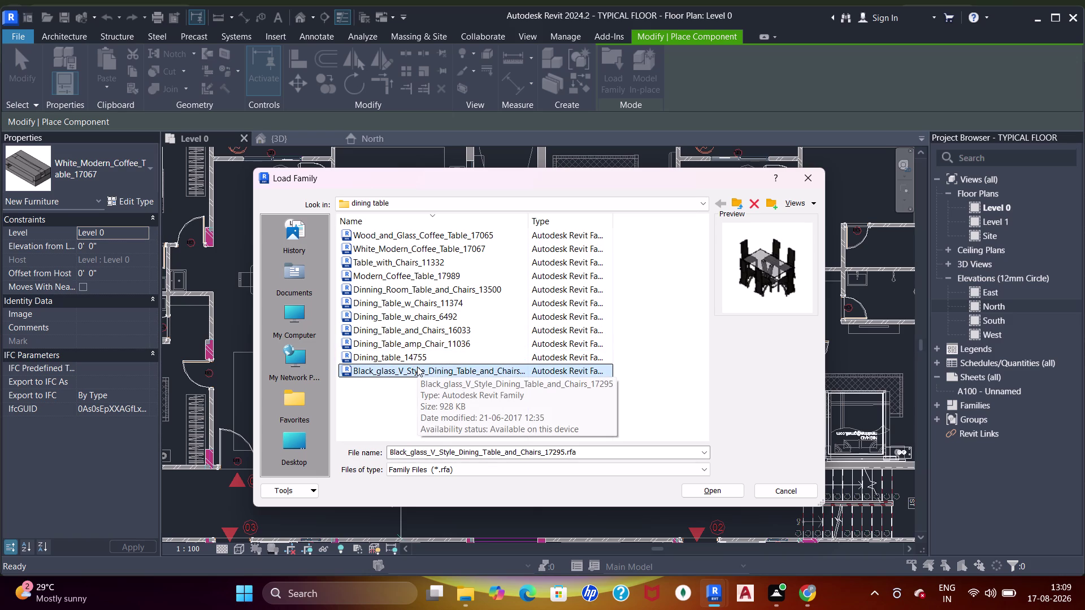
Load the Black_glass_V_Style_Dining_Table_and_Chairs_17295 family and place sets in two dining areas.
double_click(419, 371)
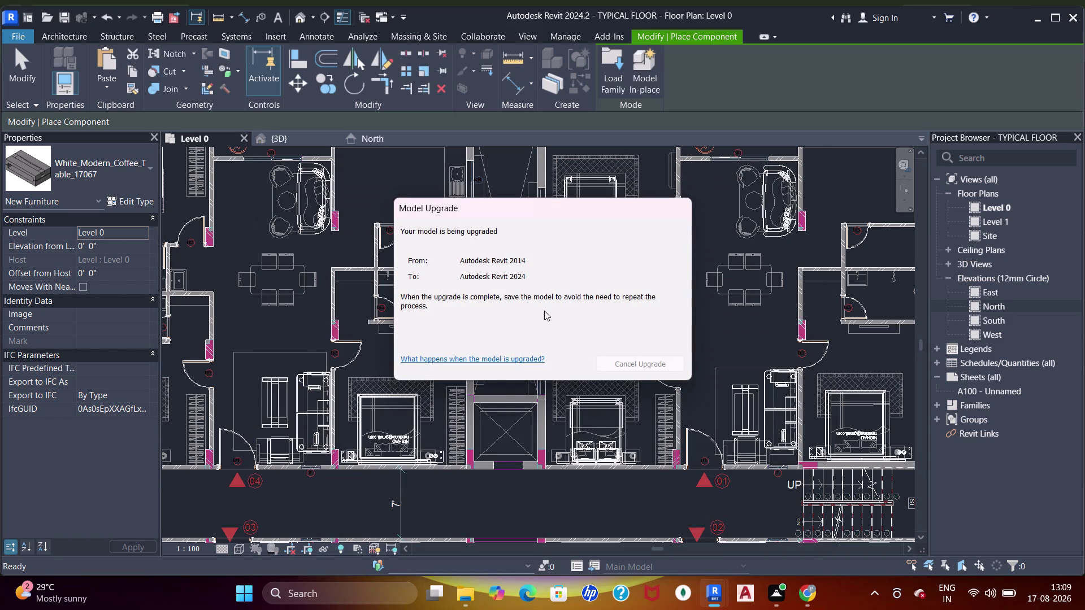
scroll(up, 3)
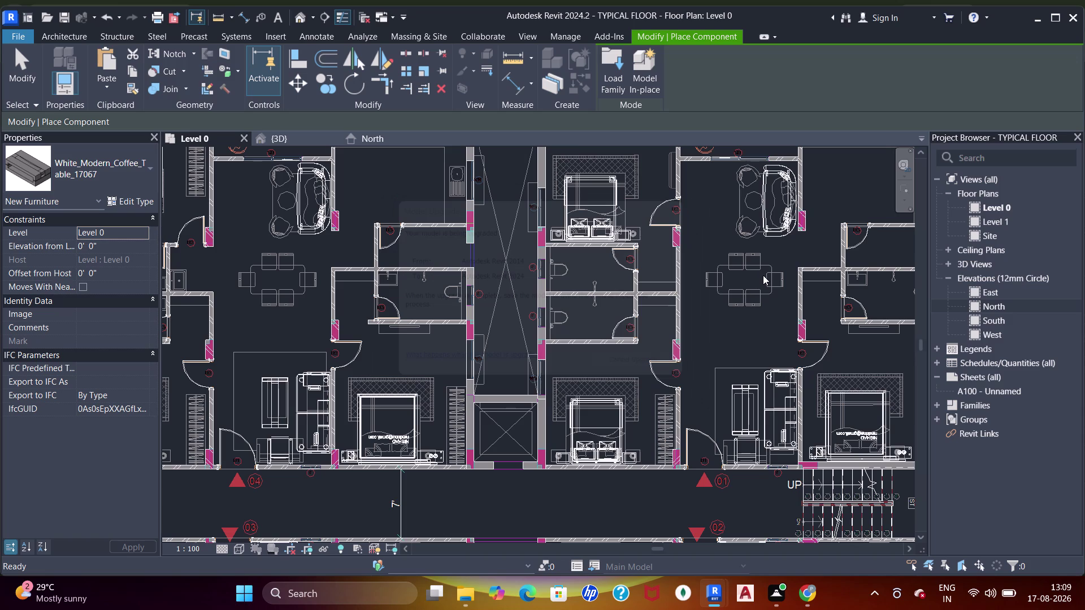
scroll(up, 3)
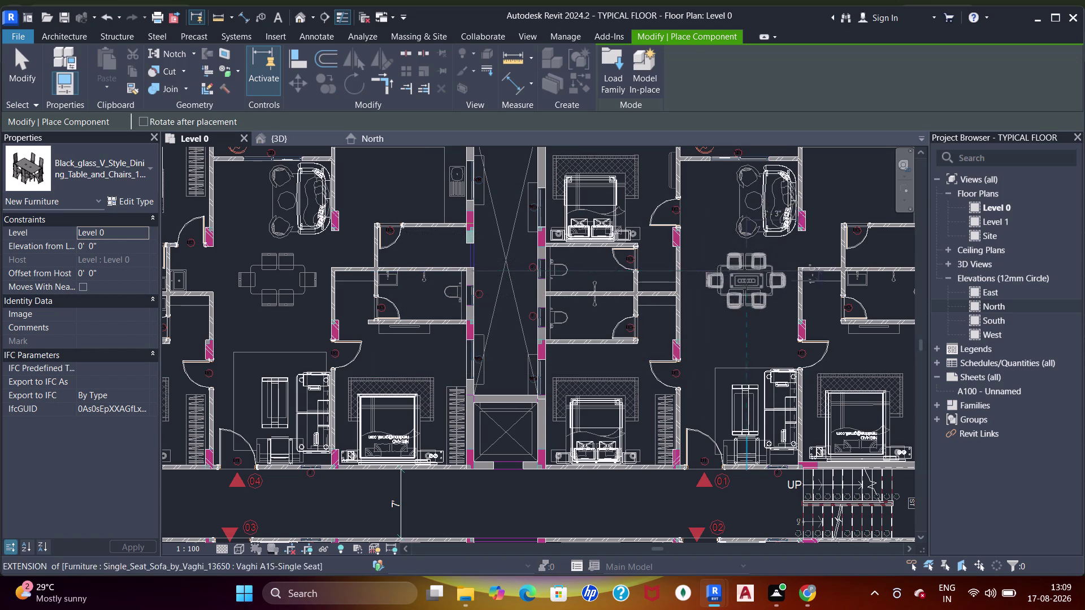
scroll(up, 3)
click(750, 277)
scroll(down, 3)
middle_drag(613, 277, 723, 277)
middle_click(537, 317)
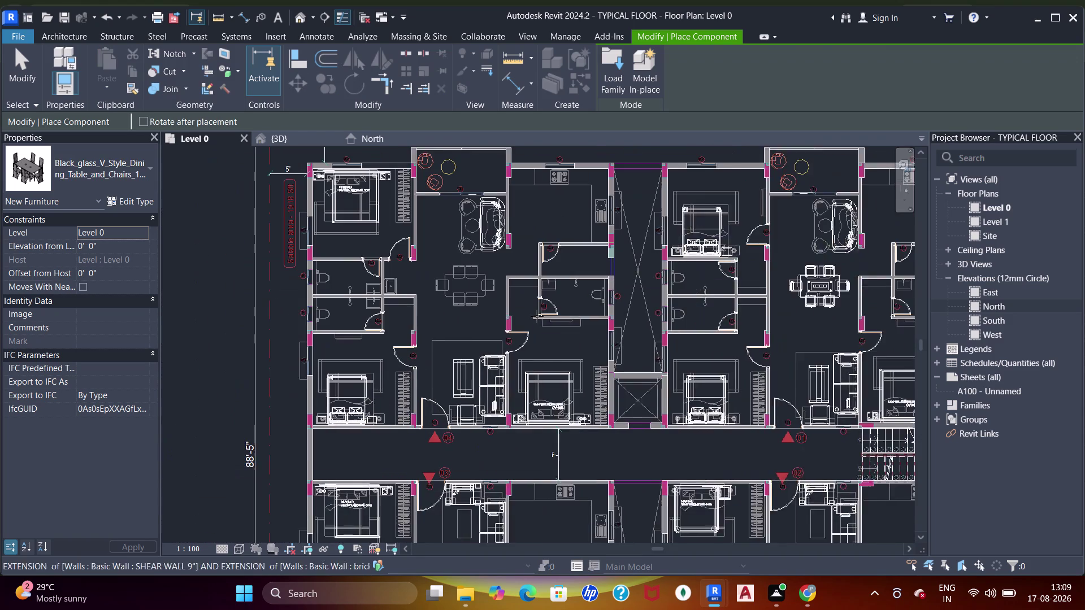
scroll(up, 3)
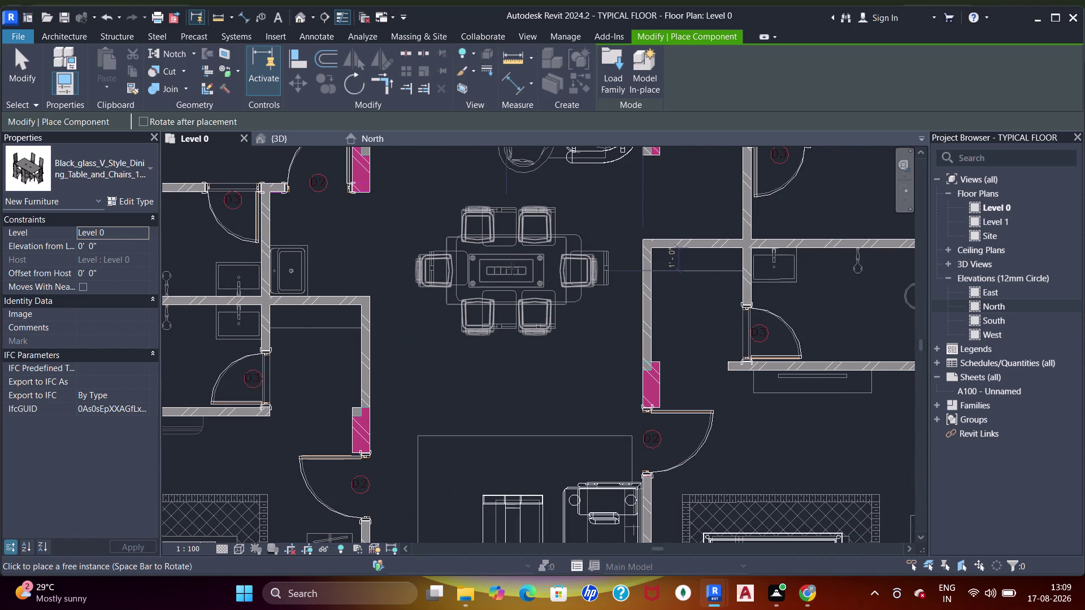
click(512, 268)
Place two more black glass dining sets in the other units' dining areas.
scroll(down, 3)
middle_drag(558, 346, 558, 279)
scroll(down, 3)
middle_drag(581, 362, 577, 263)
middle_drag(573, 363, 568, 303)
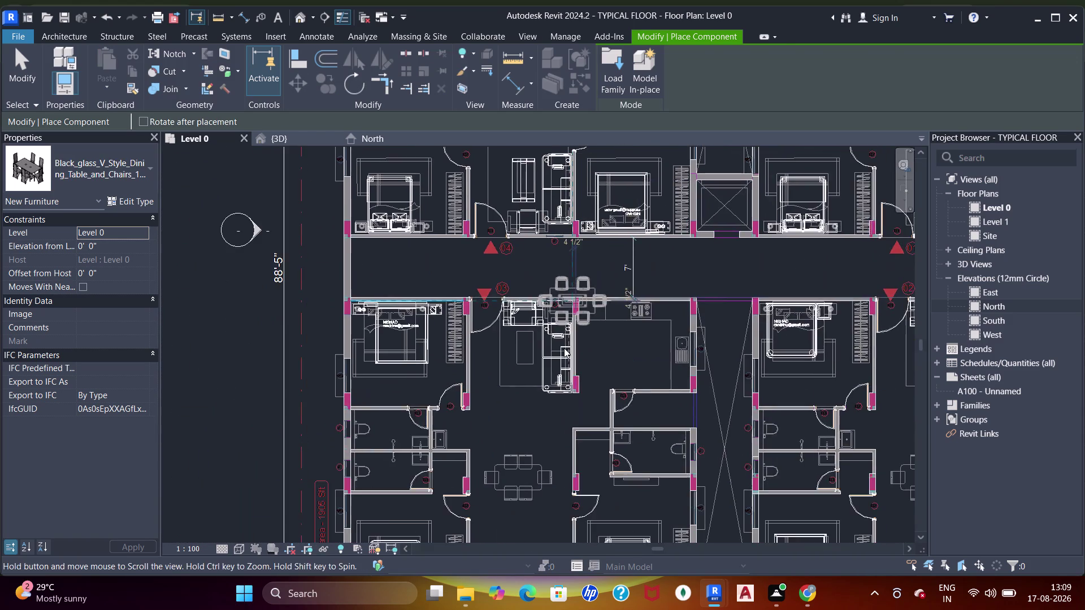
scroll(up, 3)
middle_drag(545, 428, 555, 349)
scroll(up, 3)
middle_drag(533, 420, 533, 361)
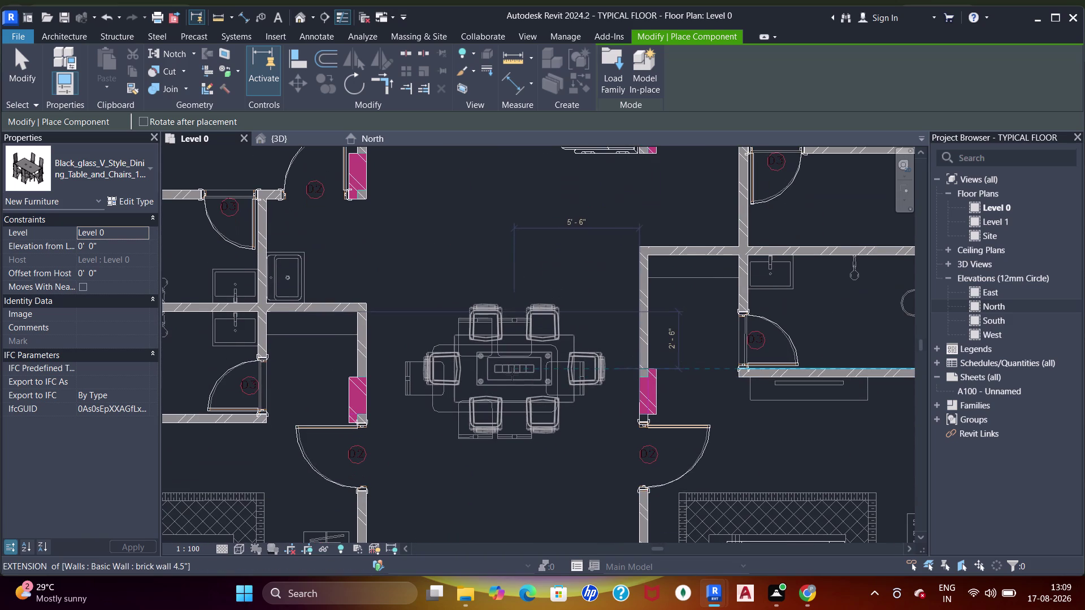
click(502, 381)
scroll(down, 3)
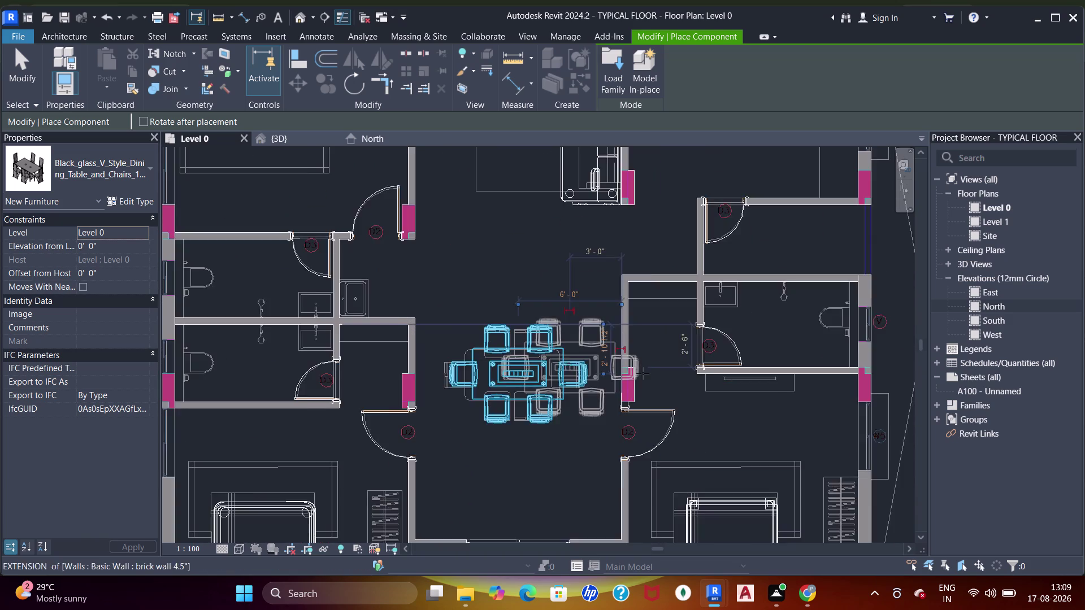
middle_drag(643, 373, 335, 378)
middle_drag(606, 385, 456, 374)
scroll(up, 3)
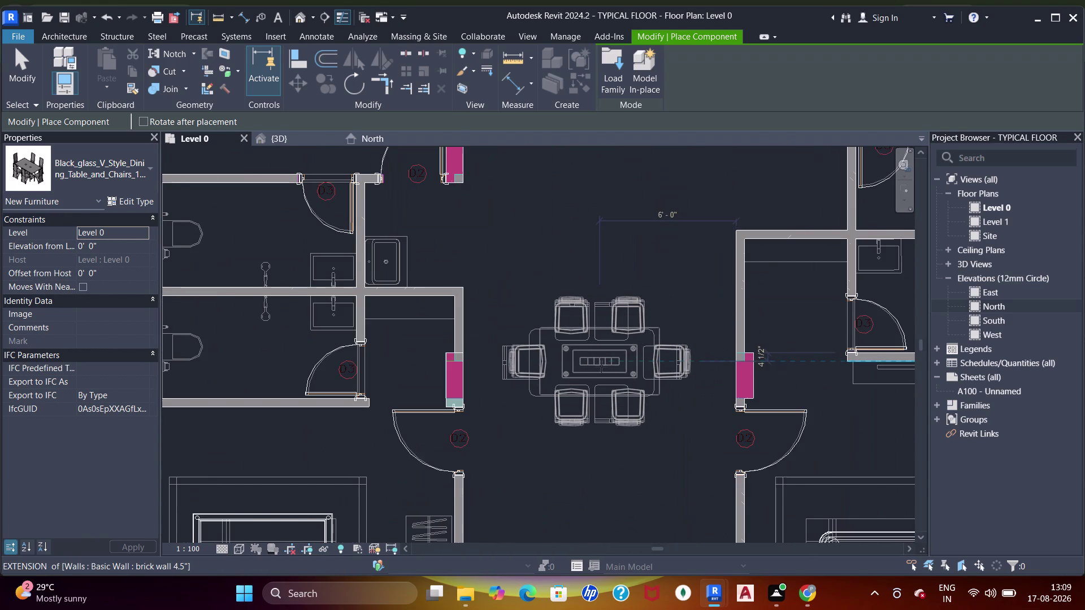
click(600, 363)
Pan out to view both units and reopen the Load Family browser.
scroll(down, 3)
middle_drag(538, 336, 584, 338)
scroll(down, 3)
middle_drag(574, 311, 604, 306)
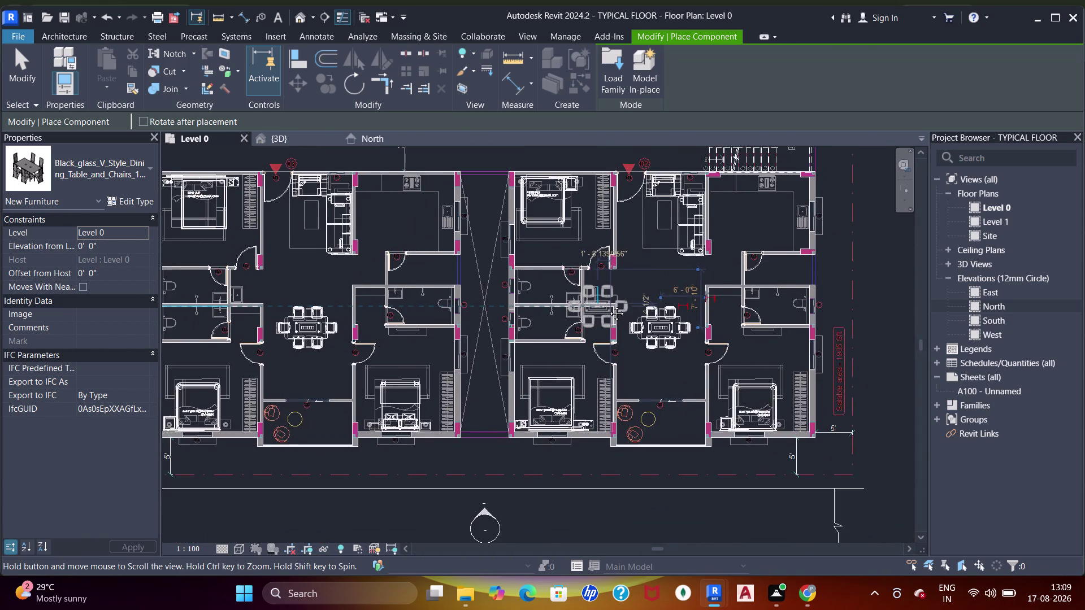
middle_drag(604, 305, 642, 356)
middle_drag(590, 329, 616, 437)
click(611, 70)
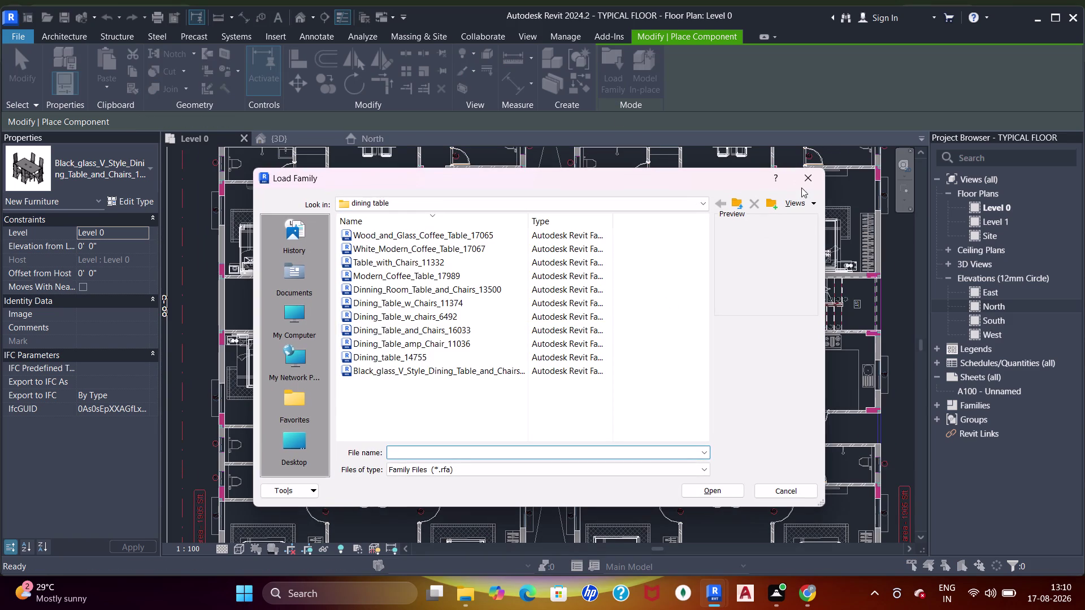
Close the family browser without loading and exit component placement.
click(802, 185)
middle_drag(459, 307, 526, 357)
key(Escape)
key(Escape)
key(Escape)
key(Escape)
scroll(up, 3)
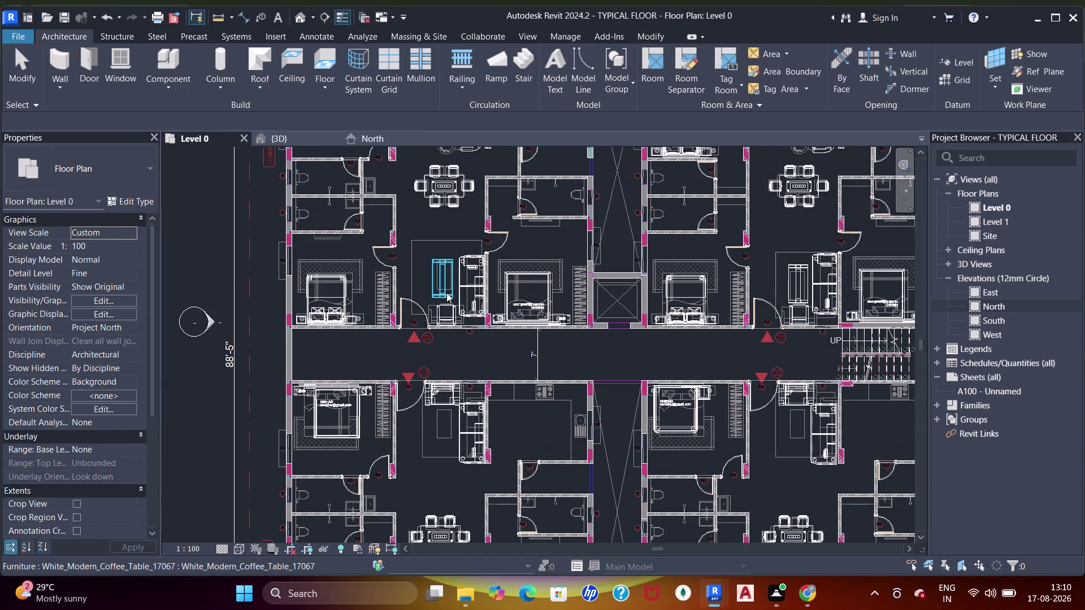
scroll(up, 3)
Select the white modern coffee table and rotate it.
click(446, 294)
click(326, 87)
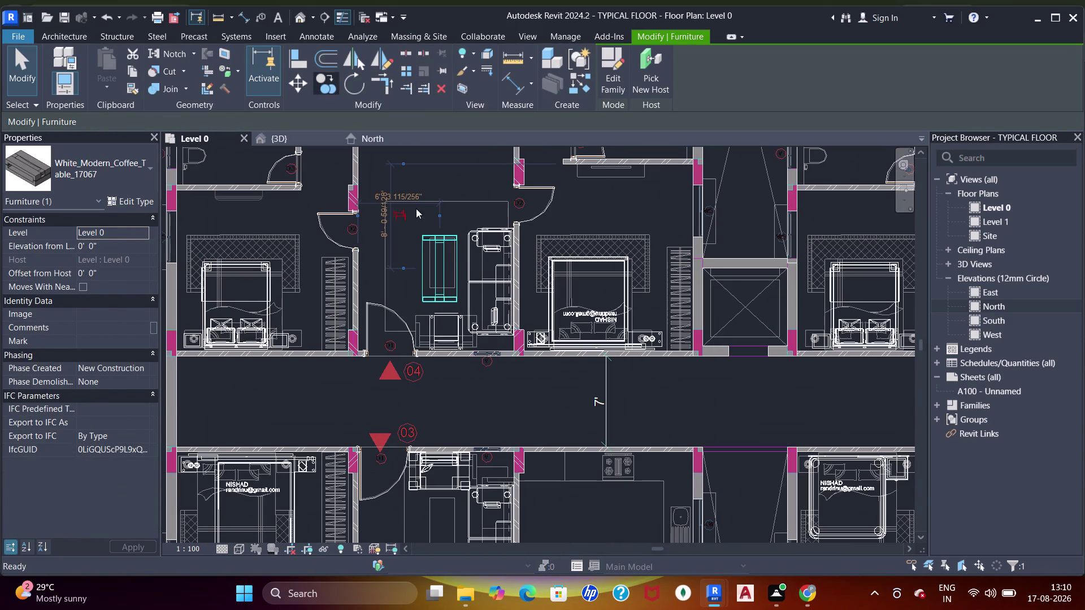
click(445, 259)
middle_drag(458, 417, 454, 230)
scroll(up, 3)
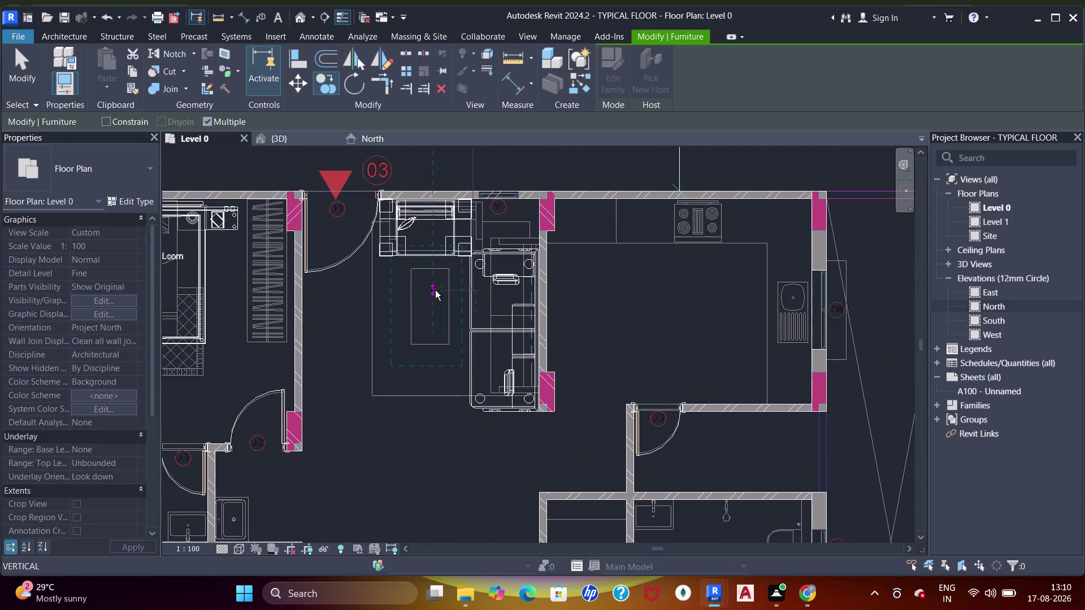
click(430, 312)
key(Escape)
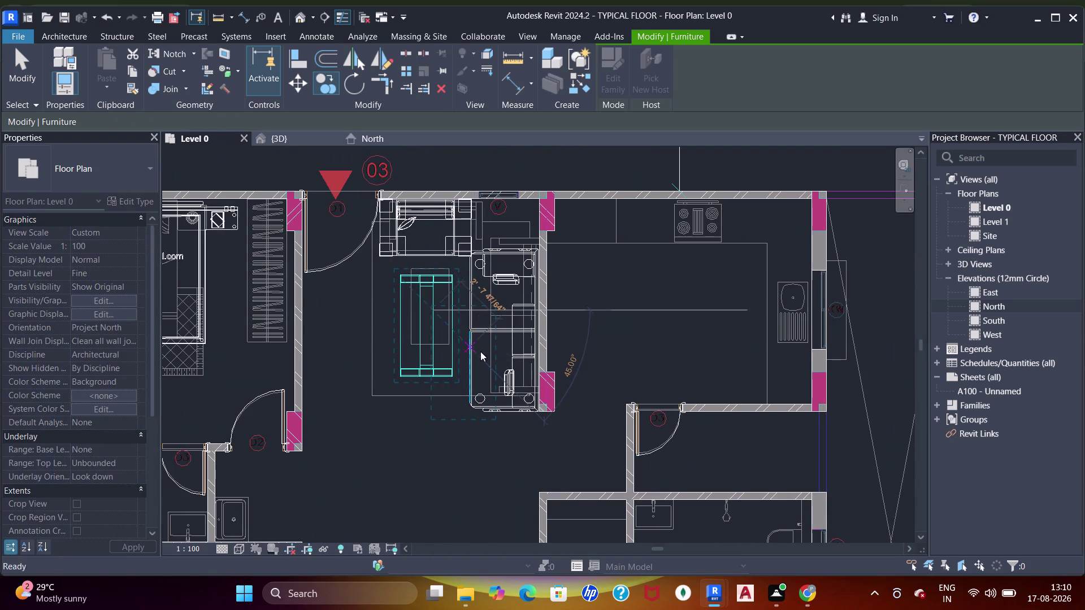
key(Escape)
key(Escape)
click(452, 352)
key(Up)
key(Up)
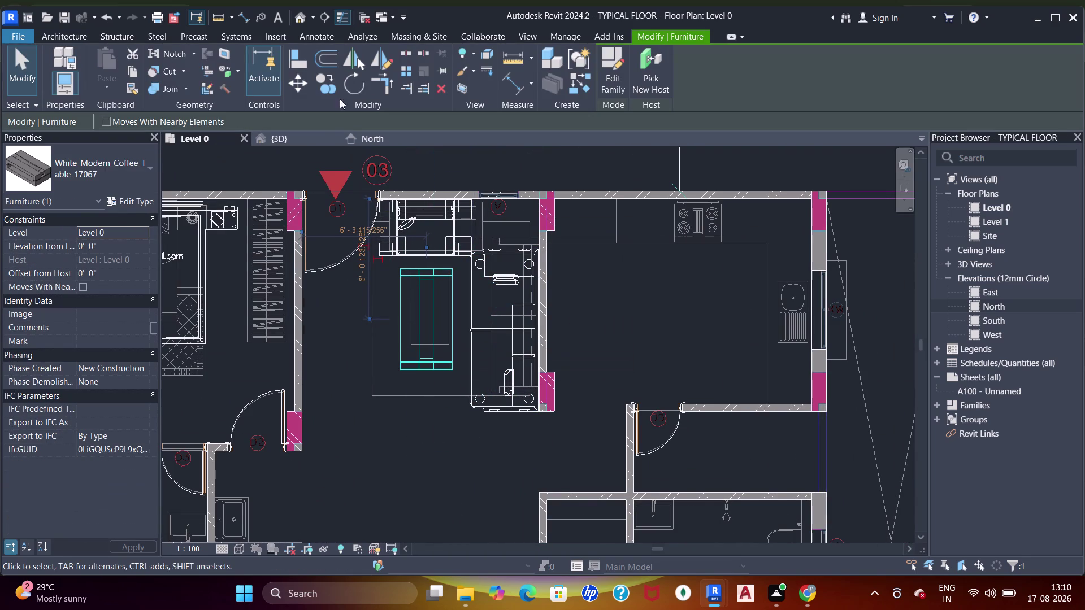
Move the coffee table next to the couch in the living area.
click(330, 84)
click(412, 283)
scroll(down, 3)
middle_drag(655, 326, 299, 281)
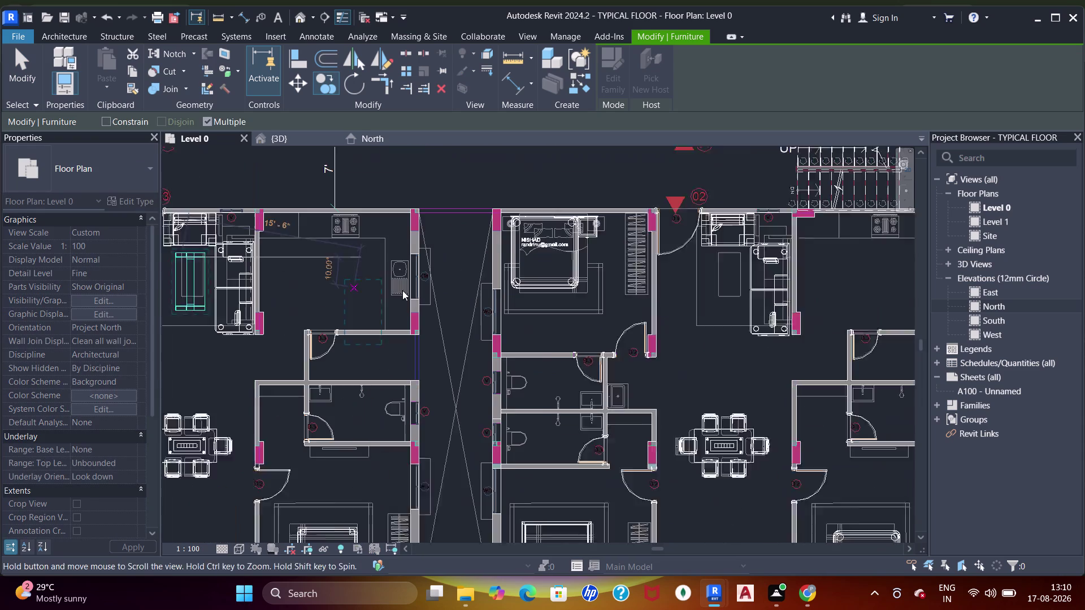
middle_drag(563, 289, 541, 292)
scroll(up, 3)
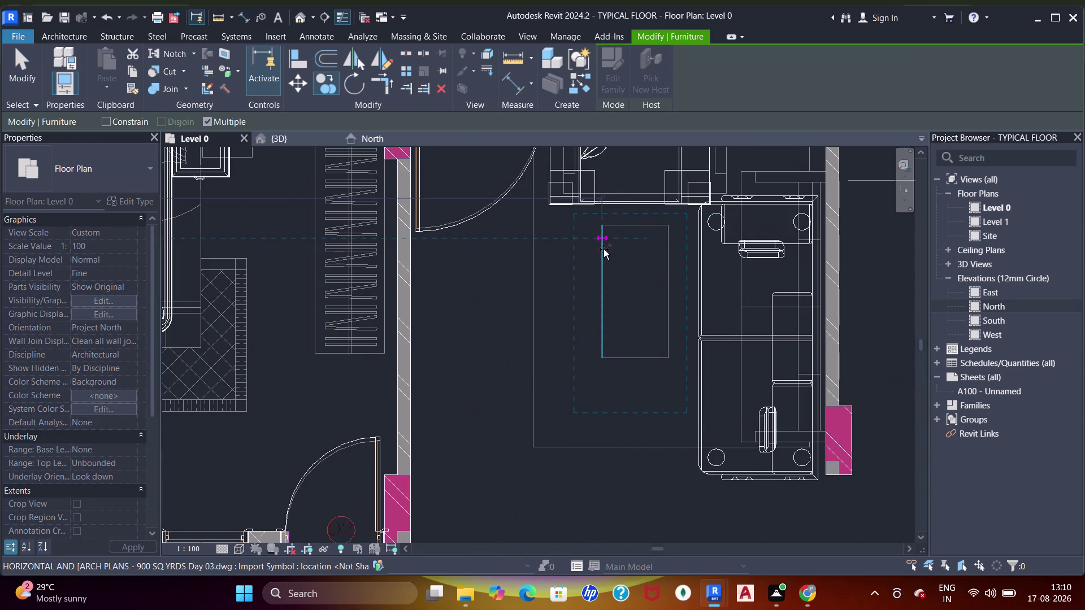
click(603, 250)
Nudge the coffee table closer to the couch with arrow keys, then clear selection.
key(Escape)
key(Escape)
key(Escape)
click(638, 244)
key(Up)
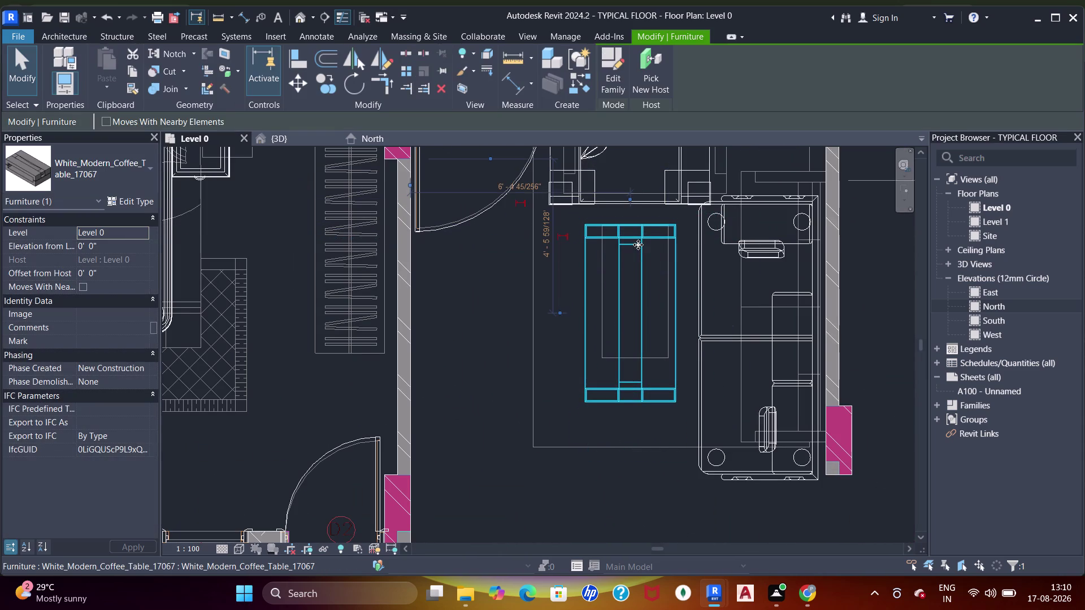
key(Up)
key(Up)
key(Up)
key(Left)
key(Down)
key(Right)
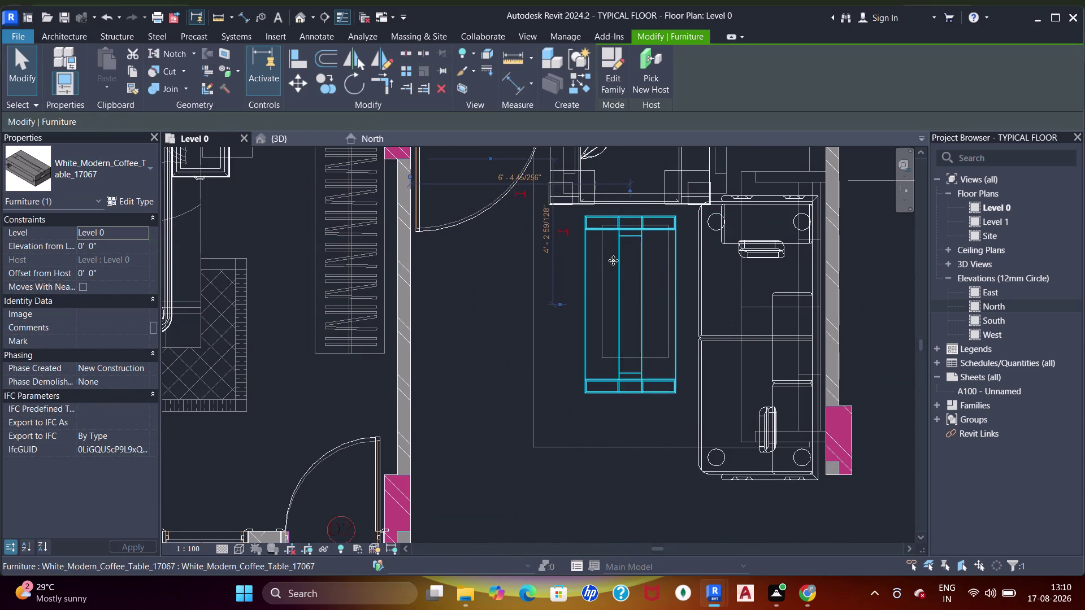
scroll(down, 3)
middle_drag(617, 295, 607, 305)
key(Escape)
Pan across the plan to review the furnished upper and lower units.
scroll(down, 3)
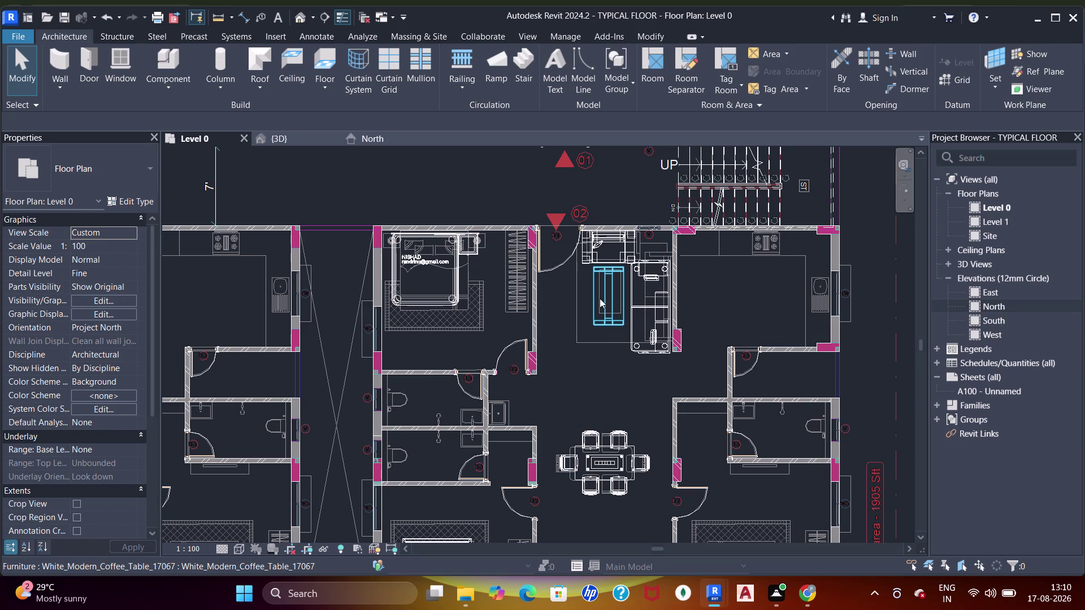
scroll(down, 3)
middle_drag(686, 341, 679, 286)
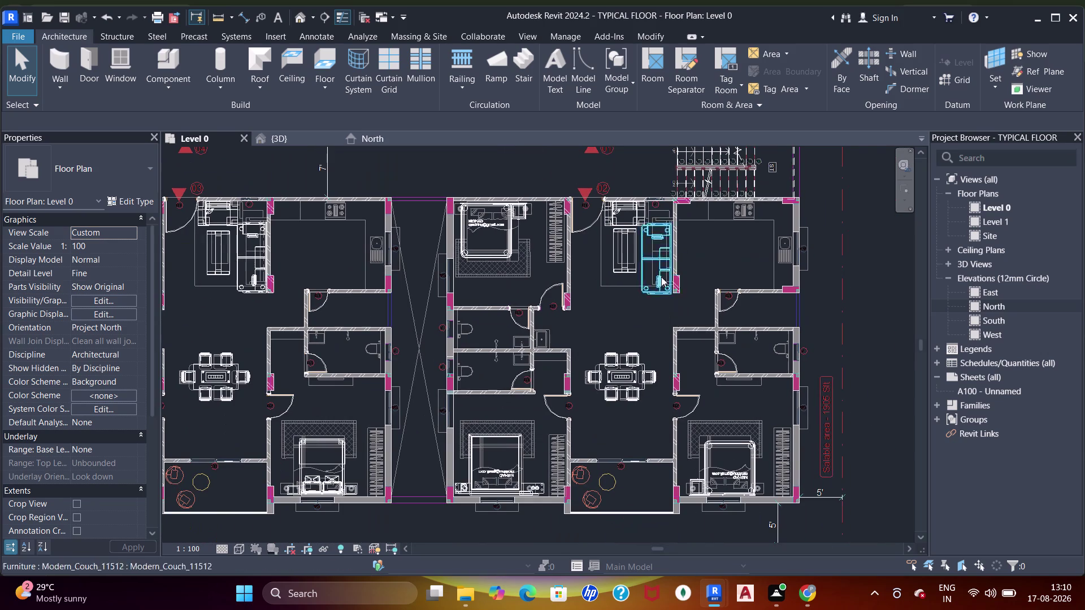
middle_drag(659, 281, 674, 293)
key(Escape)
key(Escape)
middle_drag(602, 416, 640, 416)
middle_drag(446, 389, 478, 389)
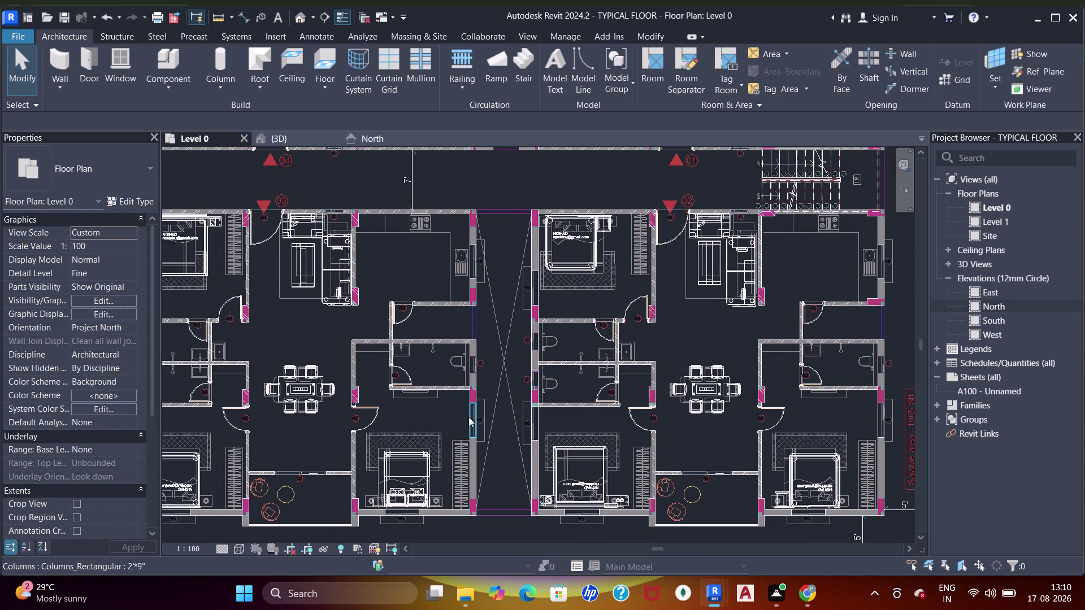
middle_drag(431, 386, 453, 394)
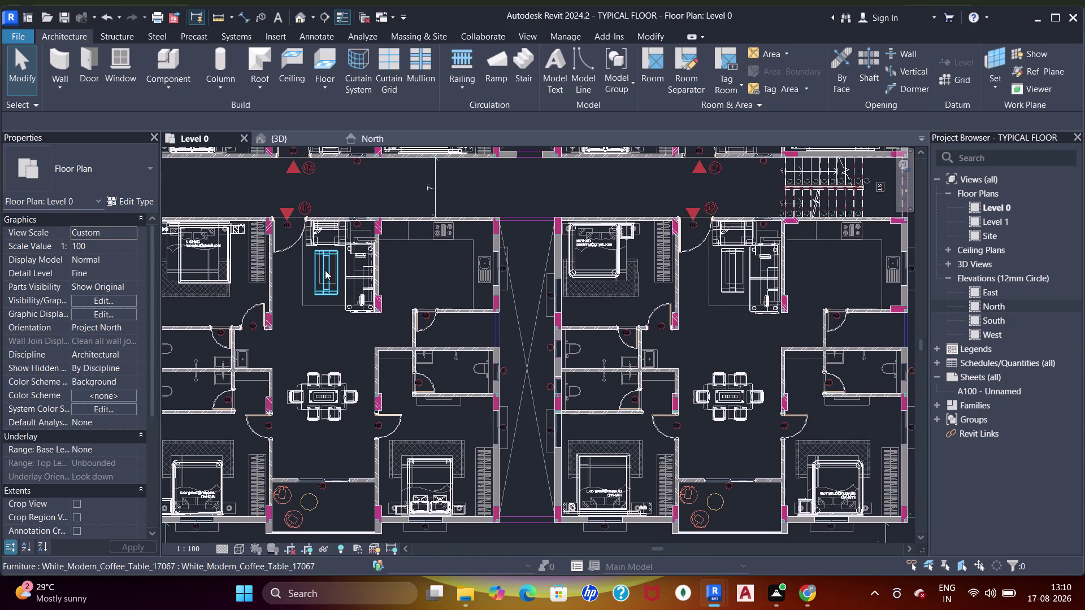
middle_drag(450, 335, 445, 429)
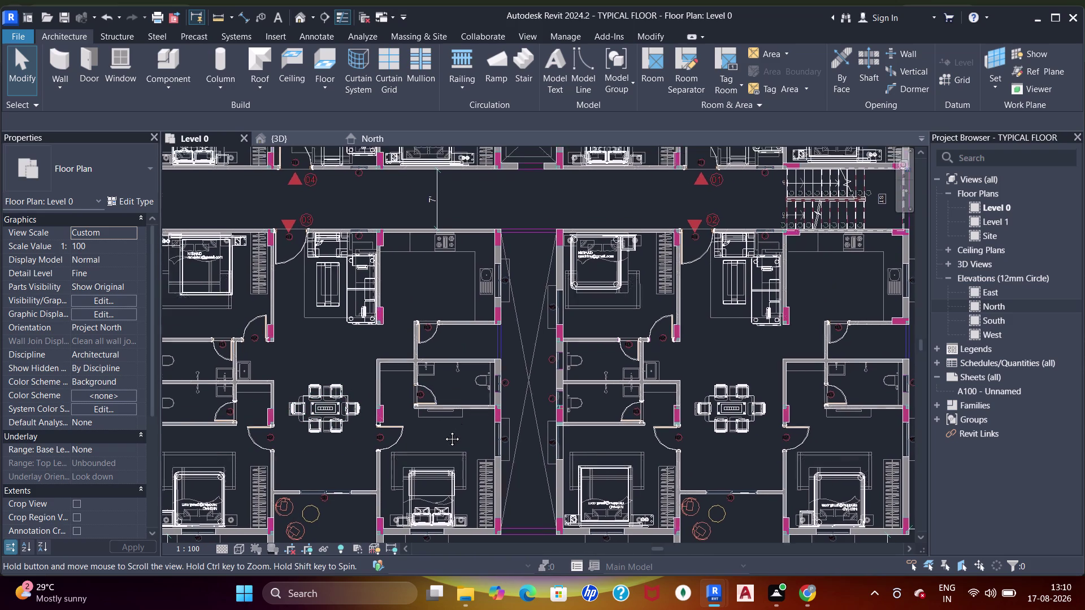
middle_drag(445, 429, 563, 513)
middle_drag(664, 336, 601, 410)
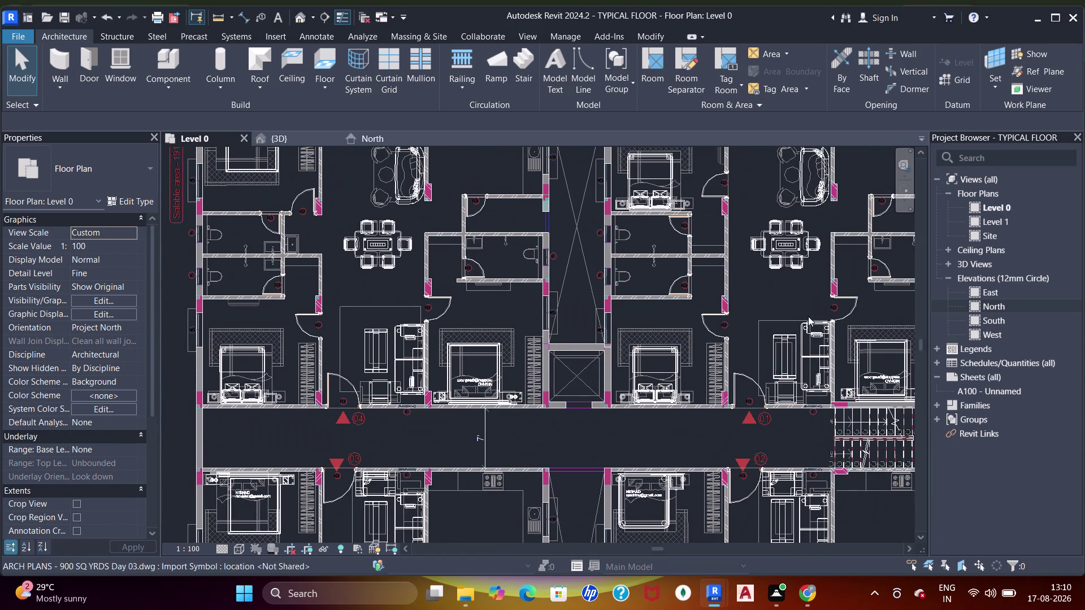
middle_click(765, 321)
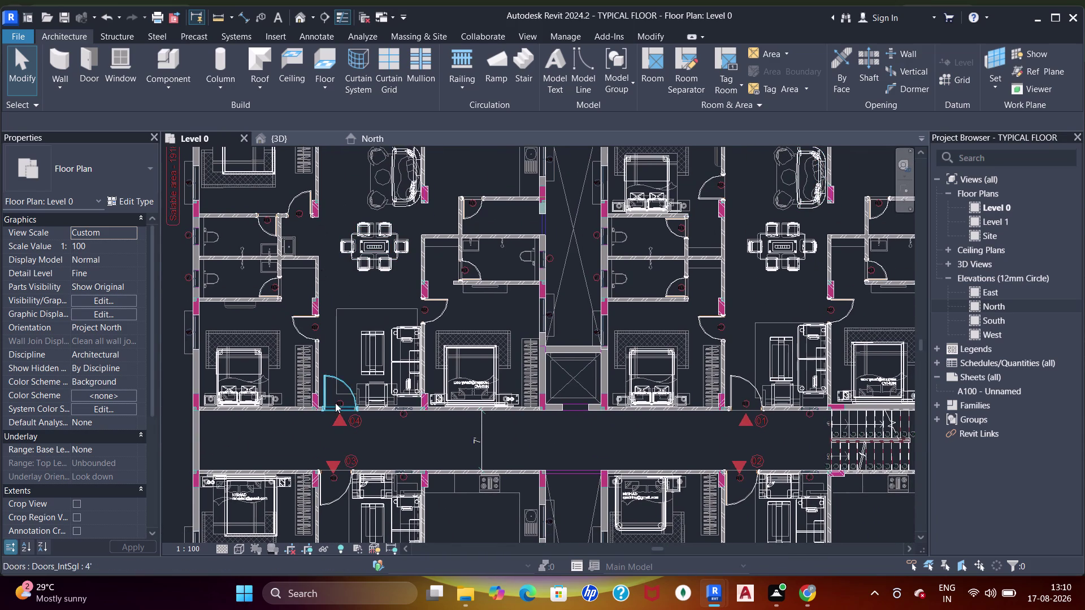
middle_drag(435, 320, 427, 396)
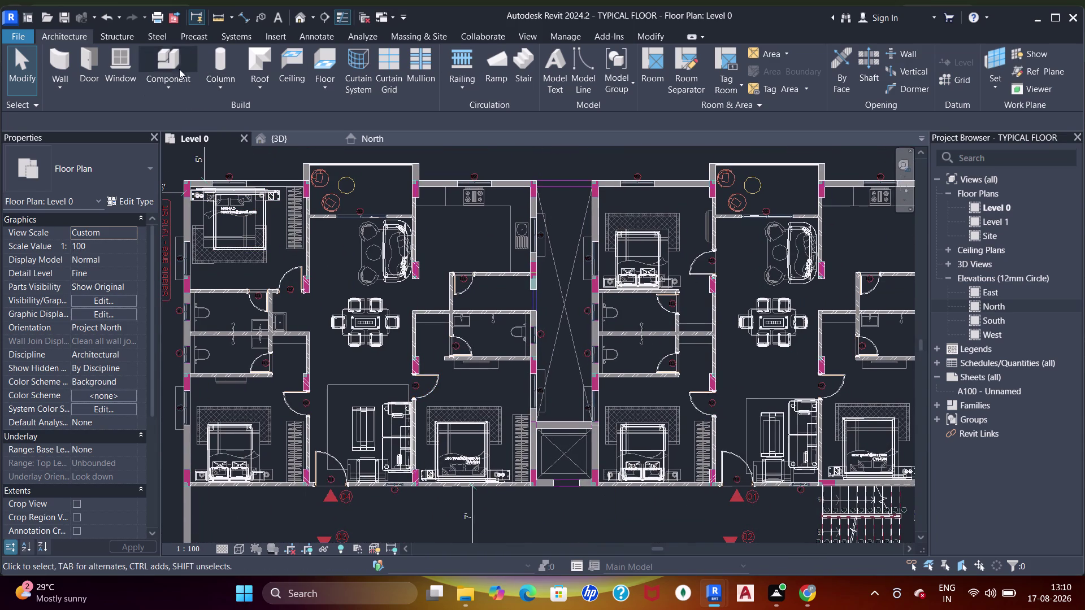
Reopen Load Family and preview dining table files like Table_with_Chairs_11332.
click(176, 64)
click(606, 77)
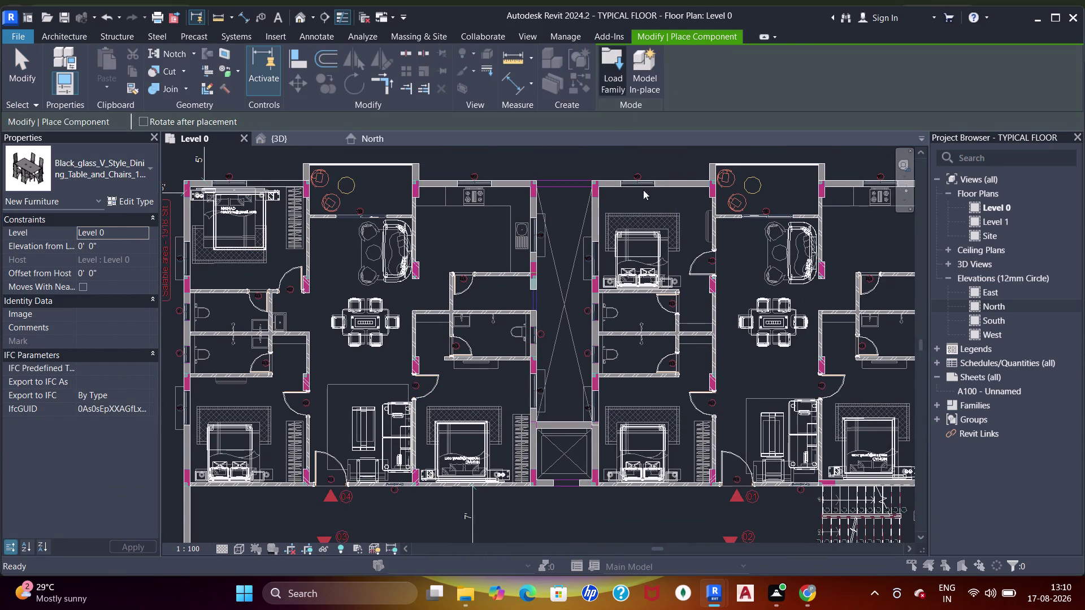
click(411, 268)
click(437, 333)
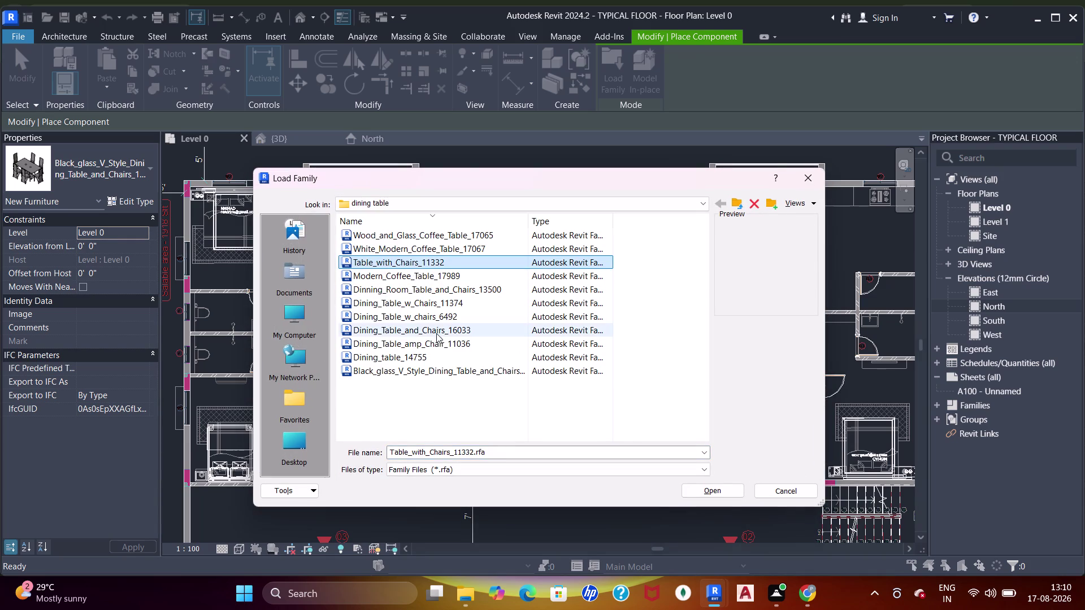
click(435, 358)
click(436, 259)
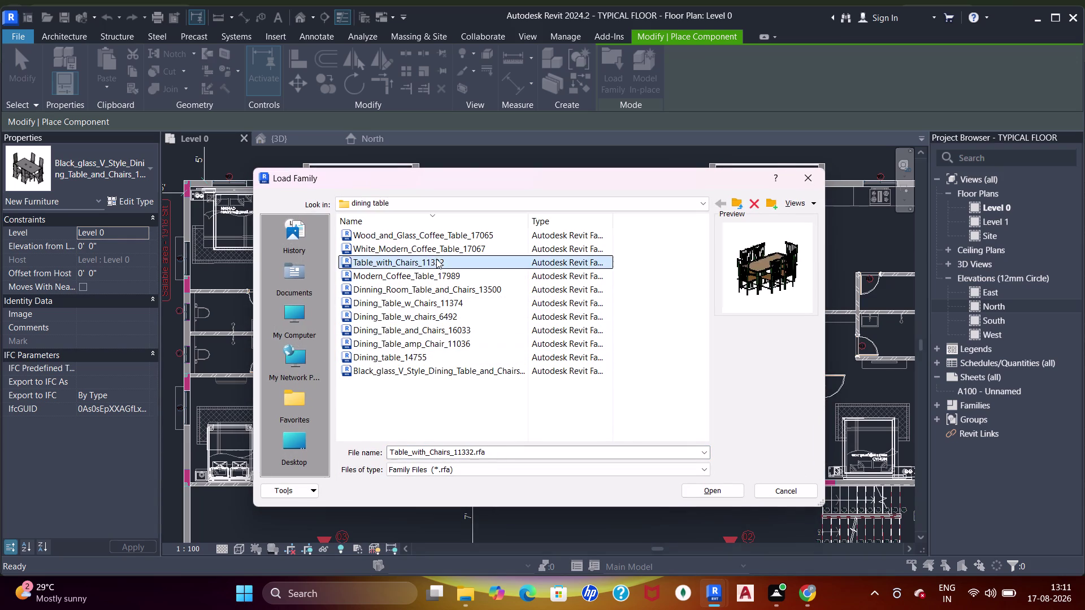
click(438, 251)
click(443, 241)
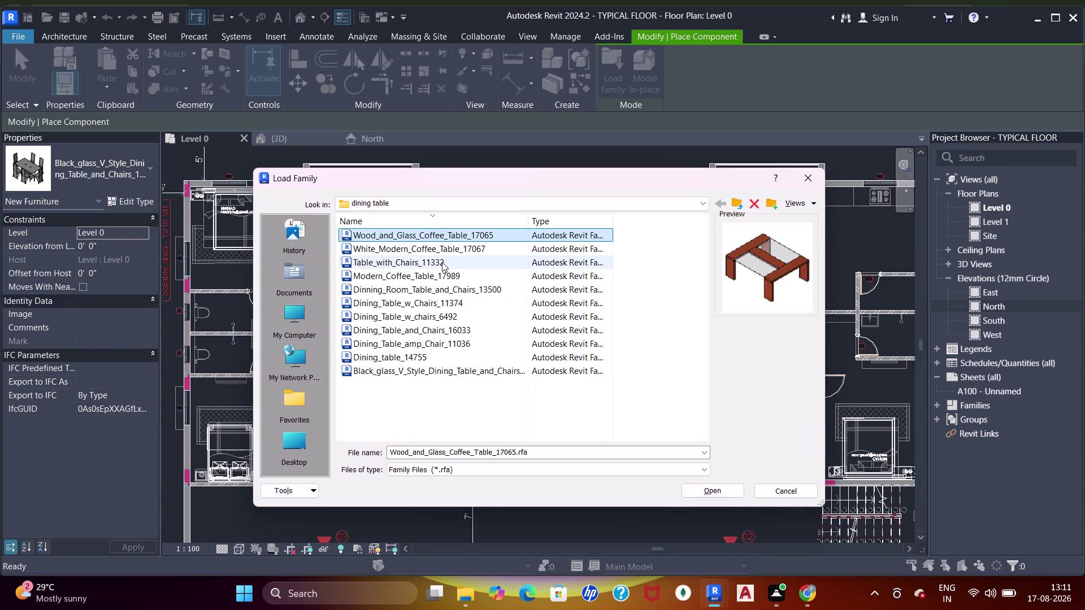
click(442, 263)
Go up to the storage folder and preview wardrobe and dresser families.
click(736, 202)
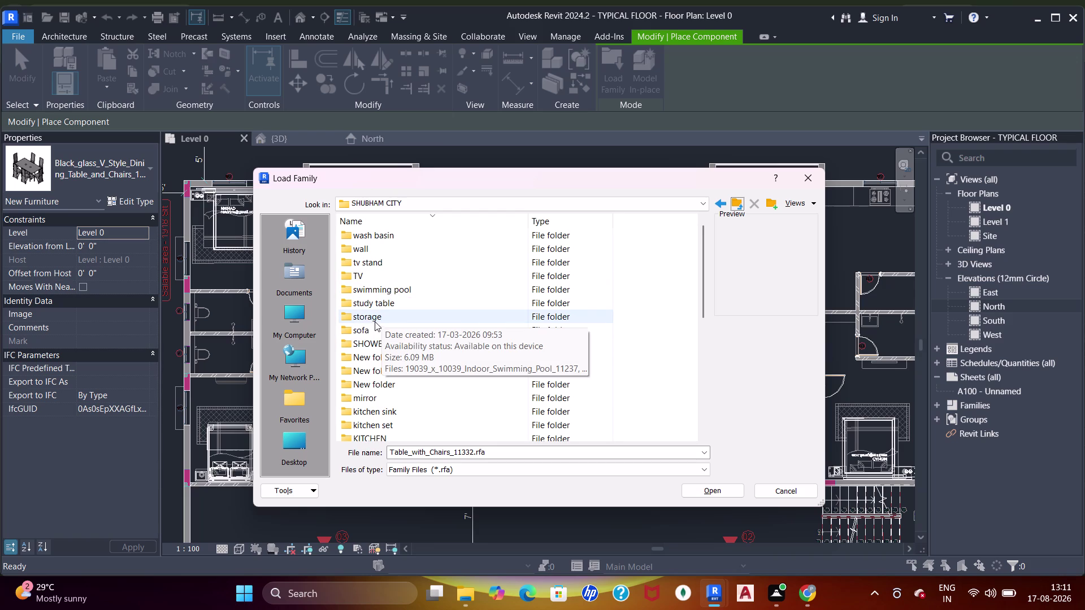
double_click(375, 320)
click(391, 241)
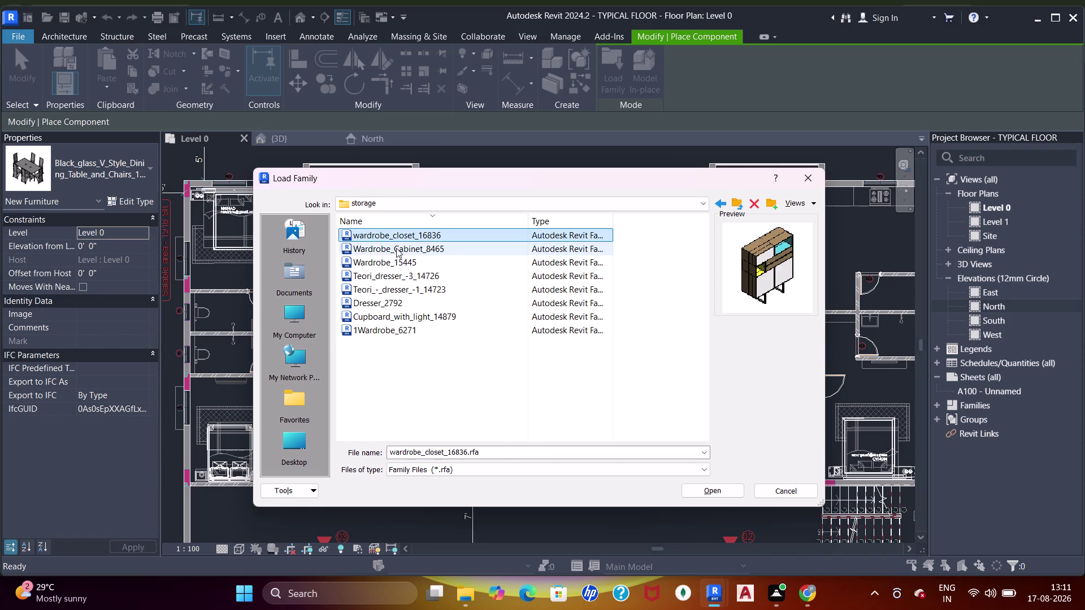
click(396, 249)
click(402, 262)
click(393, 278)
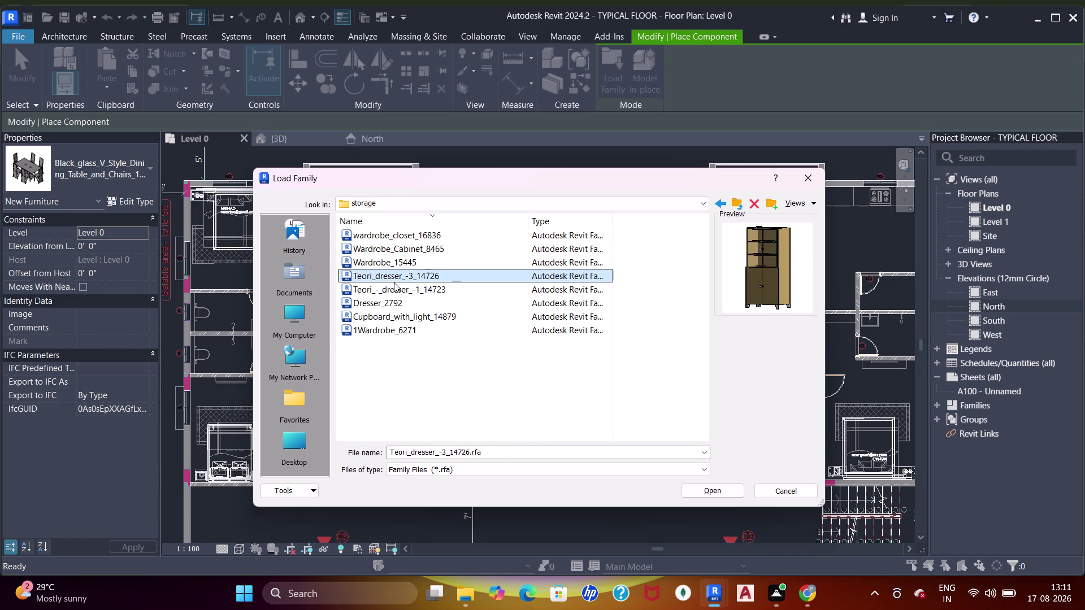
click(394, 286)
click(385, 305)
Load the 1Wardrobe_6271 family into the project.
click(389, 323)
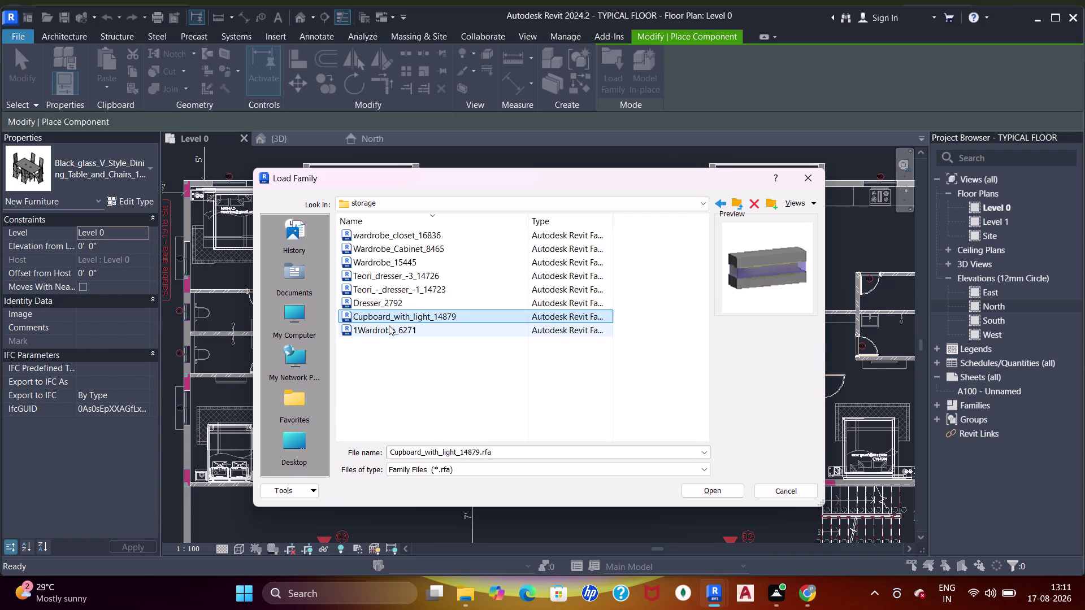
click(388, 326)
double_click(399, 330)
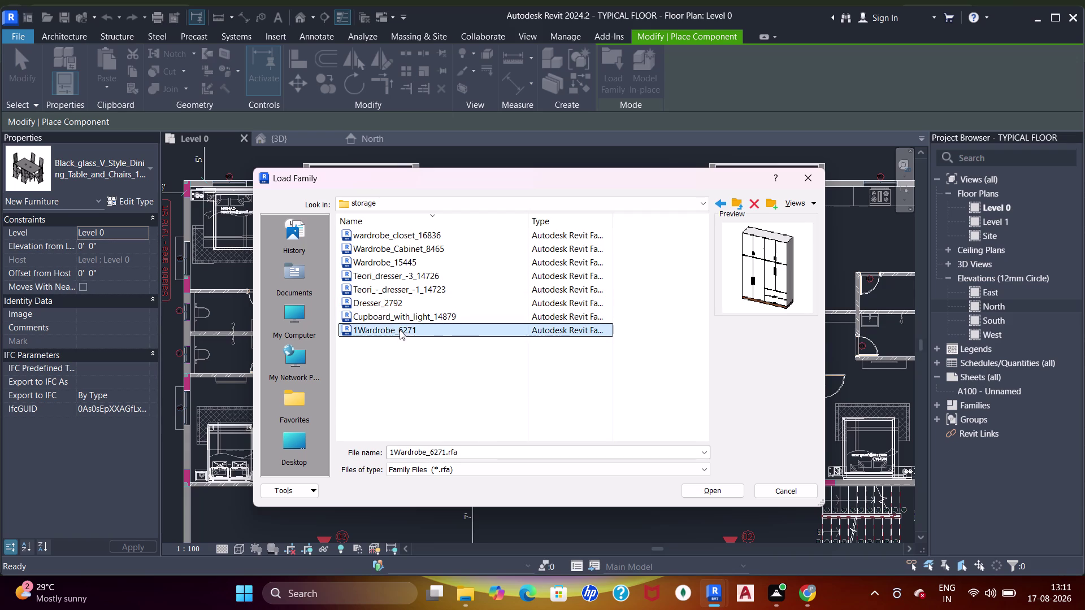
scroll(up, 3)
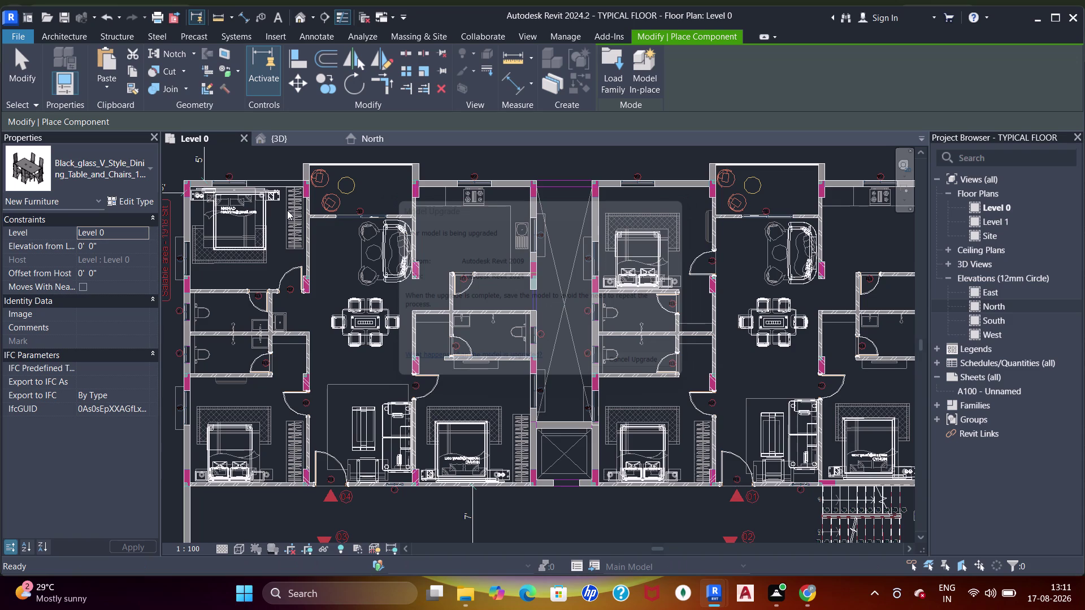
Rotate the 1Wardrobe_6271 preview and drop it in the living room.
scroll(up, 3)
scroll(up, 3)
middle_drag(304, 234, 347, 277)
key(space)
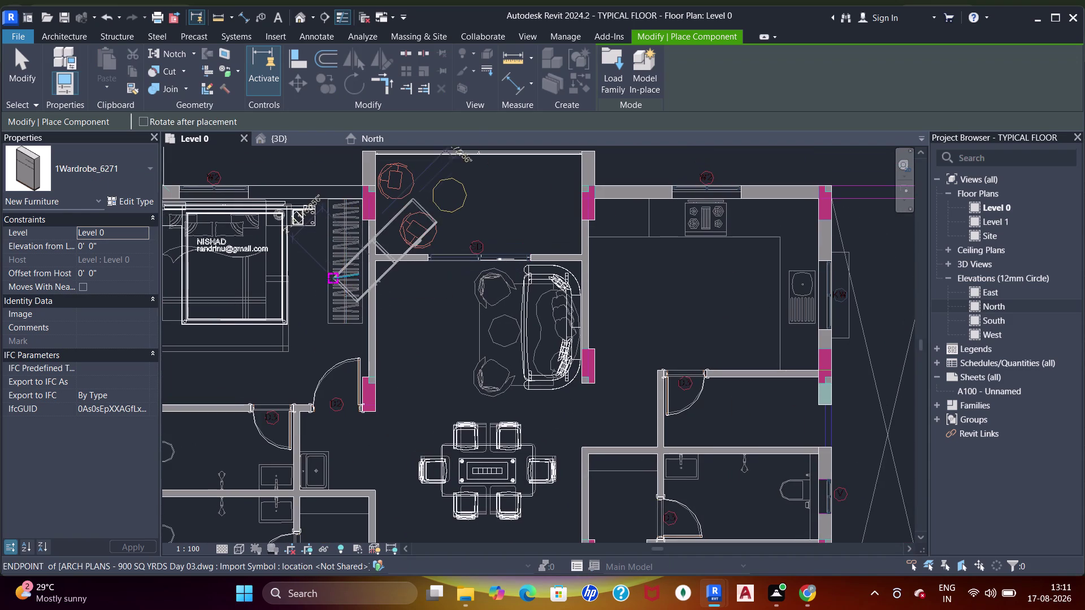
click(412, 349)
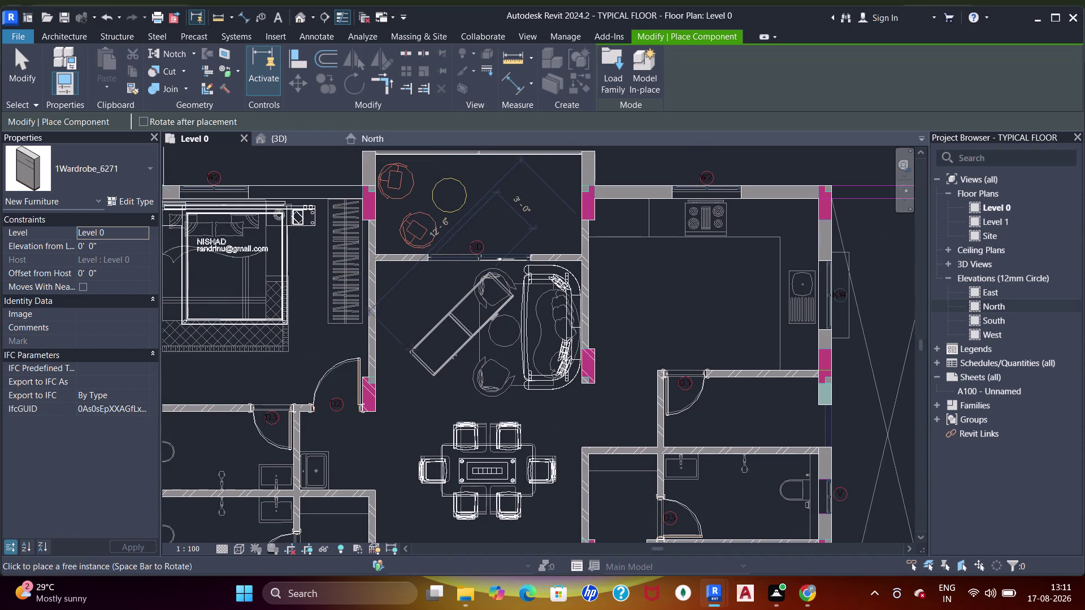
key(space)
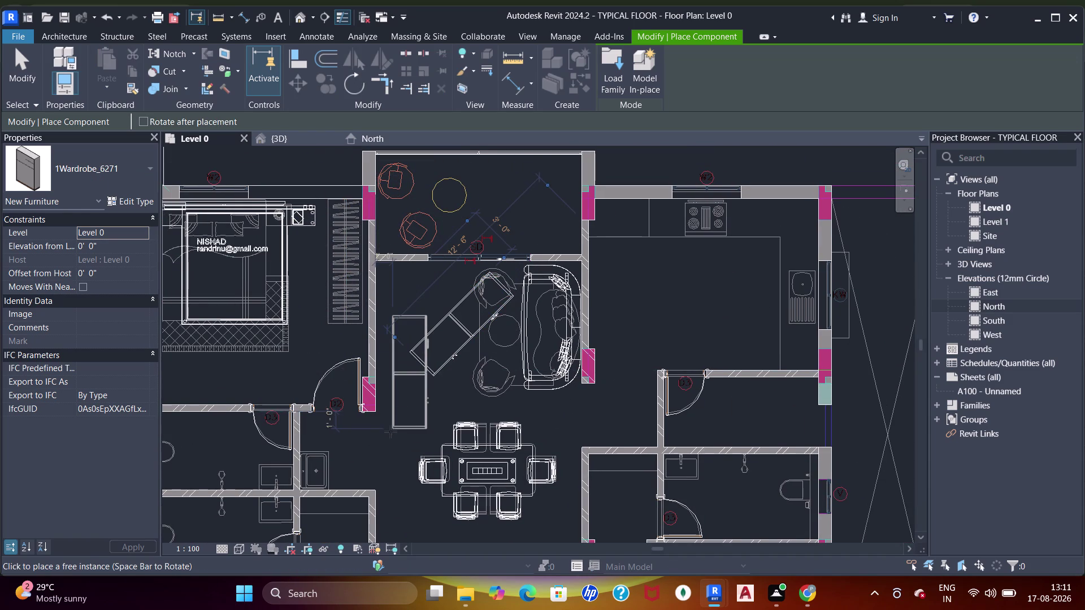
key(Escape)
key(Escape)
key(Escape)
key(Escape)
click(424, 370)
Delete the misplaced wardrobe from the living room.
key(space)
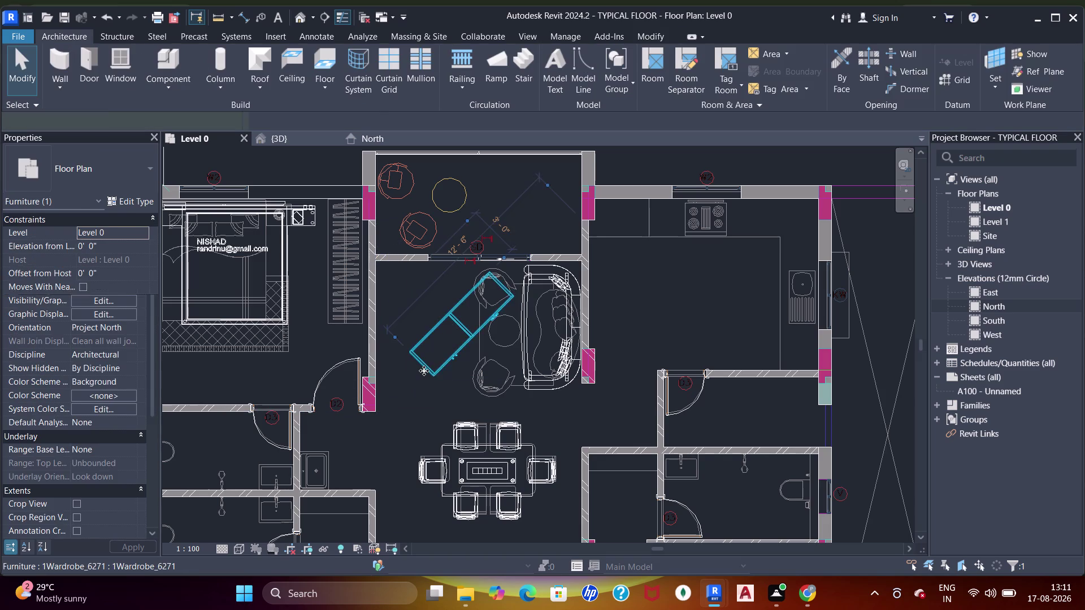
key(space)
key(BackSpace)
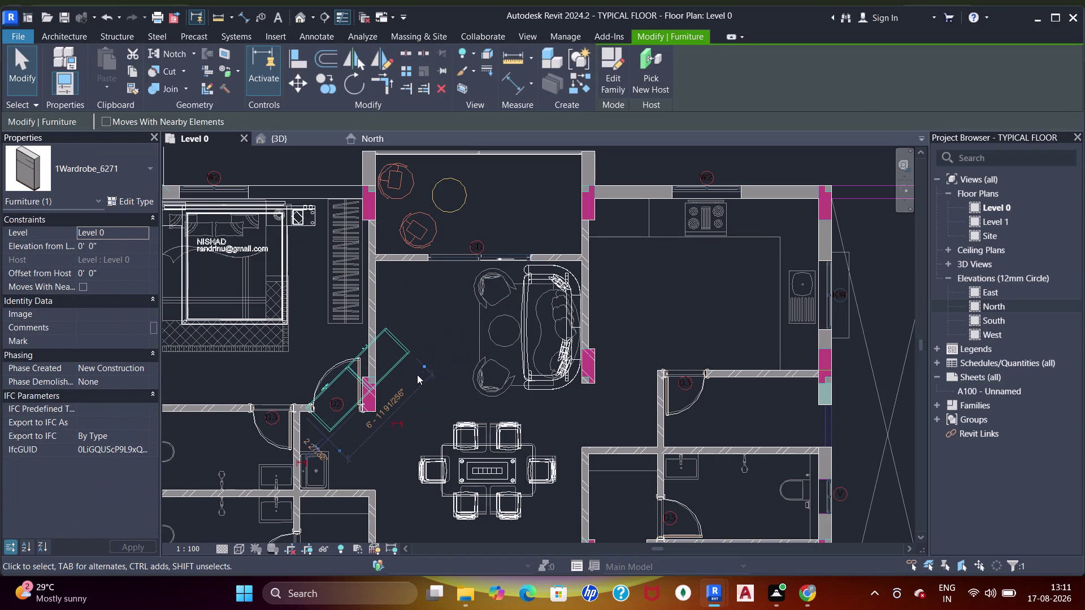
key(Delete)
click(159, 53)
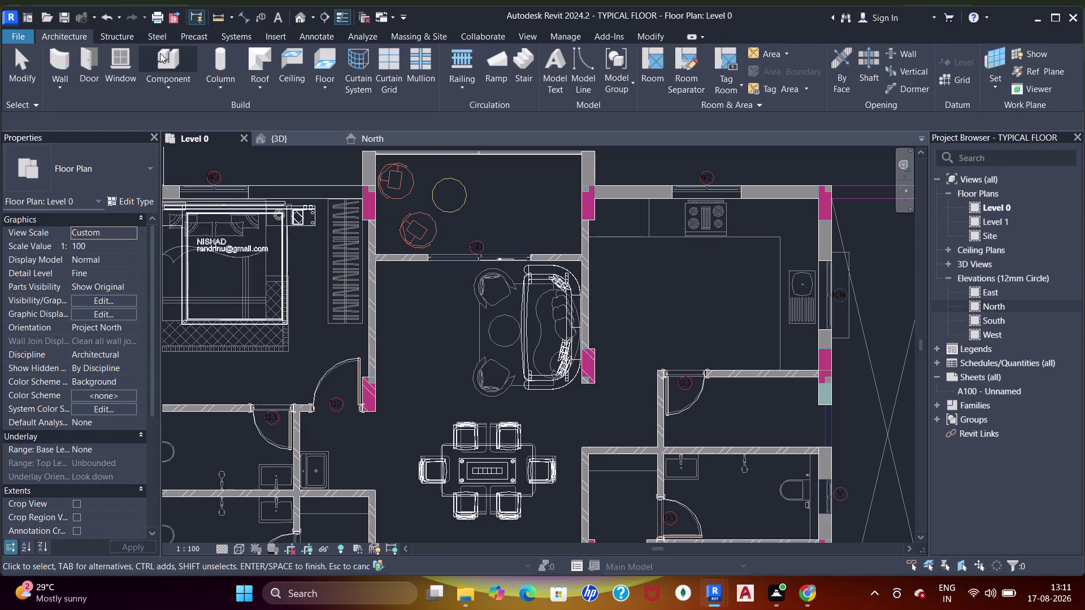
Start placing another wardrobe, rotating it to line up with the walls.
key(space)
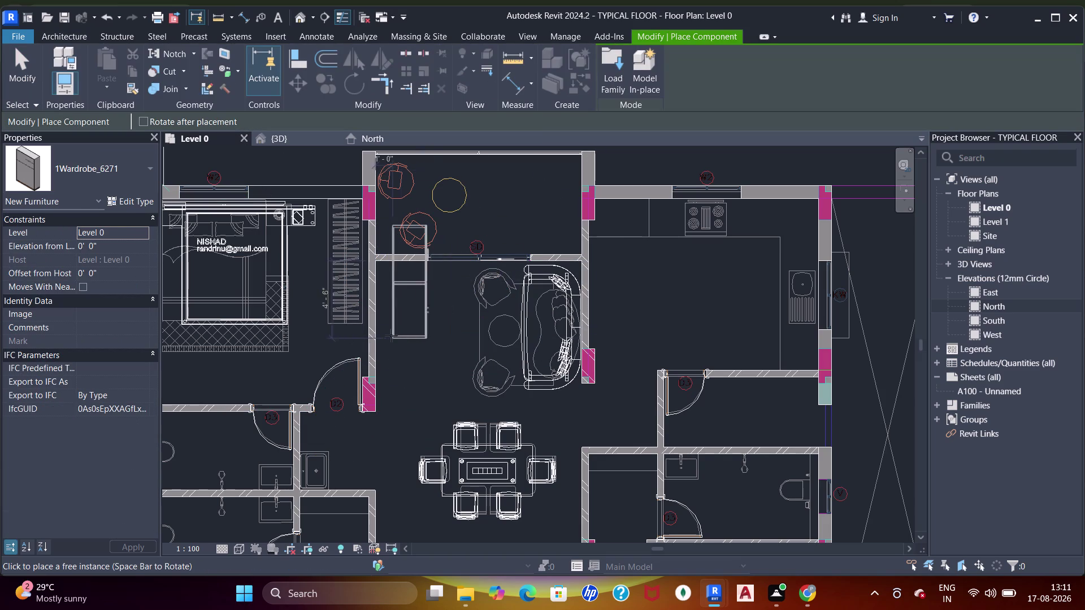
key(space)
key(space)
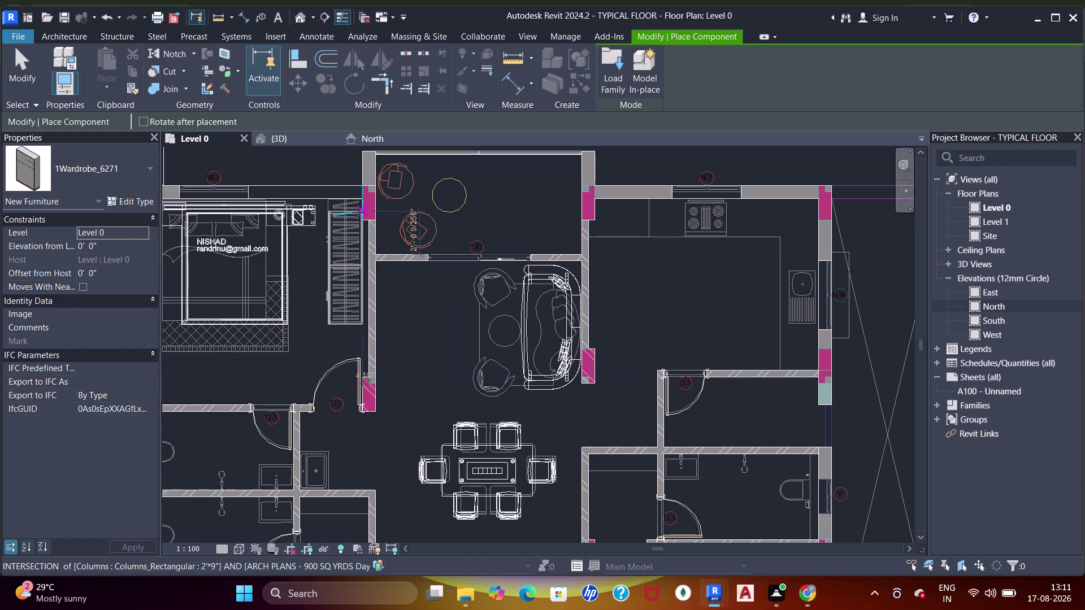
scroll(up, 3)
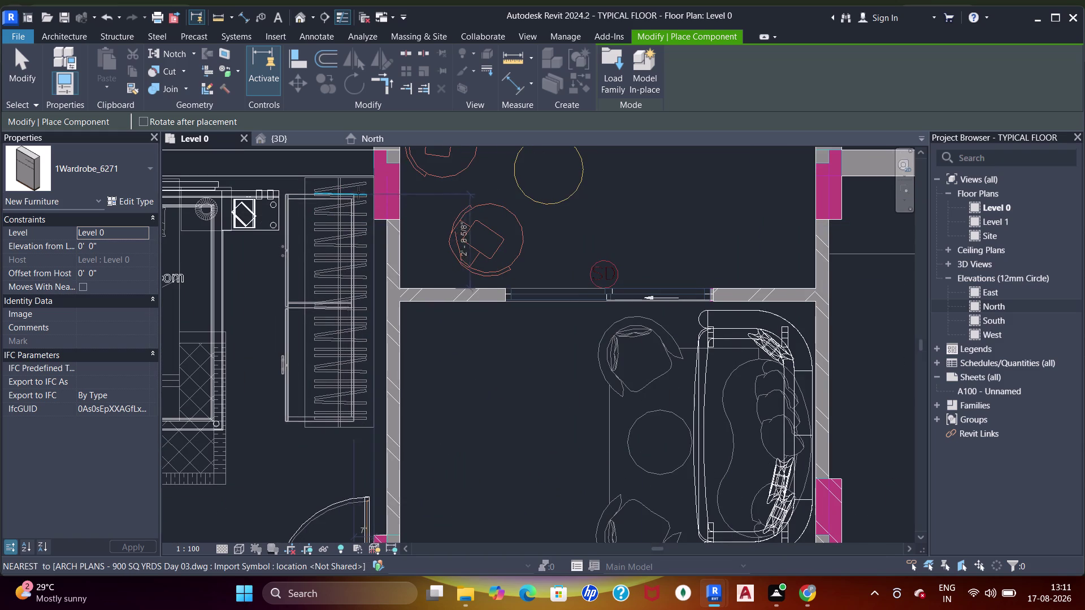
click(364, 191)
scroll(down, 3)
middle_drag(374, 269, 323, 255)
scroll(up, 3)
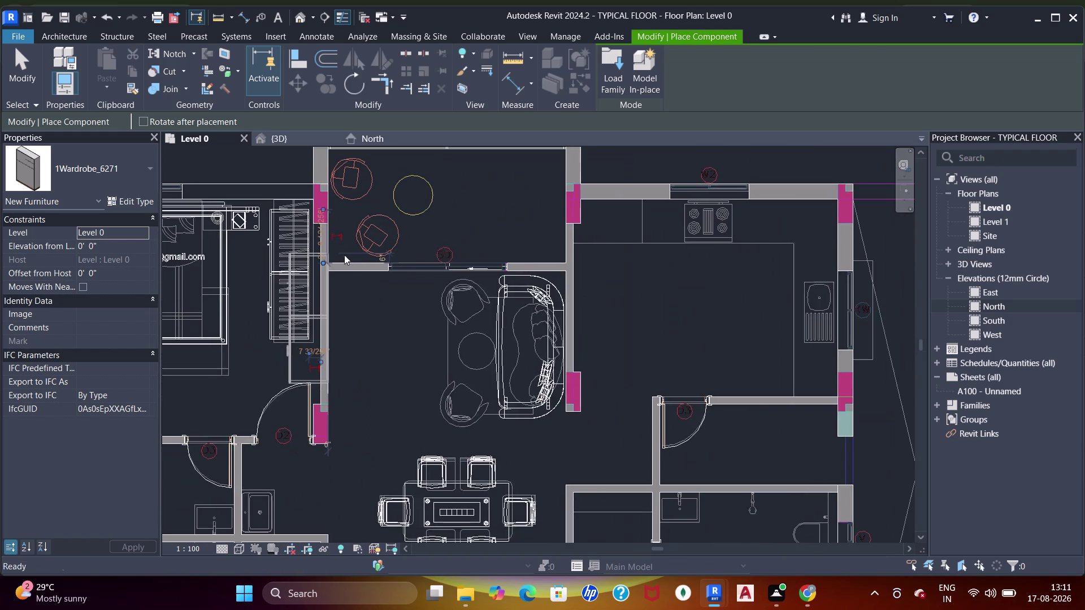
scroll(down, 3)
middle_drag(503, 283, 442, 266)
scroll(down, 3)
middle_drag(753, 255, 599, 230)
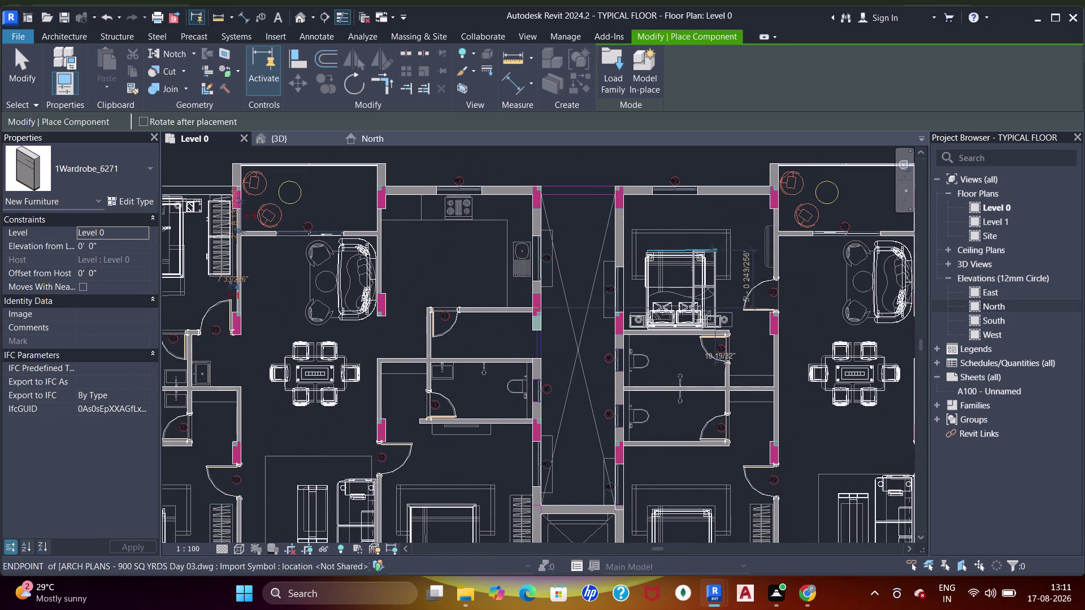
scroll(down, 3)
middle_drag(737, 238, 595, 239)
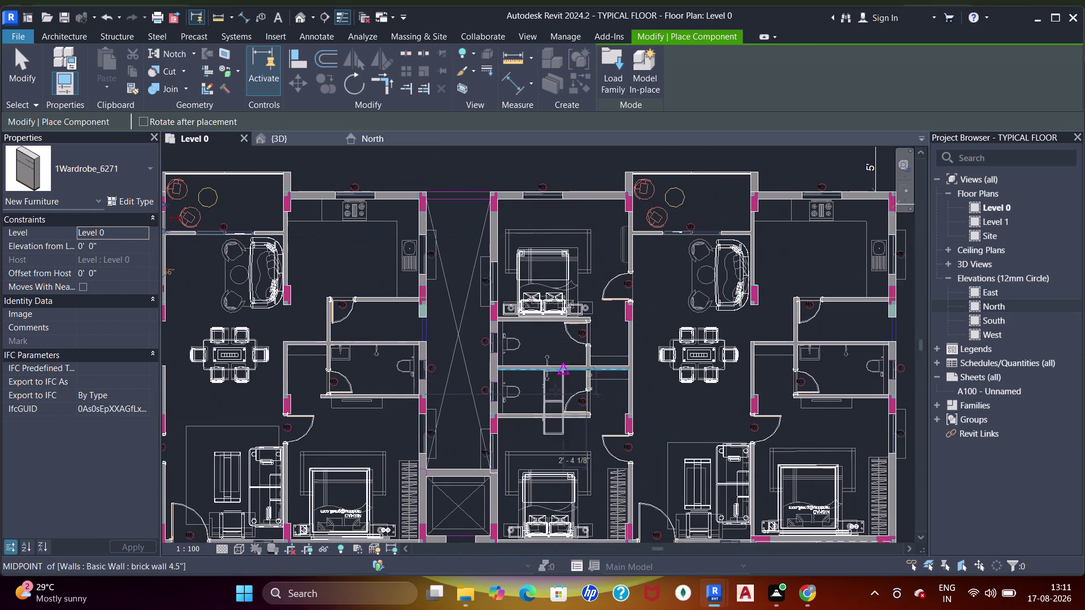
Bring the bedroom beside the lift into view and align the wardrobe with its wall.
middle_drag(556, 390, 653, 188)
middle_drag(741, 282, 577, 272)
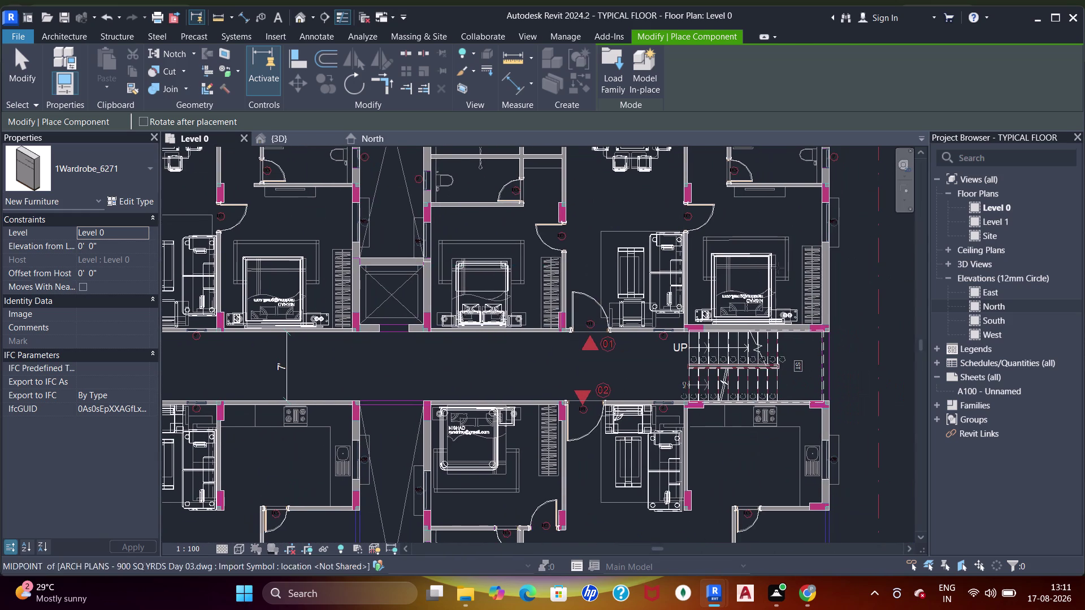
scroll(up, 3)
middle_drag(822, 264, 663, 250)
scroll(up, 3)
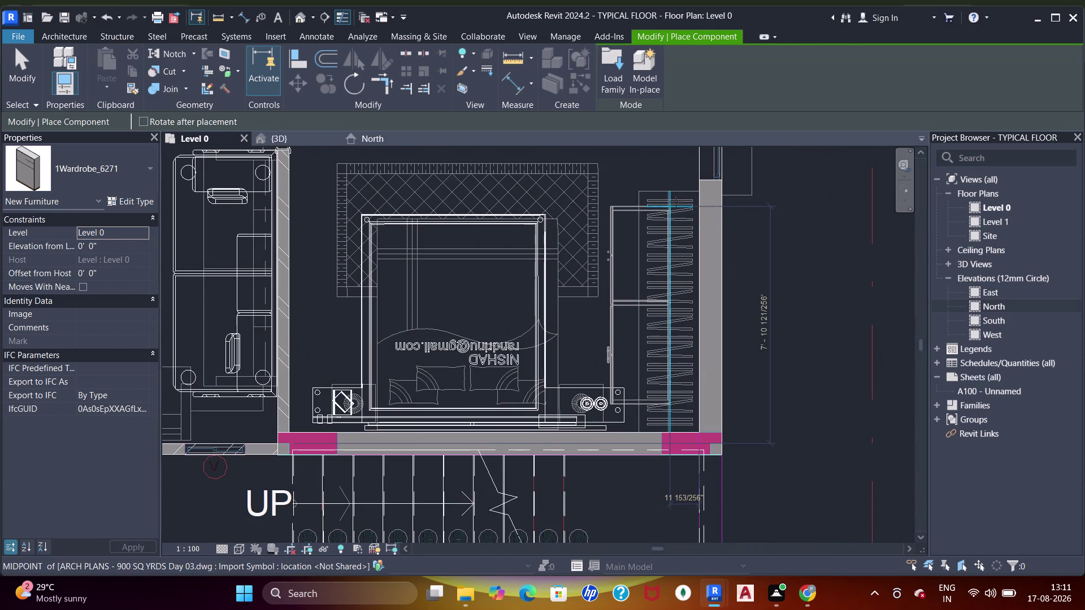
click(681, 205)
scroll(down, 3)
middle_drag(519, 219, 750, 239)
scroll(down, 3)
middle_click(466, 242)
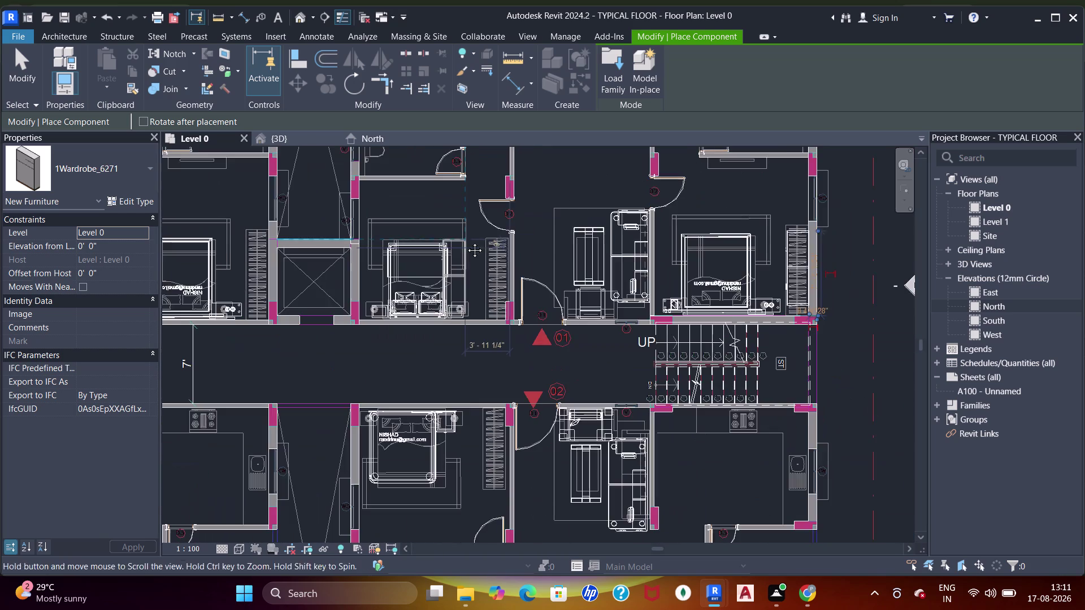
scroll(up, 3)
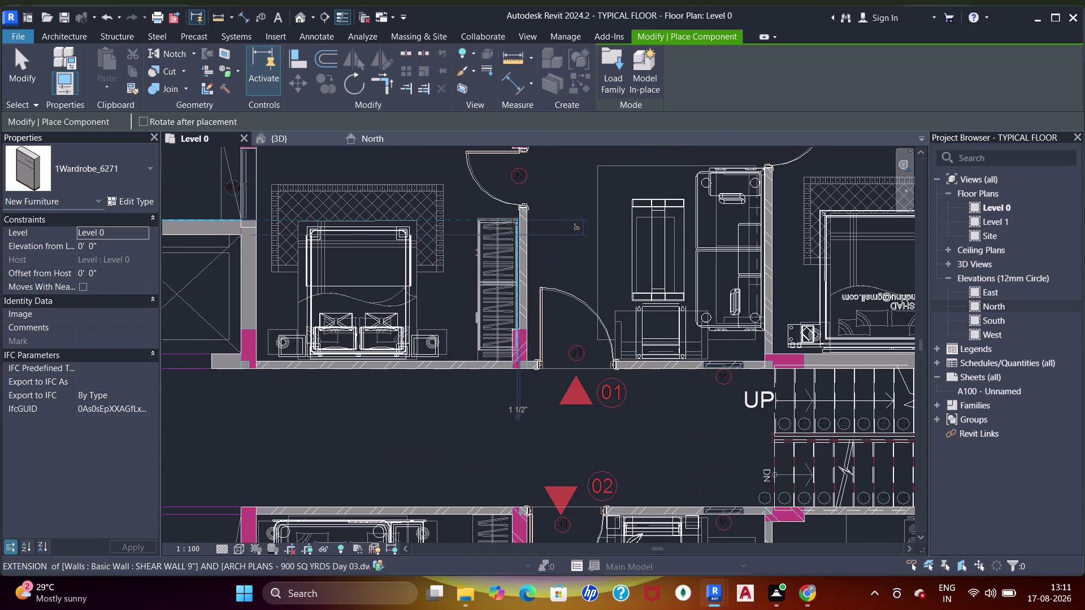
click(512, 225)
scroll(down, 3)
middle_drag(439, 269, 573, 266)
scroll(up, 3)
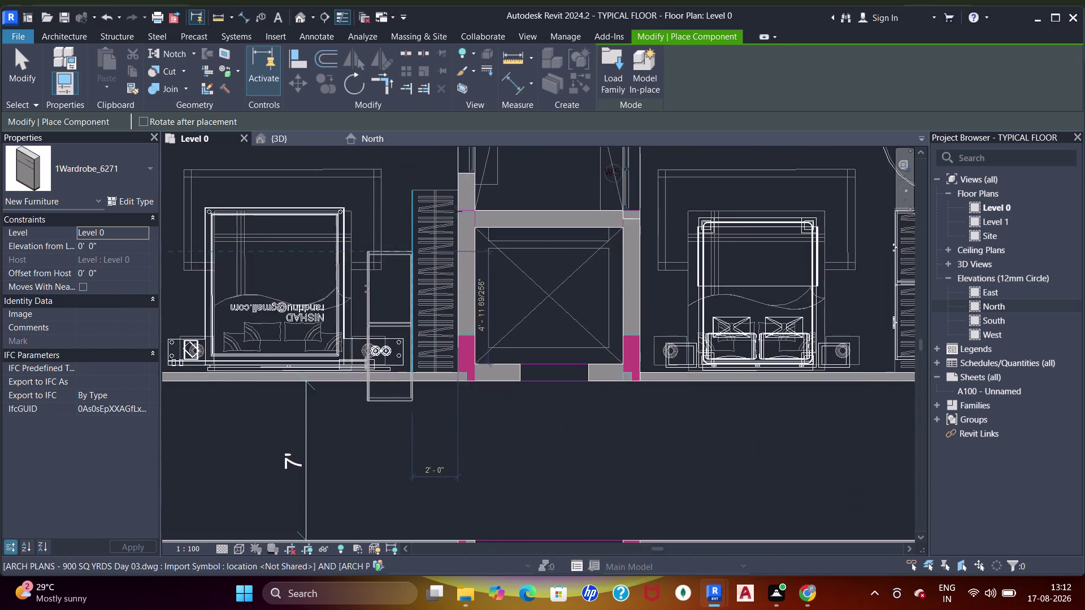
click(462, 195)
scroll(down, 3)
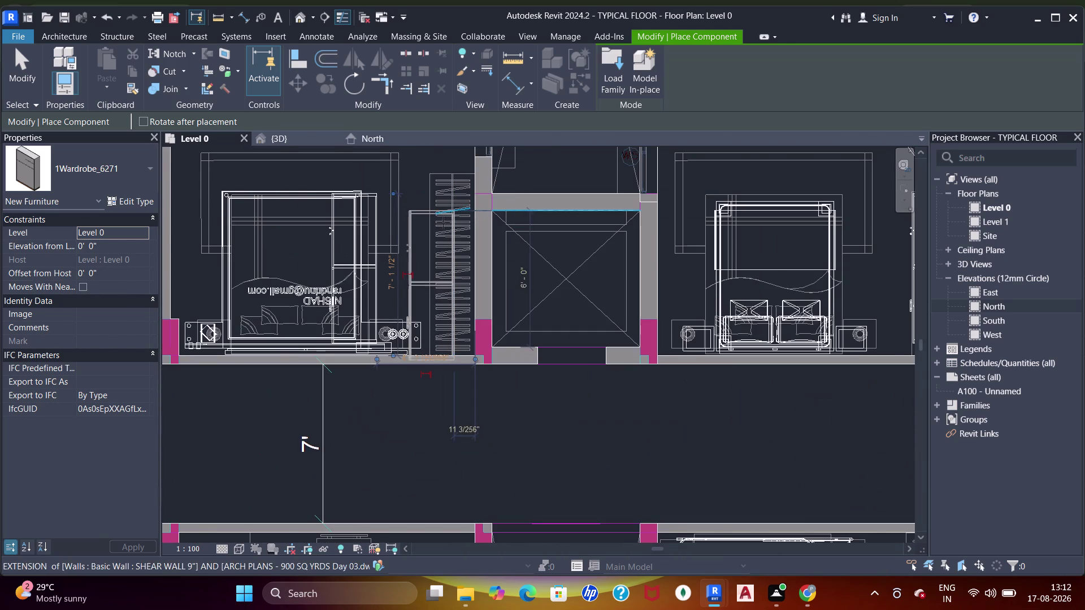
middle_drag(406, 244, 450, 285)
key(Escape)
key(Escape)
key(Escape)
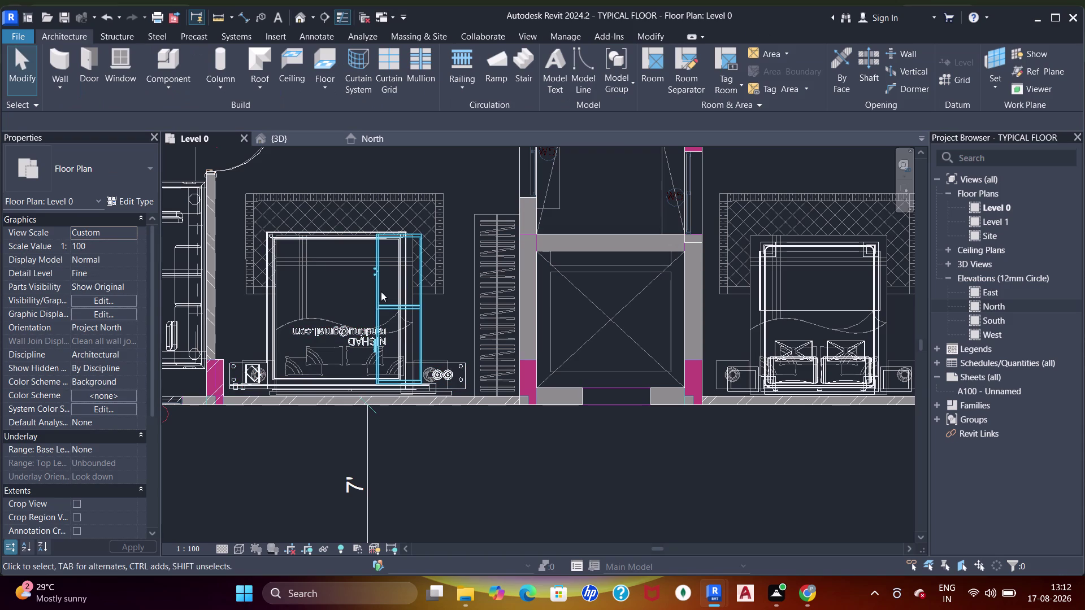
Place the wardrobe beside the bed and nudge it toward the wall.
click(378, 294)
key(Right)
key(Right)
key(Right)
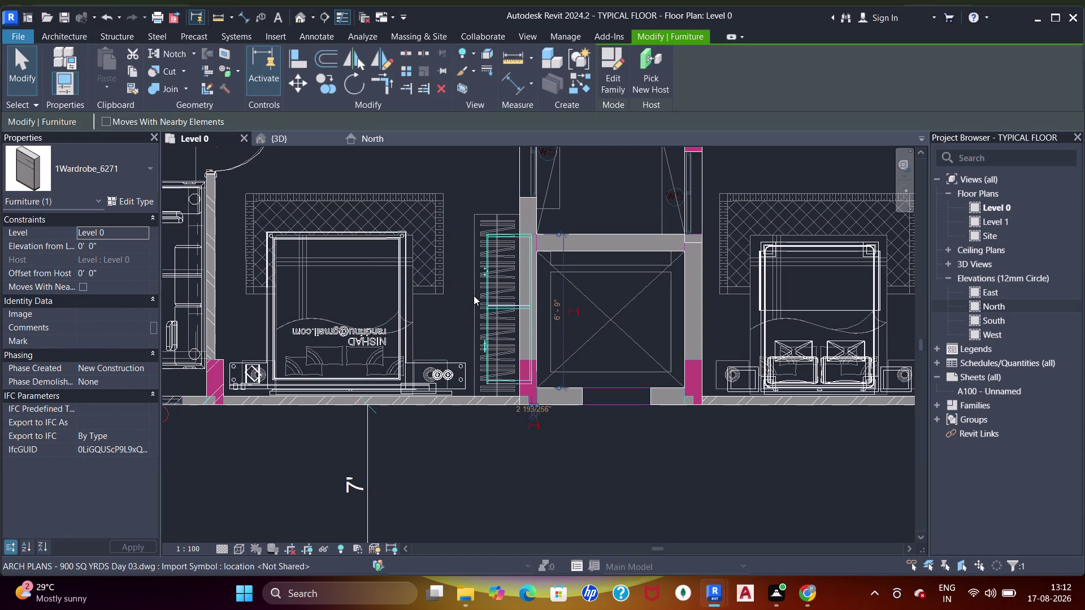
key(Left)
key(Left)
key(Left)
key(Left)
key(Left)
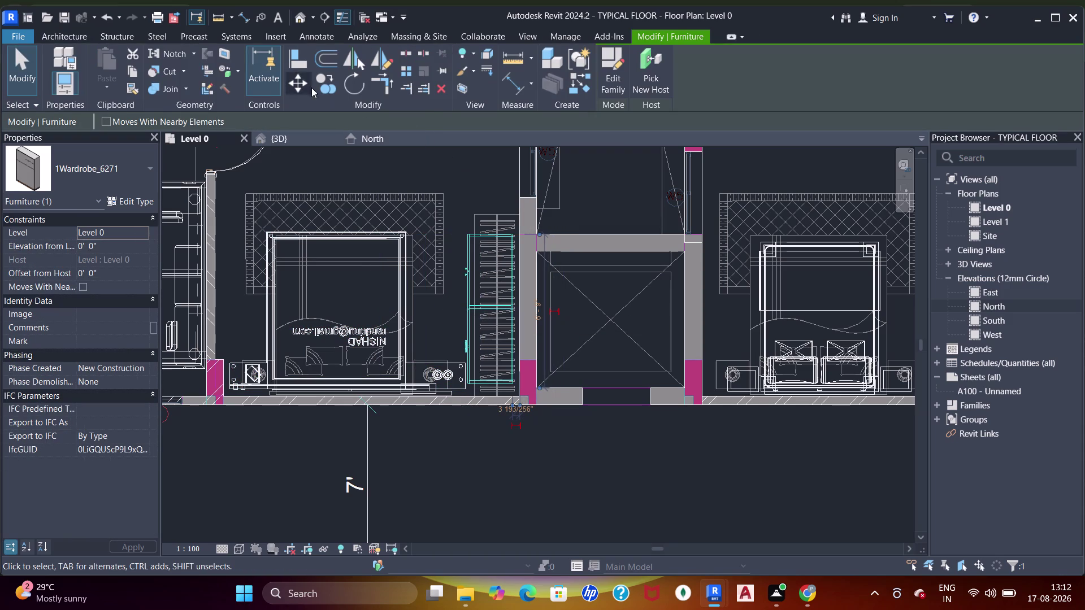
Copy the wardrobe into the bedroom of the lower apartment across the corridor.
click(335, 83)
scroll(down, 3)
middle_drag(467, 271, 488, 273)
click(492, 270)
scroll(down, 3)
middle_drag(408, 278, 493, 328)
scroll(up, 3)
click(277, 318)
scroll(down, 3)
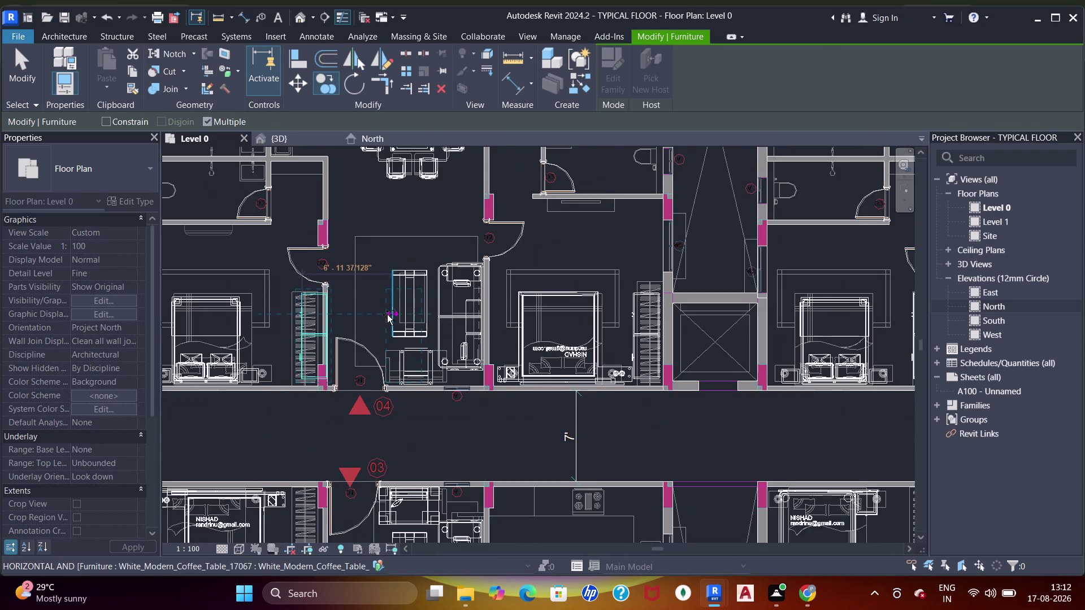
middle_drag(387, 315, 403, 294)
scroll(down, 3)
middle_drag(403, 290, 457, 264)
middle_drag(456, 243, 456, 228)
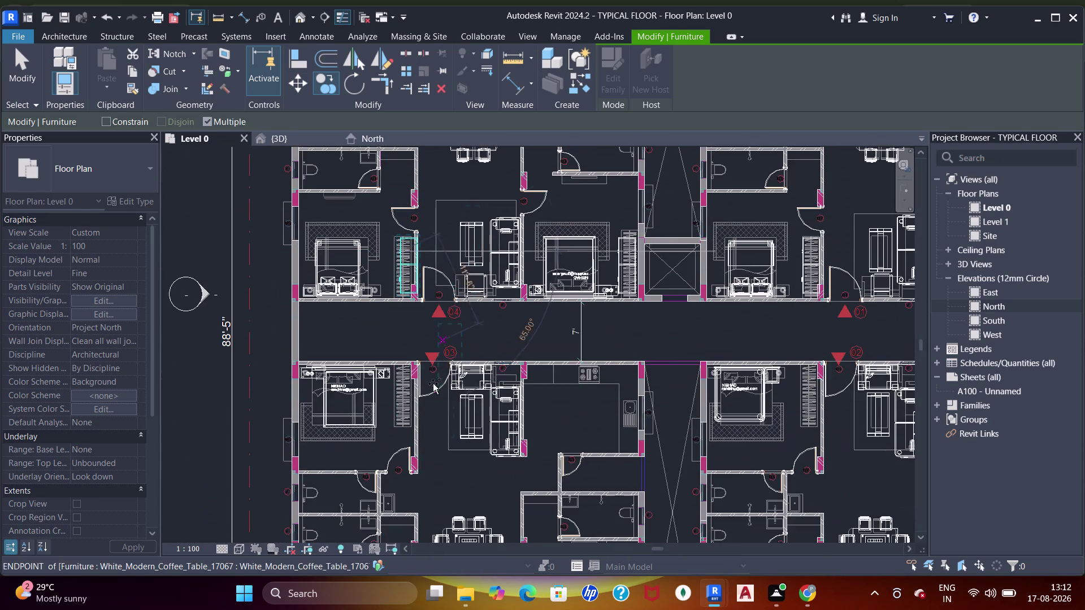
scroll(up, 3)
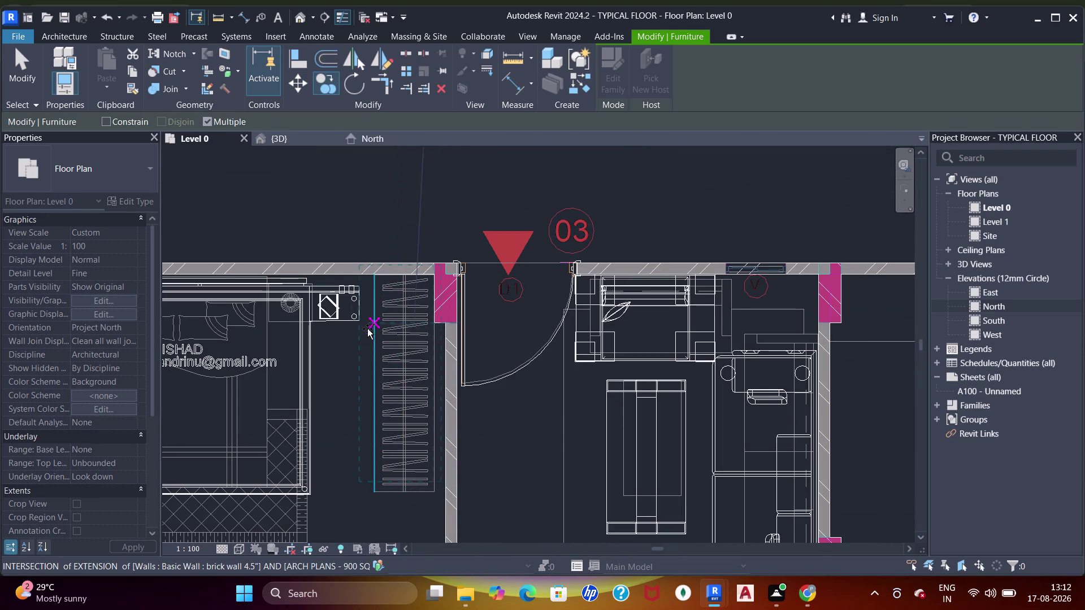
click(376, 330)
Reposition a wardrobe in another bedroom of the lower apartment.
scroll(down, 3)
middle_drag(517, 350, 376, 304)
middle_drag(545, 389, 547, 338)
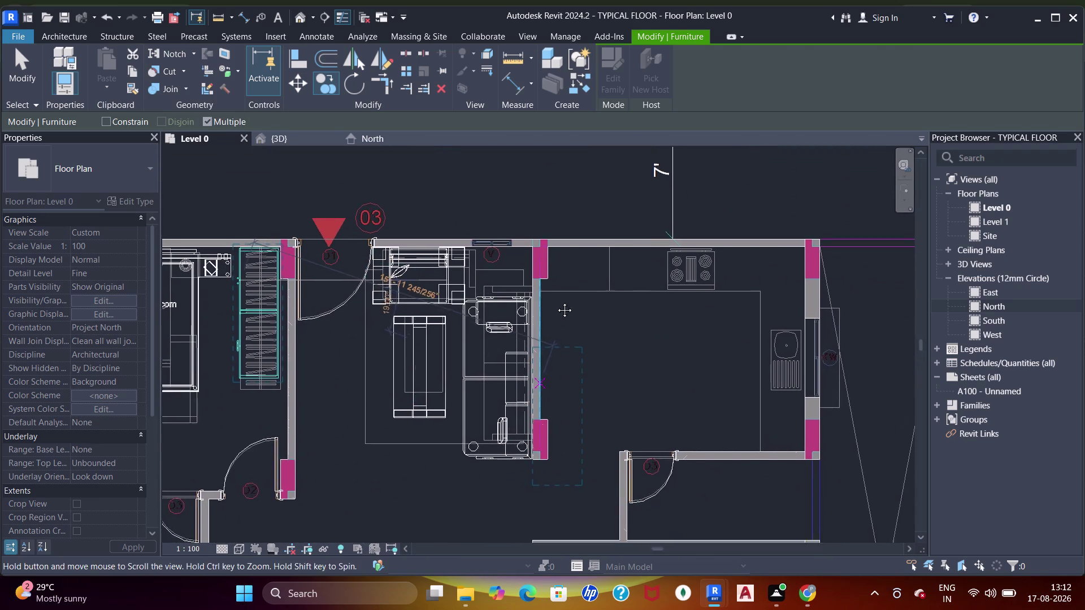
middle_drag(546, 338, 573, 250)
scroll(down, 3)
middle_drag(474, 334, 533, 236)
middle_drag(405, 404, 444, 324)
scroll(up, 3)
click(460, 328)
scroll(down, 3)
middle_drag(541, 330, 311, 345)
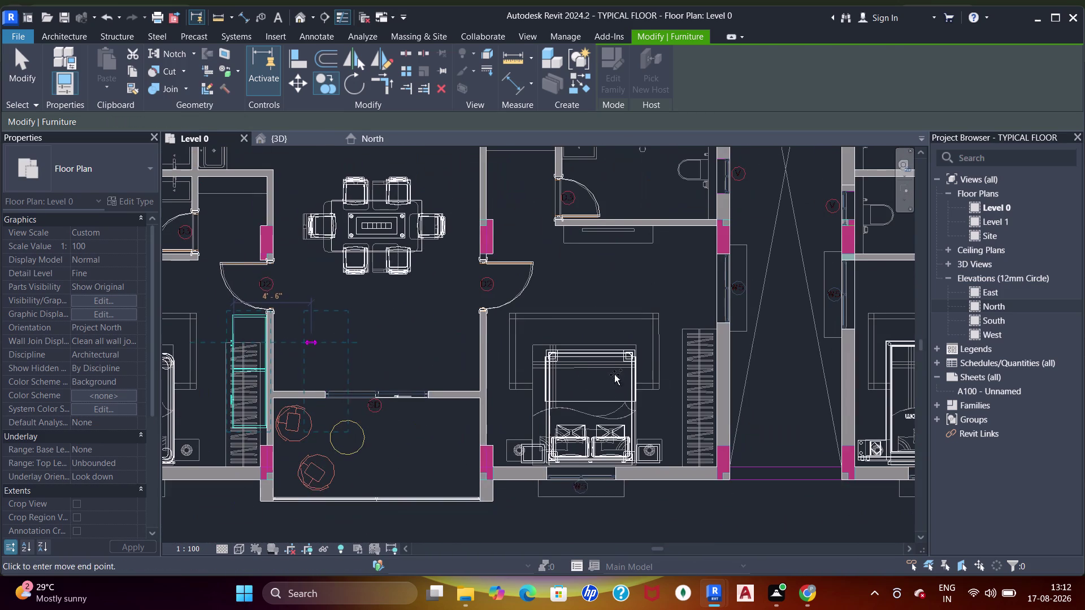
click(683, 347)
Place a wardrobe against the wall of the next bedroom.
middle_drag(669, 348, 382, 367)
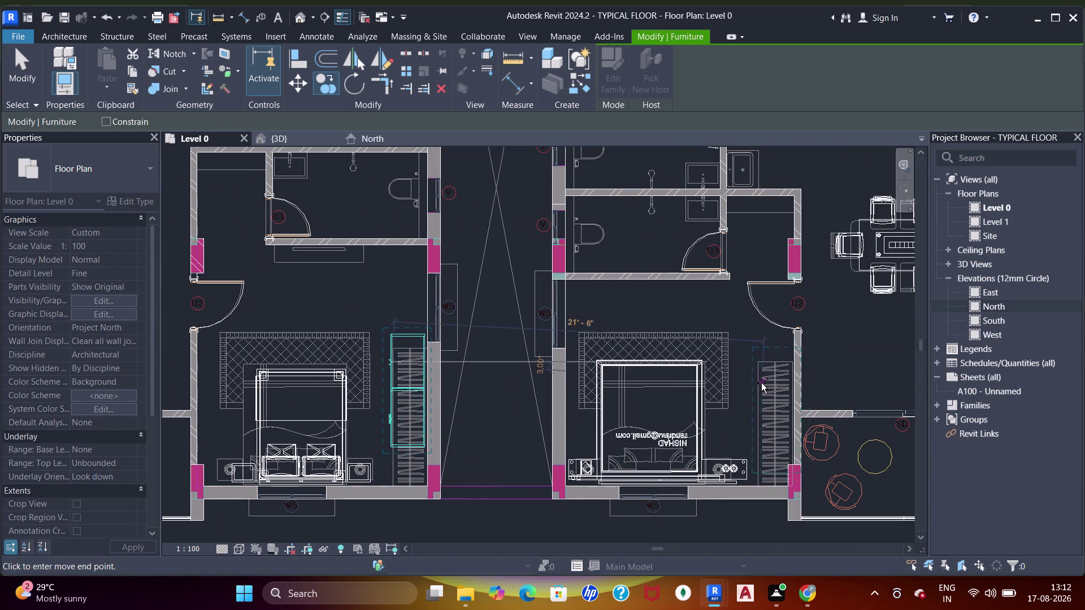
click(755, 380)
middle_drag(747, 378, 708, 534)
scroll(down, 3)
middle_drag(687, 424, 673, 439)
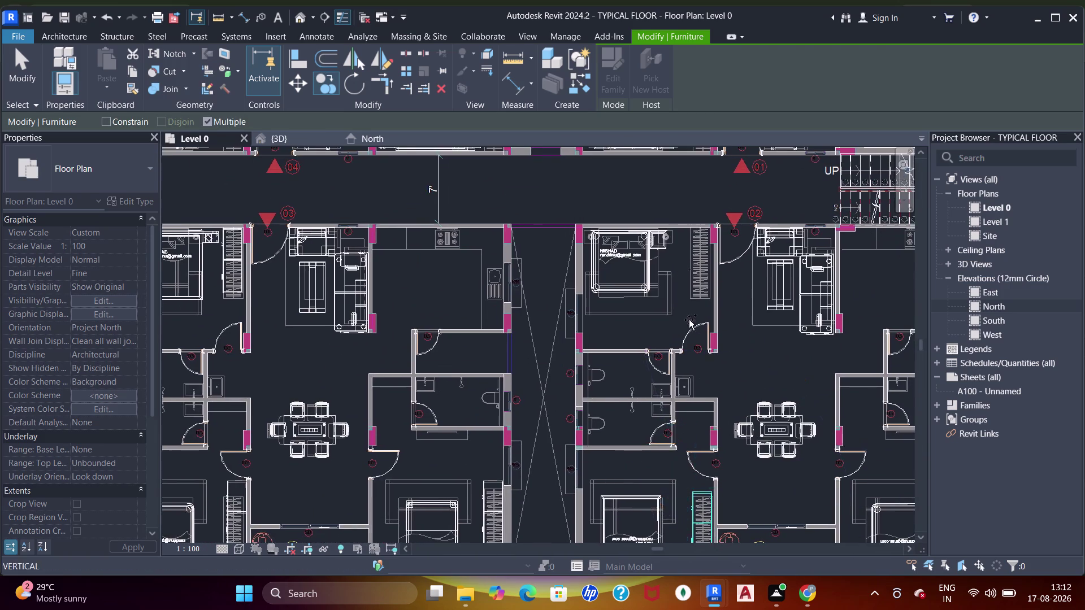
scroll(up, 3)
Move the wardrobe into the bedroom beside the bathroom.
click(696, 204)
scroll(down, 3)
middle_drag(658, 274, 473, 293)
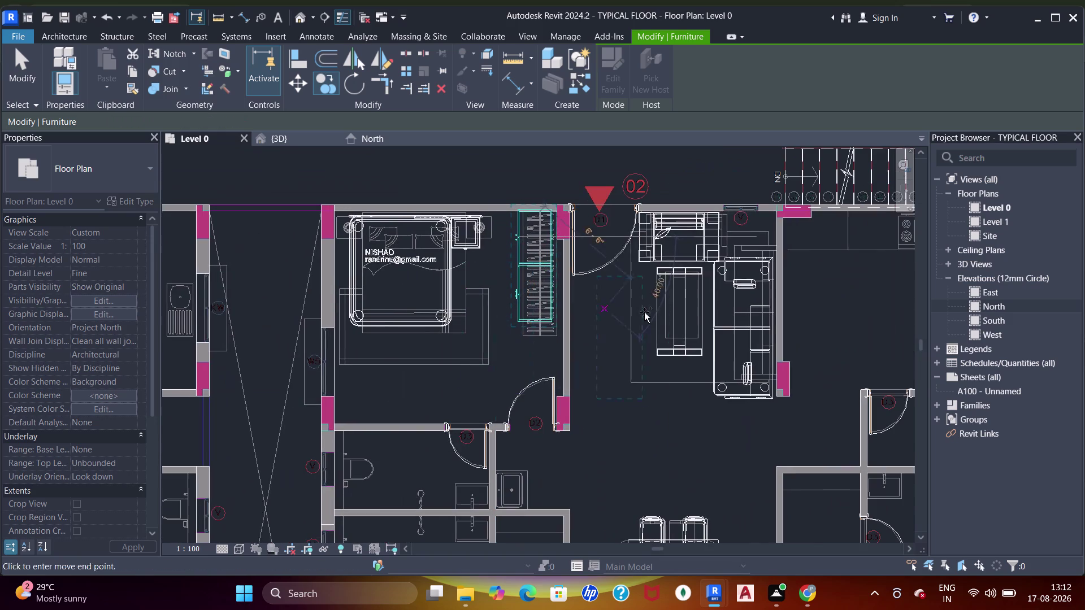
middle_drag(701, 423, 599, 279)
middle_drag(607, 342, 348, 258)
middle_drag(579, 357, 586, 226)
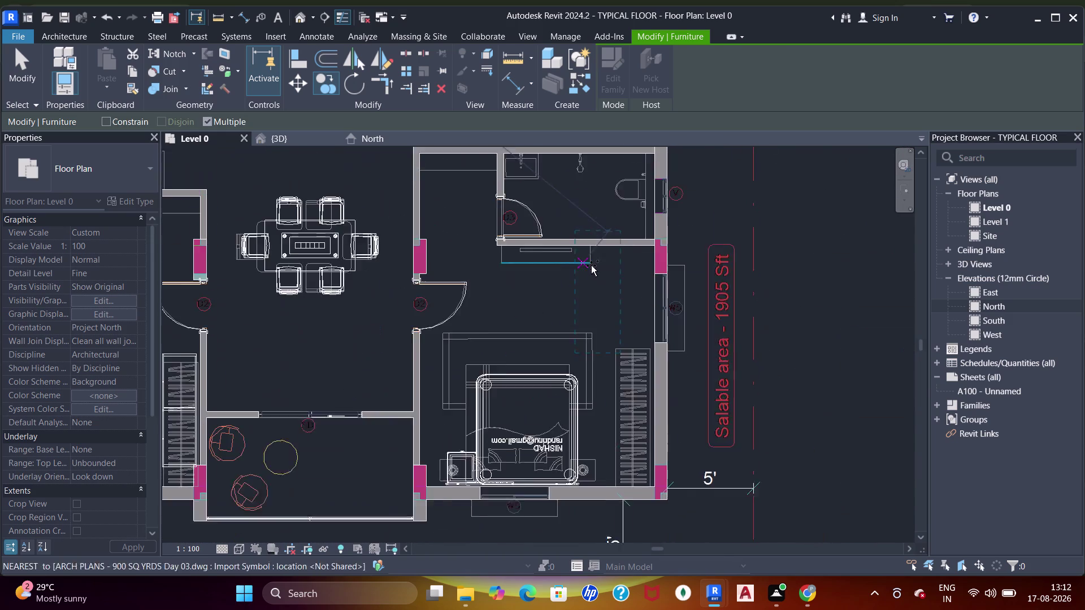
scroll(up, 3)
click(647, 363)
scroll(up, 3)
middle_drag(647, 378, 638, 303)
Nudge the wardrobe beside the bed with arrow keys until it sits against the wall.
key(Escape)
key(Escape)
key(Escape)
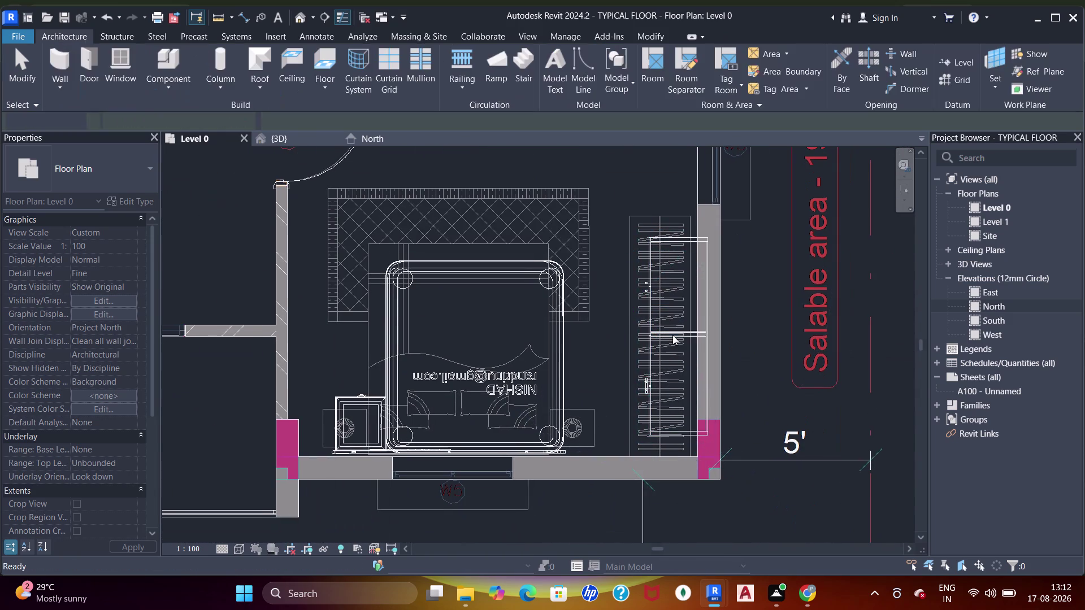
key(Escape)
click(671, 334)
key(Up)
key(Left)
key(Left)
key(Left)
key(Left)
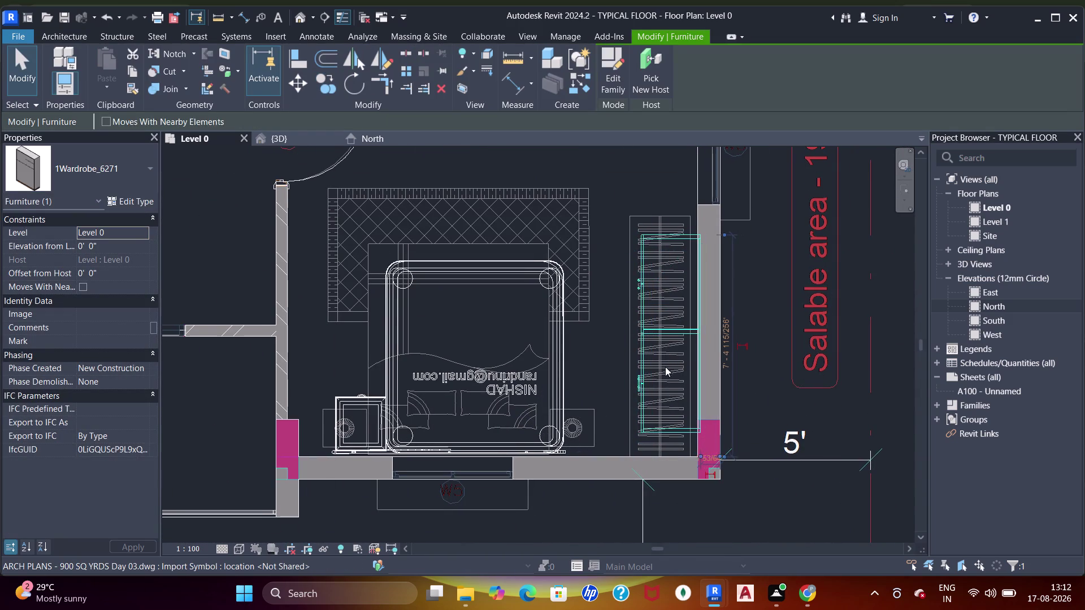
key(Left)
key(Left)
key(Down)
key(Down)
key(Left)
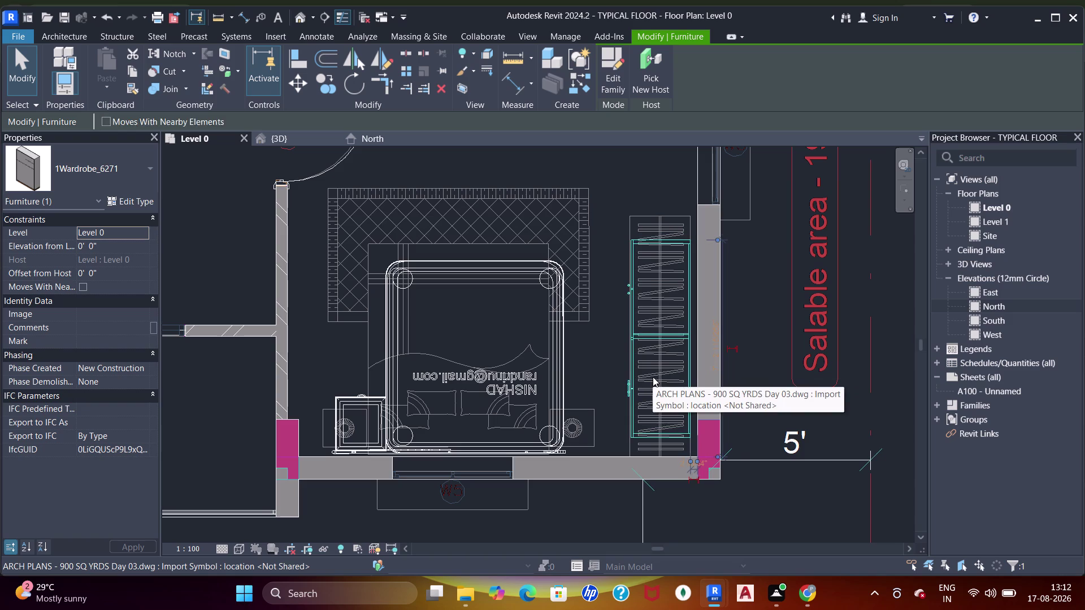
key(Right)
Pan the plan to the upper bedroom's wardrobe near the door.
scroll(down, 3)
middle_drag(654, 307, 657, 402)
scroll(up, 3)
scroll(down, 3)
middle_drag(601, 287, 686, 379)
key(Escape)
key(Escape)
middle_drag(655, 276, 656, 278)
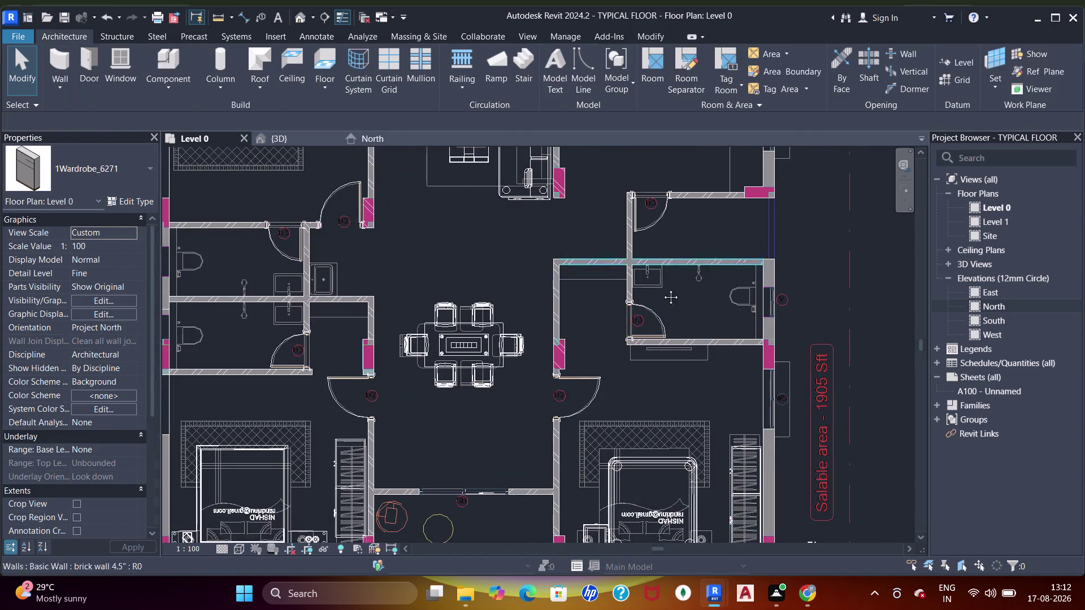
middle_drag(656, 278, 738, 402)
middle_drag(642, 245, 661, 360)
scroll(up, 3)
Nudge the wardrobe next to the door right and down into place.
click(451, 333)
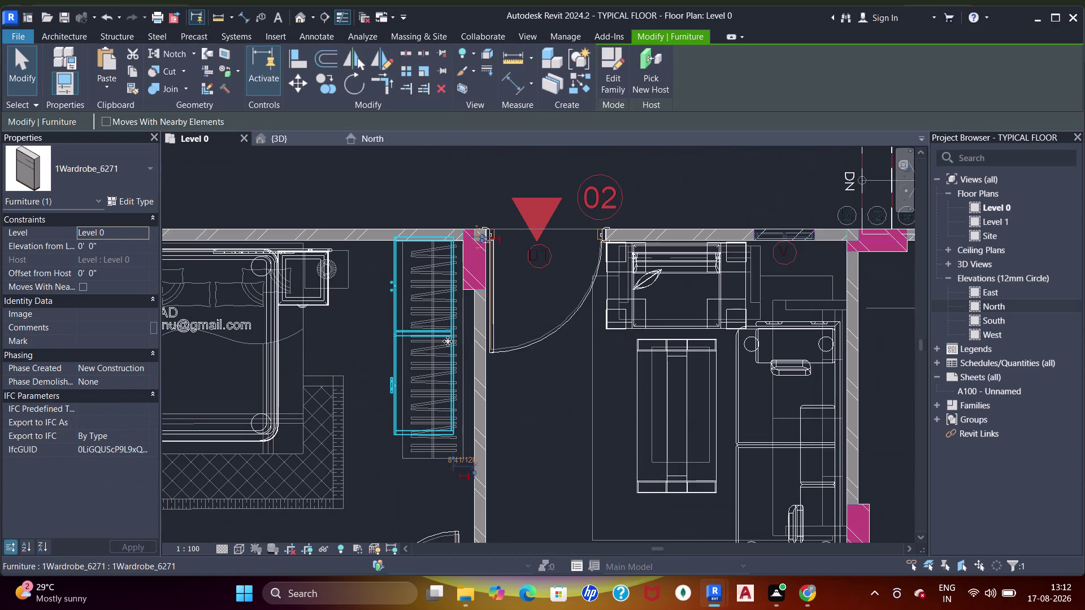
key(Right)
key(Right)
key(Down)
key(Down)
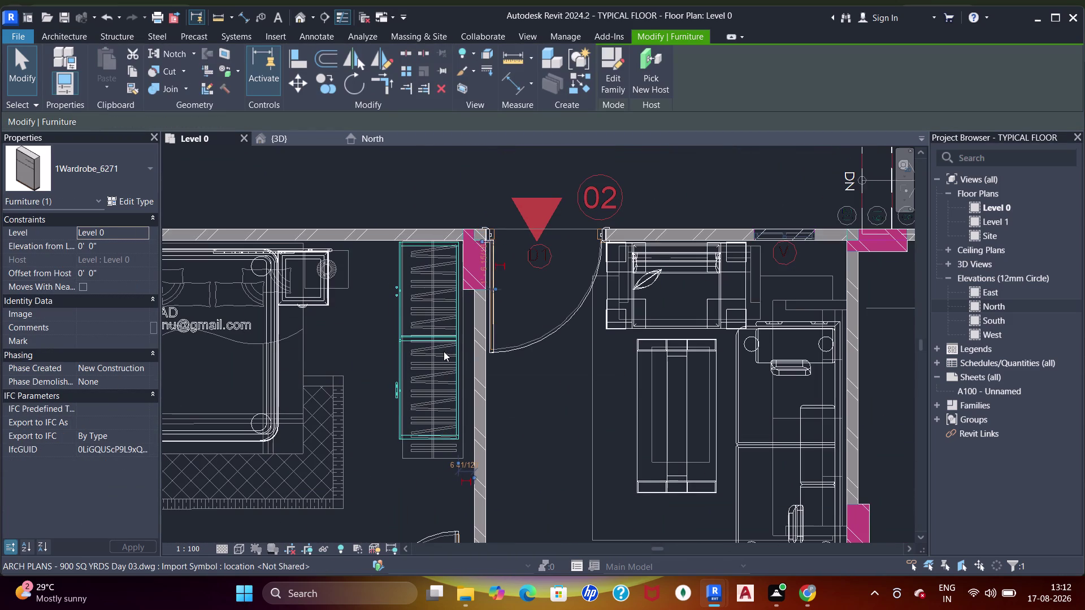
key(Down)
key(Right)
Pan across the apartments to bring the lower bedroom's wardrobe into view.
scroll(down, 3)
middle_drag(407, 384, 582, 218)
scroll(up, 3)
scroll(down, 3)
middle_drag(544, 356, 593, 199)
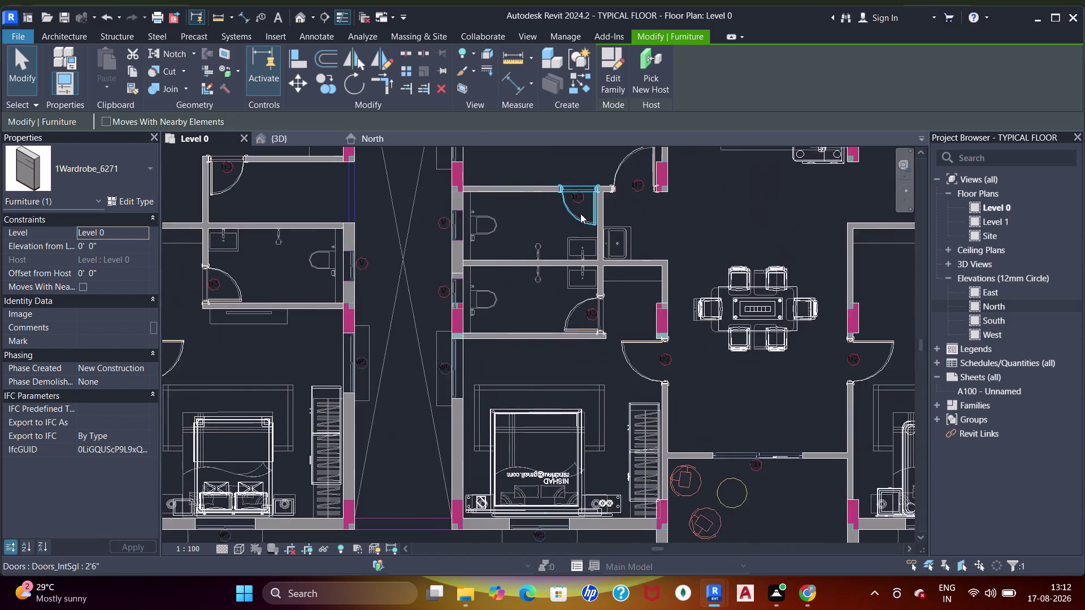
scroll(down, 3)
middle_drag(520, 317, 512, 282)
scroll(up, 3)
middle_drag(611, 339, 562, 327)
scroll(up, 3)
key(Escape)
Nudge the lower bedroom wardrobe down and left until flush with the wall.
click(577, 336)
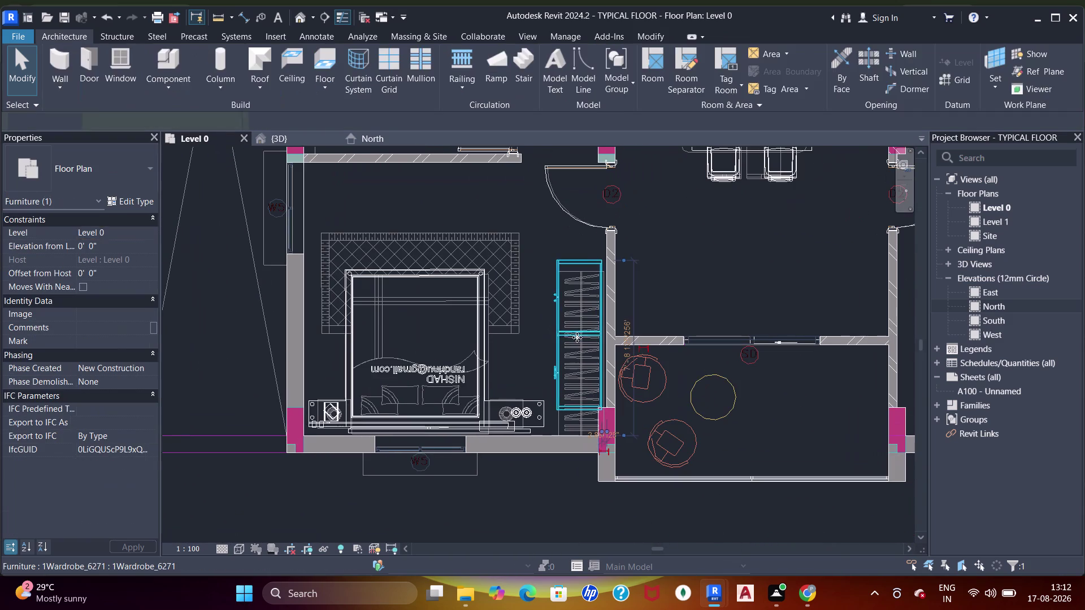
key(Down)
key(Down)
scroll(up, 3)
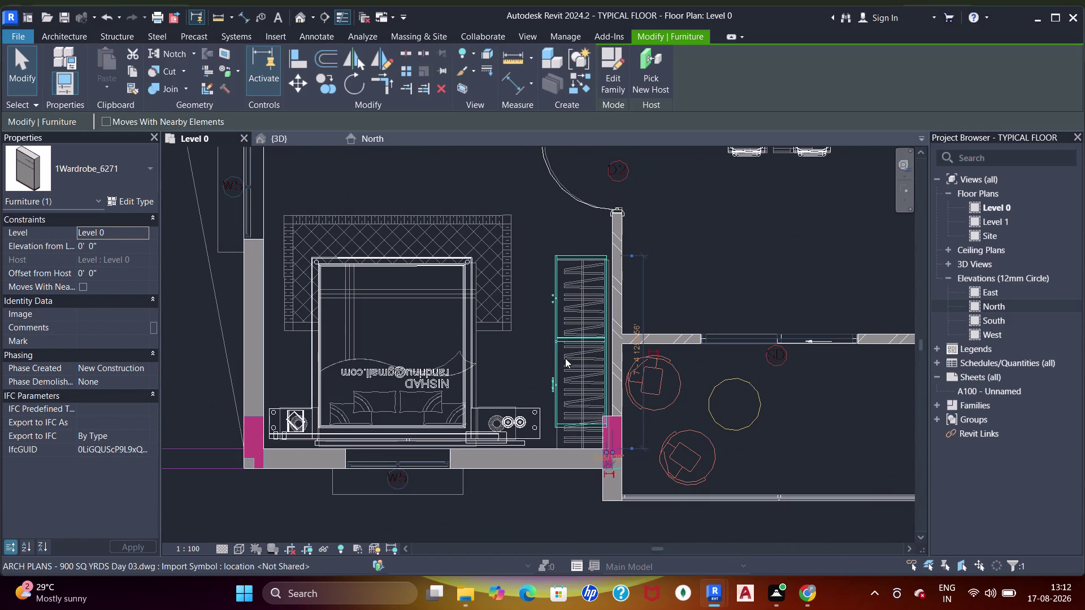
key(Left)
key(Left)
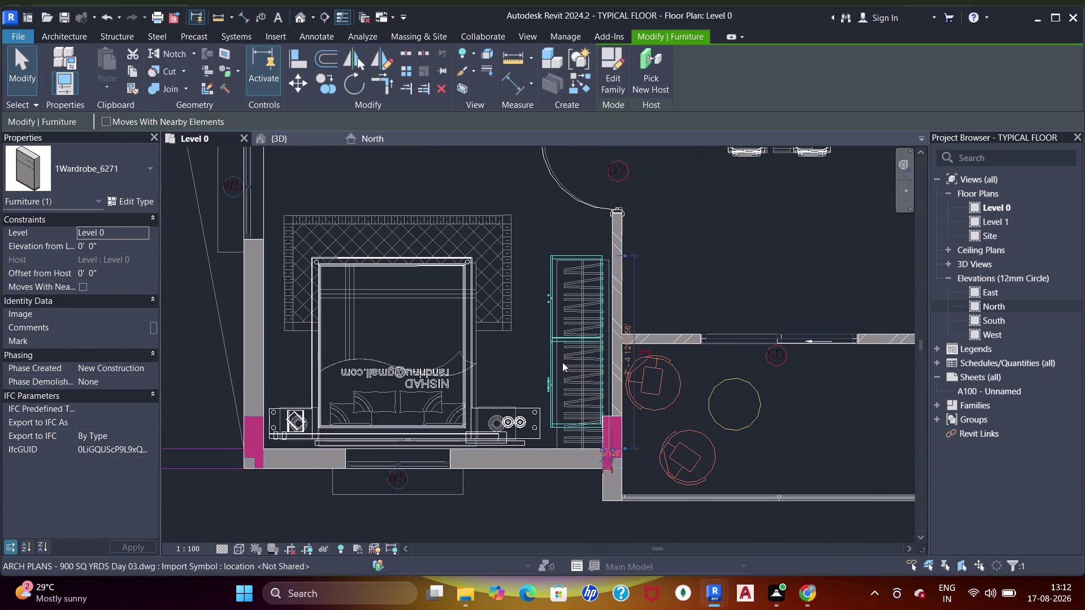
key(Down)
key(Down)
key(Down)
key(Down)
key(Left)
key(Down)
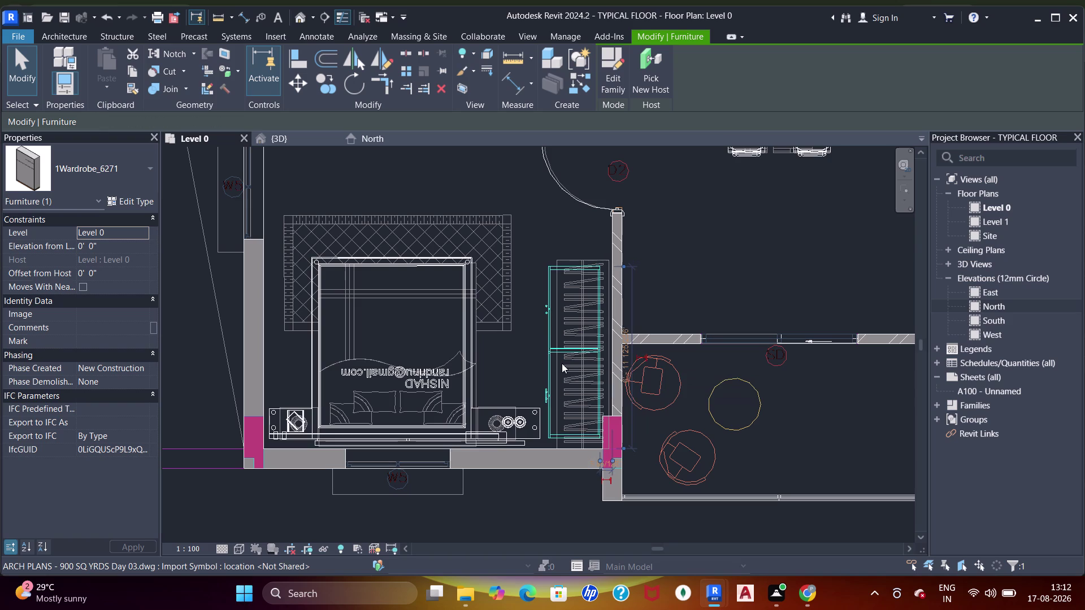
key(Right)
Pan to the next bedroom and try nudging an item down, triggering the pinned-element error.
scroll(down, 3)
middle_drag(554, 360, 589, 324)
key(Escape)
scroll(down, 3)
middle_drag(417, 338, 563, 341)
scroll(up, 3)
scroll(up, 3)
click(508, 326)
key(Down)
key(Down)
key(Down)
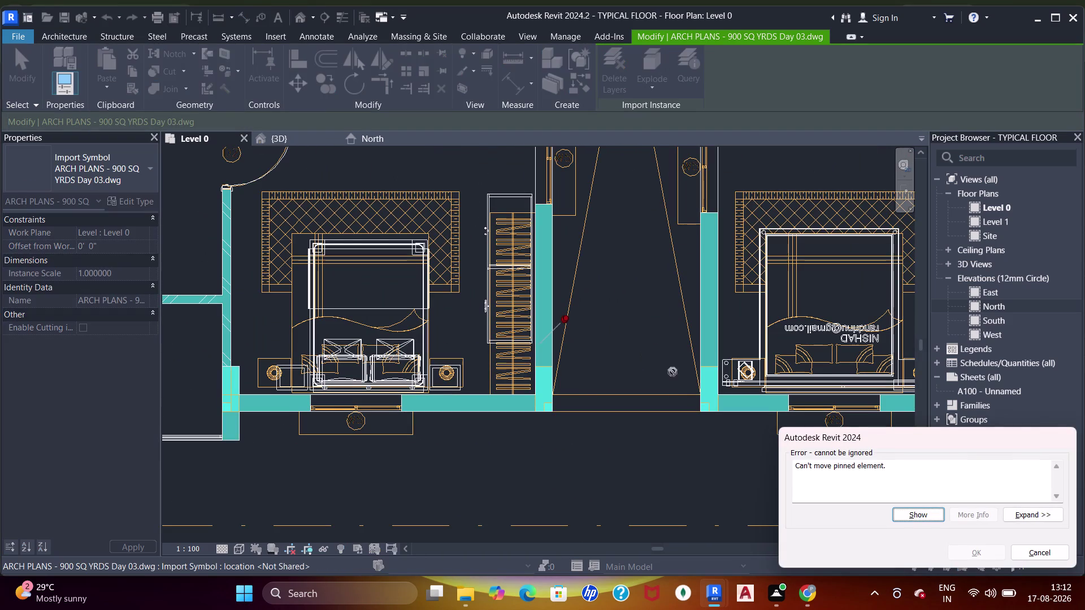
Dismiss the pinned-element error and nudge the wardrobe beside the bed down against its wall.
key(Escape)
key(Escape)
key(Escape)
click(530, 344)
key(Down)
key(Down)
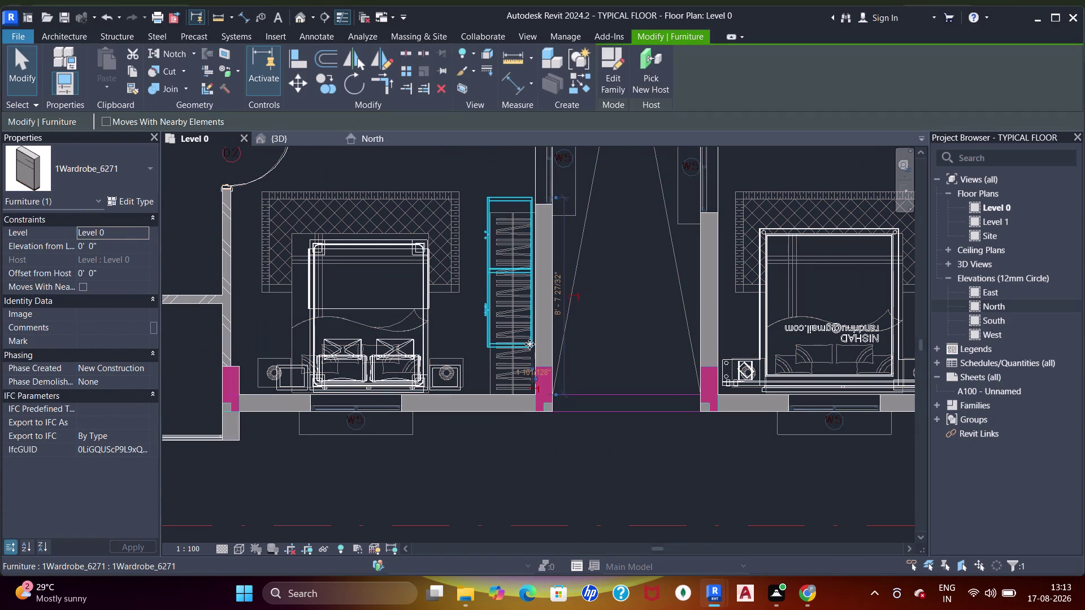
key(Down)
key(Down)
key(Down)
key(Down)
key(Down)
key(Down)
key(Down)
key(Down)
key(Down)
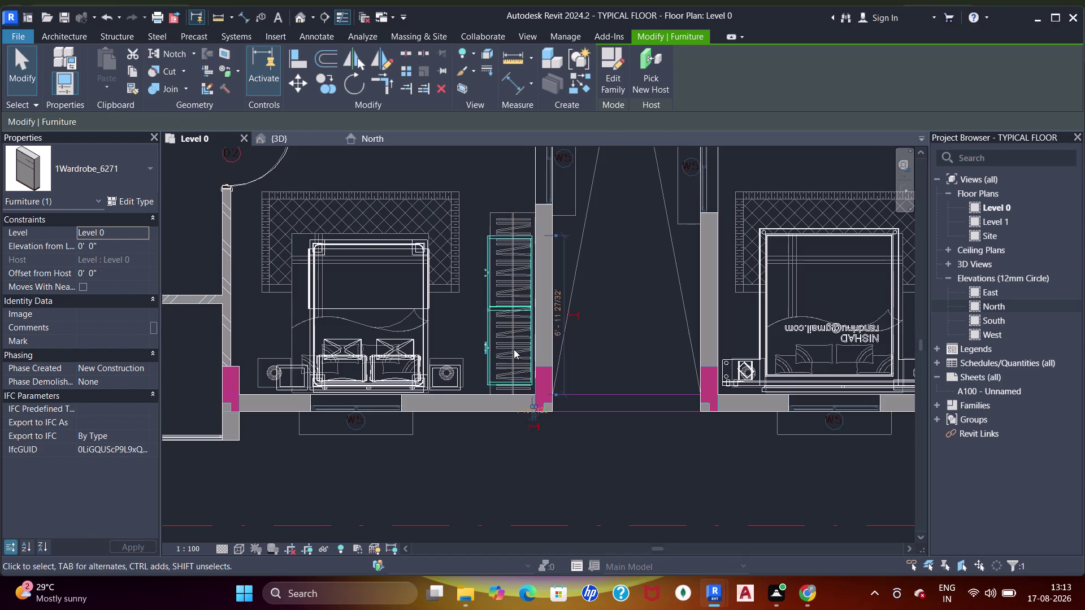
In the next bedroom, nudge the wardrobe left and down until it sits flush with the wall.
scroll(down, 3)
middle_drag(389, 335, 576, 340)
key(Escape)
middle_drag(369, 333, 528, 300)
scroll(up, 3)
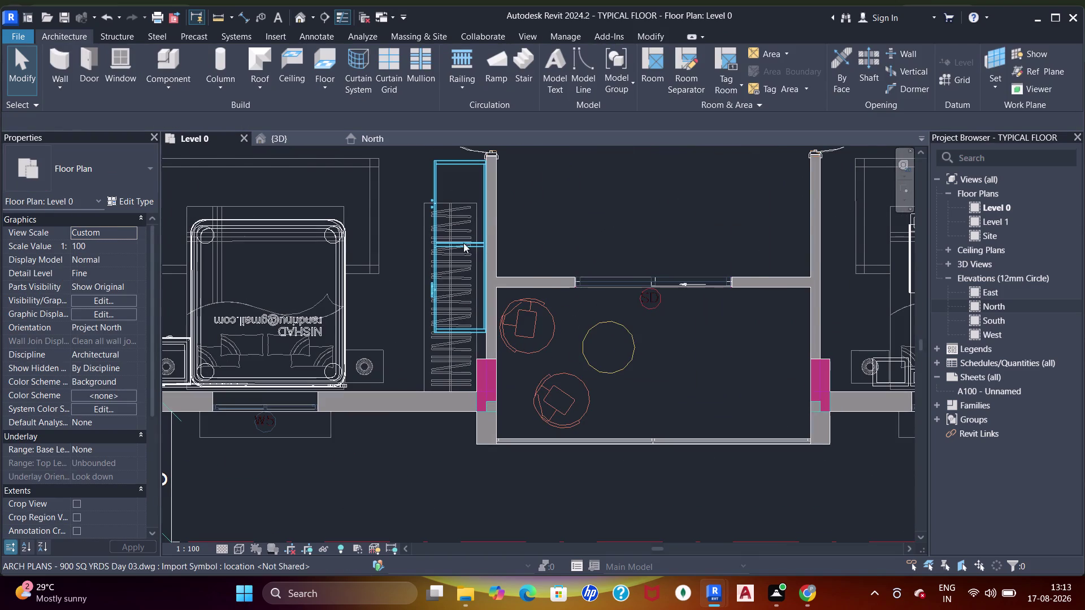
click(464, 239)
key(Left)
key(Left)
key(Down)
key(Down)
key(Down)
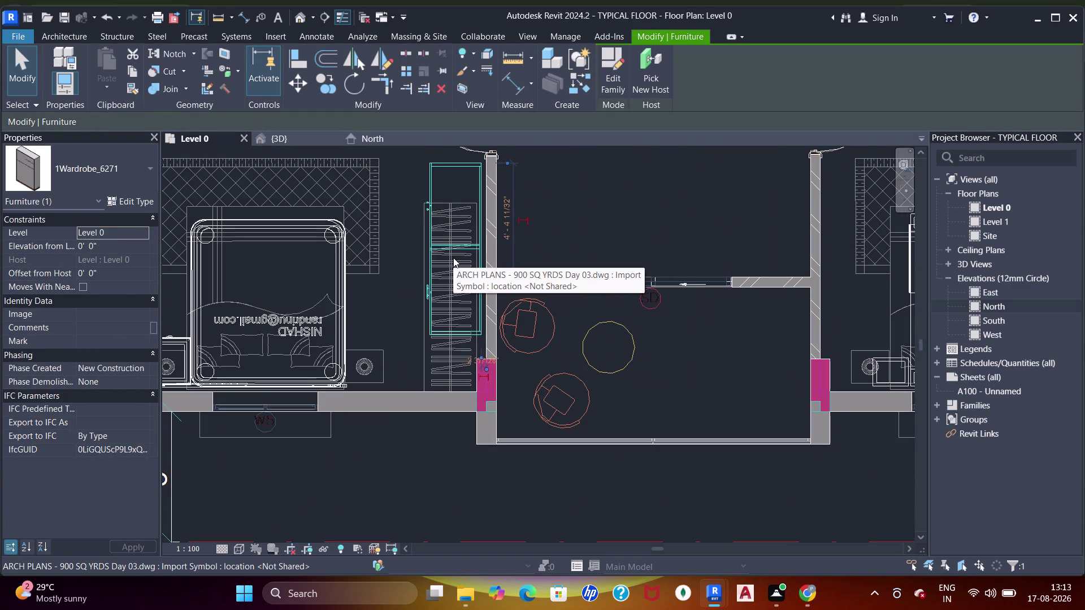
key(Left)
key(Left)
key(Left)
key(Down)
key(Down)
key(Down)
key(Down)
key(Down)
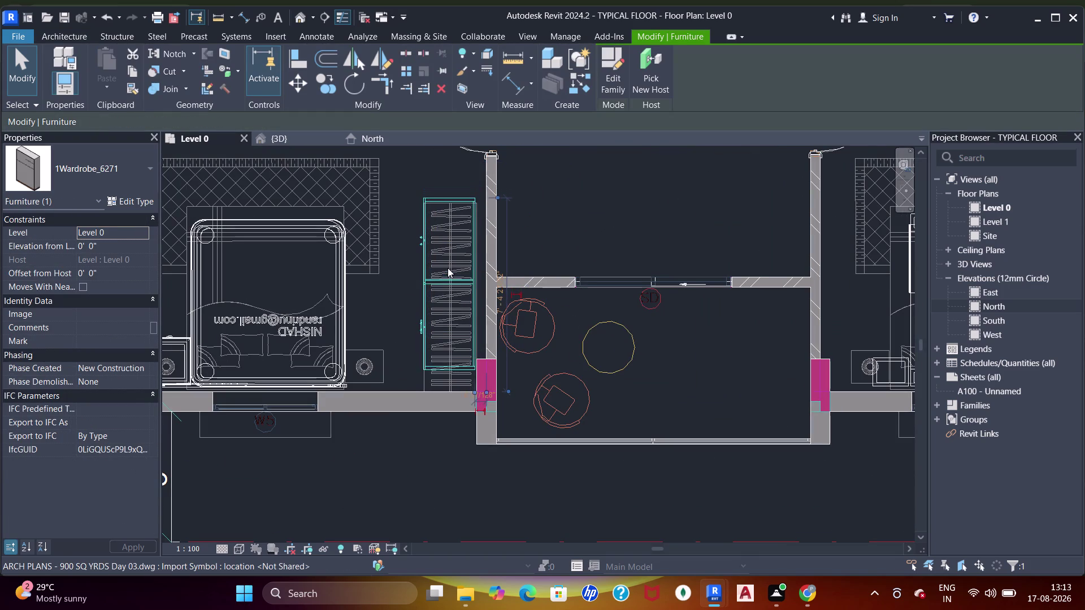
key(Down)
key(Down)
key(Down)
key(Down)
Nudge the wardrobe in the upper bedroom slightly down into place.
scroll(down, 3)
middle_drag(472, 230, 547, 235)
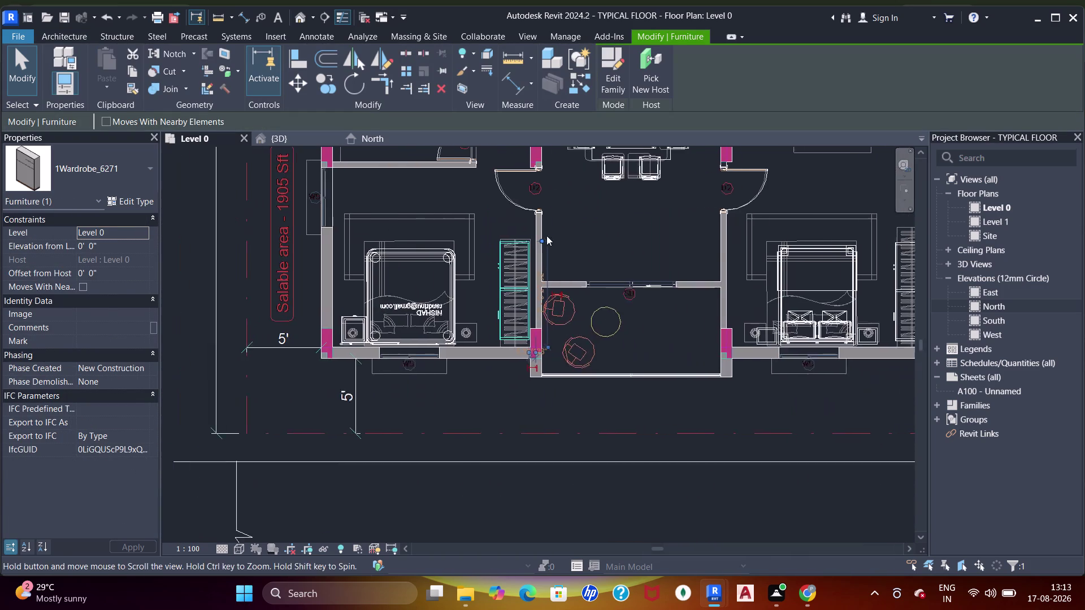
key(Escape)
scroll(down, 3)
middle_drag(522, 220, 484, 338)
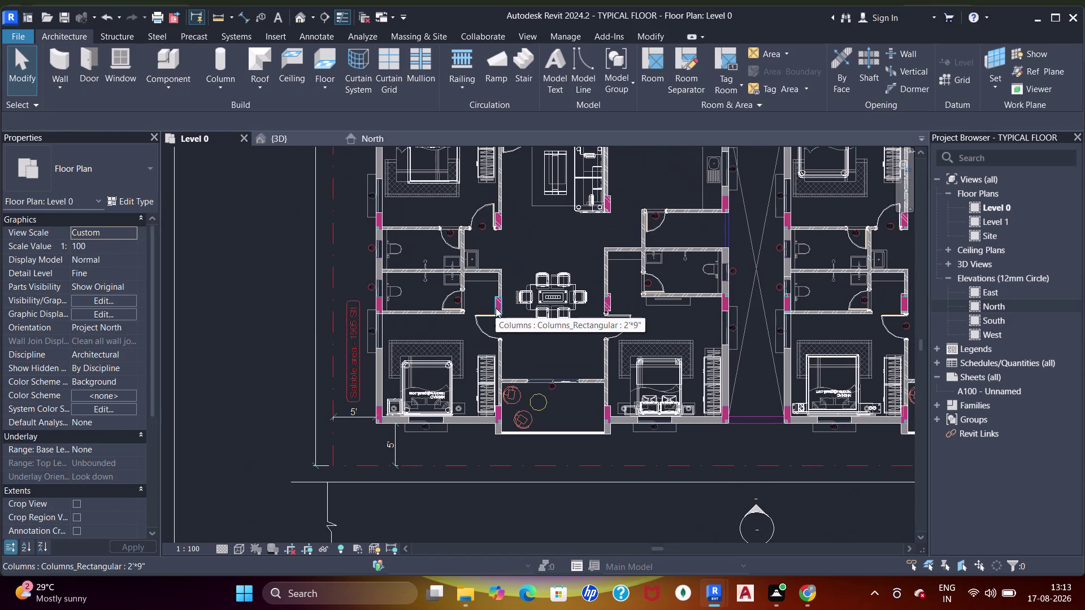
middle_drag(505, 221, 509, 373)
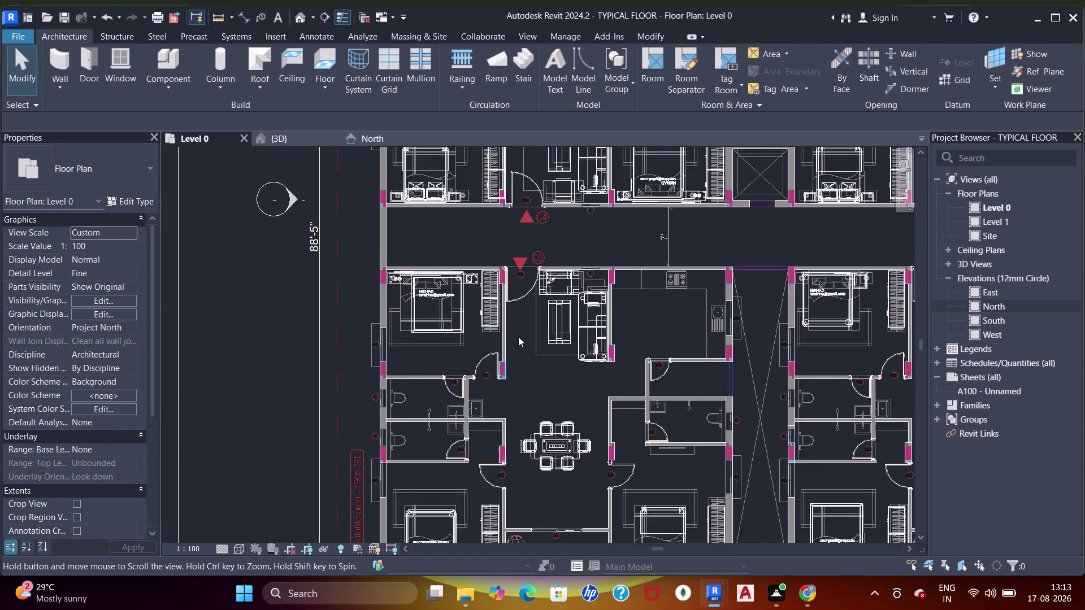
scroll(up, 3)
scroll(up, 3)
click(468, 392)
key(Down)
key(Down)
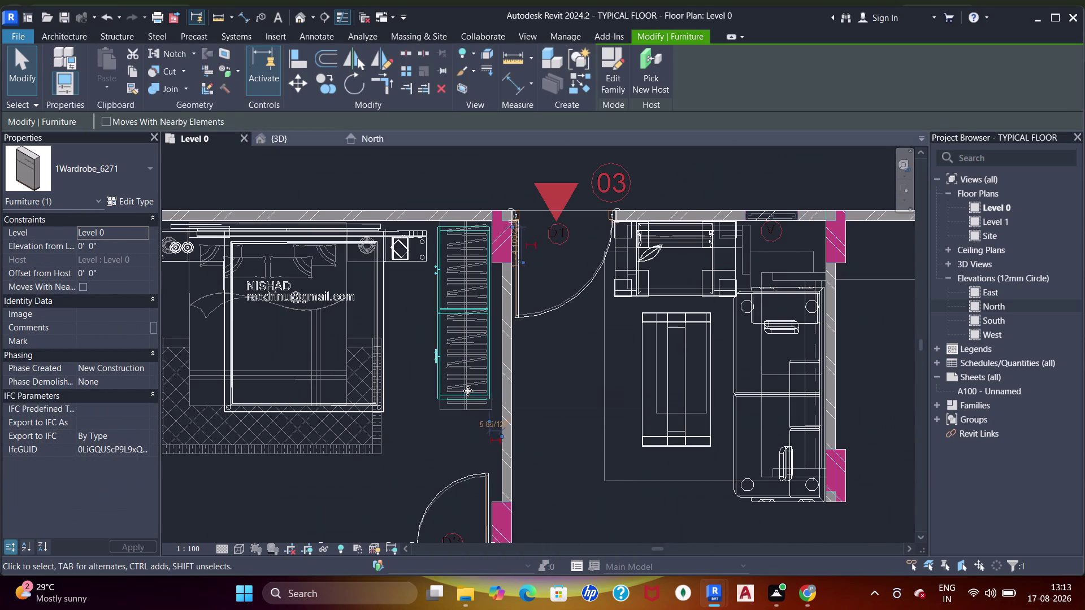
Nudge the wardrobe in the bedroom by the stairs left and down against the wall.
scroll(down, 3)
middle_drag(636, 348, 412, 292)
key(Escape)
scroll(down, 3)
middle_drag(611, 313, 530, 306)
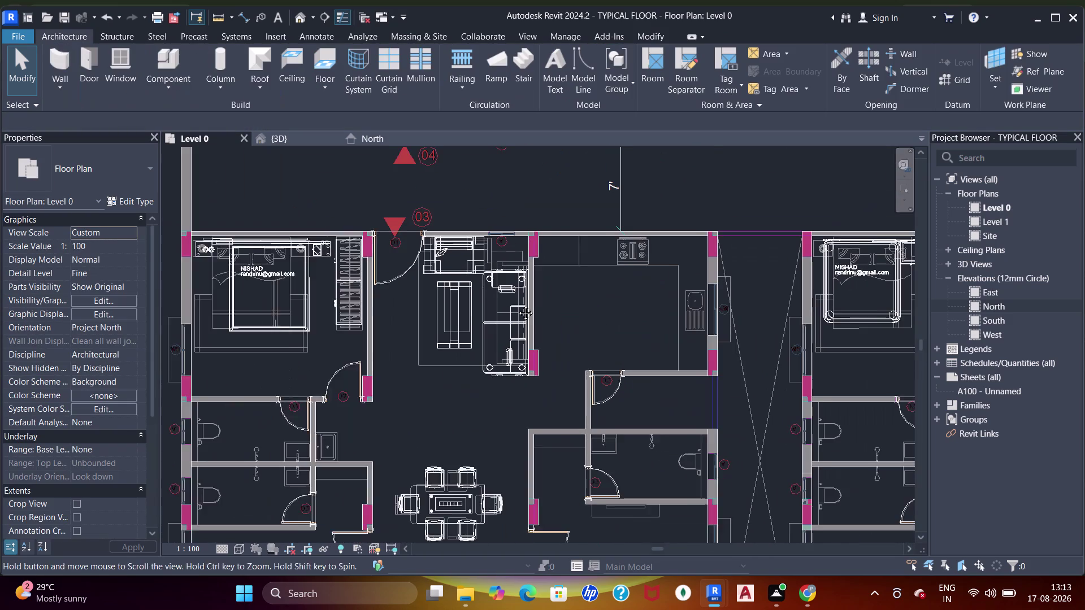
middle_drag(530, 306, 506, 303)
middle_drag(802, 322, 711, 323)
scroll(up, 3)
scroll(down, 3)
middle_drag(767, 291, 538, 289)
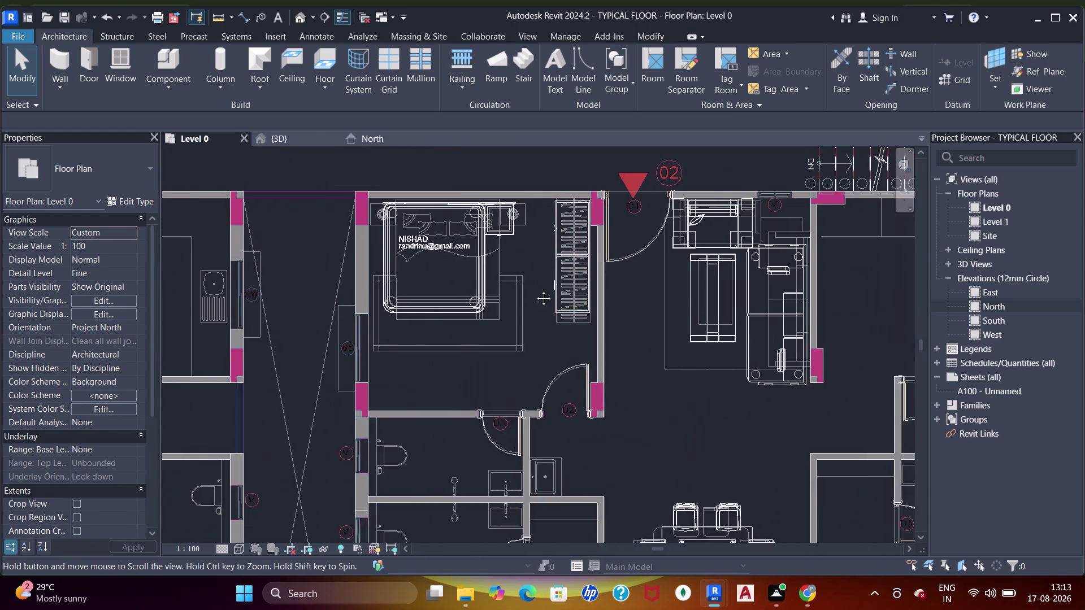
middle_drag(537, 288, 535, 290)
scroll(down, 3)
middle_drag(674, 316, 604, 267)
middle_drag(614, 306, 717, 482)
middle_drag(740, 253, 710, 319)
scroll(up, 3)
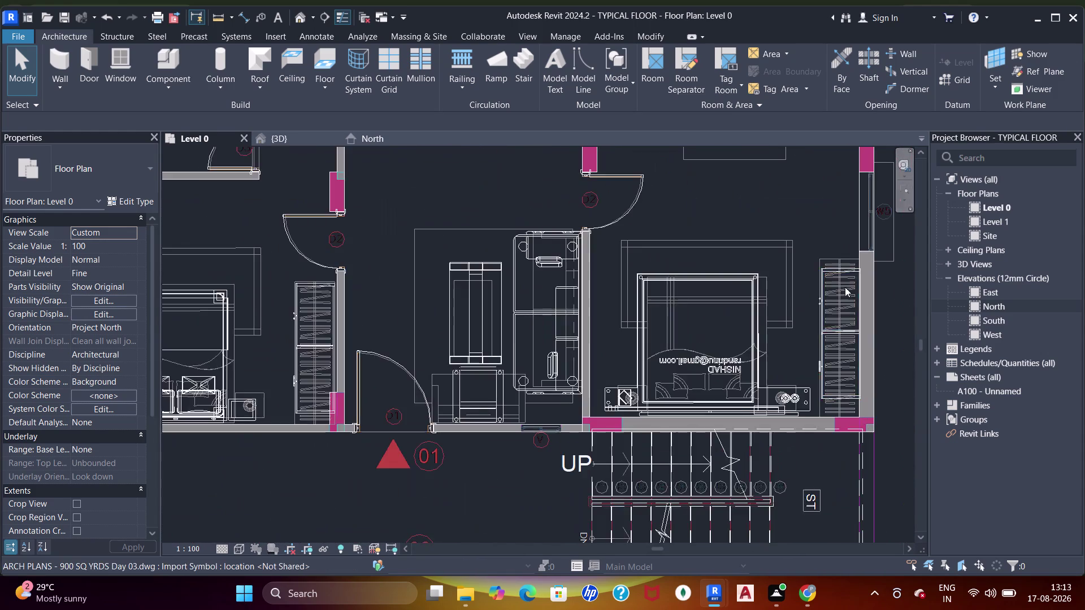
scroll(up, 3)
middle_drag(835, 293, 778, 260)
click(791, 220)
key(Left)
key(Left)
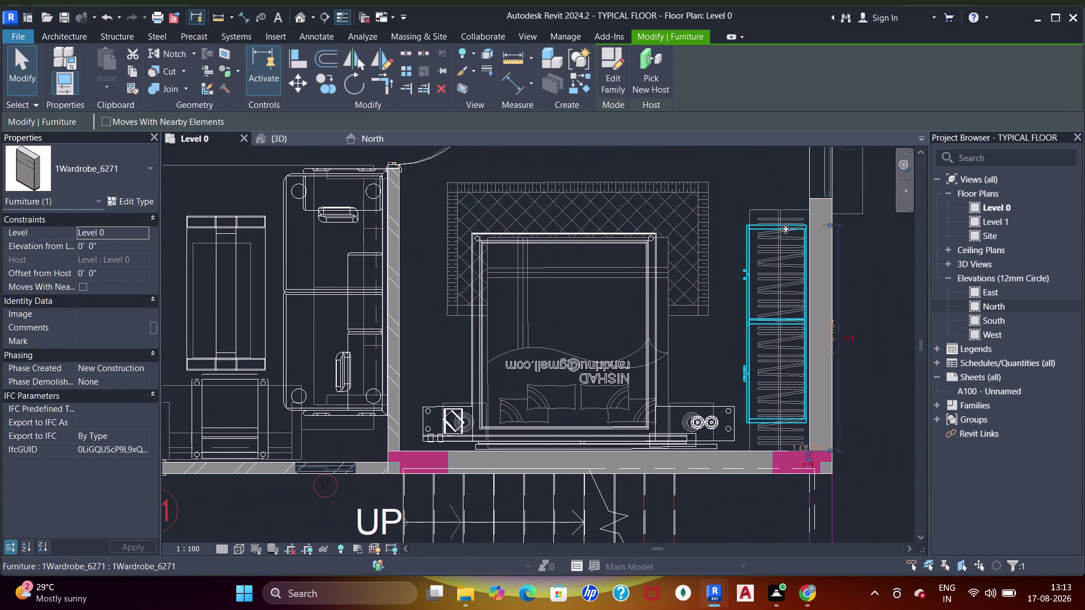
key(Down)
key(Down)
key(Down)
key(Down)
key(Down)
key(Down)
key(Down)
key(Down)
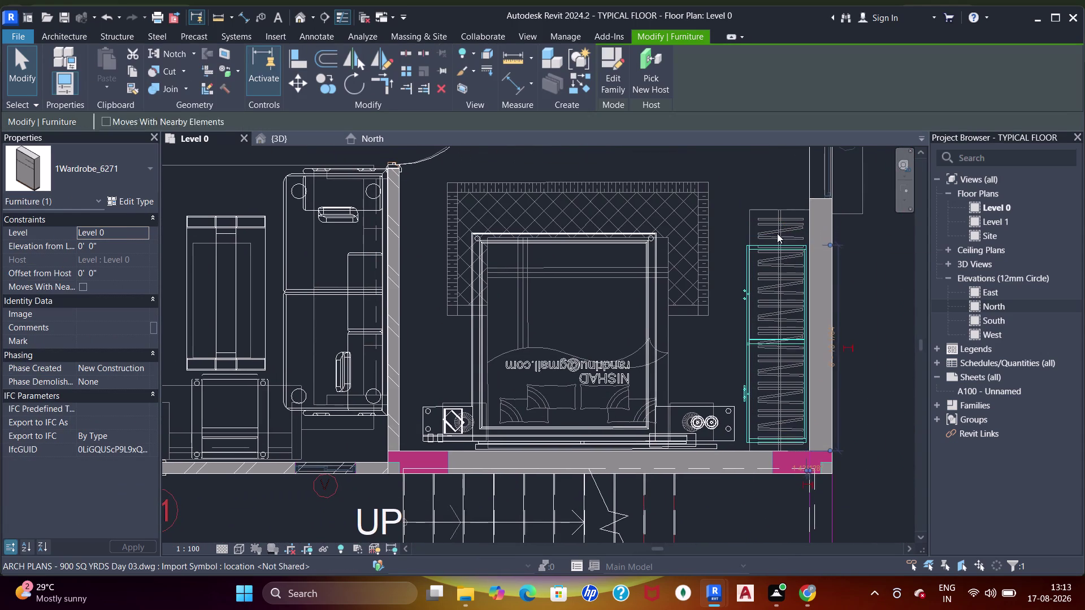
Nudge another bedroom's wardrobe left and down toward its wall.
scroll(down, 3)
middle_drag(690, 262, 773, 274)
scroll(down, 3)
middle_drag(601, 308, 668, 322)
scroll(down, 3)
middle_drag(548, 307, 550, 310)
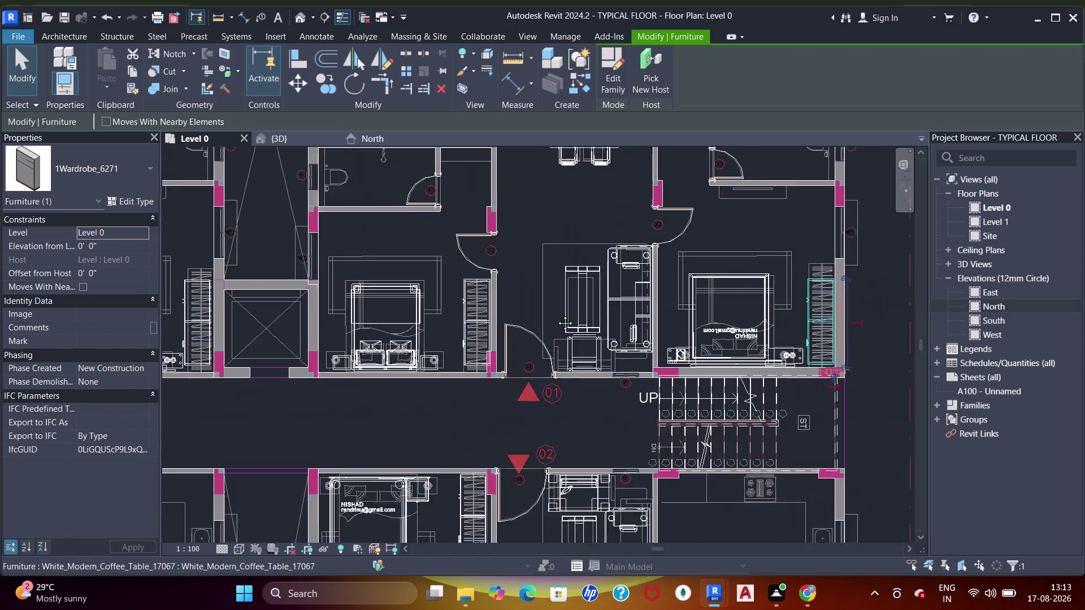
middle_drag(549, 310, 677, 271)
scroll(up, 3)
click(611, 301)
scroll(up, 3)
key(Left)
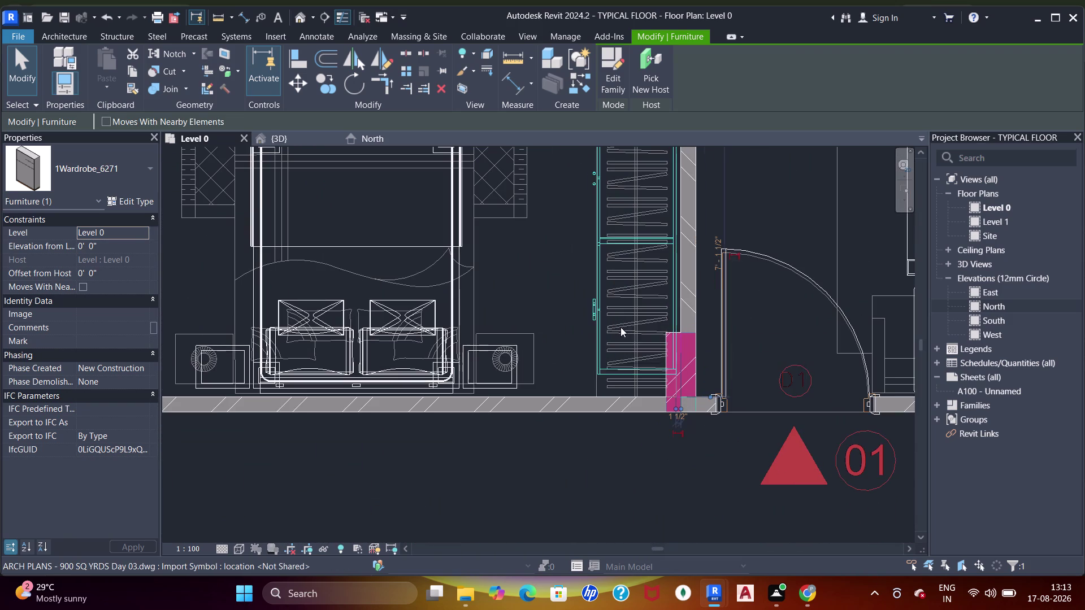
key(Left)
key(Left)
key(Down)
key(Down)
key(Down)
key(Down)
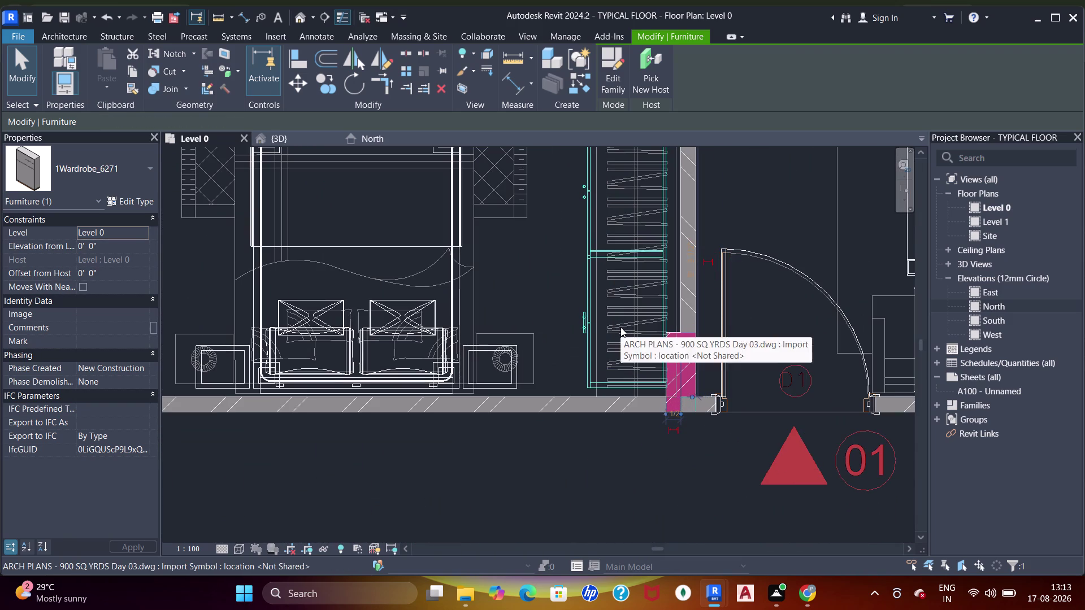
key(Down)
Nudge the wardrobe in the neighbouring bedroom right and down against the wall.
scroll(down, 3)
middle_drag(606, 327, 693, 327)
key(Escape)
middle_drag(560, 316, 703, 313)
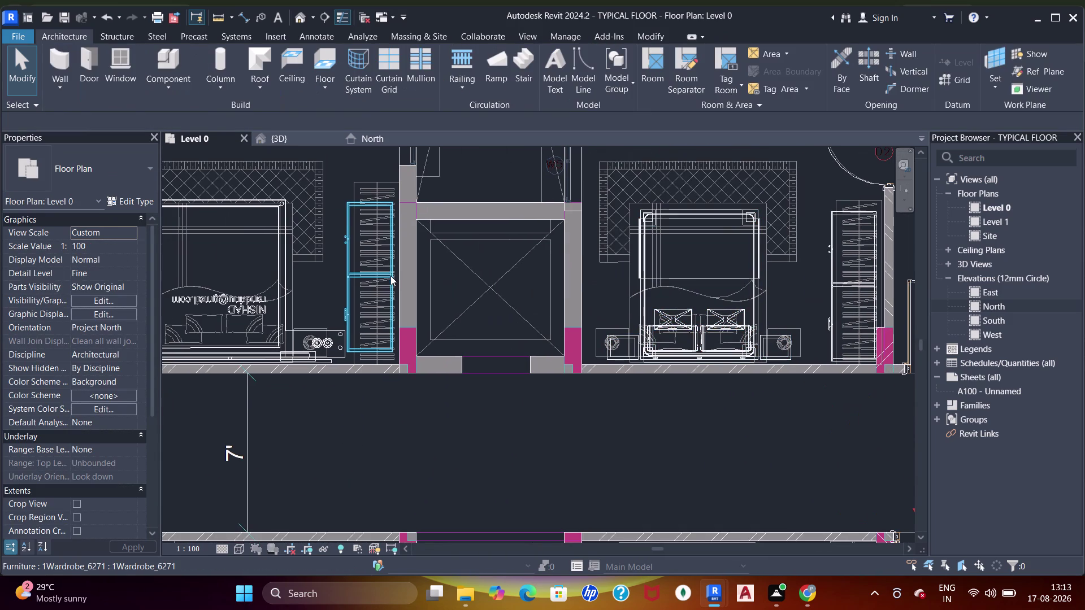
click(389, 277)
scroll(up, 3)
middle_drag(398, 303, 438, 302)
key(Right)
key(Right)
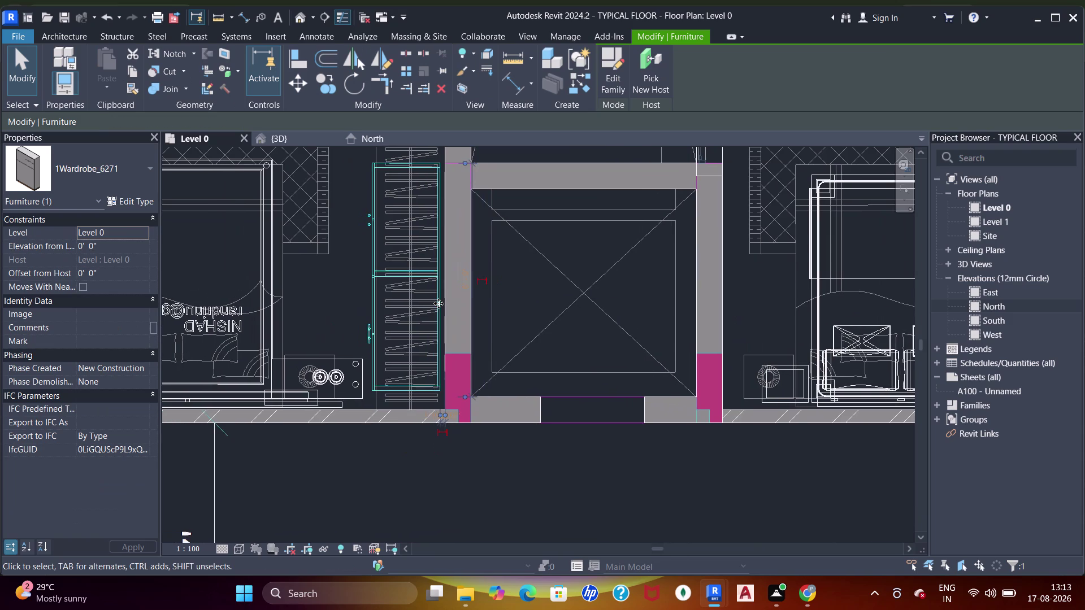
key(Down)
key(Down)
key(Down)
Nudge the wardrobe near room 04 well to the left and down against the wall.
scroll(down, 3)
scroll(up, 3)
middle_drag(450, 326, 510, 324)
key(Escape)
scroll(down, 3)
middle_drag(405, 255, 480, 318)
scroll(up, 3)
middle_drag(352, 305, 520, 203)
scroll(up, 3)
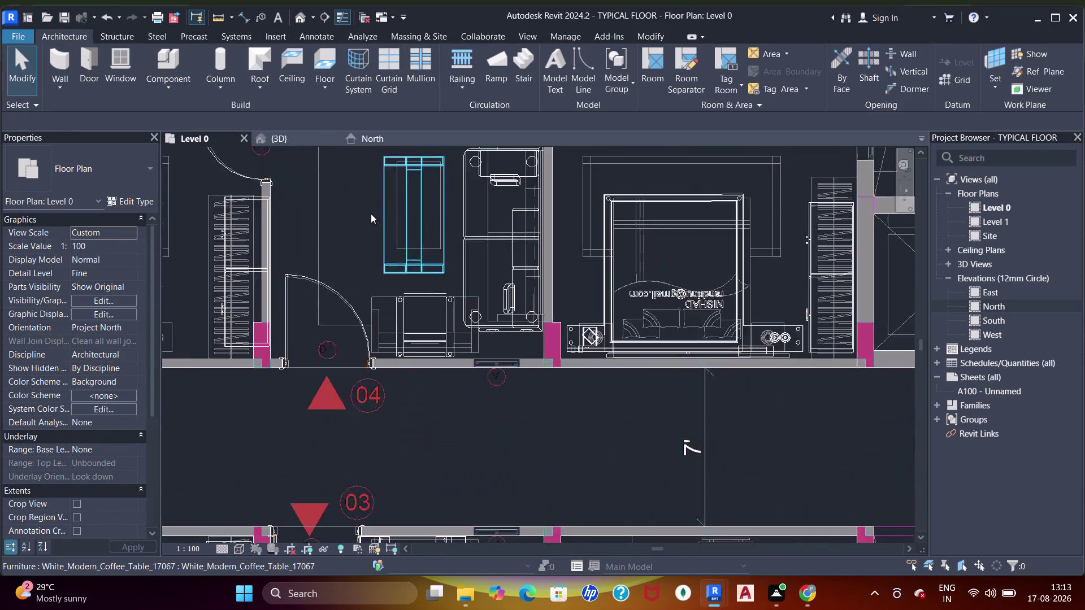
scroll(down, 3)
middle_drag(271, 297, 378, 284)
scroll(up, 3)
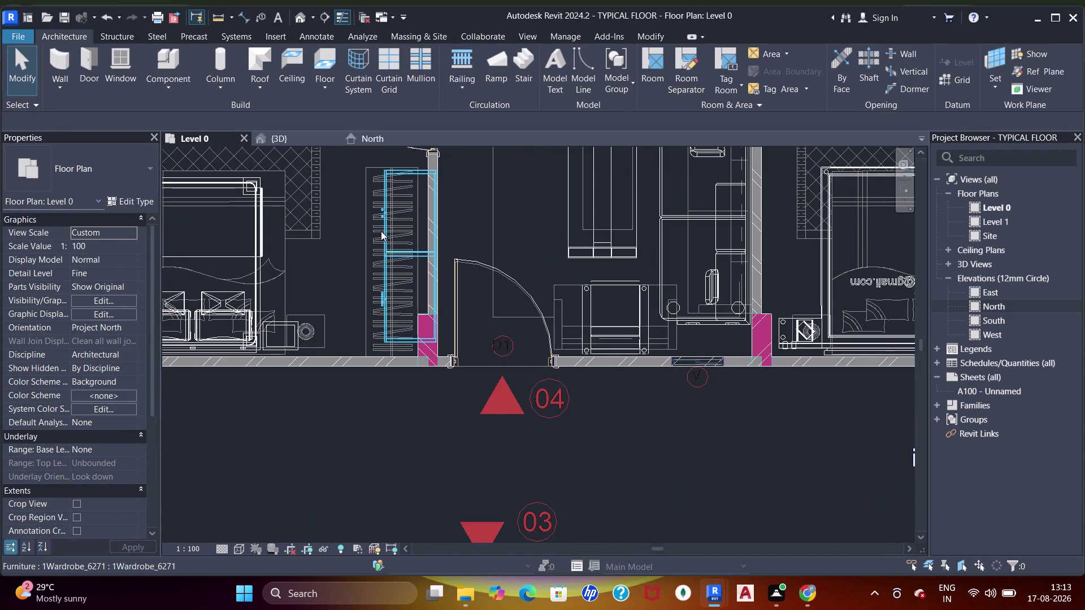
click(380, 231)
key(Left)
key(Left)
key(Left)
key(Left)
key(Left)
key(Left)
key(Left)
key(Left)
key(Left)
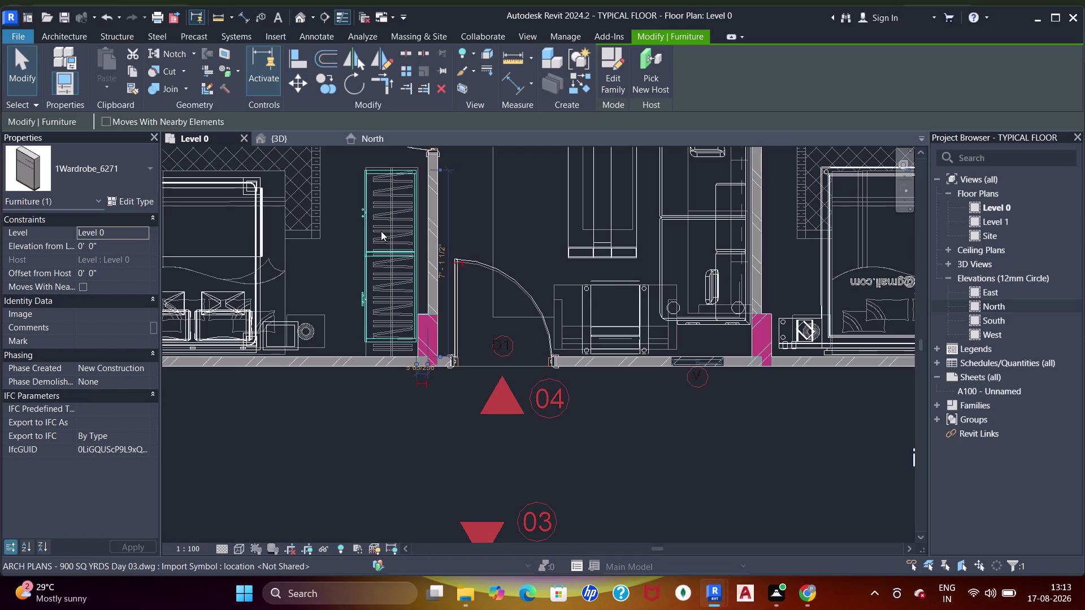
key(Down)
key(Down)
click(381, 231)
key(Down)
scroll(down, 3)
key(Escape)
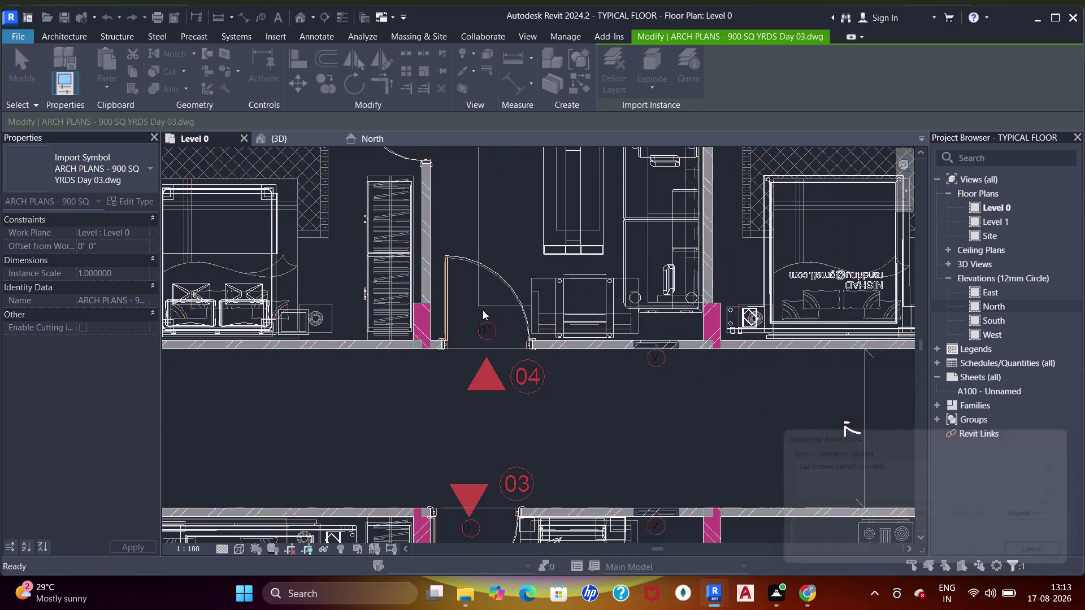
key(Escape)
Nudge the top-left bedroom wardrobe up and right against the wall, then clear the selection.
scroll(down, 3)
middle_drag(441, 259, 462, 358)
scroll(down, 3)
middle_drag(491, 227, 431, 357)
scroll(up, 3)
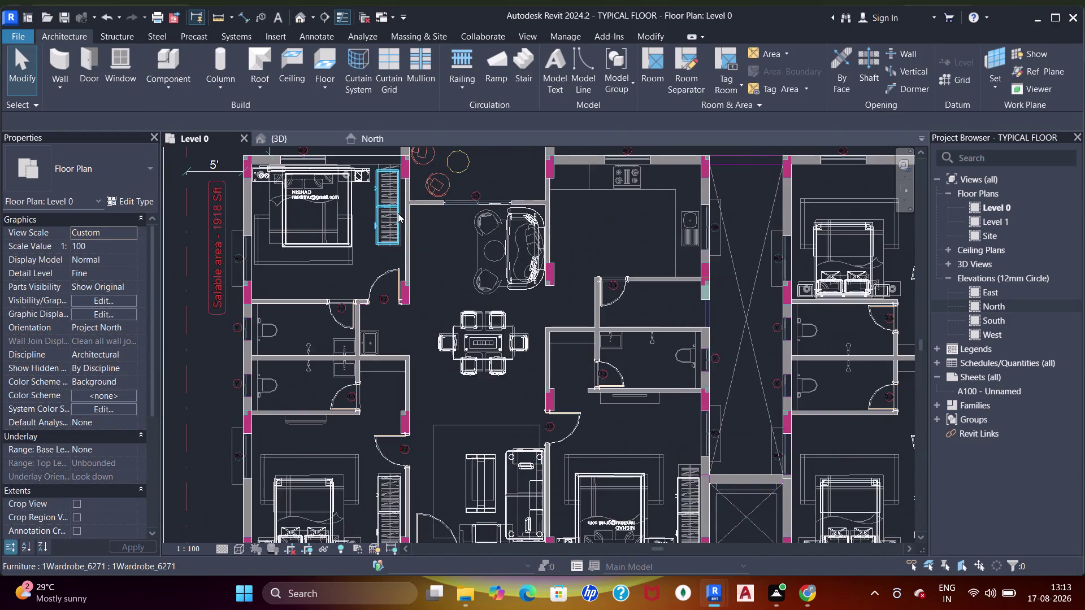
click(396, 212)
scroll(up, 3)
middle_drag(391, 250, 384, 312)
key(Up)
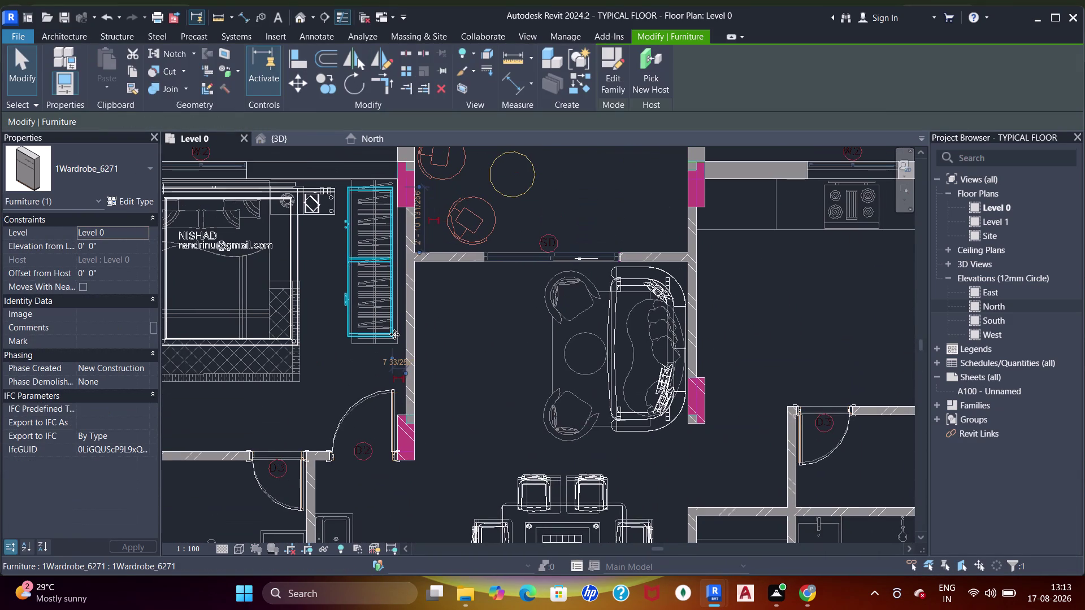
key(Right)
key(Up)
key(Up)
key(Down)
scroll(down, 3)
middle_drag(561, 309, 492, 307)
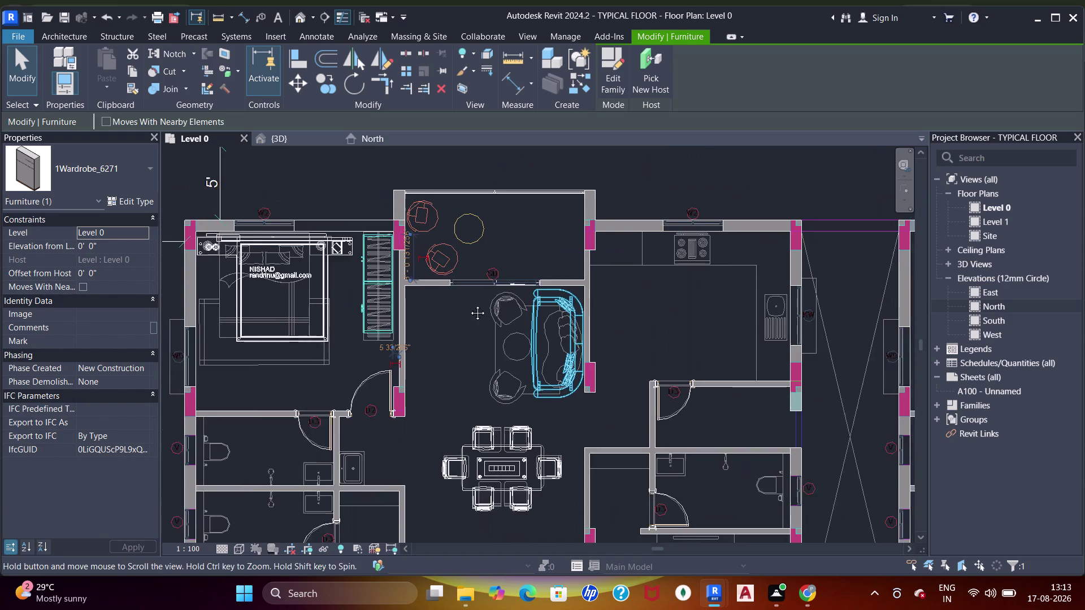
middle_drag(491, 307, 467, 304)
key(Escape)
scroll(down, 3)
middle_drag(713, 296, 456, 246)
middle_drag(553, 309, 418, 261)
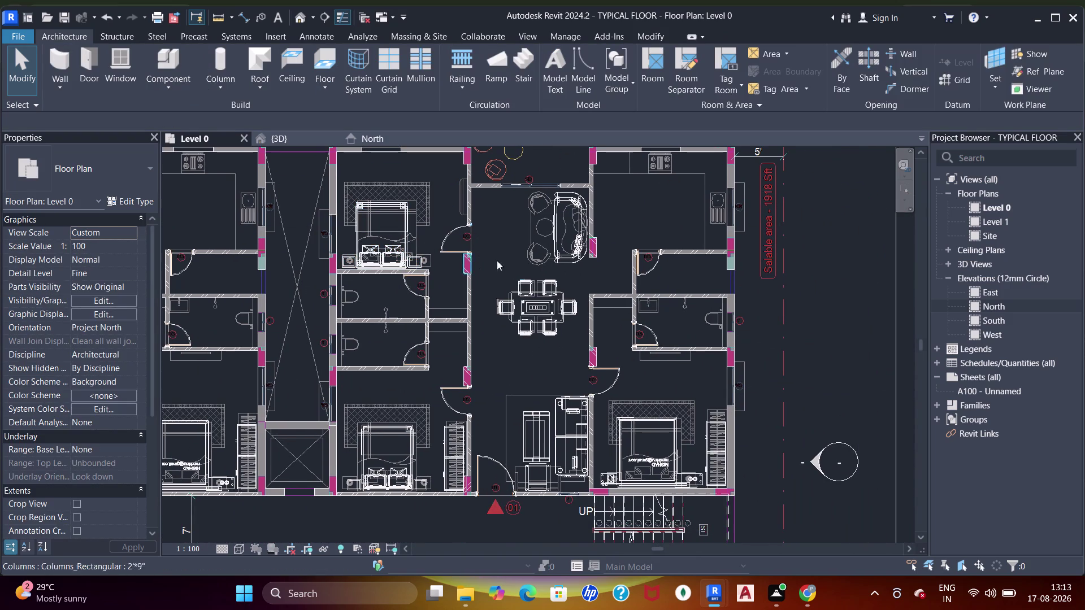
middle_drag(522, 294, 530, 222)
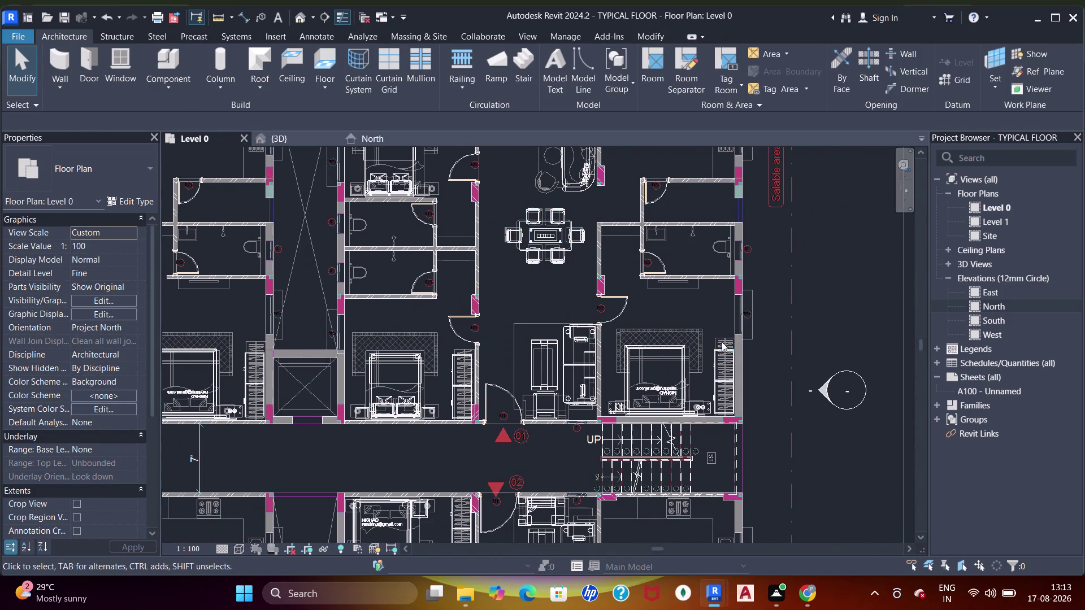
scroll(up, 3)
scroll(down, 3)
middle_drag(527, 354, 645, 321)
scroll(down, 3)
middle_drag(480, 333, 599, 287)
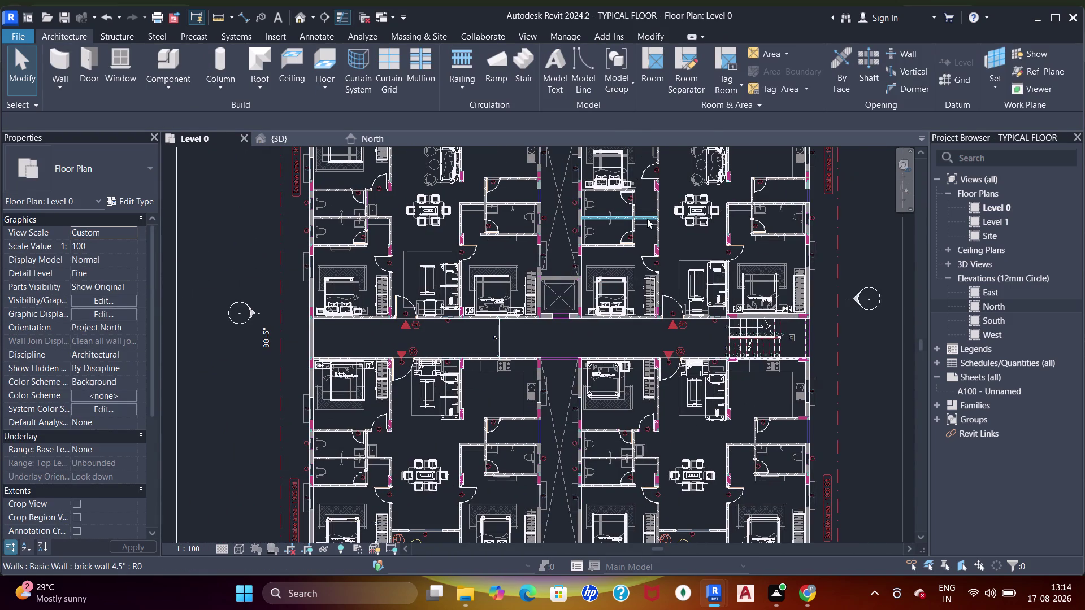
scroll(up, 3)
middle_drag(705, 320, 706, 223)
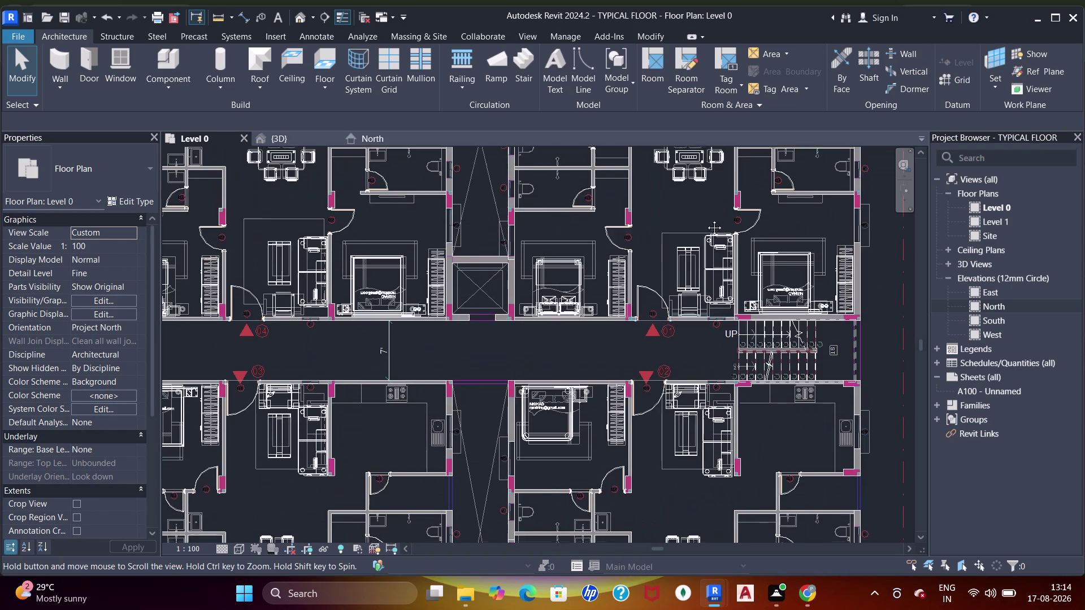
middle_drag(706, 223, 706, 206)
middle_drag(709, 339, 700, 295)
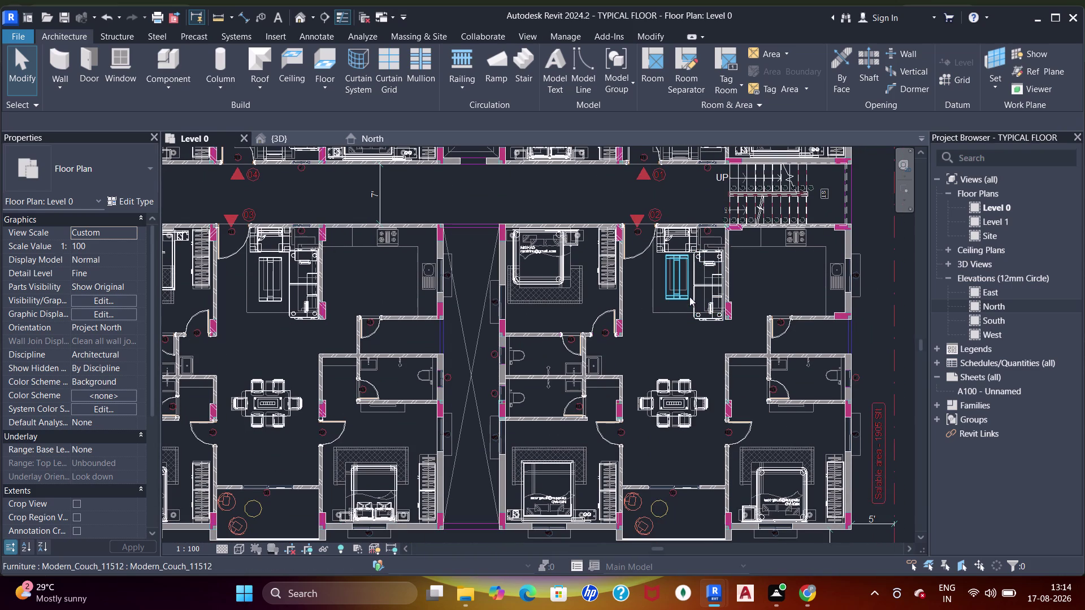
middle_drag(694, 327, 680, 300)
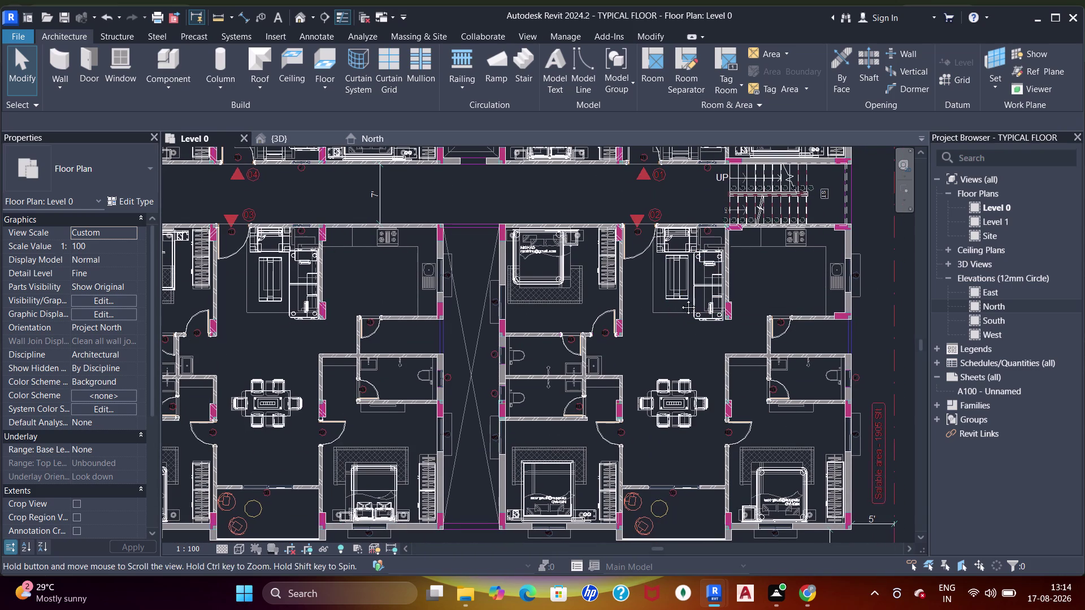
middle_drag(681, 301, 678, 285)
scroll(up, 3)
middle_drag(705, 425, 705, 353)
middle_drag(554, 408, 548, 380)
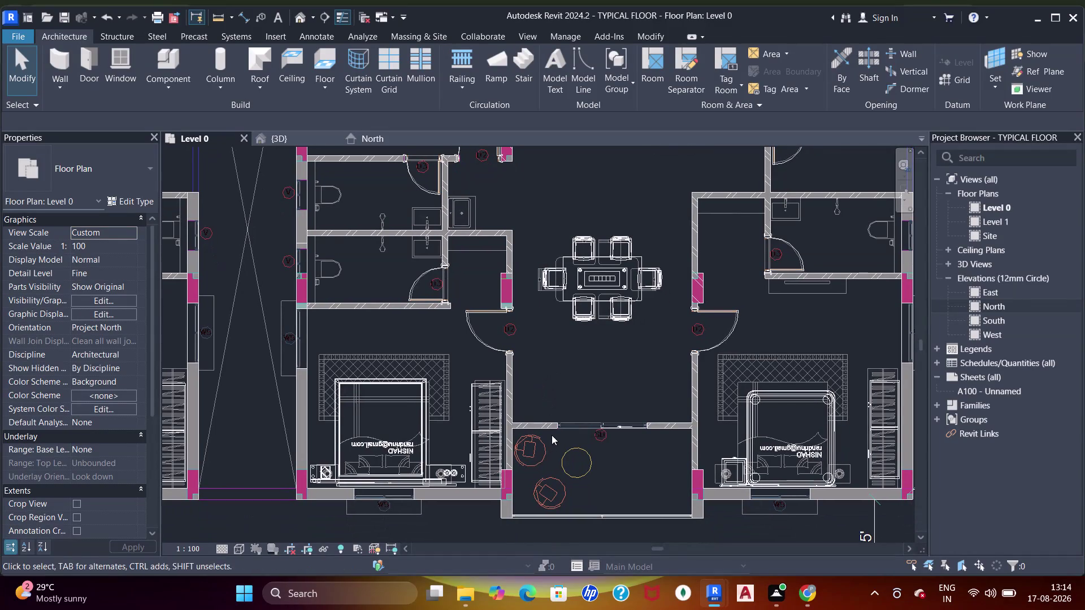
click(170, 65)
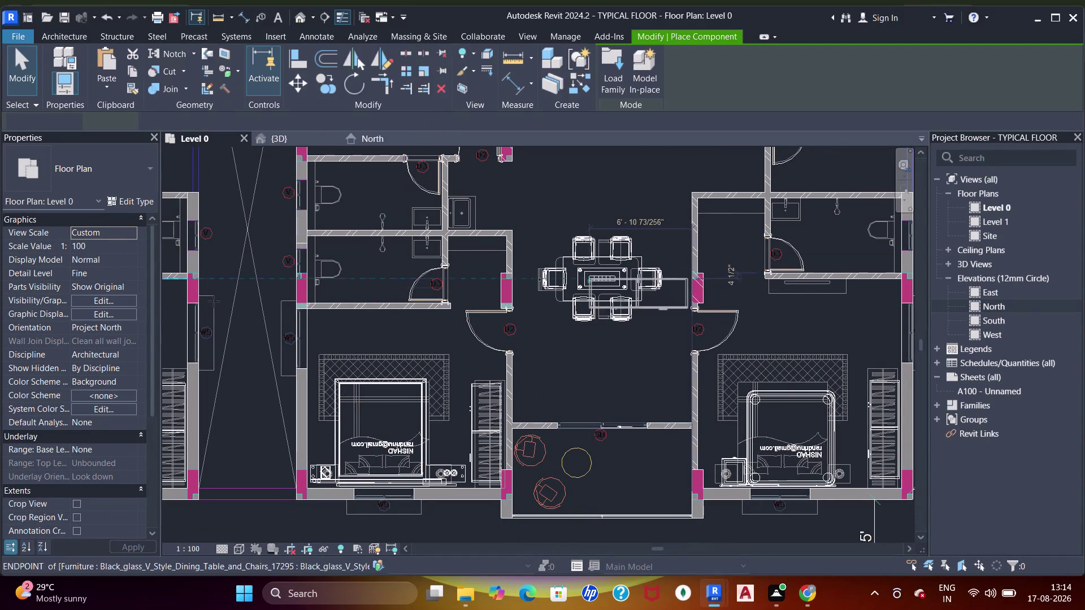
Open Load Family and preview the wall tap, toilet wash basin and modern toilet families.
click(611, 67)
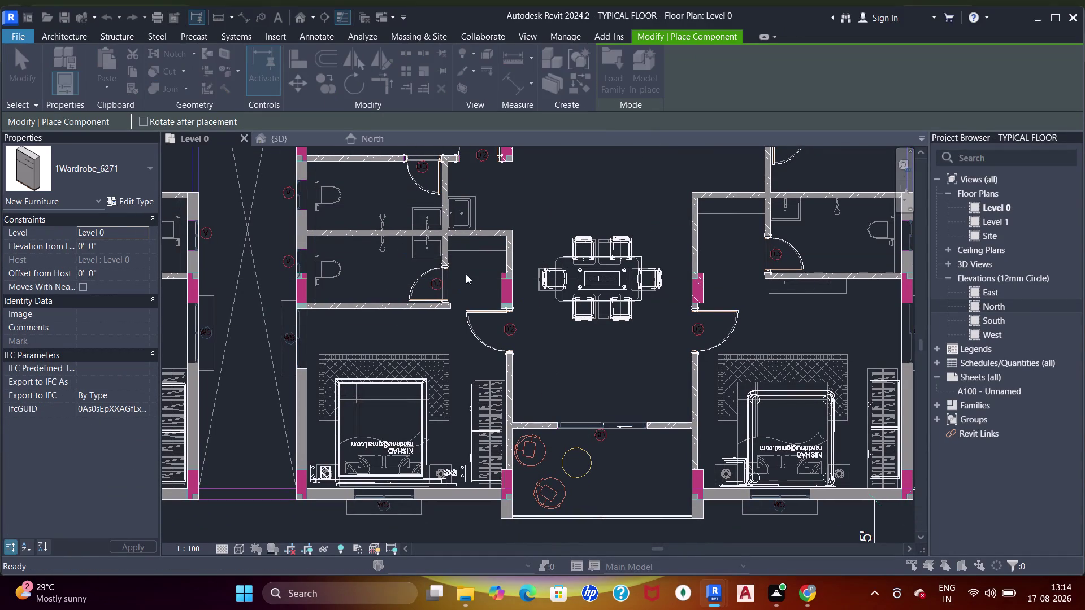
click(734, 202)
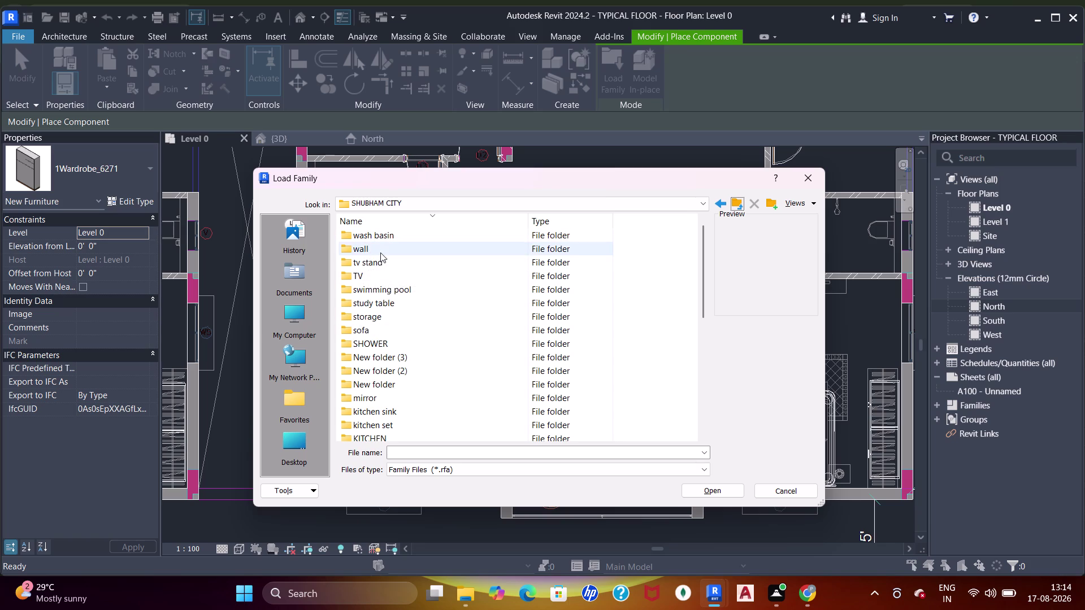
double_click(384, 239)
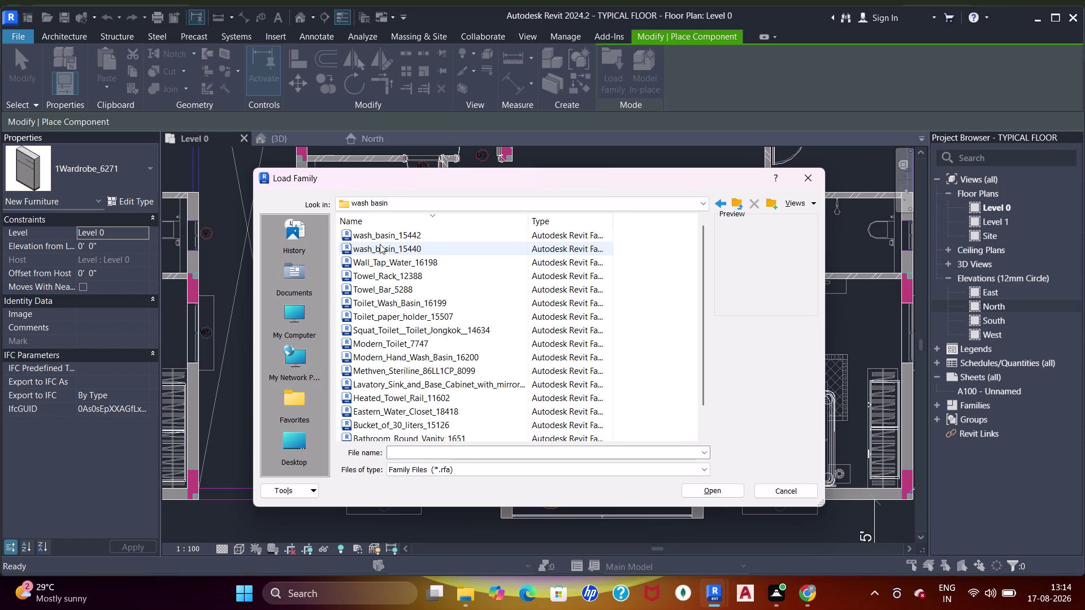
click(380, 240)
click(387, 245)
click(393, 262)
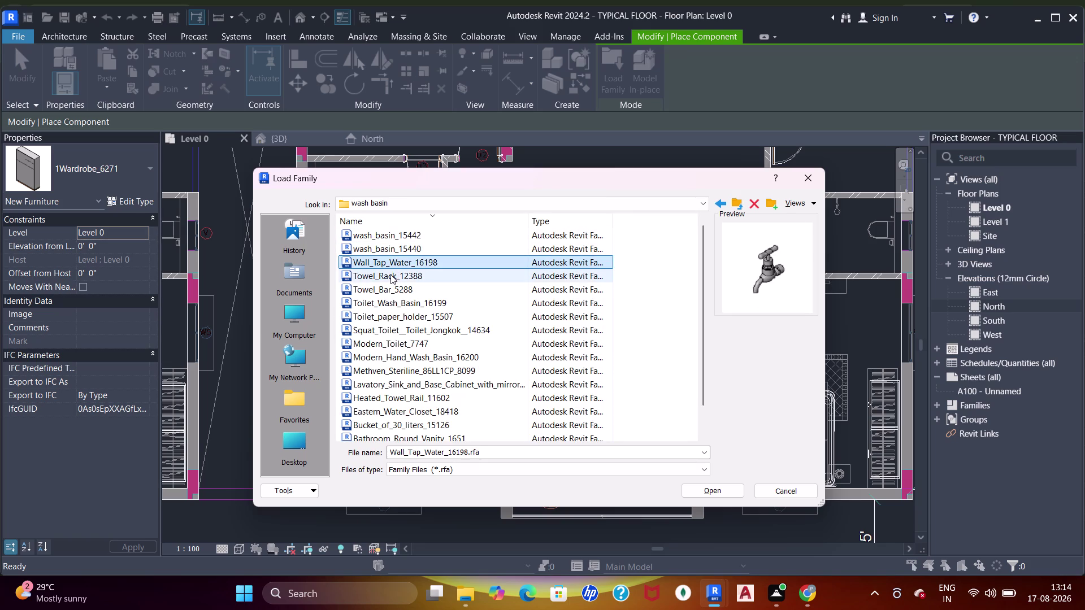
click(390, 274)
click(400, 297)
click(396, 289)
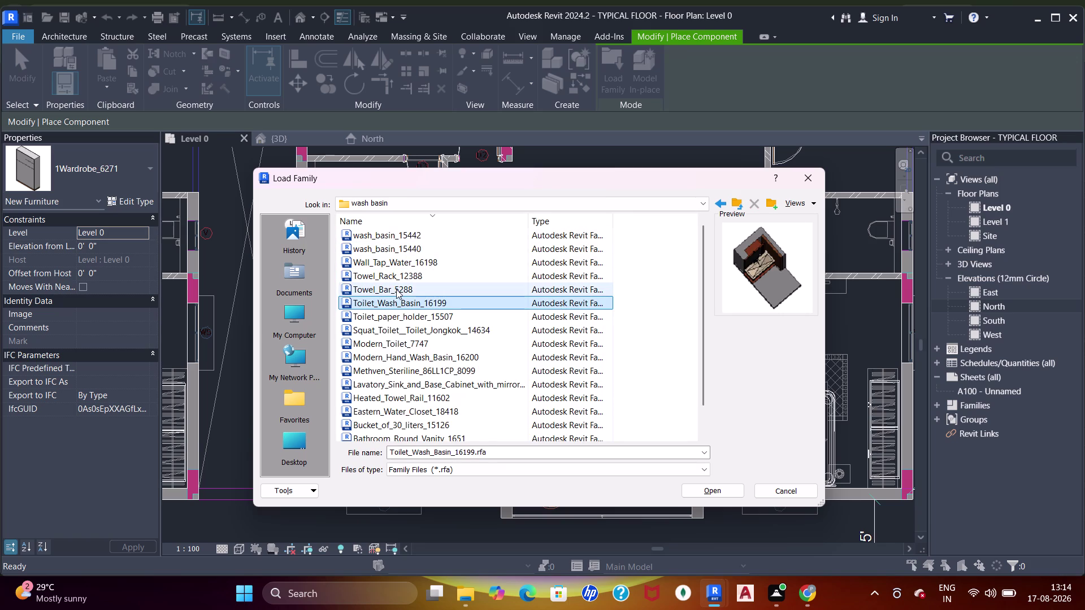
click(392, 316)
click(385, 330)
click(393, 345)
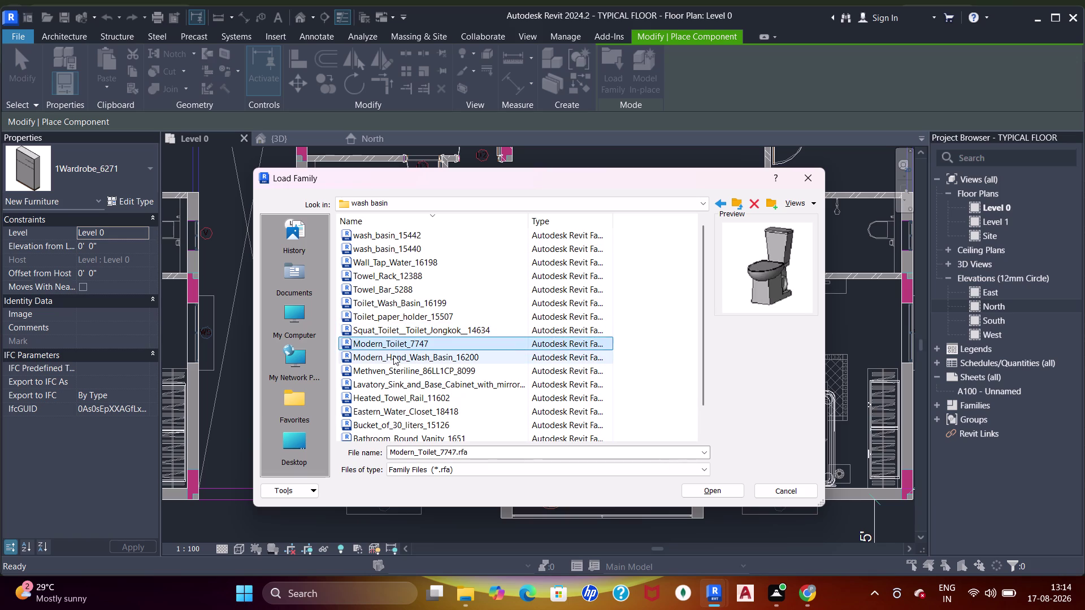
Preview the lavatory sink with mirror cabinet, round vanity and hand dryer families.
click(392, 358)
scroll(down, 3)
click(395, 351)
click(397, 344)
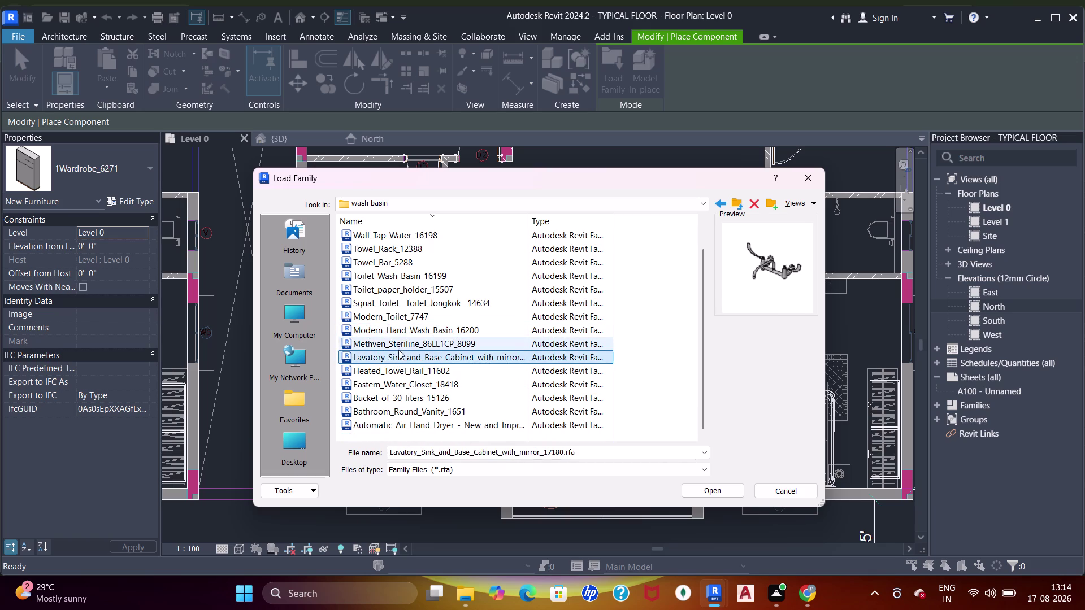
click(404, 375)
click(405, 382)
click(408, 398)
click(410, 413)
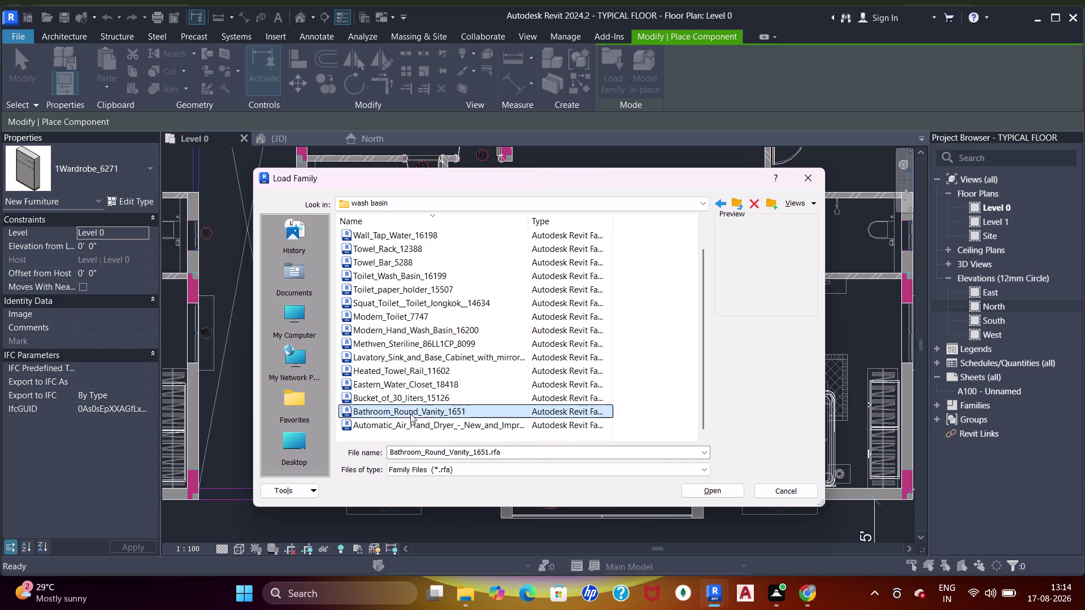
click(409, 423)
Return to SHUBHAM CITY, enter the TV folder and preview the TV stand and Samsung TV.
click(694, 206)
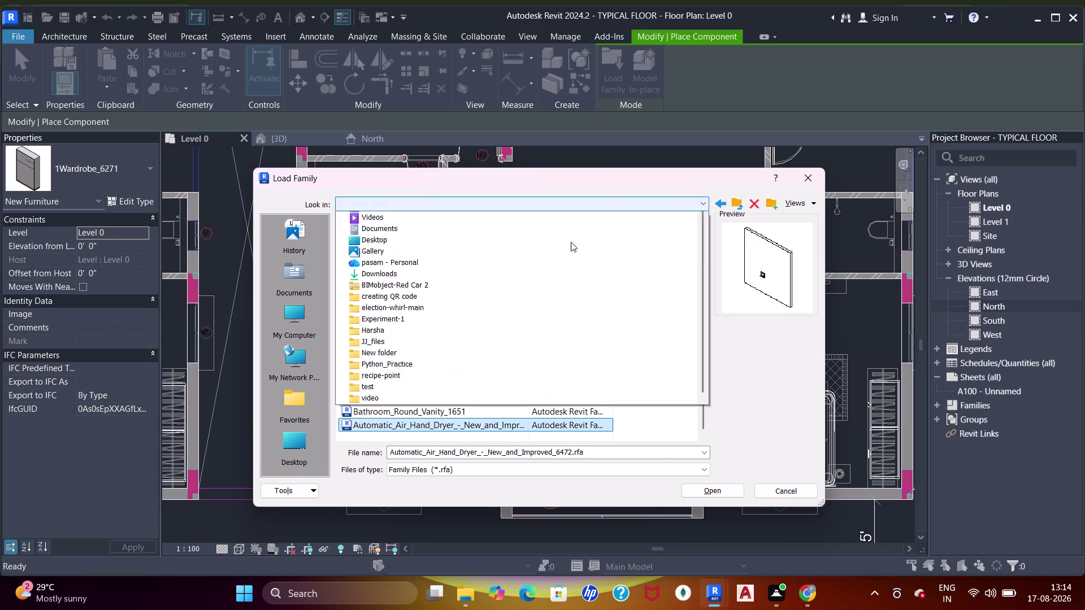
click(509, 274)
scroll(up, 3)
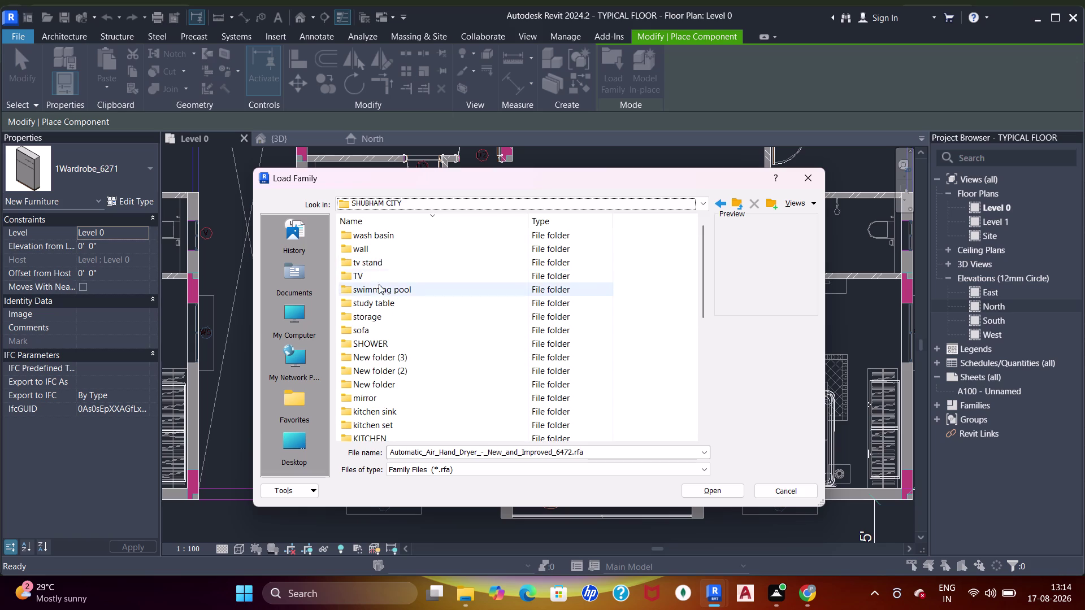
double_click(365, 278)
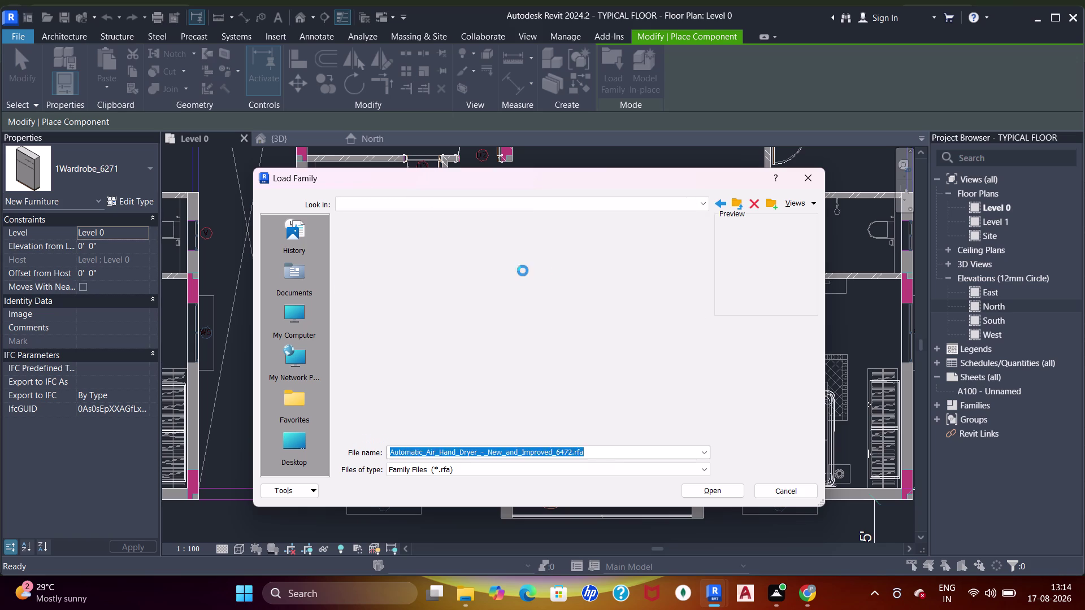
click(399, 236)
click(402, 250)
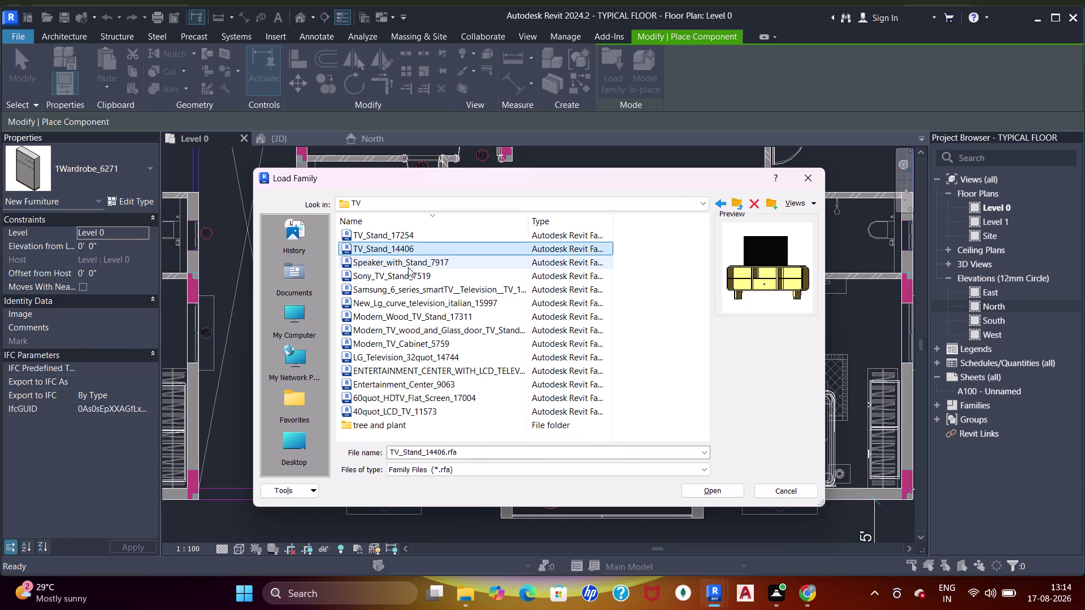
click(408, 268)
click(408, 277)
click(417, 294)
click(420, 304)
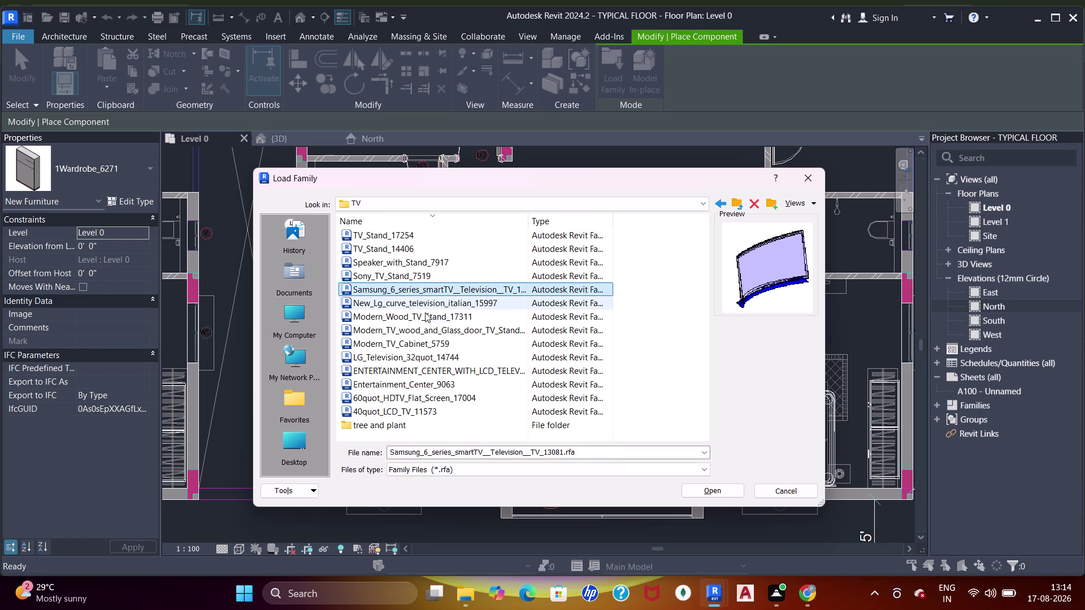
Preview the wood TV stand, TV cabinet, entertainment center and 60-inch HDTV families.
click(413, 291)
click(421, 311)
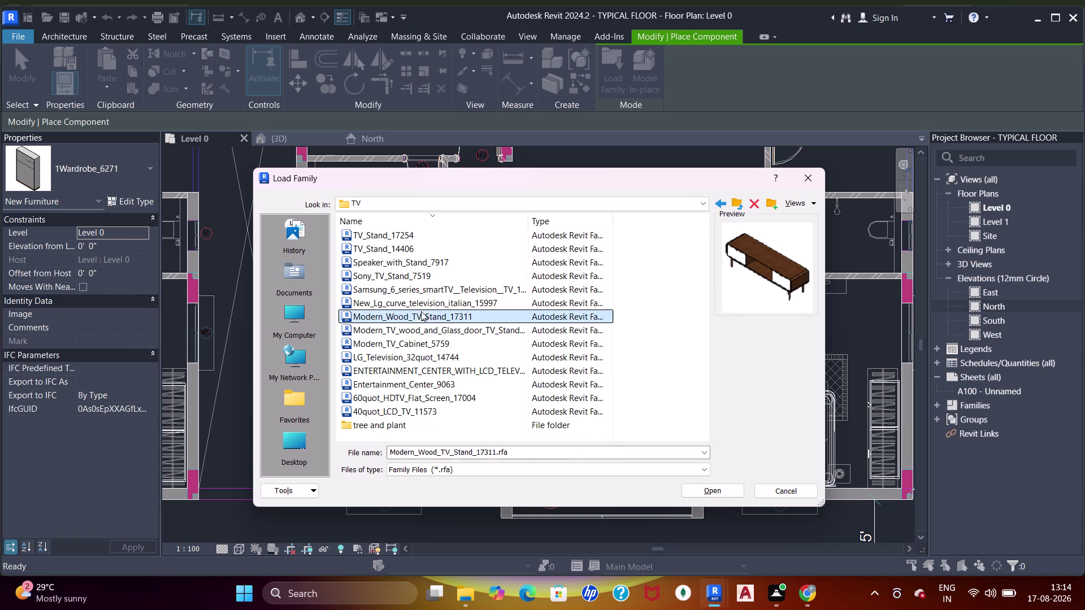
click(421, 328)
click(426, 346)
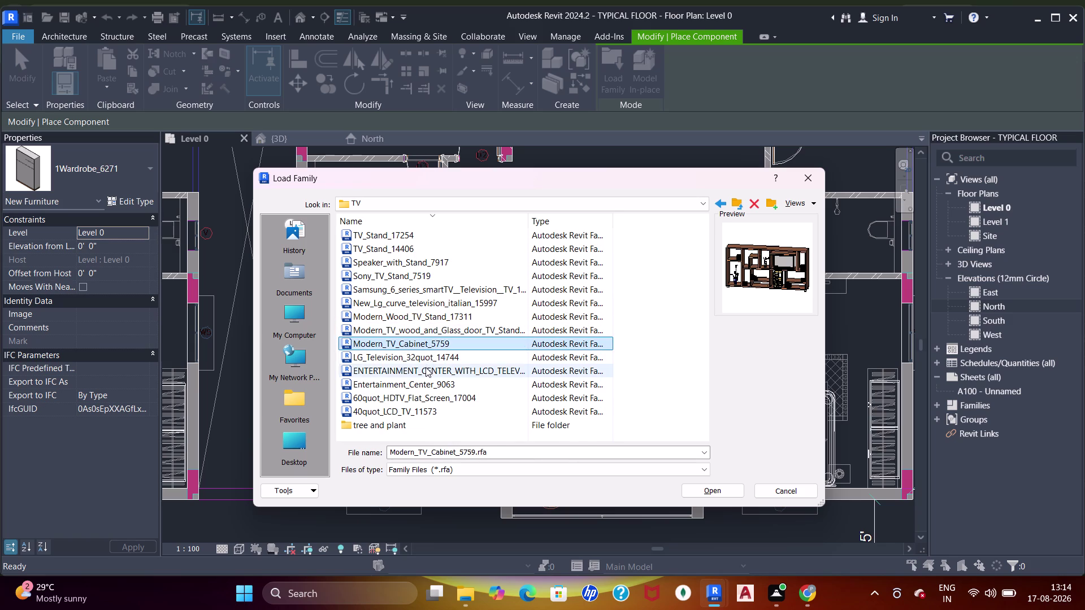
click(425, 367)
click(421, 353)
click(422, 373)
click(423, 379)
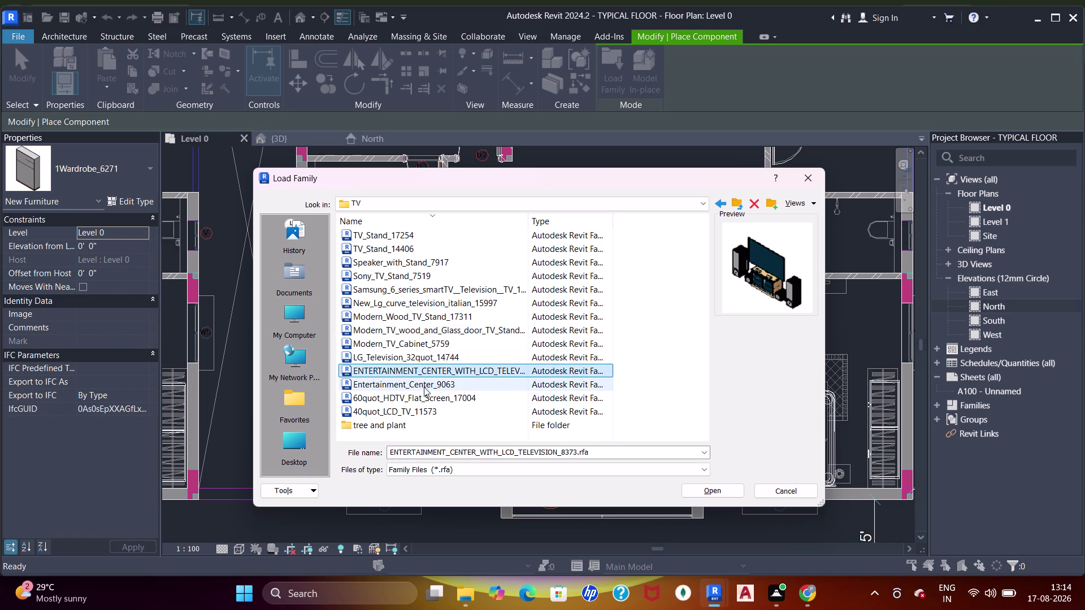
click(425, 396)
click(425, 407)
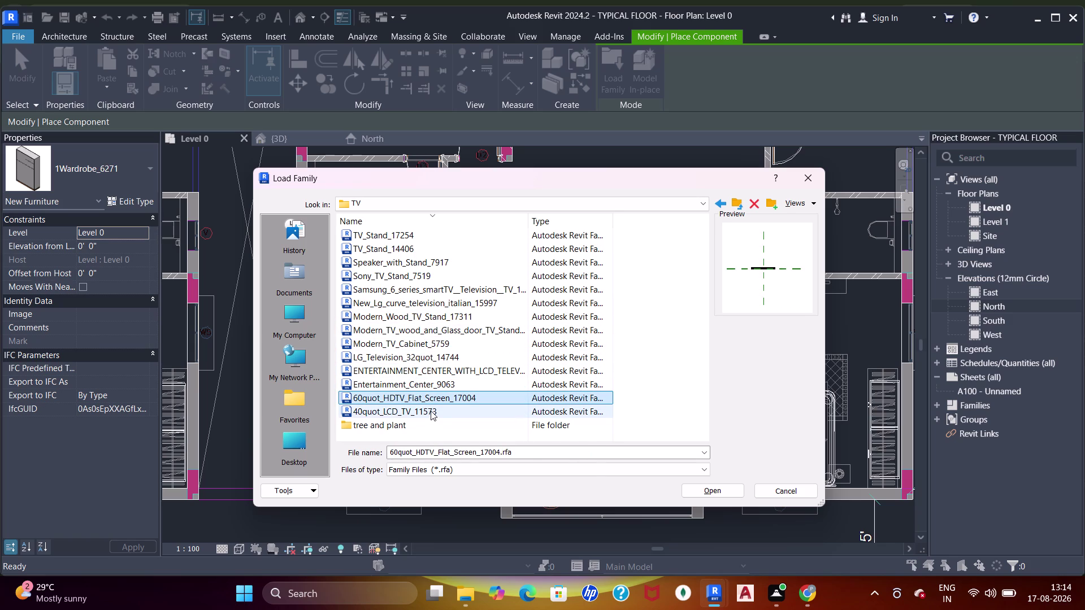
click(425, 401)
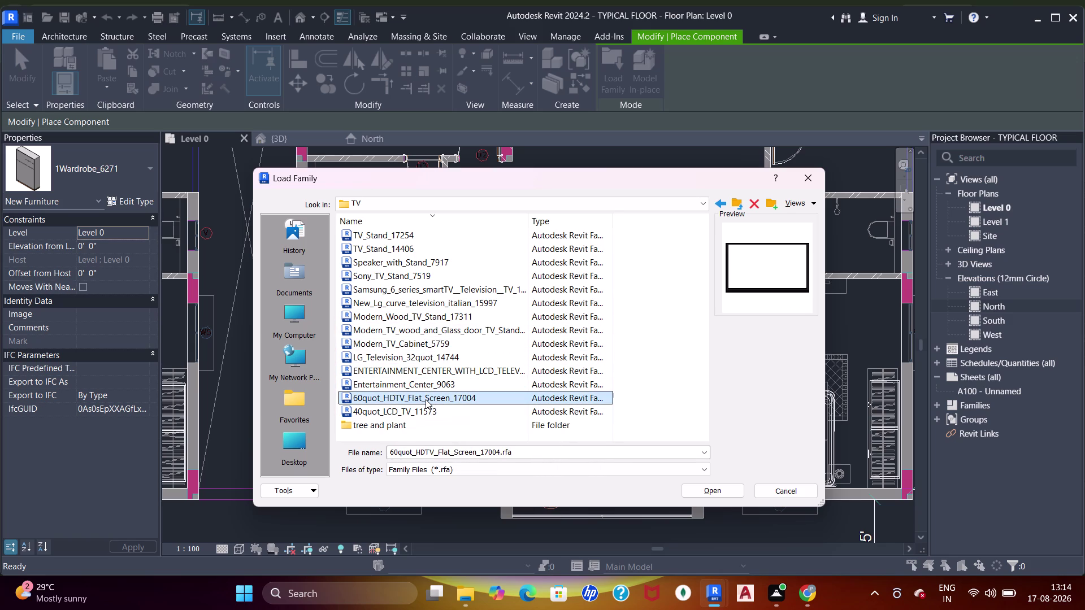
Select 40quot_LCD_TV_11573.rfa, cancel the accidental rename, and load it.
double_click(409, 411)
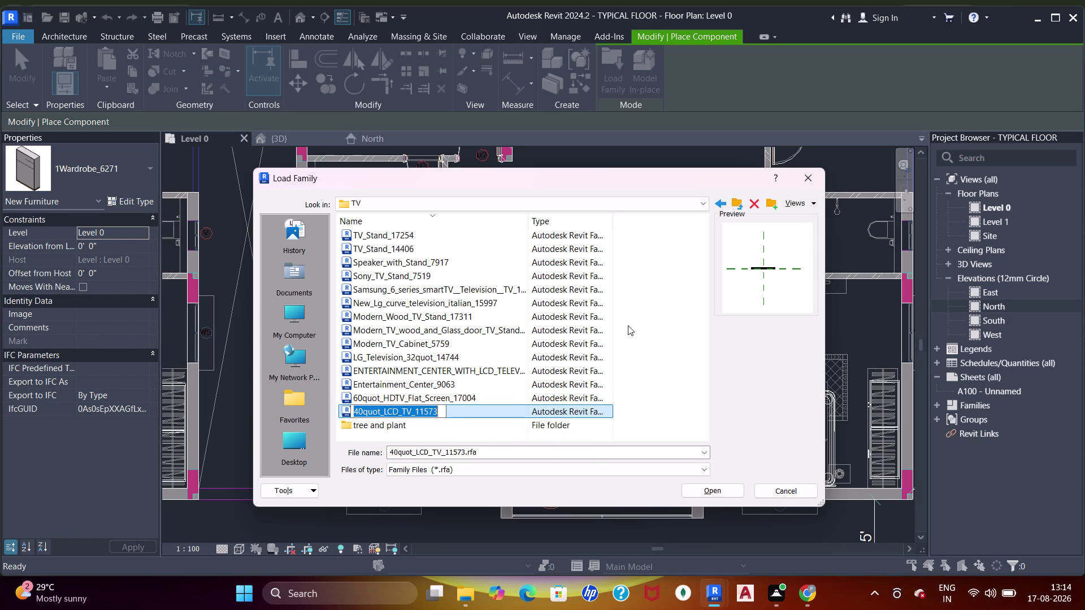
key(Escape)
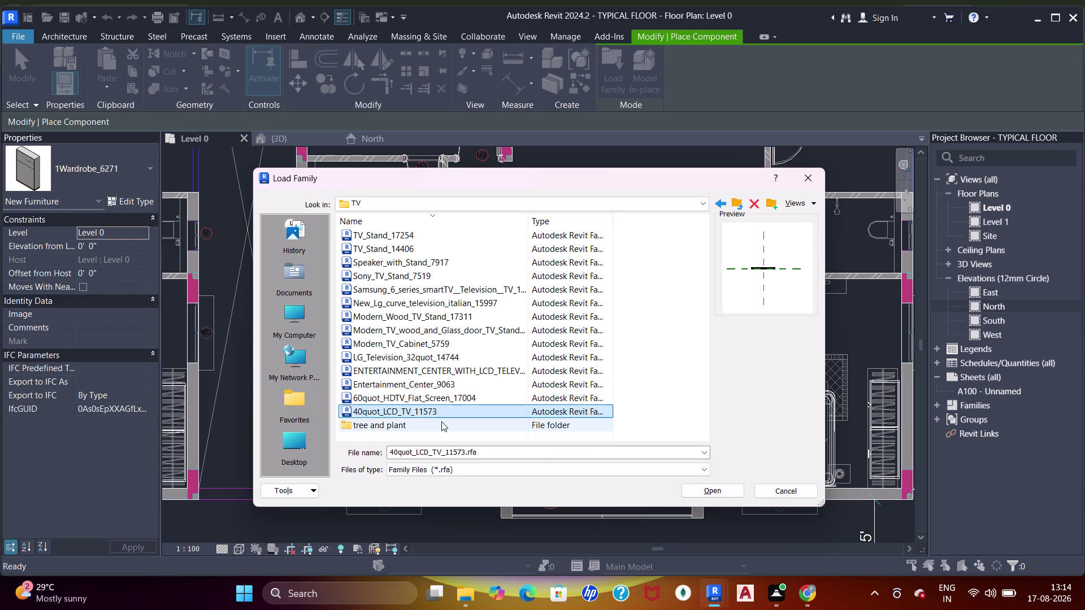
double_click(441, 412)
scroll(down, 3)
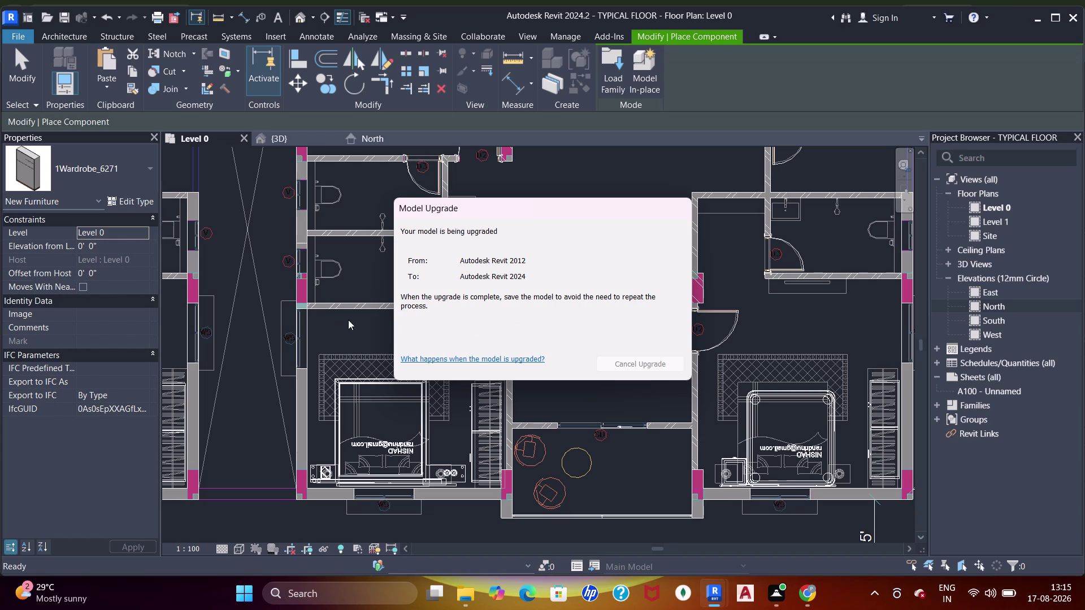
Zoom and pan the Level 0 plan while the 40-inch LCD TV family finishes upgrading.
scroll(up, 3)
scroll(up, 3)
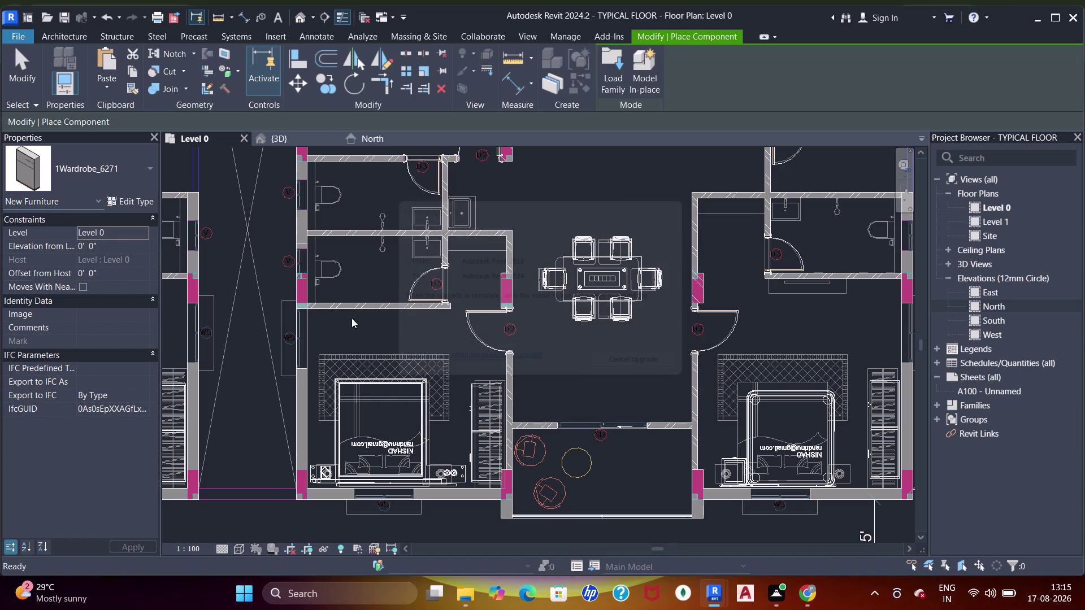
scroll(up, 3)
scroll(up, 3)
middle_drag(363, 313, 416, 306)
scroll(up, 3)
middle_drag(384, 310, 427, 309)
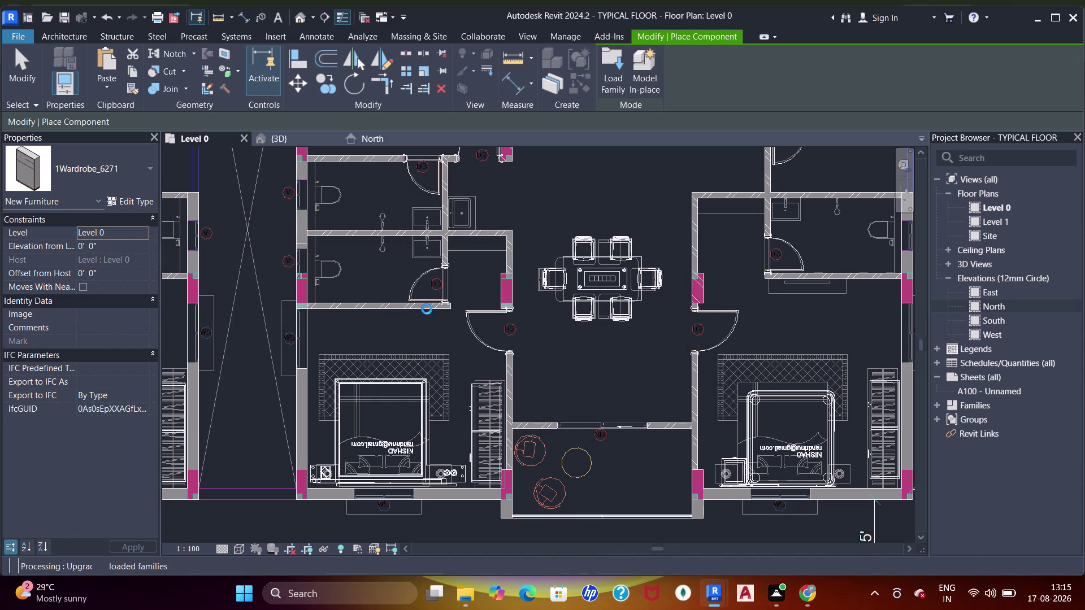
middle_drag(427, 310, 475, 299)
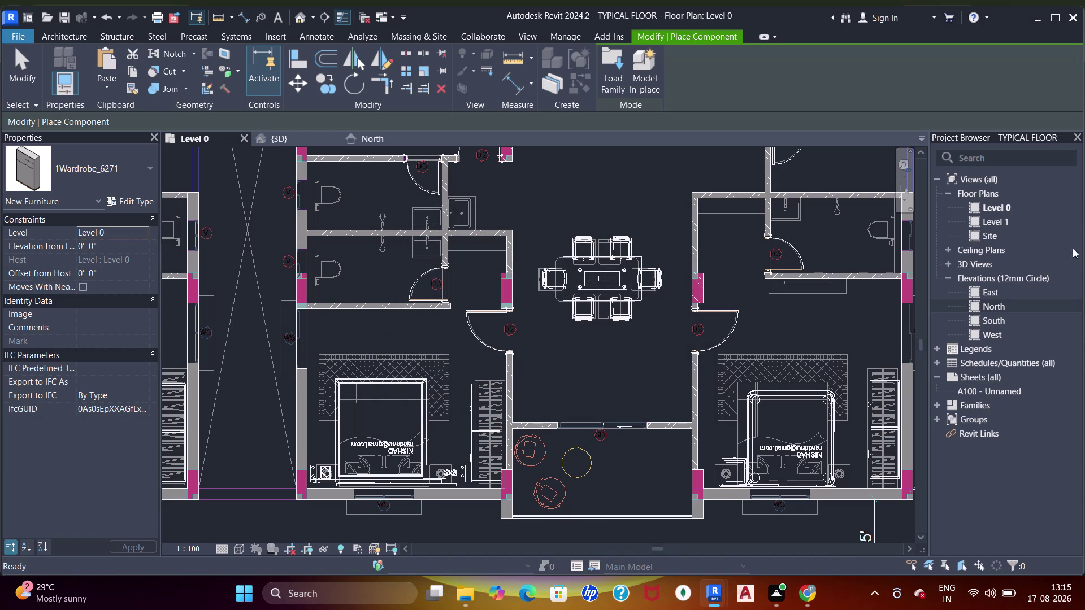
scroll(up, 3)
Rotate and place the first three 40-inch TVs: bathroom wall and two walls above beds.
middle_drag(379, 329, 481, 338)
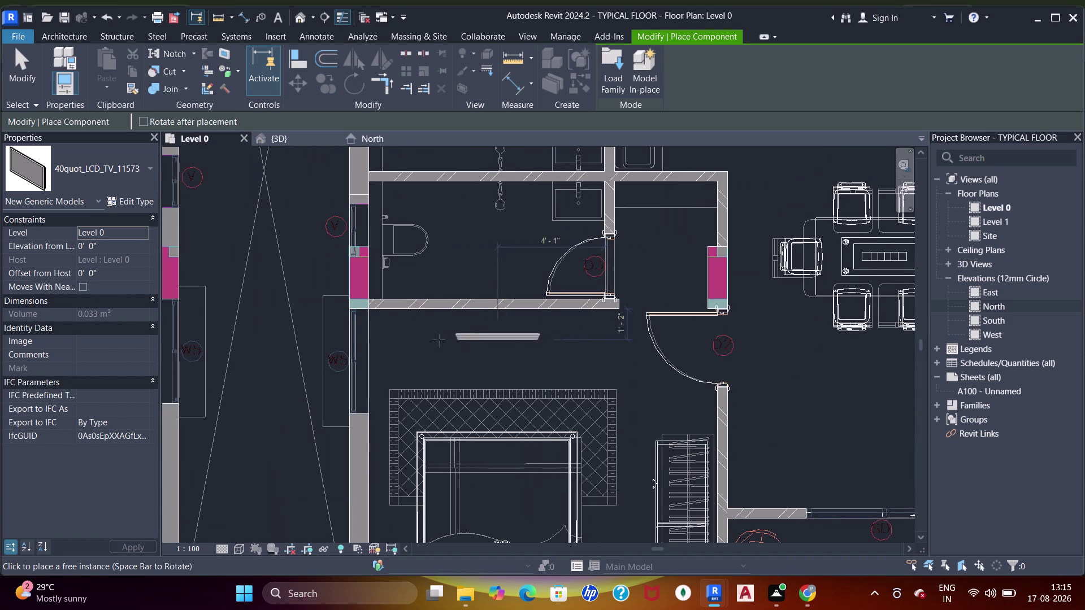
key(space)
key(space)
scroll(up, 3)
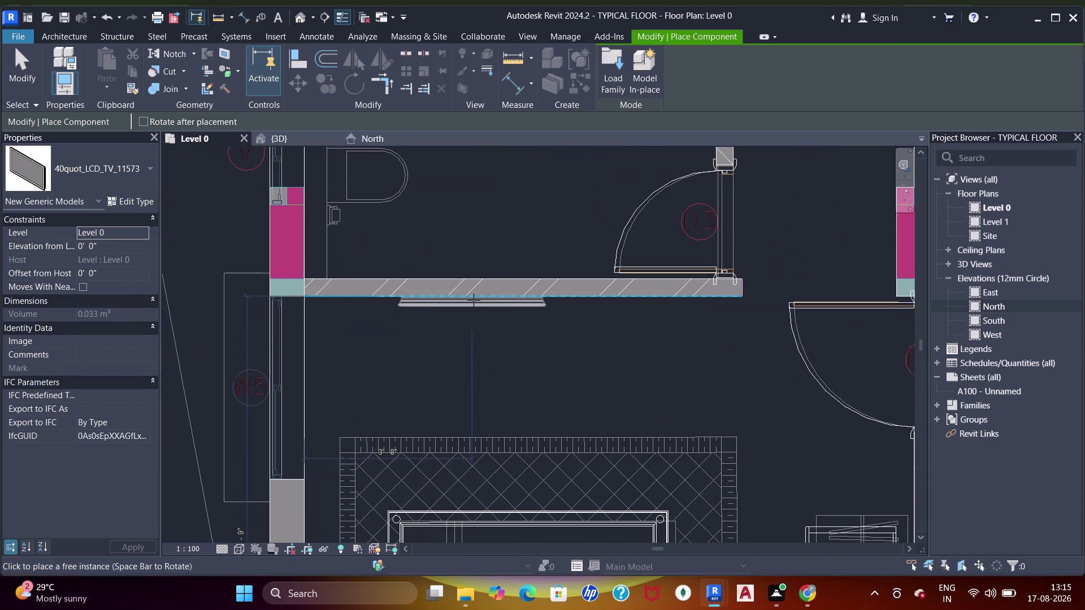
click(473, 304)
scroll(down, 3)
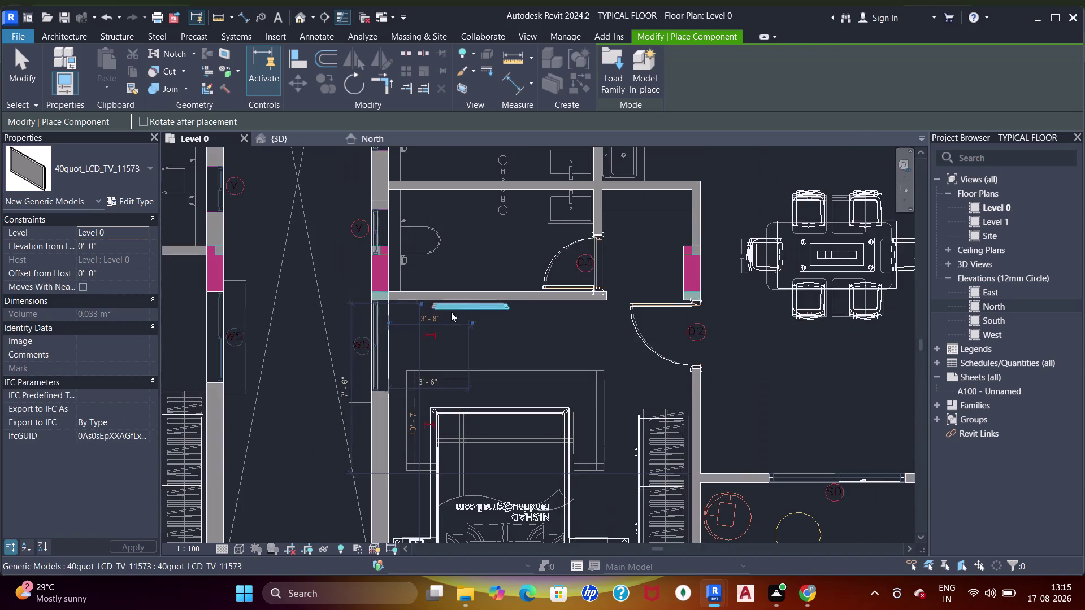
middle_drag(452, 332, 743, 341)
middle_drag(482, 347, 552, 320)
scroll(up, 3)
middle_drag(554, 292, 550, 308)
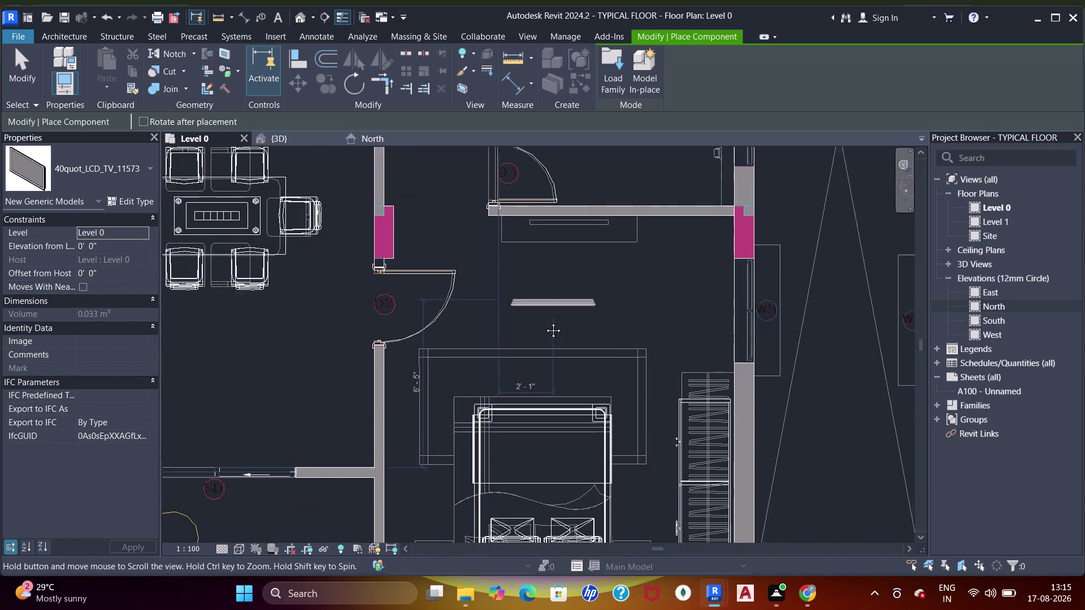
middle_drag(551, 309, 530, 352)
scroll(up, 3)
click(542, 281)
scroll(down, 3)
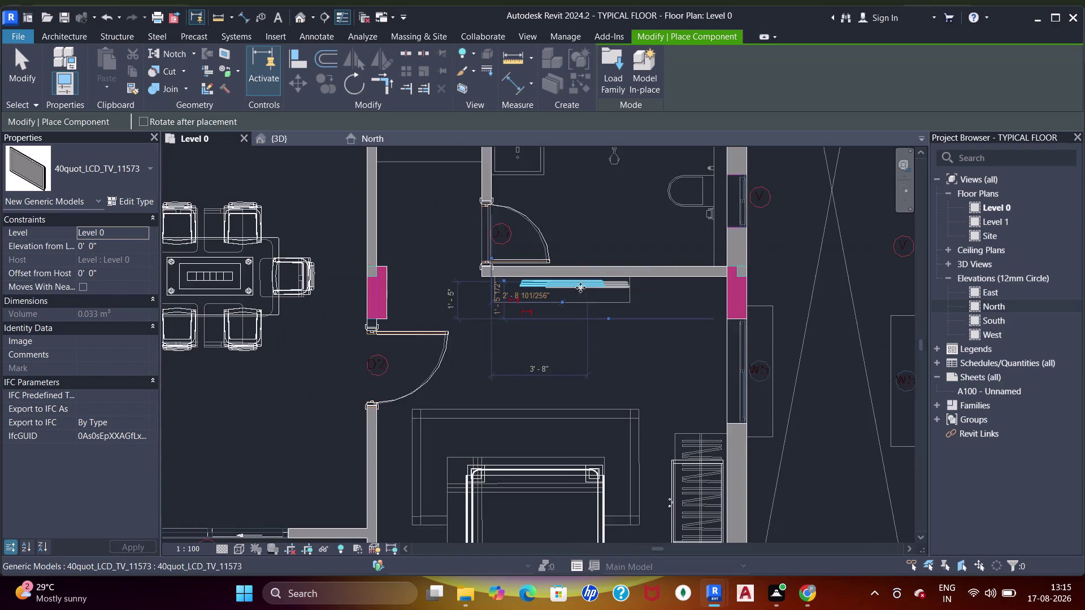
middle_drag(525, 319, 856, 314)
scroll(down, 3)
middle_drag(538, 310, 835, 262)
scroll(up, 3)
middle_drag(606, 276, 596, 321)
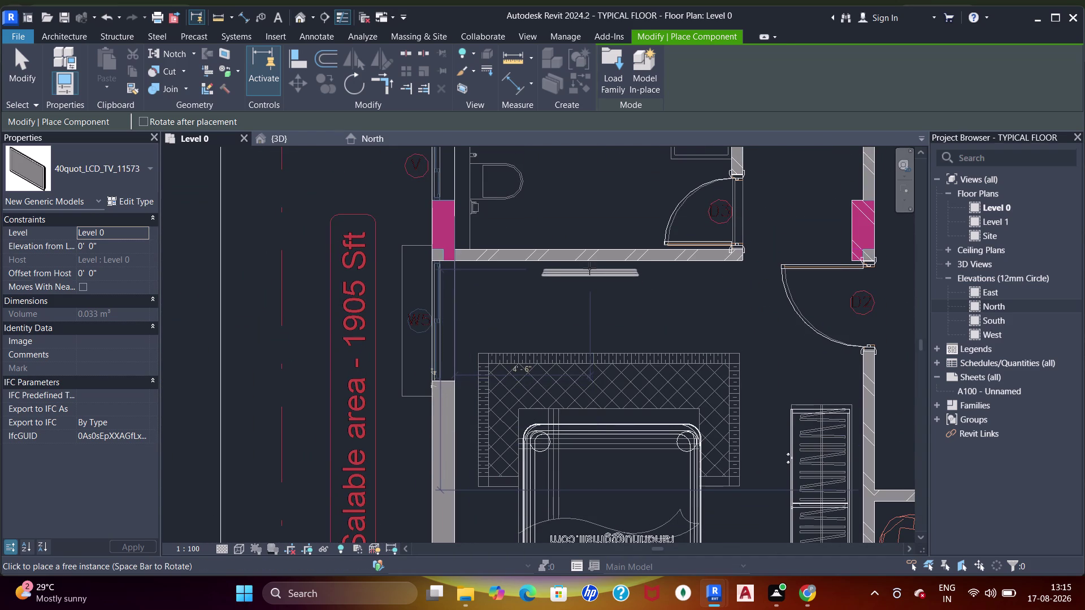
click(589, 268)
Place rotated TVs in the lower bedroom, below a bed, and by the dining-side door.
scroll(down, 3)
middle_drag(658, 249, 585, 295)
scroll(down, 3)
middle_drag(790, 229, 598, 365)
scroll(up, 3)
key(space)
key(space)
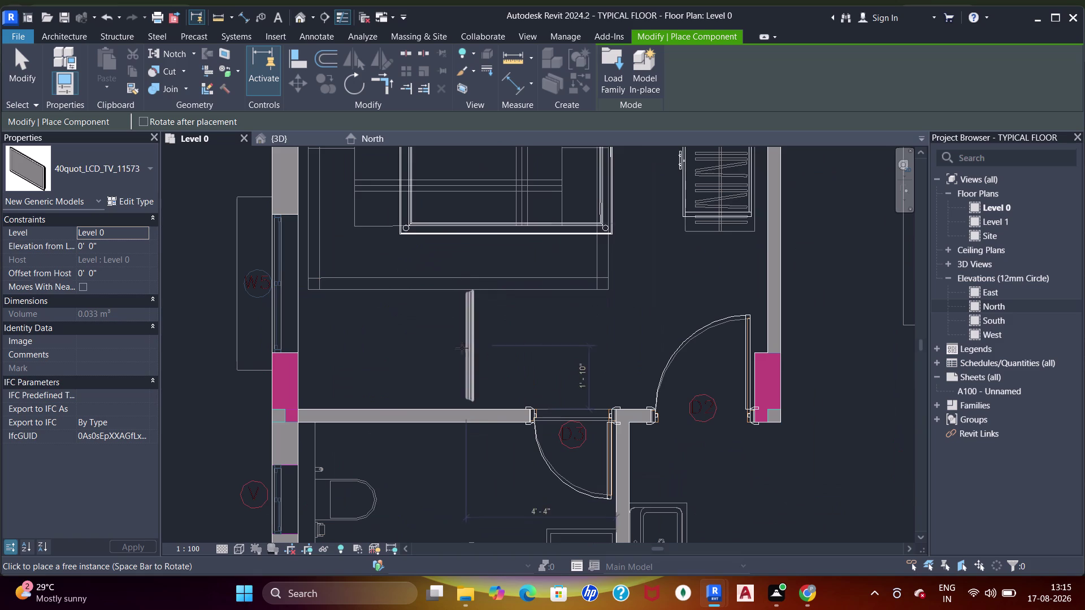
click(441, 402)
scroll(down, 3)
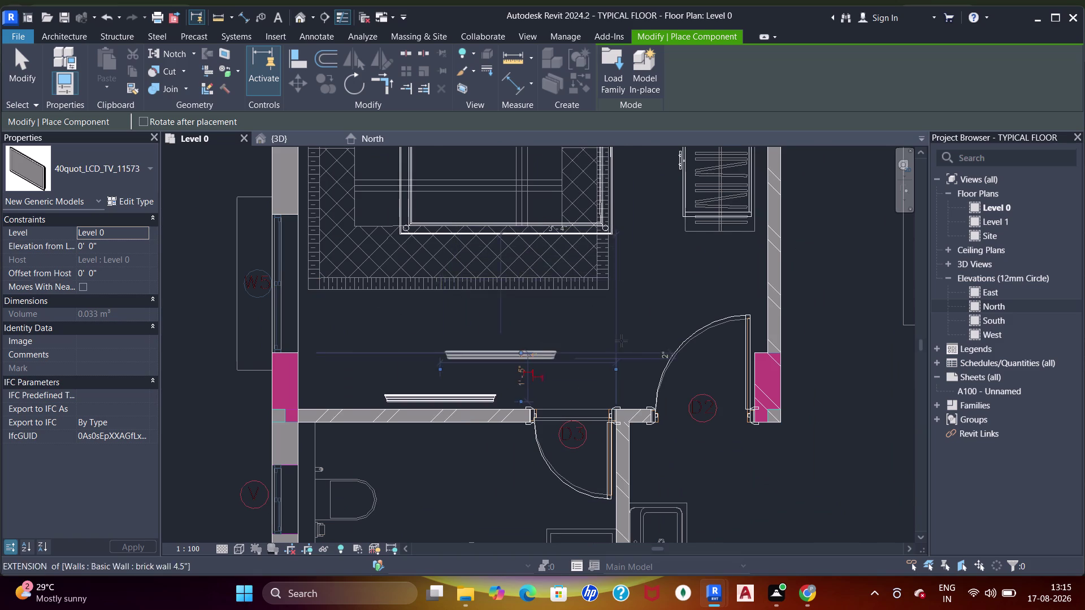
middle_drag(617, 344, 501, 388)
scroll(down, 3)
middle_drag(631, 350, 469, 333)
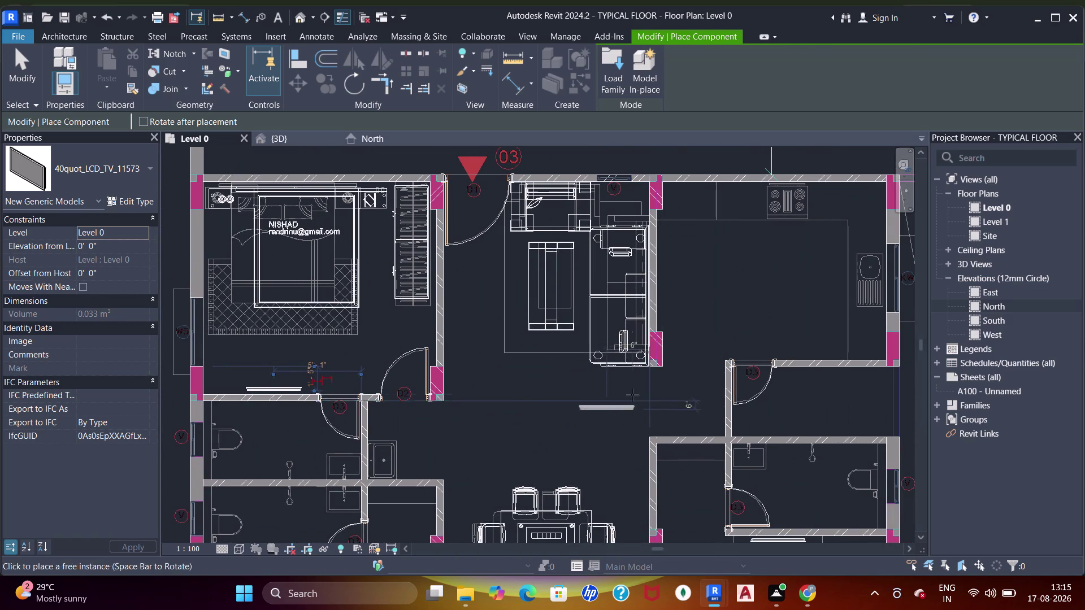
middle_drag(629, 395, 404, 345)
scroll(down, 3)
middle_drag(686, 304, 551, 322)
scroll(up, 3)
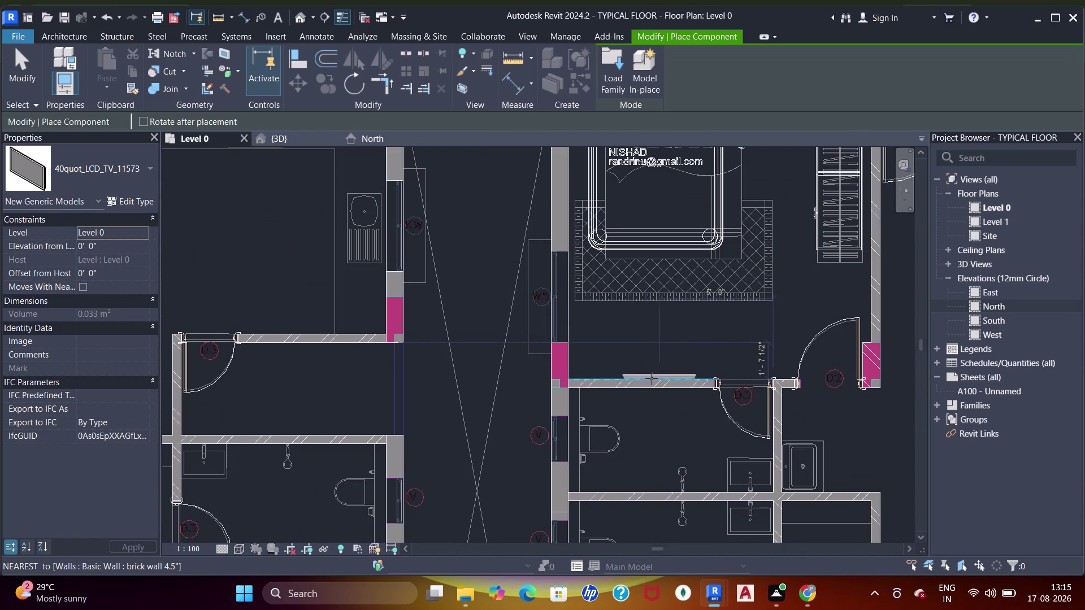
click(651, 379)
scroll(down, 3)
middle_drag(699, 370, 453, 308)
scroll(down, 3)
middle_drag(669, 343, 654, 298)
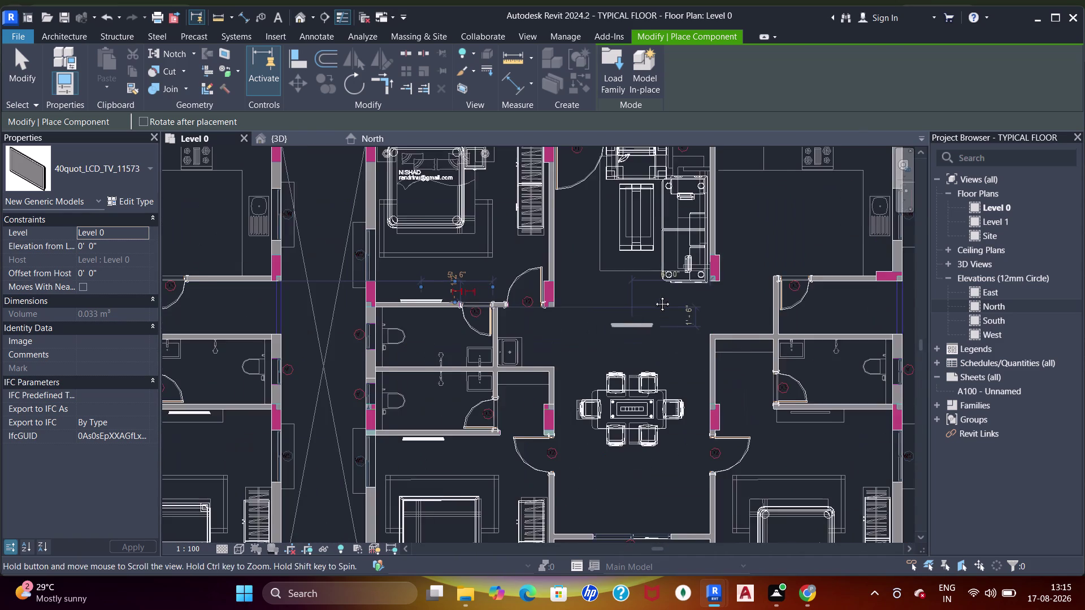
middle_drag(653, 298, 653, 296)
middle_drag(606, 268, 607, 218)
scroll(up, 3)
scroll(up, 3)
key(space)
key(space)
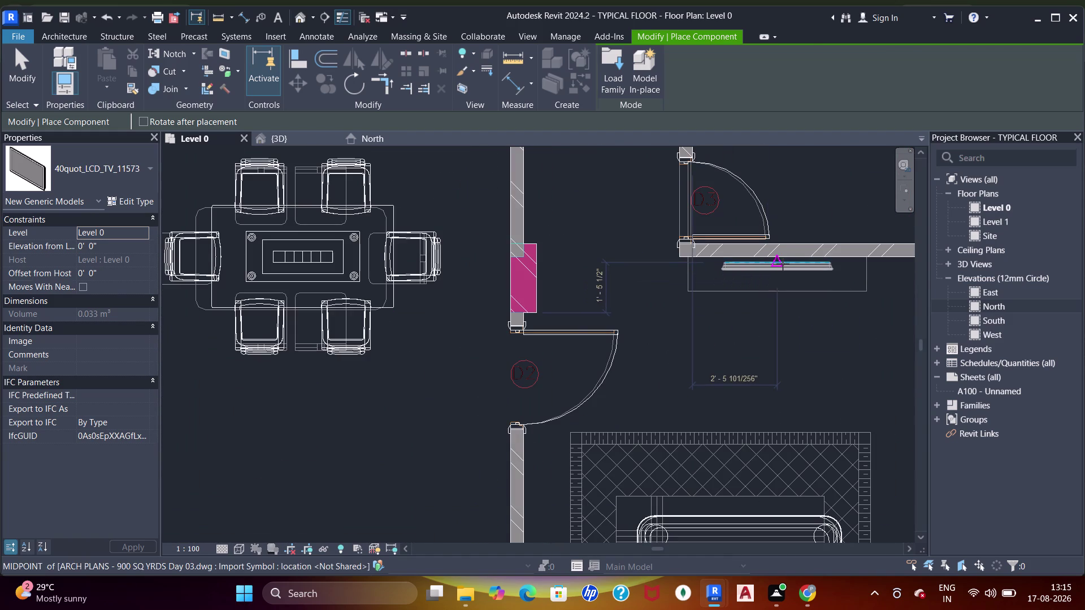
click(783, 264)
Place TVs above the upper bedroom's bed and along the central bedroom walls.
scroll(down, 3)
middle_drag(670, 234, 693, 316)
scroll(down, 3)
middle_drag(683, 253, 693, 361)
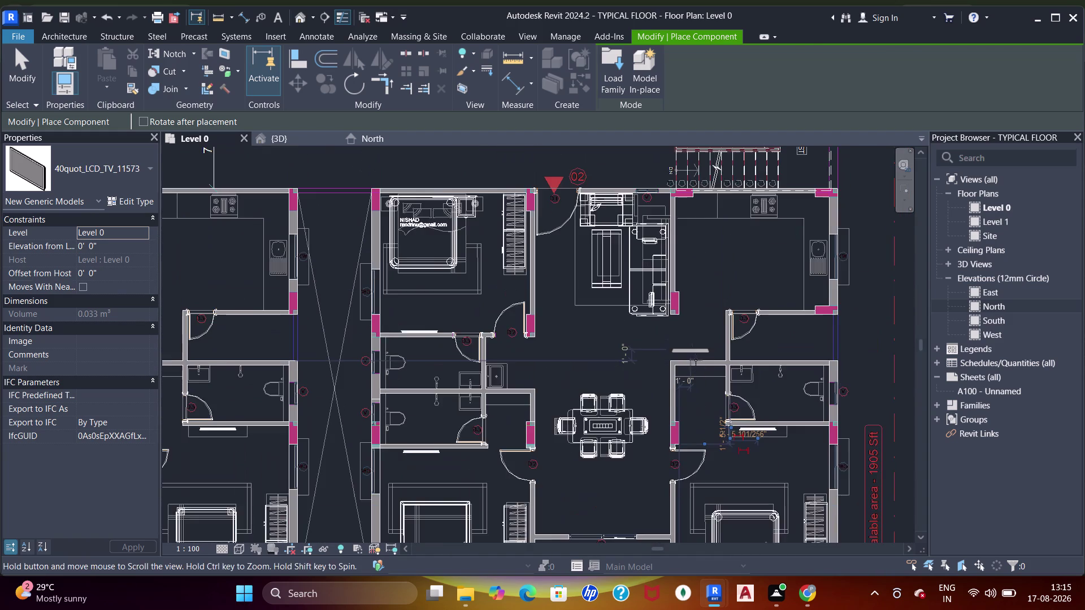
middle_drag(632, 242, 652, 386)
middle_drag(644, 238, 644, 289)
scroll(up, 3)
middle_drag(759, 210, 675, 345)
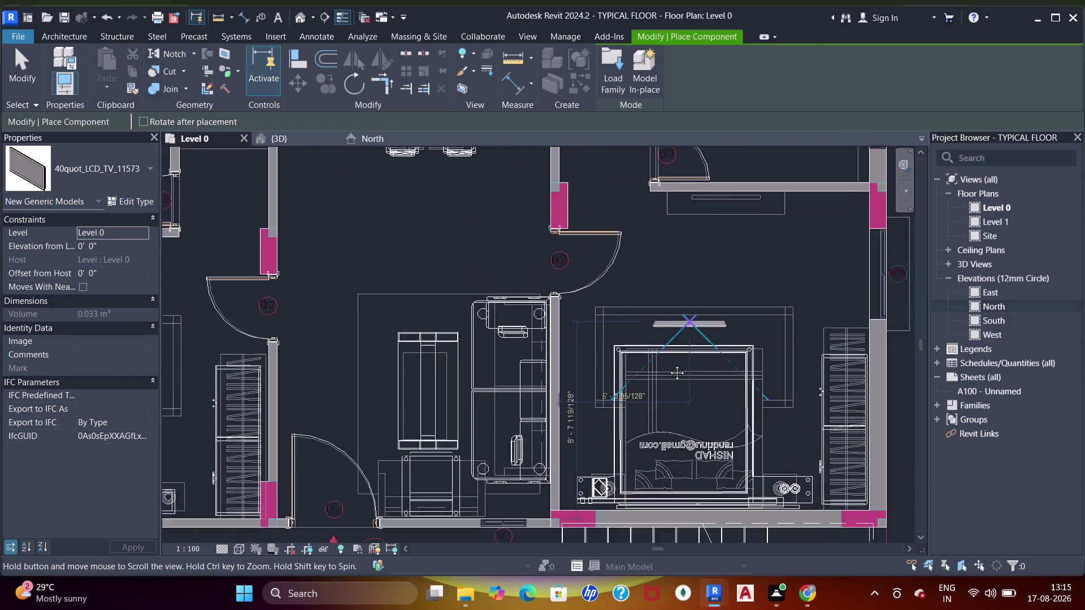
middle_drag(675, 345, 667, 367)
scroll(up, 3)
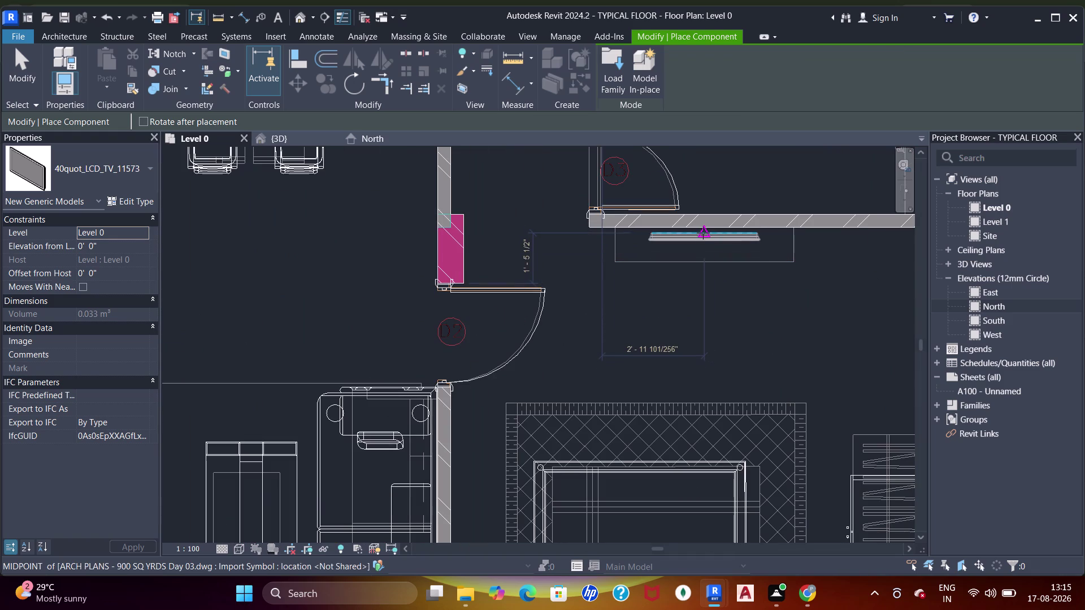
click(703, 232)
scroll(down, 3)
scroll(up, 3)
middle_drag(686, 218, 684, 345)
scroll(down, 3)
middle_drag(694, 238, 724, 358)
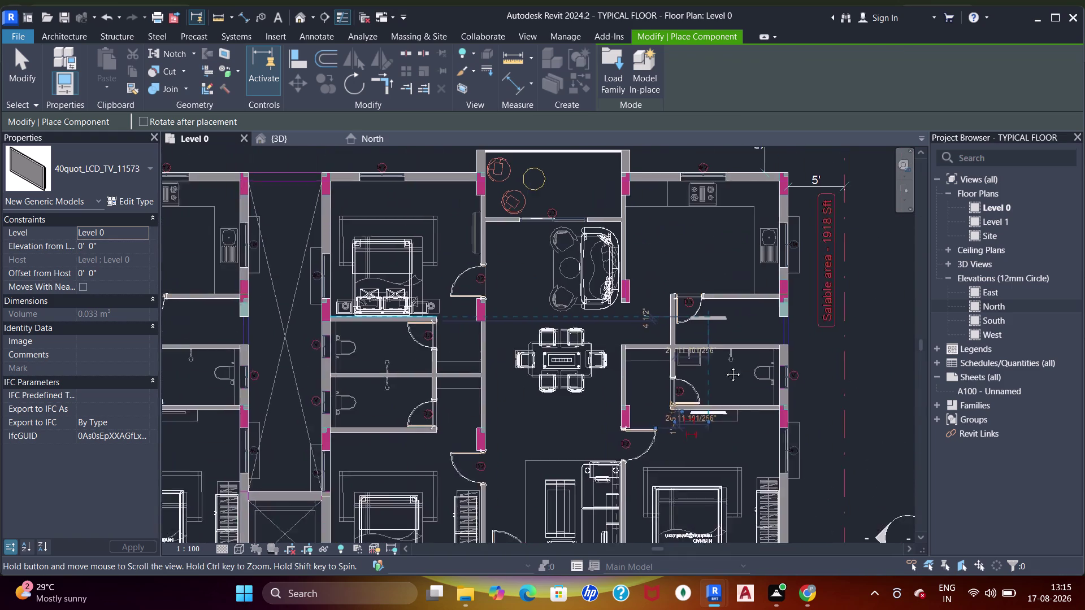
middle_drag(724, 359, 727, 396)
middle_drag(587, 402, 655, 228)
scroll(up, 3)
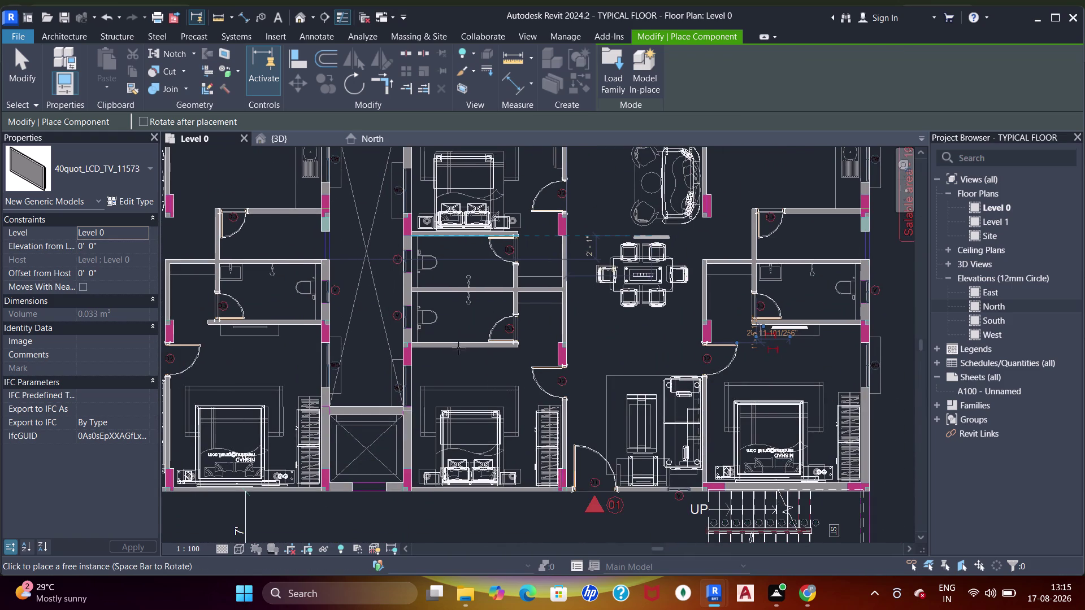
scroll(up, 3)
click(468, 332)
scroll(down, 3)
middle_drag(512, 284, 567, 385)
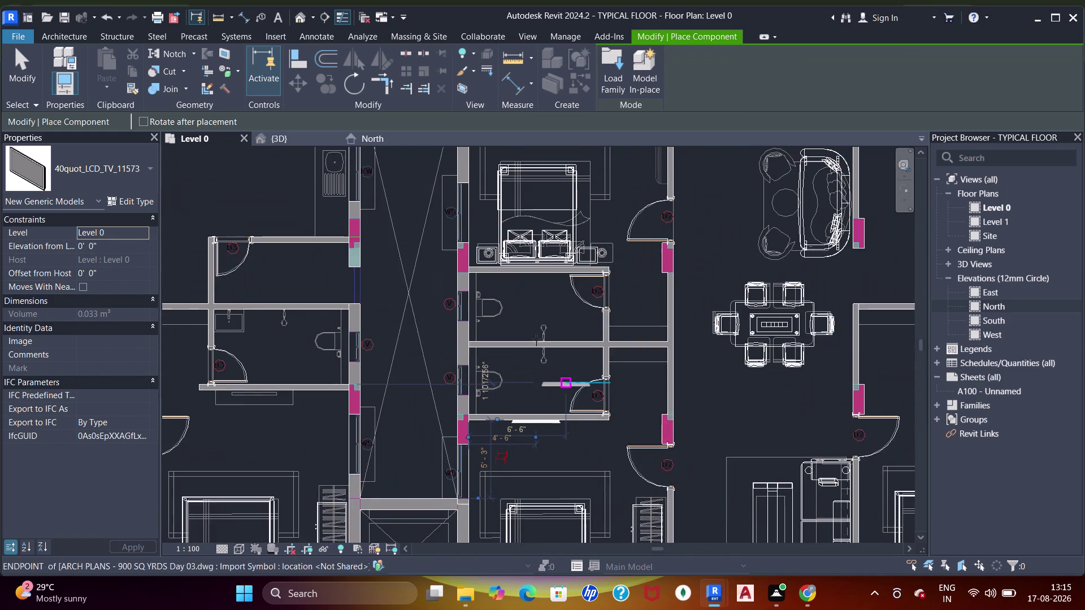
scroll(up, 3)
middle_drag(560, 244, 586, 479)
middle_drag(581, 294, 603, 425)
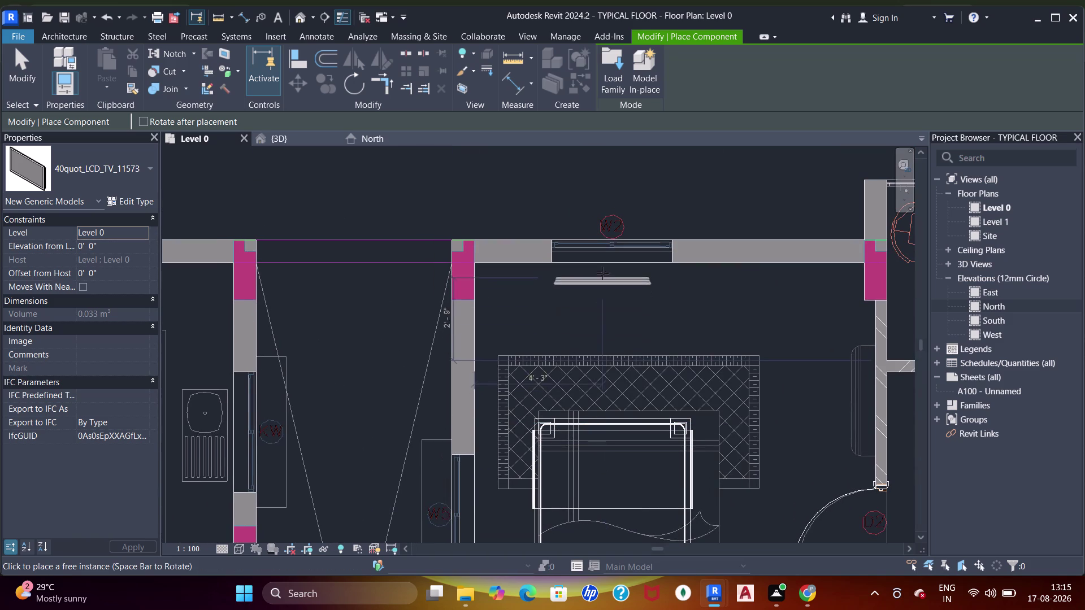
click(730, 266)
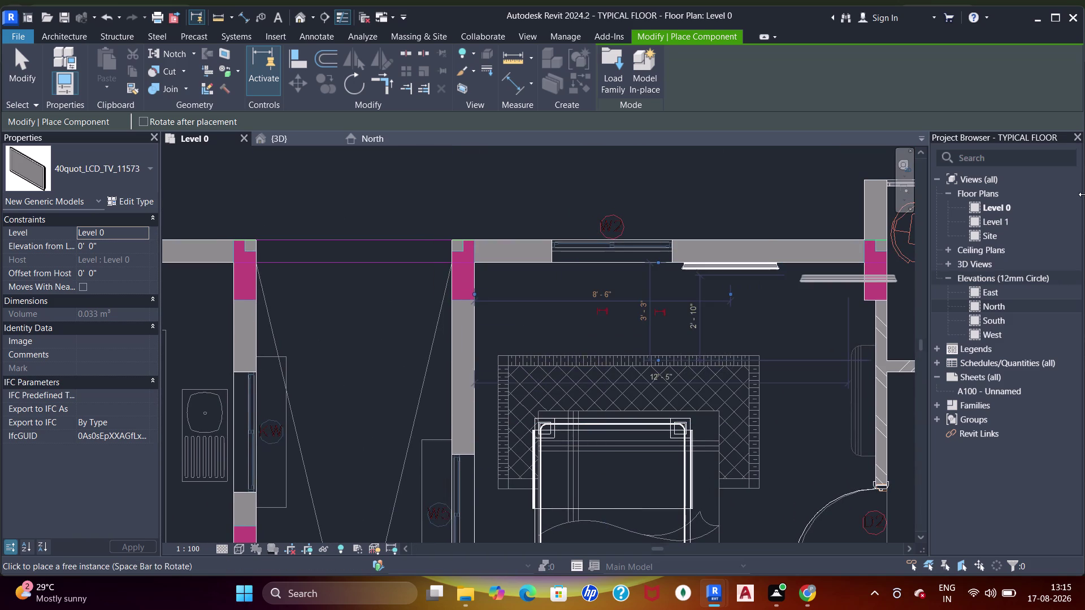
Place three more rotated TVs on remaining bedroom walls, including one centred on a wall.
scroll(down, 3)
middle_drag(449, 354, 578, 248)
middle_drag(497, 292, 548, 301)
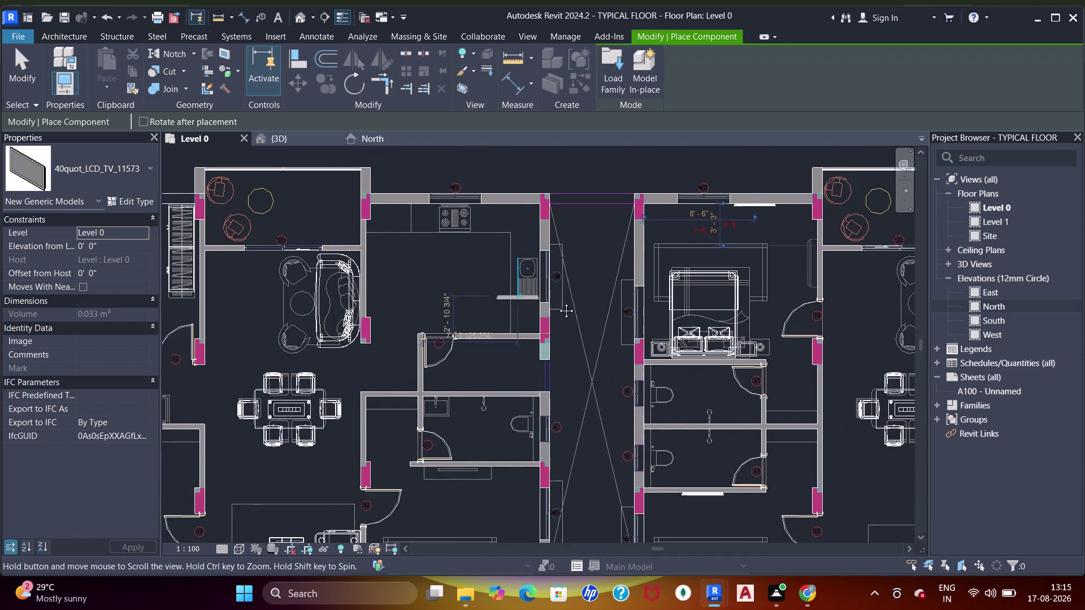
middle_drag(549, 301, 629, 318)
middle_drag(587, 404, 735, 378)
middle_drag(565, 425, 669, 435)
scroll(up, 3)
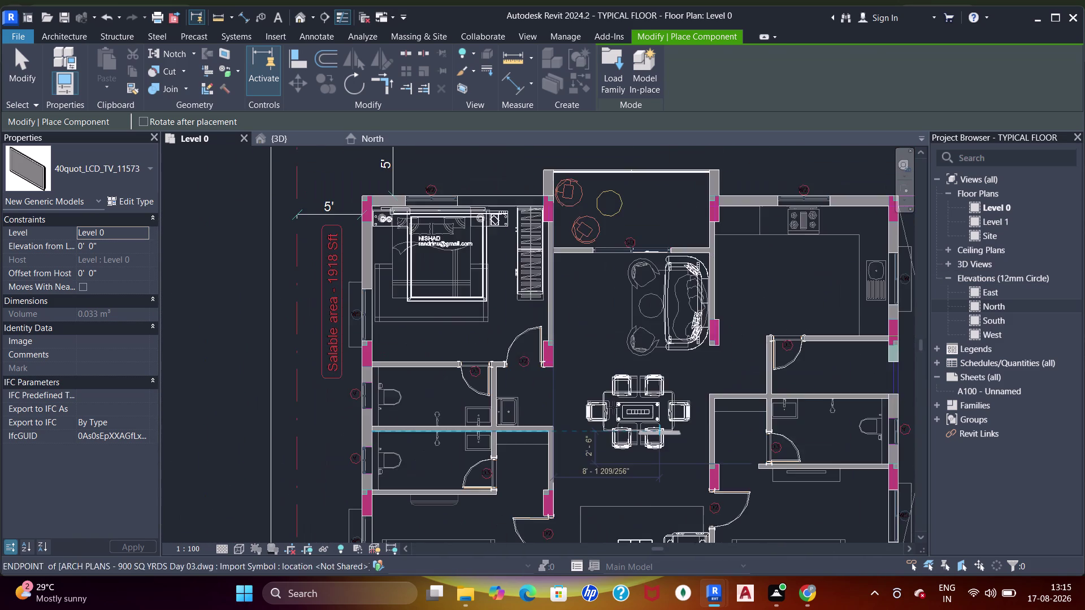
scroll(up, 3)
key(space)
key(space)
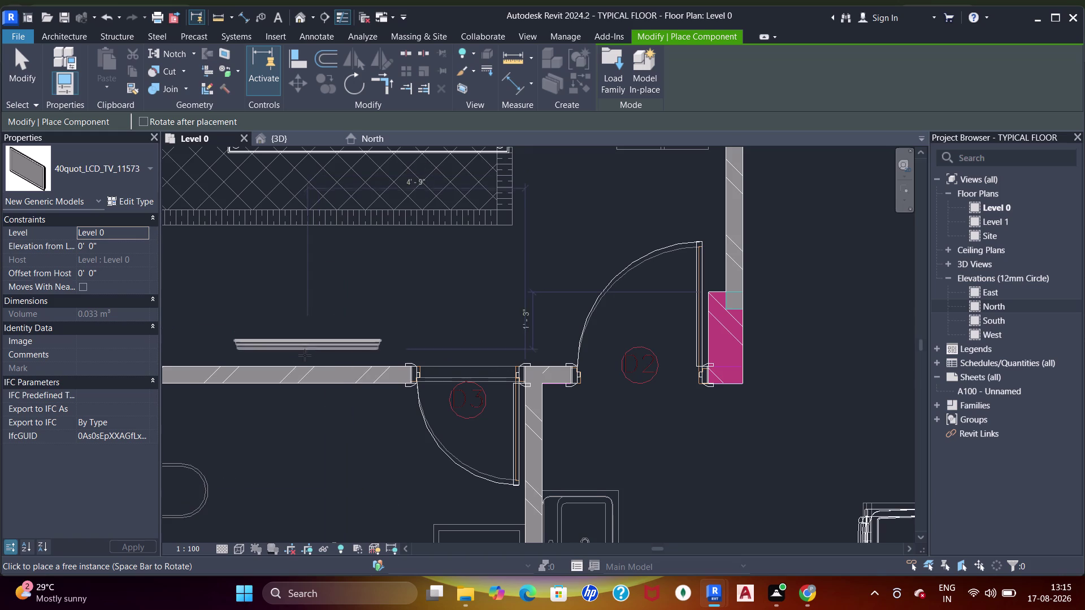
click(292, 362)
scroll(down, 3)
middle_drag(475, 381, 476, 249)
middle_drag(534, 366, 534, 250)
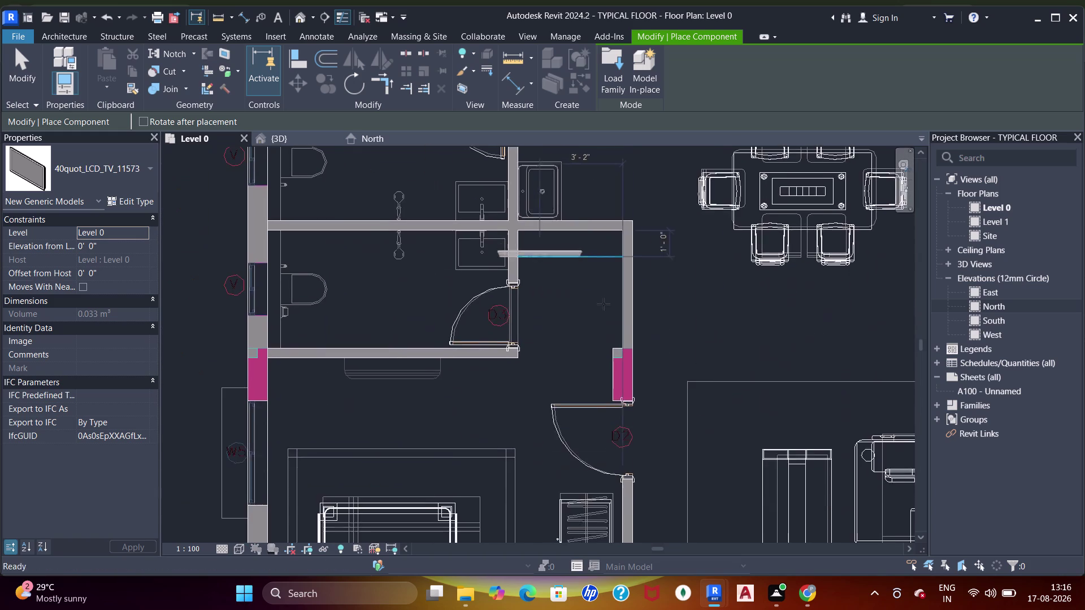
scroll(down, 3)
middle_drag(646, 319, 570, 250)
scroll(up, 3)
scroll(up, 3)
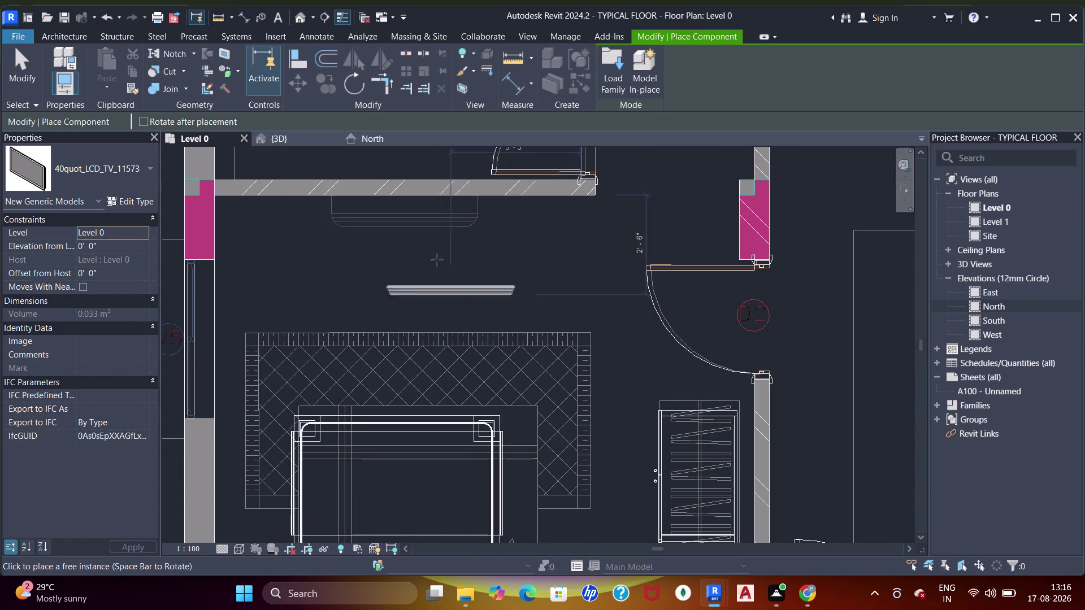
key(space)
key(space)
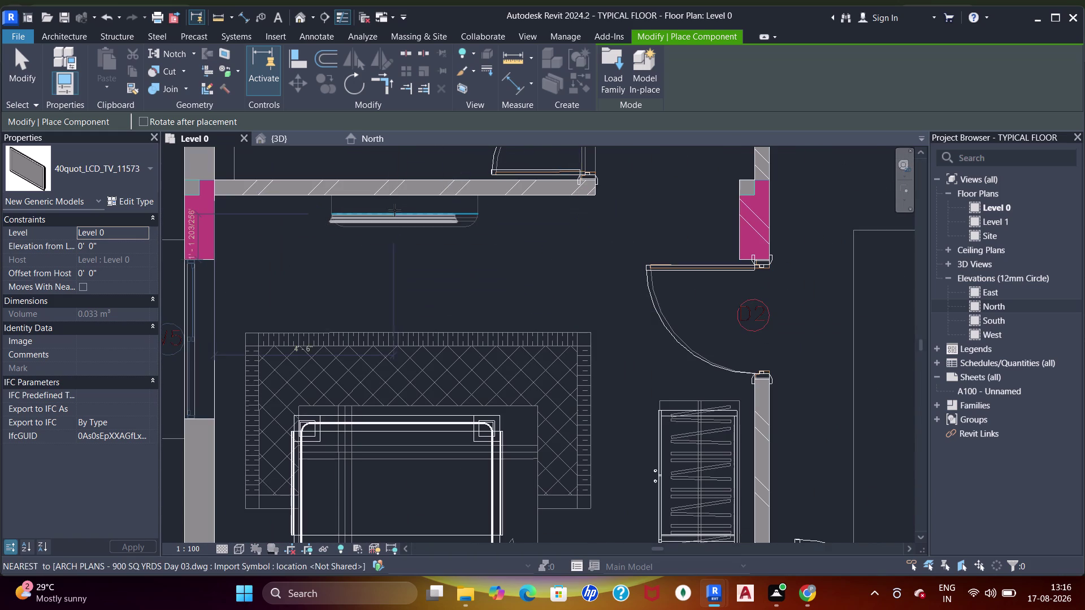
click(402, 200)
scroll(down, 3)
middle_drag(436, 267, 443, 247)
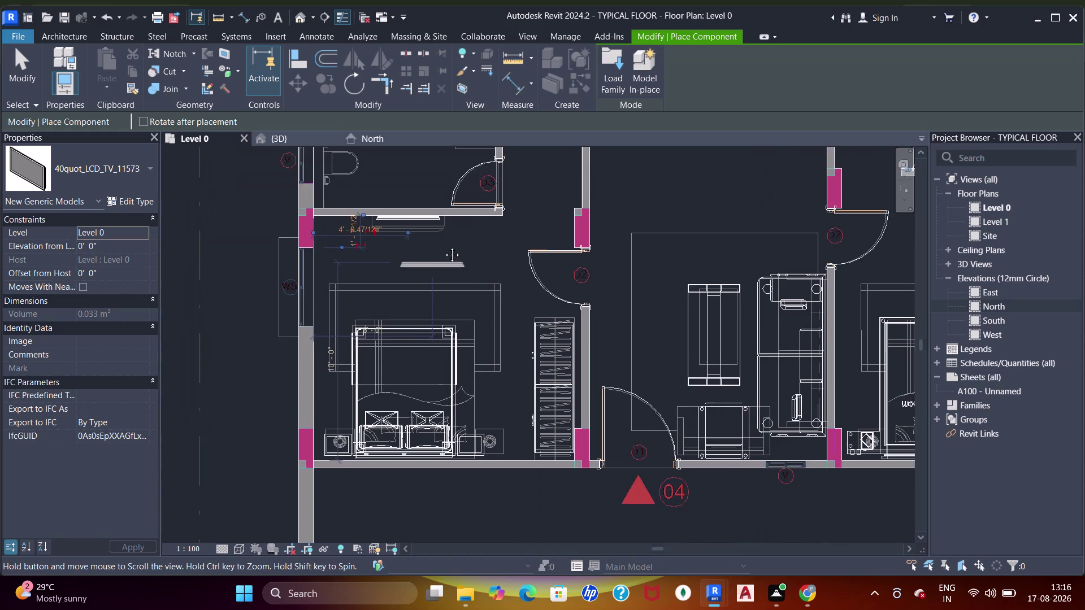
middle_drag(443, 248, 444, 245)
middle_drag(489, 250, 361, 310)
scroll(down, 3)
middle_drag(590, 299, 558, 310)
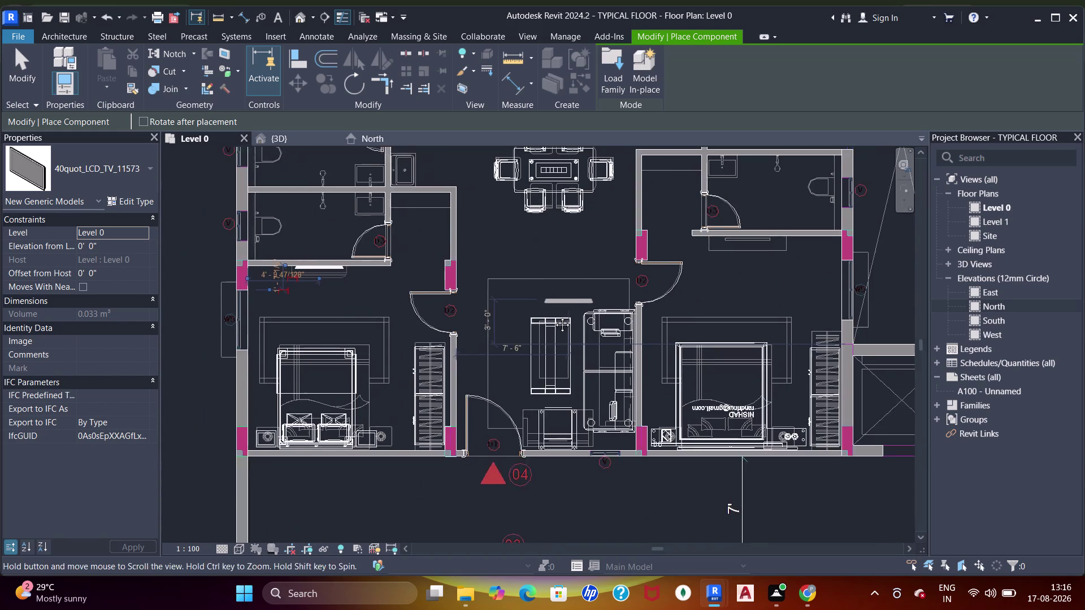
middle_drag(558, 311, 553, 317)
scroll(down, 3)
scroll(up, 3)
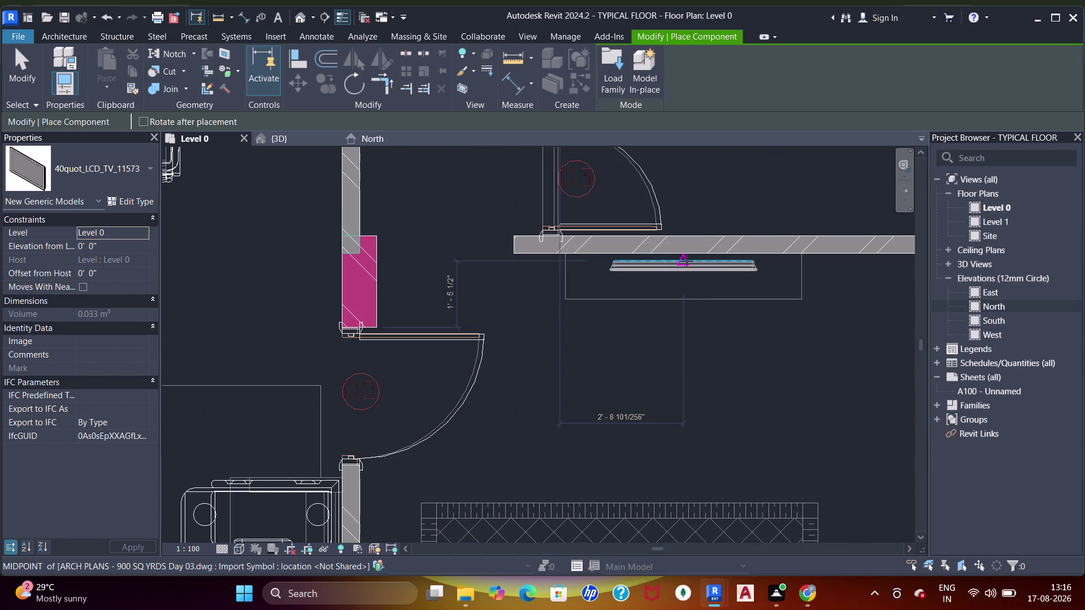
click(687, 261)
Finish TV placement and switch to the {3D} view.
scroll(down, 3)
scroll(down, 3)
middle_drag(611, 299, 556, 211)
middle_drag(678, 255, 567, 335)
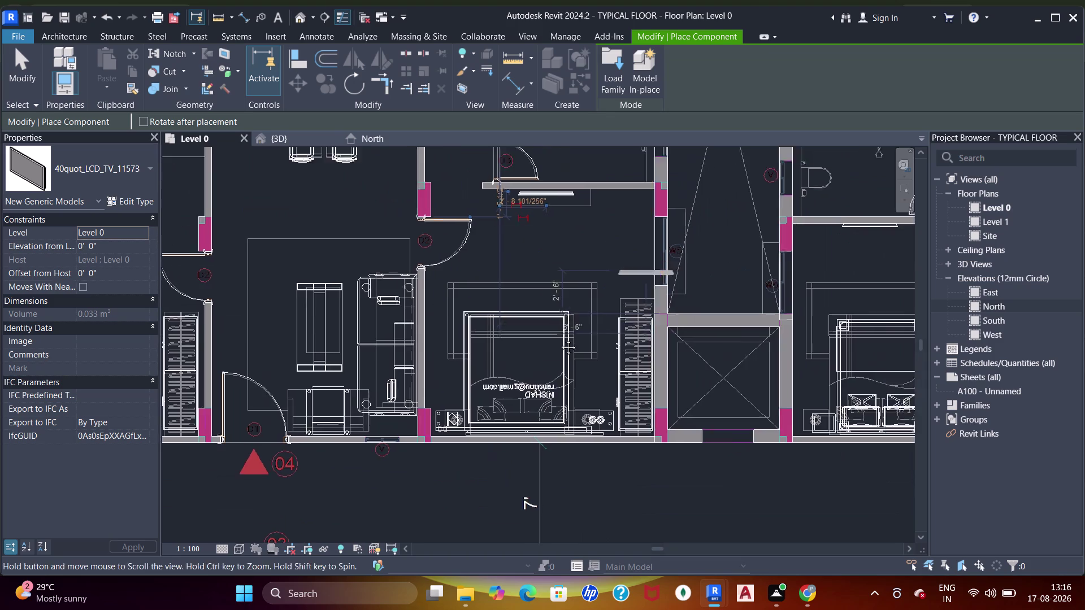
middle_drag(568, 334, 541, 347)
middle_drag(699, 292, 537, 285)
scroll(down, 3)
middle_drag(678, 263, 480, 341)
key(Escape)
key(Escape)
key(Escape)
key(Escape)
click(287, 138)
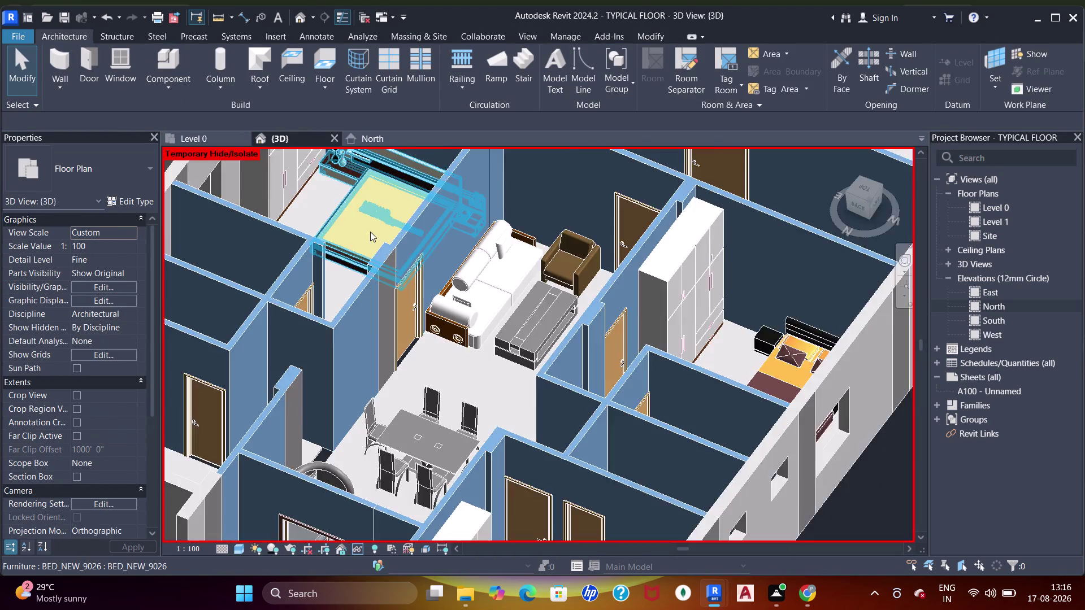
Pick an LCD TV in 3D and select all its instances in the entire project.
scroll(down, 3)
middle_drag(467, 310, 658, 318)
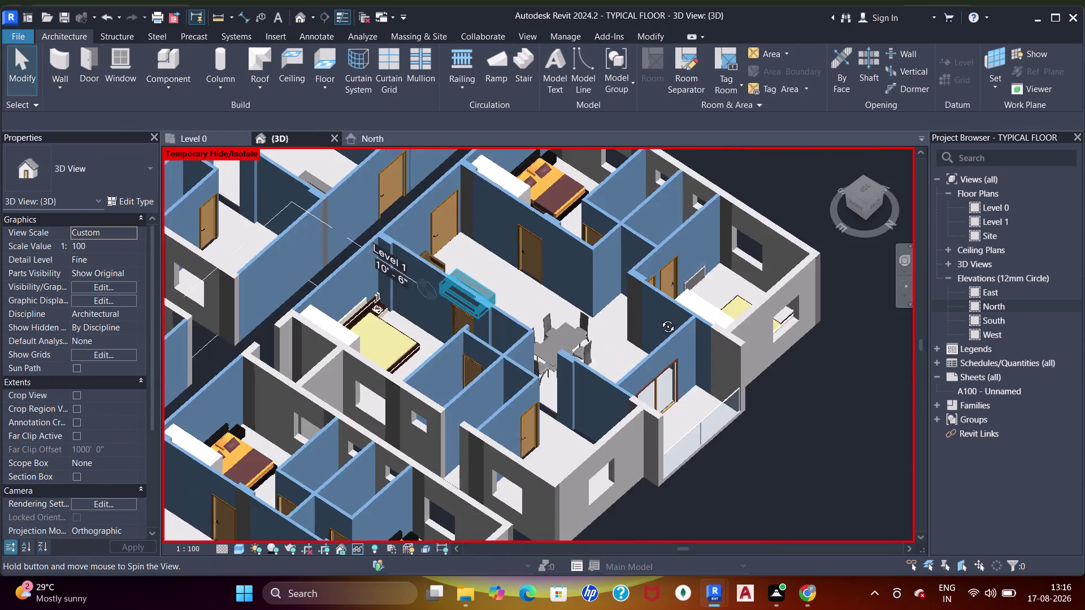
middle_drag(658, 318, 738, 310)
middle_drag(595, 252, 712, 241)
middle_drag(511, 231, 690, 312)
scroll(up, 3)
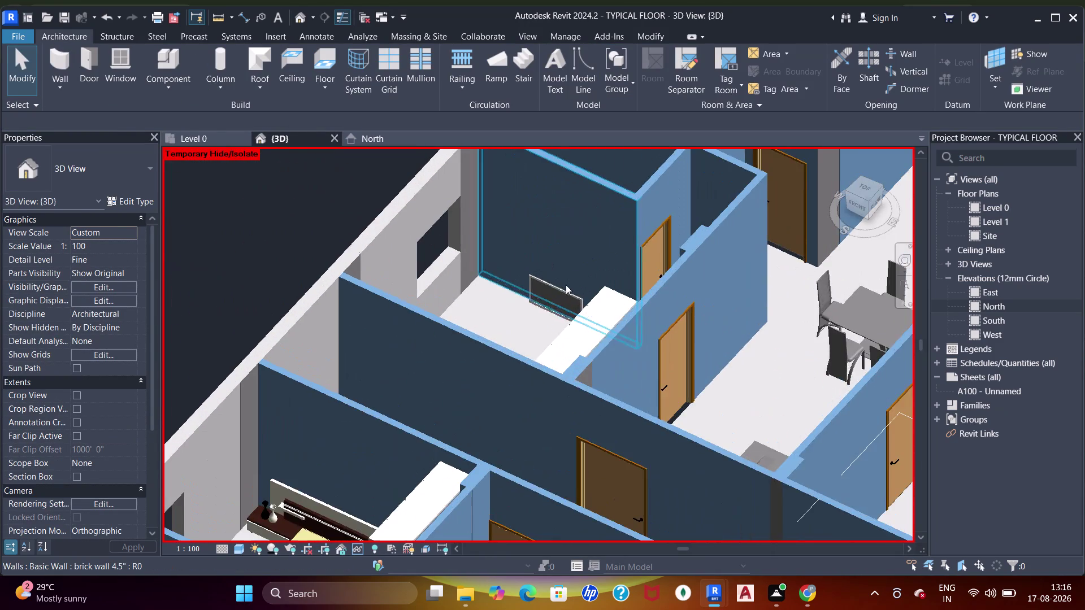
click(555, 297)
middle_drag(476, 281, 562, 330)
right_click(318, 219)
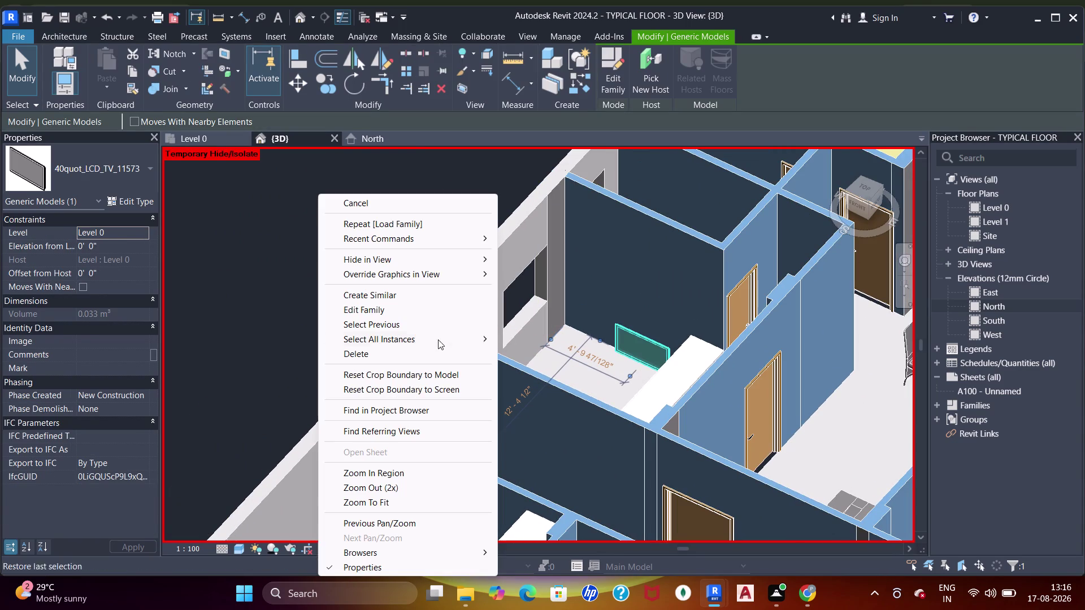
click(418, 344)
click(535, 340)
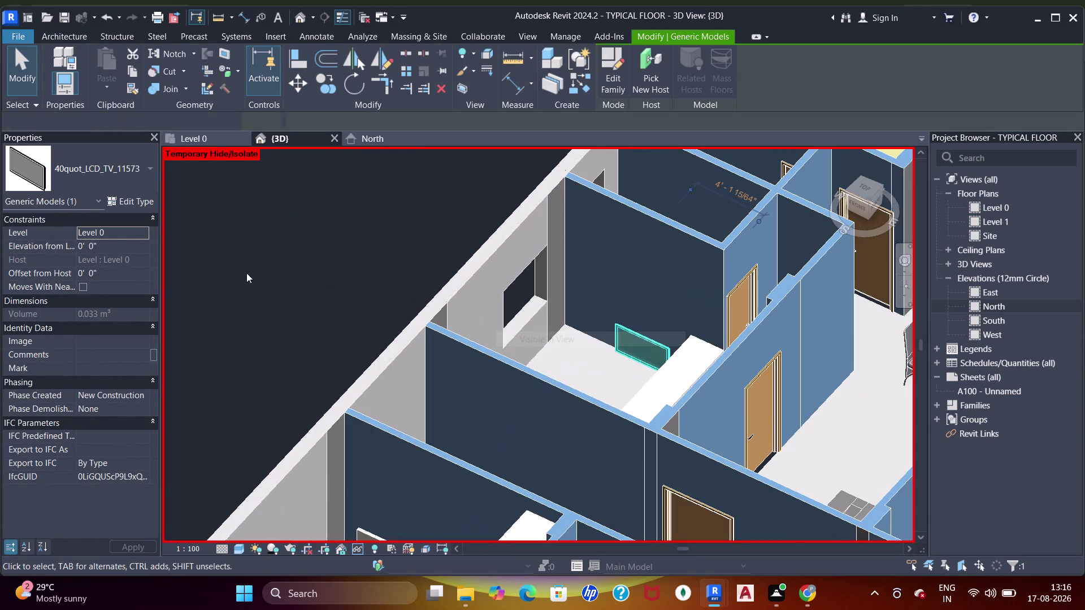
Set the TVs' Elevation from Level to 6' and orbit to check them.
click(116, 251)
text(6)
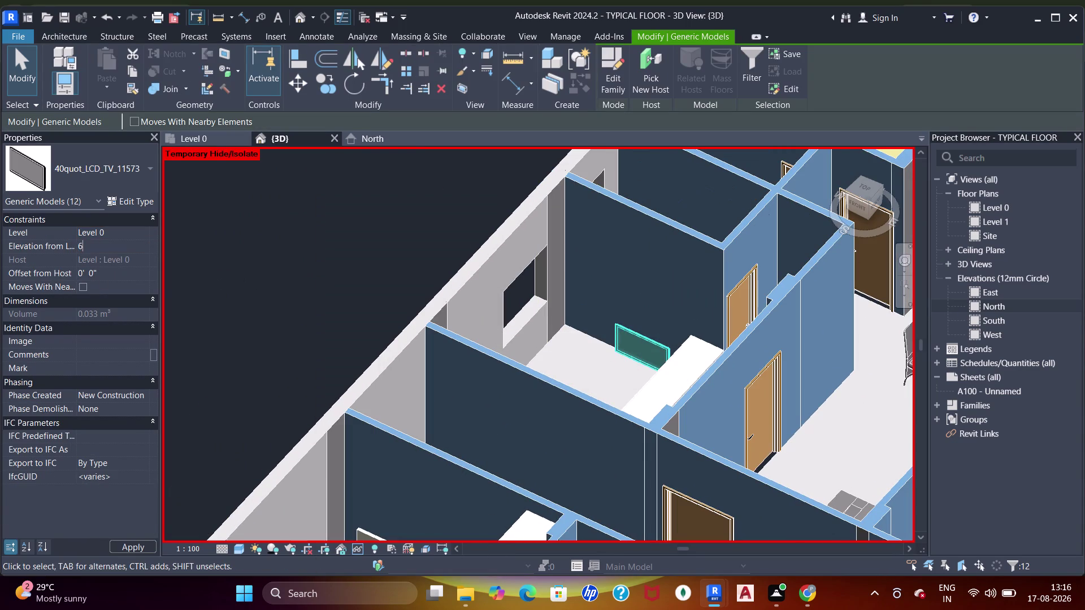
text(')
key(Return)
scroll(down, 3)
key(Escape)
middle_drag(690, 335, 483, 372)
middle_drag(692, 370, 429, 346)
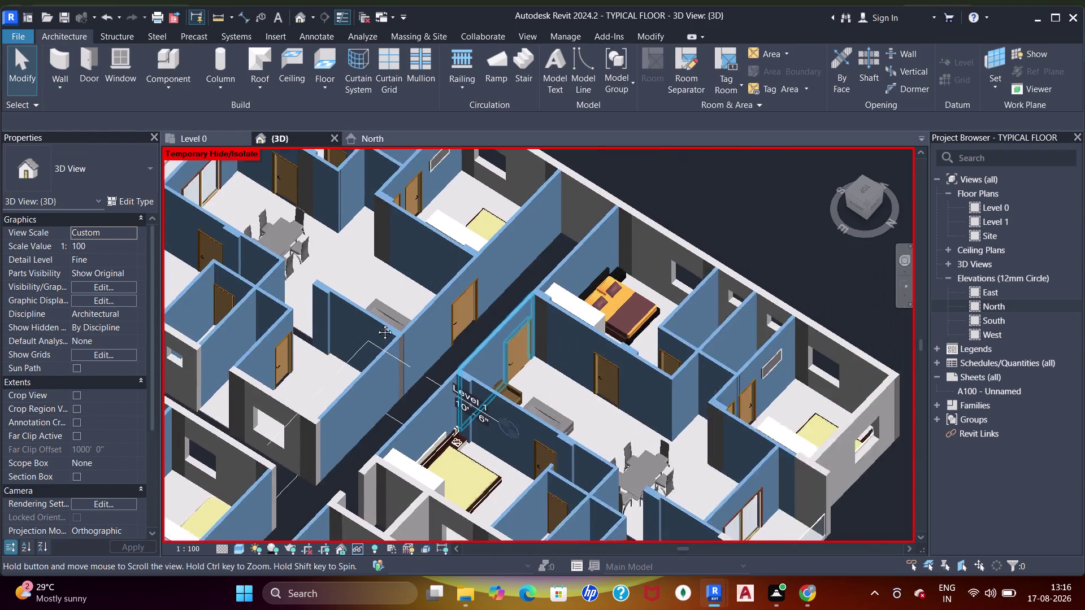
Orbit and zoom the 3D model across the bedrooms to check the raised TV heights.
middle_drag(429, 346, 364, 319)
middle_drag(664, 349, 606, 337)
middle_drag(538, 390, 682, 325)
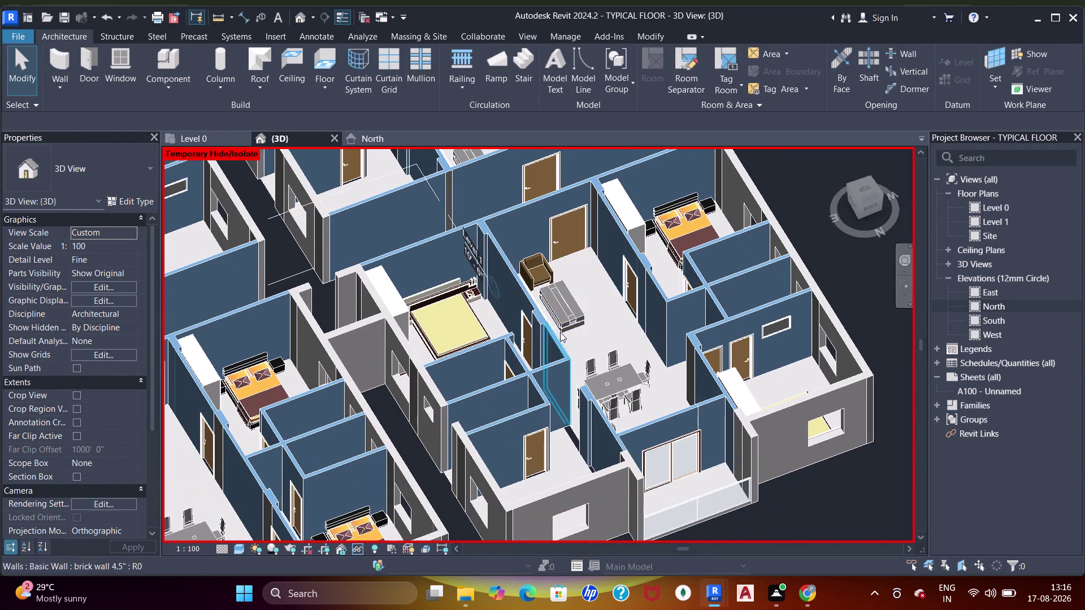
middle_drag(602, 342, 699, 452)
middle_drag(626, 275, 679, 433)
middle_drag(599, 270, 608, 277)
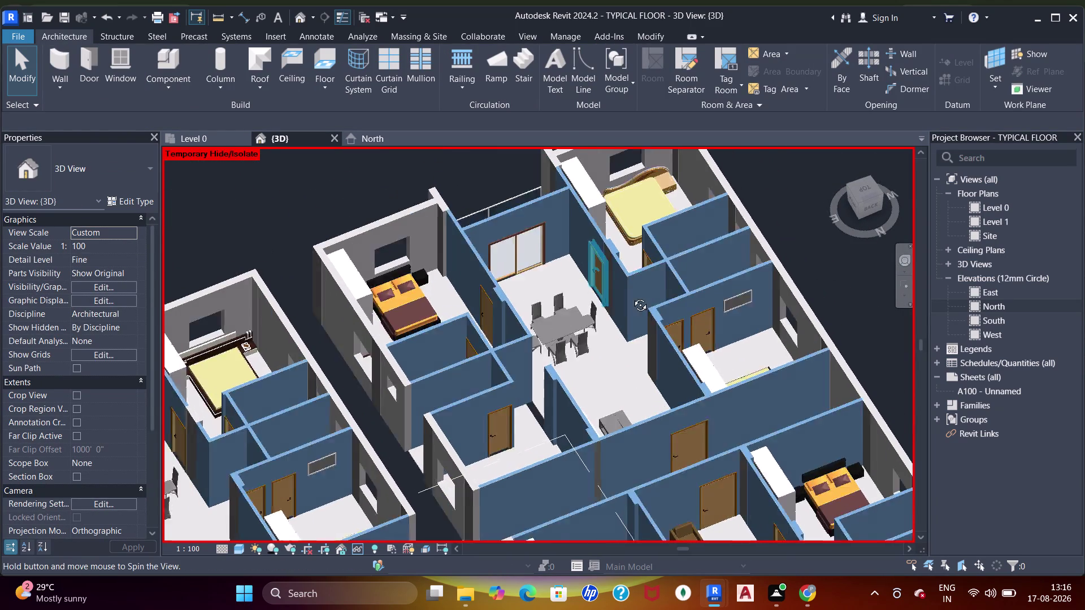
middle_drag(609, 277, 739, 298)
middle_drag(344, 467, 488, 373)
middle_drag(688, 398, 558, 331)
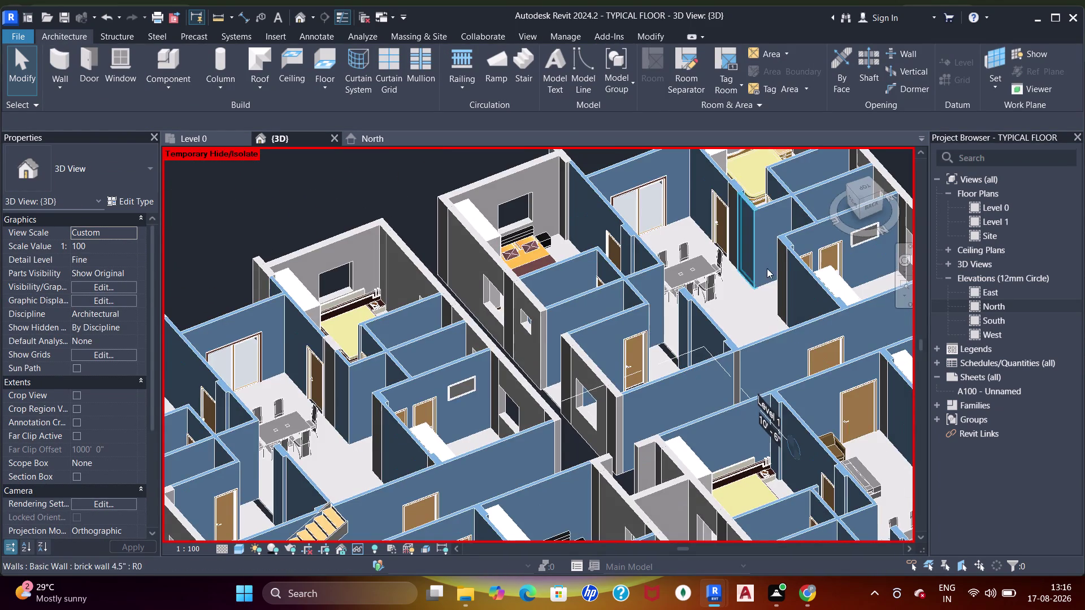
scroll(up, 3)
middle_drag(593, 314, 770, 364)
middle_drag(530, 459, 338, 261)
scroll(down, 3)
middle_drag(651, 301, 465, 326)
middle_drag(516, 226, 557, 418)
scroll(up, 3)
scroll(down, 3)
middle_drag(454, 322, 613, 355)
middle_drag(602, 394, 470, 177)
middle_drag(418, 356, 463, 350)
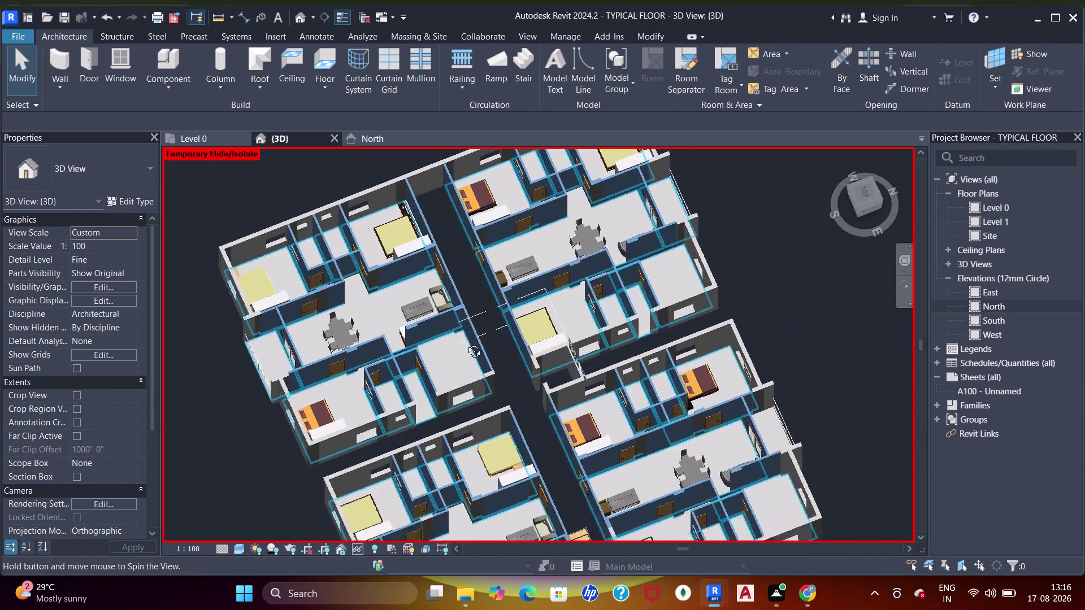
Inspect the wall TVs in the remaining apartments, then return to the Level 0 floor plan.
middle_drag(462, 349, 467, 339)
scroll(up, 3)
scroll(down, 3)
middle_drag(436, 394, 544, 415)
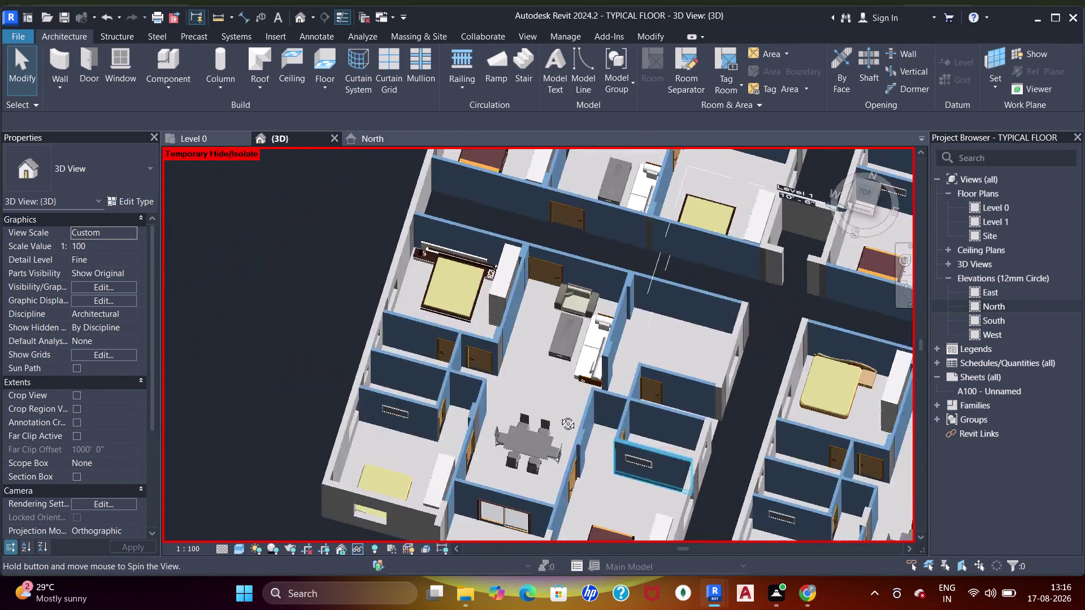
middle_drag(545, 415, 635, 389)
middle_drag(756, 312, 445, 392)
middle_drag(643, 350, 528, 391)
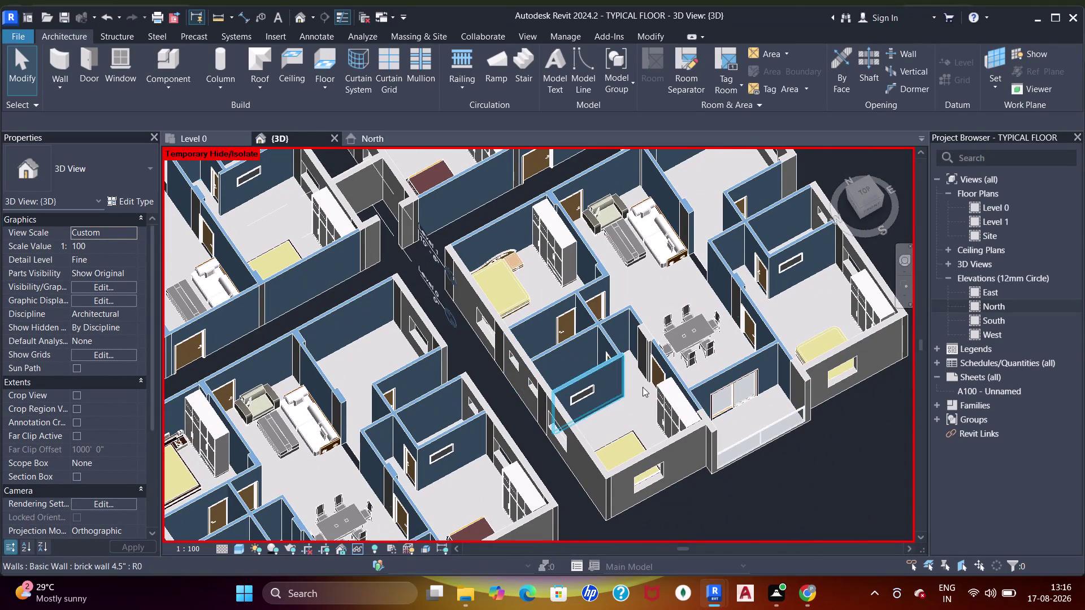
middle_drag(698, 345, 627, 392)
scroll(down, 3)
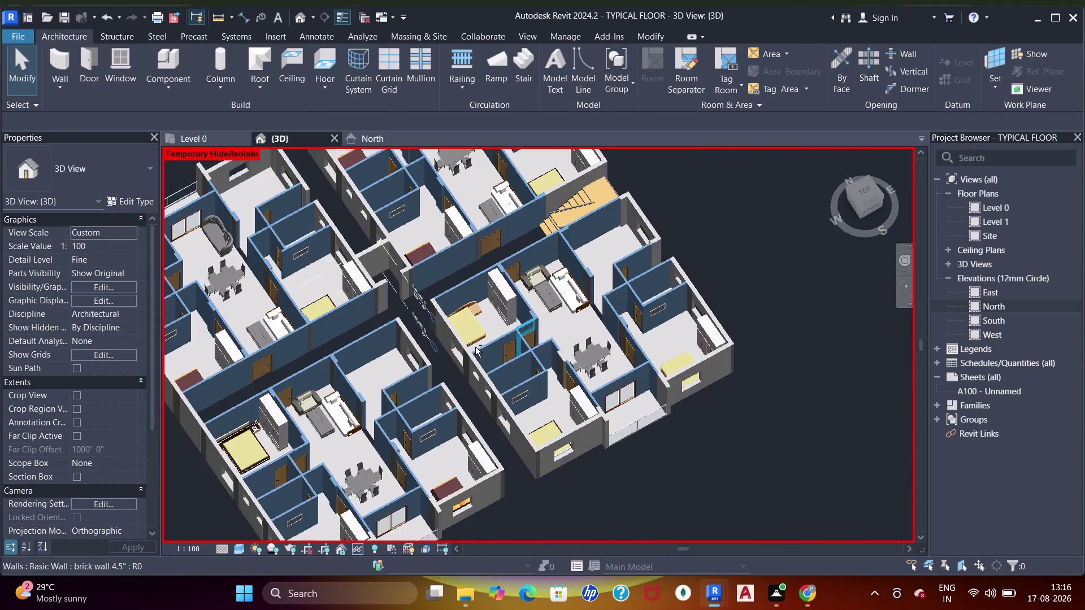
middle_drag(466, 355, 637, 348)
middle_drag(385, 307, 611, 420)
middle_drag(442, 338, 469, 335)
middle_drag(349, 276, 394, 313)
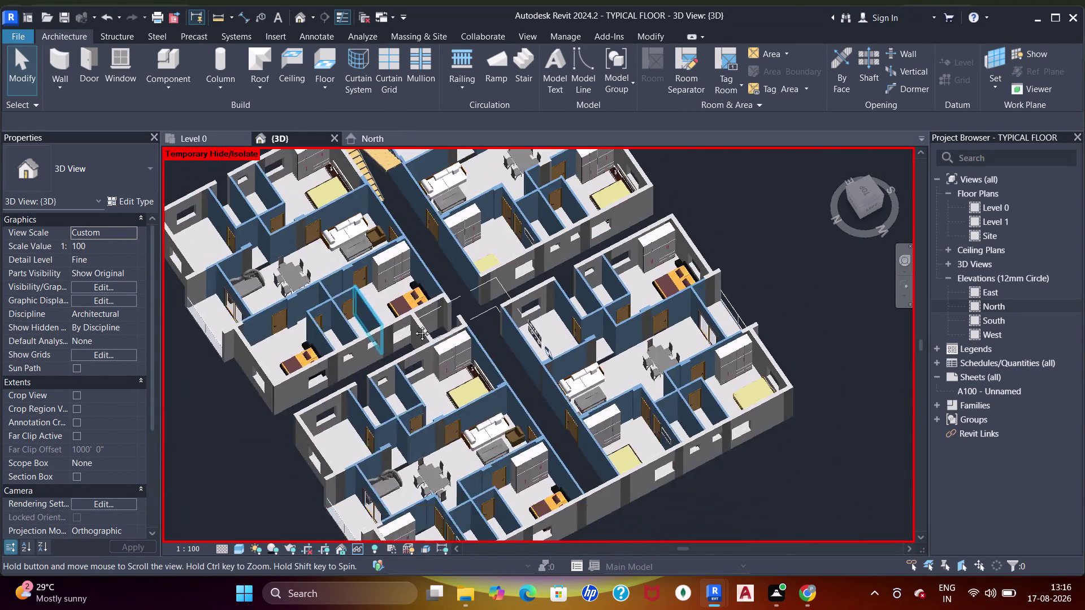
middle_drag(394, 313, 443, 341)
middle_drag(441, 332, 524, 316)
middle_drag(532, 315, 541, 313)
scroll(up, 3)
middle_drag(369, 343, 556, 376)
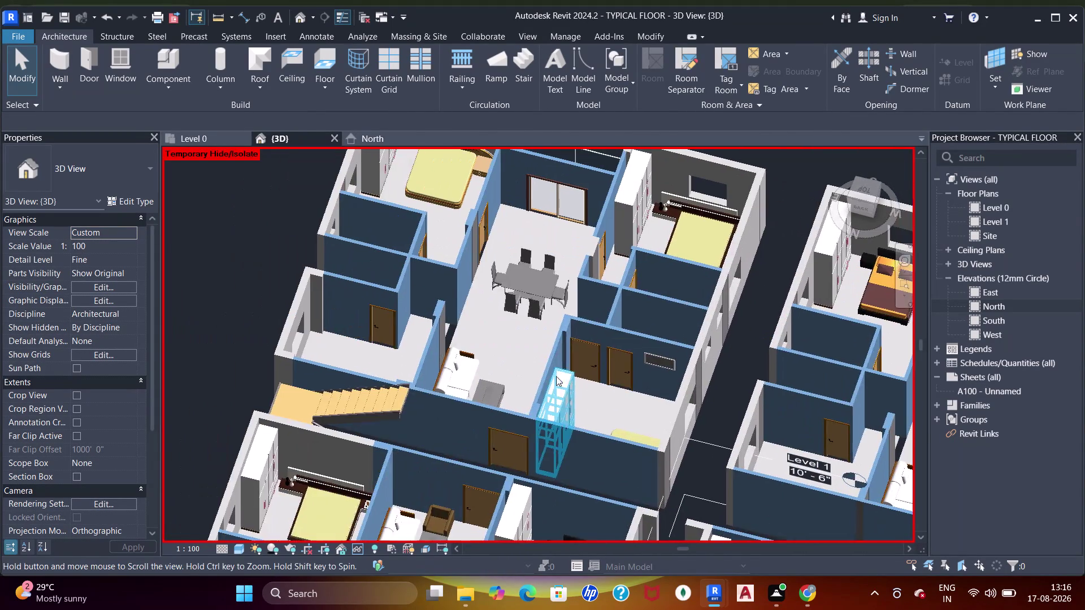
scroll(down, 3)
middle_drag(455, 282, 449, 290)
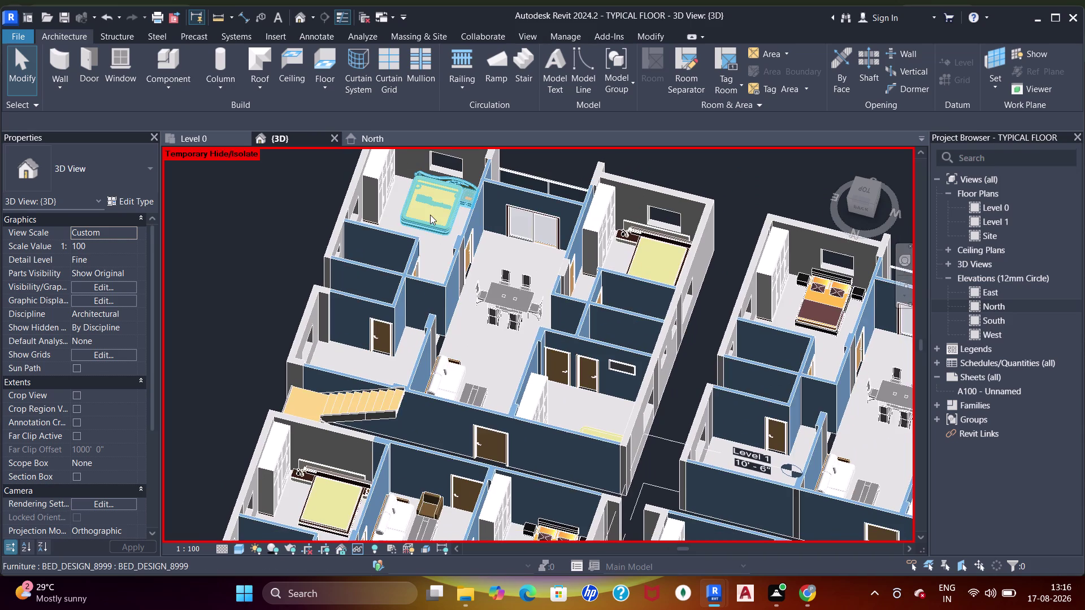
scroll(down, 3)
middle_drag(526, 237, 522, 173)
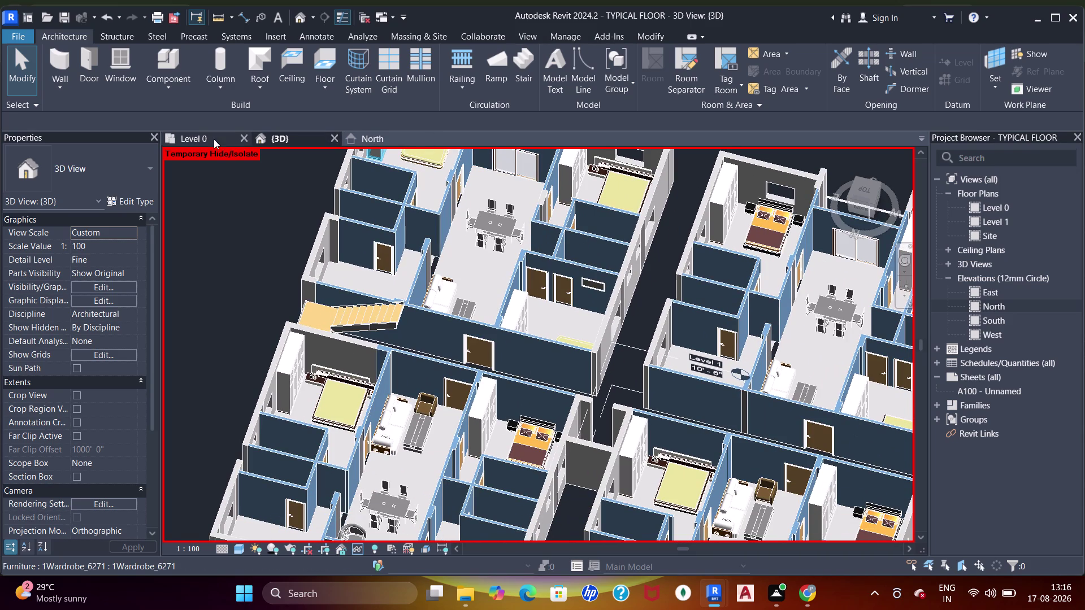
click(205, 139)
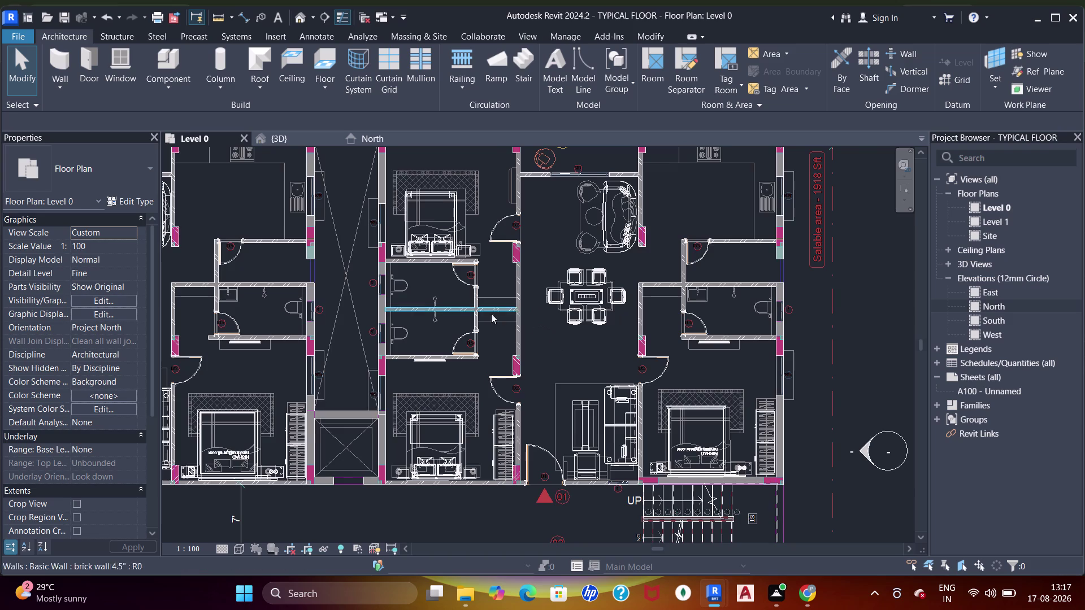
Start placing a component and open Load Family in the parent SHUBHAM CITY library folder.
middle_drag(491, 318, 587, 356)
click(167, 65)
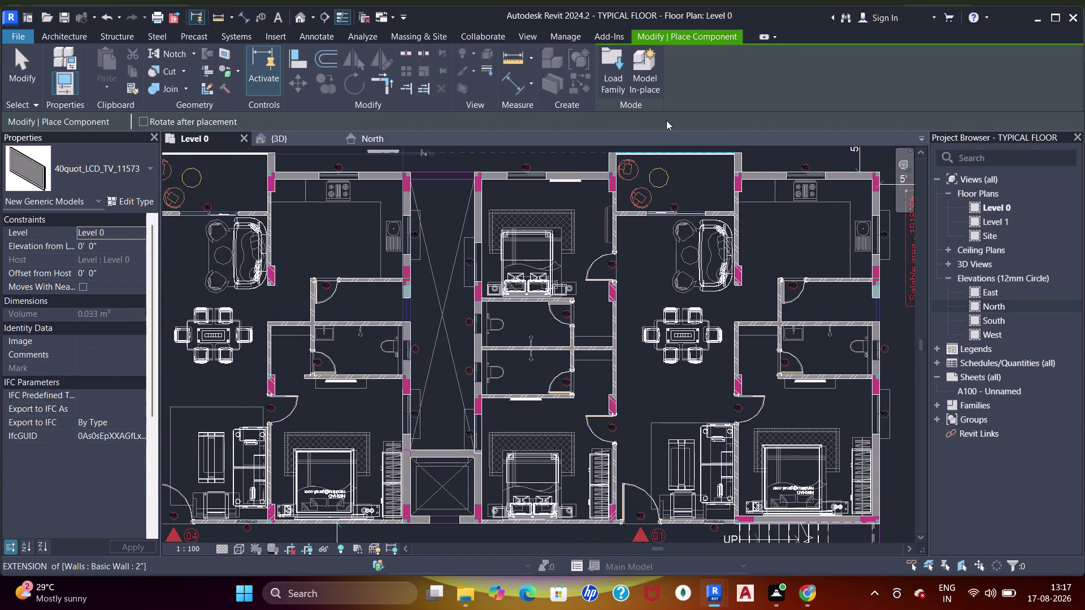
click(610, 63)
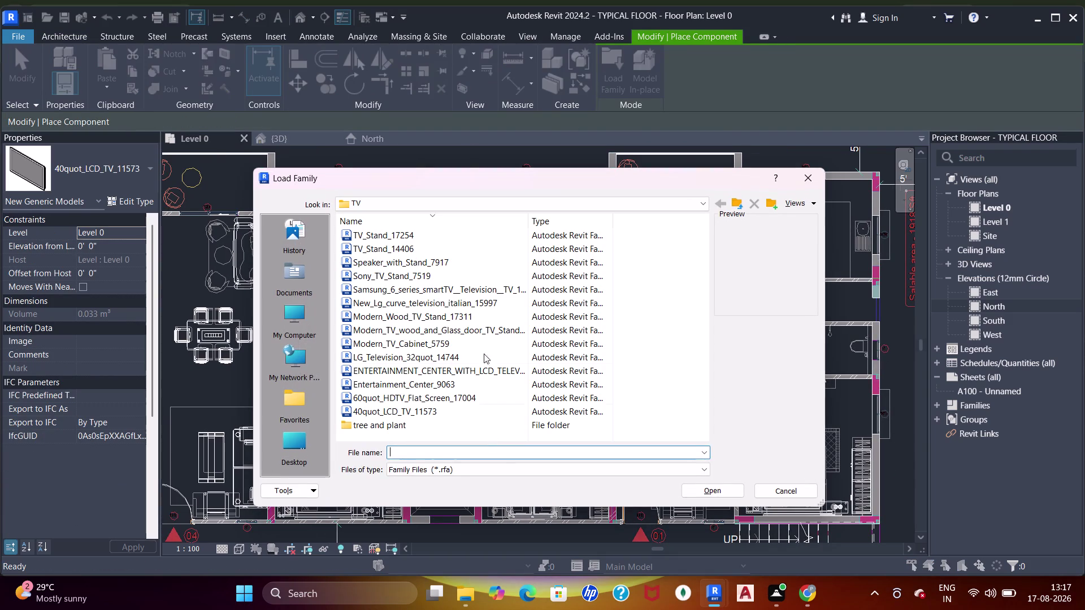
click(739, 203)
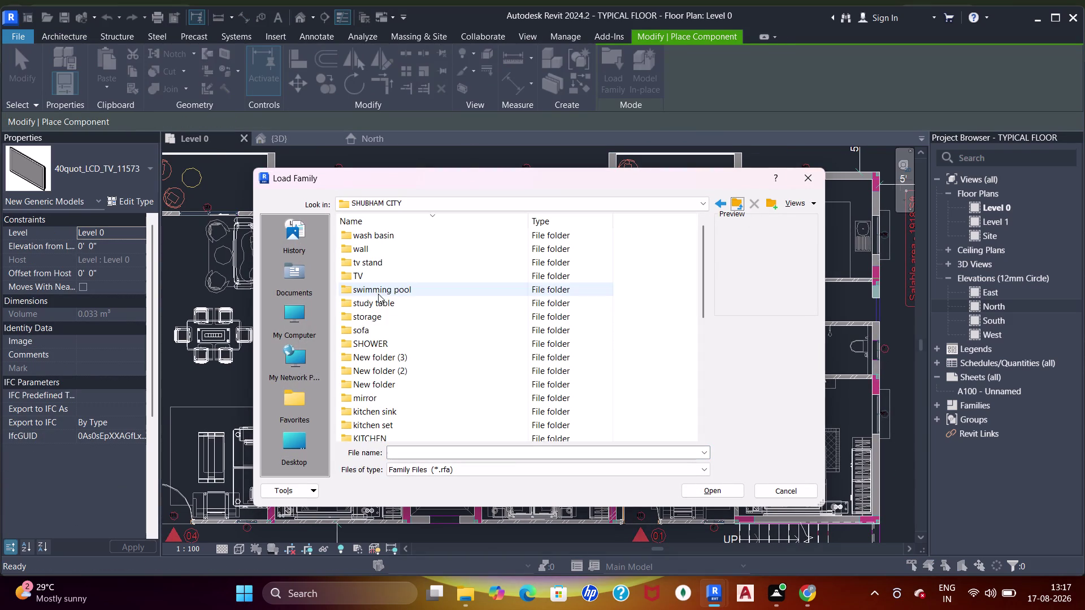
scroll(down, 3)
scroll(down, 3)
scroll(down, 3)
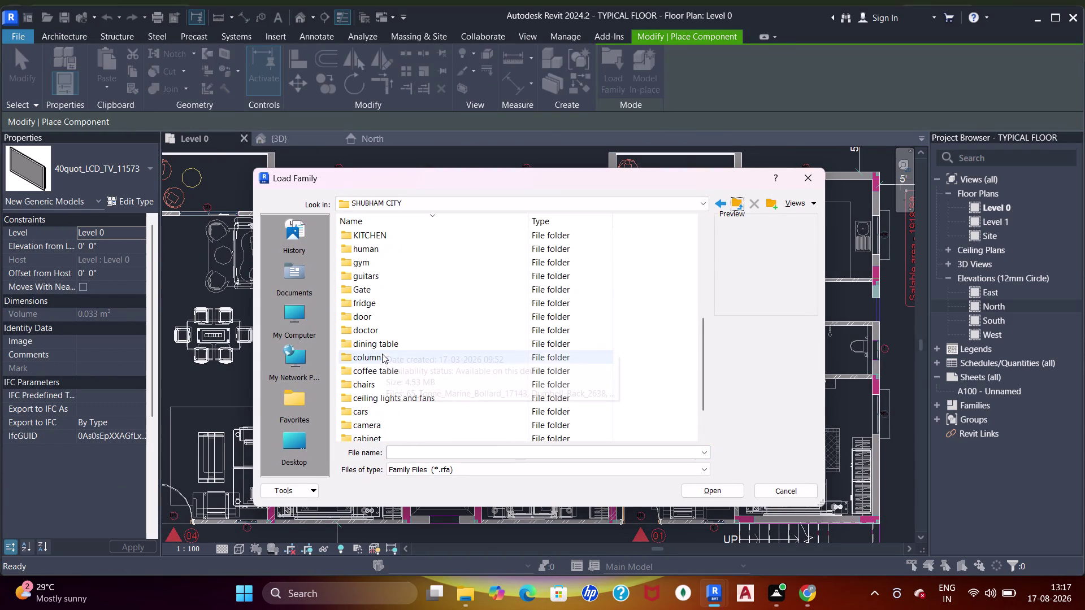
scroll(down, 3)
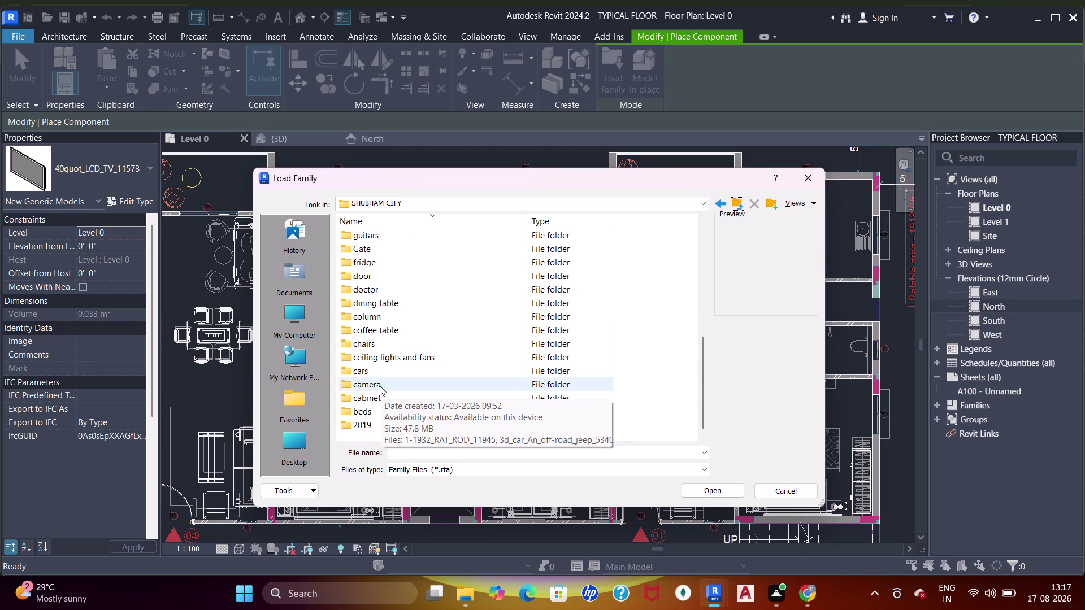
Preview the families in the 2019 folder, from track lights to the 3-seater sofa.
double_click(368, 428)
click(385, 235)
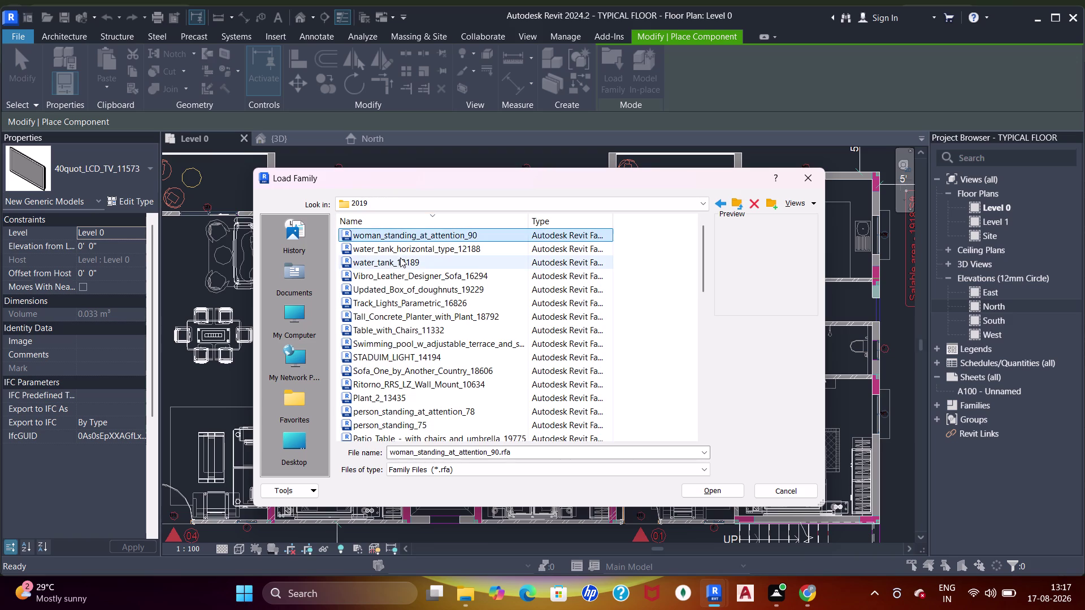
click(400, 257)
click(398, 252)
click(403, 284)
click(403, 301)
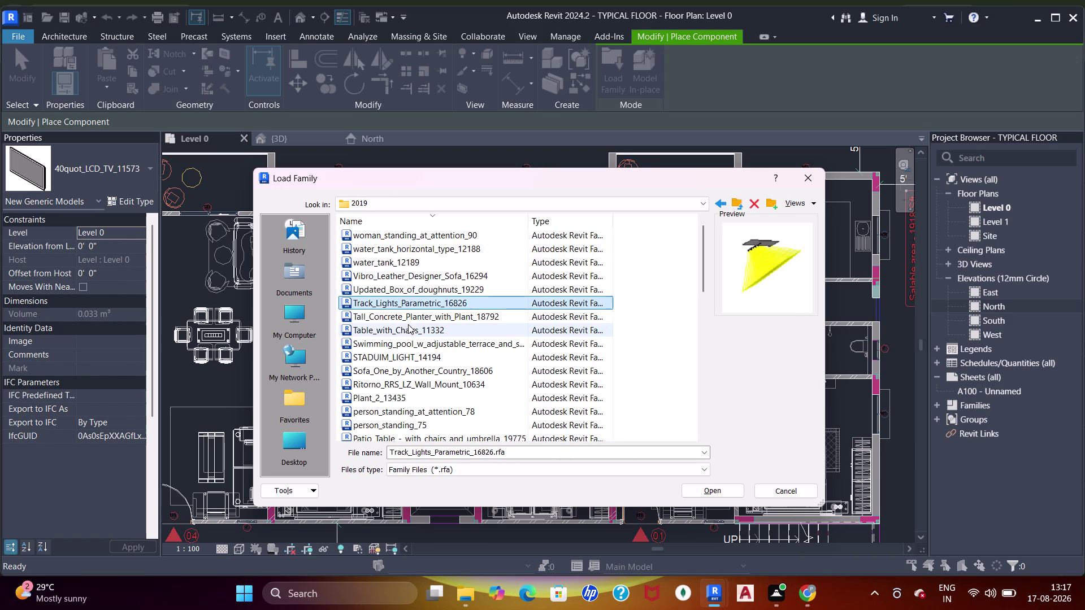
click(408, 324)
click(407, 340)
click(399, 331)
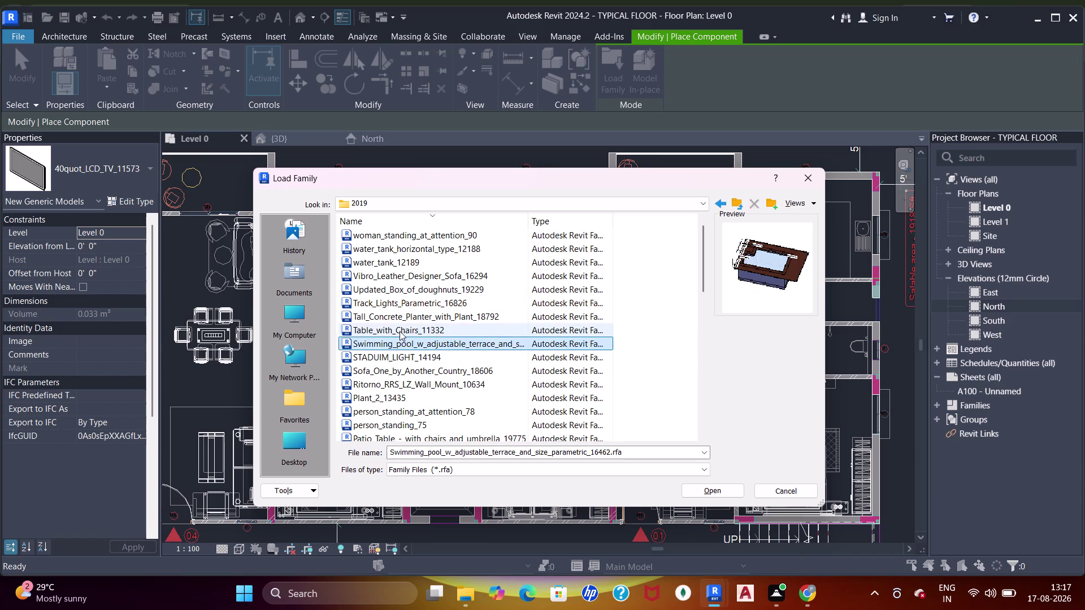
click(412, 350)
click(401, 343)
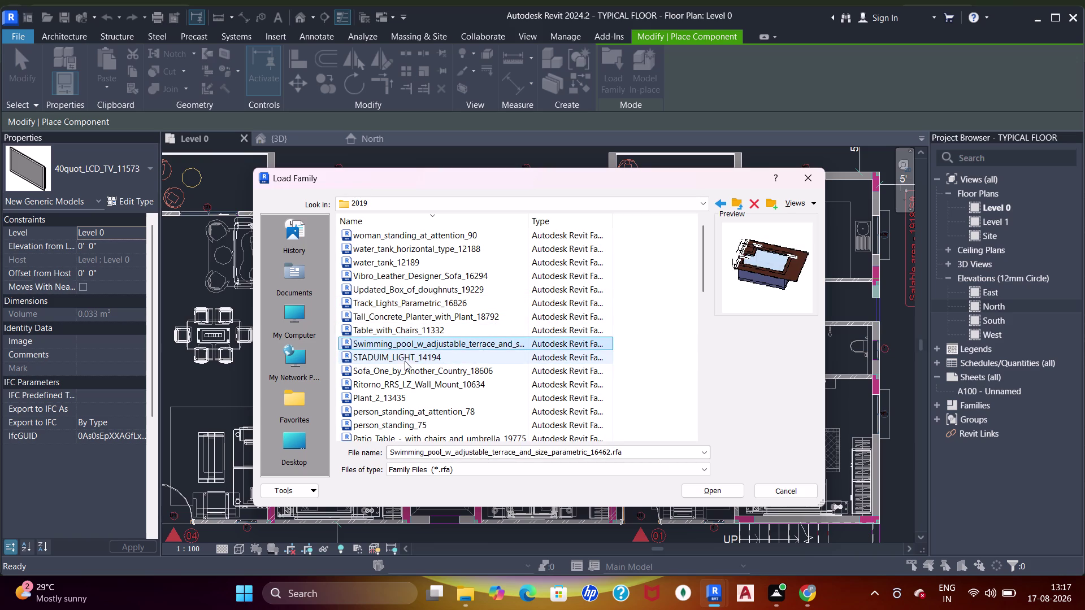
click(405, 361)
click(411, 374)
scroll(down, 3)
click(416, 302)
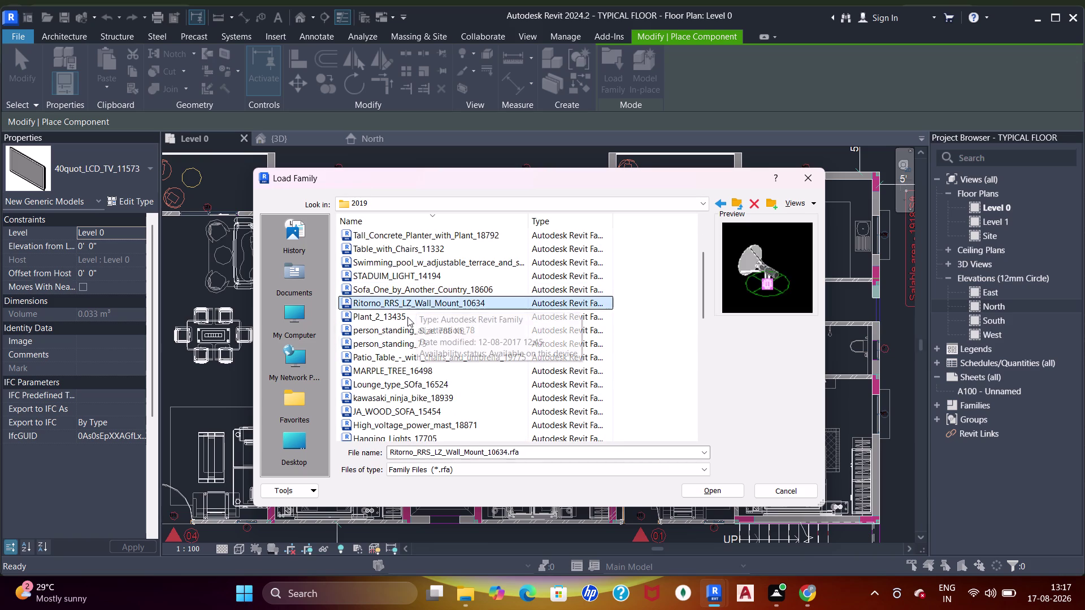
click(407, 318)
click(402, 329)
click(400, 344)
click(400, 358)
click(395, 373)
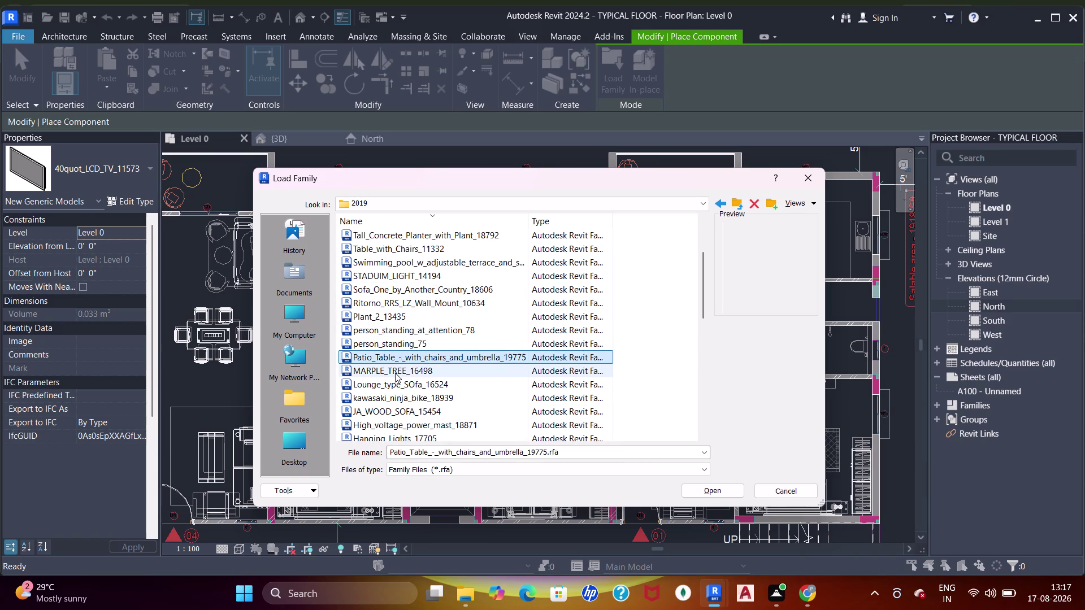
scroll(down, 3)
click(408, 344)
click(412, 331)
click(415, 314)
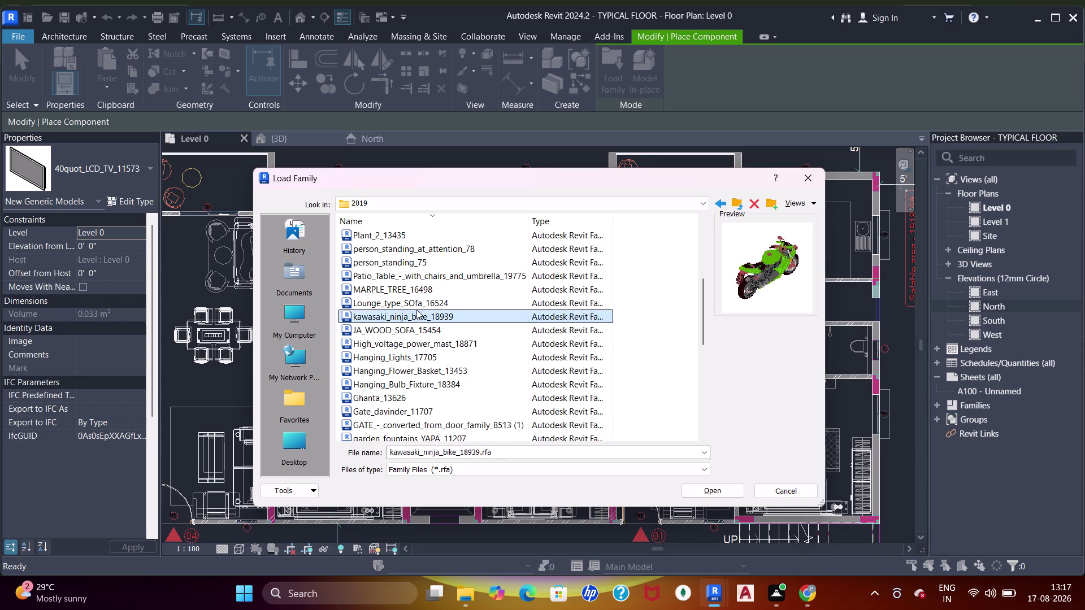
click(416, 350)
click(414, 374)
click(411, 391)
click(399, 414)
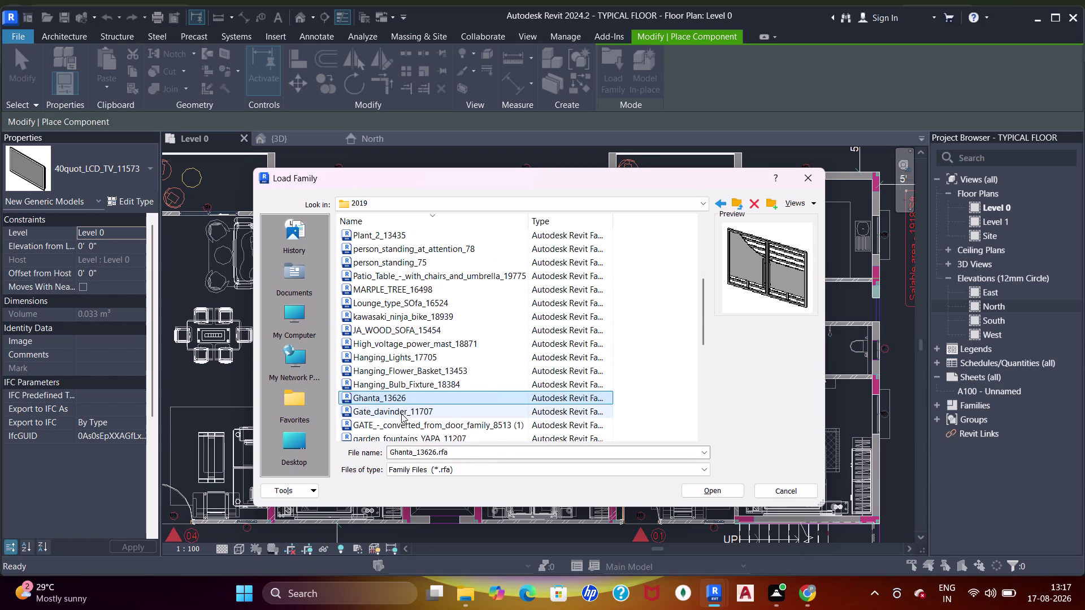
scroll(down, 3)
click(416, 348)
click(417, 330)
click(420, 302)
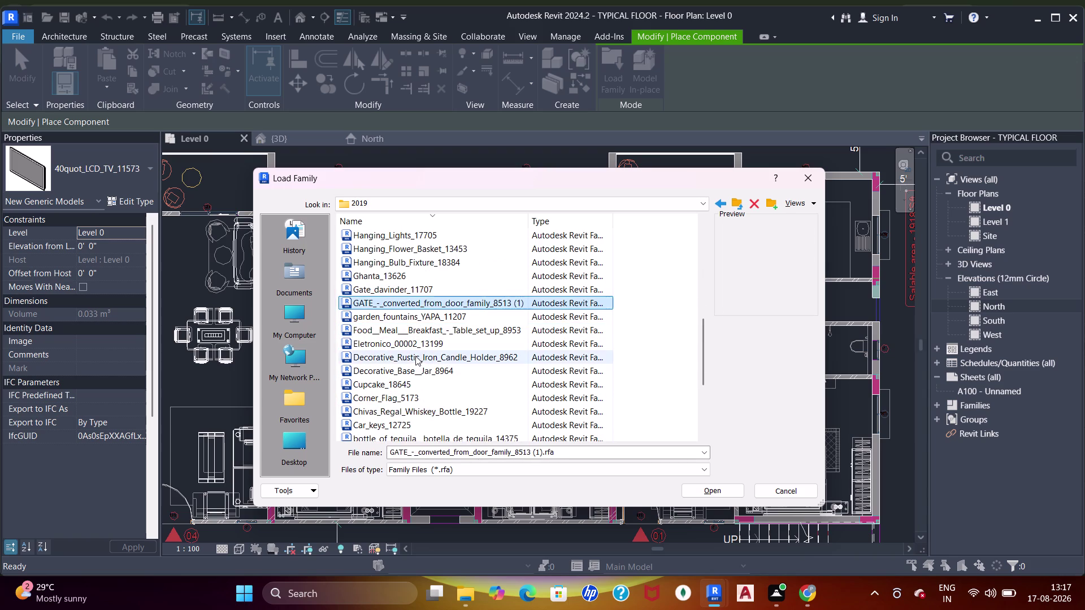
click(415, 356)
click(415, 383)
click(415, 408)
scroll(down, 3)
click(417, 384)
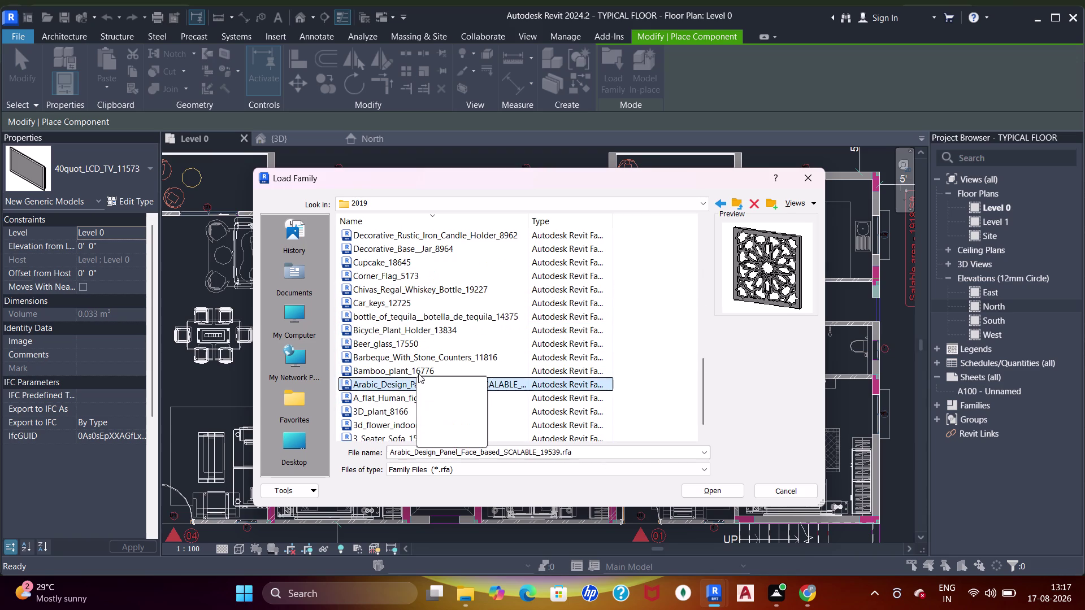
drag(416, 367, 417, 362)
click(418, 341)
click(418, 330)
click(423, 300)
scroll(down, 3)
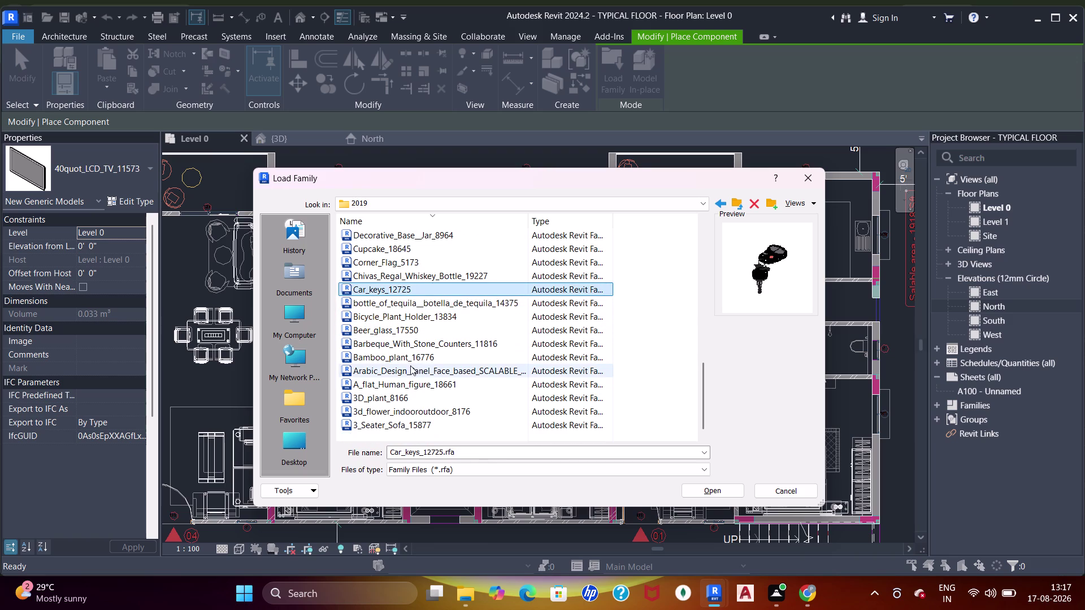
click(409, 364)
click(413, 351)
click(415, 336)
click(418, 317)
click(406, 412)
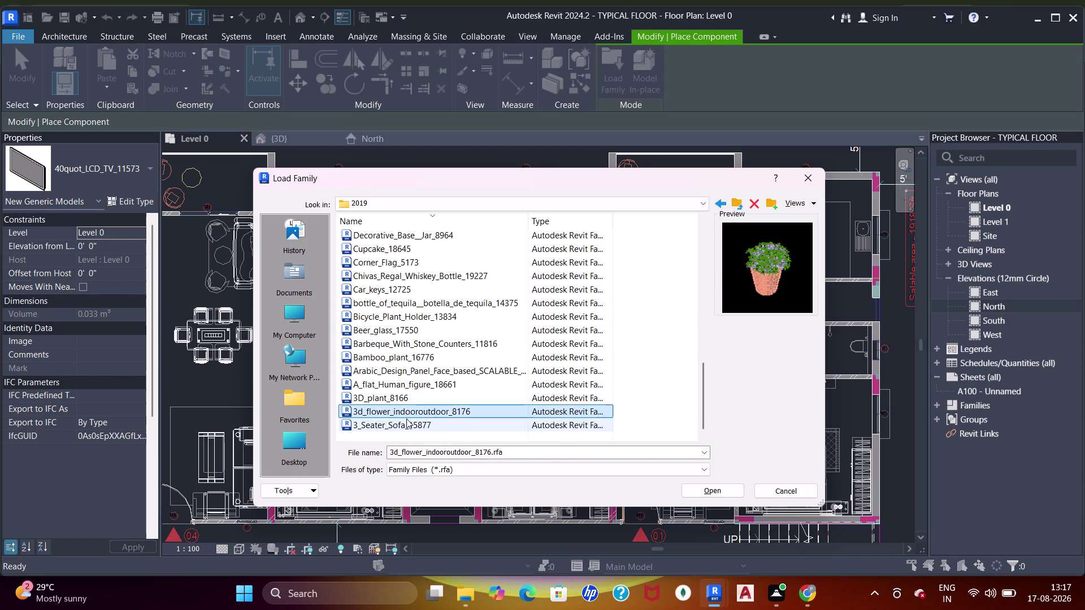
click(403, 421)
Preview the families in New folder, such as the statue, fish tank and chandelier.
click(739, 207)
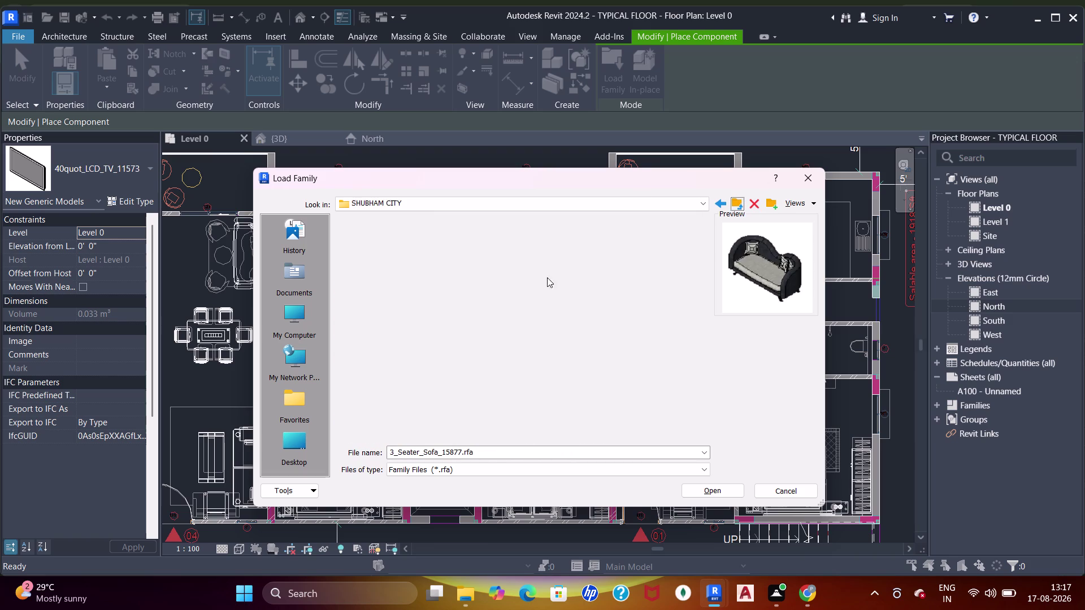
scroll(up, 3)
scroll(down, 3)
click(388, 342)
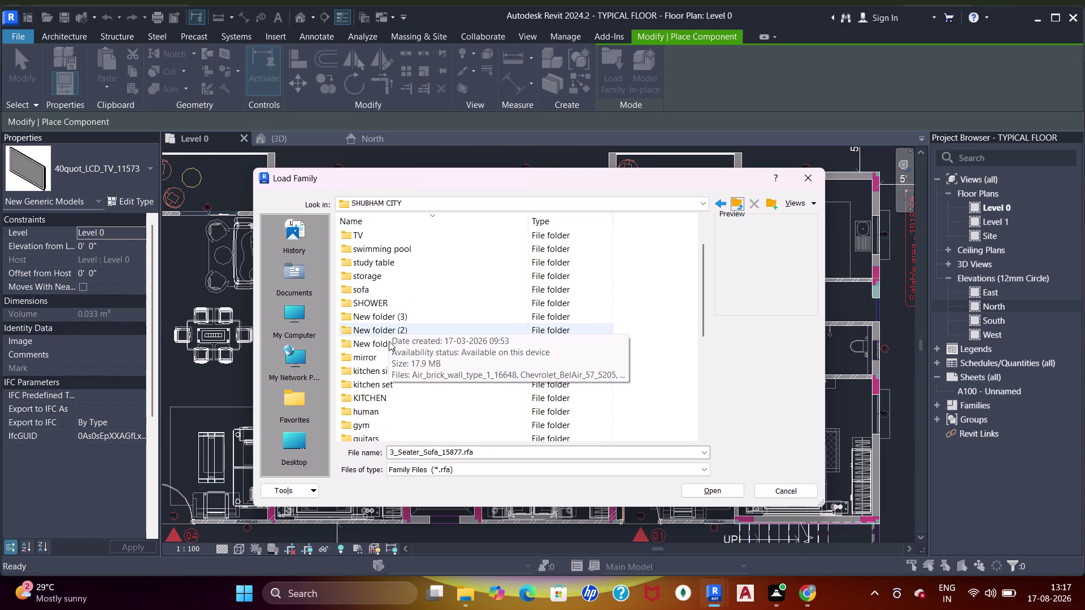
double_click(384, 343)
click(406, 244)
click(410, 238)
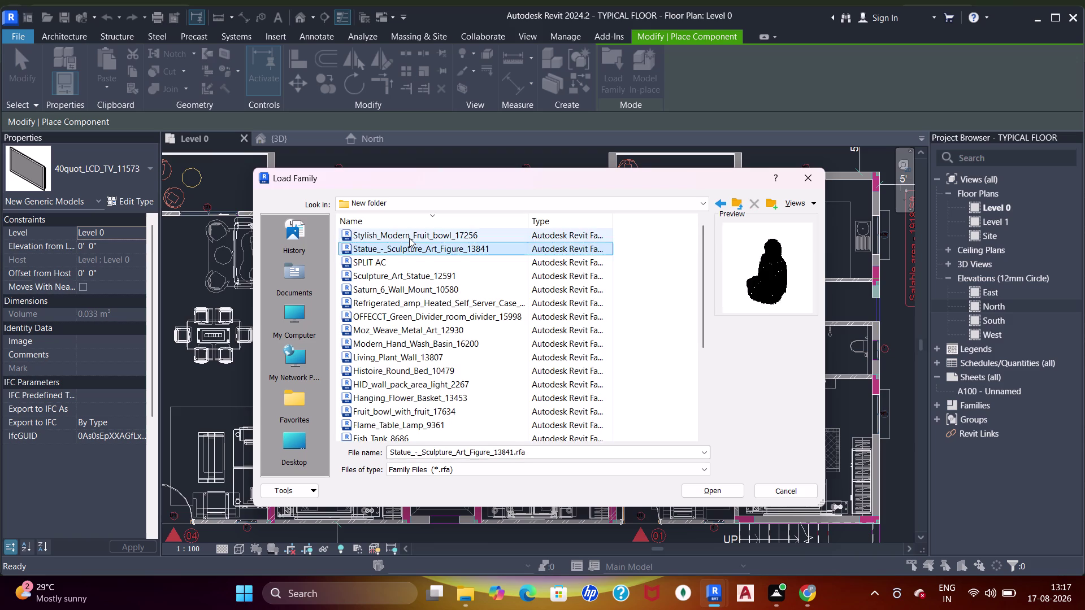
click(413, 270)
click(410, 289)
click(413, 308)
click(413, 322)
click(414, 331)
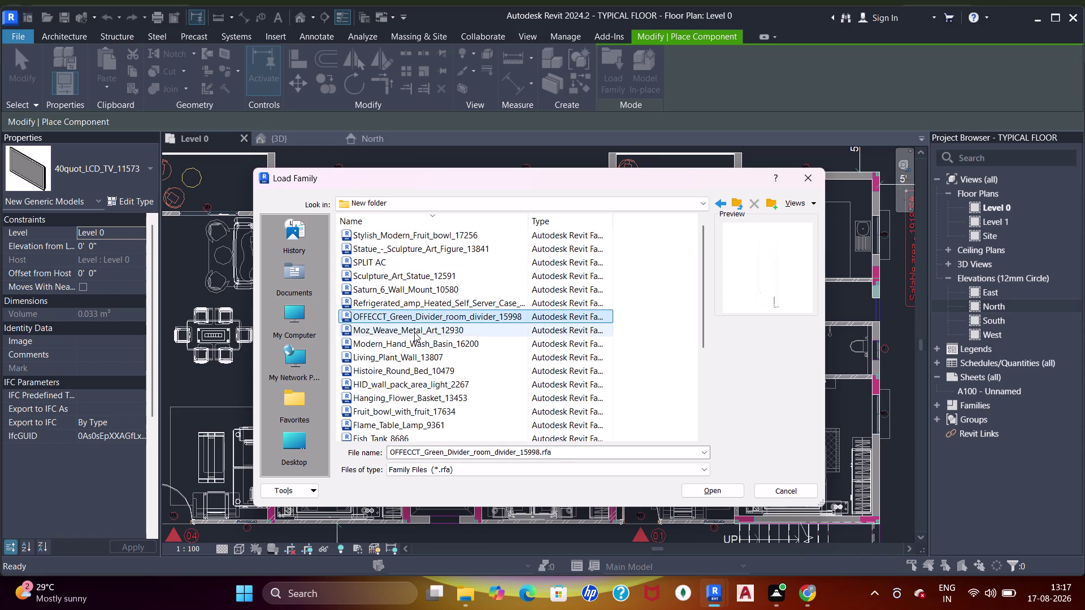
click(410, 358)
click(407, 391)
click(403, 412)
scroll(down, 3)
click(412, 399)
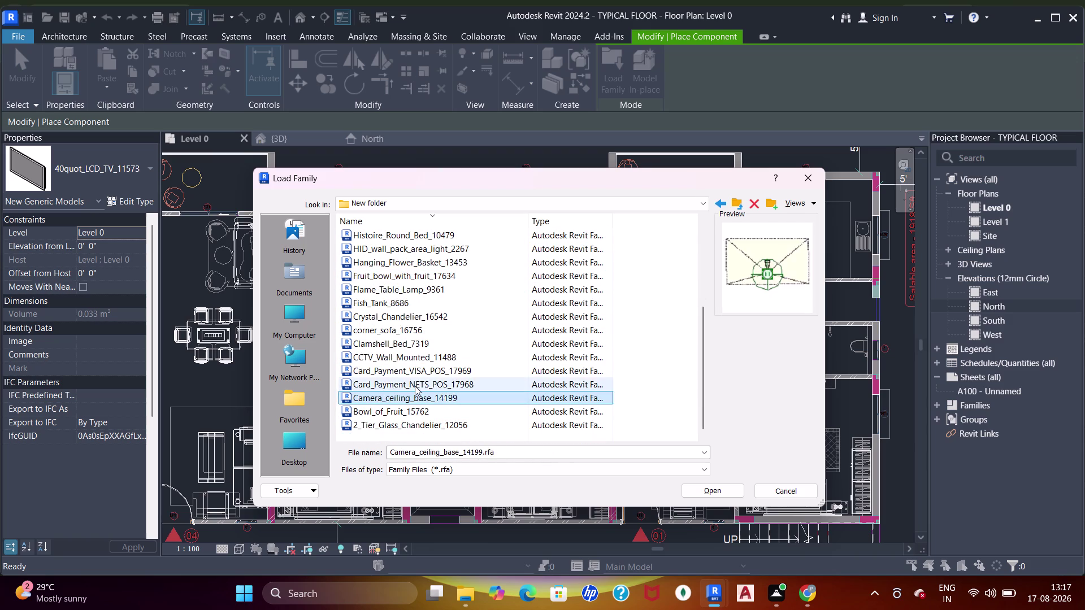
click(415, 385)
click(415, 363)
click(413, 350)
click(411, 324)
click(414, 306)
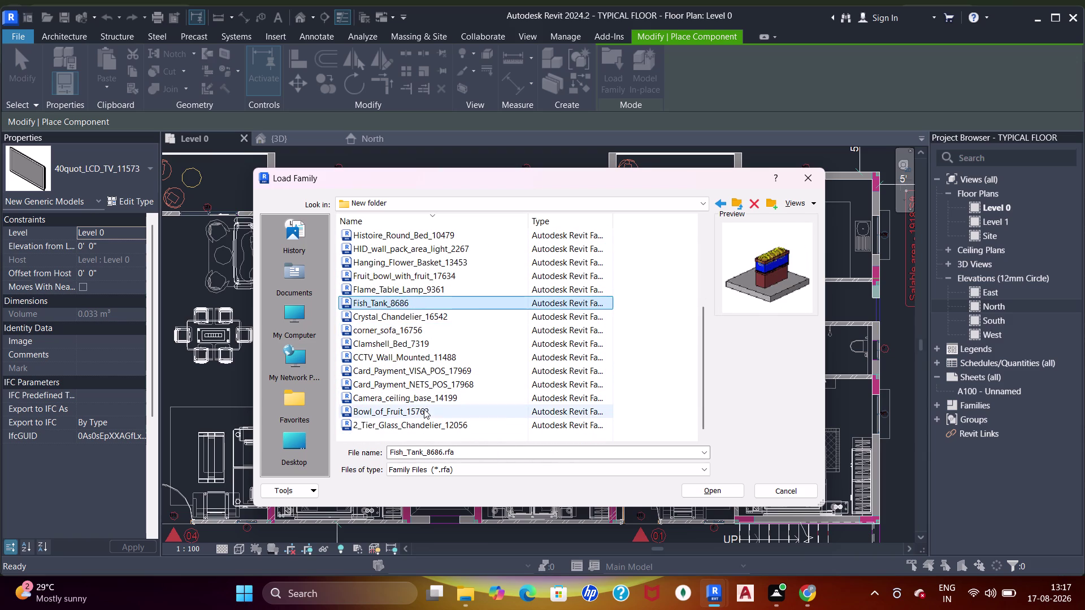
click(423, 423)
Preview the families in New folder (2), including wall lights and the Chevrolet BelAir.
click(738, 208)
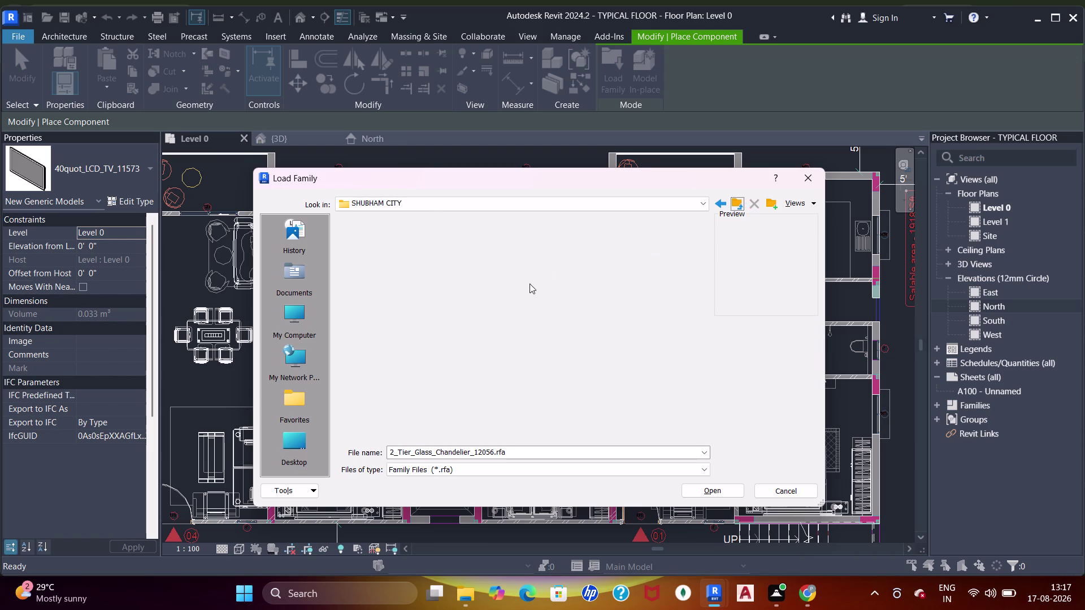
scroll(down, 3)
double_click(421, 290)
click(418, 248)
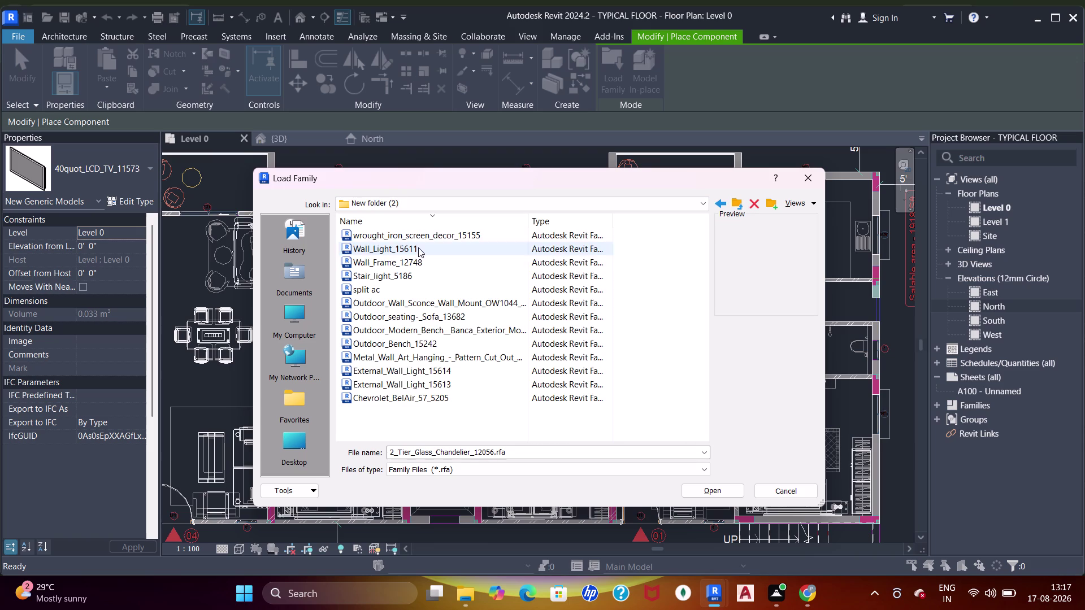
click(435, 233)
click(425, 263)
click(422, 279)
click(420, 302)
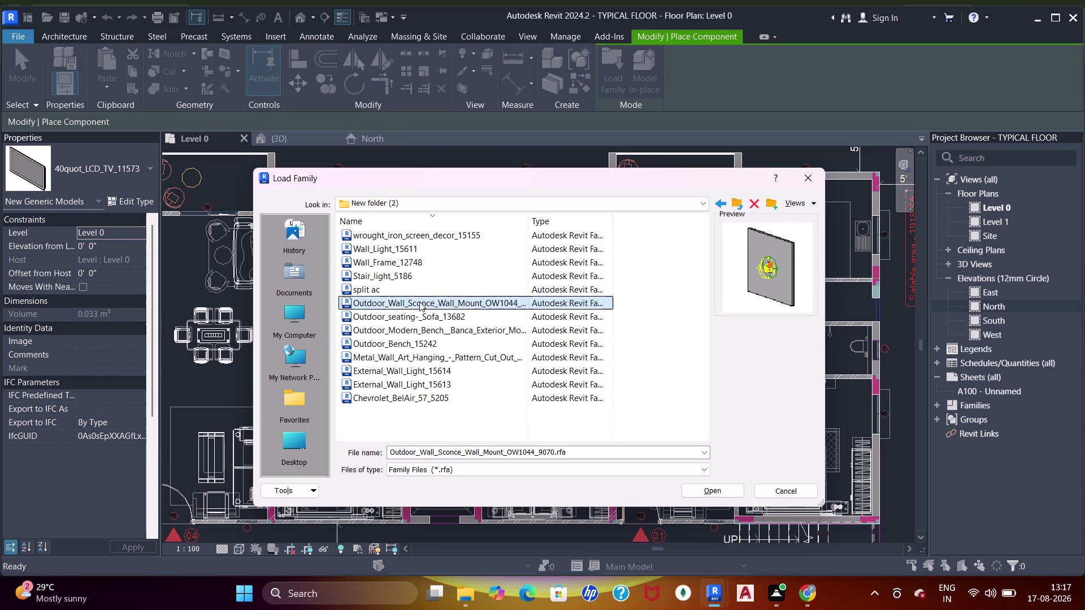
click(420, 315)
click(423, 329)
click(424, 338)
click(423, 350)
click(422, 365)
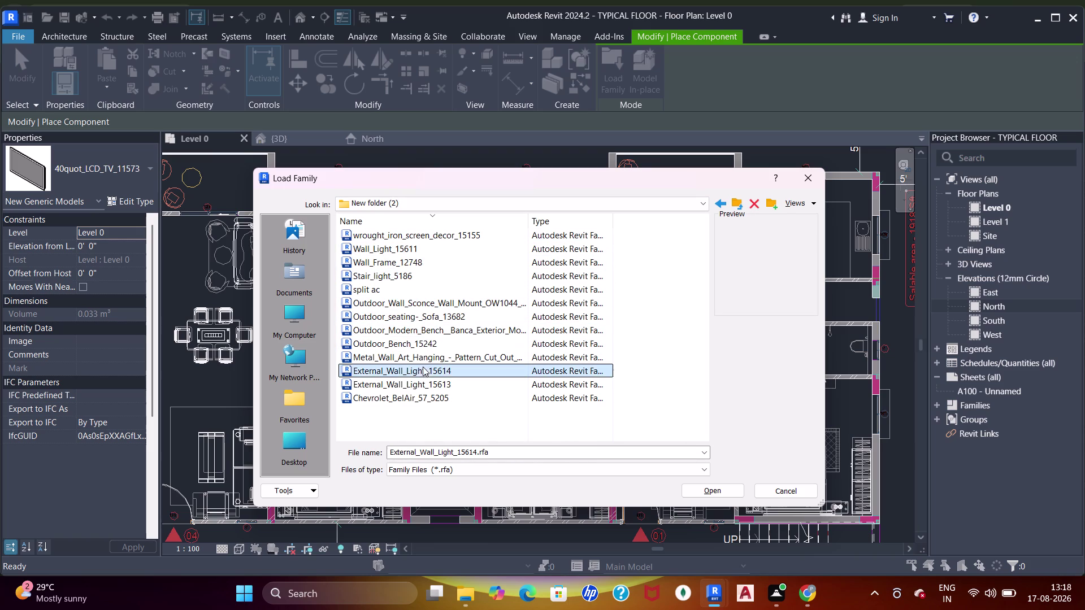
click(421, 371)
click(421, 381)
drag(418, 395, 426, 394)
Preview the shower families in the SHOWER folder and load the chosen one.
click(739, 202)
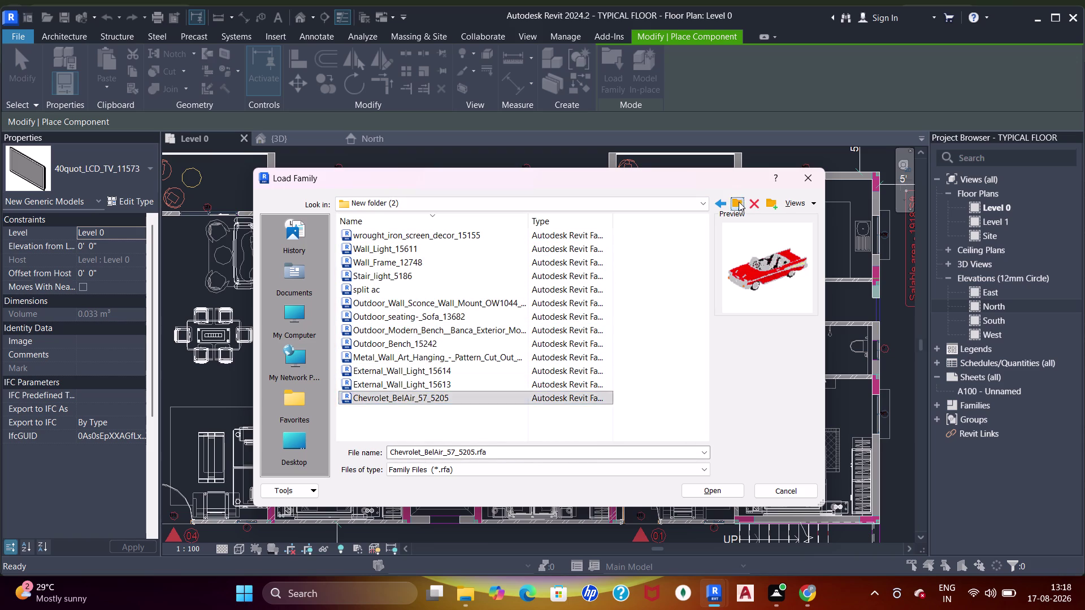
scroll(up, 3)
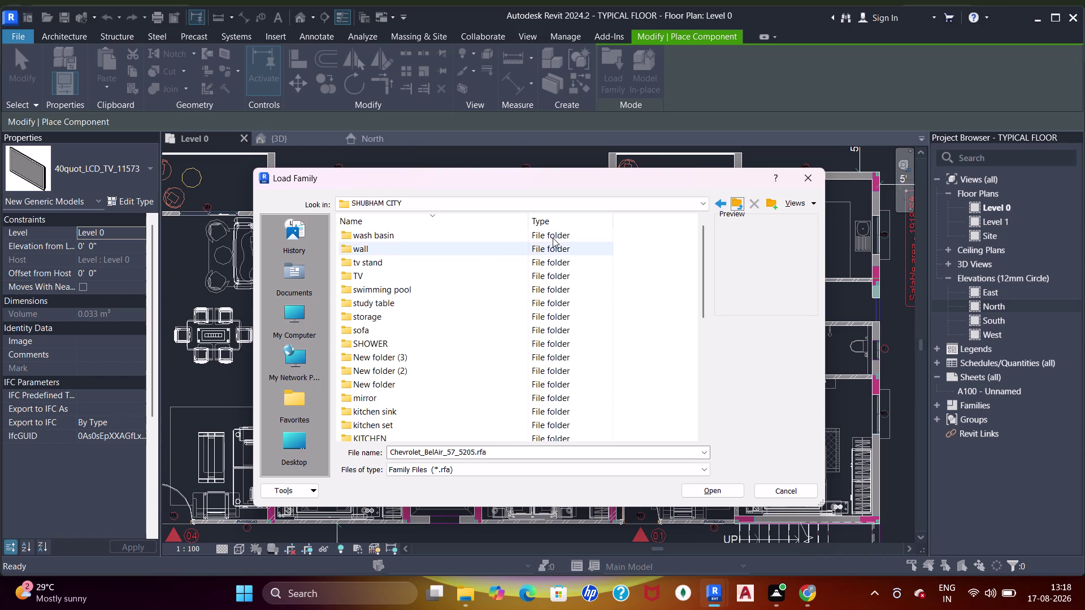
scroll(down, 3)
double_click(398, 301)
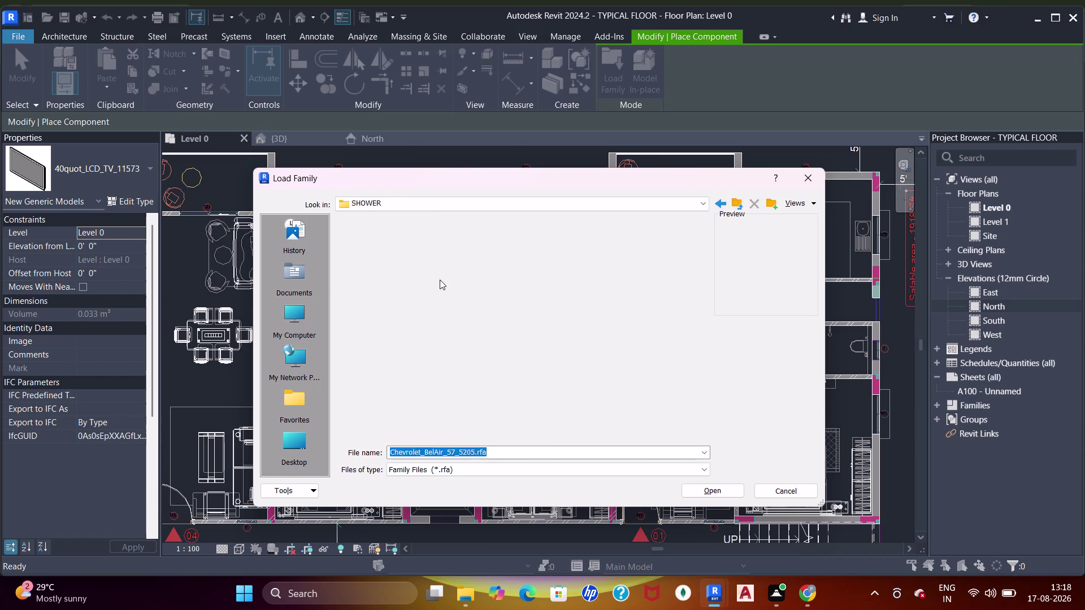
click(385, 236)
click(393, 251)
click(397, 271)
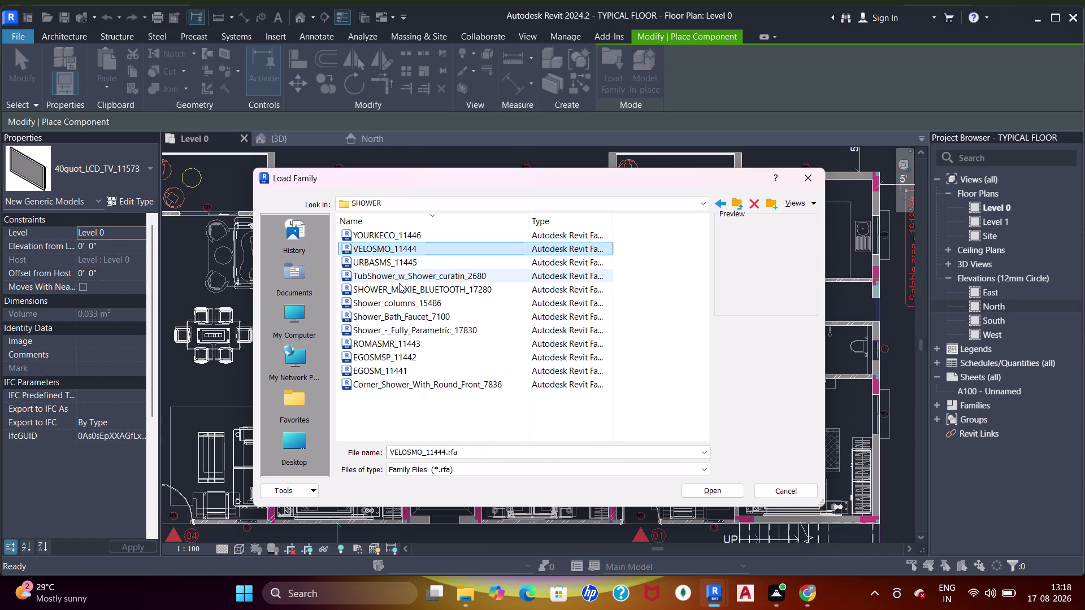
click(399, 286)
click(412, 309)
double_click(402, 303)
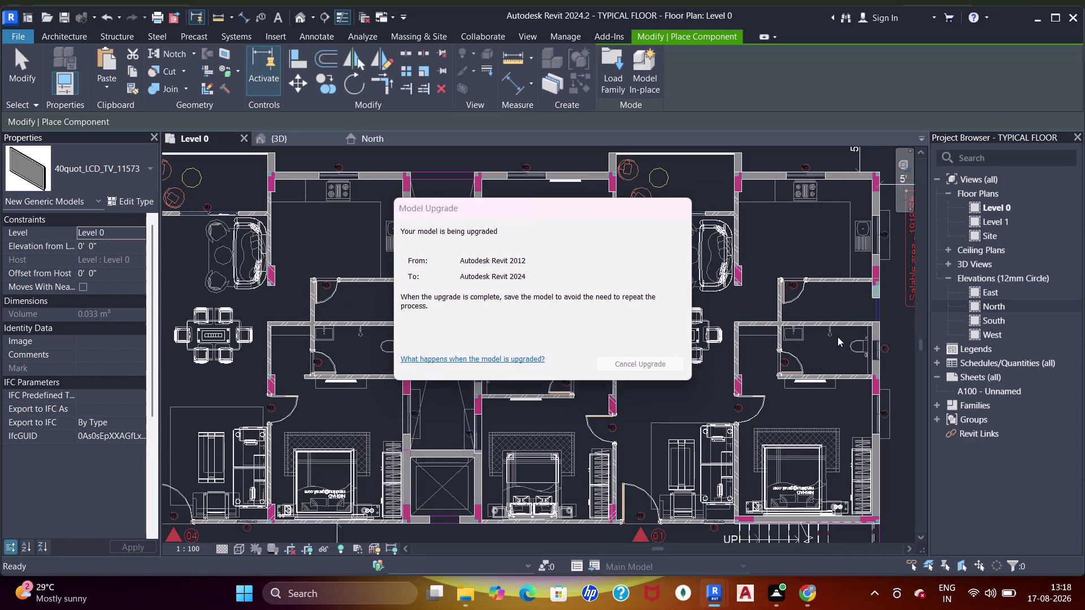
Dismiss the unsaved-project reminder and place a shower column in the right-hand bathroom.
scroll(up, 3)
middle_drag(823, 341, 761, 362)
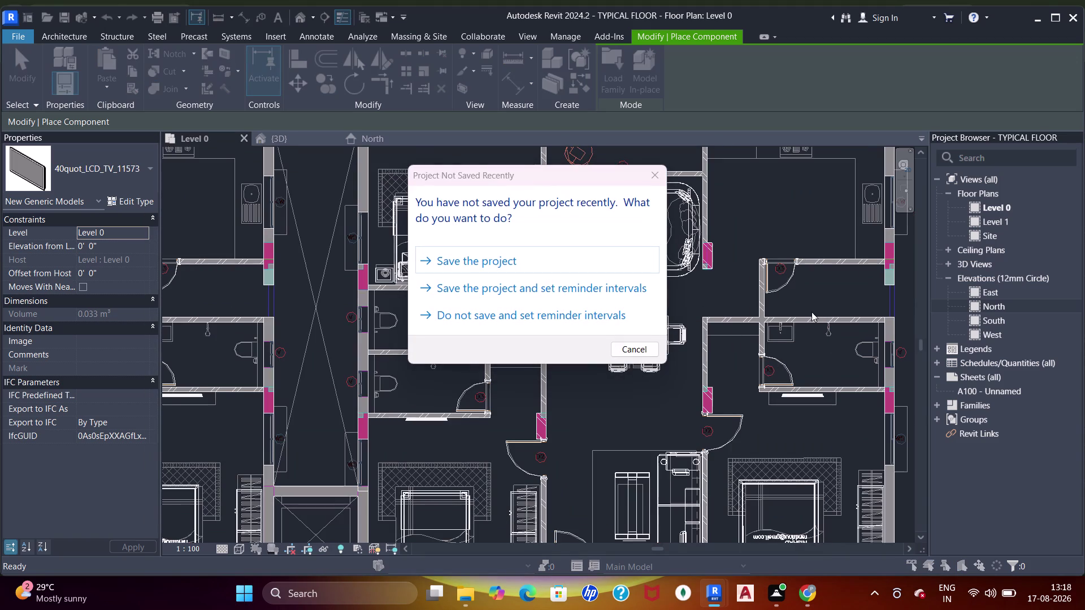
click(530, 259)
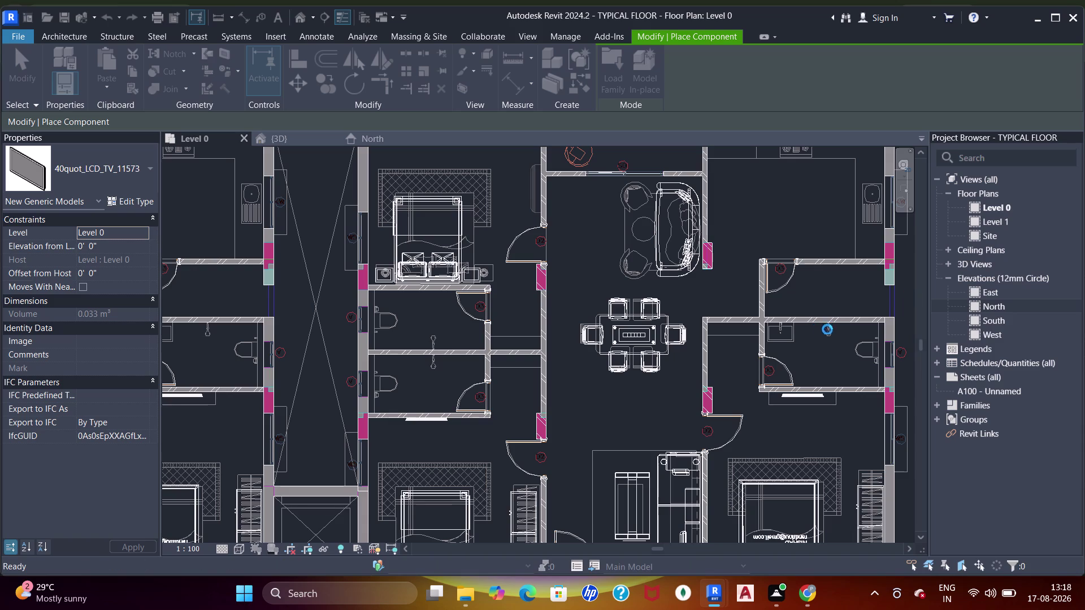
scroll(up, 3)
middle_drag(820, 343, 760, 352)
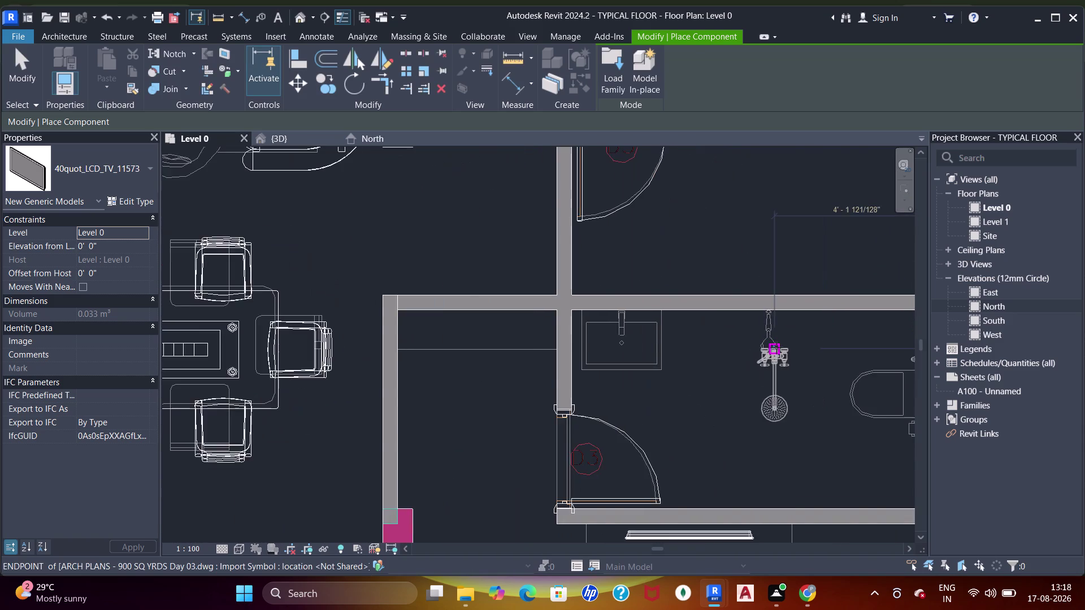
scroll(up, 3)
scroll(up, 3)
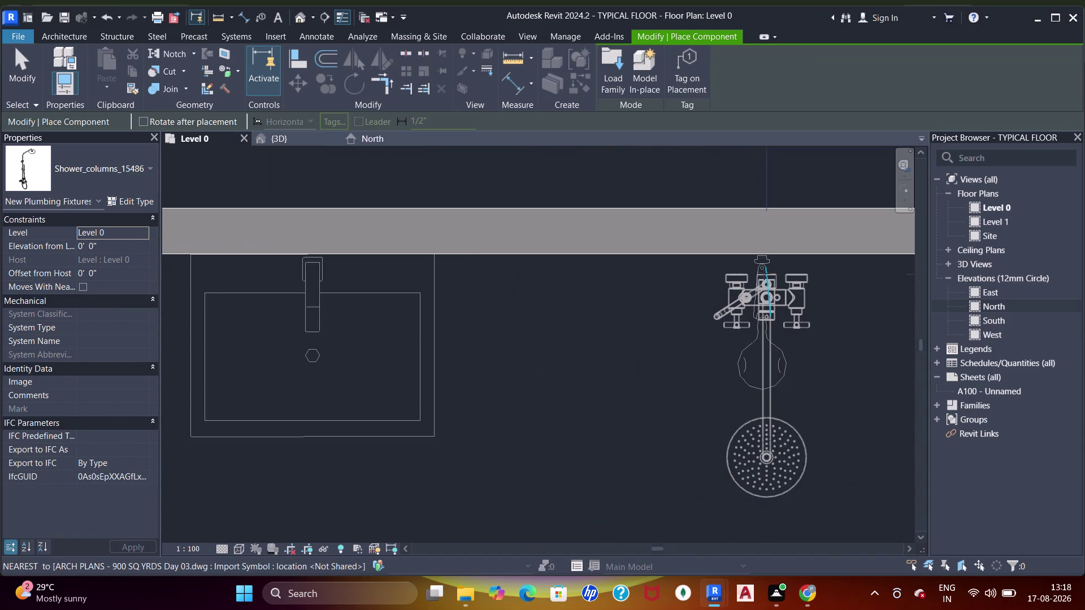
click(761, 259)
Finish shower column placement and select the TV panel below the bathroom.
scroll(down, 3)
scroll(down, 3)
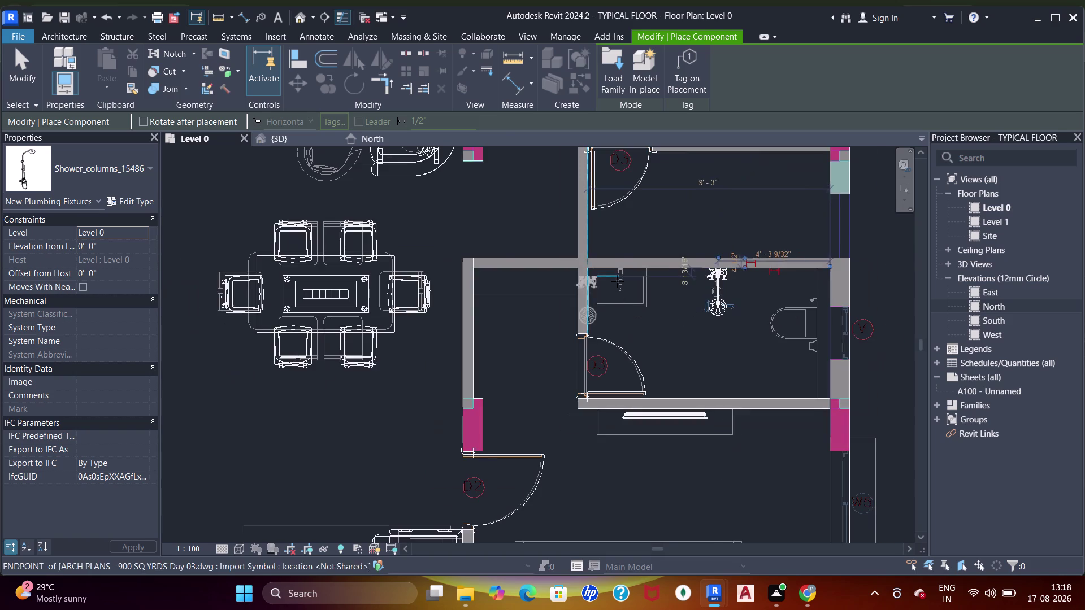
middle_drag(617, 281, 584, 345)
middle_click(621, 269)
middle_drag(608, 382, 618, 298)
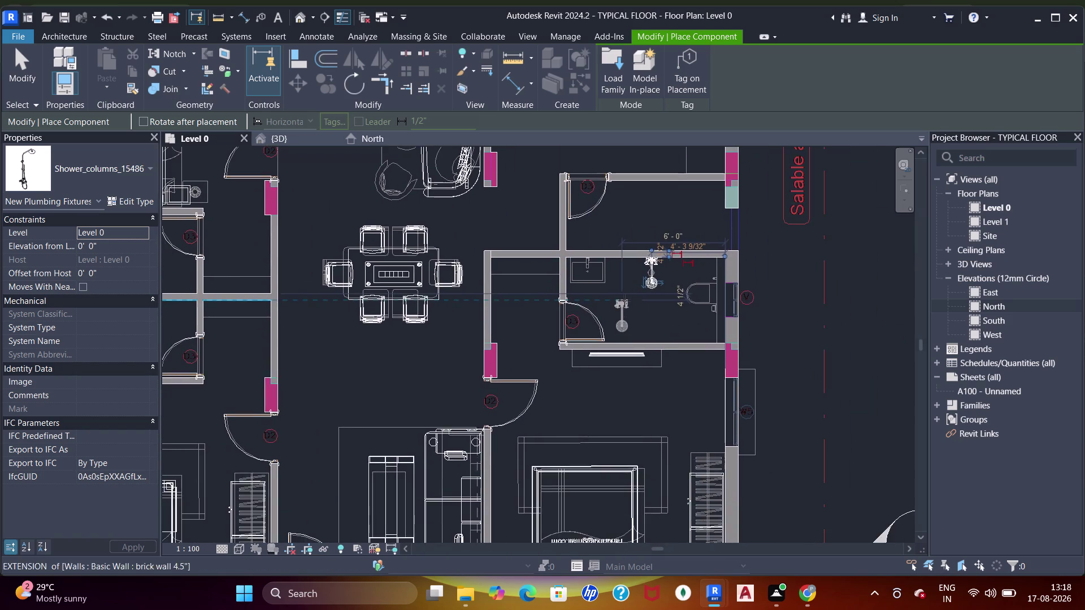
scroll(up, 3)
key(Escape)
key(Escape)
key(Escape)
key(Escape)
click(633, 393)
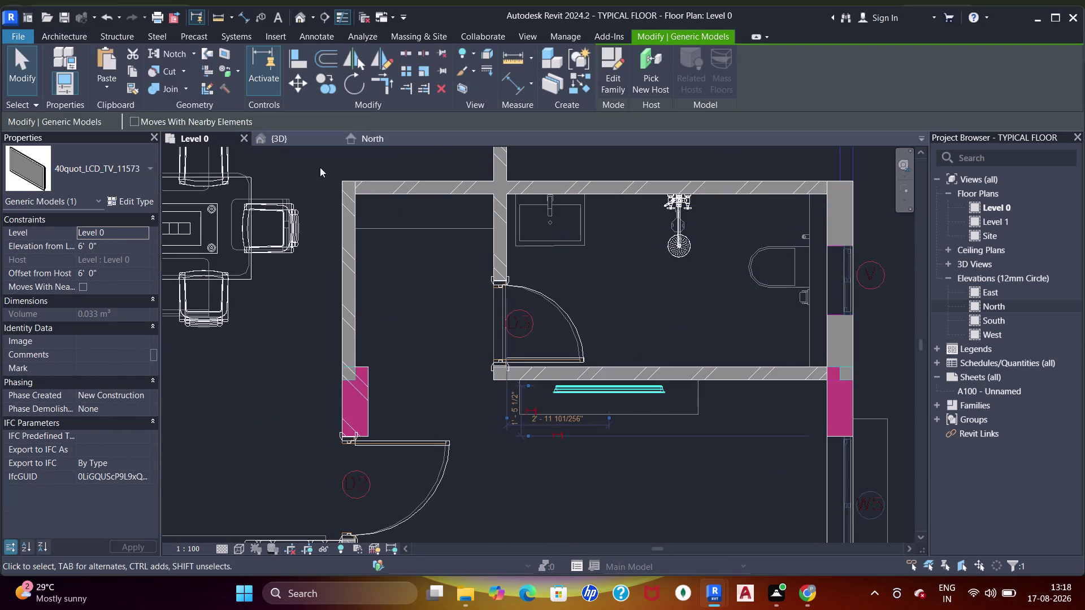
click(290, 138)
scroll(down, 3)
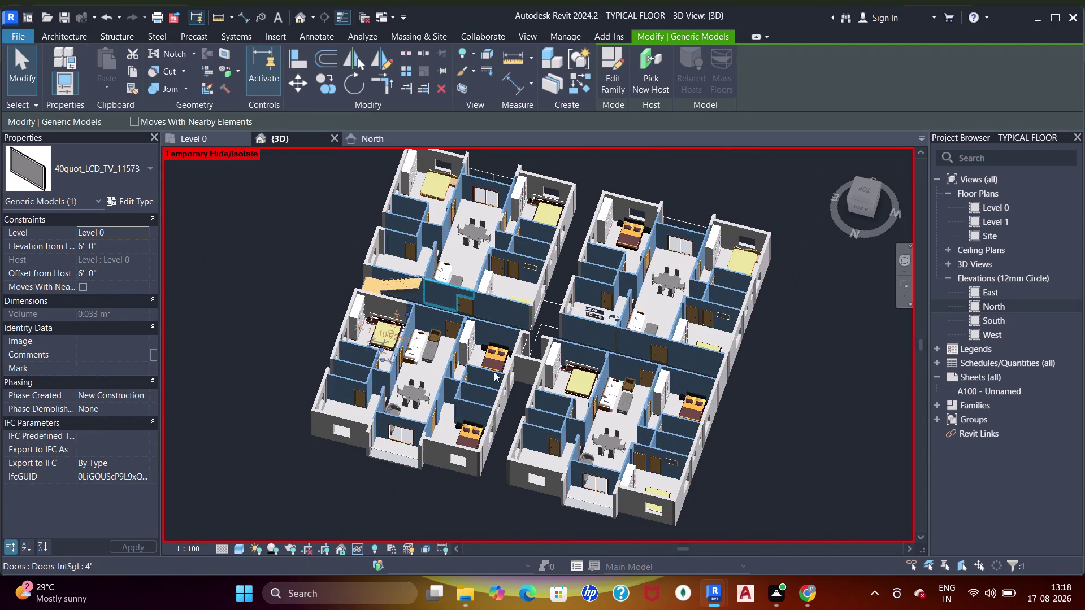
middle_drag(356, 376, 611, 340)
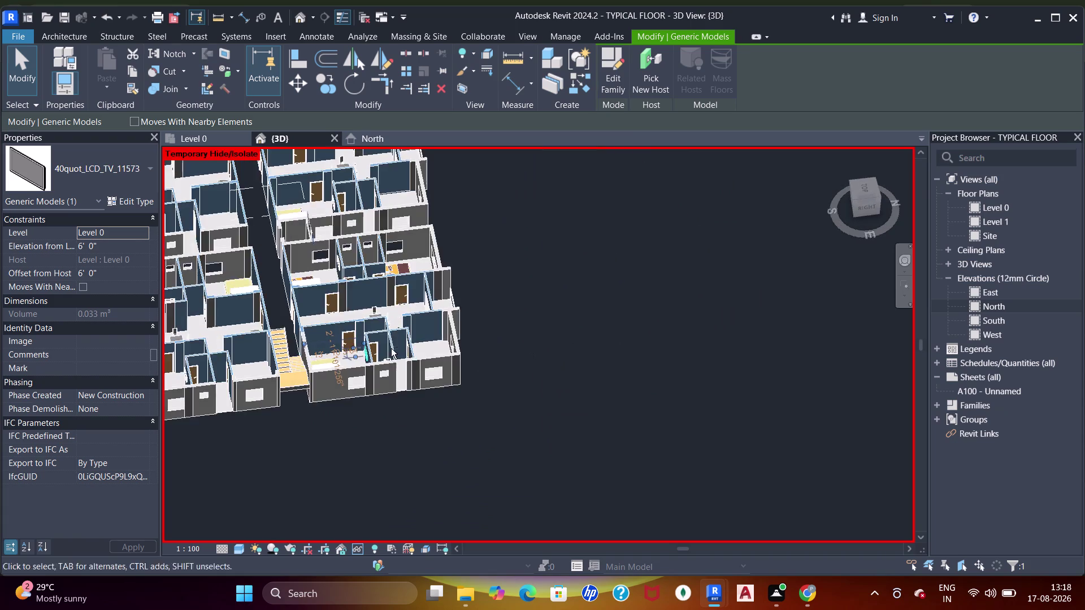
middle_drag(398, 355, 504, 348)
scroll(up, 3)
middle_drag(436, 346, 328, 466)
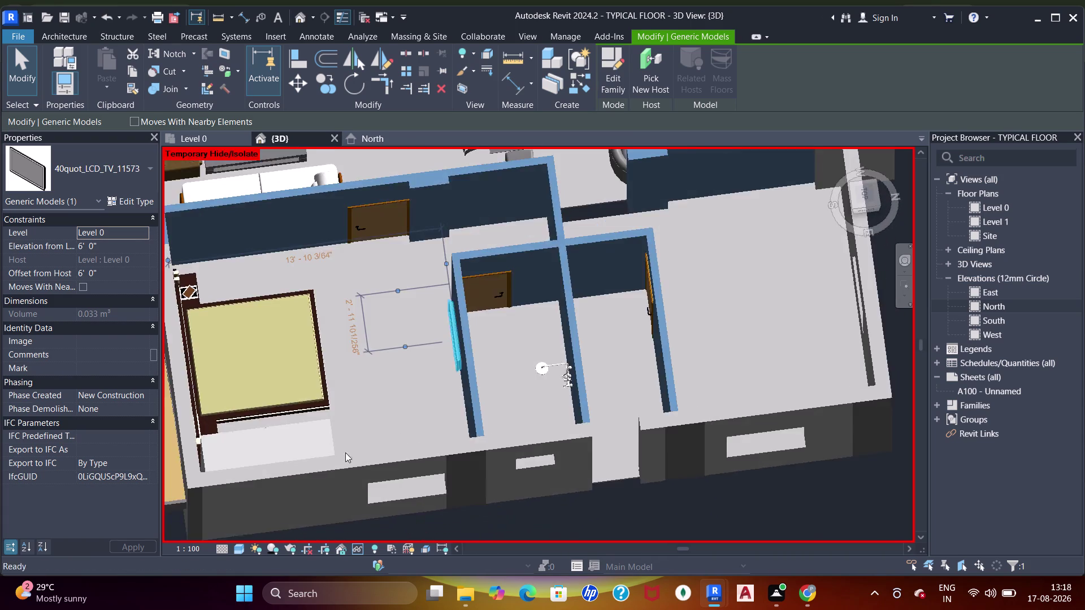
scroll(up, 3)
middle_drag(461, 334, 560, 239)
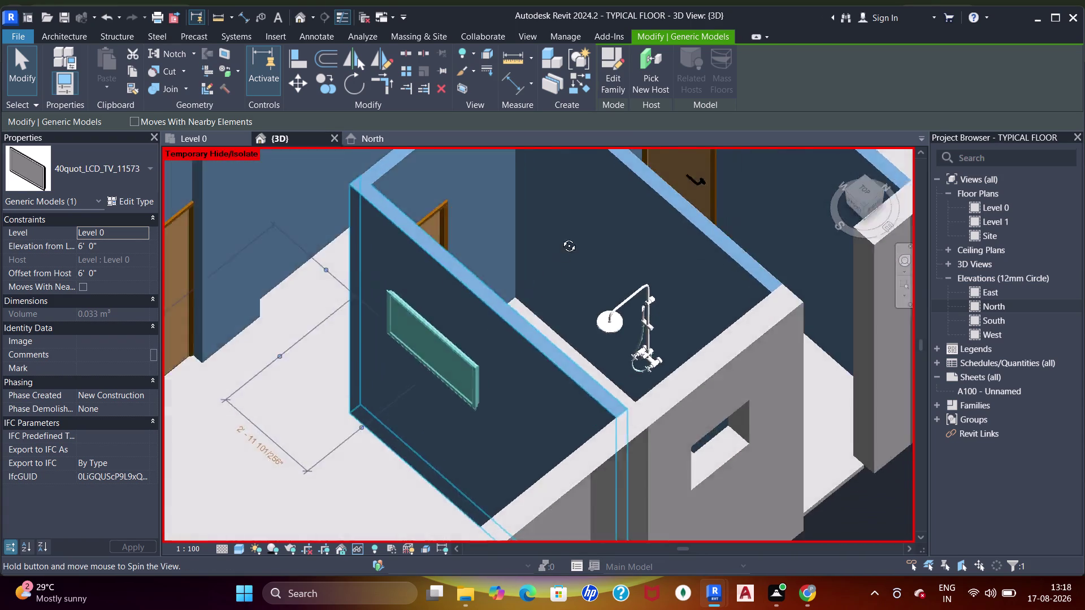
middle_drag(504, 308, 479, 351)
click(205, 141)
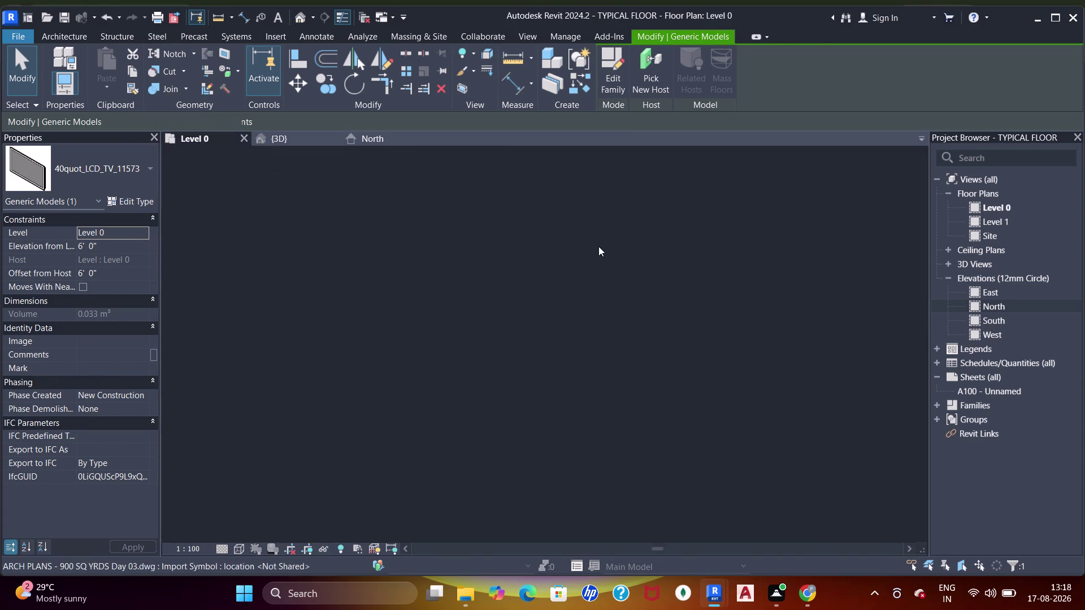
Align the first TV panel flush against its bathroom wall face with AL.
scroll(up, 3)
key(a)
key(a)
key(a)
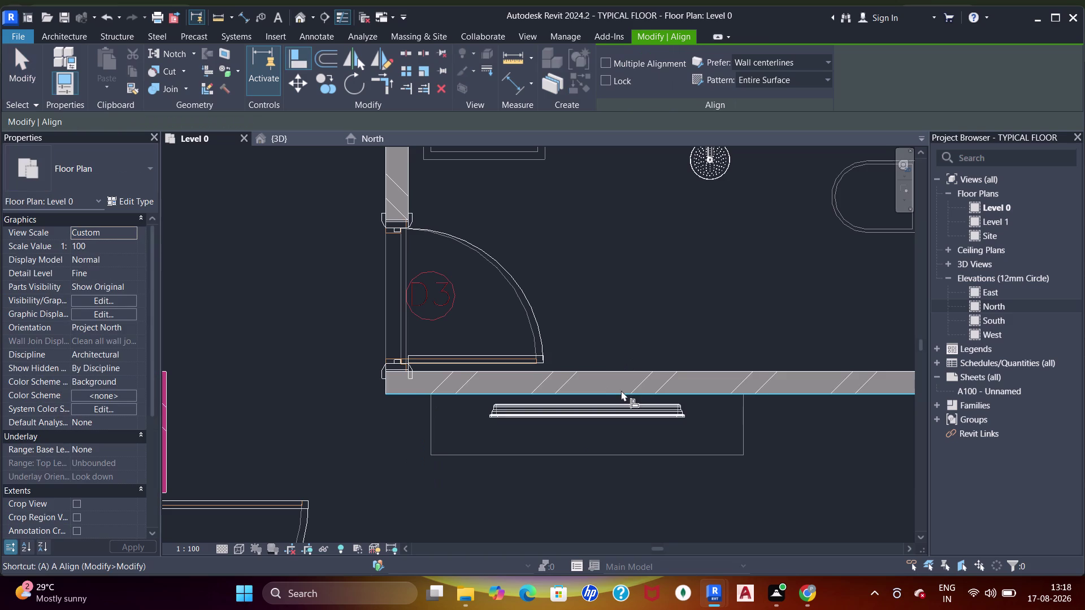
click(621, 393)
click(619, 400)
scroll(down, 3)
middle_drag(623, 318, 676, 261)
key(Escape)
key(Escape)
key(Escape)
middle_drag(323, 370, 480, 360)
scroll(up, 3)
scroll(down, 3)
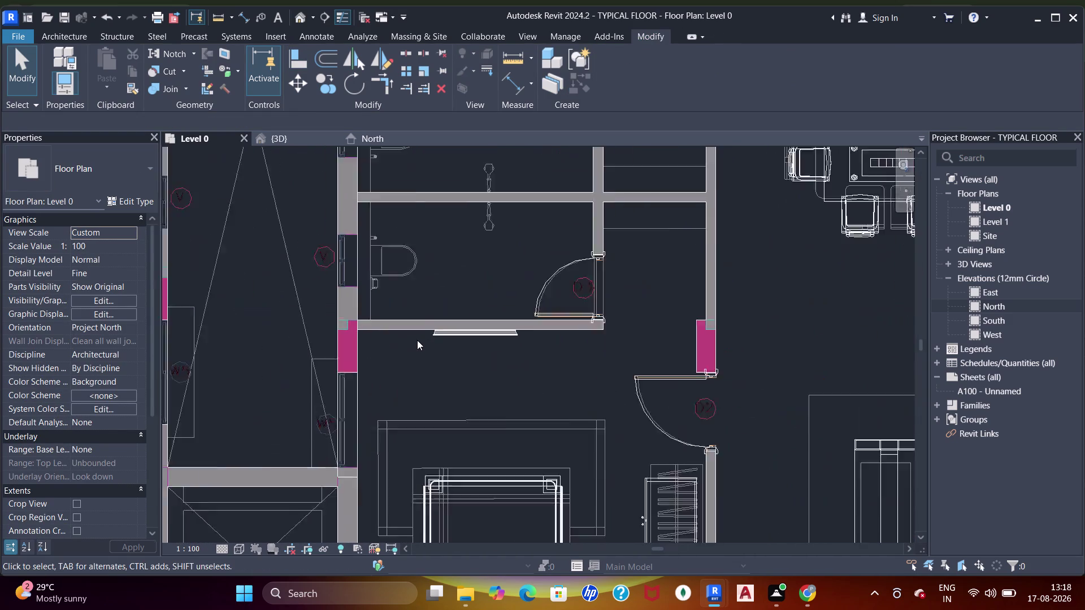
Align the TV outside the next bathroom against its wall.
middle_drag(395, 354, 725, 372)
scroll(up, 3)
scroll(up, 3)
key(a)
key(a)
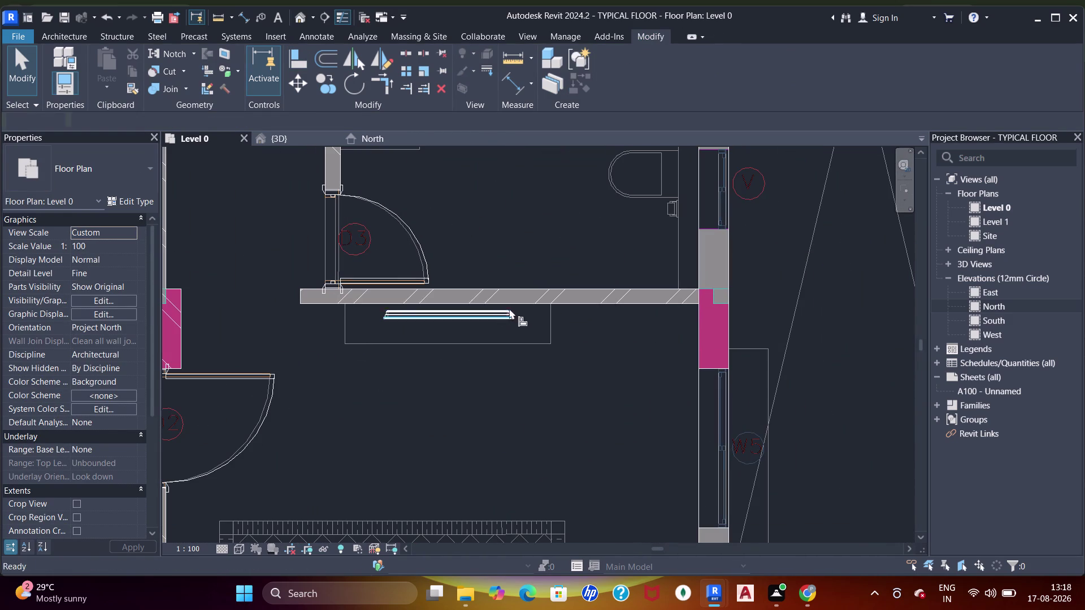
key(a)
click(520, 305)
click(500, 307)
scroll(down, 3)
middle_drag(473, 334, 708, 348)
key(Escape)
key(Escape)
scroll(down, 3)
middle_drag(467, 369, 684, 373)
scroll(down, 3)
scroll(down, 3)
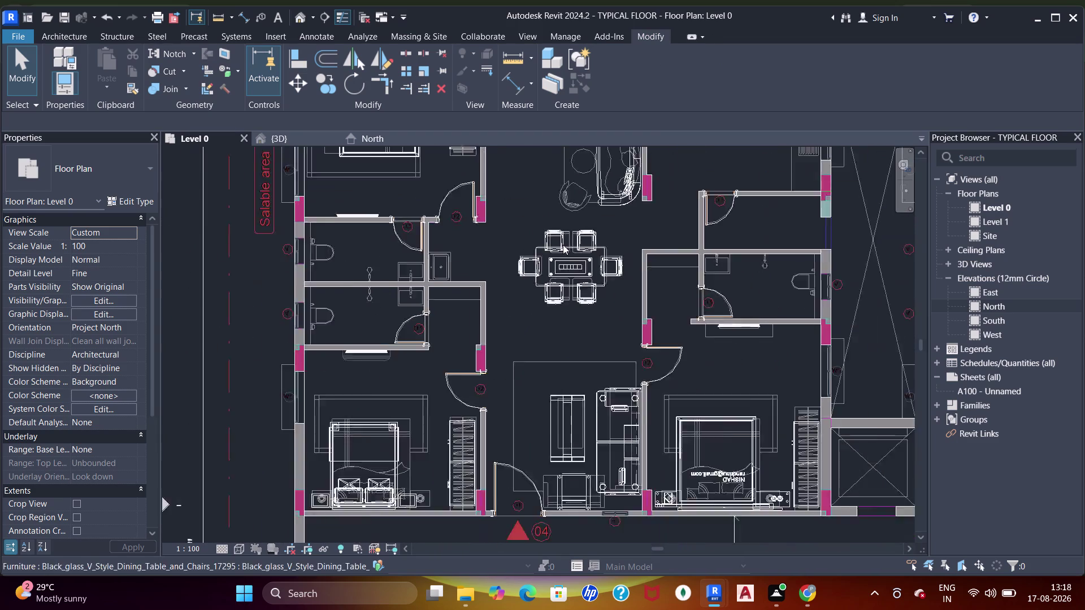
Locate the TV below another bathroom and align it to the wall.
middle_drag(563, 245, 557, 430)
scroll(up, 3)
middle_drag(474, 447, 368, 281)
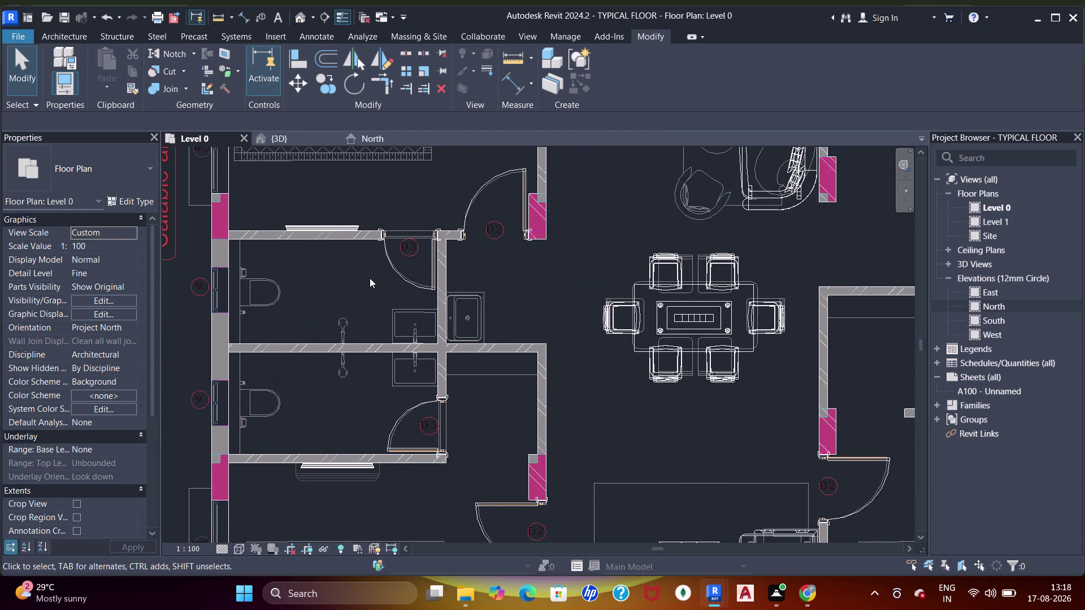
scroll(down, 3)
middle_drag(665, 326, 417, 382)
middle_drag(608, 357, 486, 367)
middle_drag(669, 380, 475, 405)
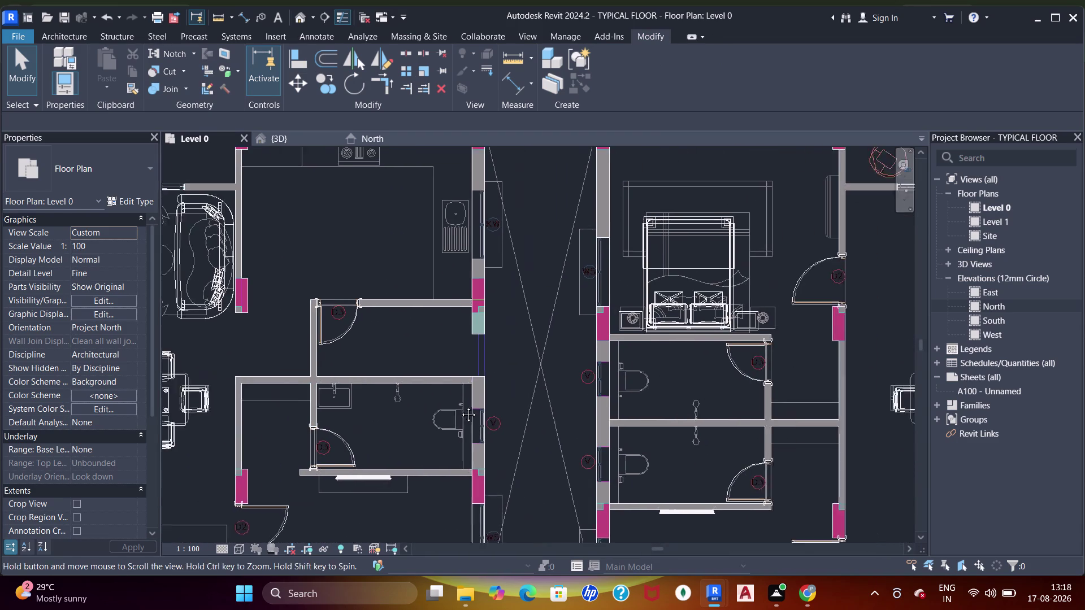
middle_drag(475, 404, 459, 407)
middle_drag(750, 381, 632, 460)
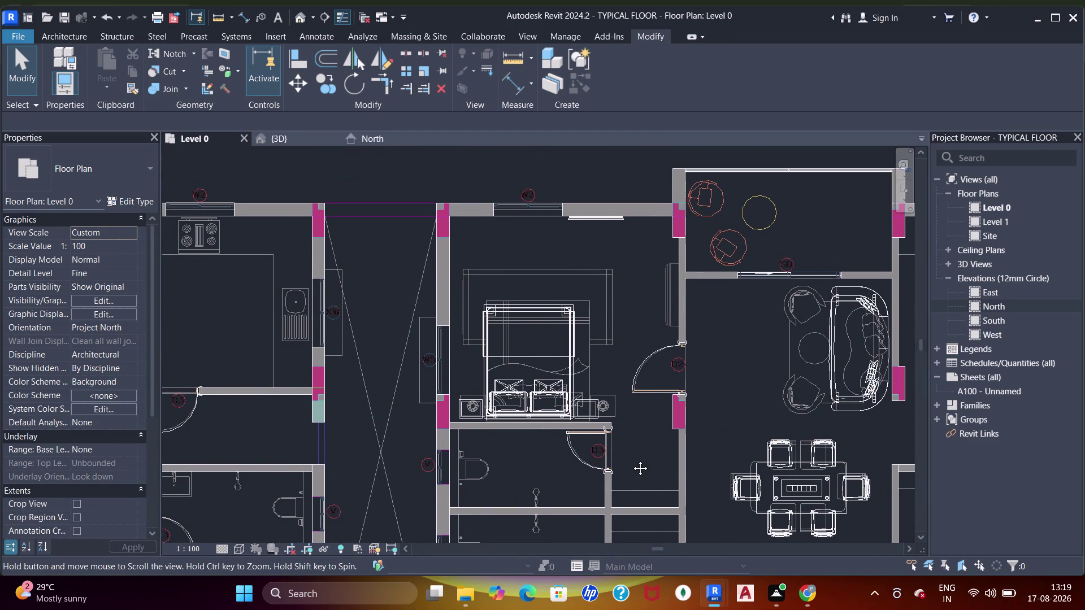
middle_drag(631, 460, 495, 351)
scroll(down, 3)
middle_drag(735, 288, 679, 422)
middle_drag(673, 243, 693, 198)
middle_drag(714, 370, 769, 444)
scroll(down, 3)
middle_drag(729, 338, 692, 209)
middle_drag(783, 421, 765, 244)
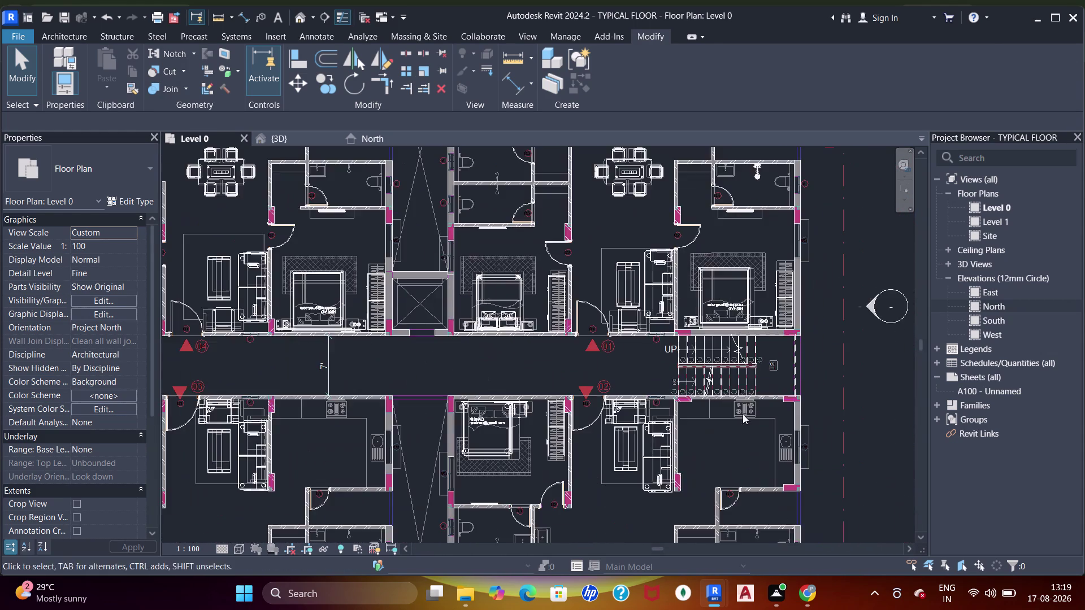
middle_drag(737, 442, 744, 305)
middle_drag(738, 428, 746, 353)
scroll(up, 3)
middle_drag(737, 310, 752, 324)
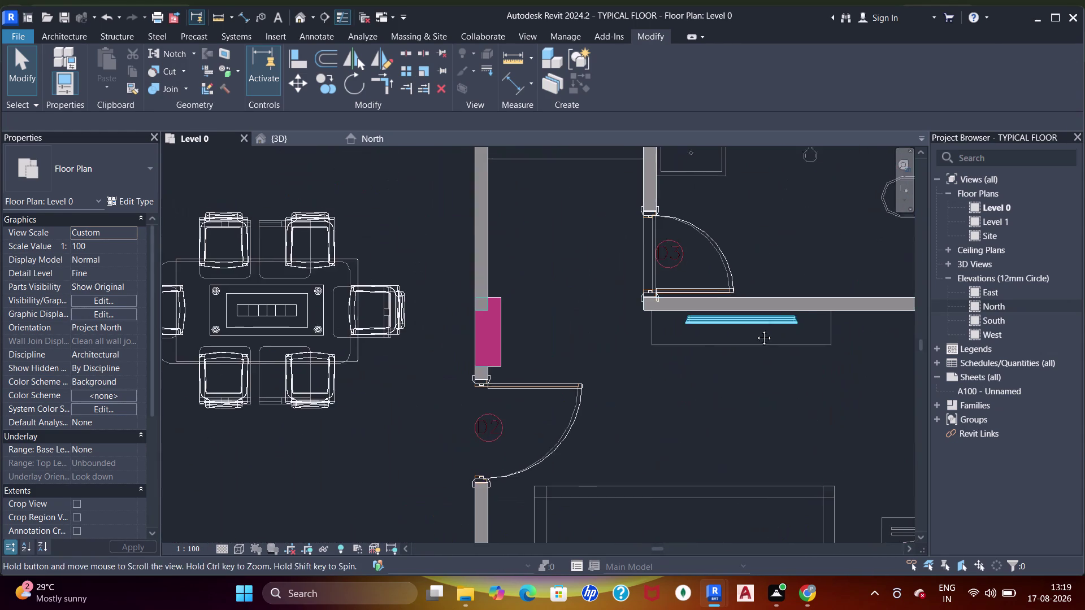
middle_drag(752, 324, 764, 346)
key(a)
key(a)
key(a)
drag(832, 343, 824, 345)
click(802, 351)
scroll(down, 3)
middle_drag(619, 353, 743, 348)
scroll(up, 3)
key(Escape)
Snap the next unit's TV flush against its bathroom wall face.
scroll(down, 3)
middle_drag(569, 356, 586, 296)
scroll(up, 3)
scroll(down, 3)
middle_drag(586, 290, 712, 424)
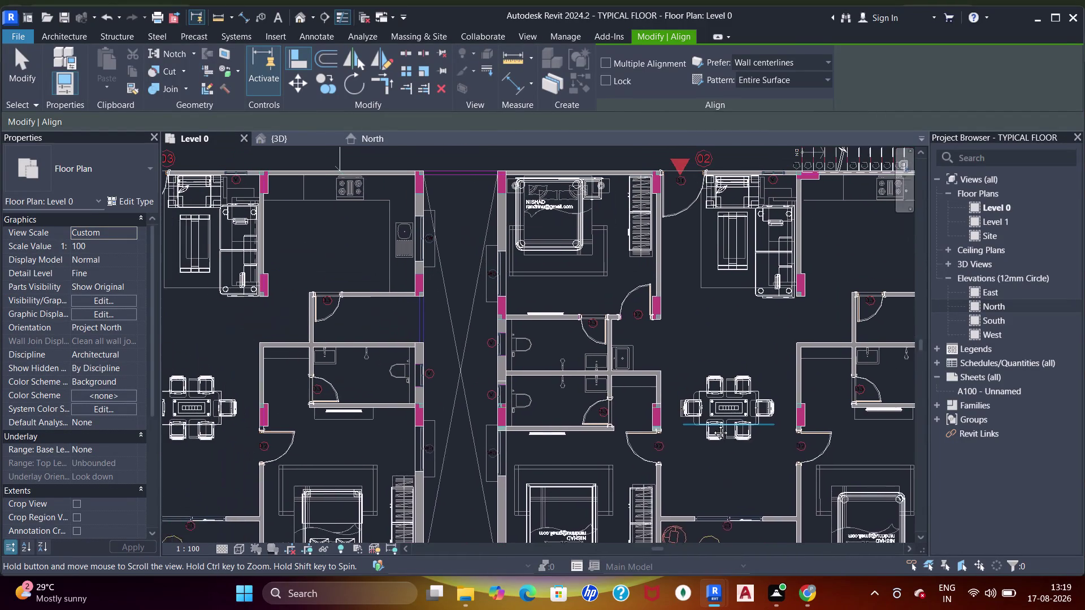
middle_drag(712, 424, 720, 443)
middle_drag(719, 444, 785, 302)
middle_drag(466, 312, 488, 332)
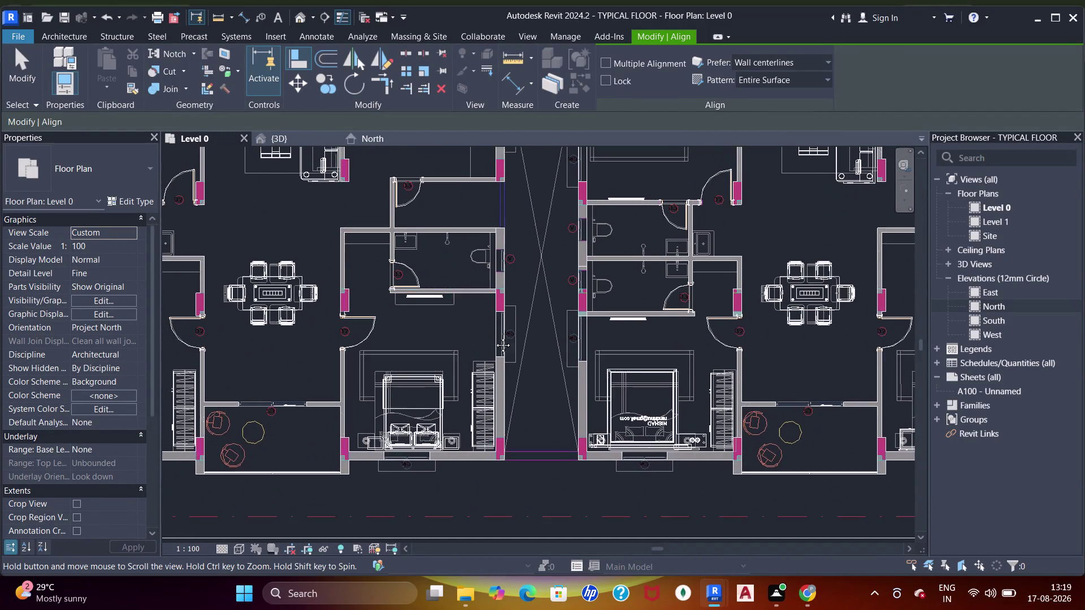
middle_drag(488, 332, 531, 350)
scroll(up, 3)
drag(539, 312, 531, 313)
click(487, 315)
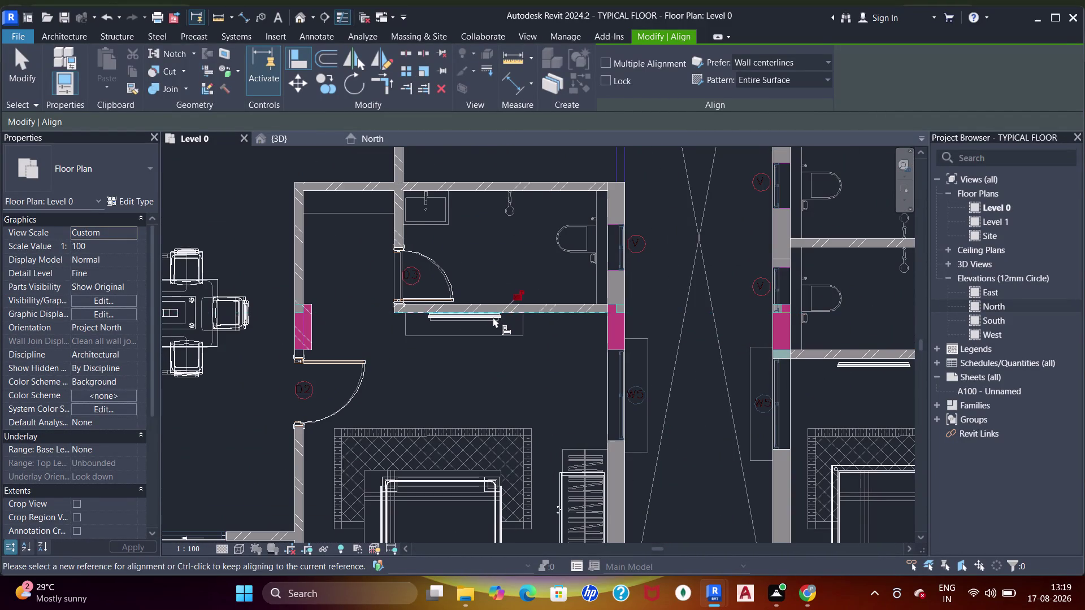
scroll(down, 3)
middle_drag(438, 342, 568, 387)
scroll(down, 3)
middle_drag(486, 331, 573, 338)
scroll(up, 3)
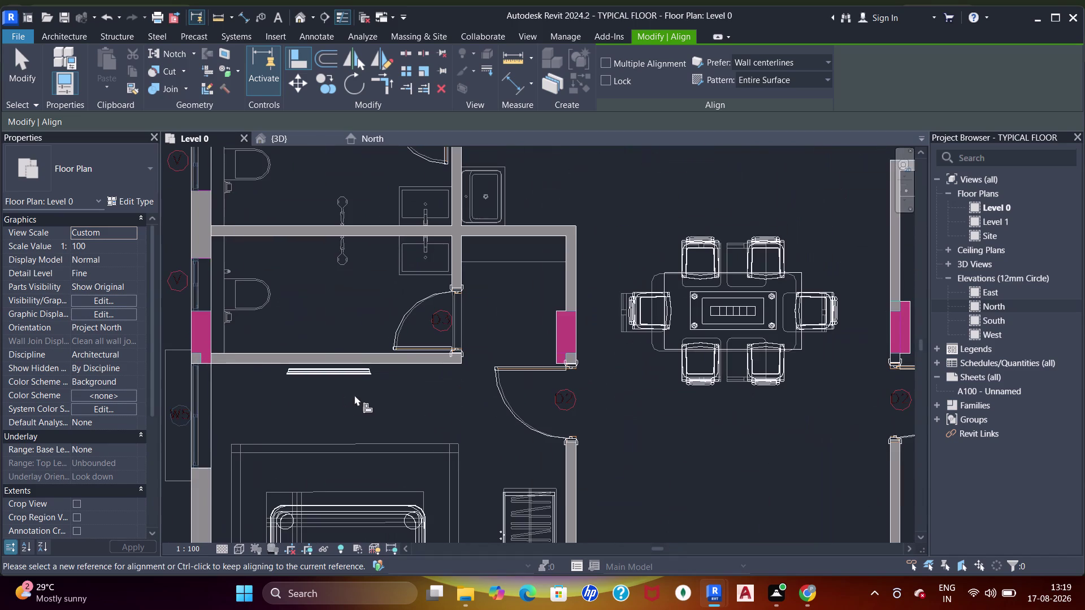
click(379, 367)
click(364, 368)
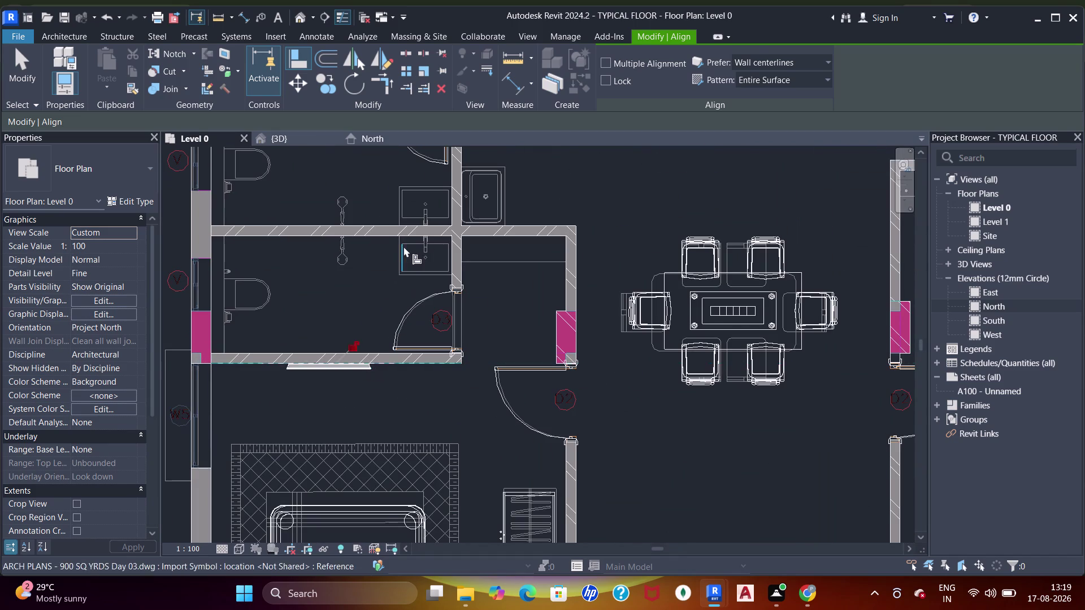
Align the TV in the neighbouring unit flush against its wall.
middle_drag(405, 252, 513, 433)
click(445, 278)
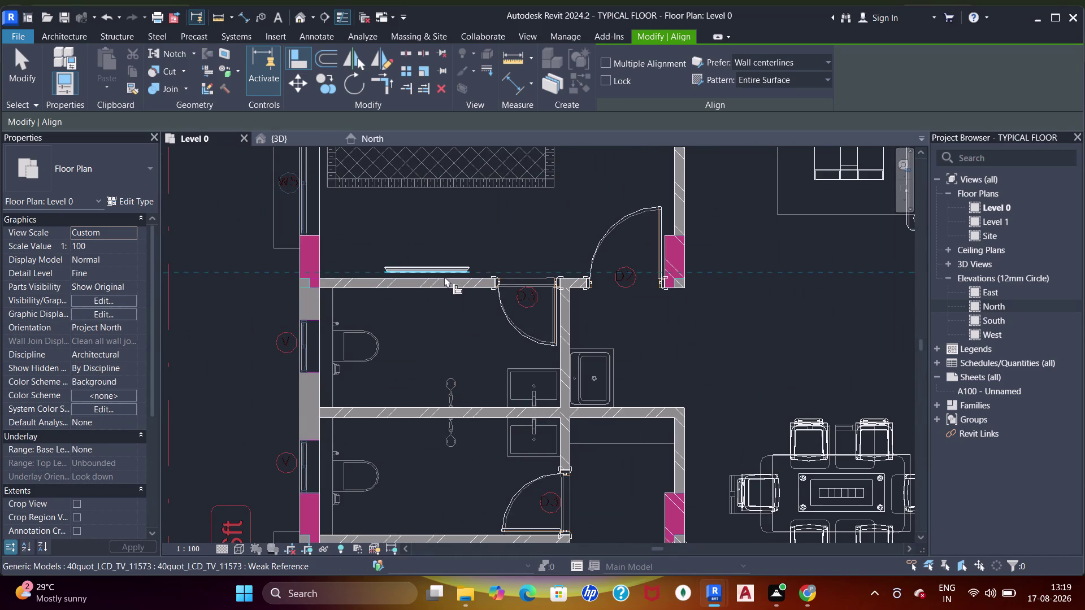
click(443, 276)
scroll(up, 3)
click(457, 322)
click(457, 274)
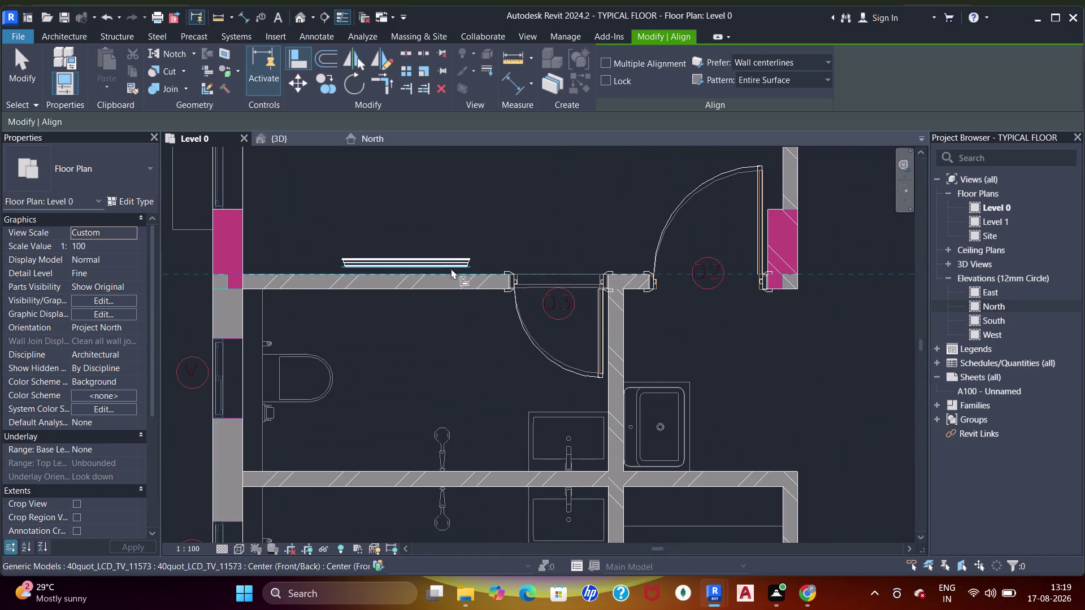
click(450, 266)
scroll(down, 3)
middle_drag(540, 279, 525, 382)
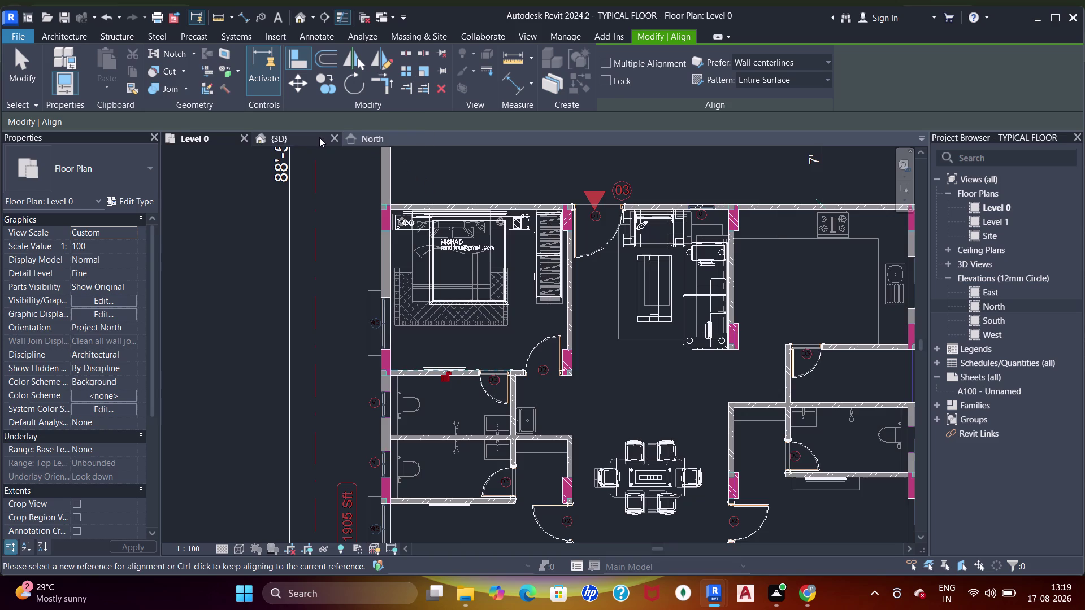
Check the aligned TVs in the {3D} view, then return to the Level 0 plan.
click(311, 137)
key(Escape)
key(Escape)
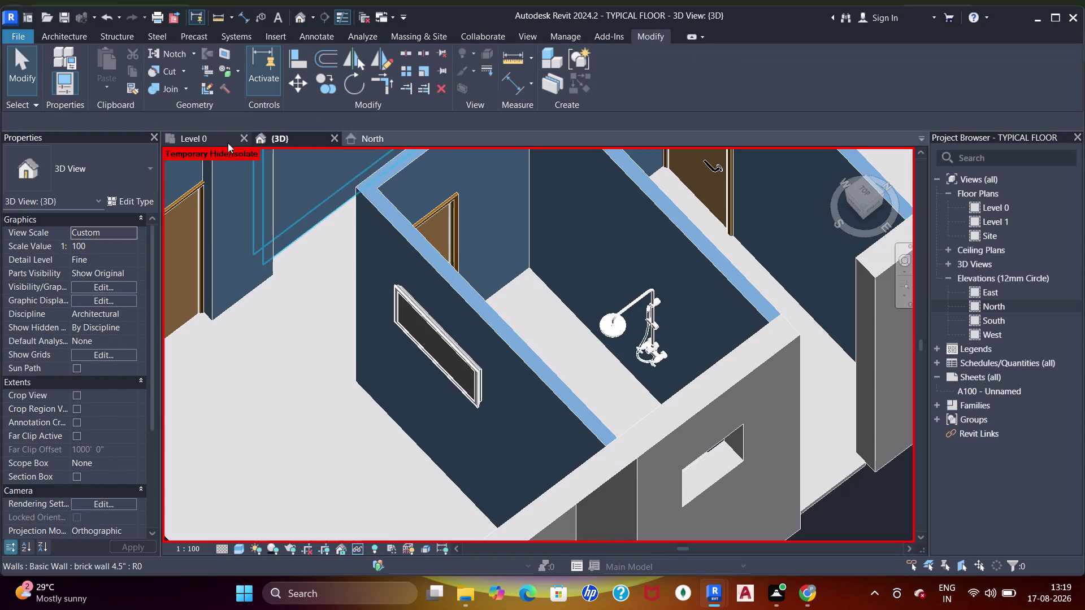
click(202, 138)
scroll(down, 3)
middle_drag(729, 398, 281, 313)
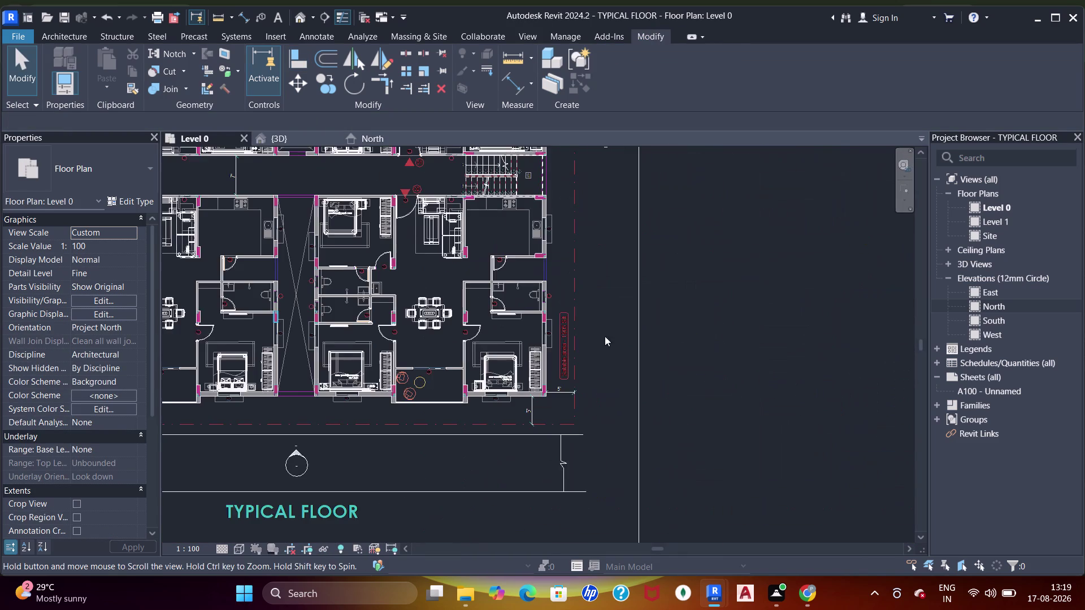
middle_drag(621, 327, 583, 369)
scroll(up, 3)
key(Escape)
key(Escape)
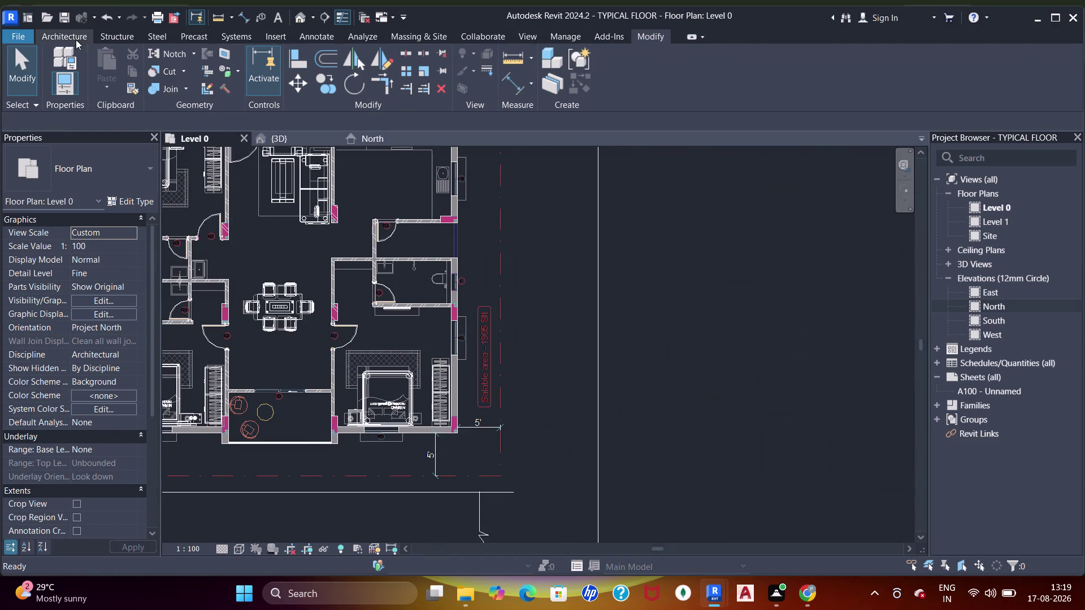
Restart placing Shower_columns_15486 and navigate to the right-hand unit's bathroom.
click(75, 40)
click(164, 63)
scroll(up, 3)
scroll(up, 3)
middle_drag(426, 376, 485, 274)
scroll(down, 3)
scroll(down, 3)
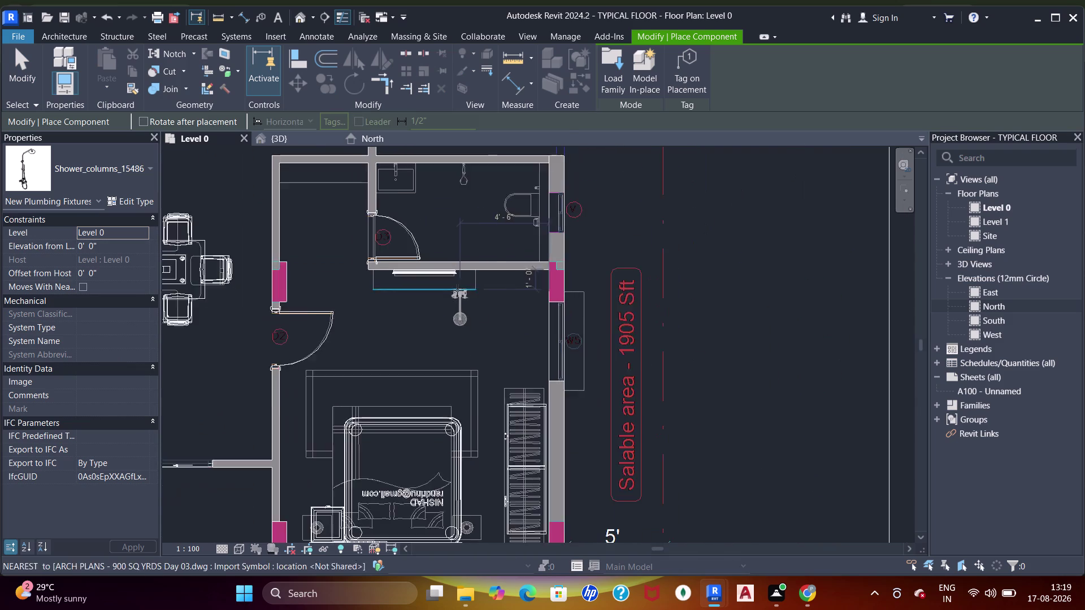
middle_drag(476, 275, 496, 342)
scroll(up, 3)
scroll(up, 3)
middle_drag(479, 252, 508, 295)
scroll(up, 3)
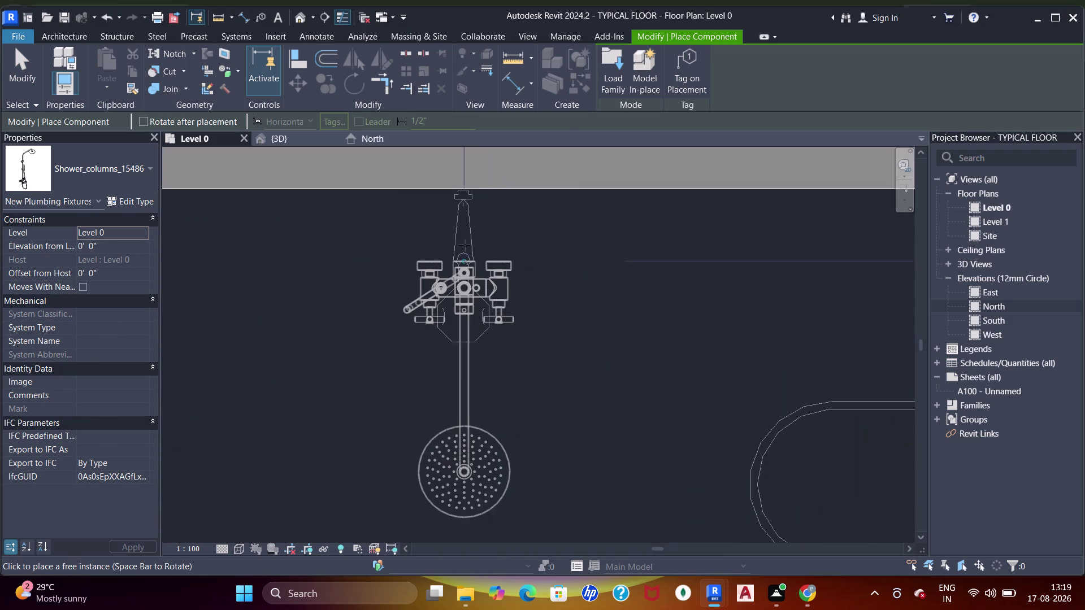
Inspect the existing shower column, then pan across the plan to the next shared bathroom wall.
click(463, 192)
scroll(down, 3)
middle_drag(397, 385, 517, 309)
scroll(up, 3)
scroll(down, 3)
middle_drag(530, 345, 550, 267)
scroll(down, 3)
middle_drag(507, 285, 541, 245)
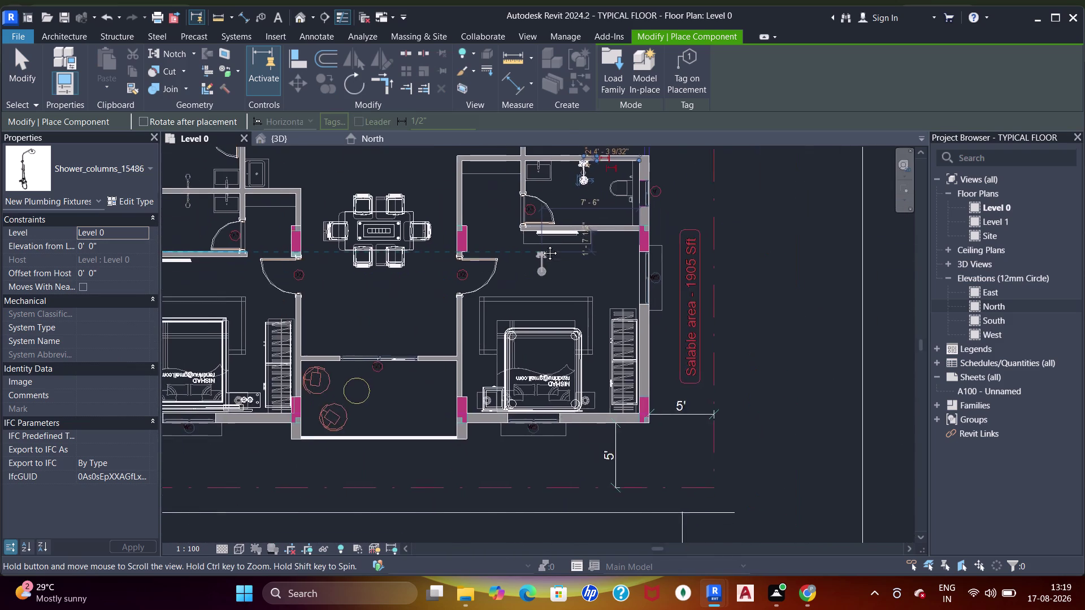
middle_drag(542, 245, 610, 438)
middle_drag(613, 301, 601, 369)
middle_click(601, 369)
middle_drag(636, 243, 661, 187)
middle_drag(634, 350, 669, 200)
middle_click(669, 200)
middle_drag(498, 337, 506, 342)
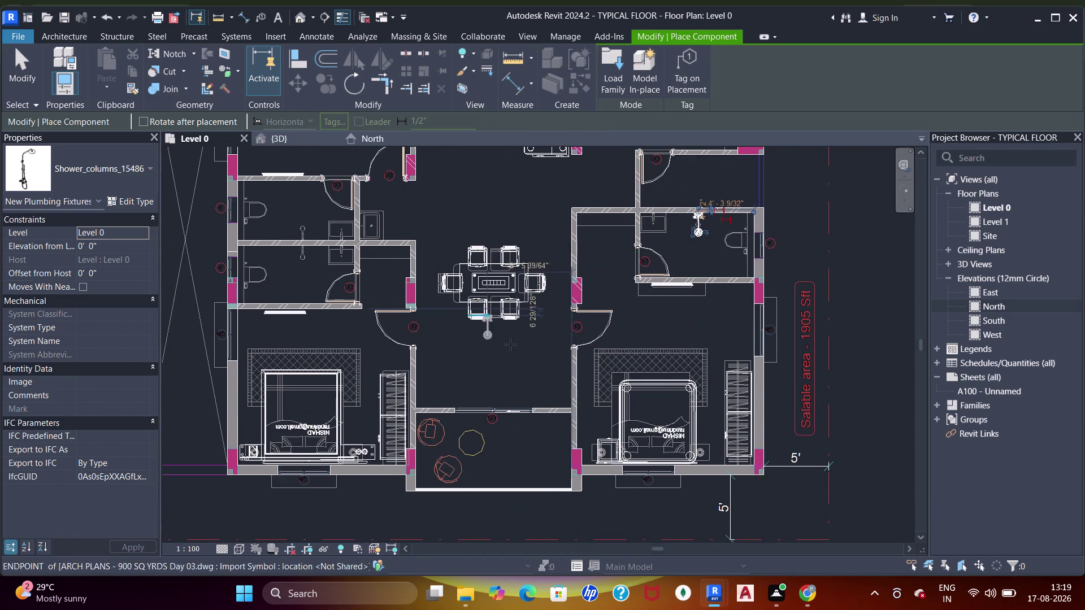
middle_drag(506, 342, 640, 397)
scroll(up, 3)
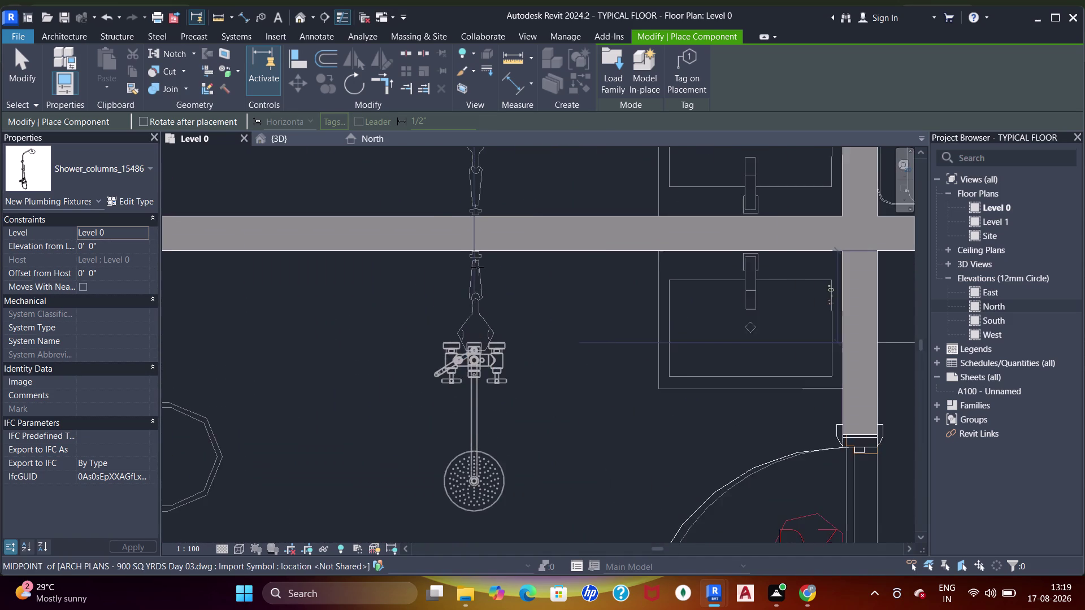
Place shower columns back-to-back on both sides of the shared bathroom wall, rotating with Space.
click(471, 242)
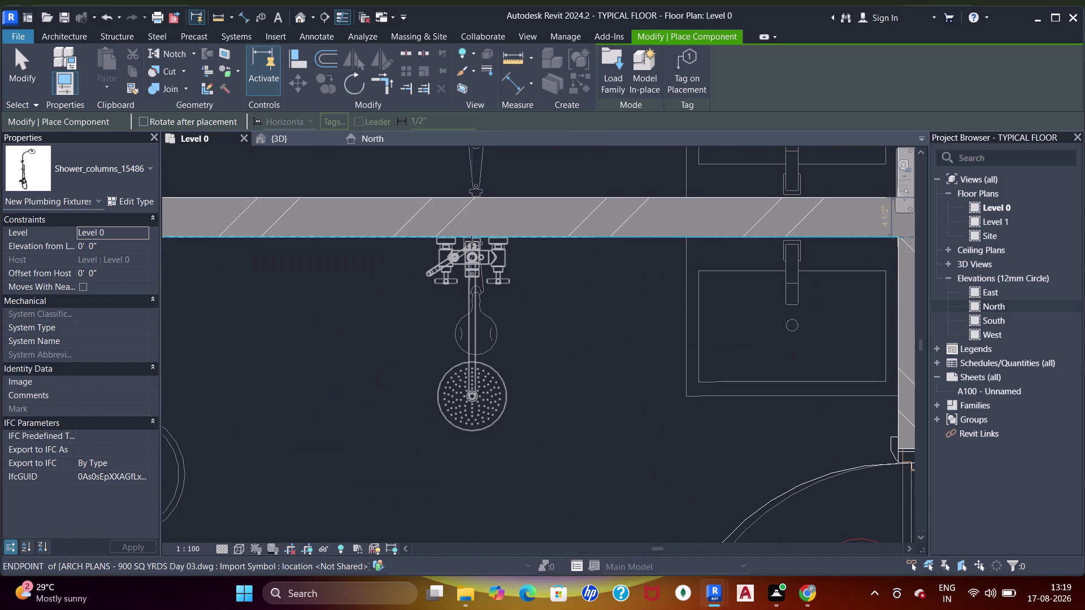
middle_drag(484, 248, 499, 406)
key(space)
key(space)
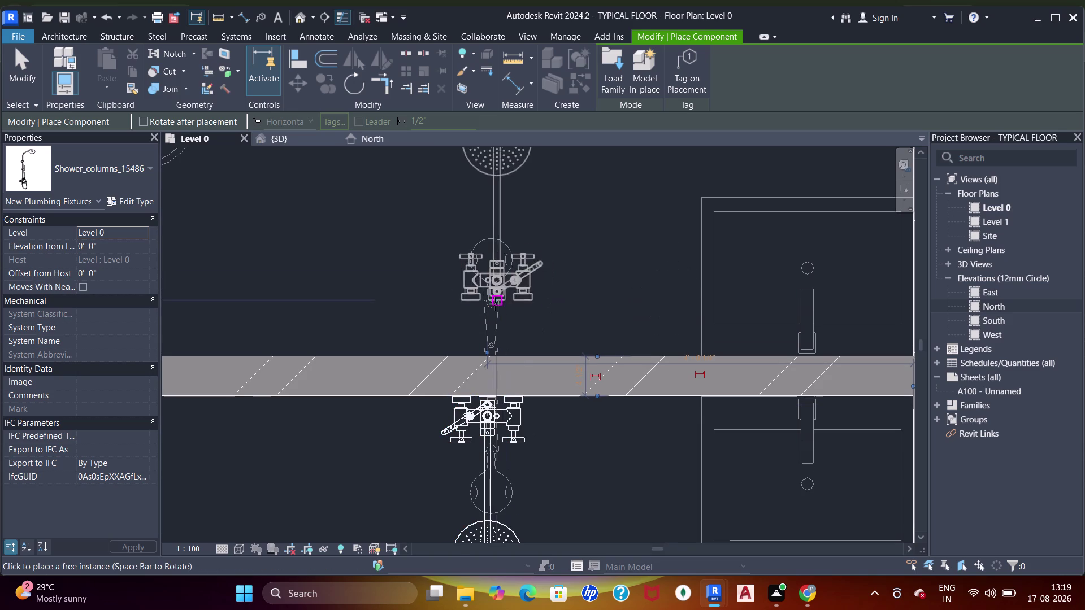
click(493, 353)
scroll(down, 3)
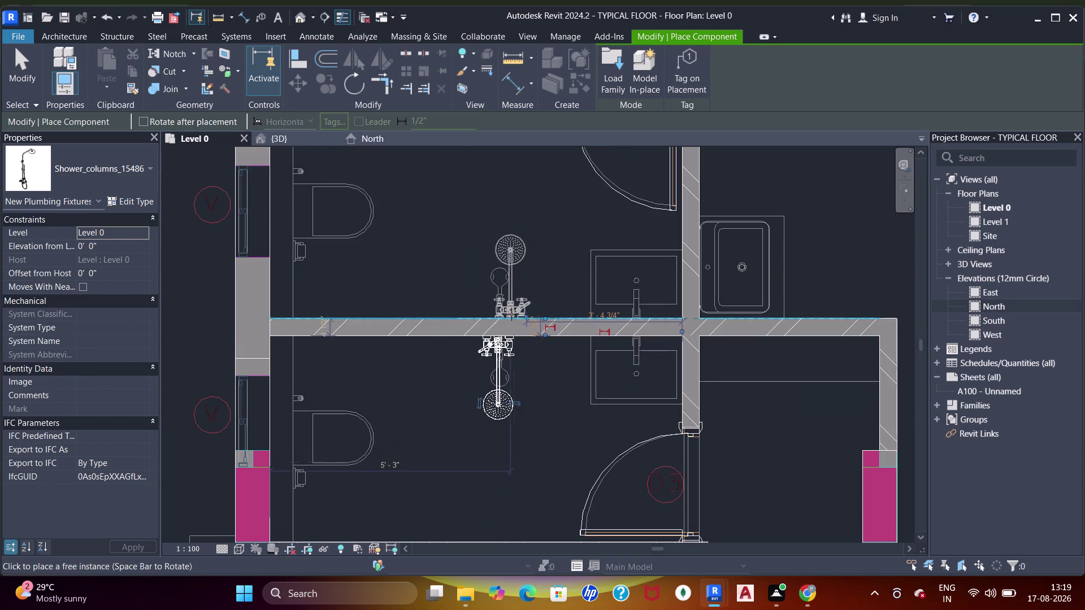
scroll(up, 3)
click(448, 329)
Move to the next apartment's bathrooms and place a rotated shower column there.
scroll(down, 3)
middle_drag(504, 308, 556, 296)
scroll(down, 3)
middle_drag(463, 306, 488, 337)
scroll(down, 3)
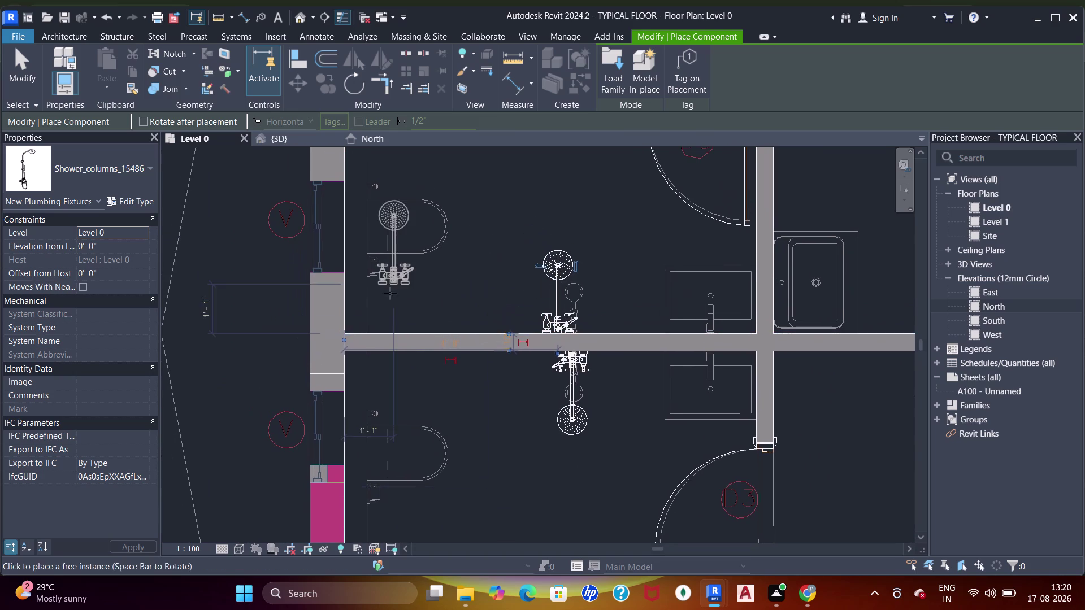
middle_drag(372, 308, 481, 309)
scroll(down, 3)
middle_drag(482, 302, 462, 419)
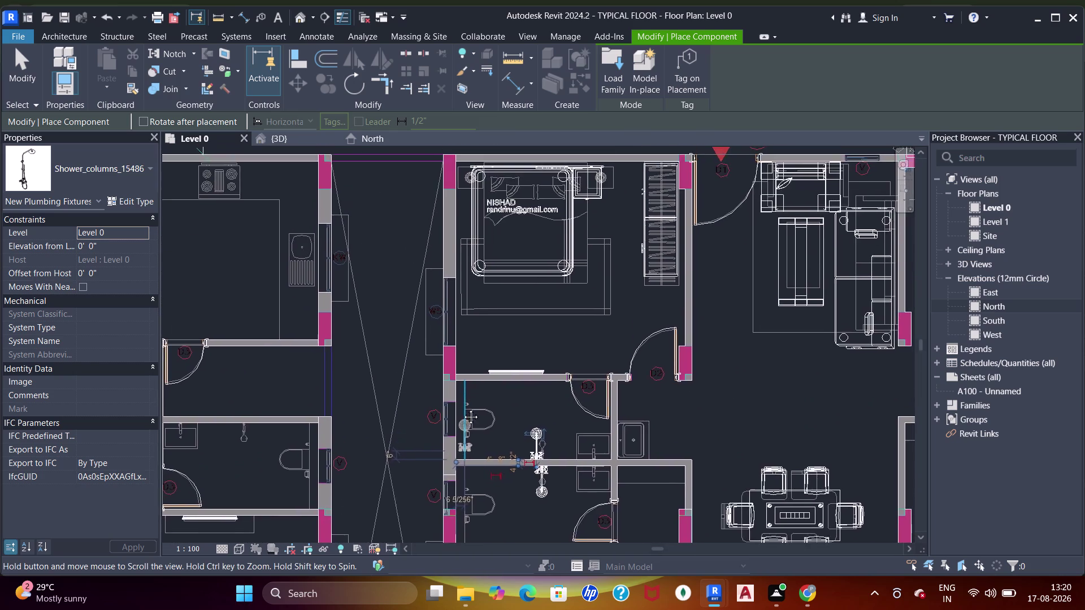
middle_drag(462, 418, 480, 294)
scroll(down, 3)
middle_drag(493, 295, 542, 297)
middle_drag(457, 314, 464, 319)
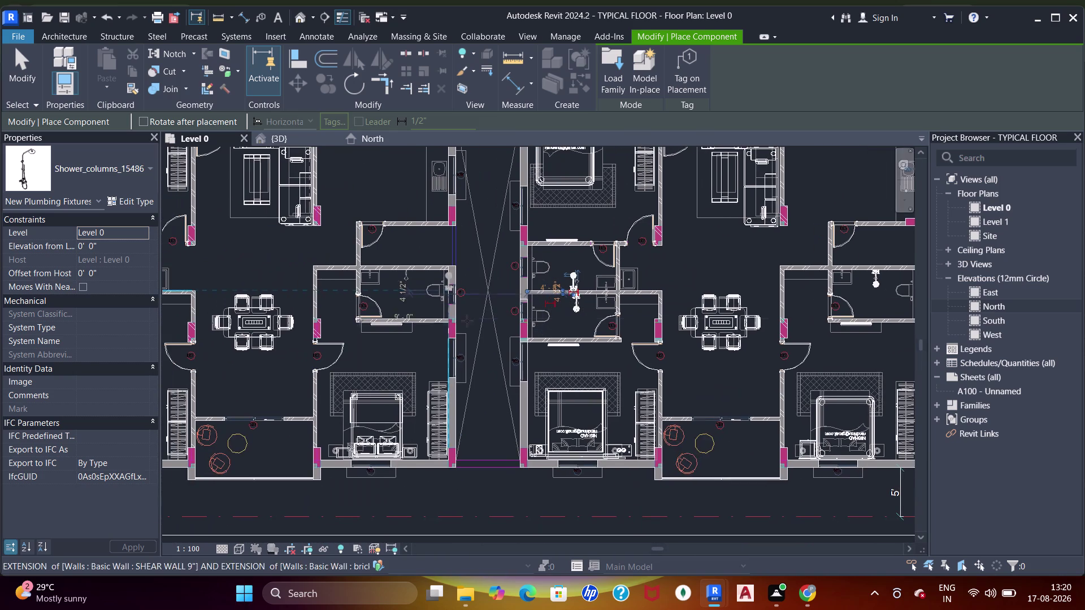
middle_drag(464, 319, 467, 321)
scroll(up, 3)
key(space)
key(space)
scroll(up, 3)
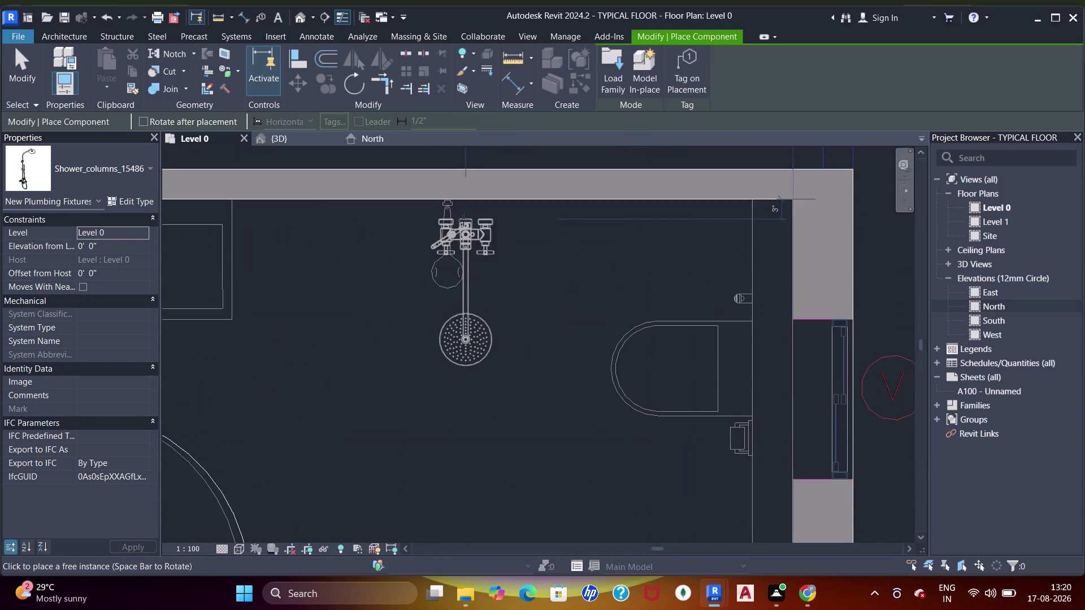
scroll(up, 3)
click(433, 182)
Place a shower column below the next bathroom pair's shared wall and exit placement.
scroll(down, 3)
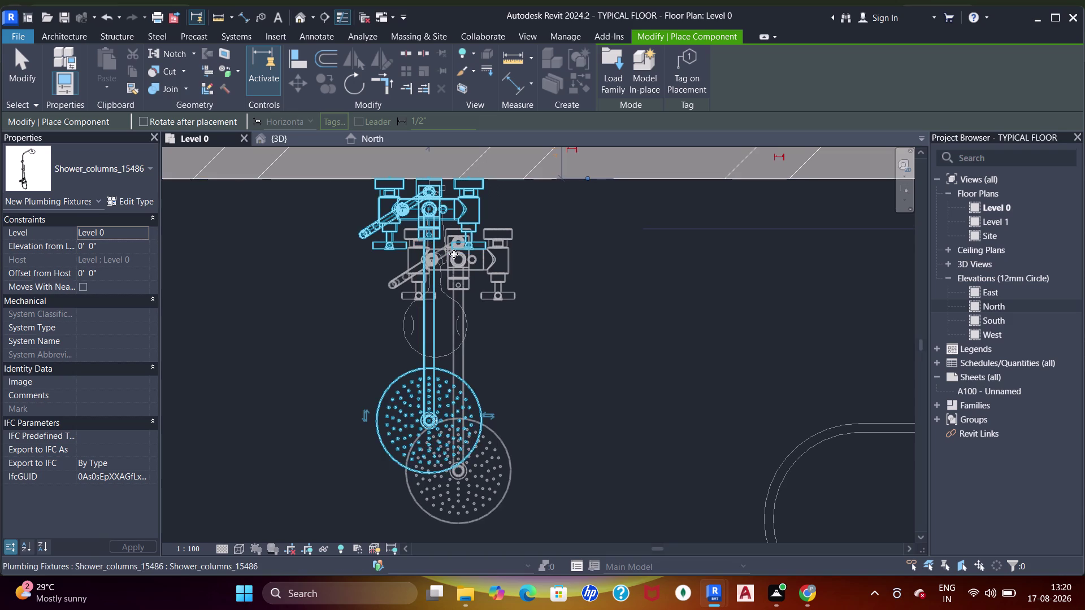
scroll(down, 3)
middle_drag(379, 280, 548, 290)
scroll(down, 3)
middle_drag(491, 291, 525, 371)
scroll(down, 3)
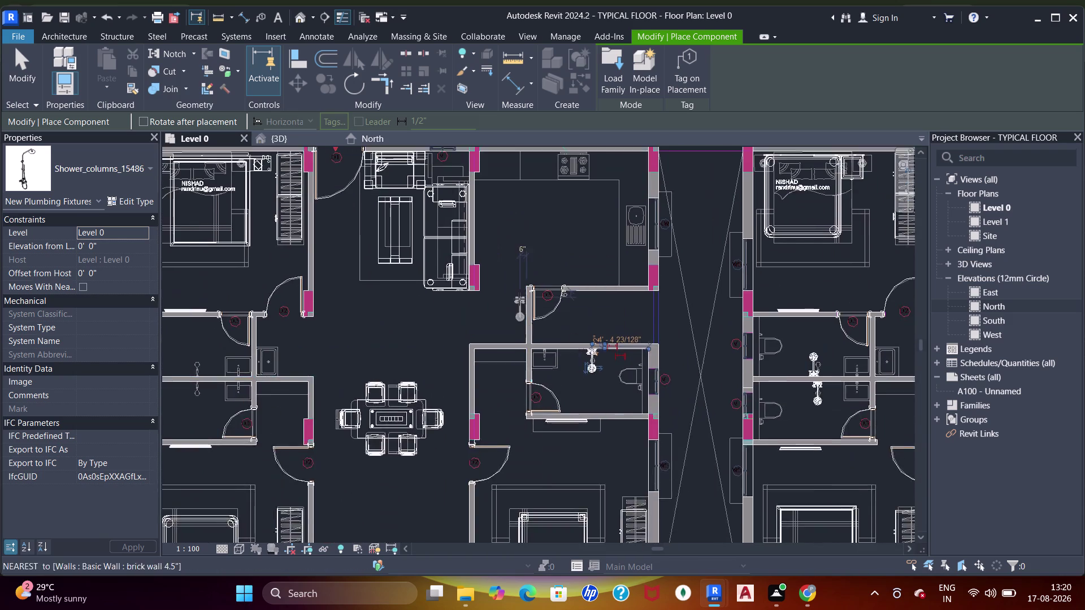
scroll(down, 3)
middle_drag(503, 320, 543, 245)
scroll(up, 3)
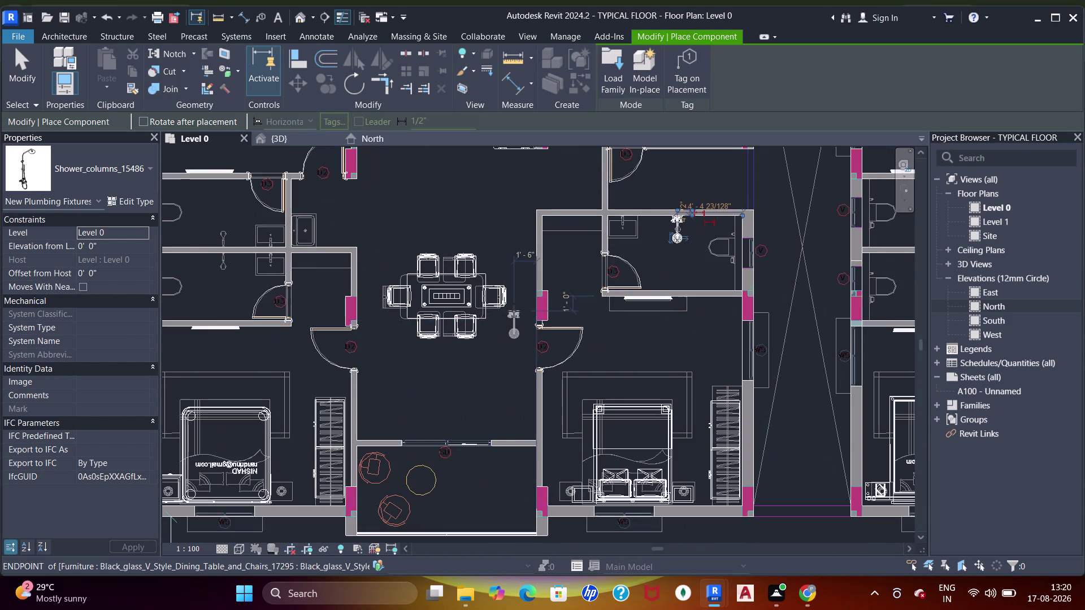
middle_drag(411, 378, 542, 448)
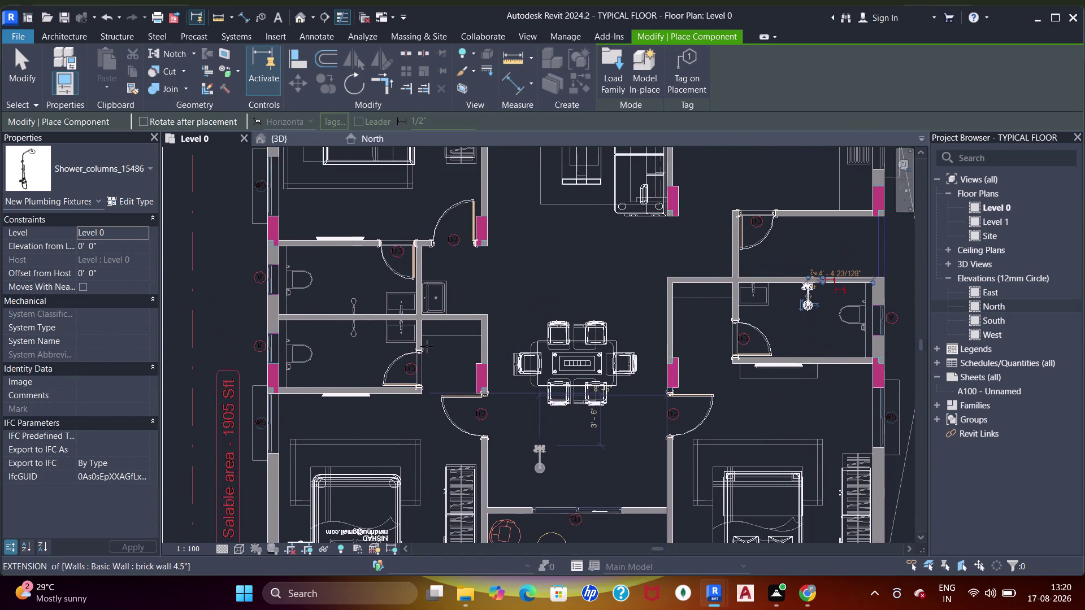
scroll(up, 3)
scroll(up, 3)
middle_drag(304, 342, 394, 340)
scroll(up, 3)
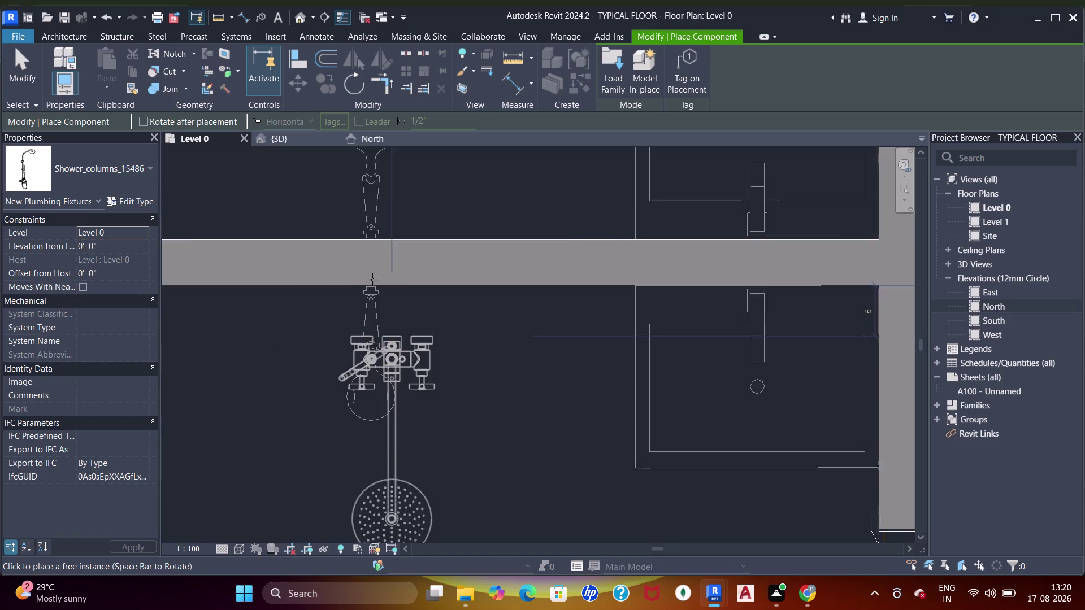
click(357, 244)
scroll(down, 3)
middle_drag(375, 265, 446, 395)
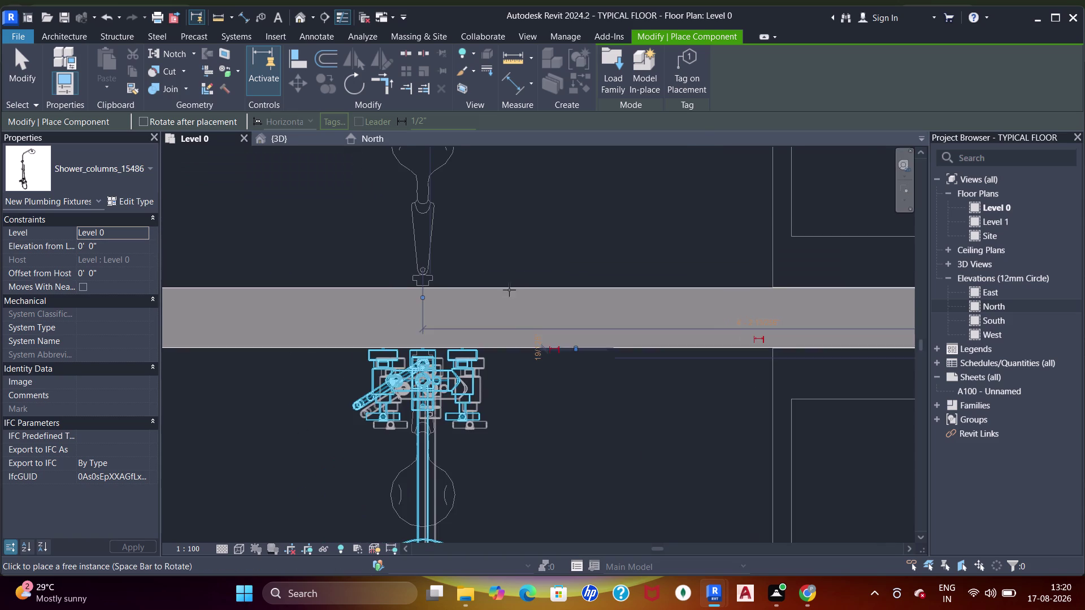
key(Escape)
key(Escape)
key(Escape)
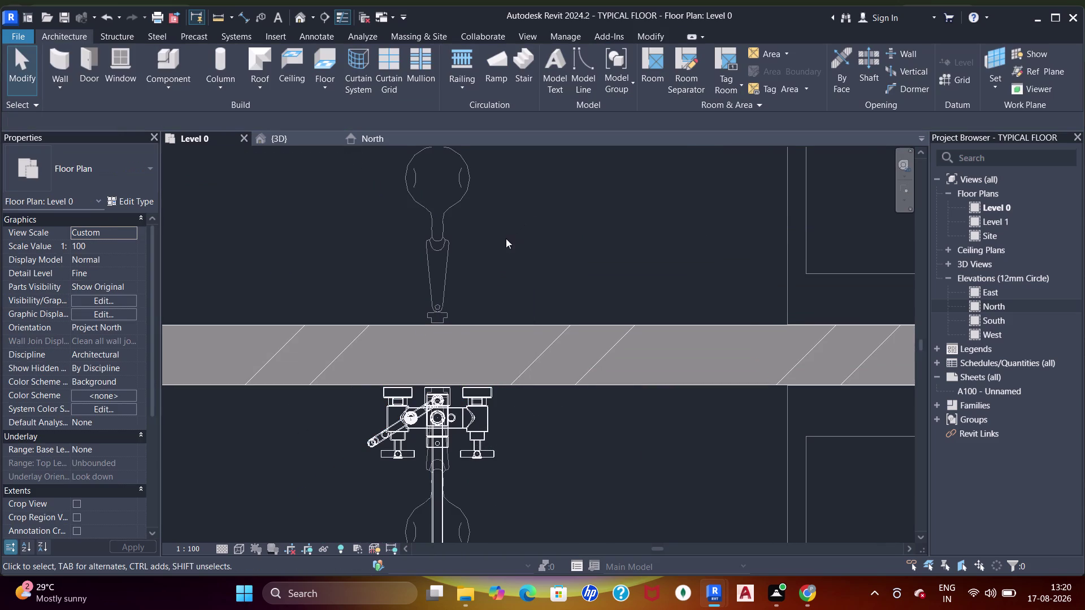
Align the lower shower column flush to the shared bathroom wall face.
key(Escape)
click(436, 414)
scroll(up, 3)
key(a)
key(a)
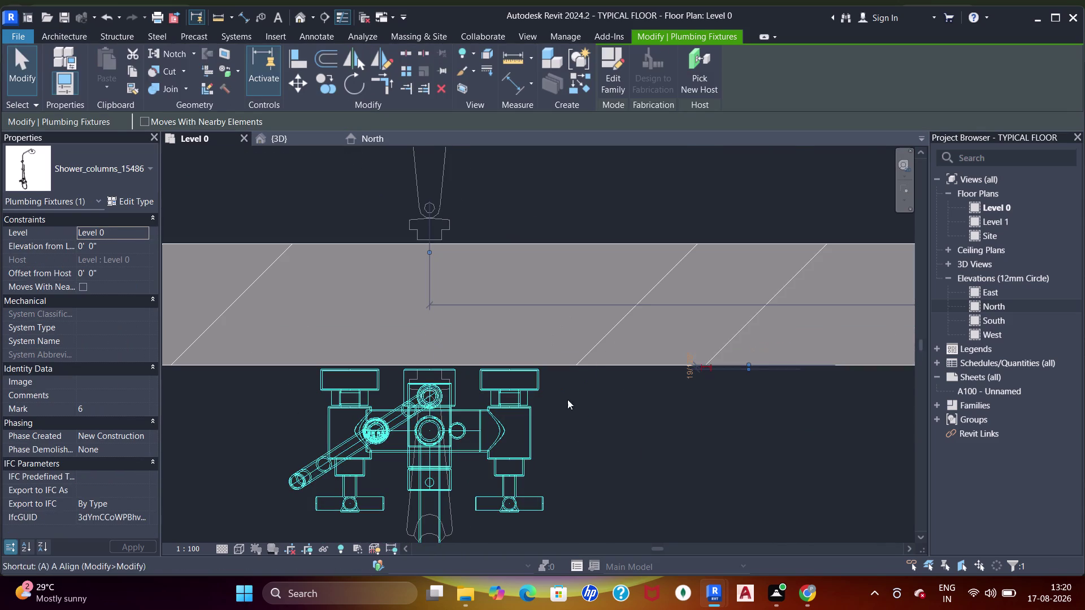
key(a)
click(613, 361)
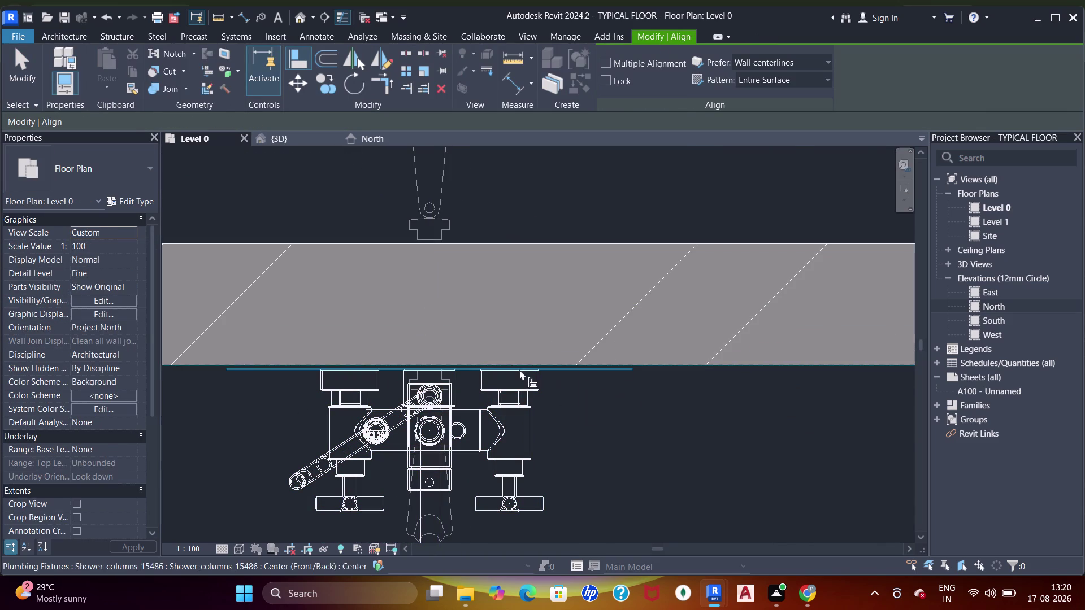
click(433, 366)
scroll(down, 3)
middle_drag(485, 378, 508, 423)
key(Escape)
key(Escape)
key(Escape)
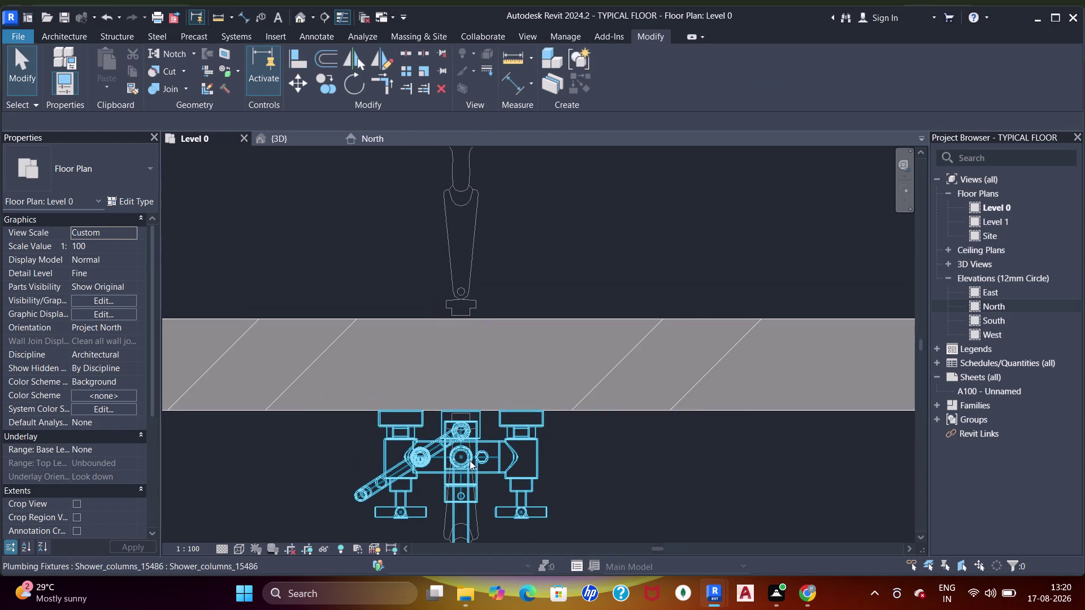
Move to the upper bathroom and select its shower column.
drag(469, 466, 478, 452)
click(334, 86)
drag(484, 459, 484, 448)
scroll(down, 3)
middle_drag(530, 311, 526, 441)
click(517, 280)
key(Escape)
key(Escape)
key(Escape)
click(505, 306)
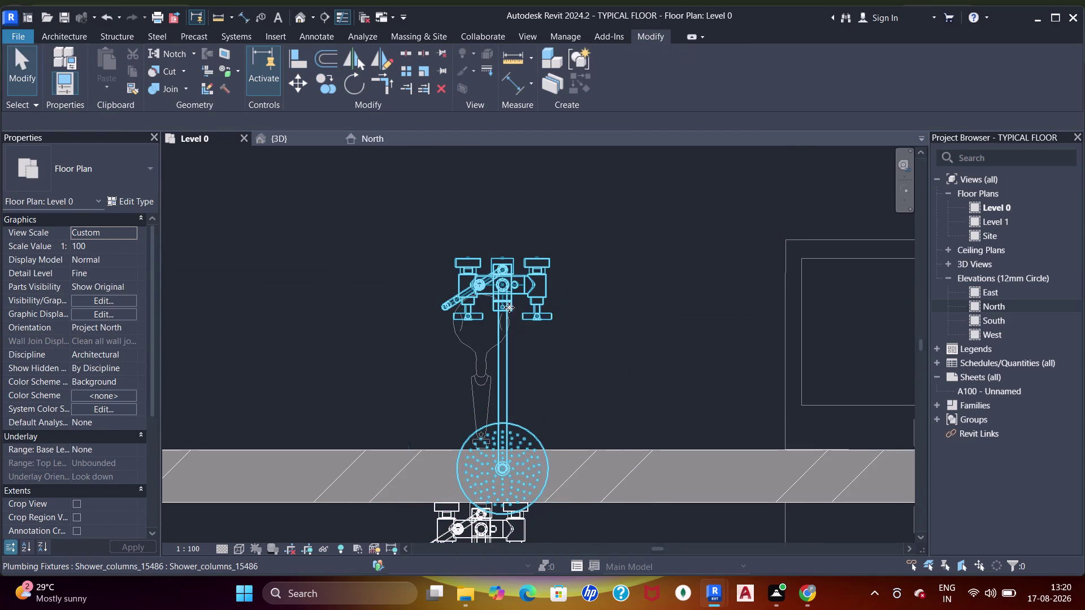
key(space)
key(space)
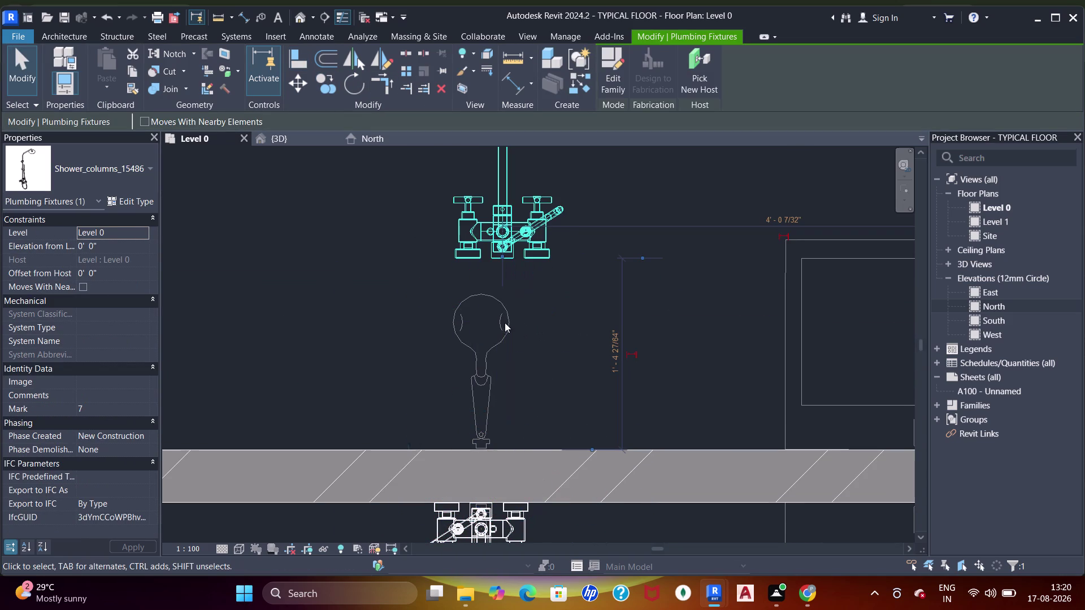
Align the upper shower column against the wall's upper face.
key(a)
key(a)
key(a)
drag(552, 447, 552, 430)
click(487, 256)
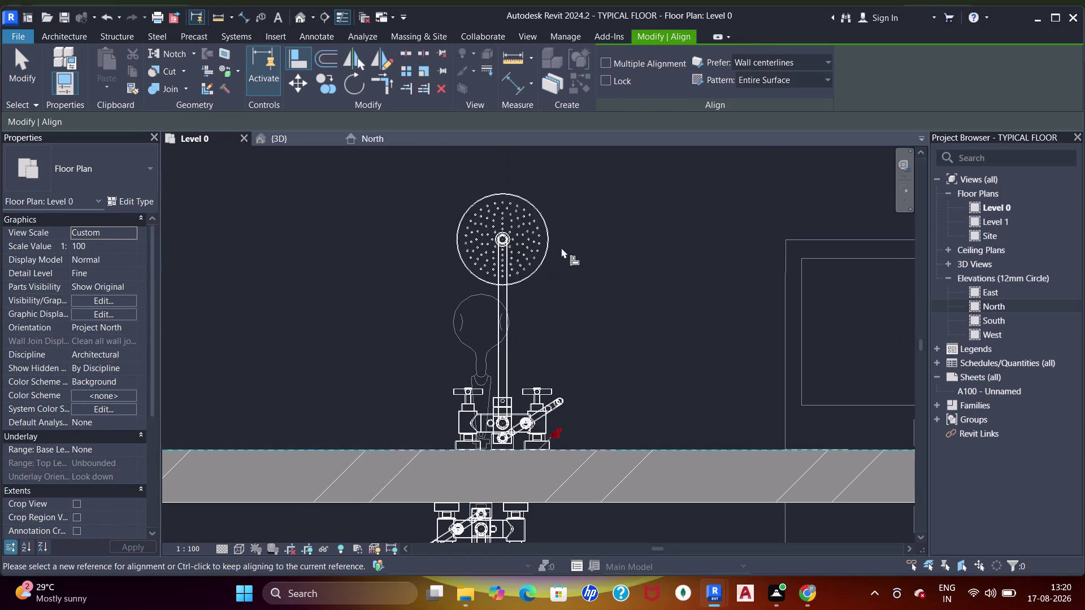
scroll(down, 3)
scroll(up, 3)
key(Escape)
key(Escape)
key(Escape)
click(552, 344)
key(Left)
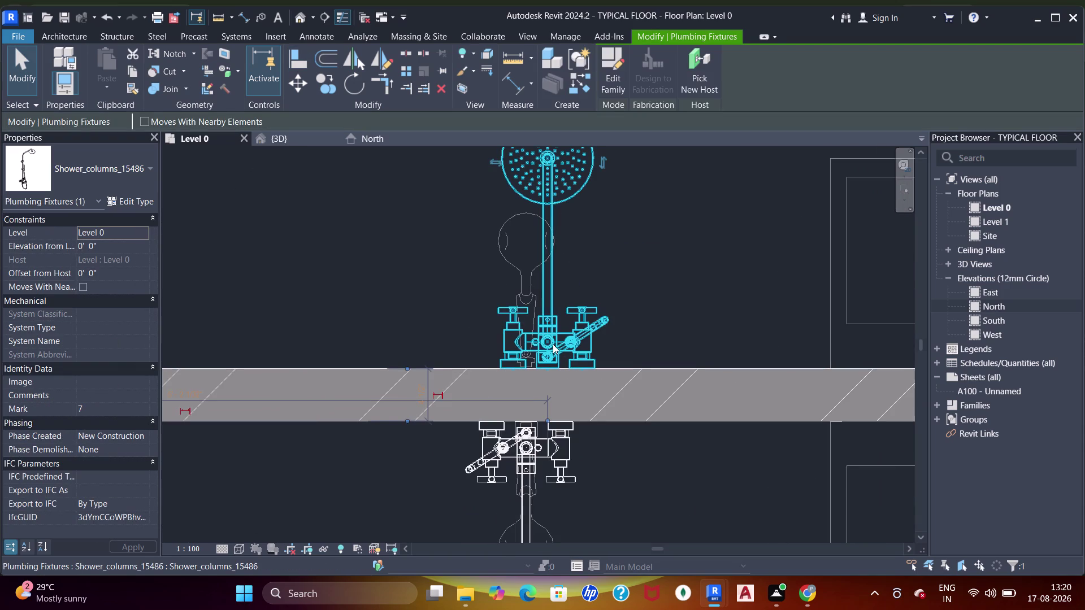
key(Left)
key(Left)
key(Left)
key(Left)
key(Left)
key(Left)
Pan to the neighbouring apartment and select a shower column in another bathroom.
scroll(down, 3)
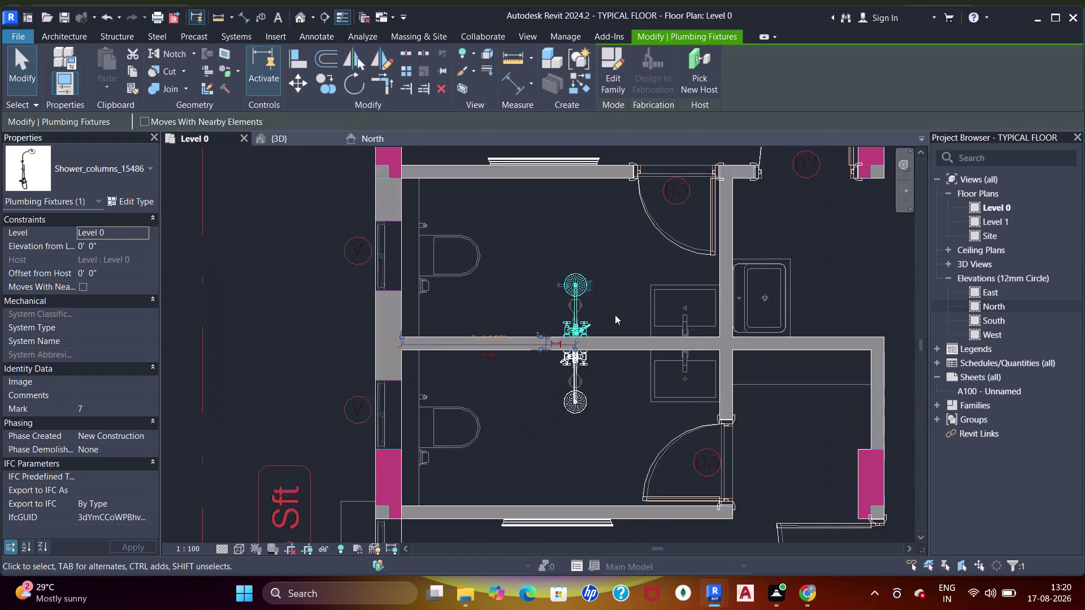
middle_drag(616, 314, 513, 265)
scroll(down, 3)
middle_drag(560, 301, 493, 280)
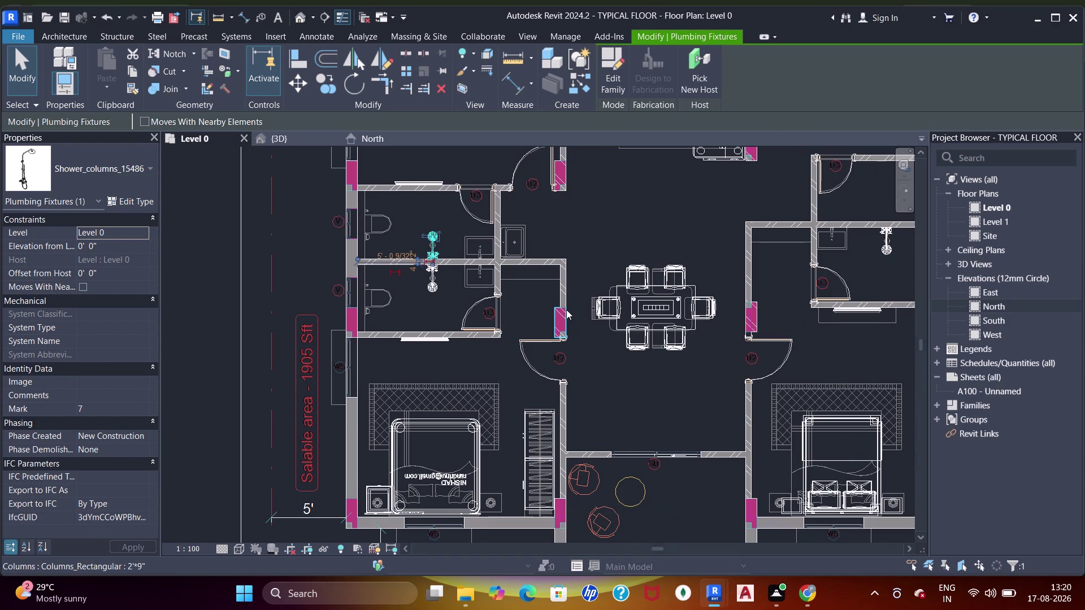
scroll(up, 3)
scroll(down, 3)
middle_drag(575, 333, 494, 262)
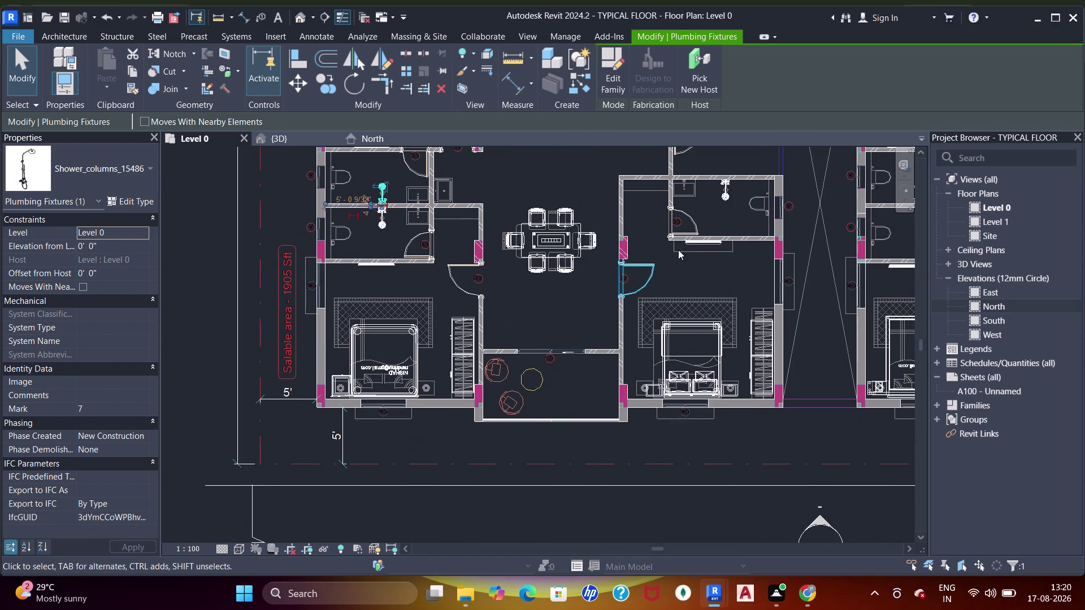
middle_drag(676, 251, 557, 341)
middle_drag(686, 296, 500, 334)
scroll(up, 3)
scroll(up, 3)
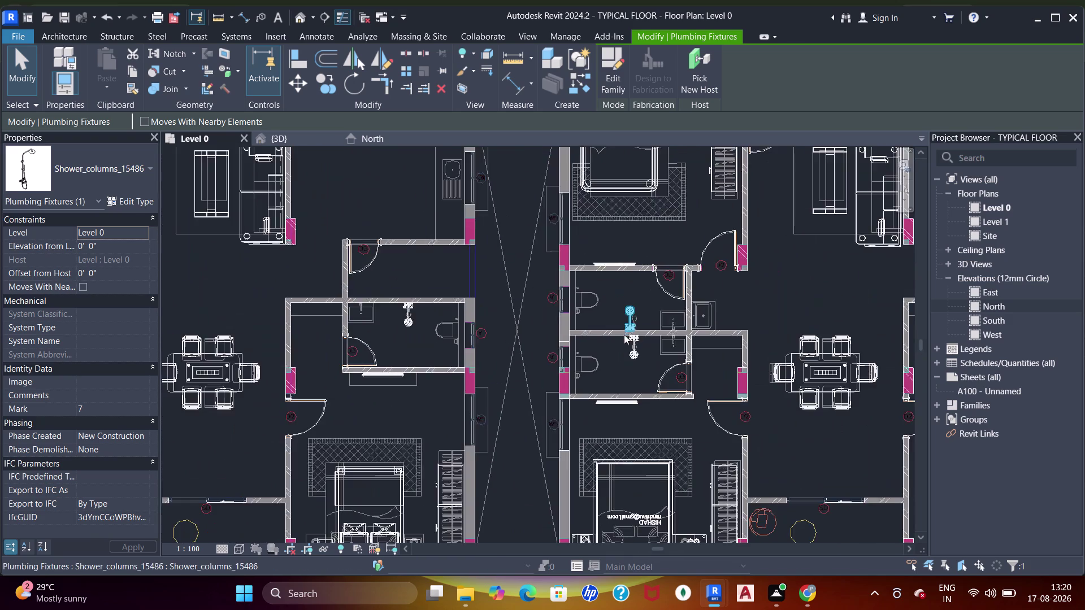
scroll(up, 3)
click(638, 302)
key(Right)
key(Right)
key(Right)
key(Right)
key(Right)
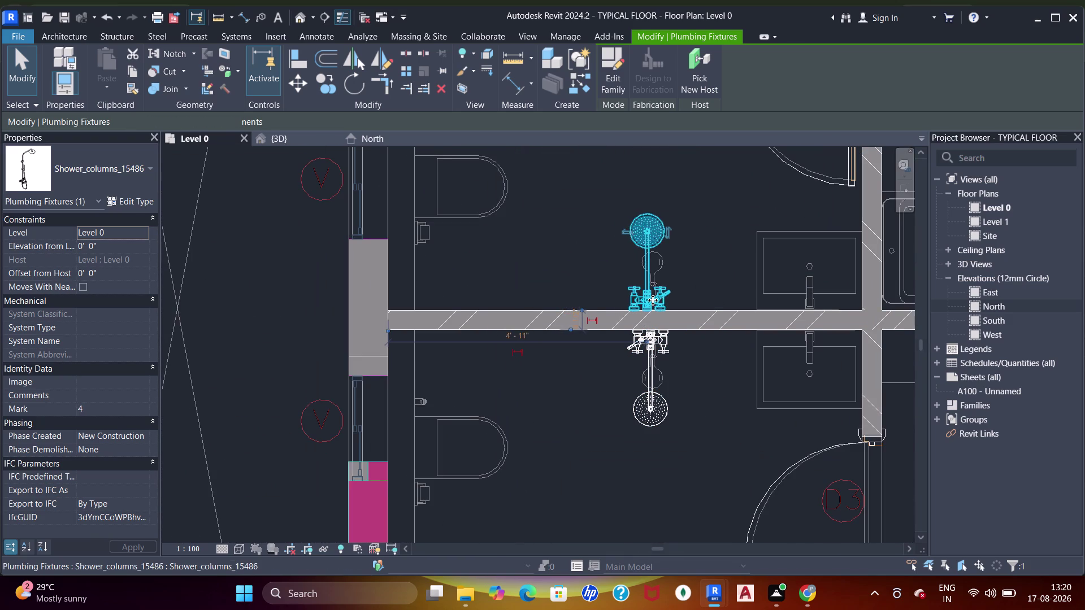
scroll(down, 3)
middle_drag(686, 316, 564, 343)
Clear the selection and pan across the plan to the upper apartments.
key(Escape)
scroll(down, 3)
middle_drag(655, 317, 558, 270)
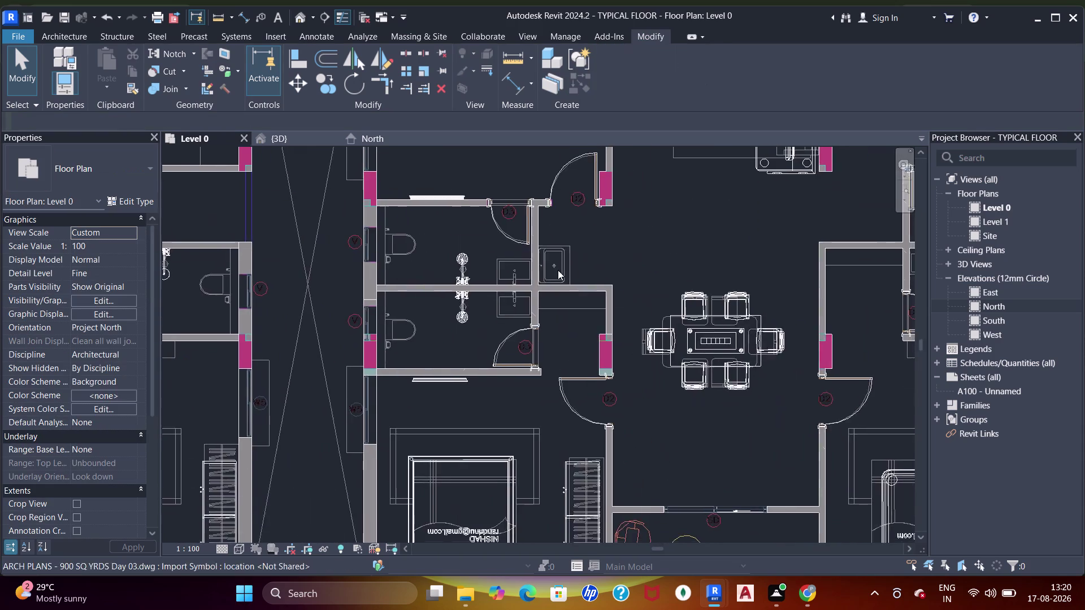
scroll(down, 3)
middle_drag(653, 296, 689, 300)
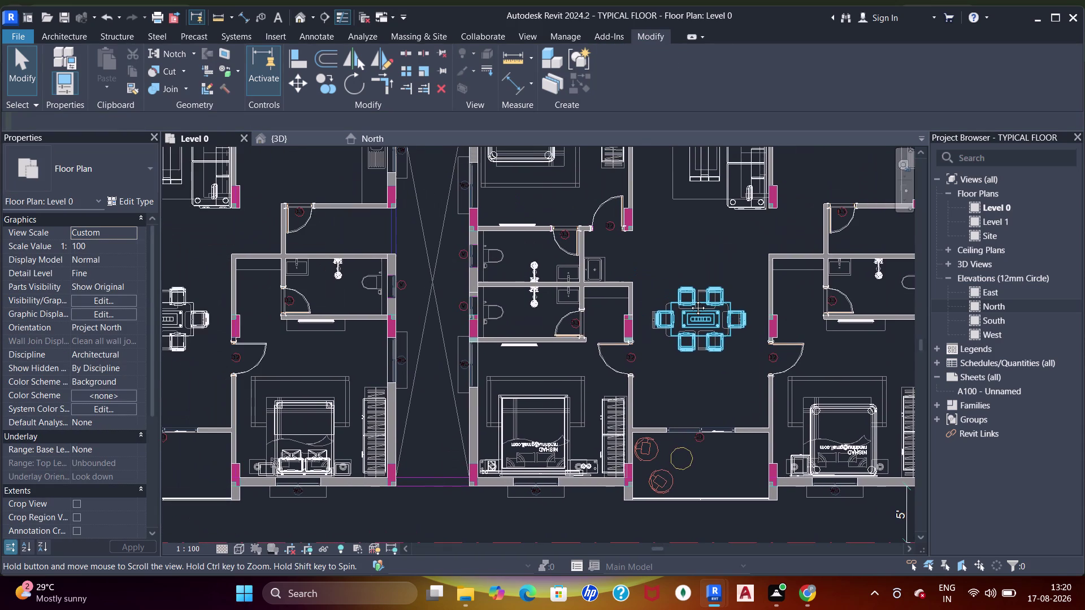
middle_drag(690, 300, 622, 414)
middle_drag(412, 370, 550, 389)
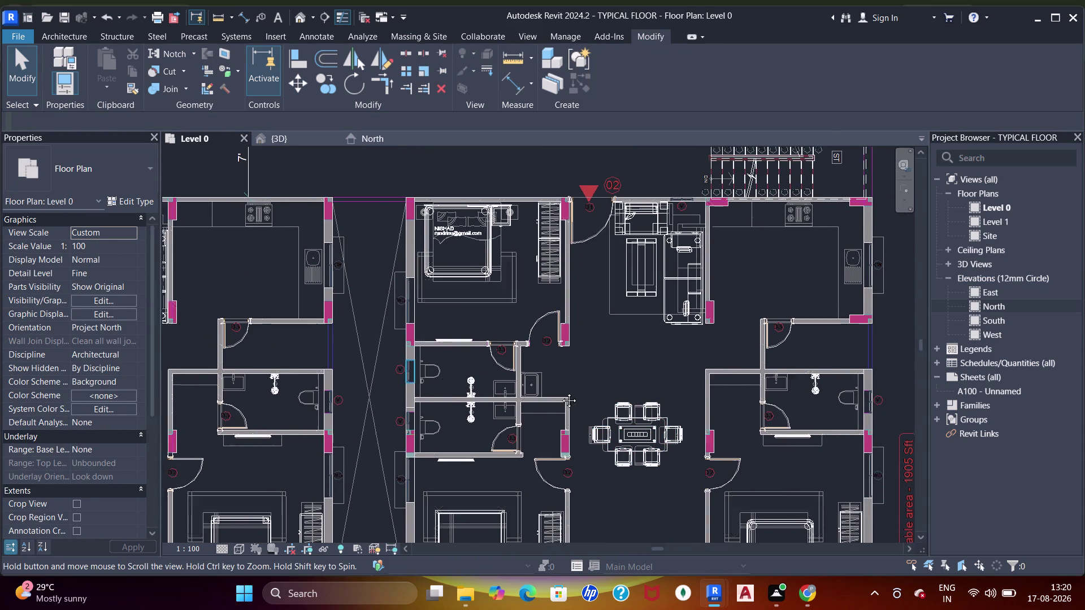
middle_drag(549, 390, 652, 392)
middle_drag(367, 355, 626, 339)
middle_drag(553, 256, 349, 370)
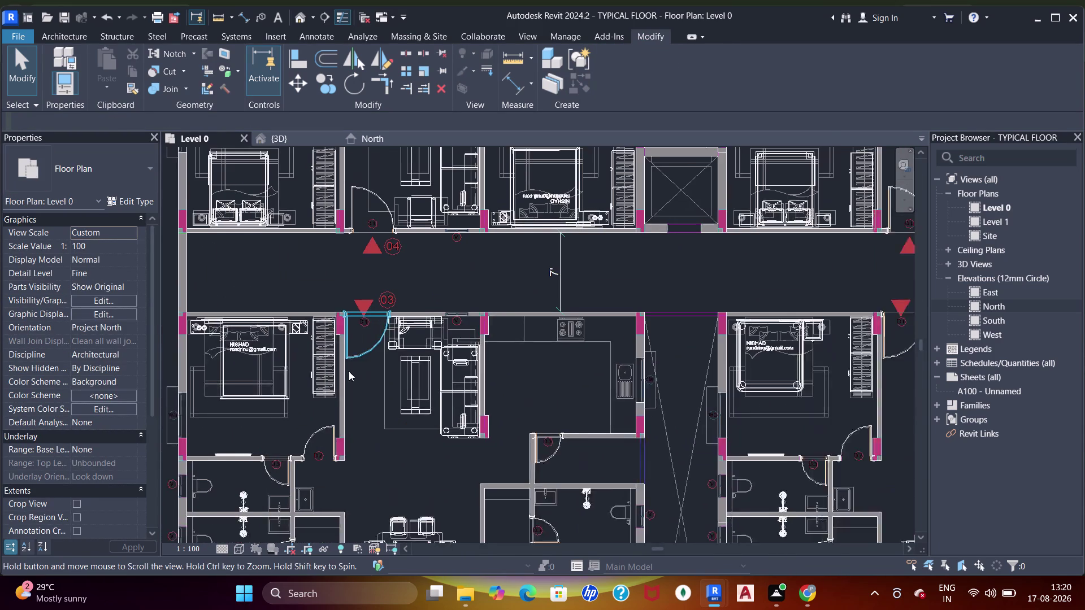
middle_drag(359, 356, 340, 415)
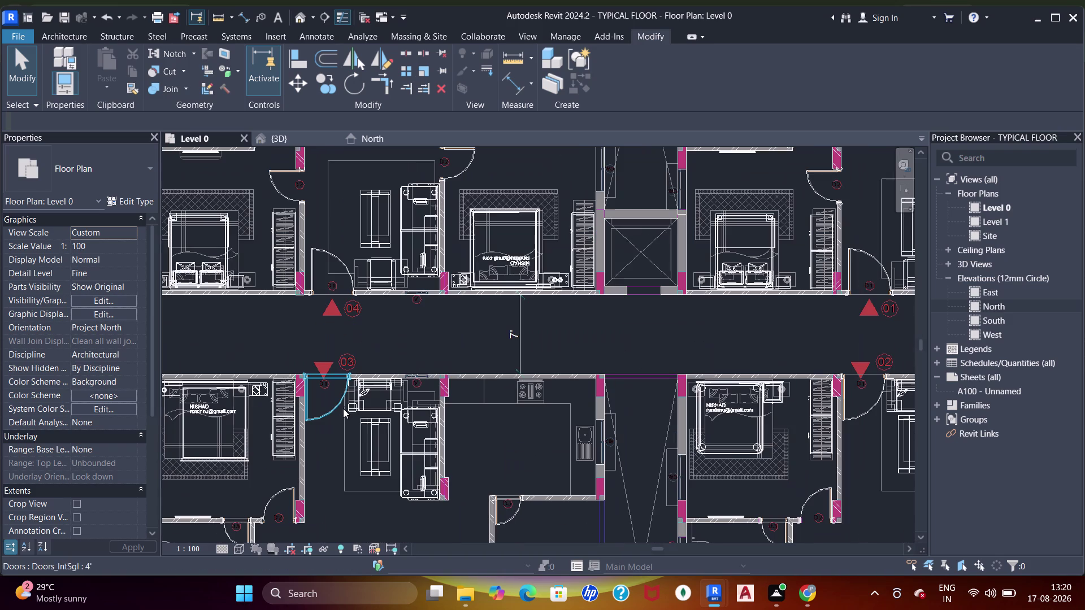
middle_drag(482, 391, 420, 398)
middle_drag(662, 294, 458, 406)
middle_drag(660, 259, 568, 321)
middle_drag(633, 265, 713, 357)
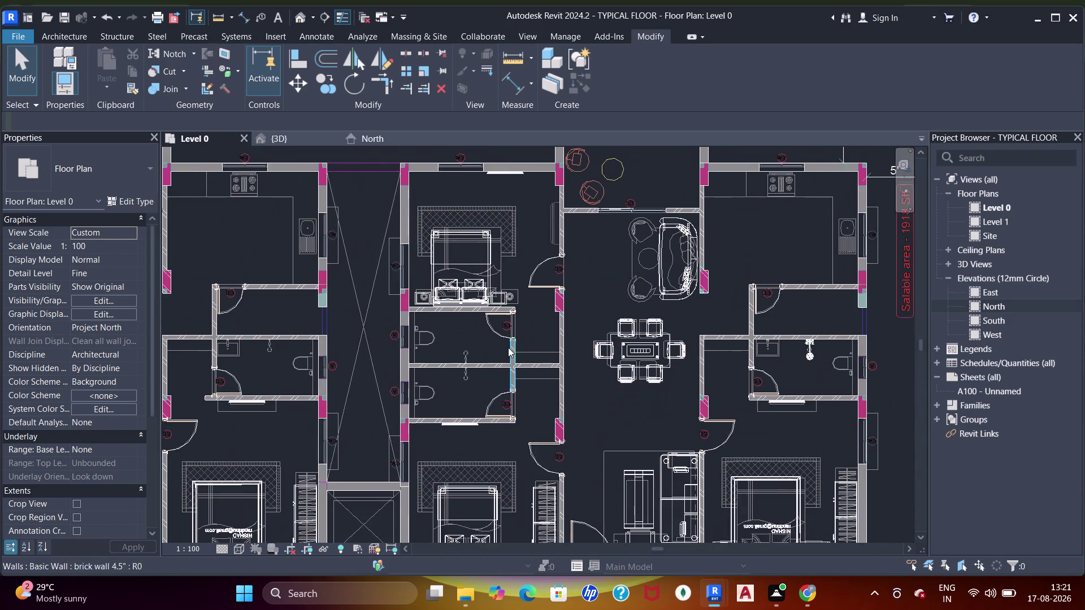
Place back-to-back Shower_columns_15486 components on both sides of a bathroom wall.
scroll(up, 3)
click(66, 36)
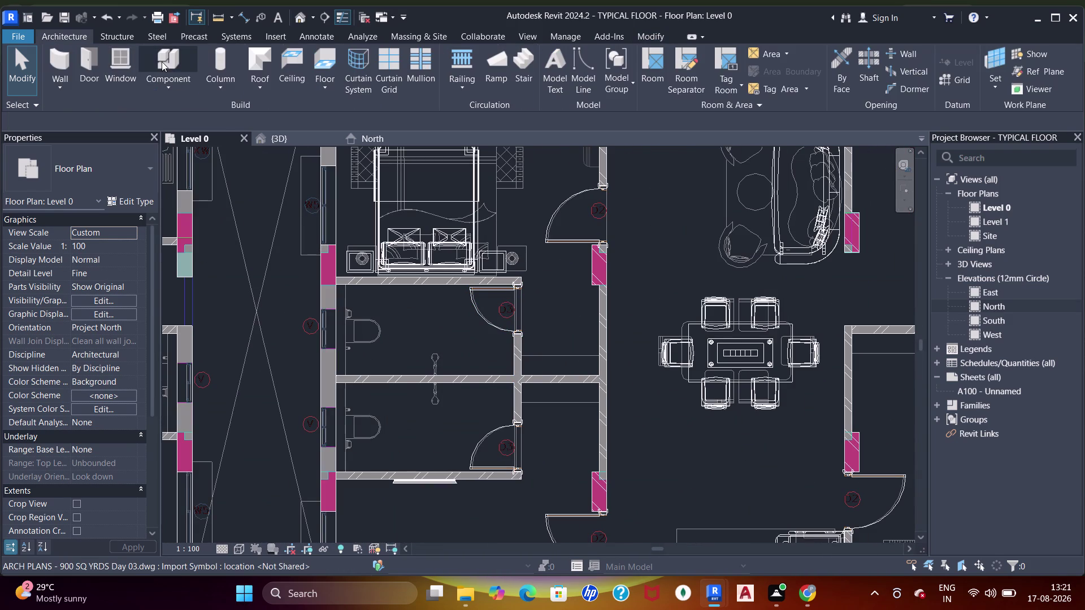
click(162, 61)
scroll(up, 3)
middle_drag(454, 404, 531, 214)
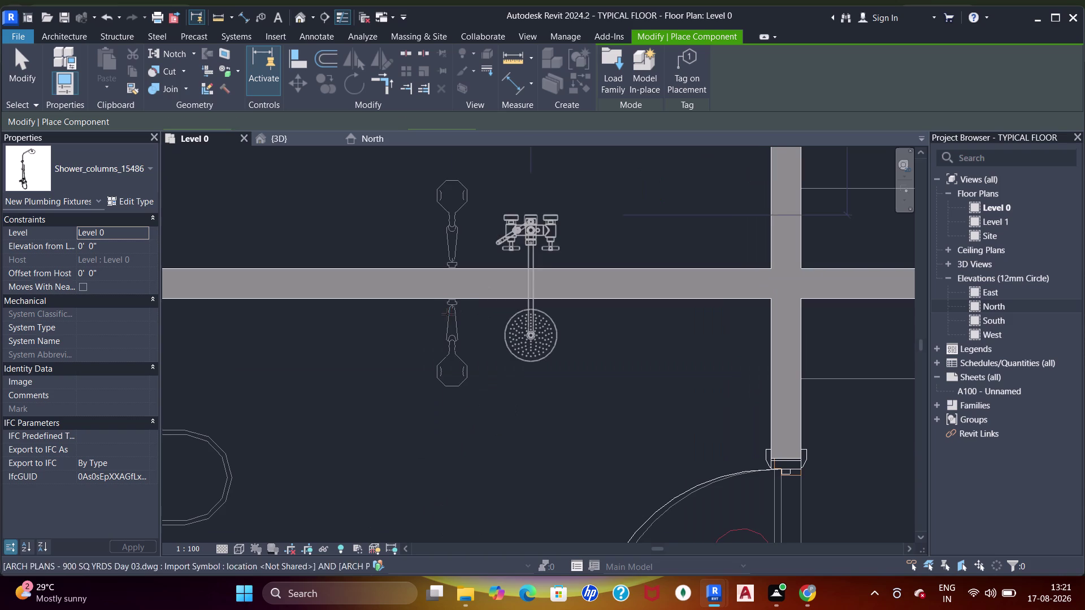
click(452, 298)
middle_drag(459, 227, 455, 314)
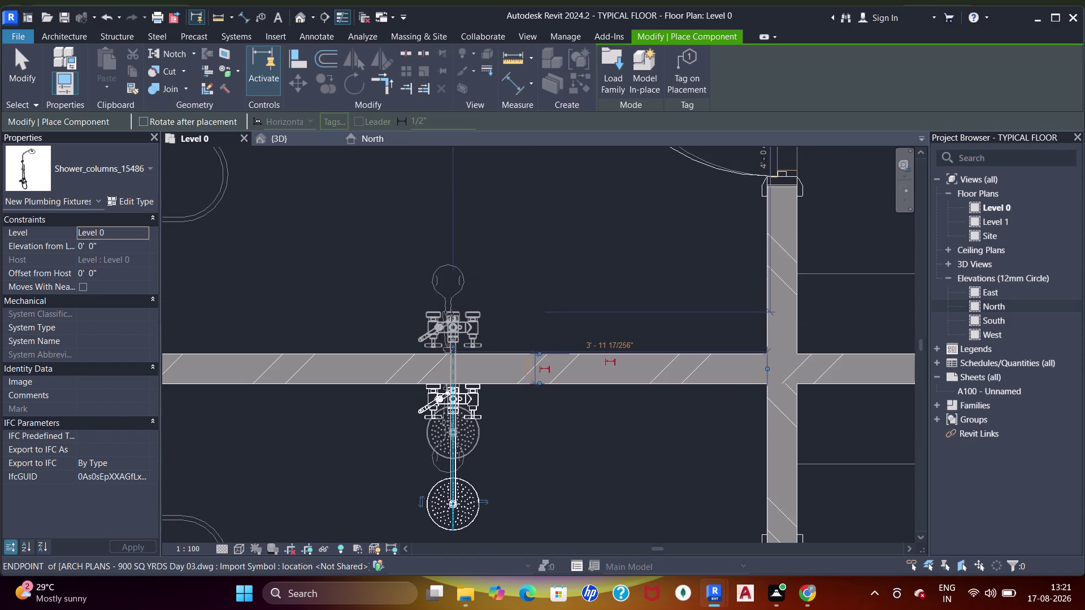
key(space)
key(space)
scroll(up, 3)
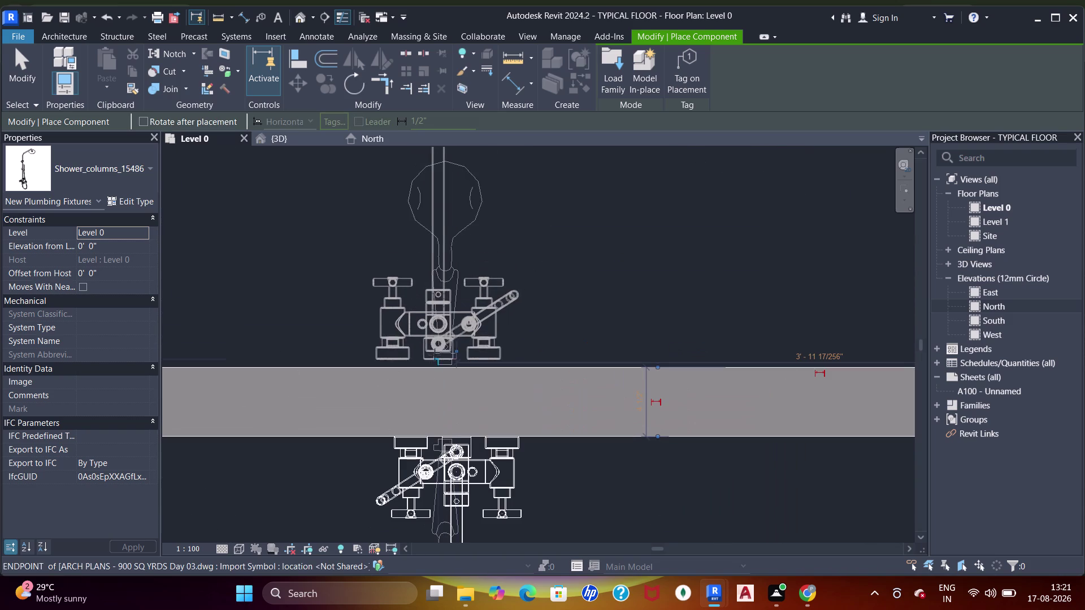
click(432, 364)
Rotate the shower preview and place a column on the next bathroom's top wall.
scroll(down, 3)
middle_drag(597, 305, 422, 330)
scroll(down, 3)
middle_drag(515, 322, 562, 349)
middle_drag(579, 296, 402, 377)
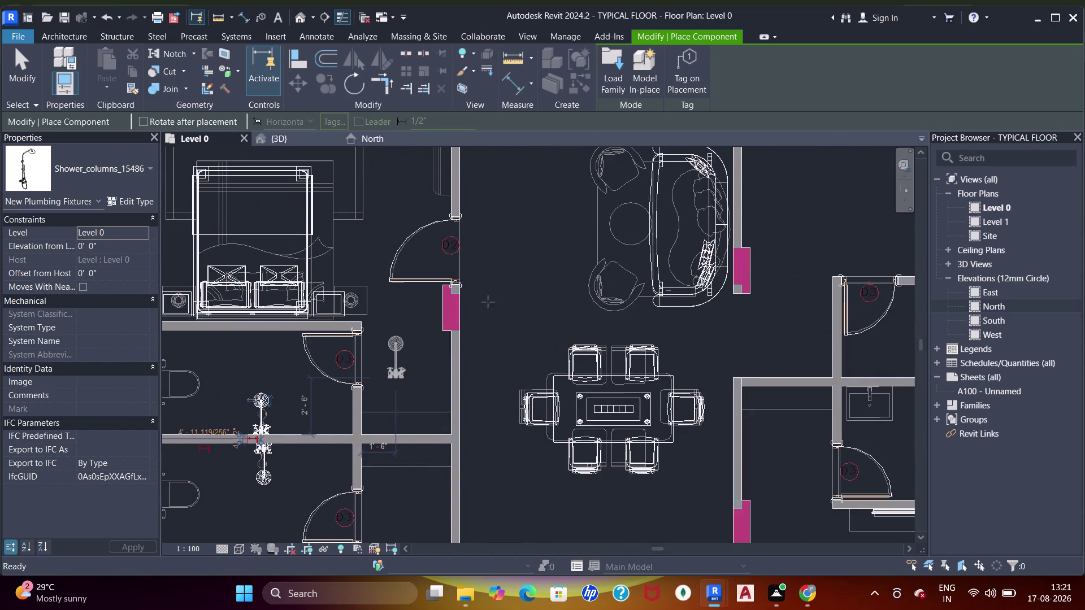
scroll(down, 3)
middle_drag(535, 295, 605, 323)
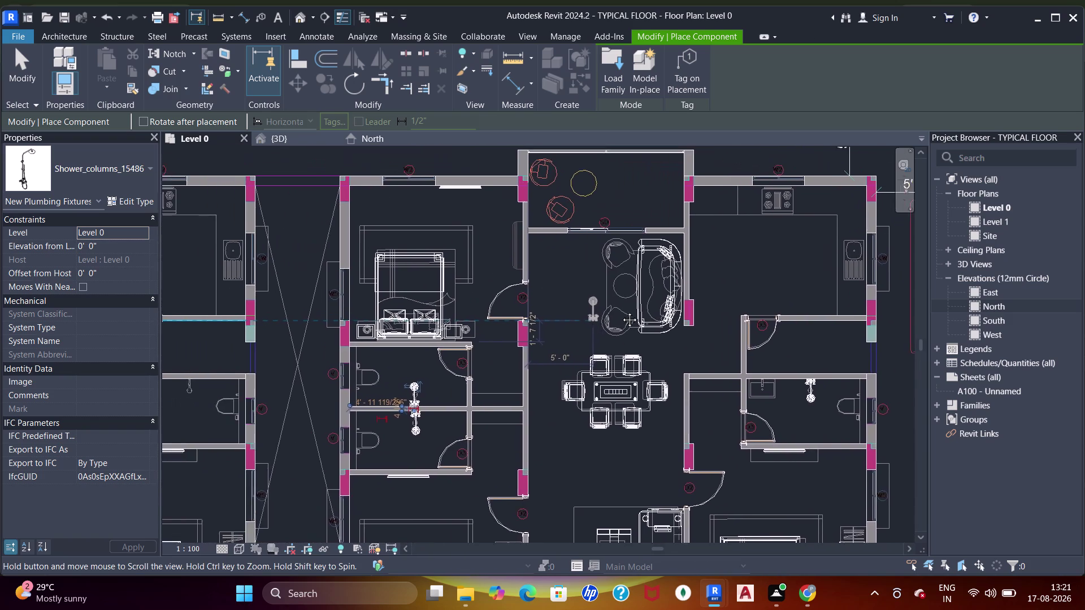
middle_drag(604, 323, 678, 212)
middle_drag(507, 356, 677, 346)
middle_drag(426, 324, 506, 350)
scroll(up, 3)
key(space)
key(space)
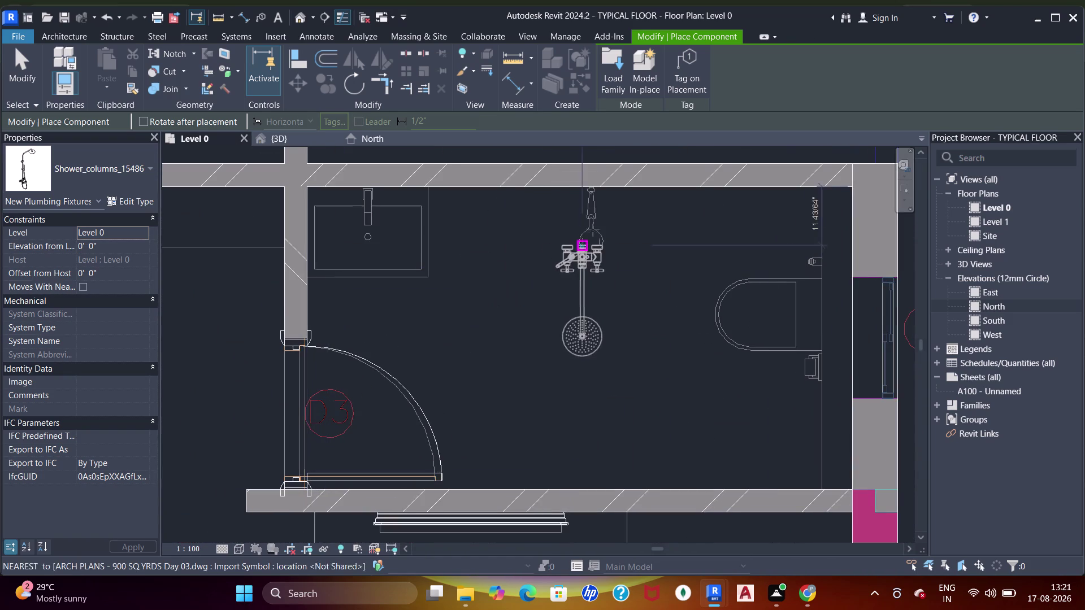
scroll(up, 3)
middle_drag(572, 192, 576, 270)
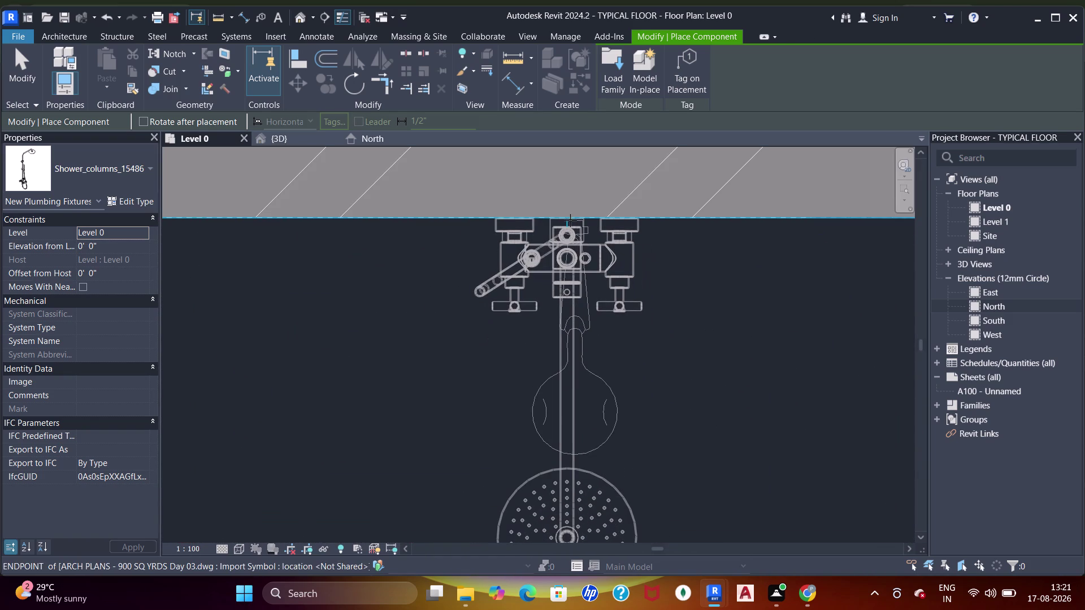
click(570, 220)
Place two shower columns on either side of another shared bathroom wall.
scroll(down, 3)
middle_drag(409, 282, 615, 288)
scroll(down, 3)
middle_drag(467, 304, 557, 279)
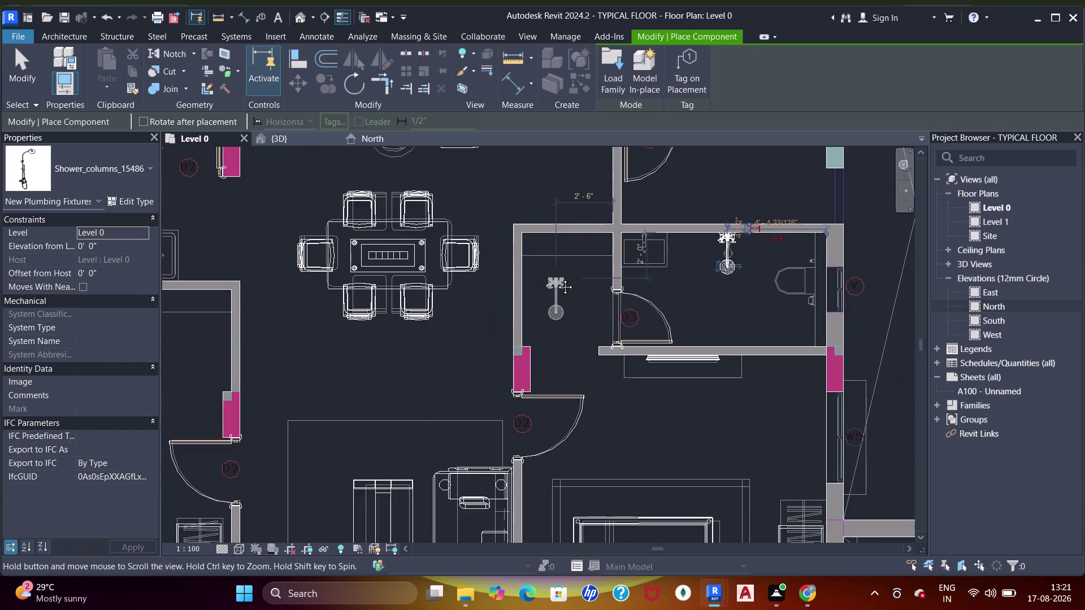
middle_drag(557, 278, 542, 287)
scroll(down, 3)
middle_drag(448, 298, 558, 230)
middle_drag(435, 304, 580, 313)
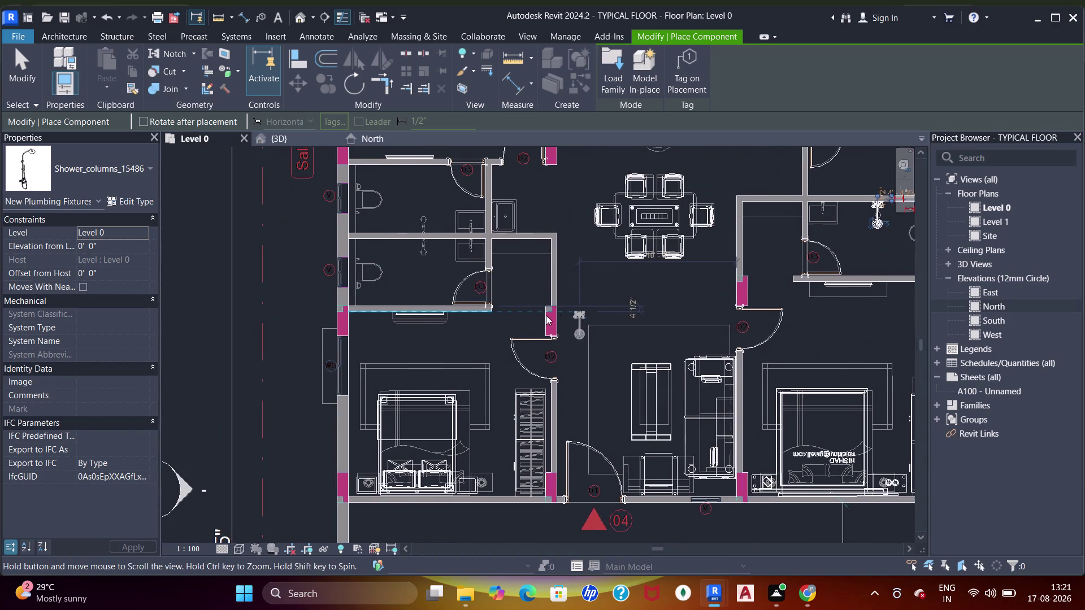
scroll(up, 3)
middle_drag(532, 264, 536, 375)
scroll(up, 3)
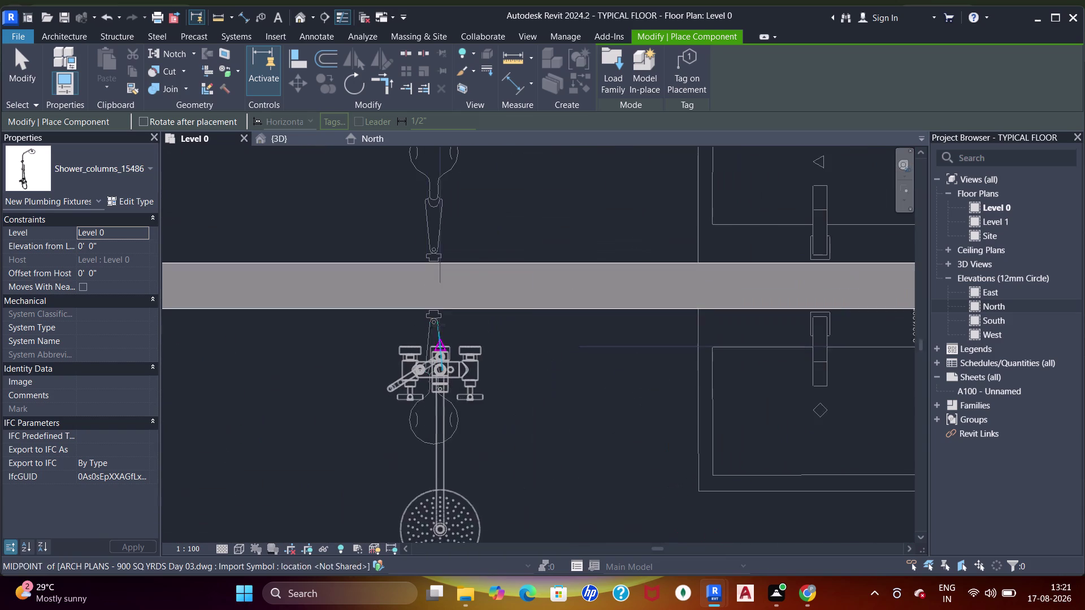
click(436, 312)
scroll(down, 3)
middle_drag(449, 285, 464, 407)
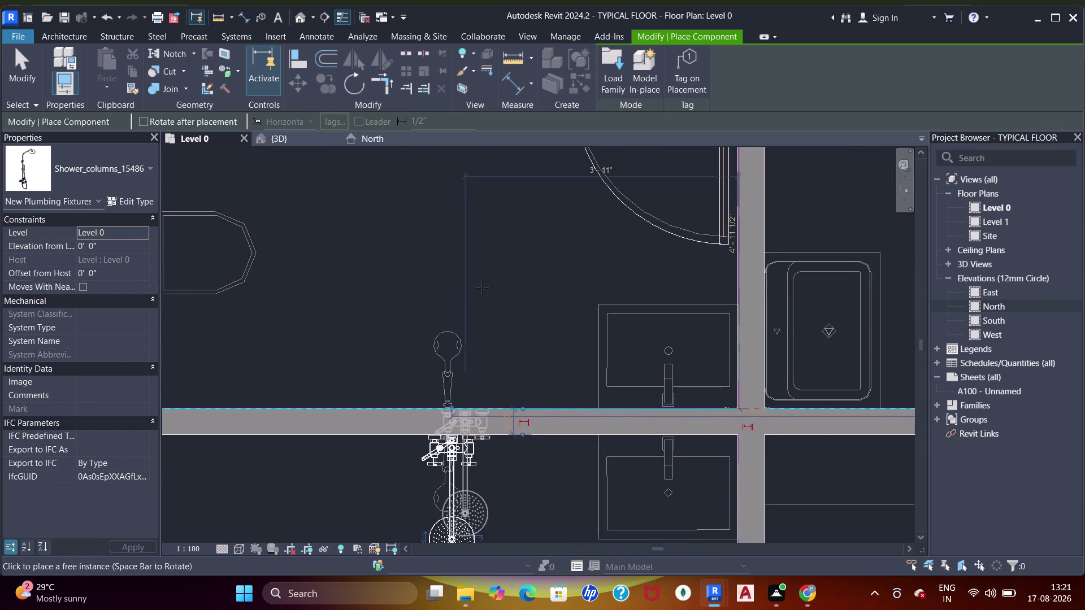
key(space)
key(space)
scroll(up, 3)
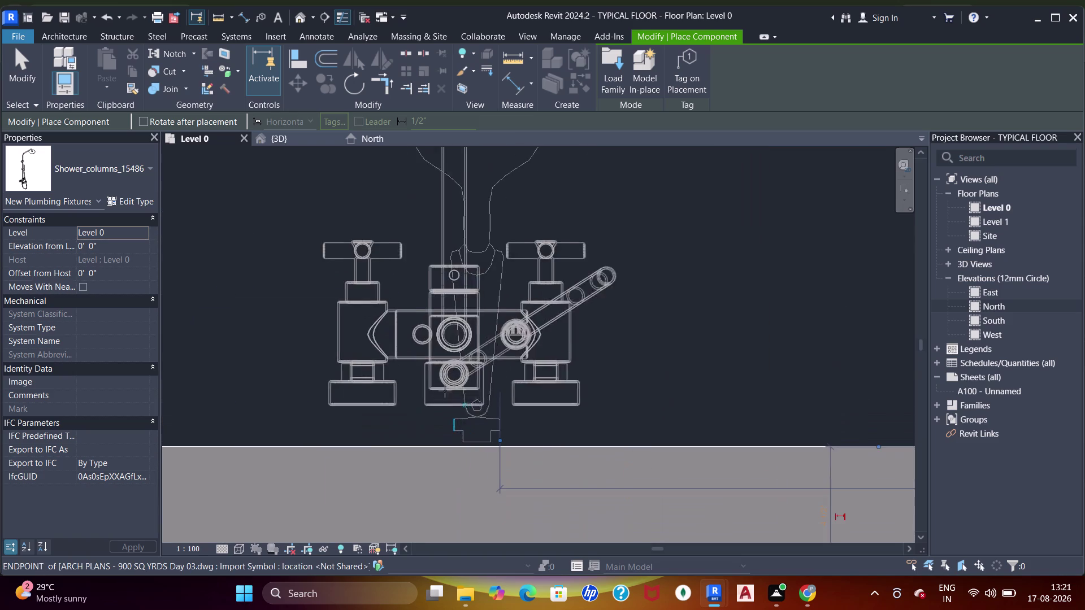
click(471, 442)
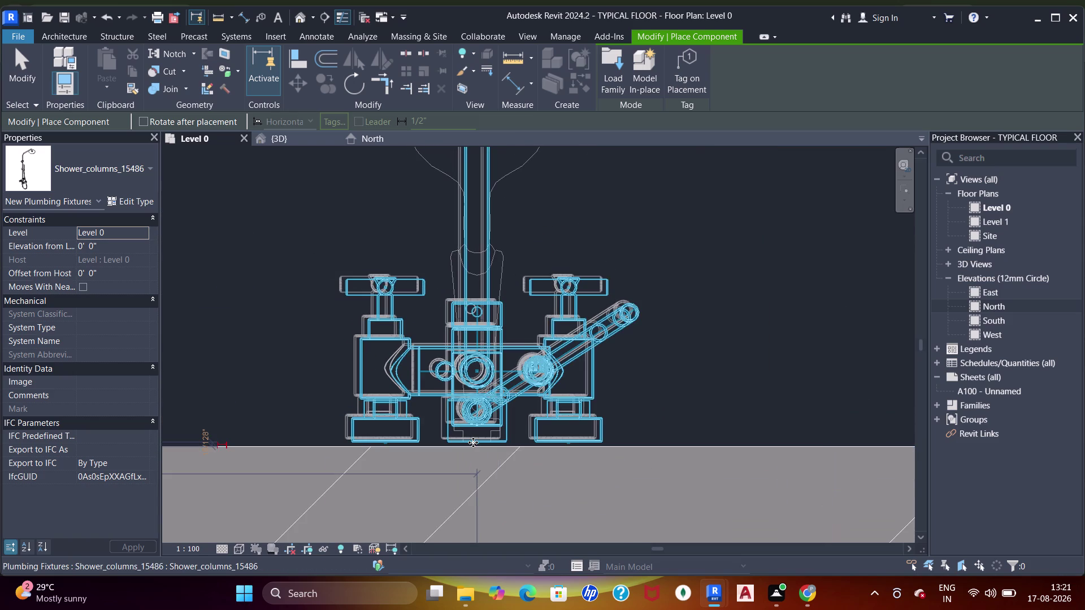
Align the last shower column's back edge flush to the wall face.
scroll(up, 3)
key(Escape)
key(Escape)
key(Escape)
key(a)
key(a)
key(a)
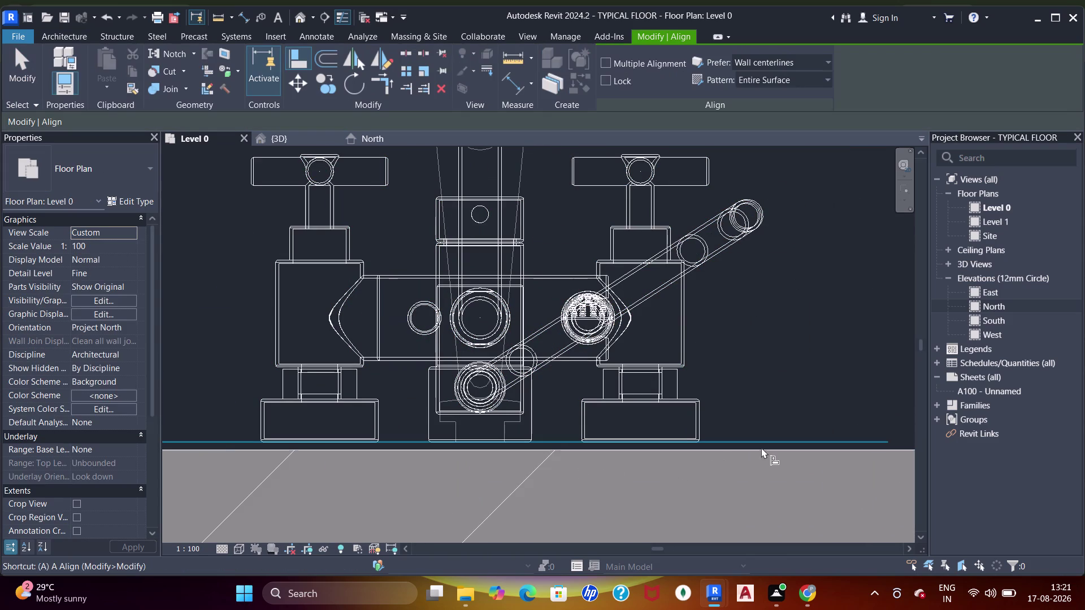
drag(774, 451, 756, 453)
drag(513, 445, 524, 446)
scroll(down, 3)
middle_drag(685, 299, 560, 318)
key(Escape)
scroll(down, 3)
key(Escape)
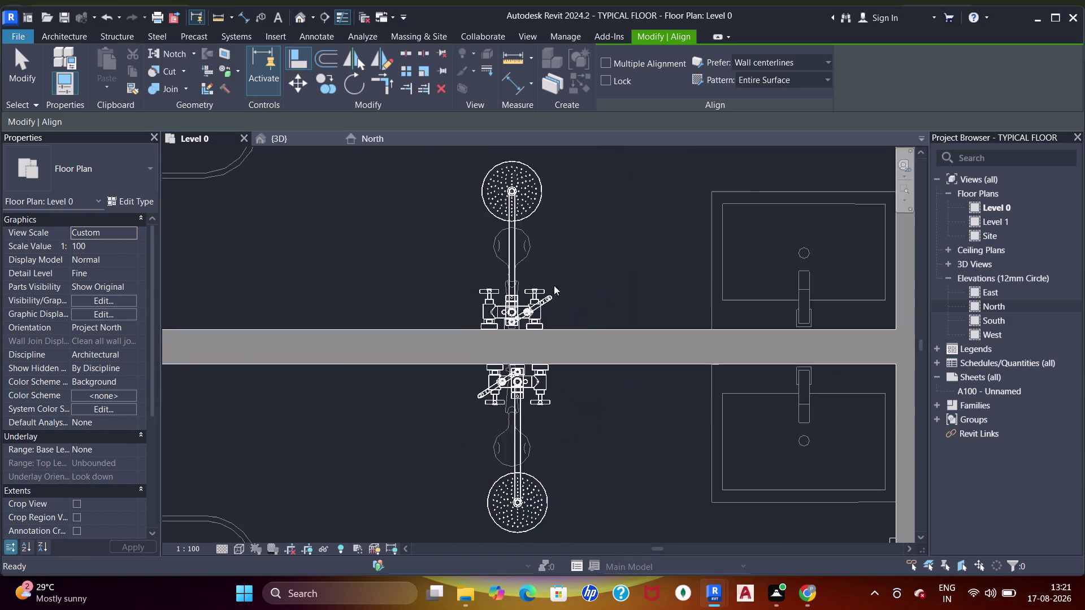
Switch to the {3D} view of the model.
scroll(down, 3)
key(Escape)
click(282, 145)
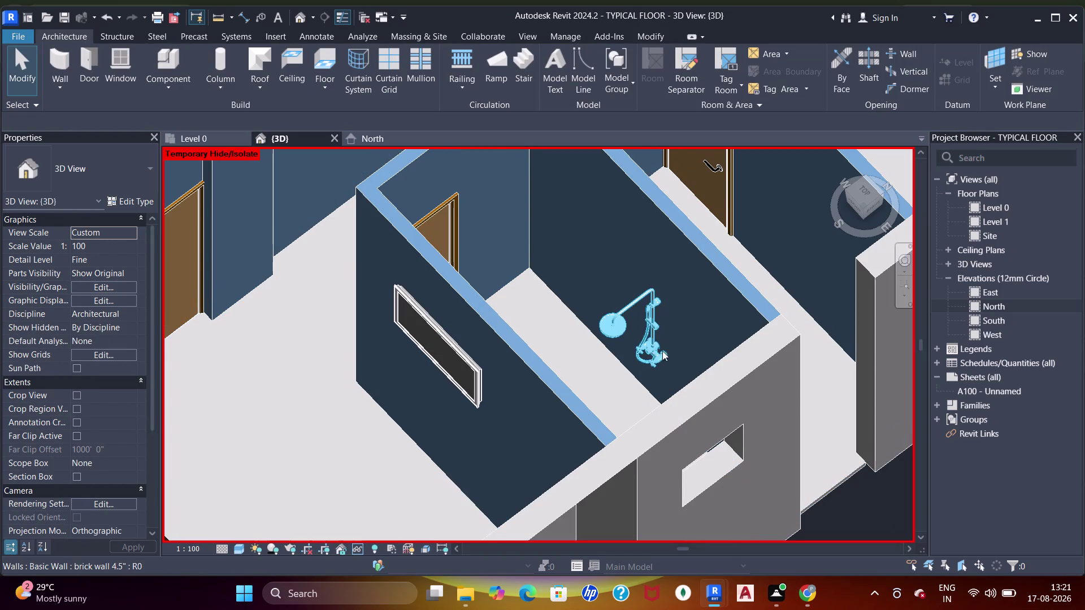
Select all twelve shower column instances from the 3D view.
click(660, 356)
scroll(down, 3)
middle_drag(601, 330, 545, 295)
right_click(690, 385)
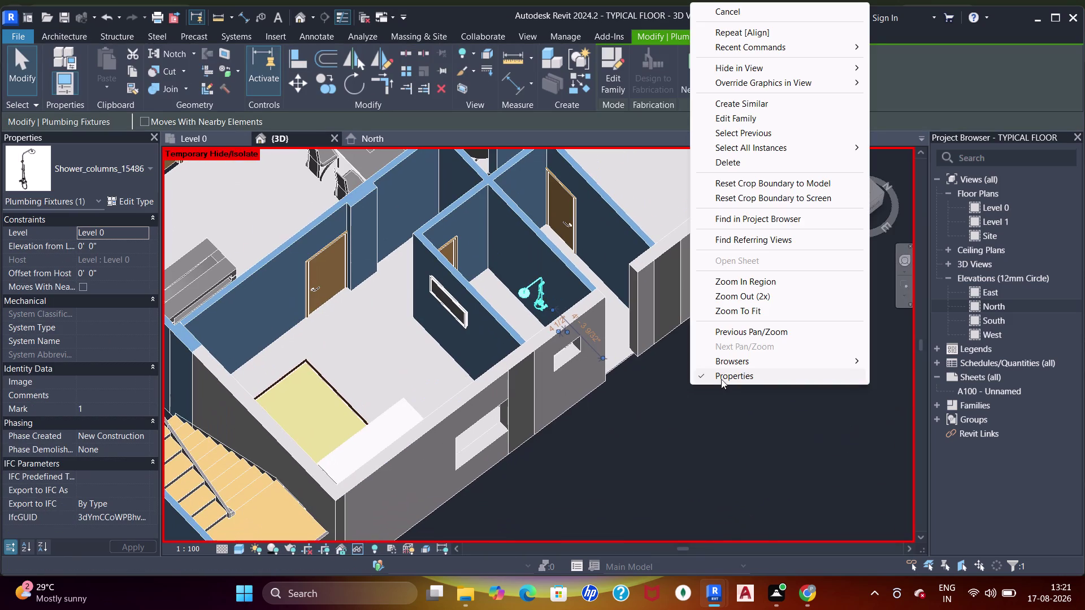
click(780, 150)
click(909, 146)
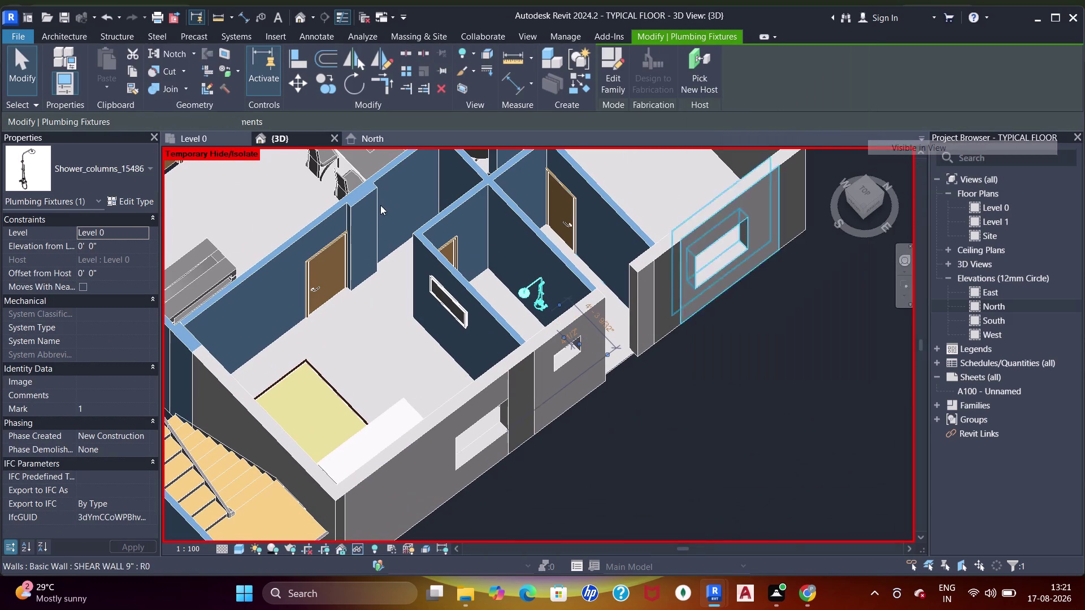
Set the showers' elevation from level to 5', then correct it to 3' 0".
click(112, 249)
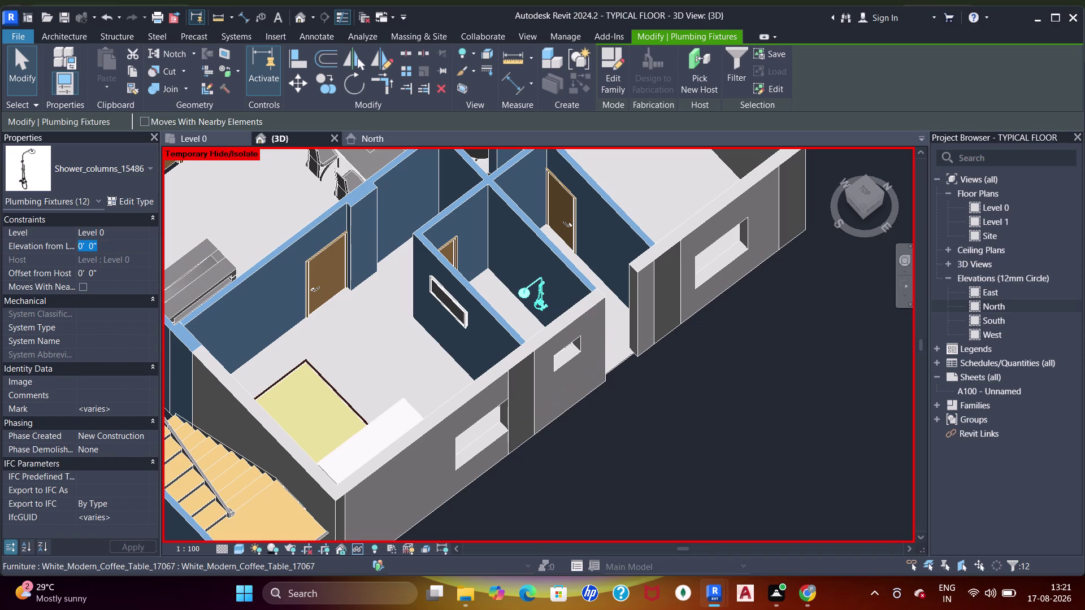
text(5')
key(Return)
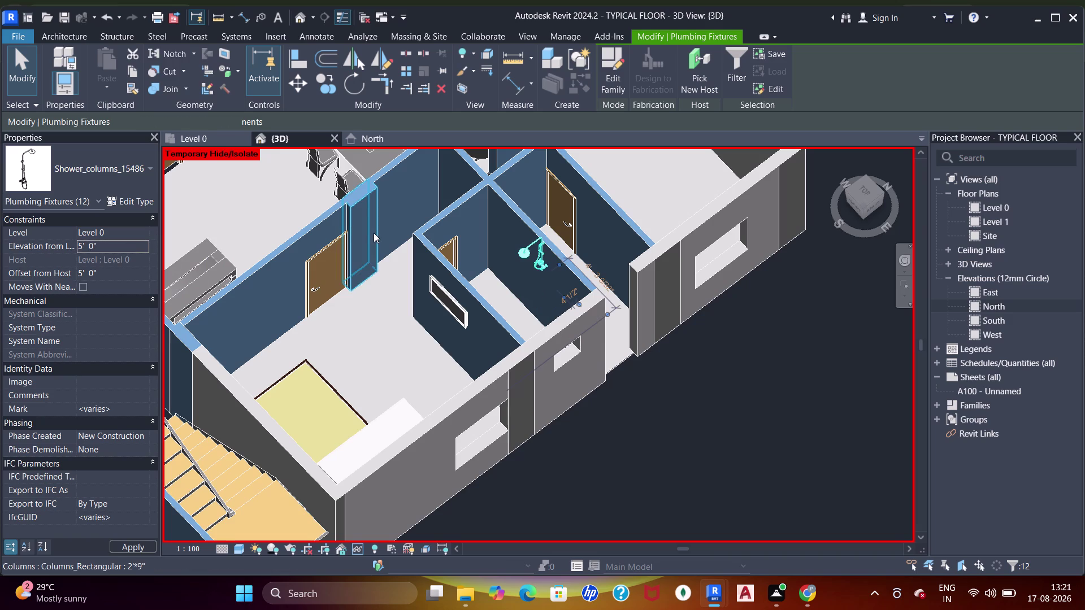
middle_drag(461, 321, 473, 260)
scroll(down, 3)
middle_drag(470, 287, 464, 318)
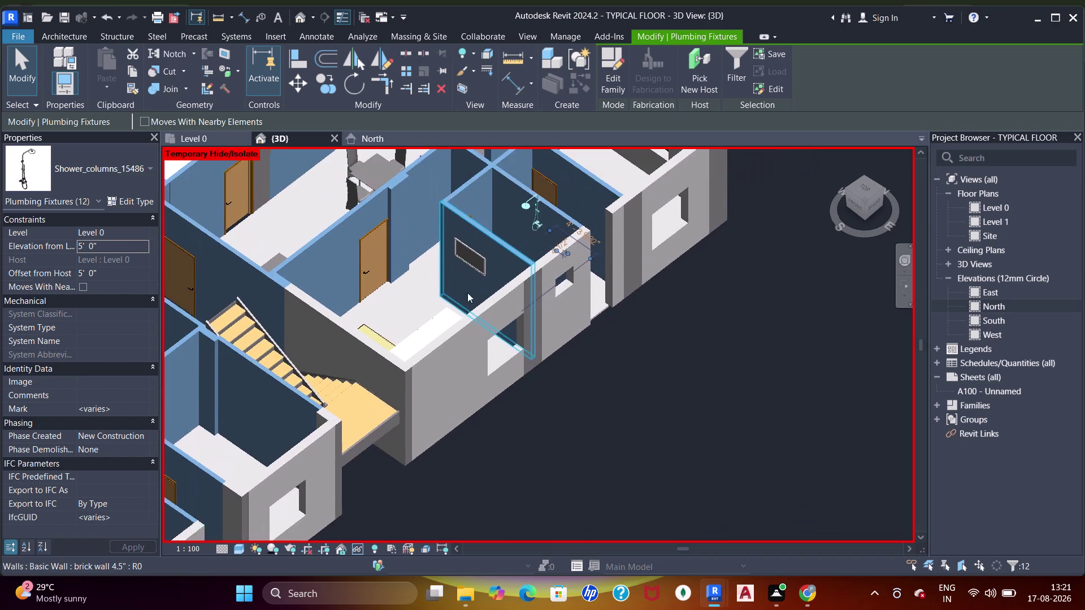
scroll(up, 3)
click(126, 249)
text(3)
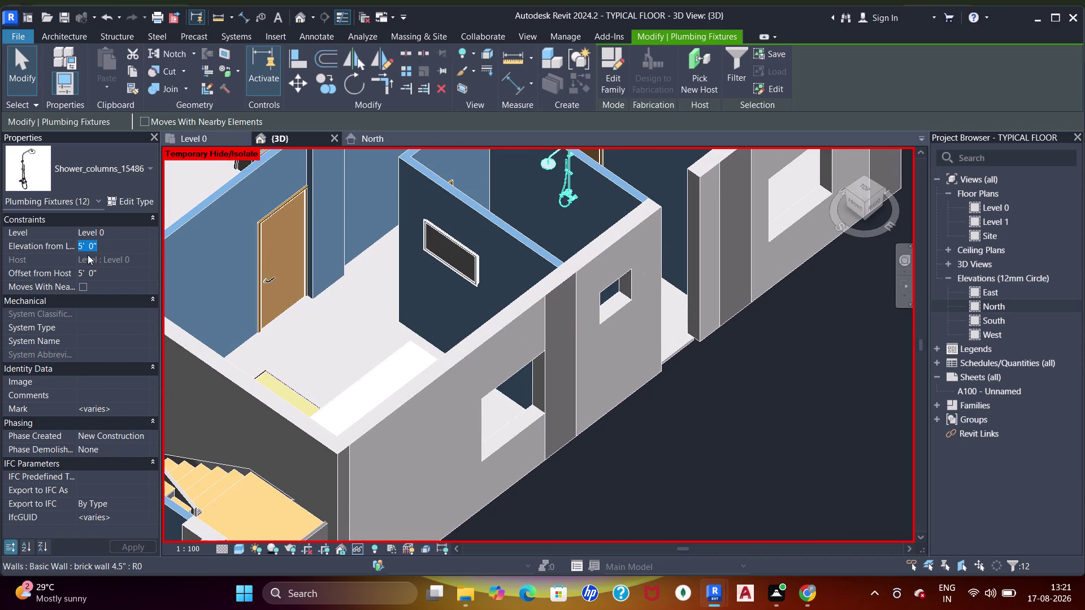
text(')
key(Return)
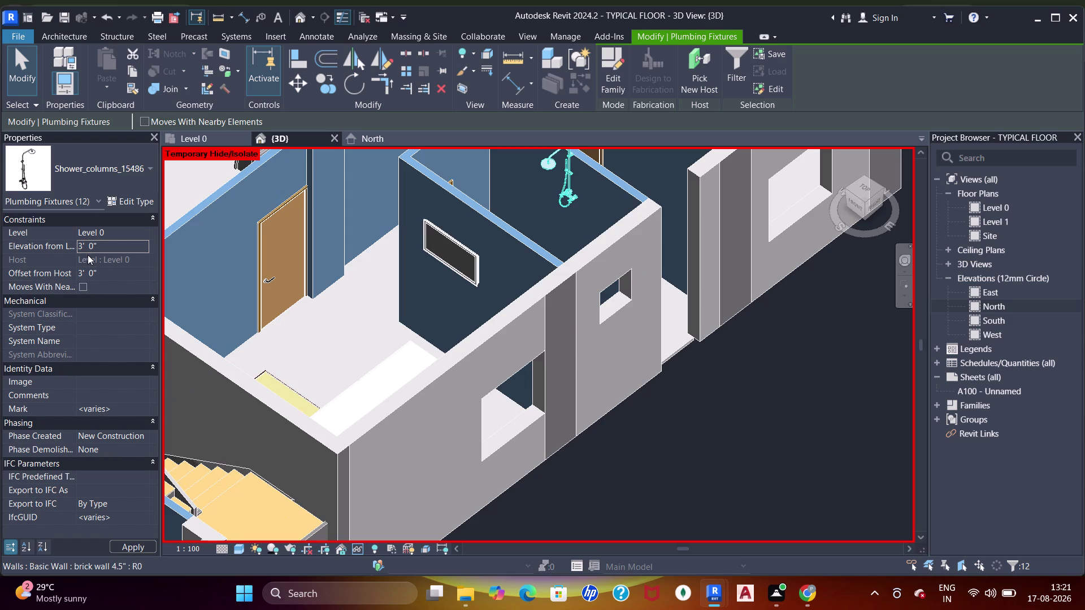
middle_drag(559, 295, 565, 340)
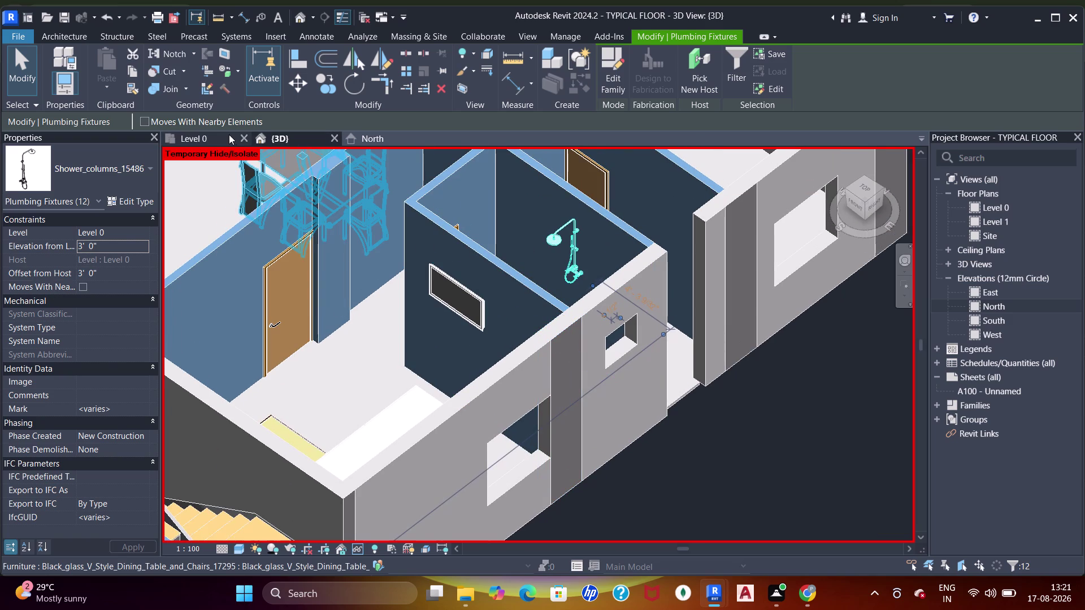
Return to the Level 0 plan, clear the selection, and start Component > Load Family.
click(215, 136)
scroll(down, 3)
middle_drag(490, 302, 480, 312)
key(Escape)
key(Escape)
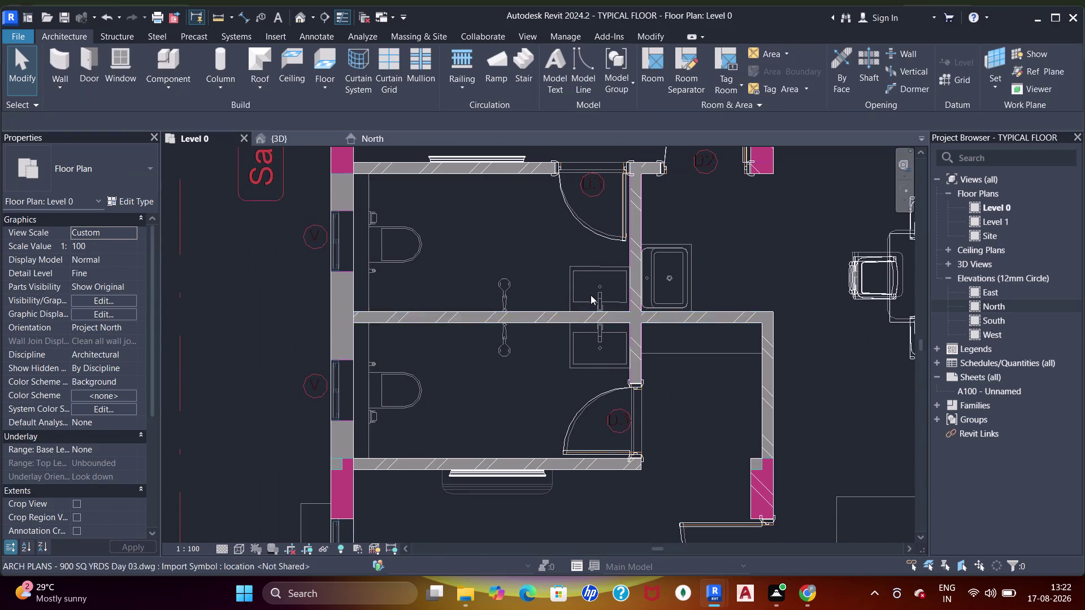
scroll(down, 3)
middle_drag(589, 301, 512, 331)
scroll(up, 3)
scroll(down, 3)
middle_drag(536, 335, 514, 279)
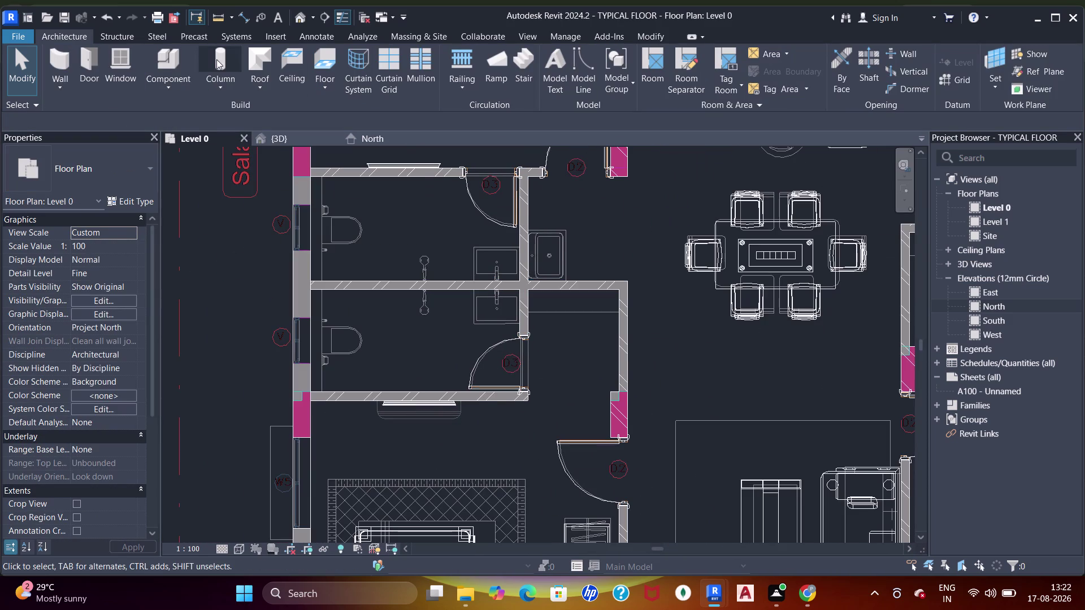
click(177, 60)
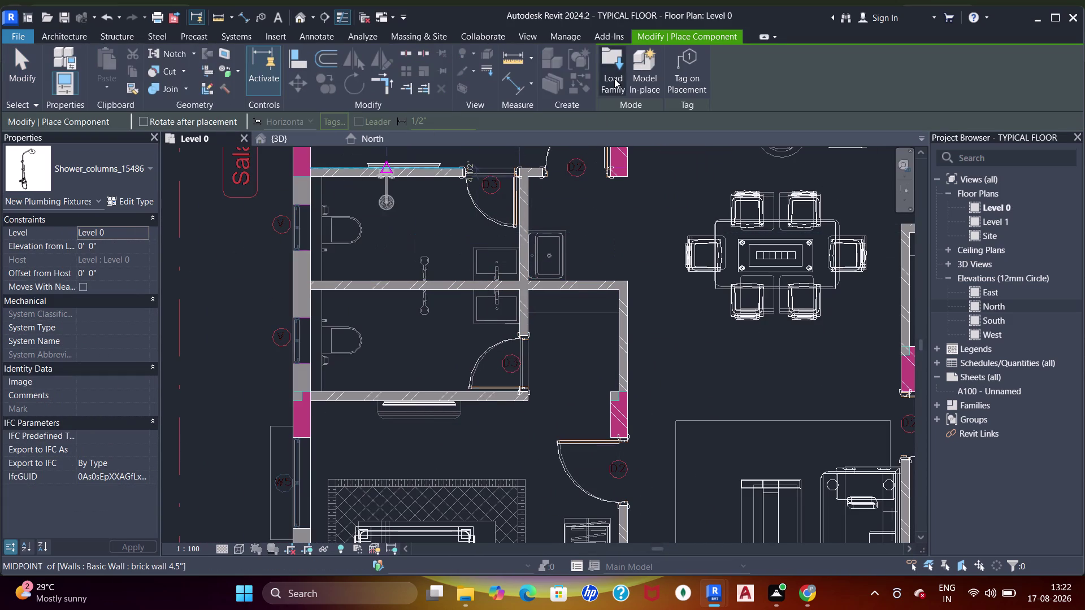
click(616, 63)
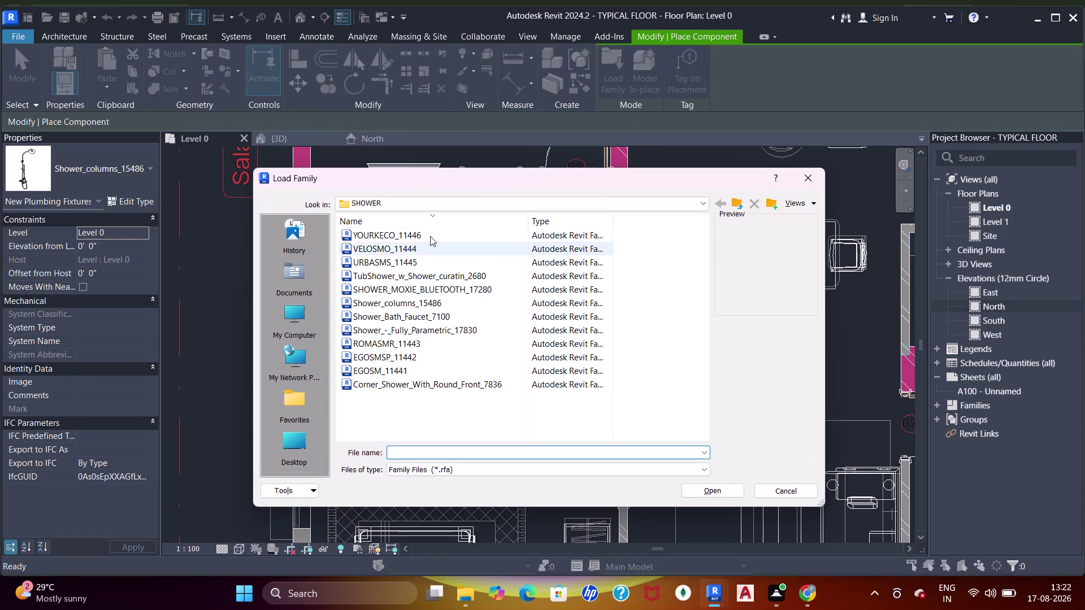
Preview SHOWER_MOXIE_BLUETOOTH_17280, then go up to the parent families folder.
click(449, 282)
click(435, 290)
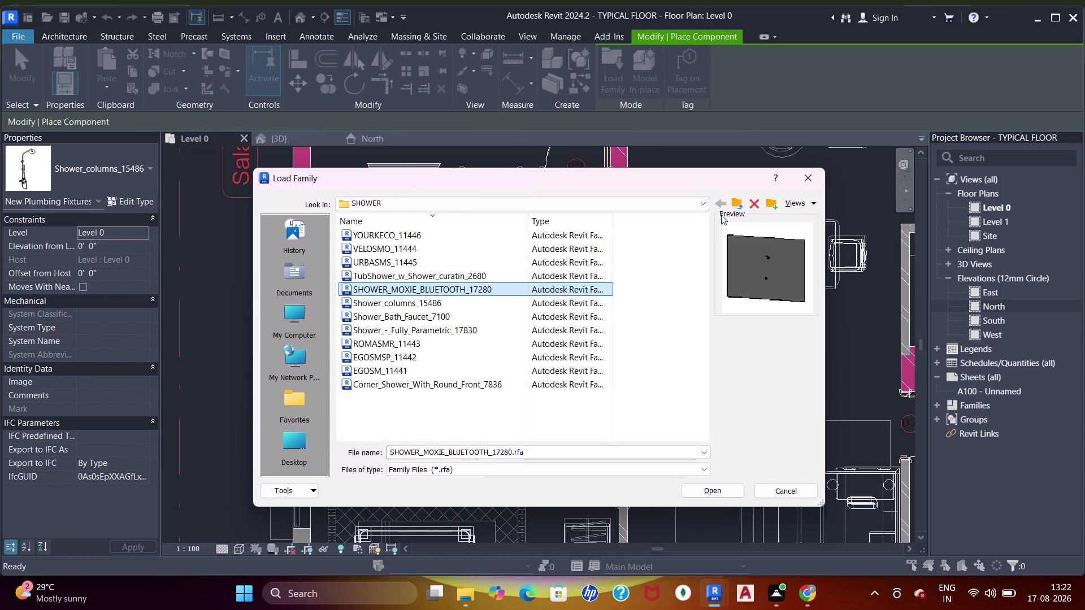
click(733, 201)
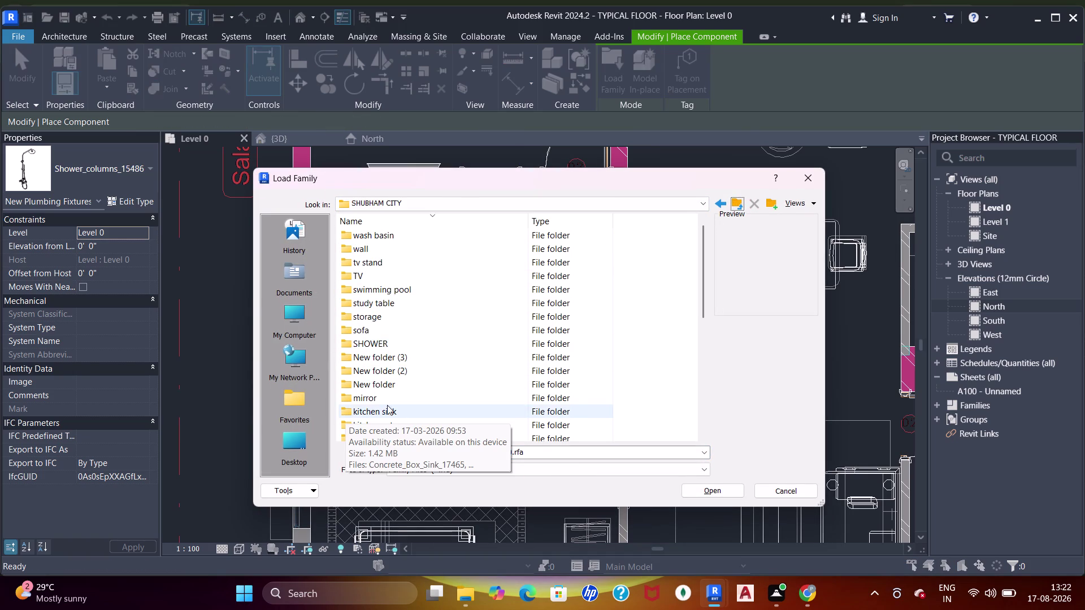
scroll(up, 3)
scroll(down, 3)
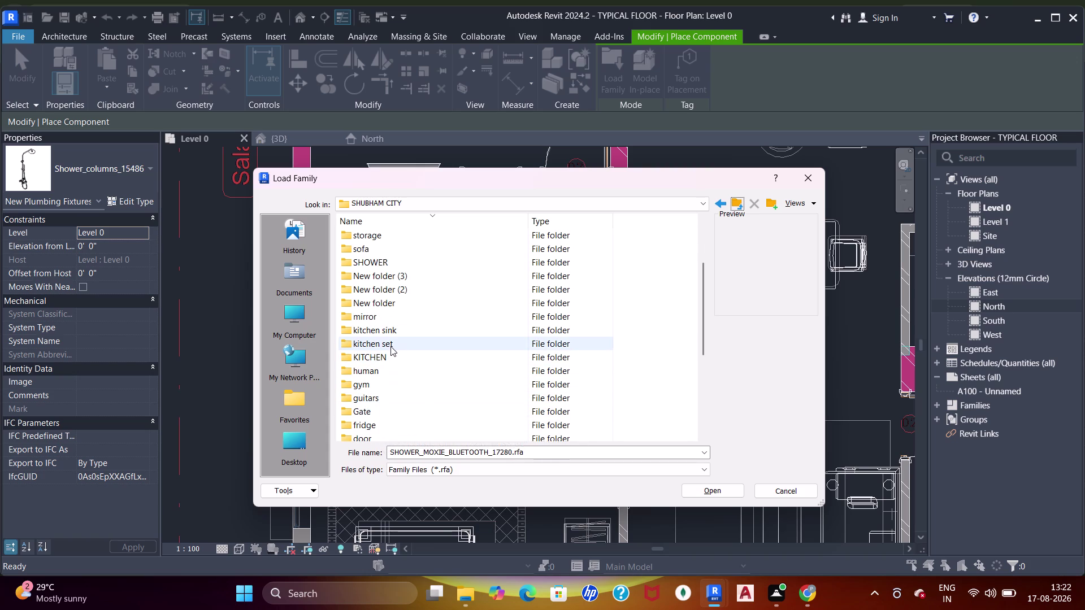
scroll(down, 3)
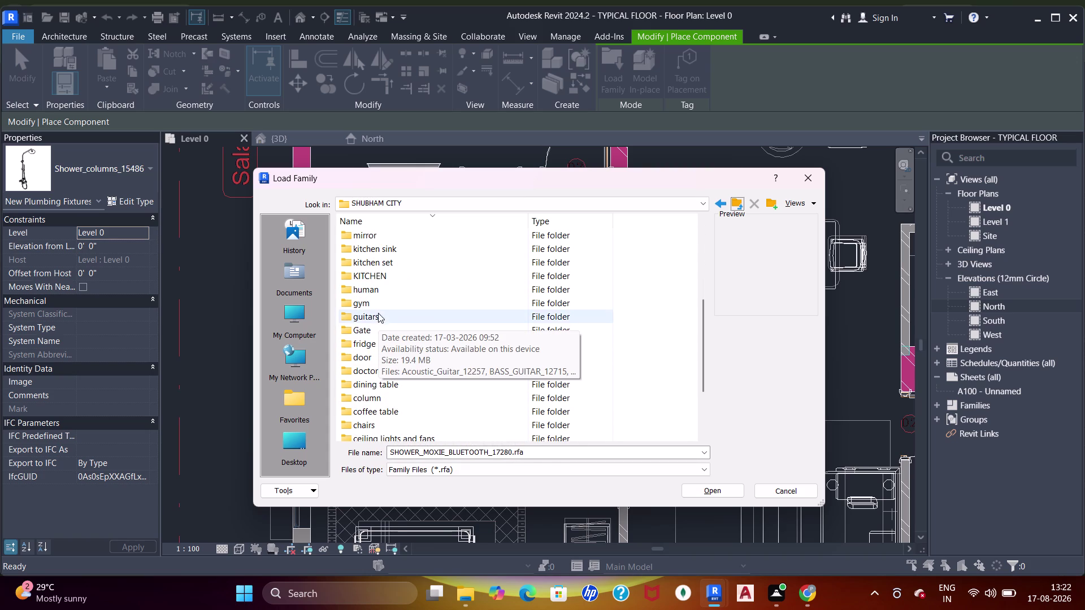
scroll(down, 3)
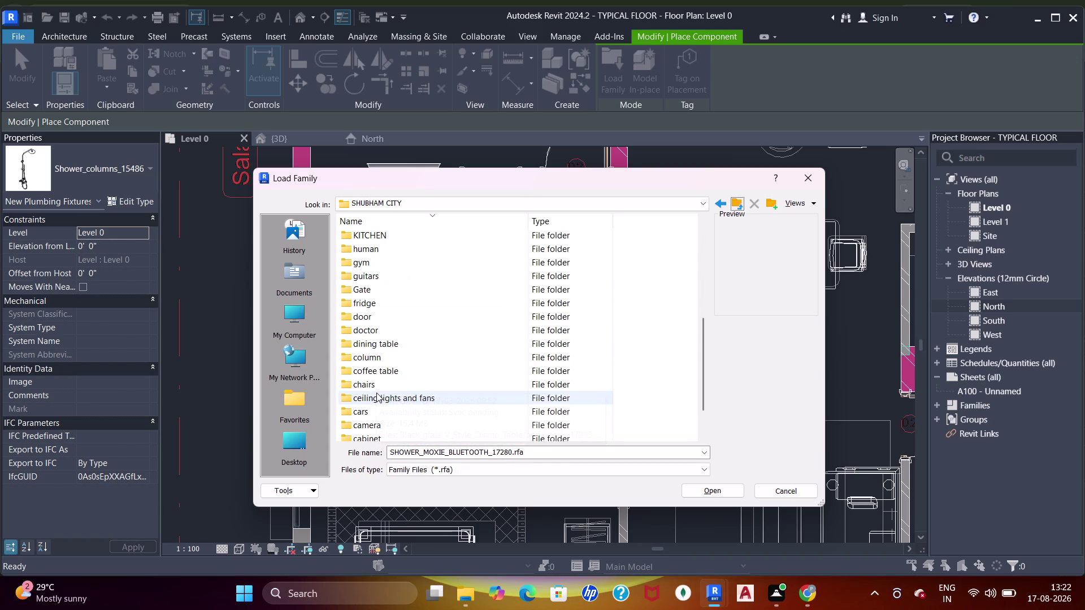
scroll(down, 3)
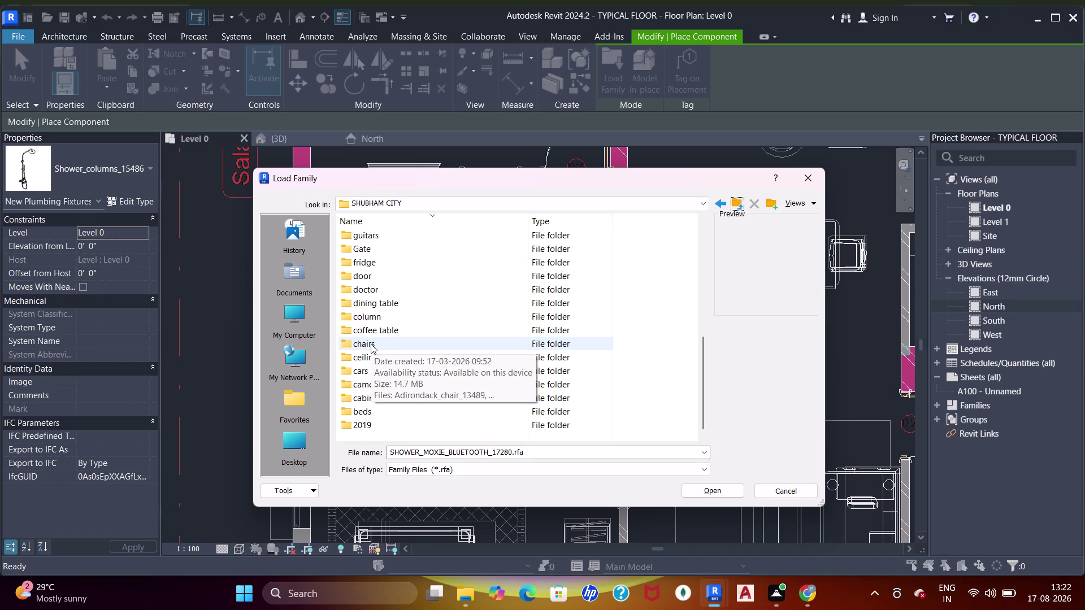
Open the chairs folder and load SWINGING_PATIO_CHAIR_16558.
double_click(370, 344)
click(387, 234)
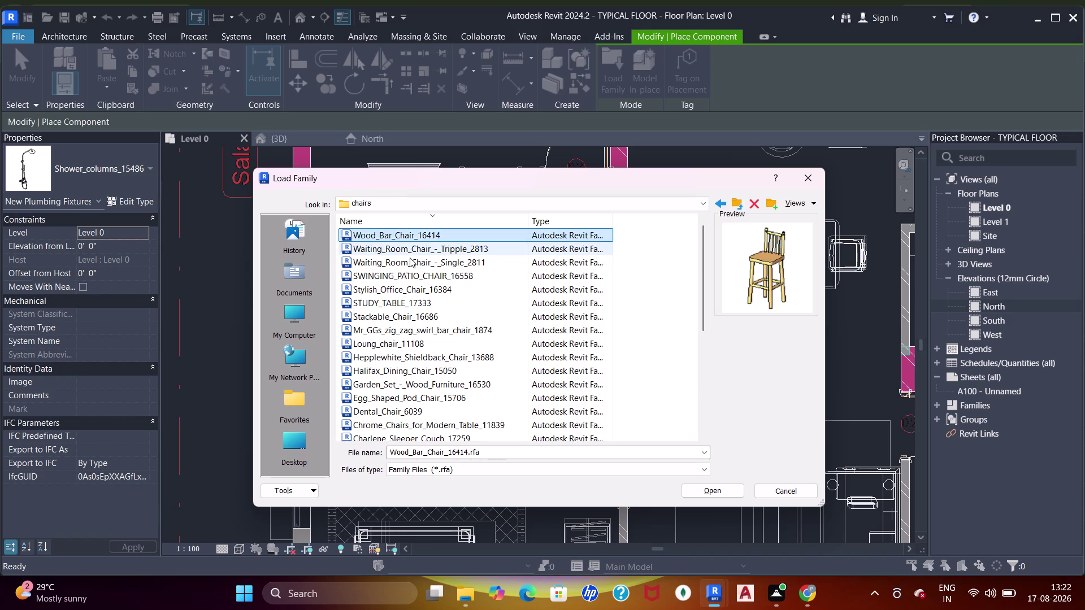
click(407, 255)
click(408, 250)
click(422, 276)
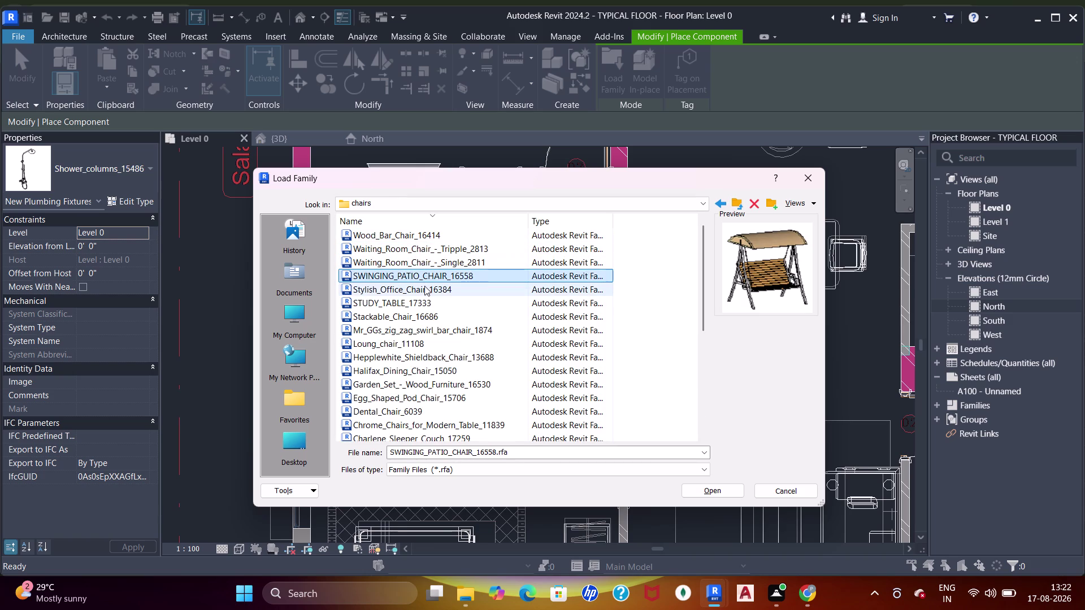
click(425, 286)
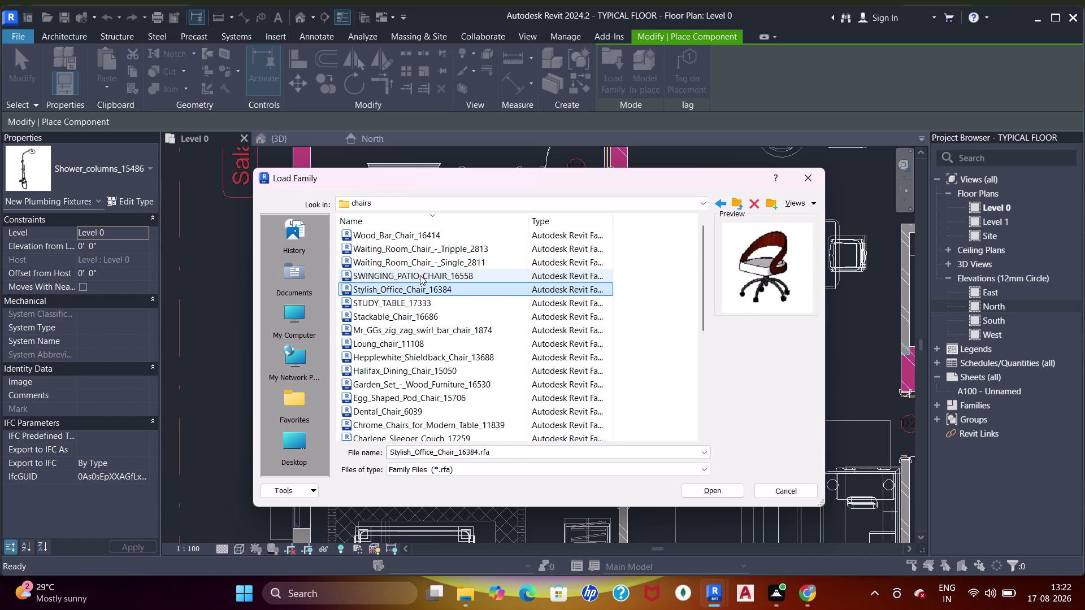
double_click(420, 276)
scroll(down, 3)
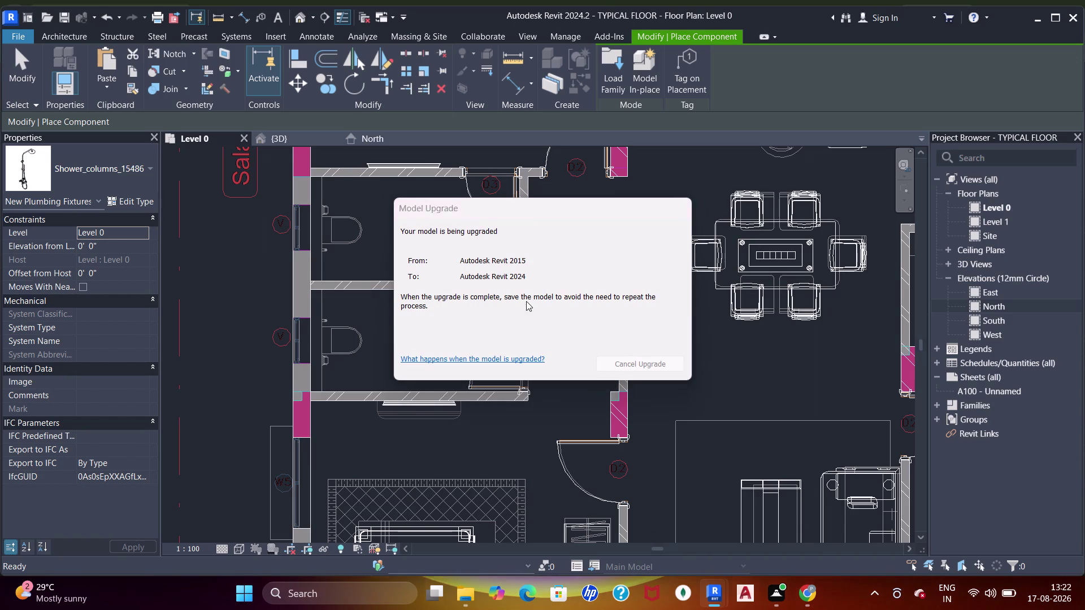
Rotate the swinging patio chair and place it in the first balcony.
scroll(down, 3)
middle_drag(633, 226, 562, 341)
scroll(down, 3)
middle_drag(574, 280, 515, 357)
scroll(down, 3)
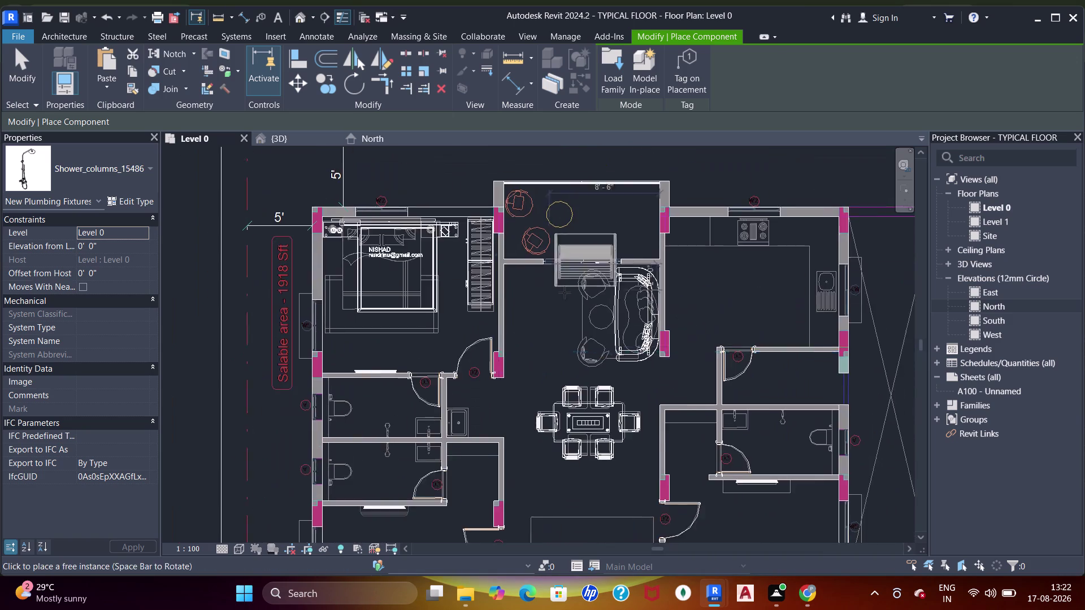
scroll(down, 3)
middle_click(564, 273)
scroll(up, 3)
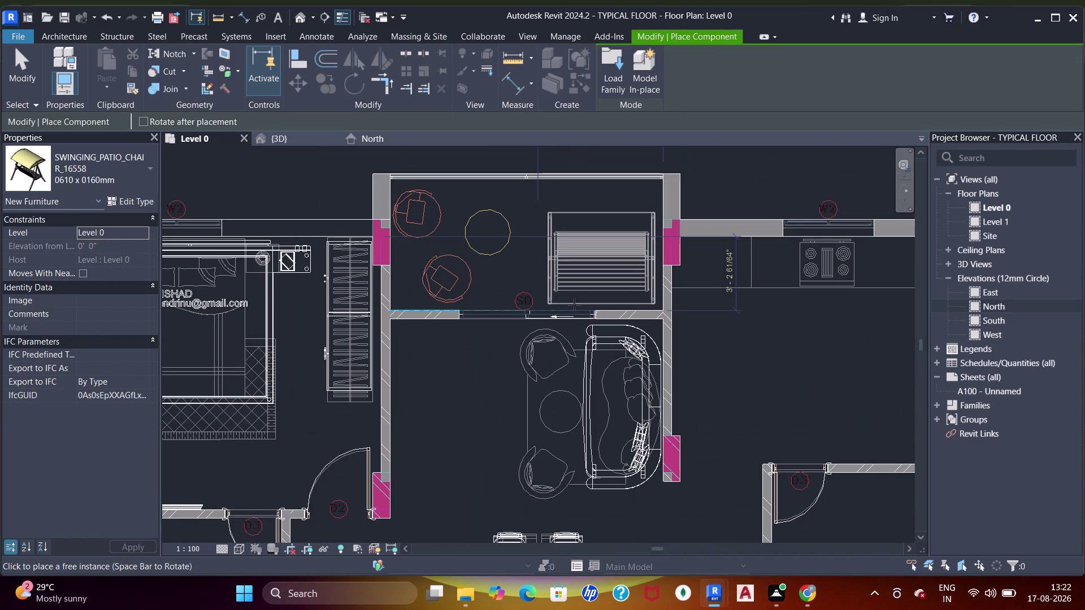
key(space)
key(space)
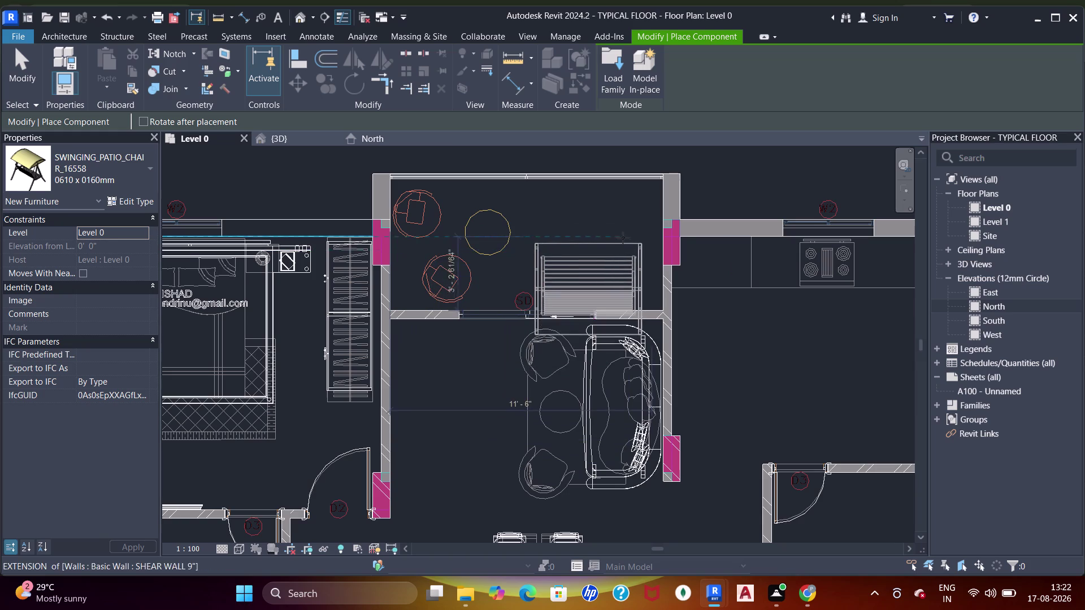
click(632, 211)
Place a second swing chair against another balcony wall.
scroll(down, 3)
middle_drag(603, 261, 468, 281)
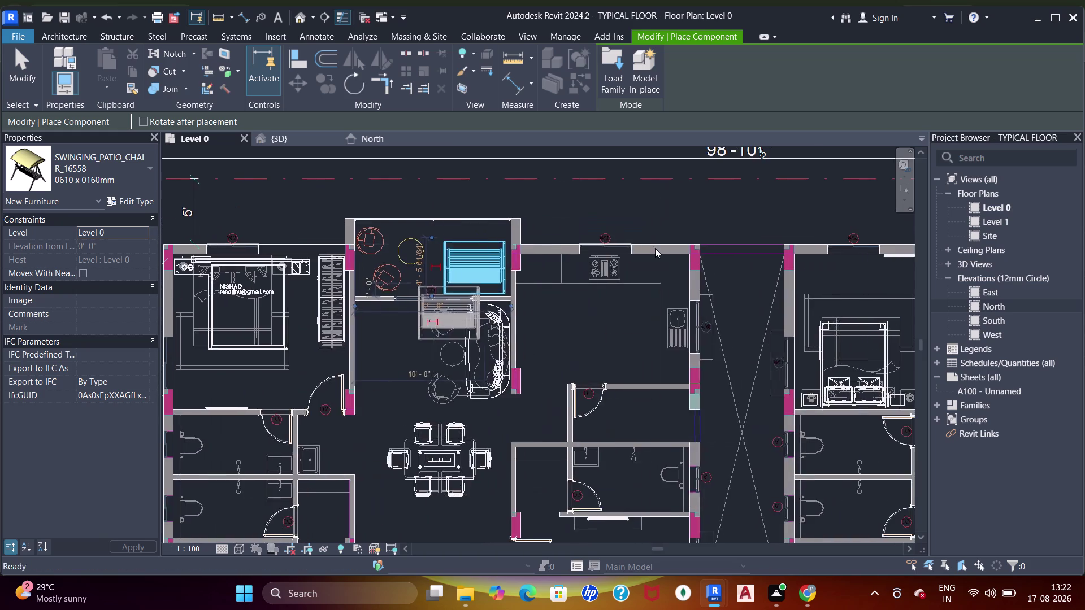
scroll(down, 3)
middle_drag(736, 257, 506, 245)
middle_drag(717, 246, 636, 253)
scroll(up, 3)
scroll(up, 3)
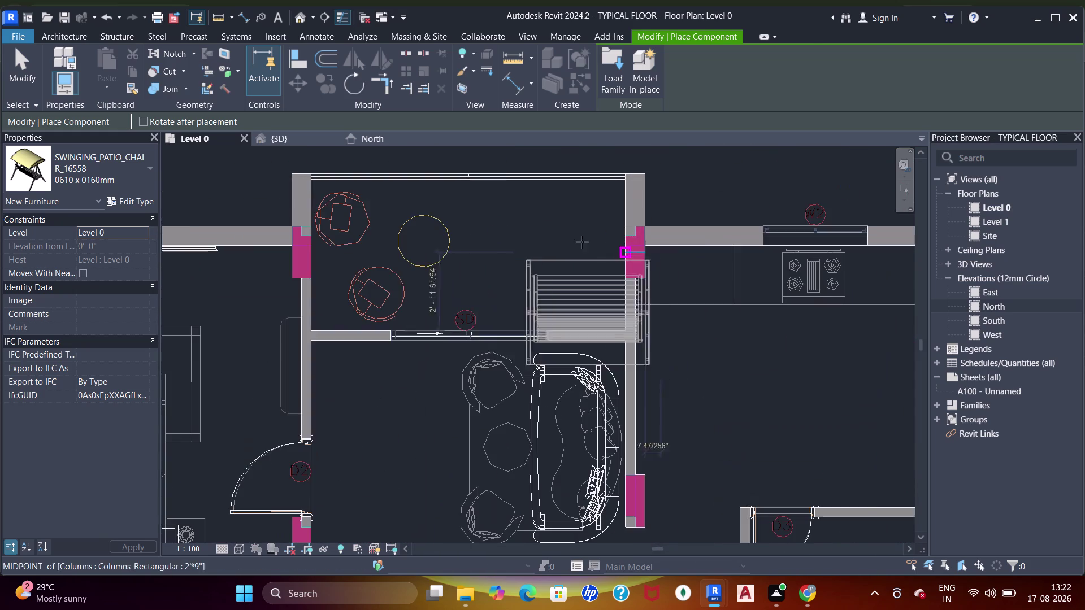
scroll(up, 3)
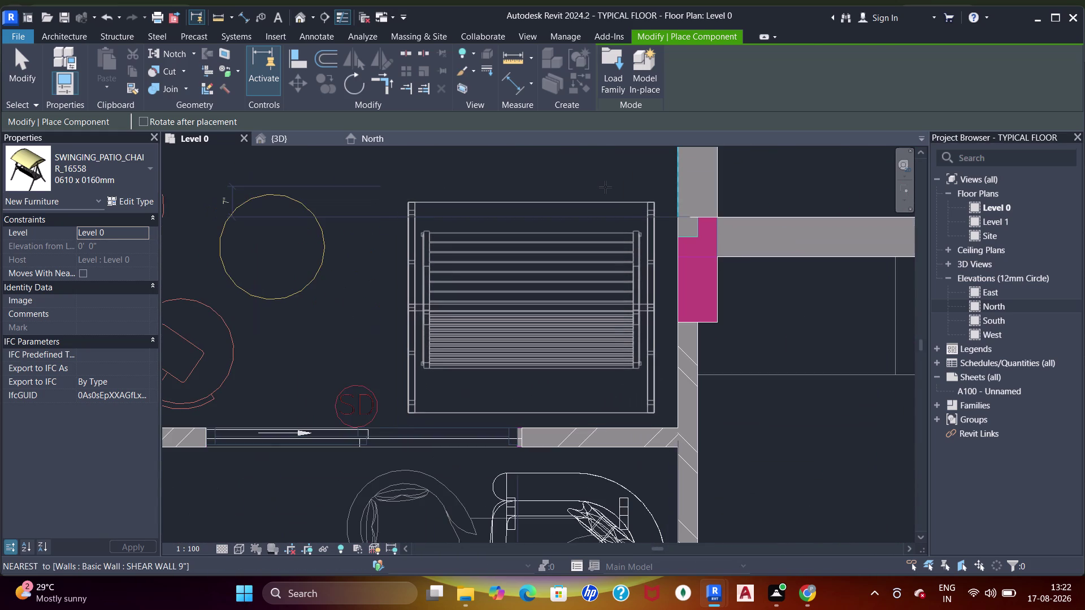
scroll(down, 3)
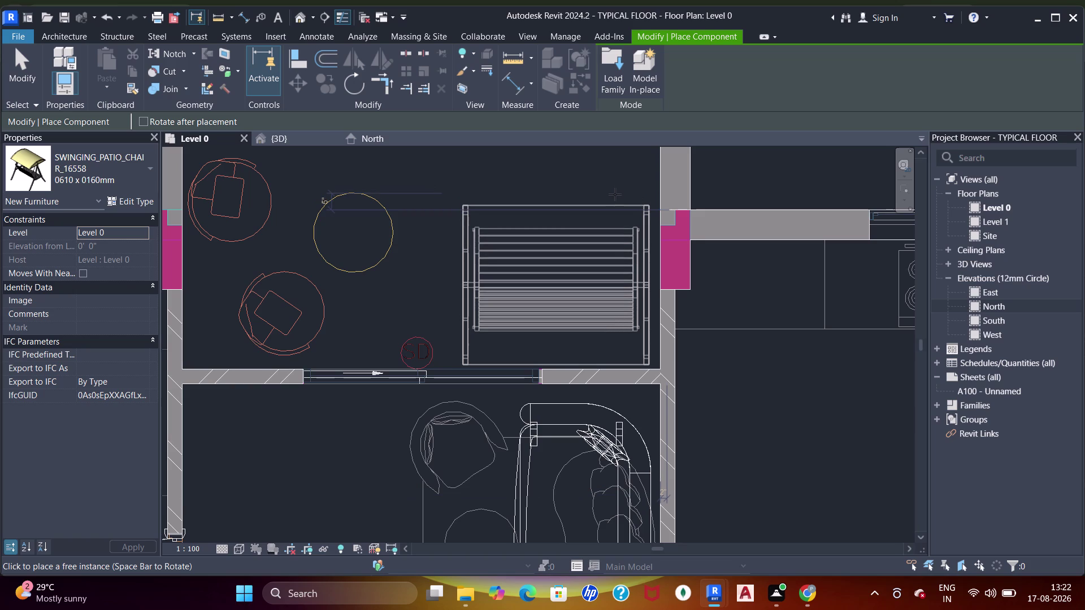
click(615, 195)
Rotate the swing chair and place a third one in the next balcony.
scroll(down, 3)
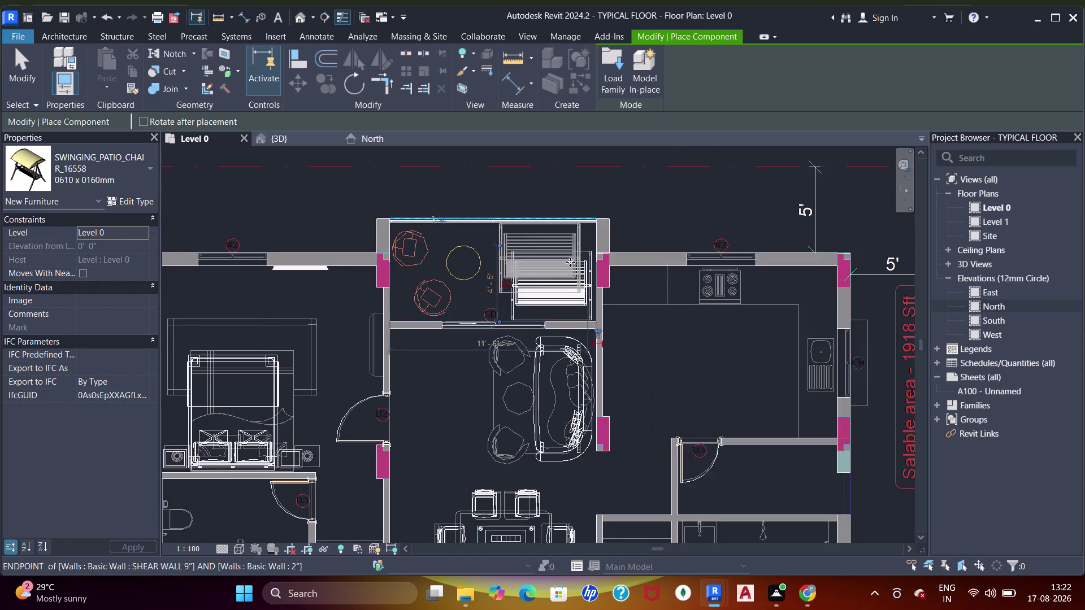
scroll(down, 3)
middle_drag(555, 280, 560, 169)
middle_drag(561, 328, 569, 215)
scroll(up, 3)
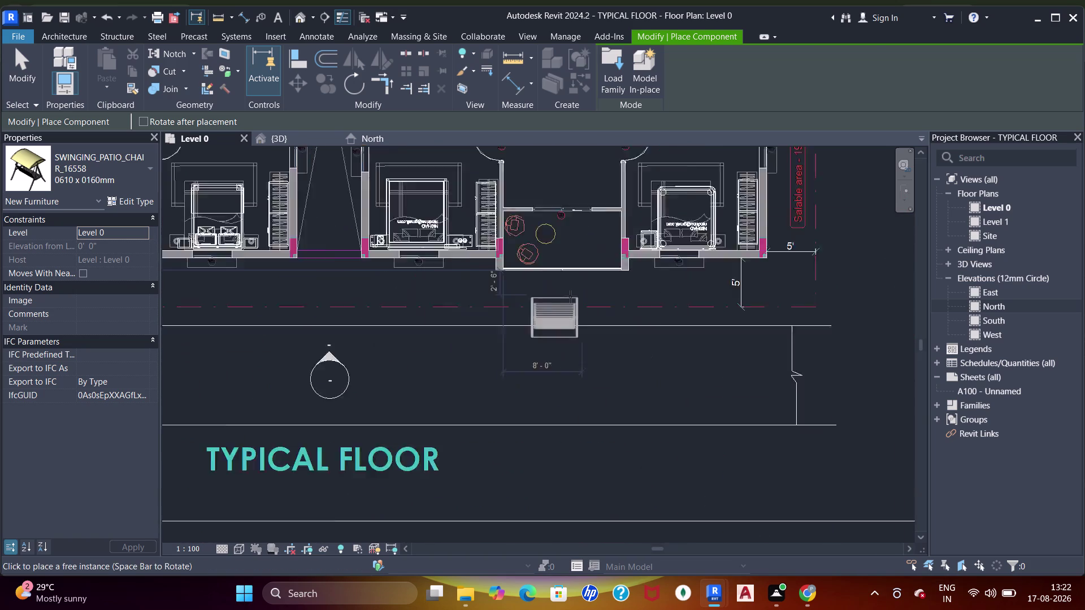
scroll(up, 3)
middle_drag(598, 249, 554, 388)
scroll(up, 3)
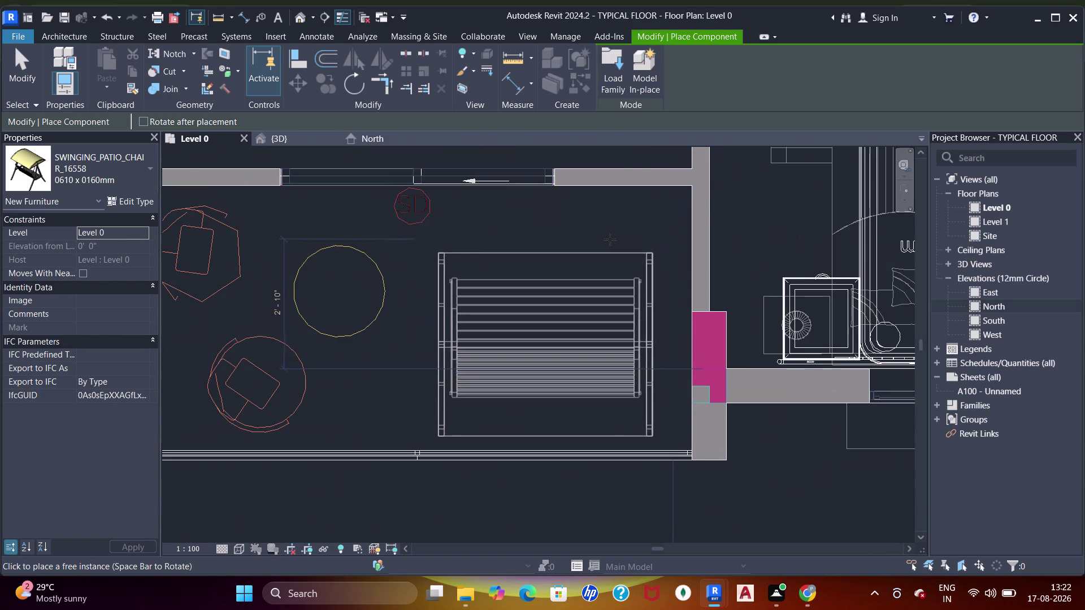
key(space)
key(space)
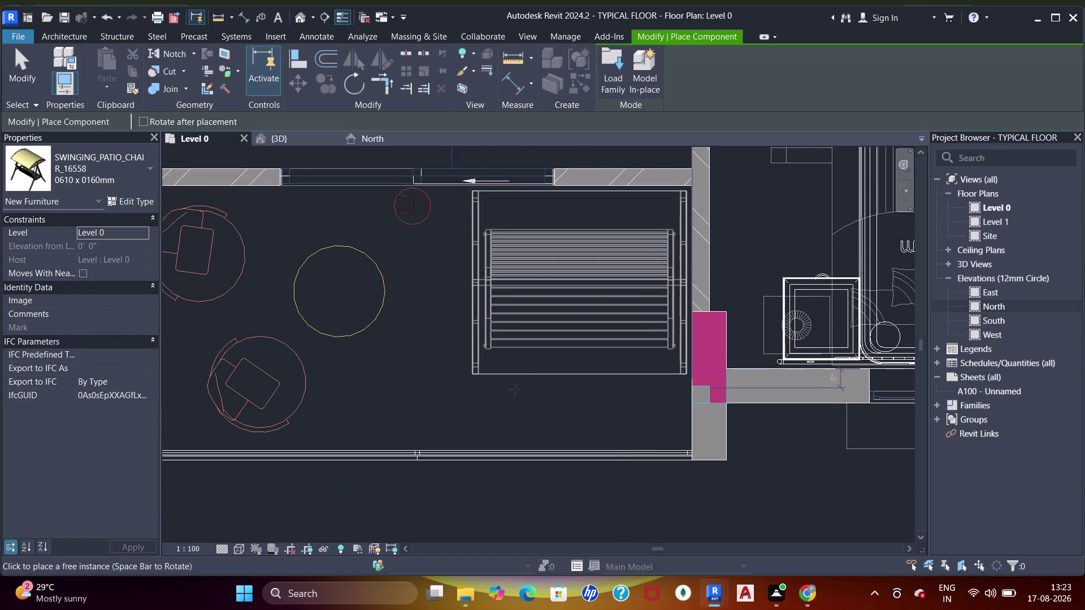
click(515, 389)
Place a fourth swing chair in another balcony and reopen Load Family.
scroll(down, 3)
middle_drag(339, 365, 612, 338)
middle_drag(417, 361, 569, 358)
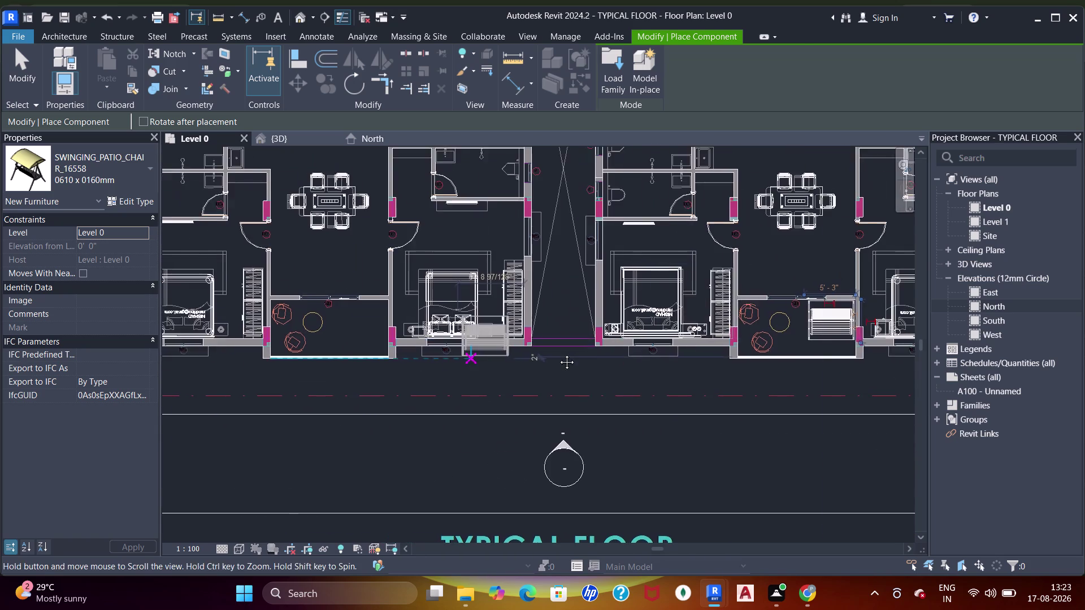
scroll(up, 3)
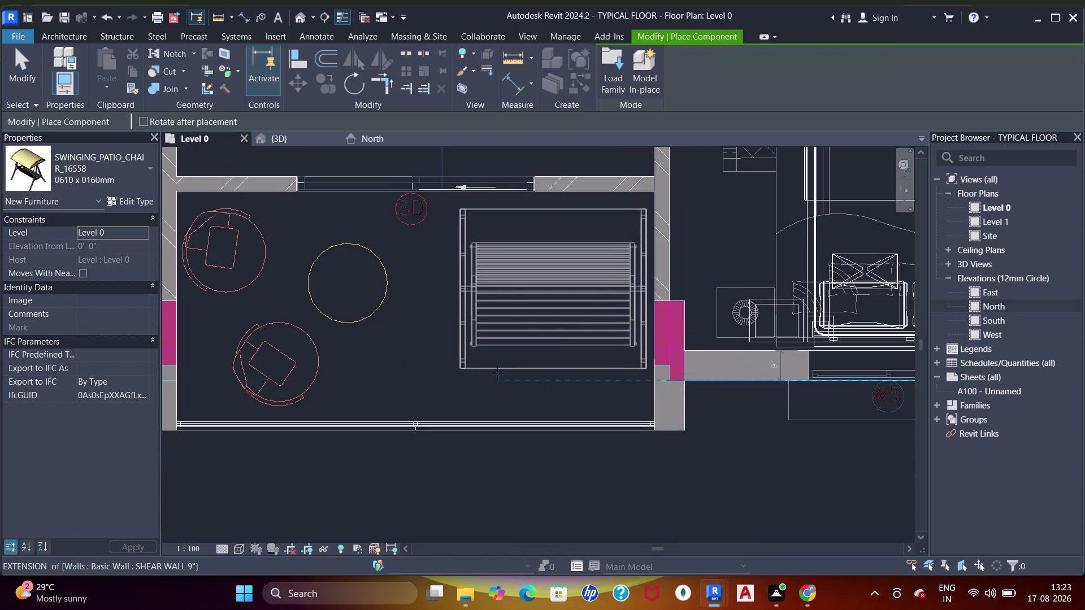
click(499, 370)
scroll(down, 3)
middle_drag(496, 370, 500, 401)
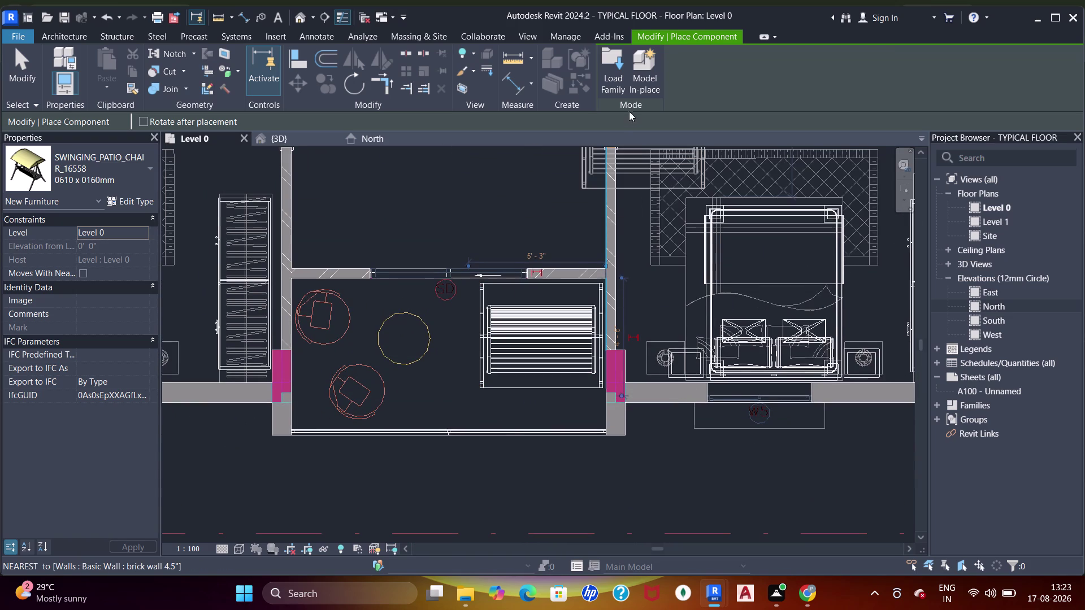
click(622, 65)
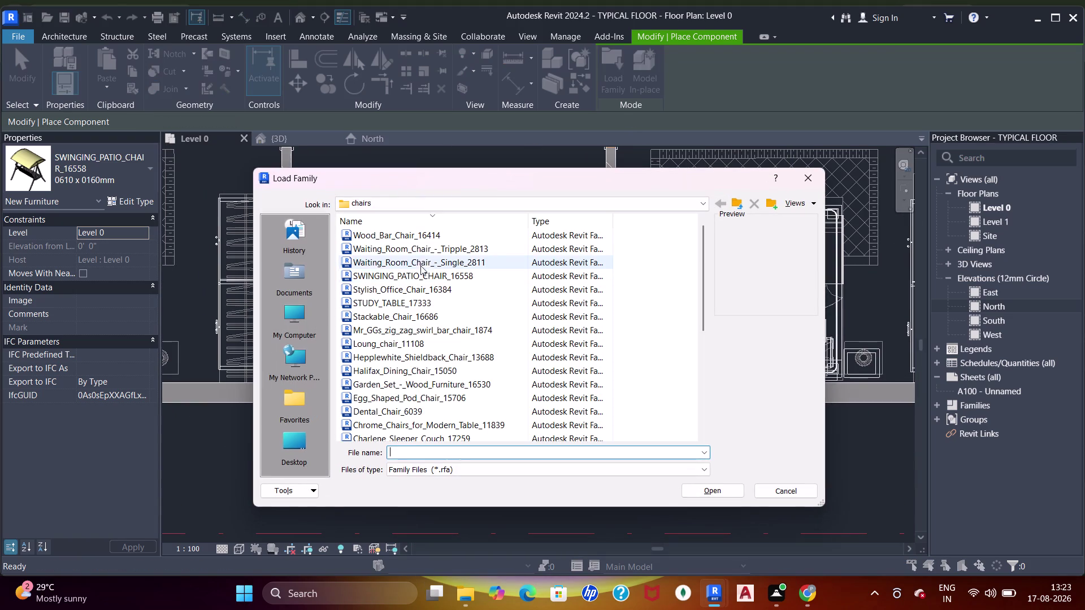
Preview the patio chair, study table, stackable, Hepplewhite, garden set and chrome chair families.
click(418, 257)
click(423, 251)
click(445, 278)
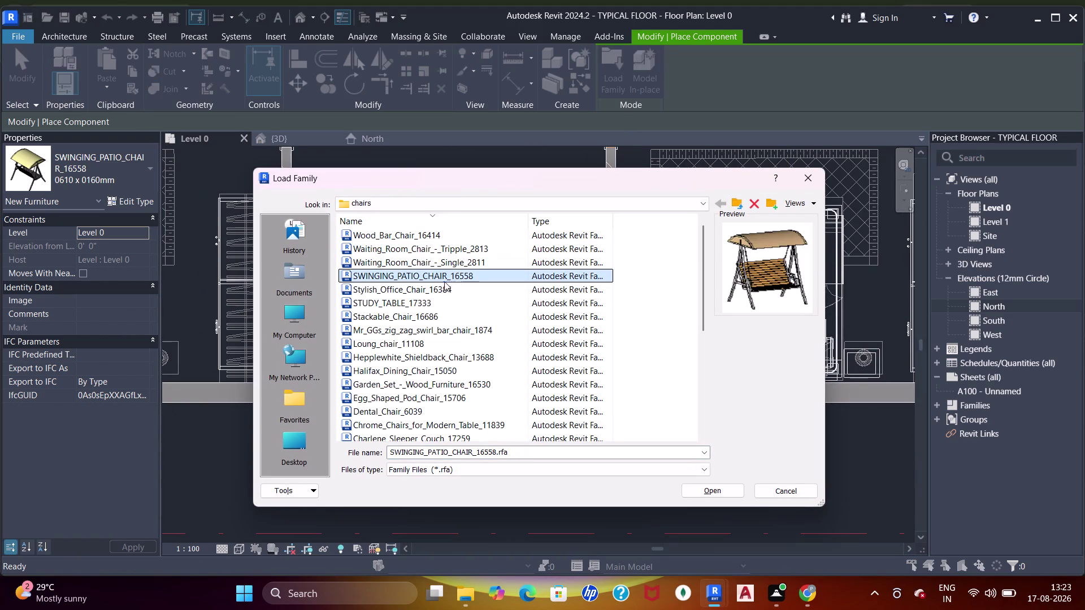
click(435, 289)
click(417, 302)
click(410, 317)
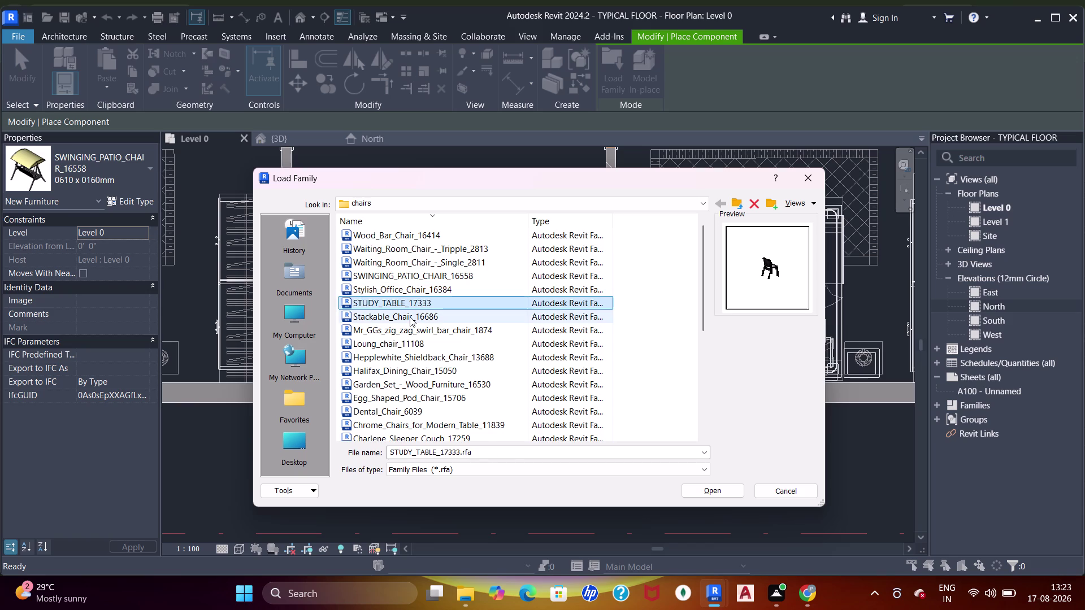
click(405, 335)
click(408, 322)
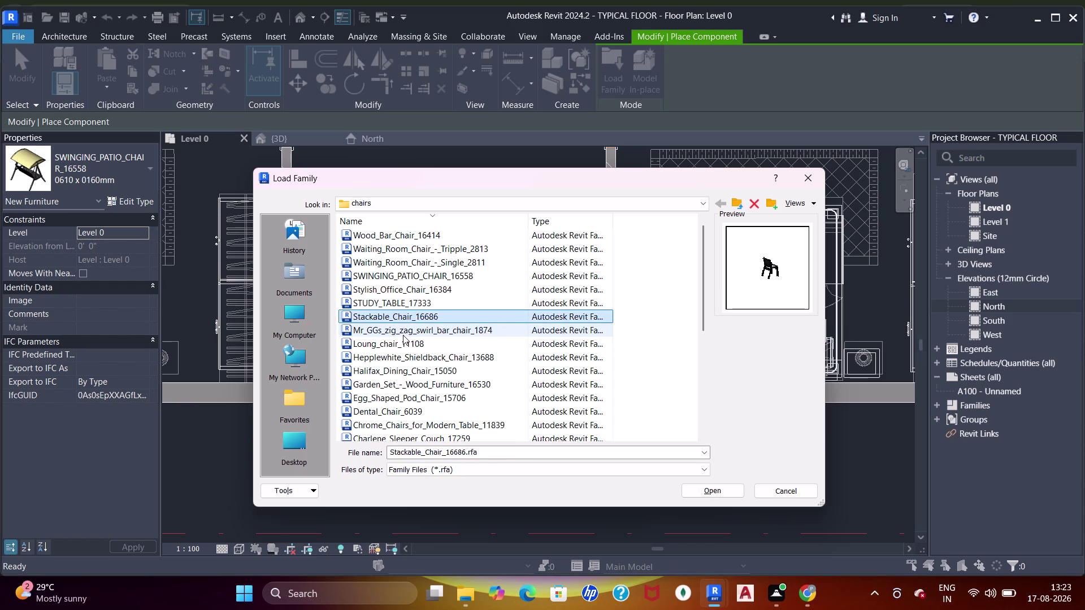
click(403, 336)
click(403, 345)
click(398, 358)
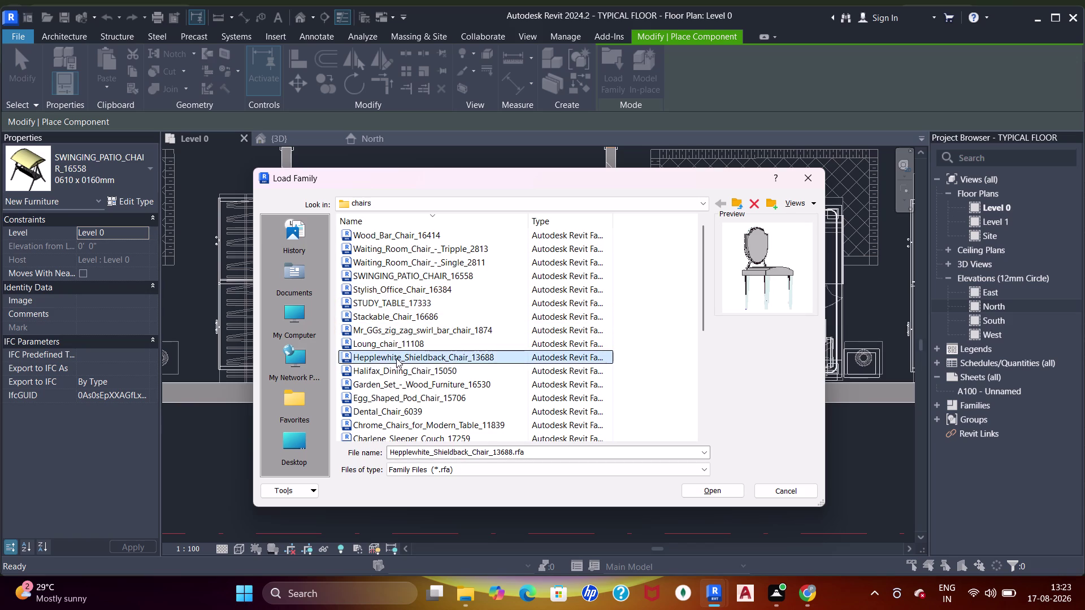
scroll(down, 3)
click(402, 336)
click(401, 344)
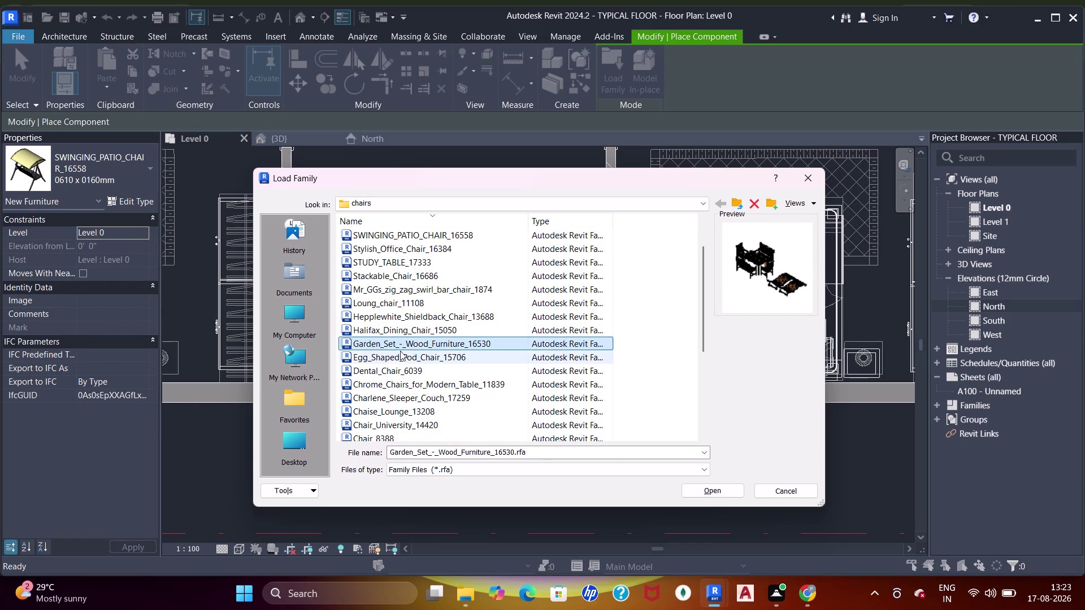
click(393, 364)
click(394, 388)
scroll(down, 3)
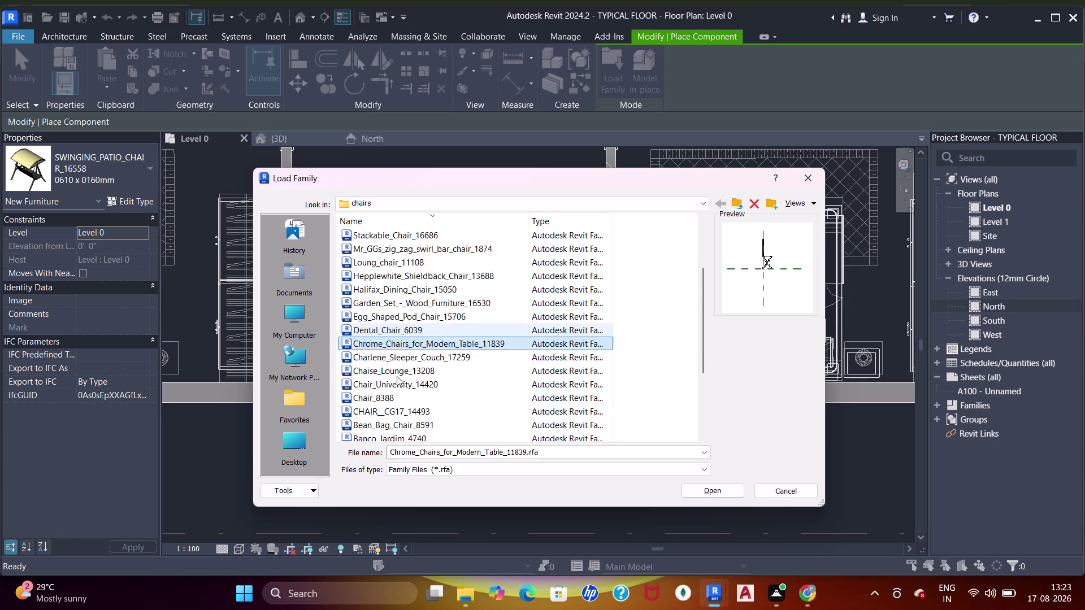
scroll(down, 3)
Preview chaise lounge, bean bag and other chairs, then load adjustable_garden_chair_5339.rfa.
click(418, 277)
click(412, 288)
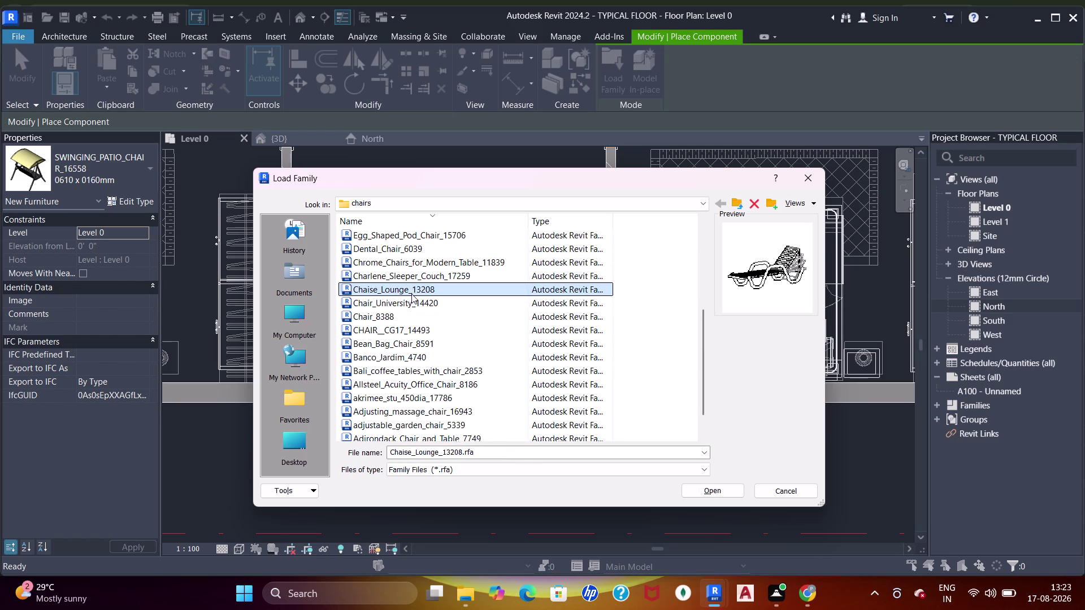
click(417, 282)
click(416, 304)
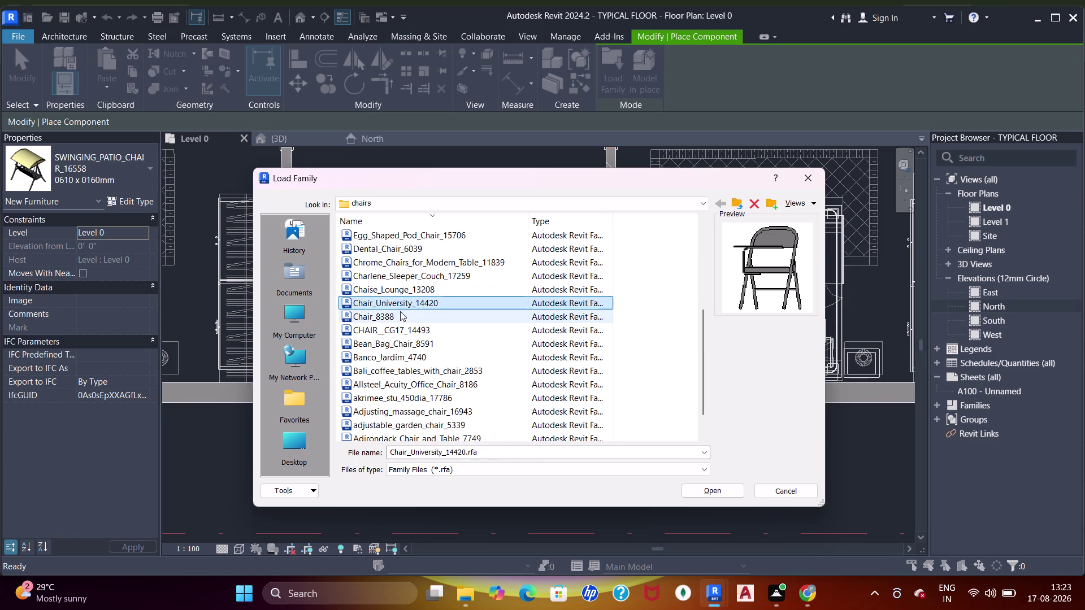
click(398, 314)
click(402, 331)
click(402, 341)
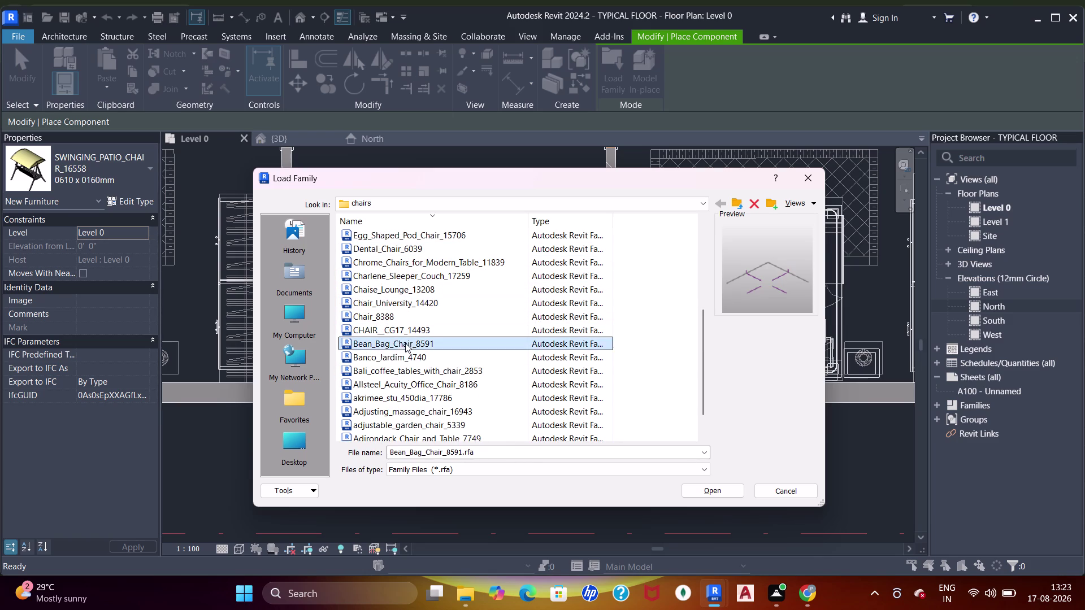
click(405, 360)
scroll(down, 3)
click(410, 344)
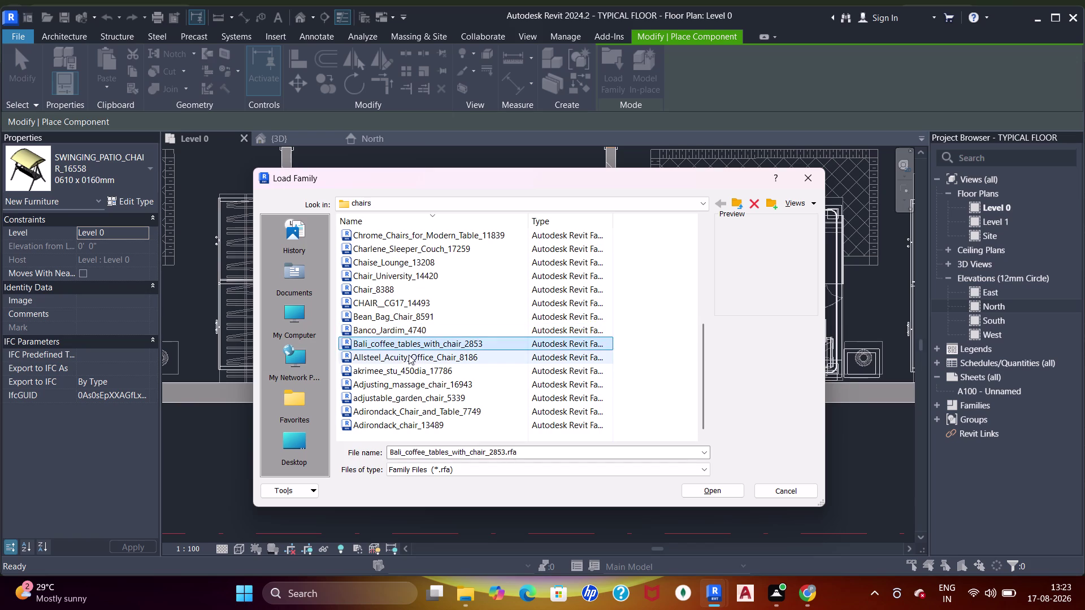
click(405, 357)
click(405, 372)
click(413, 391)
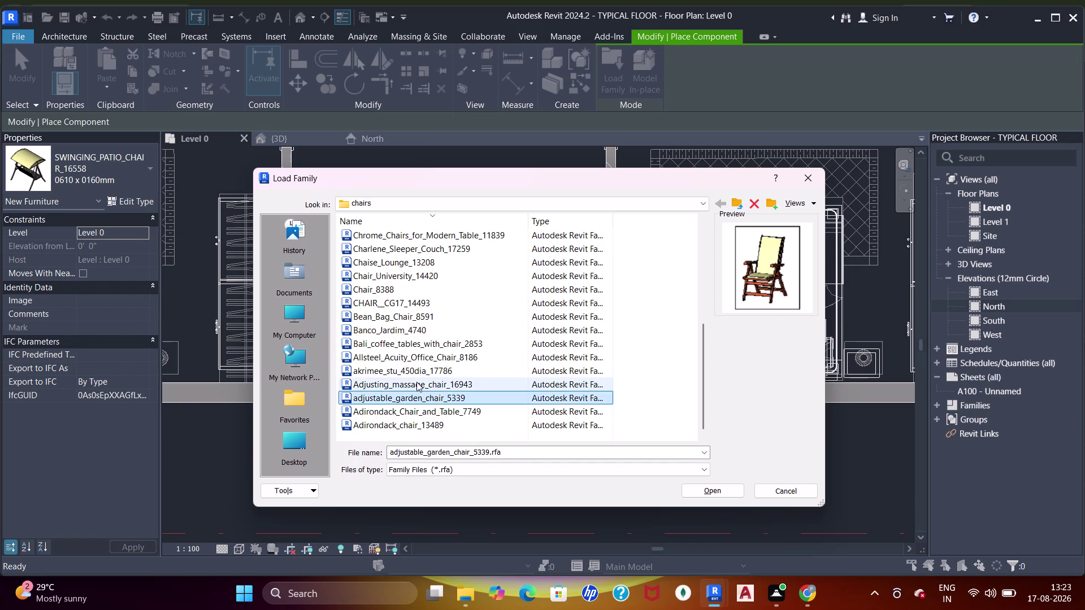
click(416, 382)
click(413, 370)
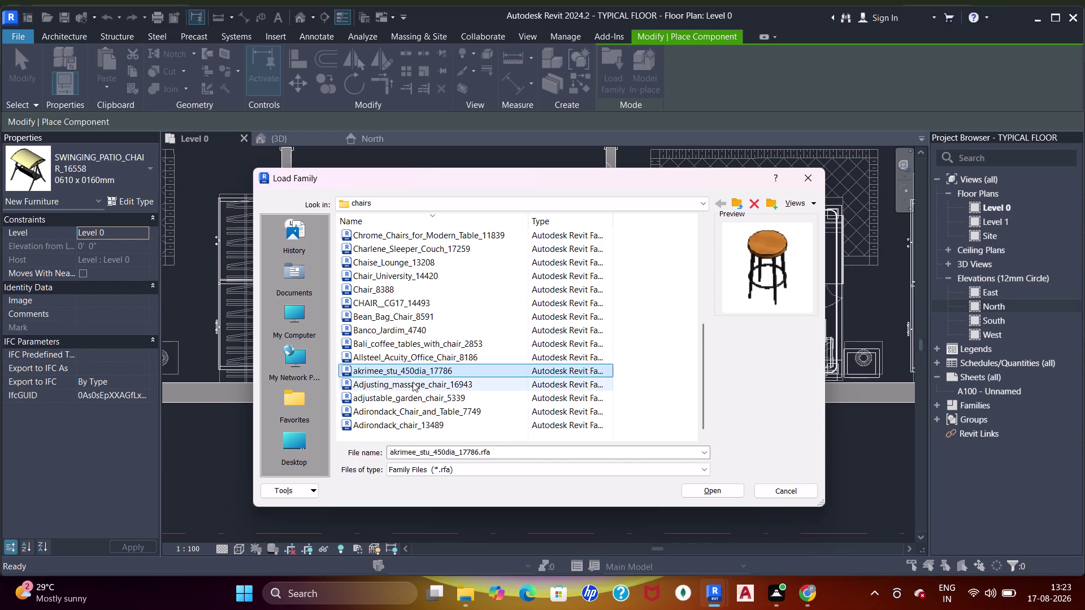
click(412, 382)
click(418, 401)
click(420, 410)
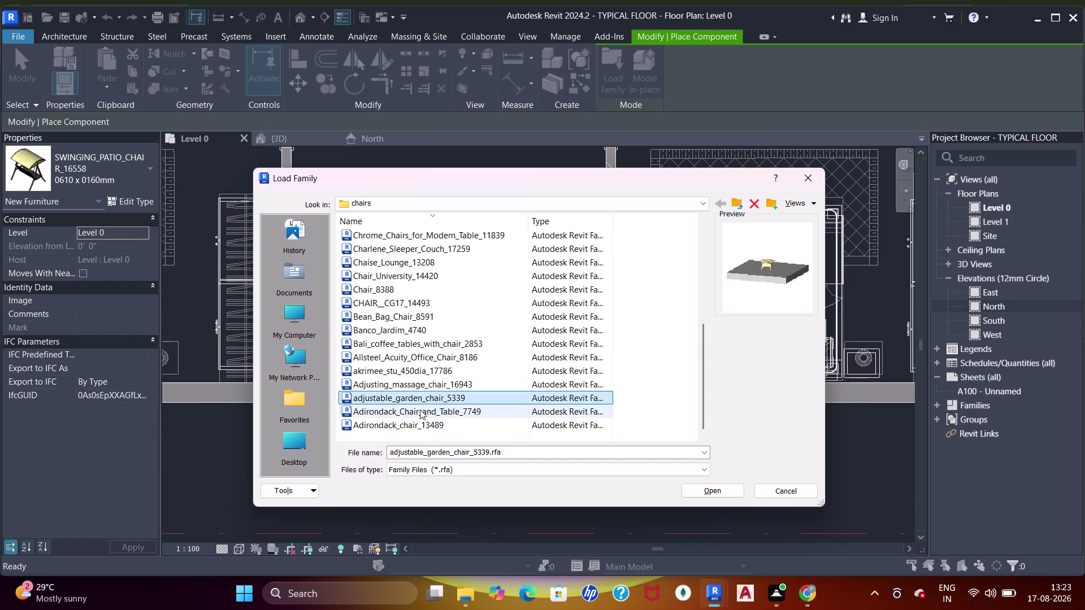
click(418, 423)
click(420, 402)
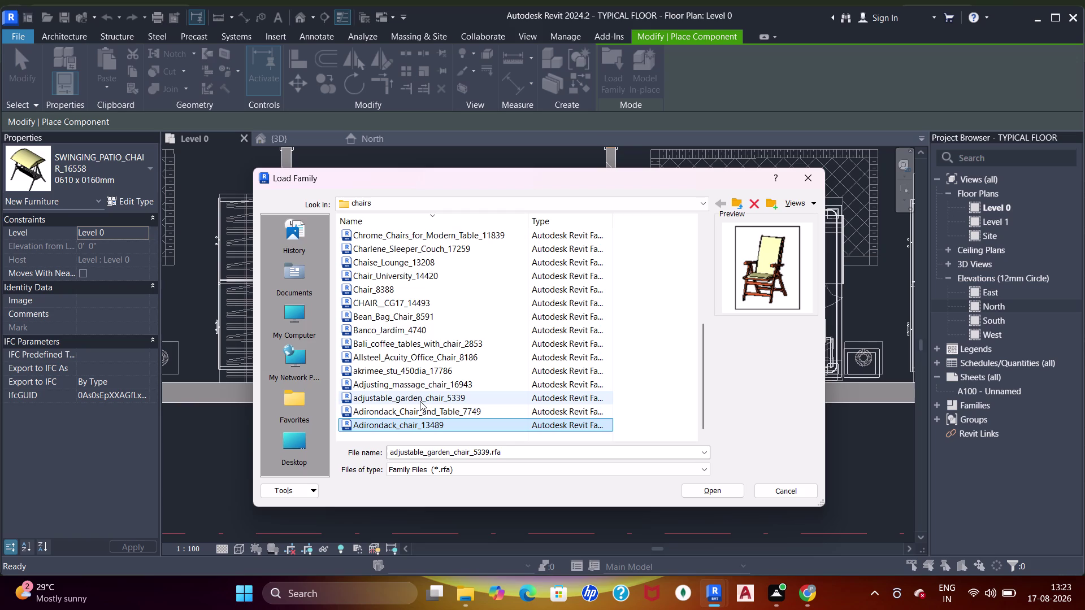
double_click(420, 400)
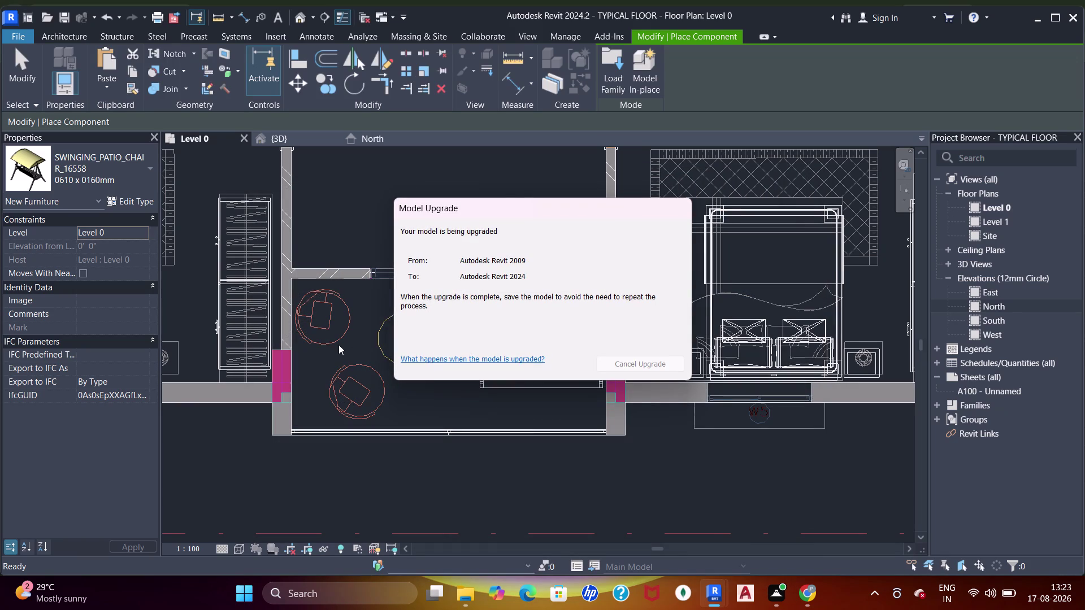
Pan to the room, rotate the adjustable garden chair, and reopen Load Family.
scroll(up, 3)
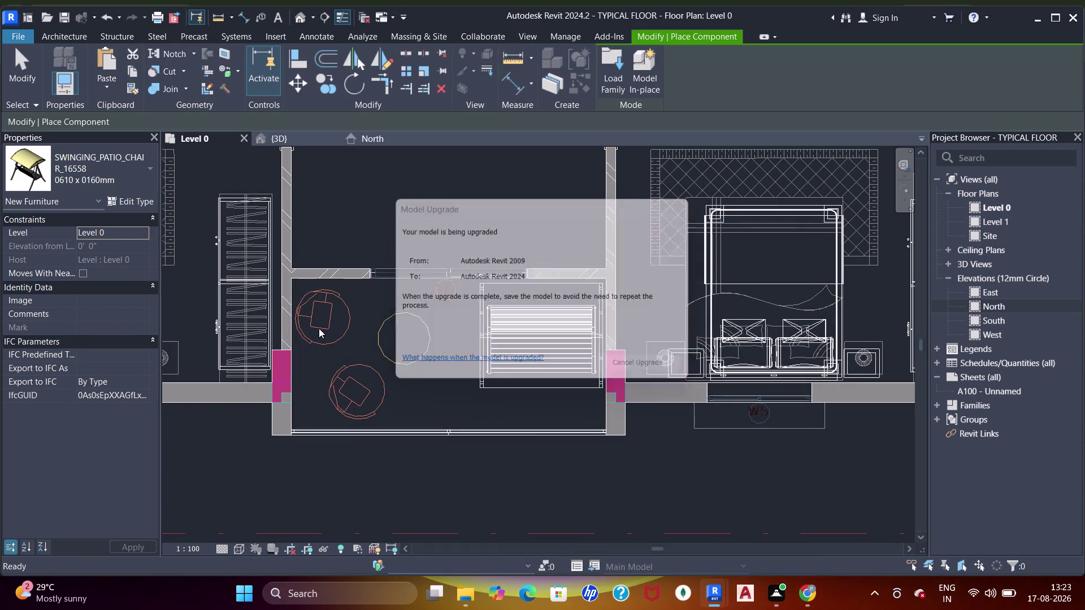
scroll(up, 3)
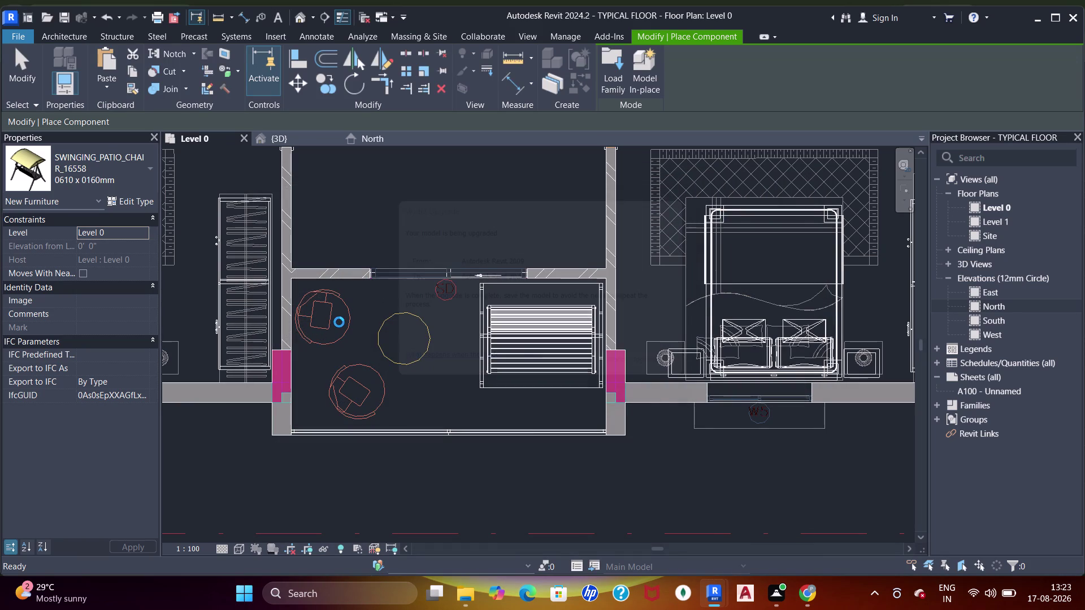
middle_drag(323, 323, 366, 312)
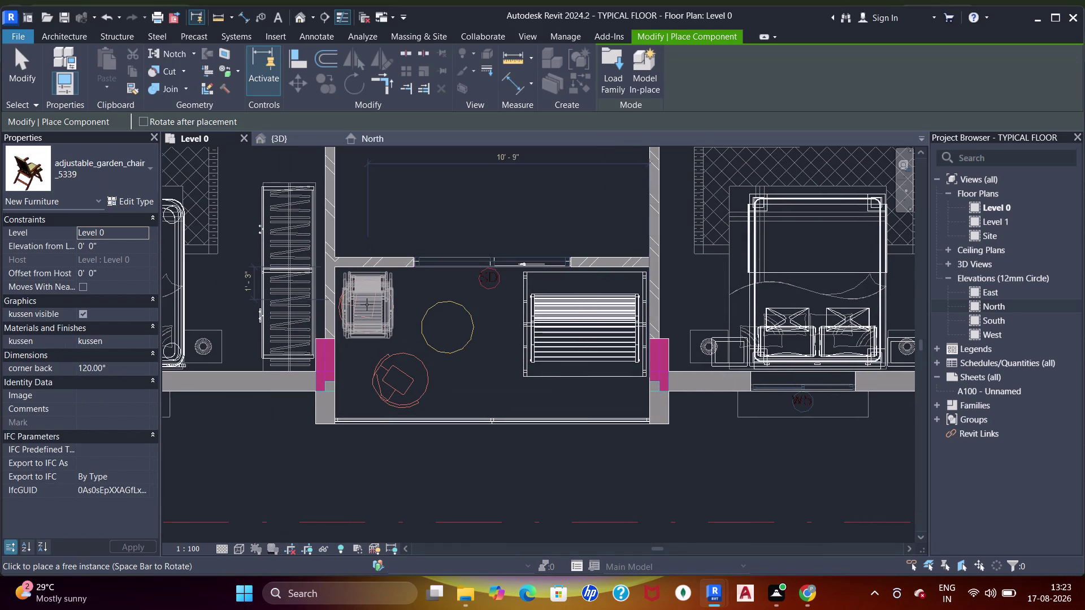
key(space)
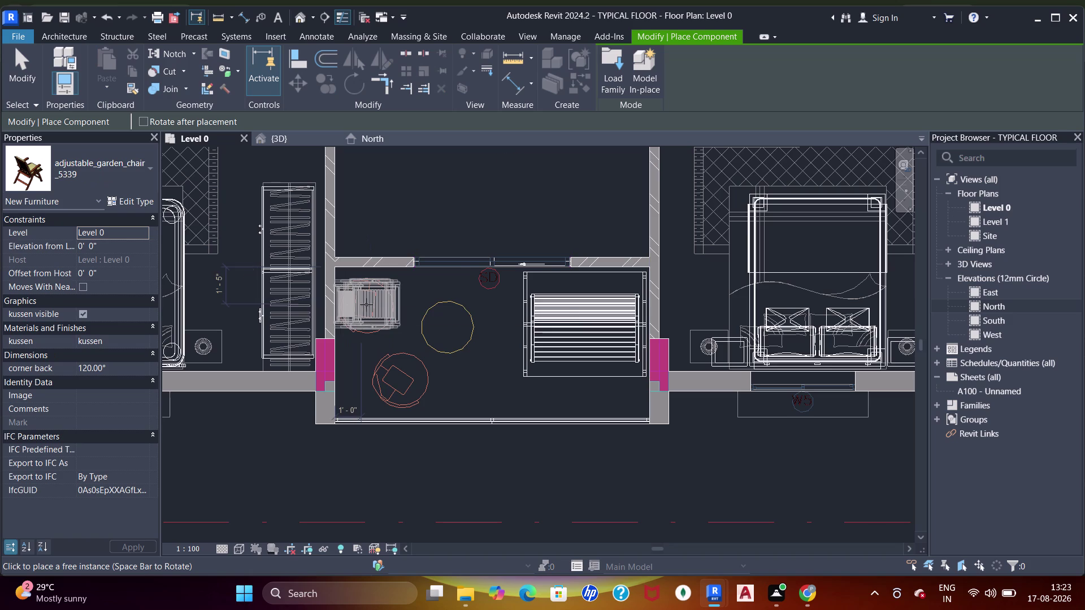
click(617, 71)
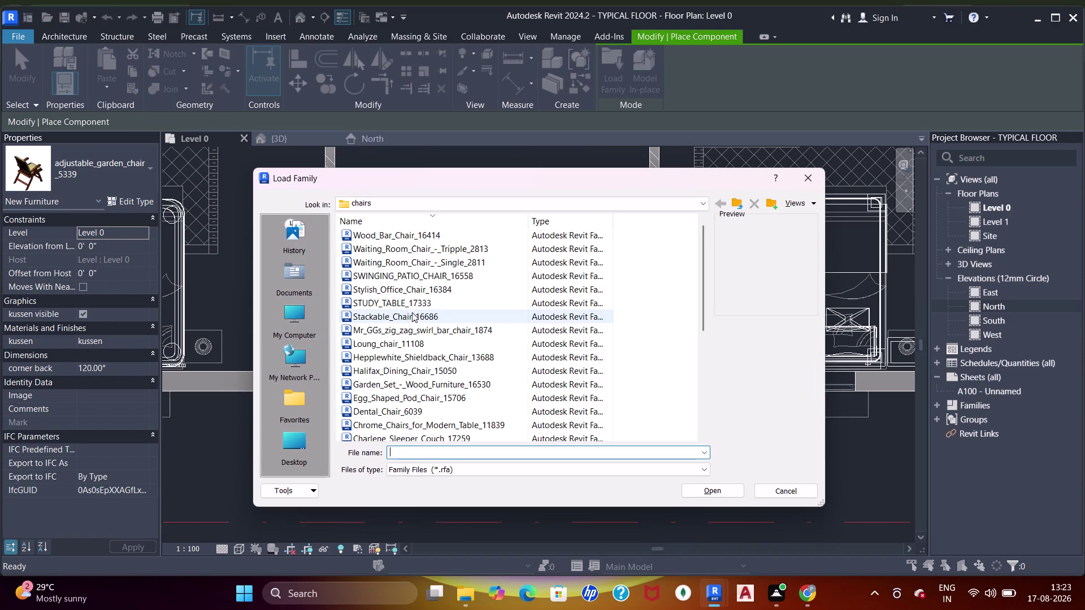
Preview chair families in the Load Family folder, from office chairs to Chaise_Lounge_13208.
click(421, 237)
click(422, 250)
click(424, 258)
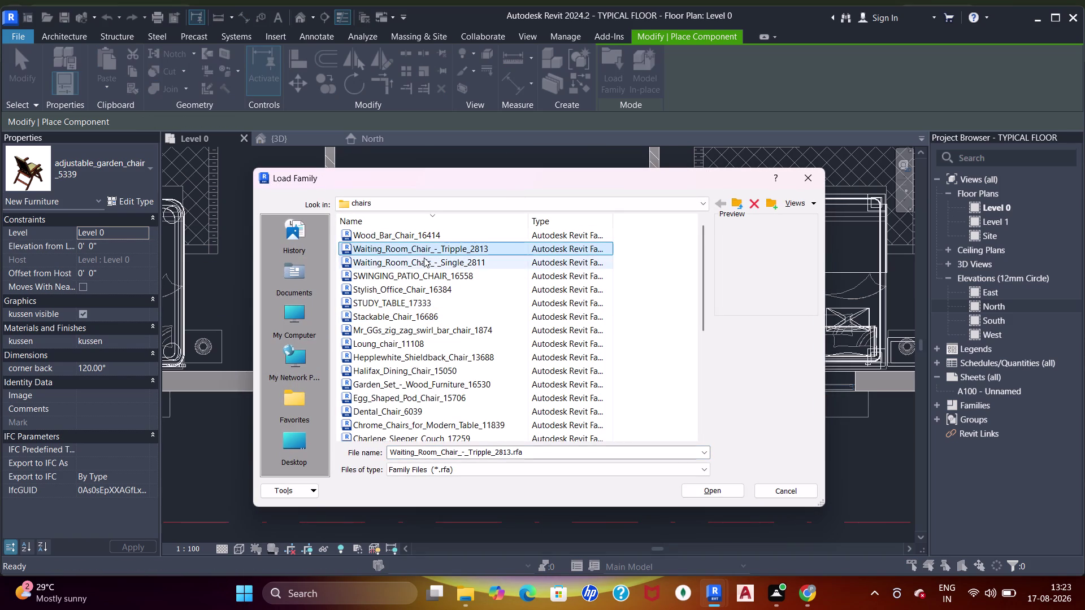
click(435, 276)
click(429, 292)
click(414, 304)
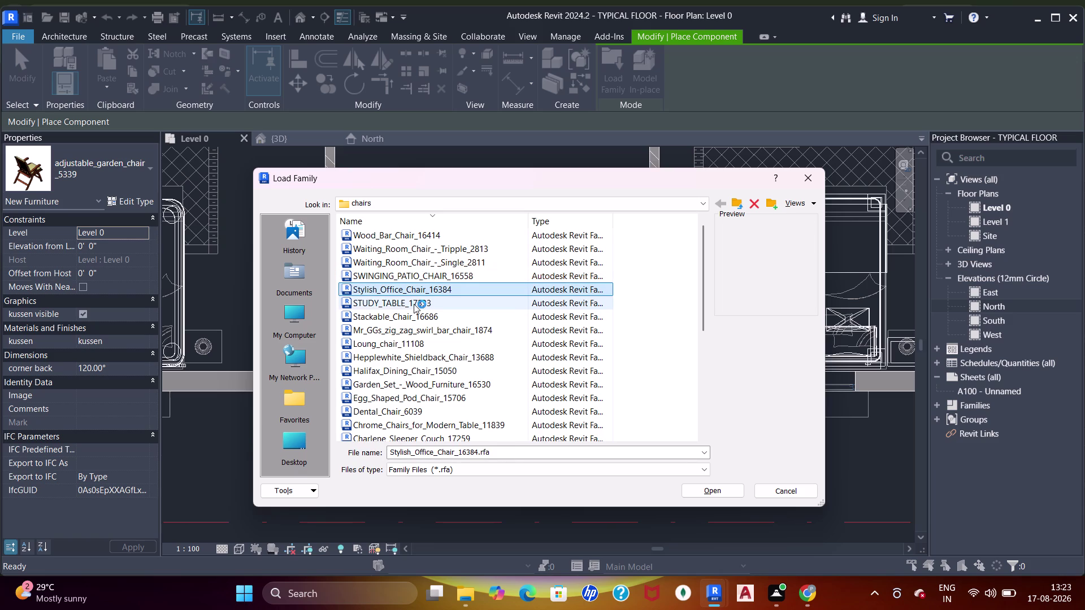
click(423, 317)
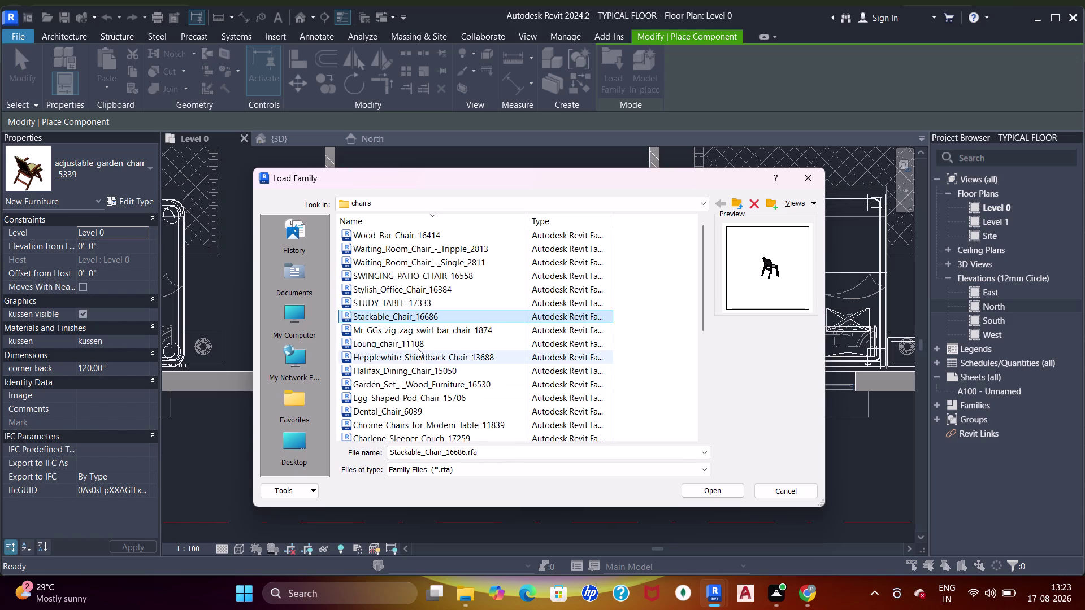
click(417, 345)
click(420, 334)
click(410, 361)
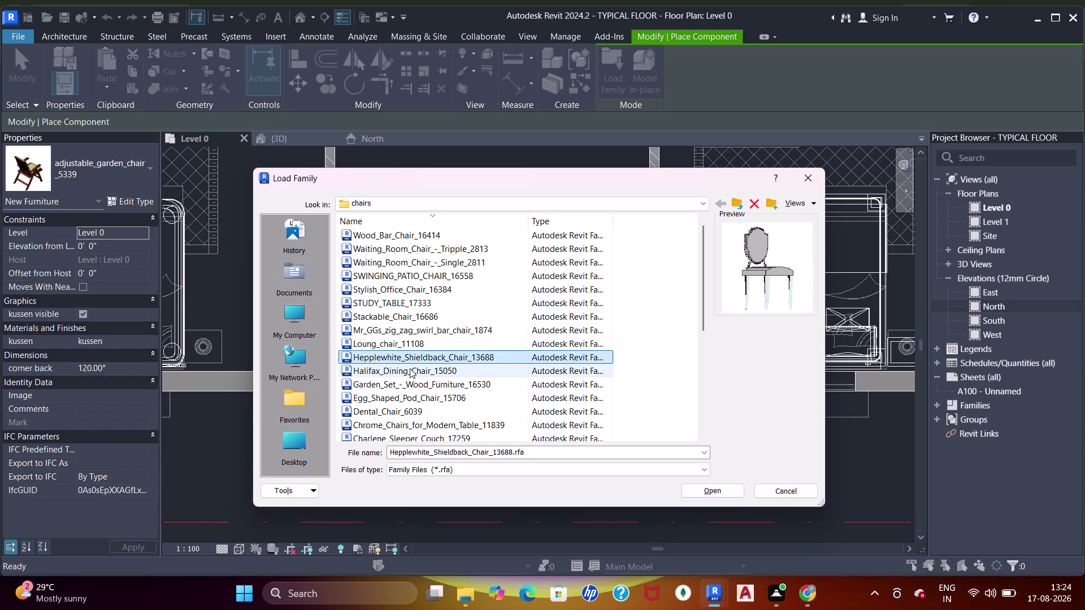
click(410, 369)
scroll(down, 3)
click(414, 357)
click(417, 343)
click(418, 320)
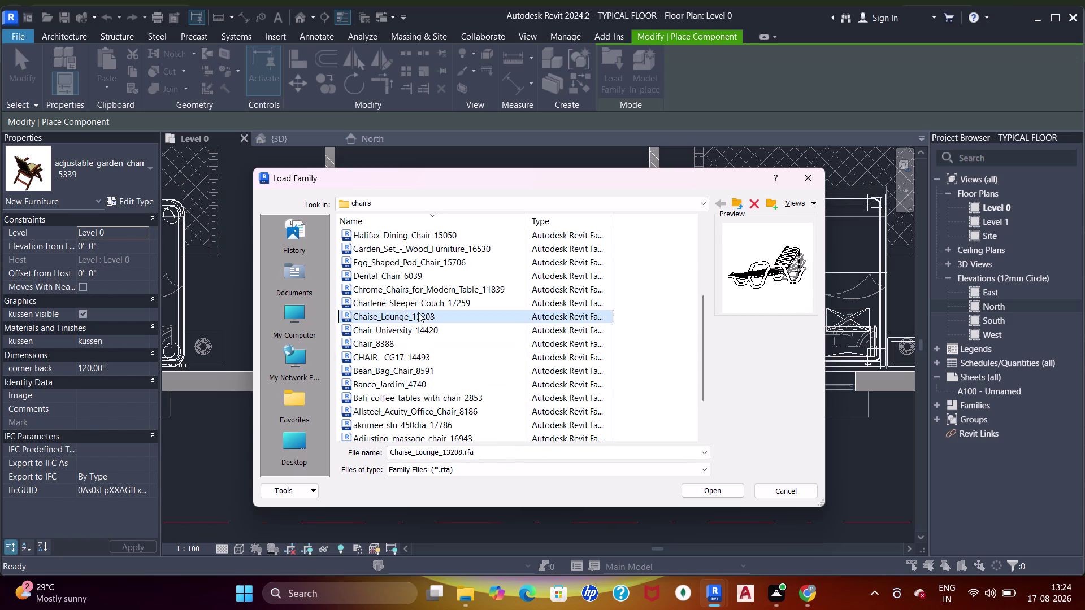
click(418, 300)
click(422, 276)
scroll(down, 3)
Preview the remaining chairs, then load Stackable_Chair_16686.rfa, cancelling an accidental rename.
click(411, 373)
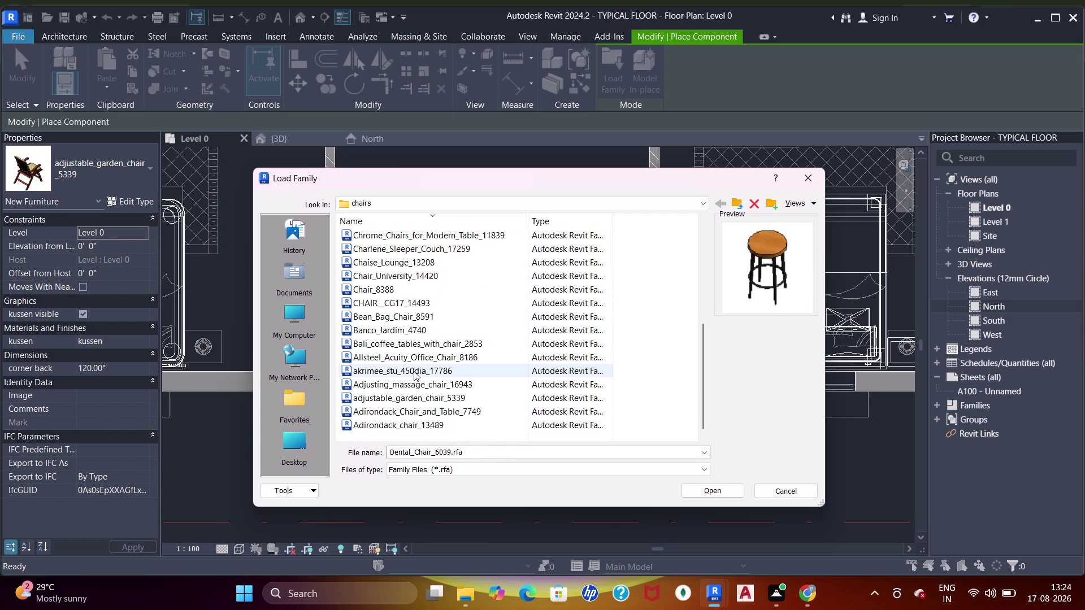
click(423, 357)
click(424, 337)
click(405, 318)
click(403, 330)
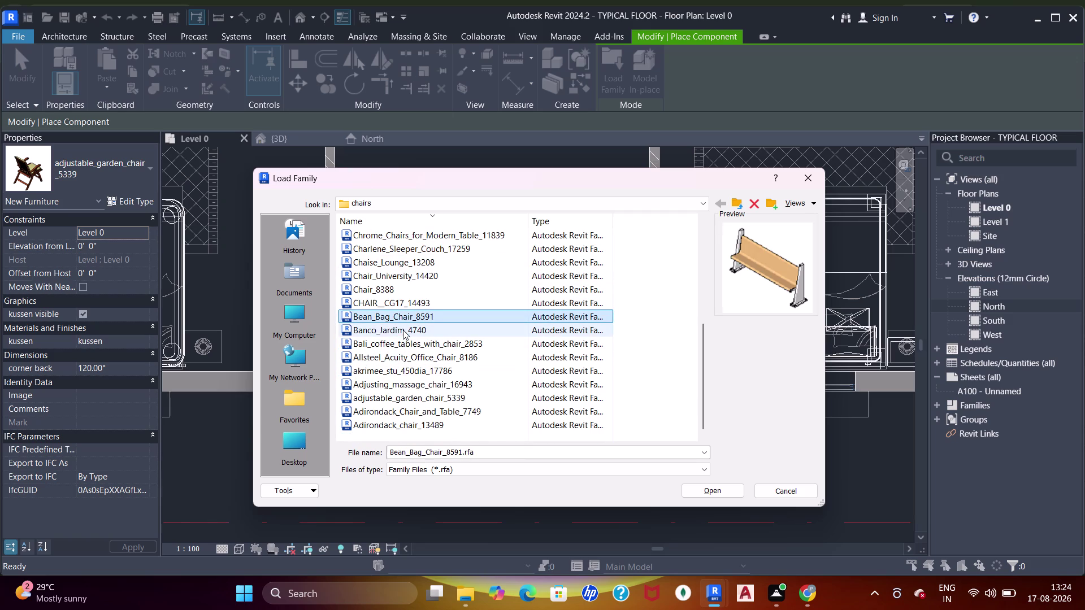
click(406, 378)
click(406, 397)
scroll(up, 3)
click(415, 324)
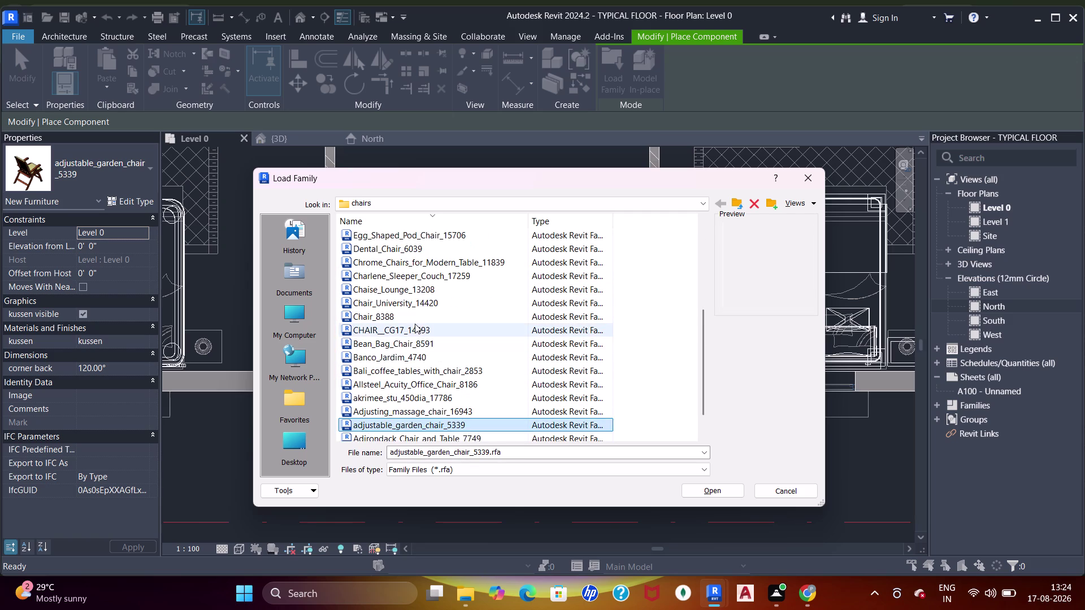
scroll(up, 3)
click(415, 294)
scroll(up, 3)
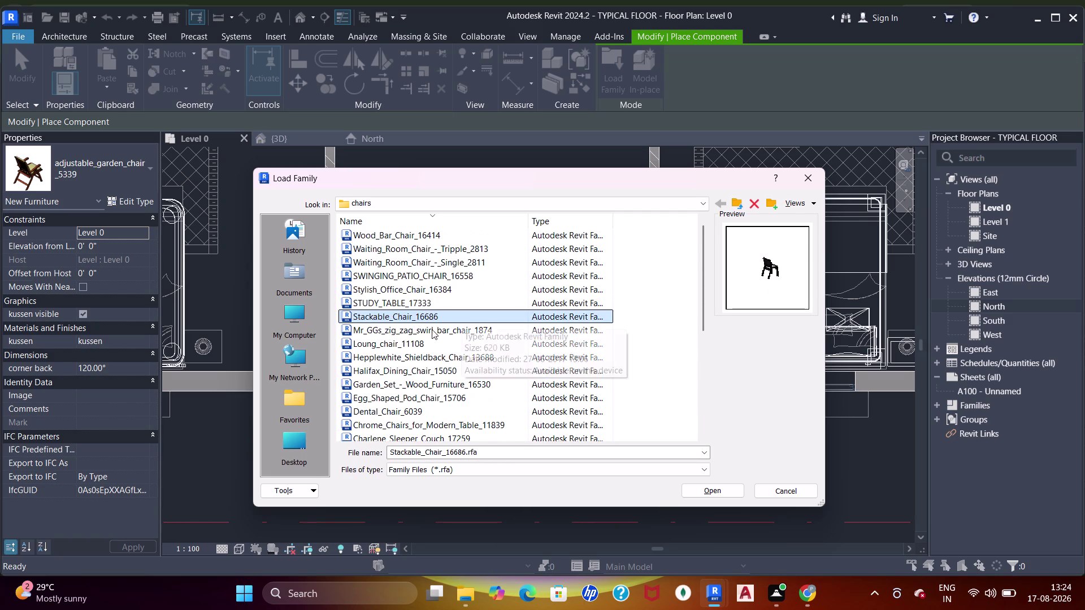
double_click(418, 316)
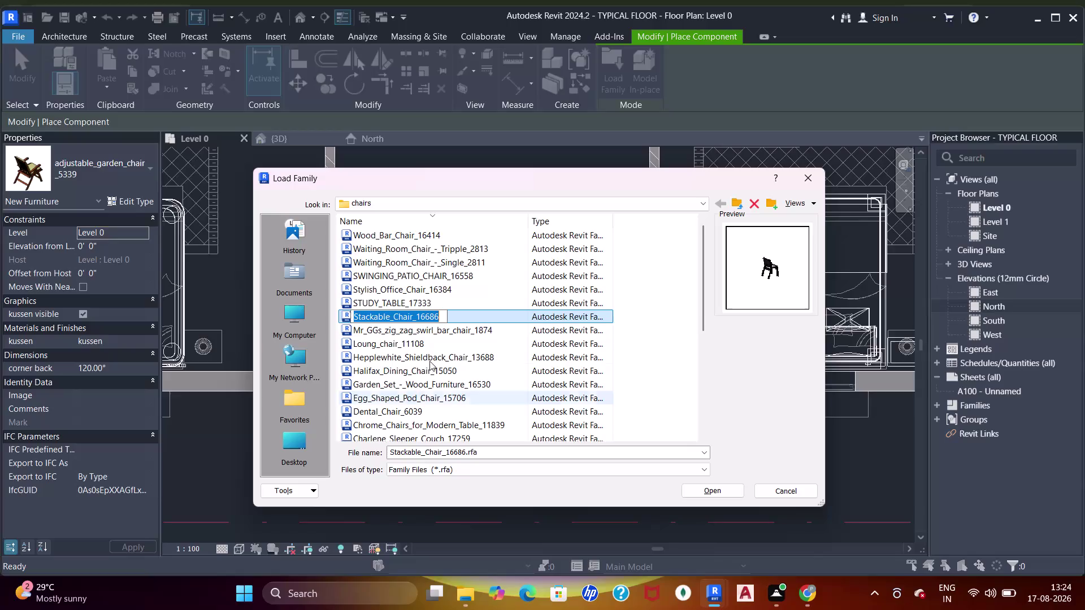
key(Escape)
Load Stackable_Chair_16686 and place a rotated chair on the upper-left circle.
double_click(462, 321)
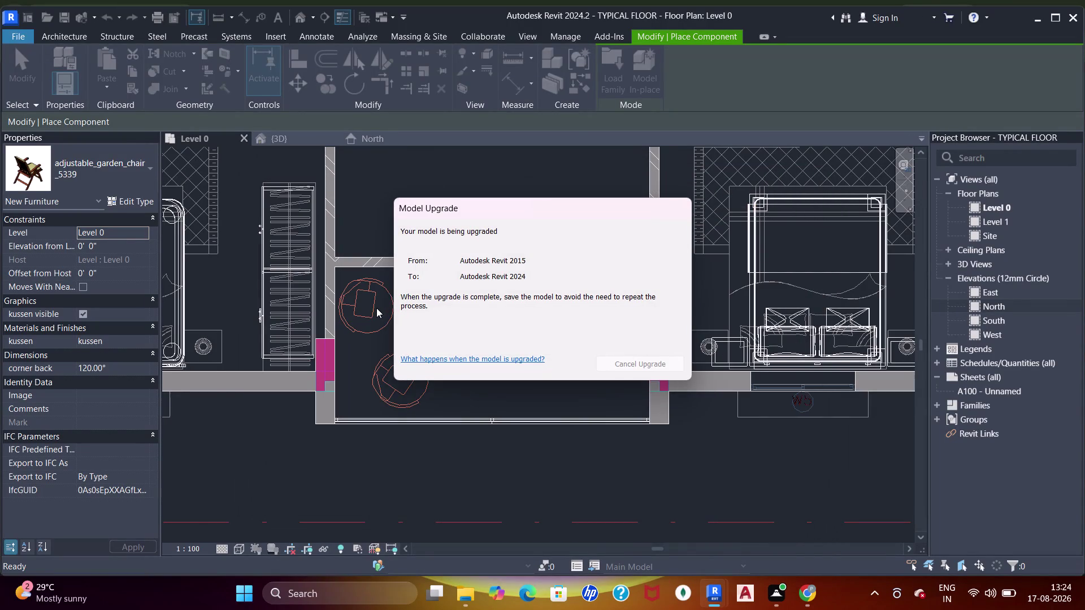
scroll(up, 3)
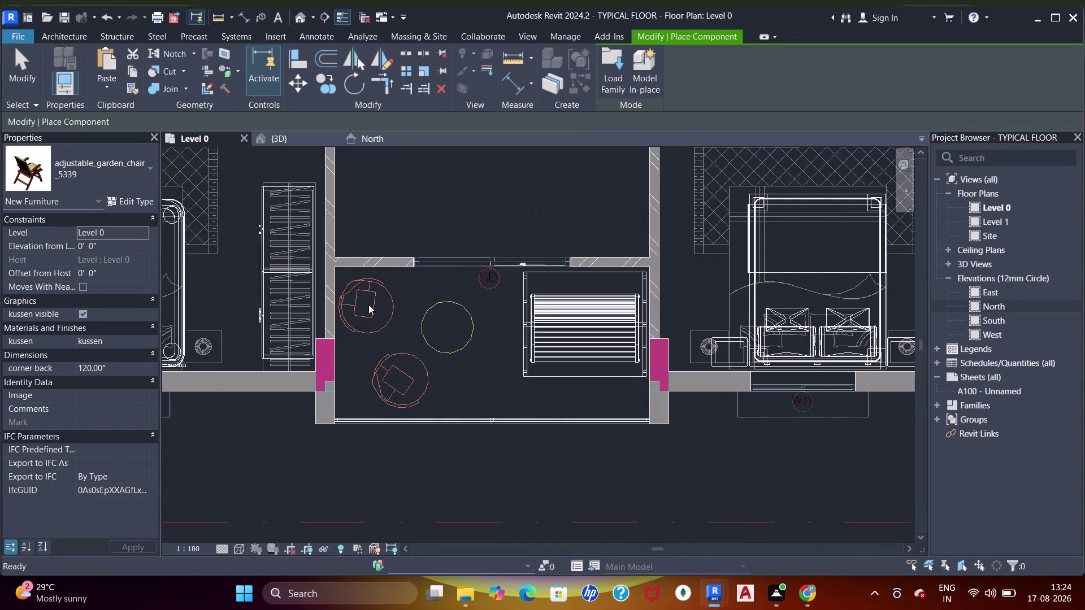
scroll(up, 3)
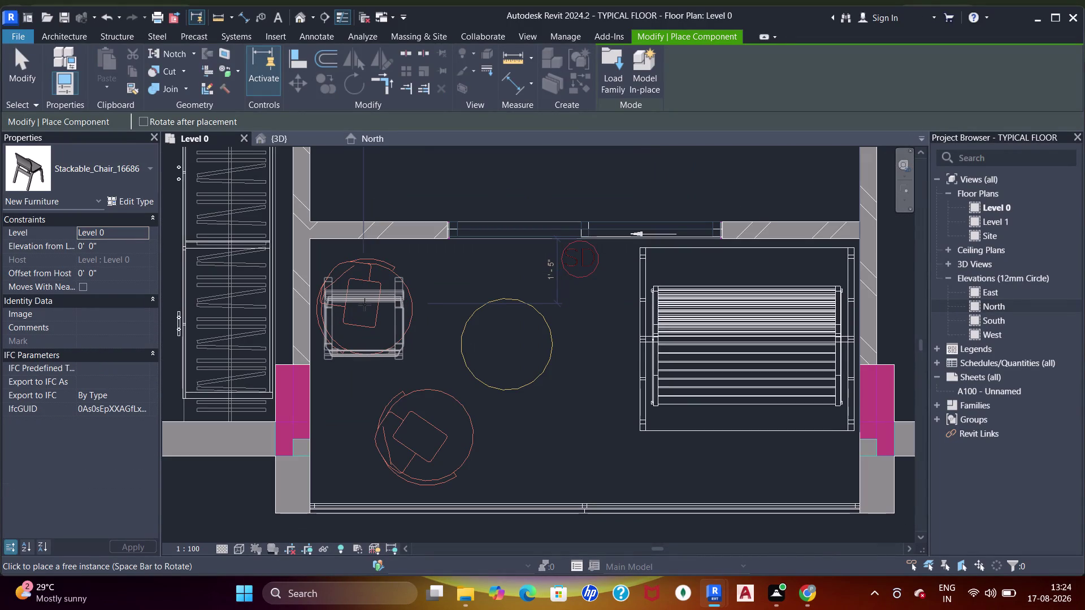
key(space)
key(space)
key(space)
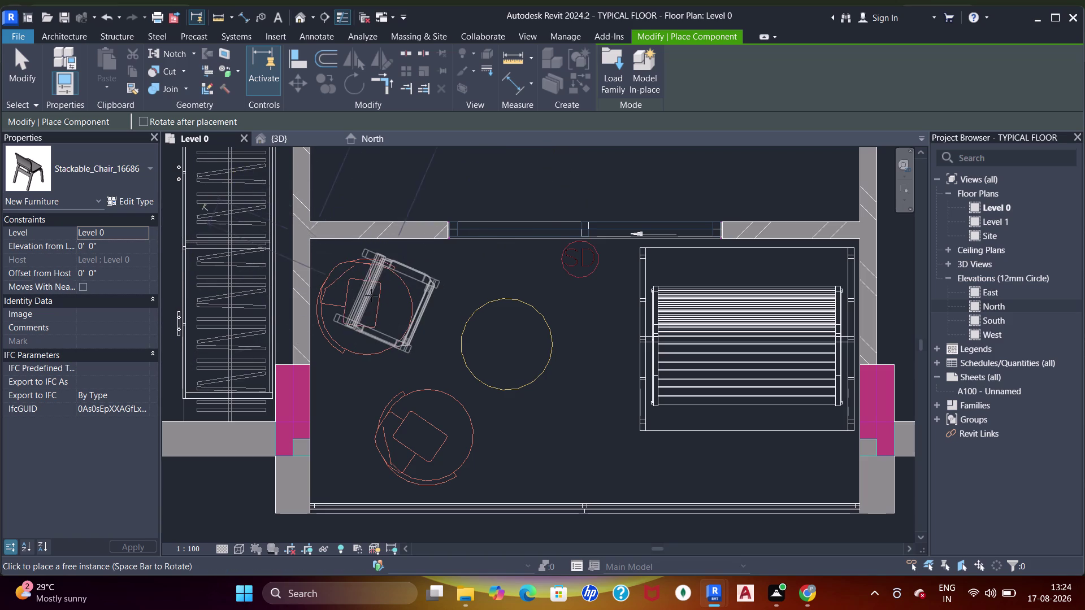
click(383, 298)
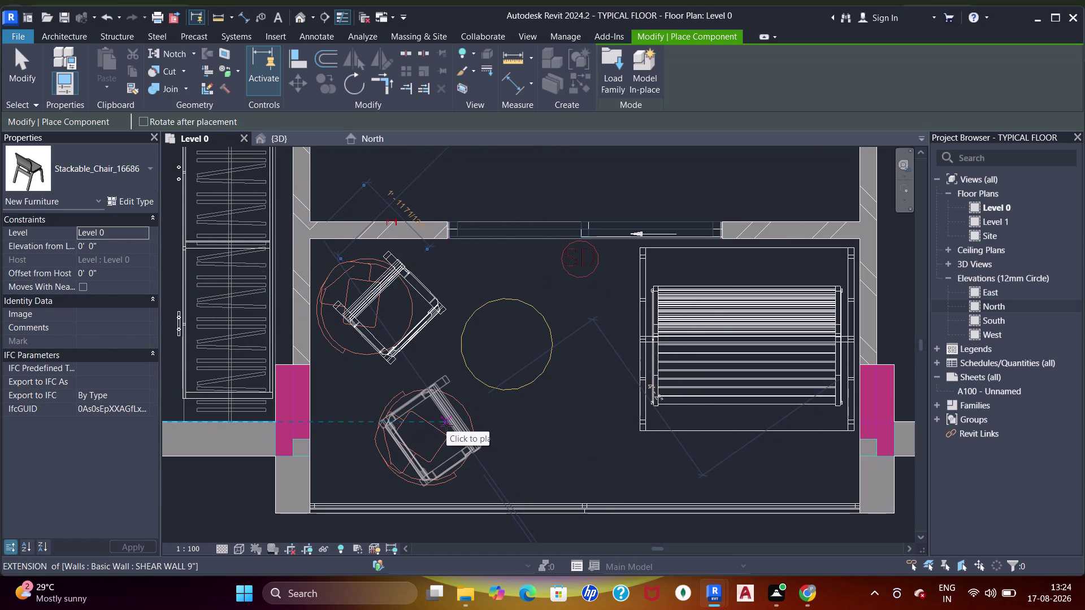
Rotate and place a second stackable chair on the lower circle, then stop placing.
key(space)
key(space)
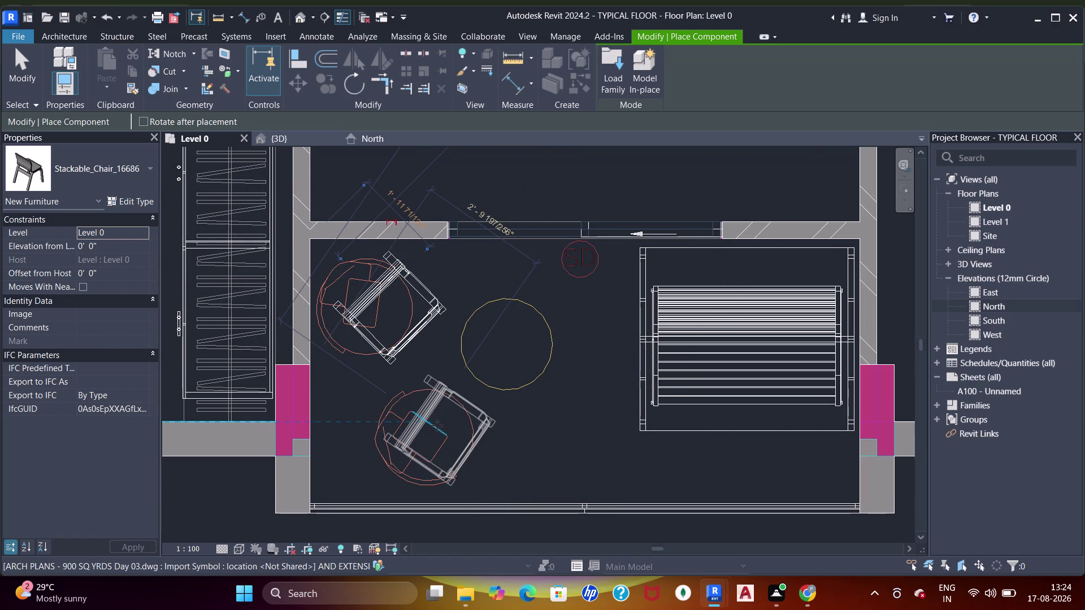
key(space)
key(space)
key(space)
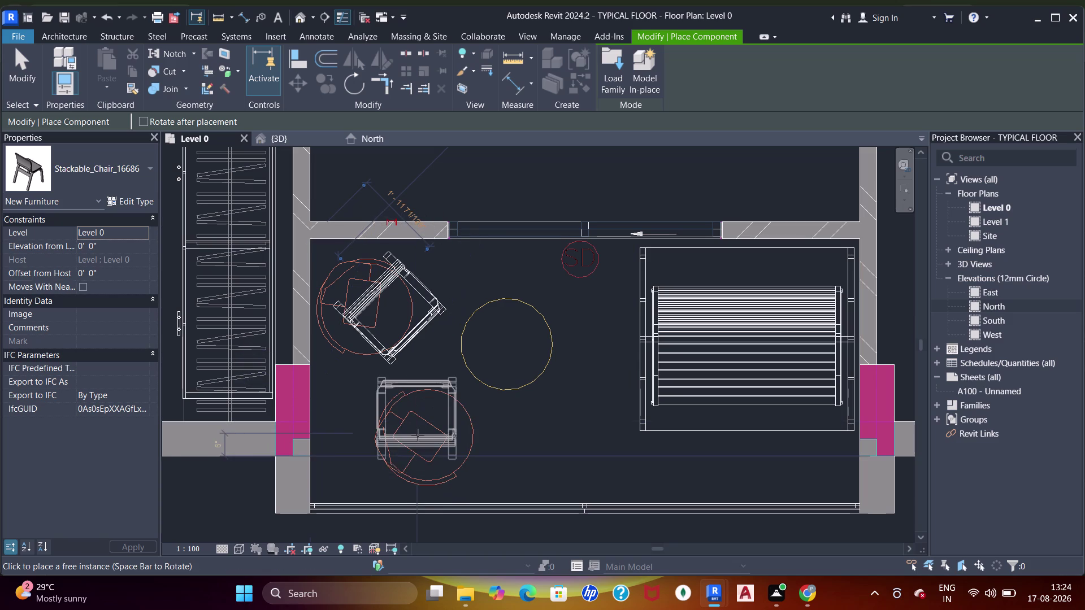
key(space)
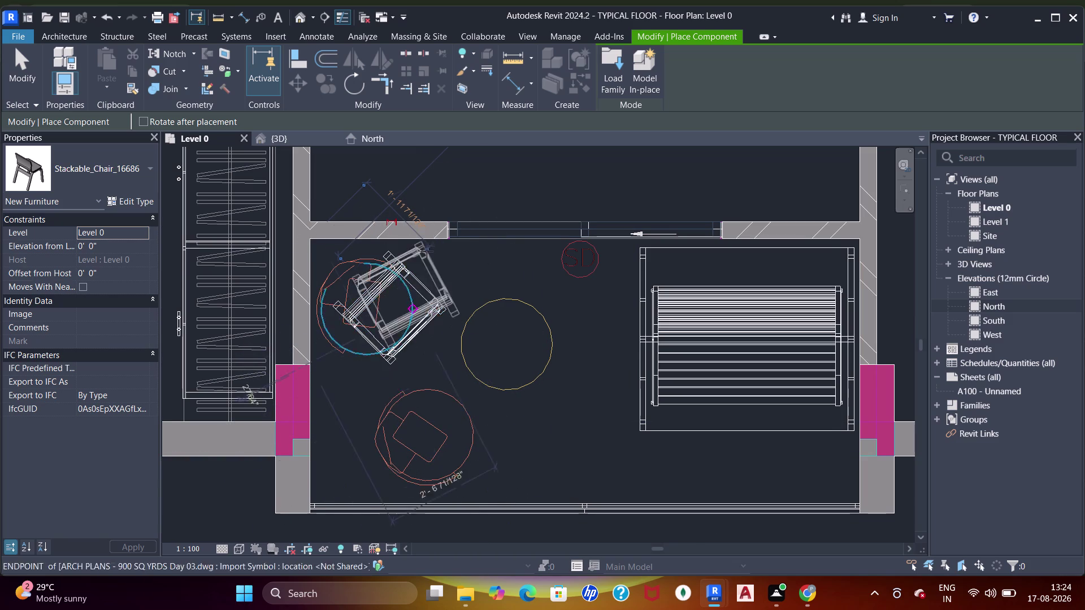
key(space)
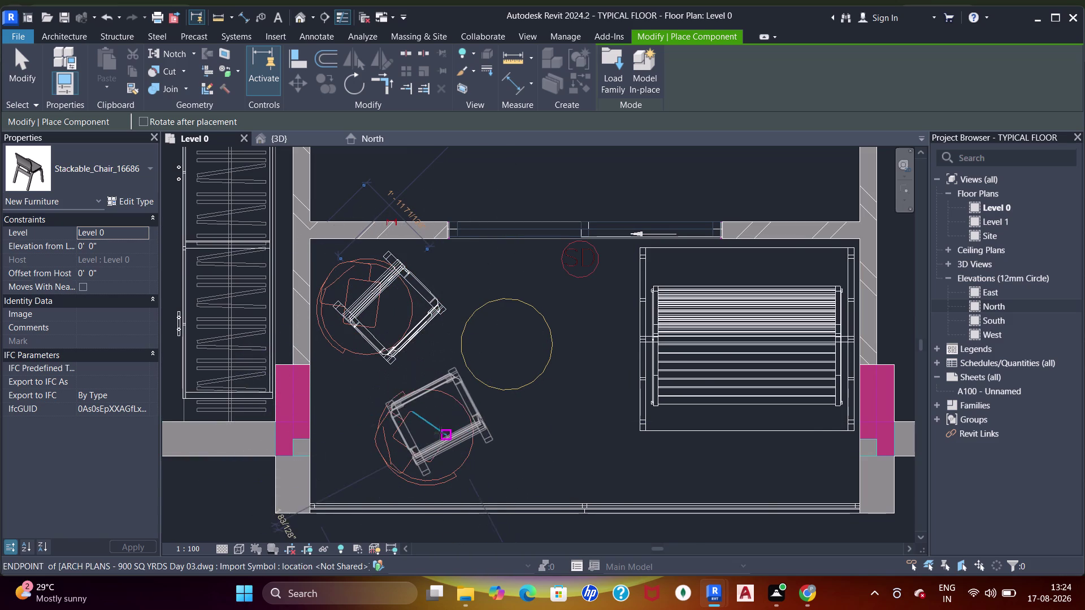
key(space)
click(438, 433)
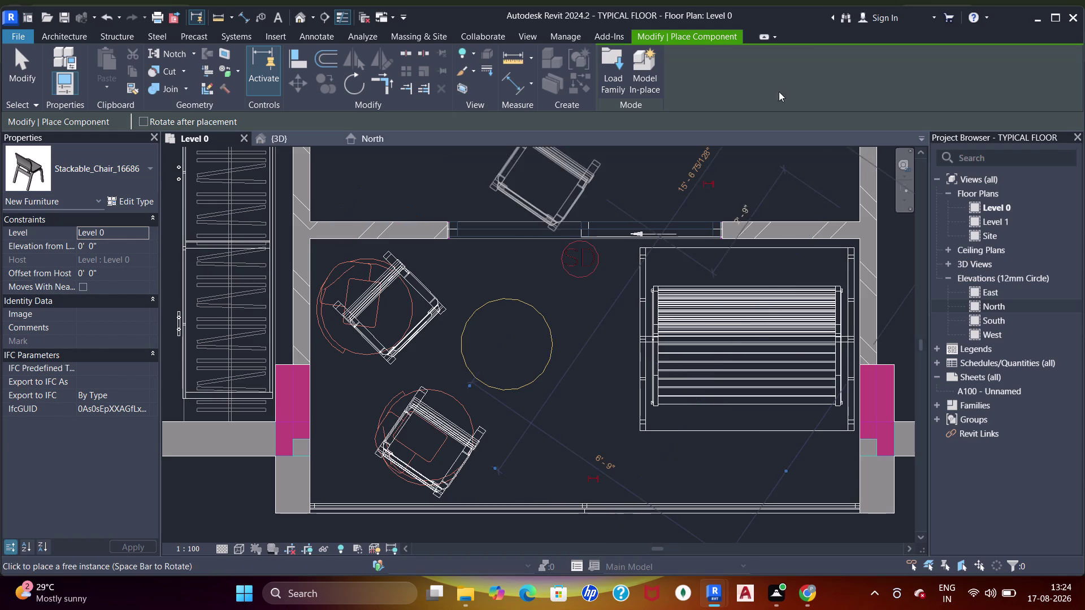
scroll(down, 3)
middle_drag(498, 503, 533, 457)
key(Escape)
key(Escape)
key(Escape)
key(Escape)
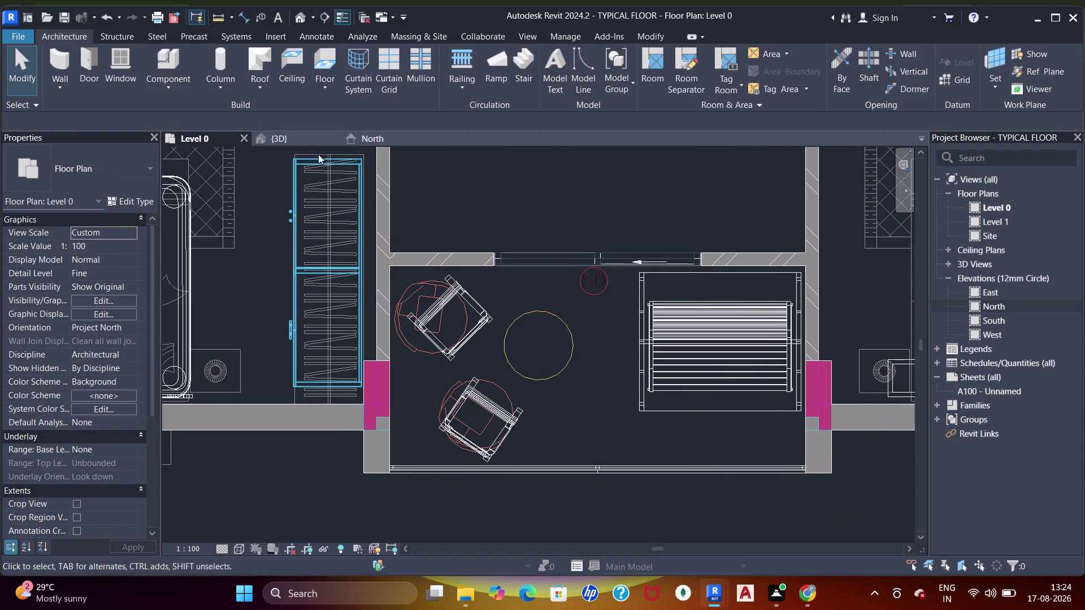
In the 3D view, select the front balcony chair and rotate it with Spacebar.
click(272, 136)
scroll(down, 3)
middle_drag(329, 352, 621, 423)
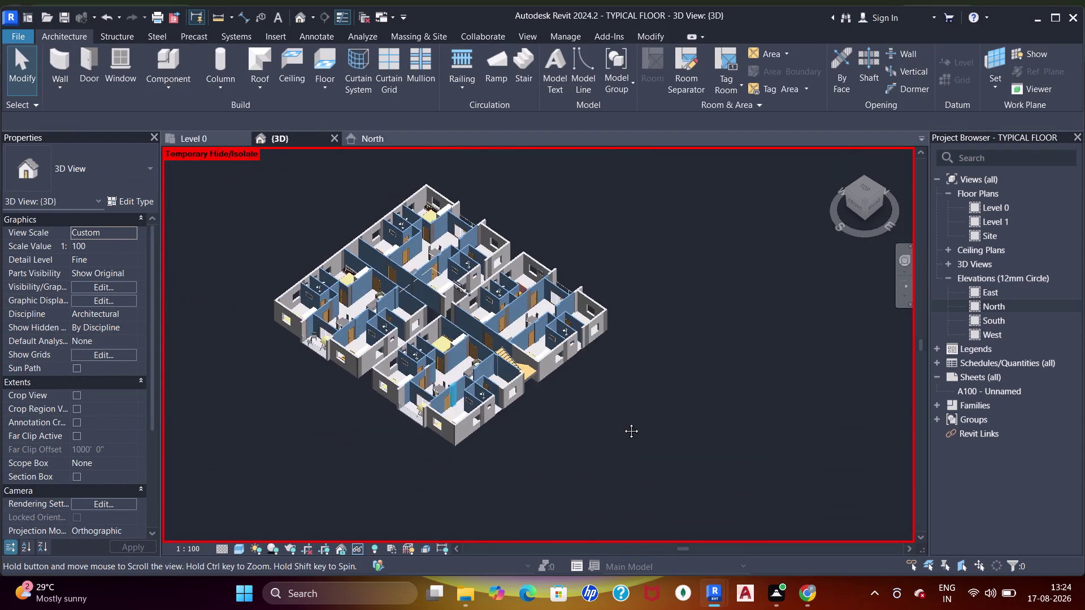
middle_drag(474, 408, 598, 402)
scroll(up, 3)
middle_drag(573, 459, 539, 473)
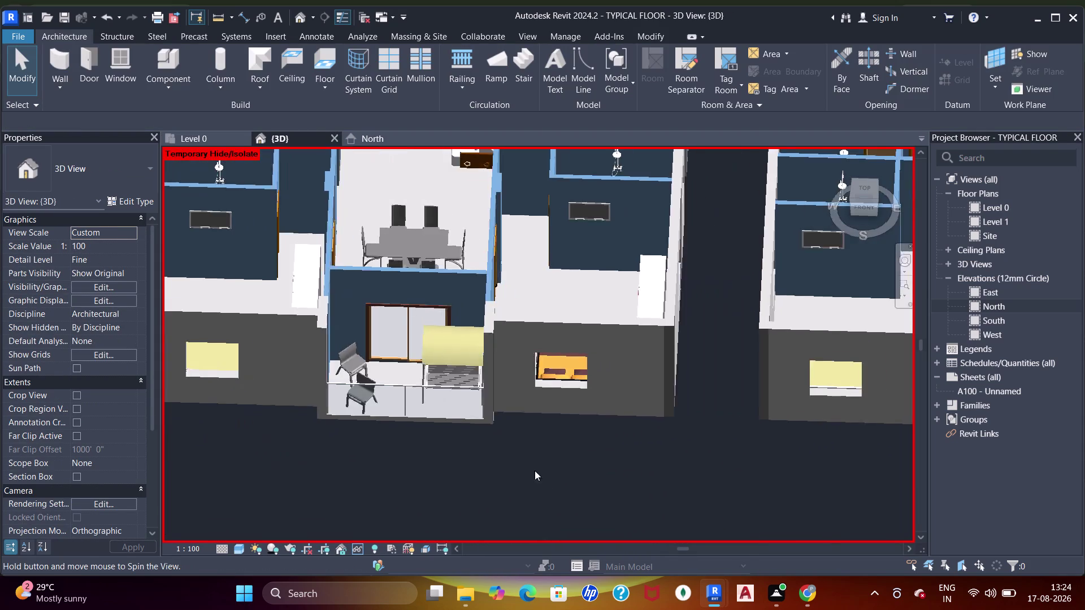
scroll(up, 3)
click(343, 318)
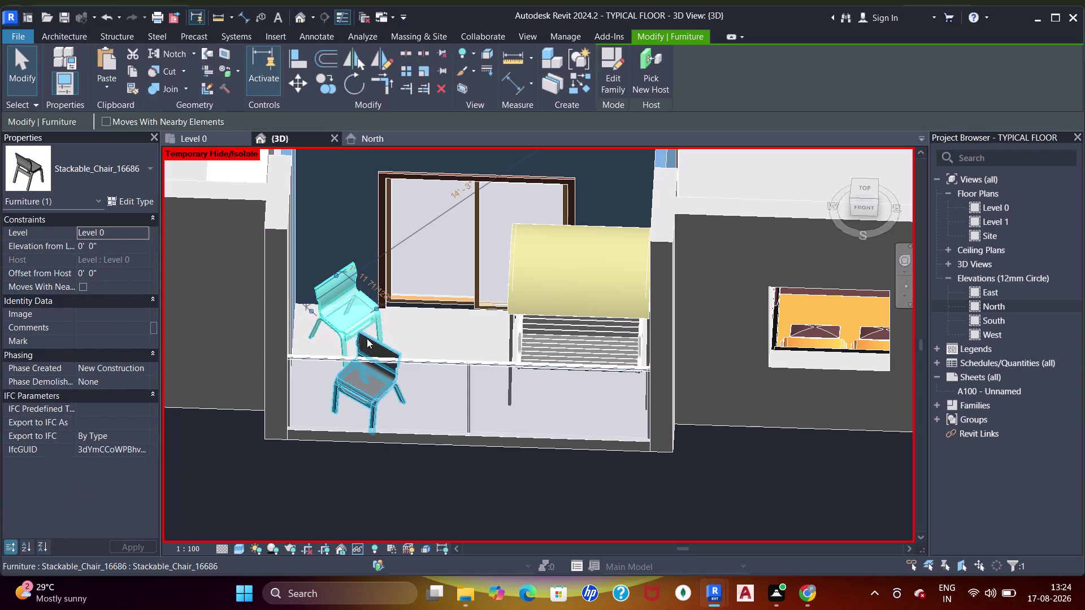
key(Escape)
click(374, 345)
key(space)
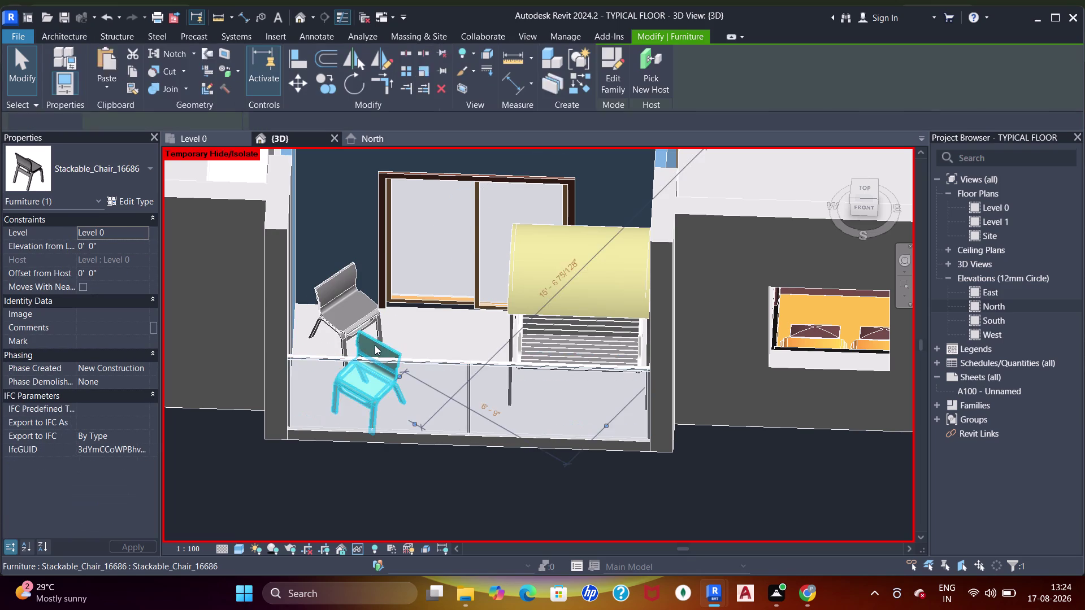
key(space)
key(Escape)
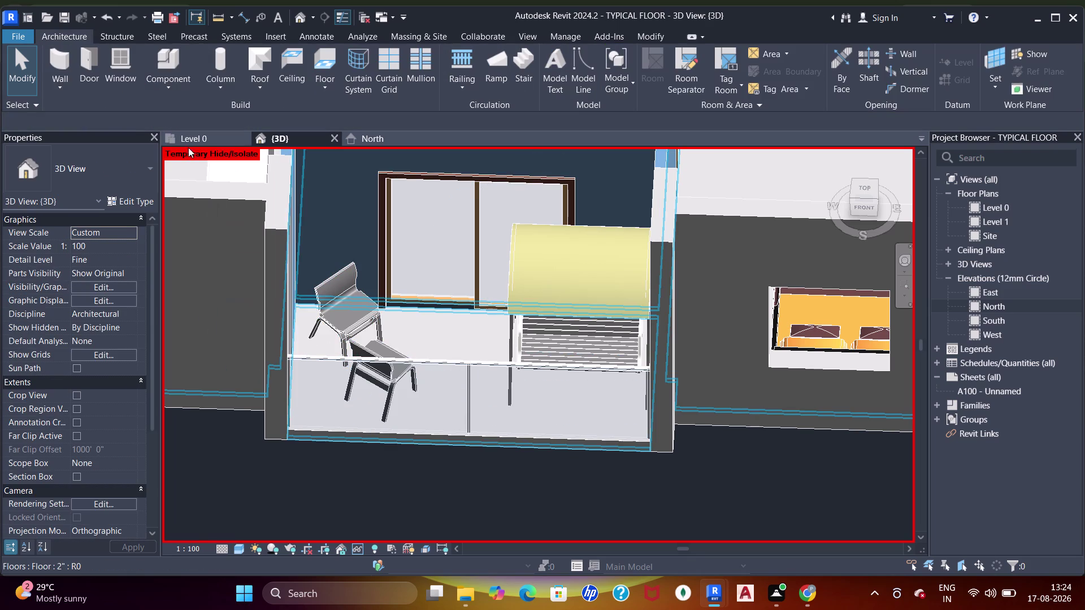
In the Level 0 plan, adjust the lower stackable chair with repeated arrow-key steps.
click(190, 141)
scroll(up, 3)
click(476, 417)
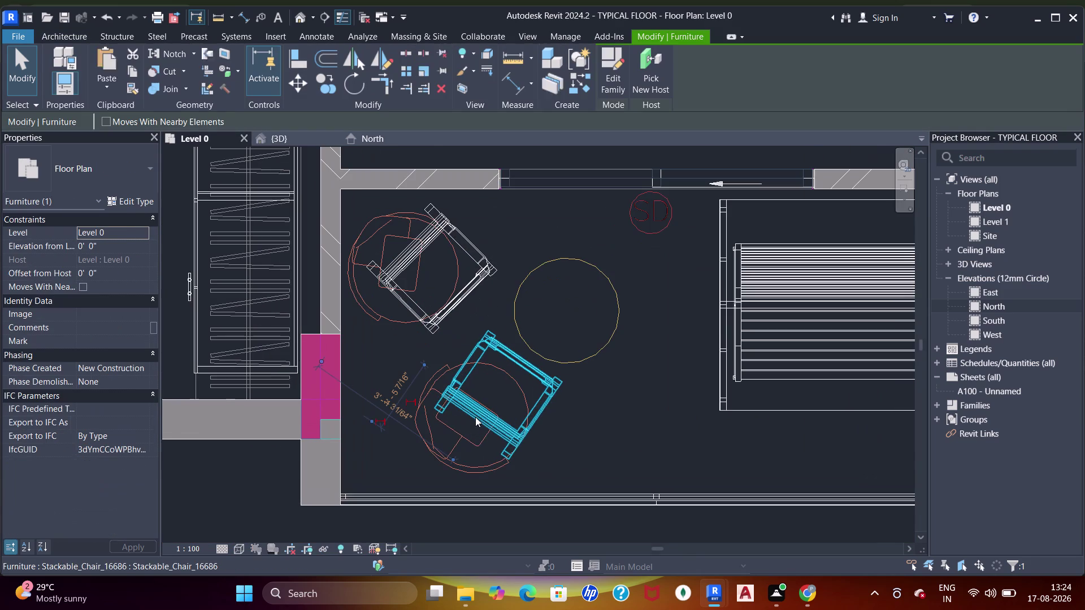
key(Down)
key(Down)
key(Down)
key(Down)
key(Down)
key(Down)
key(Down)
key(Left)
key(Left)
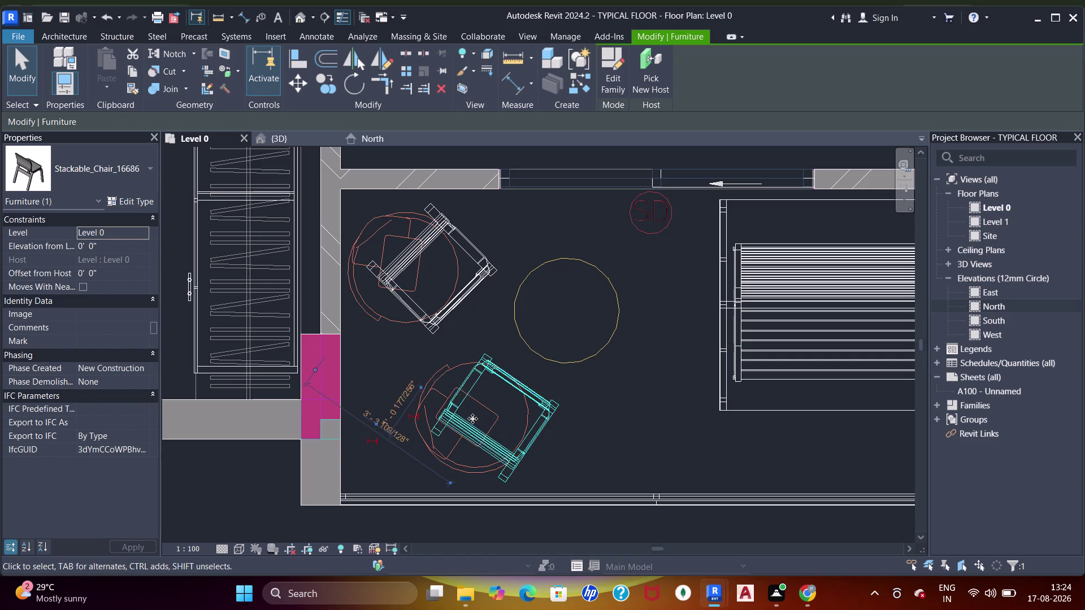
key(Left)
key(Left)
key(Left)
key(Left)
key(Left)
key(Left)
key(Down)
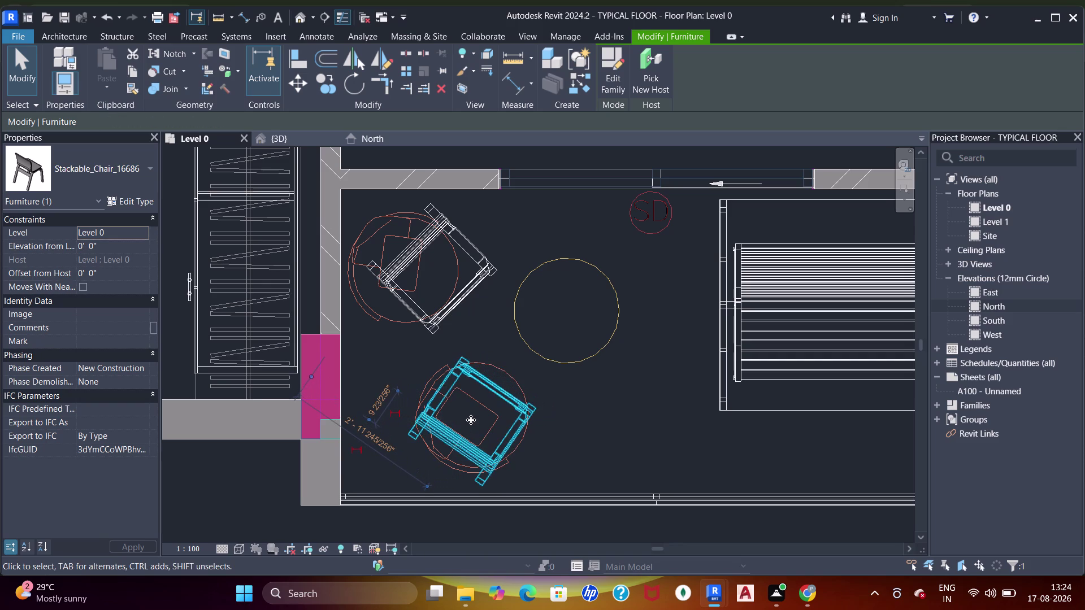
Adjust the upper stackable chair with arrow keys, then return to the 3D view.
click(400, 274)
key(Up)
key(Up)
key(Up)
key(Left)
key(Left)
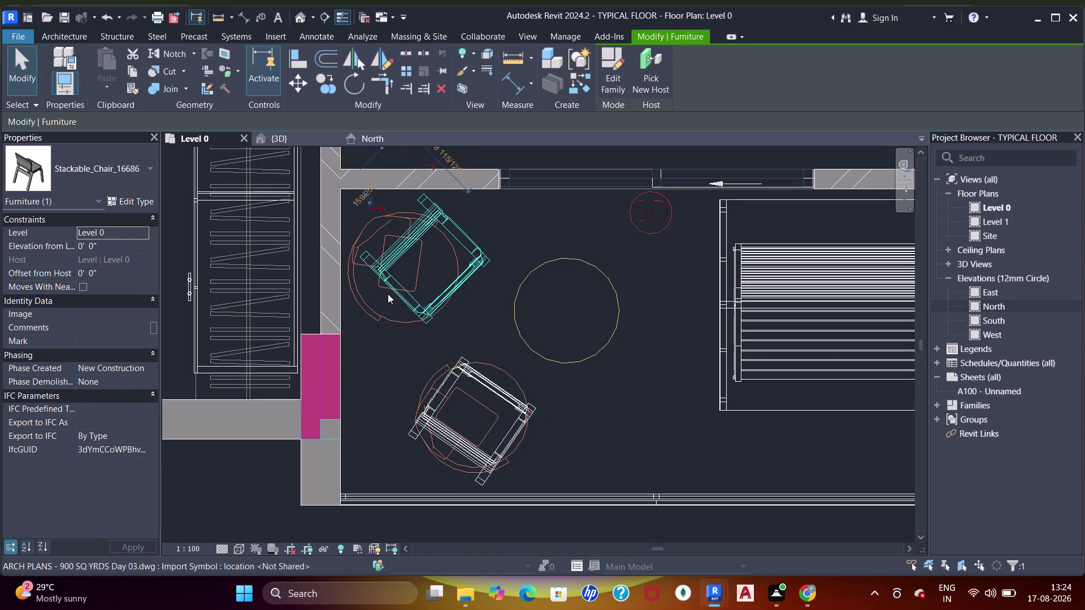
key(Left)
key(Left)
key(Left)
key(Left)
key(Left)
key(Left)
key(Down)
key(Left)
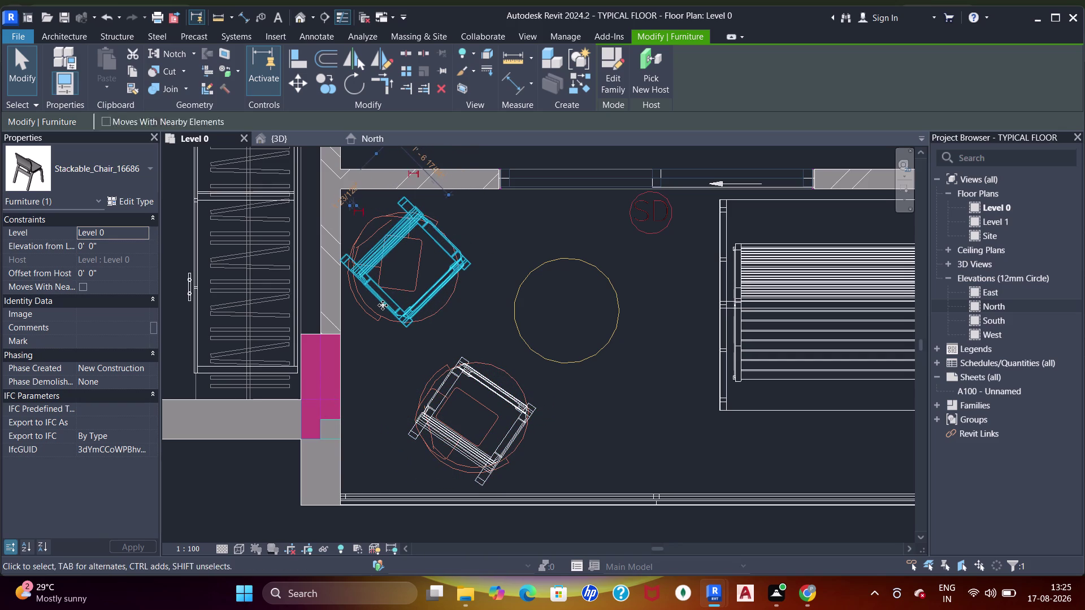
click(282, 141)
key(Escape)
Orbit to the balcony chairs in 3D and nudge the rear stackable chair.
middle_drag(521, 331, 520, 334)
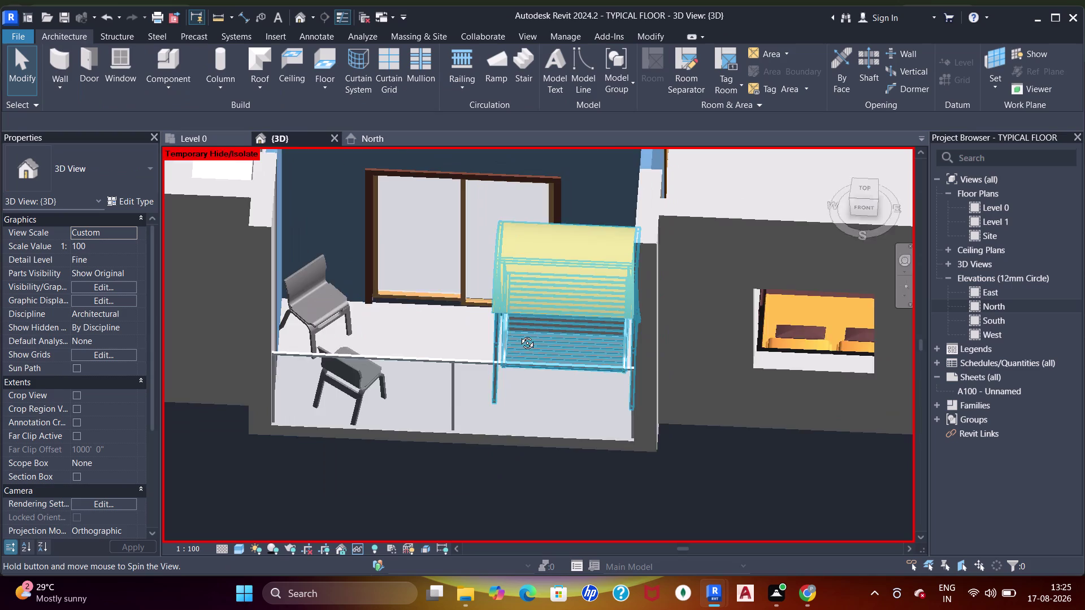
middle_drag(520, 334, 499, 361)
scroll(down, 3)
middle_drag(347, 337, 582, 378)
scroll(up, 3)
middle_drag(545, 368, 544, 448)
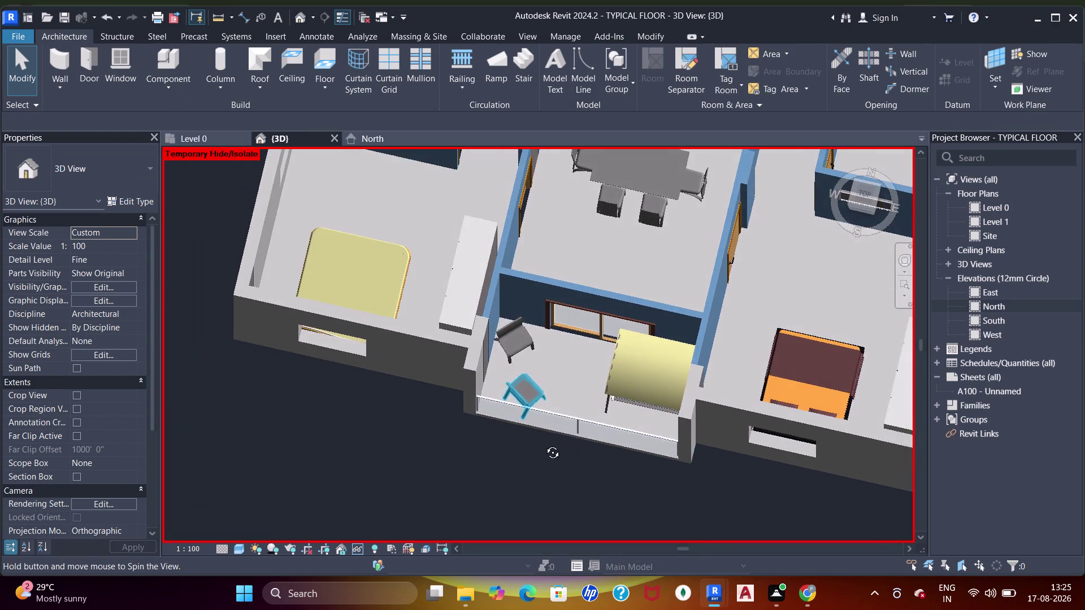
middle_drag(544, 449, 543, 420)
middle_drag(531, 389, 520, 332)
scroll(up, 3)
middle_drag(477, 253, 524, 310)
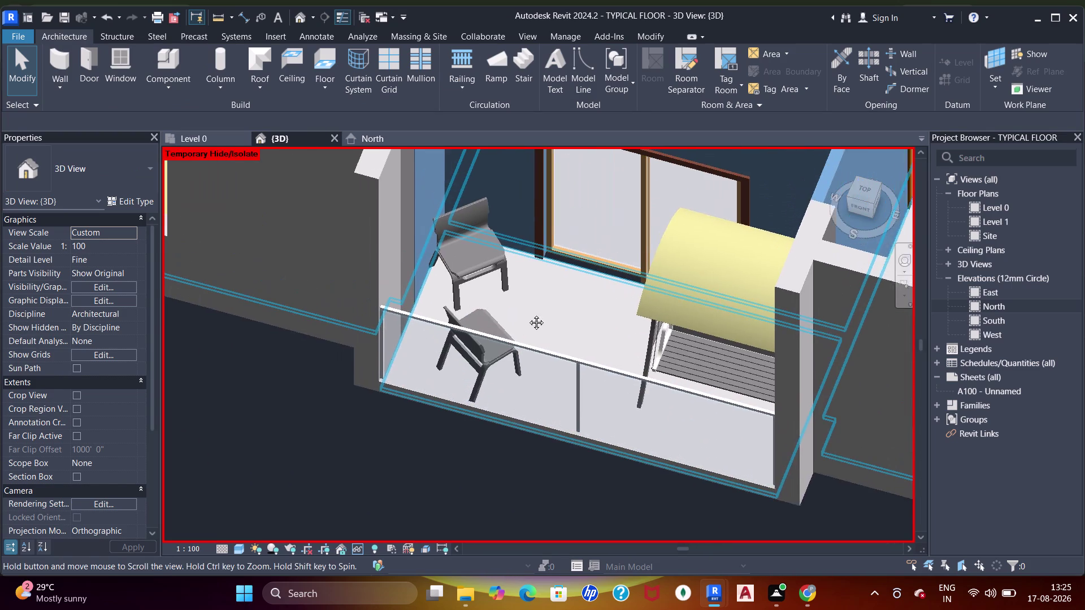
middle_drag(524, 309, 533, 322)
click(479, 285)
key(Right)
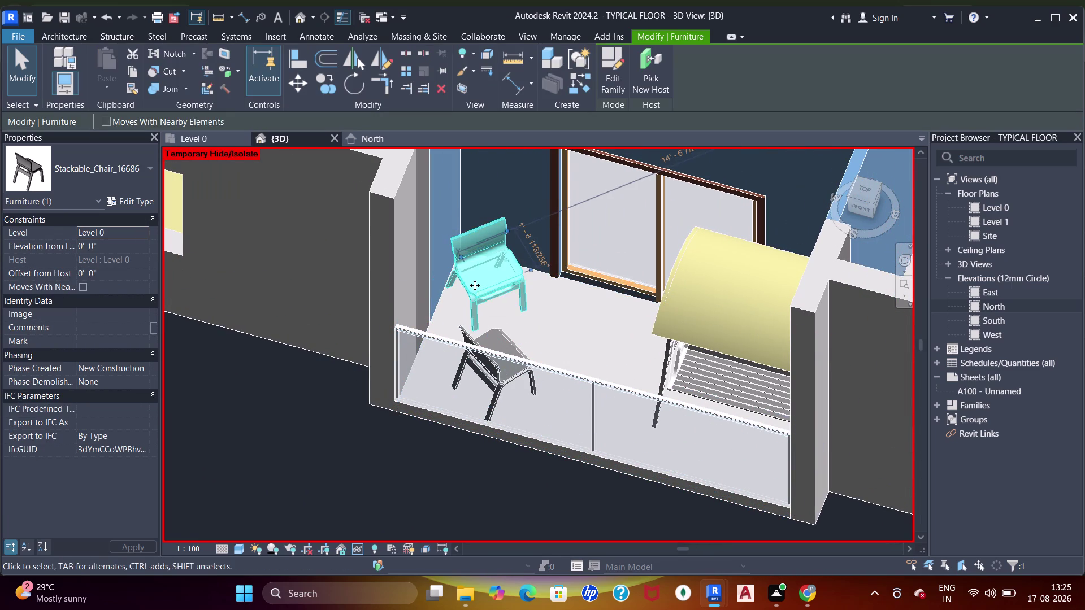
key(Right)
key(Up)
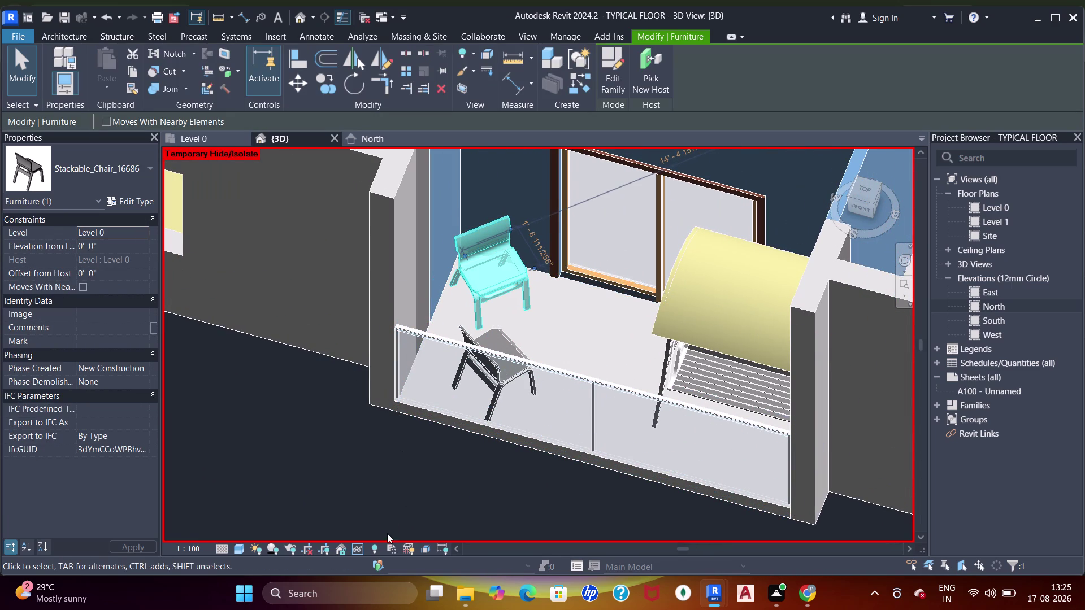
Switch the 3D view to Realistic style, inspect the balcony, then return to Level 0.
click(243, 548)
click(252, 534)
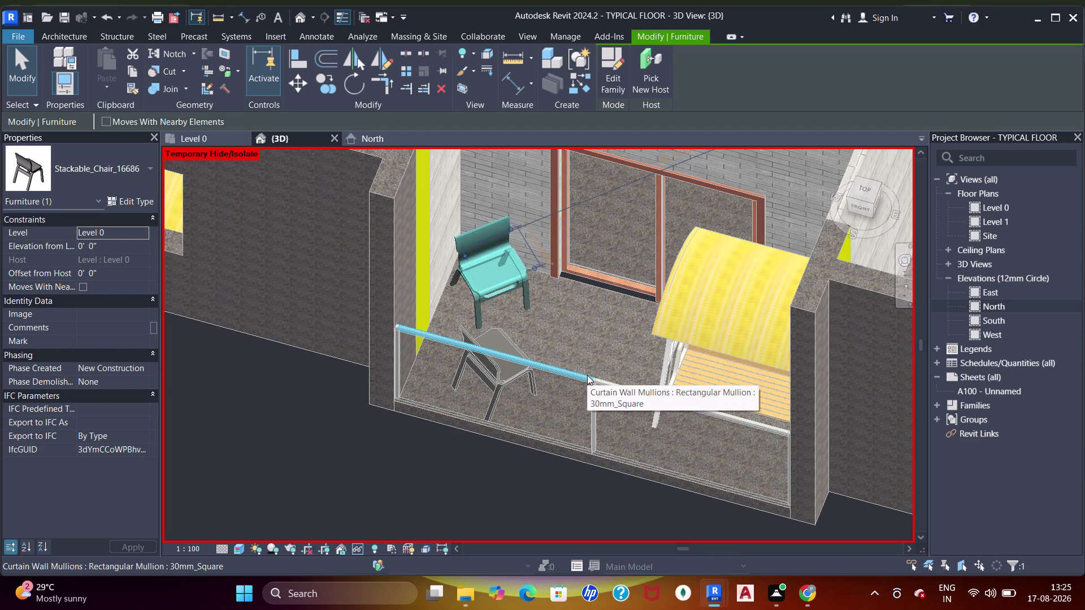
key(Escape)
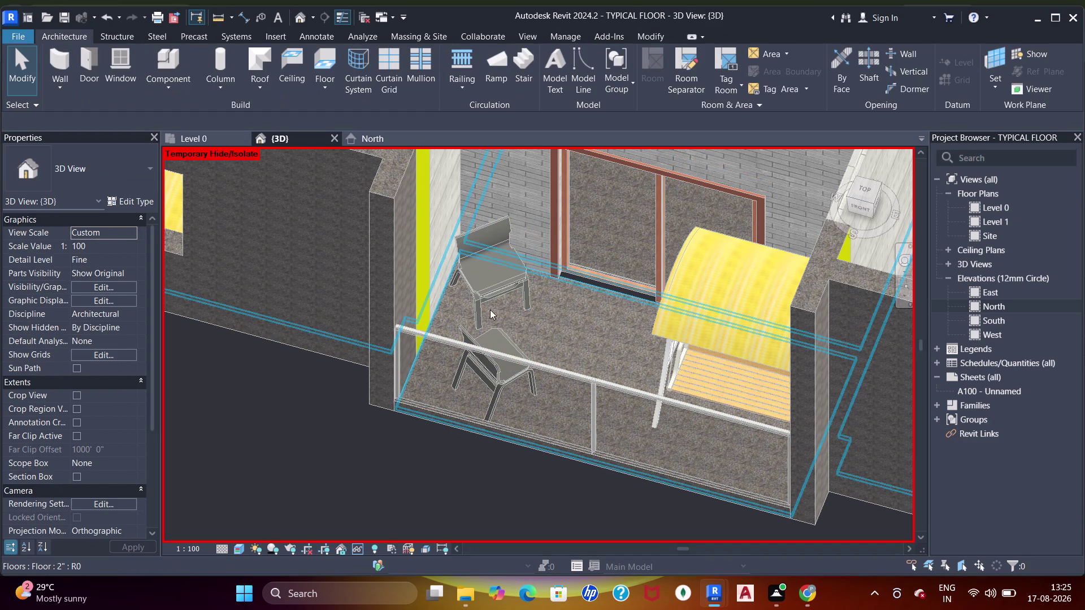
scroll(down, 3)
middle_drag(678, 351, 709, 323)
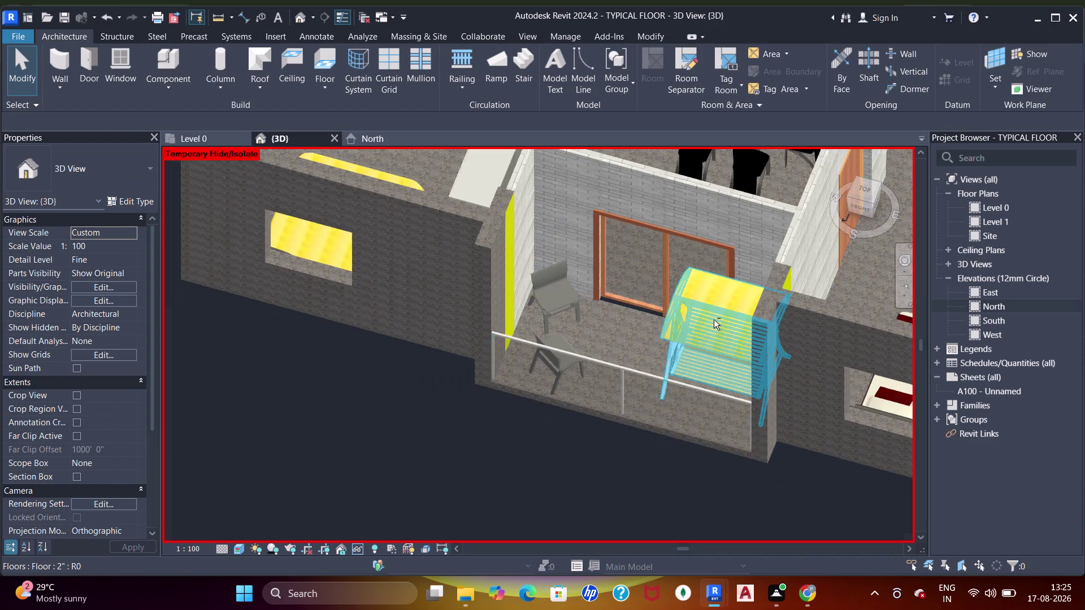
middle_drag(710, 323, 756, 291)
middle_drag(772, 296, 445, 259)
middle_drag(629, 299, 416, 304)
middle_drag(644, 376, 641, 350)
click(215, 139)
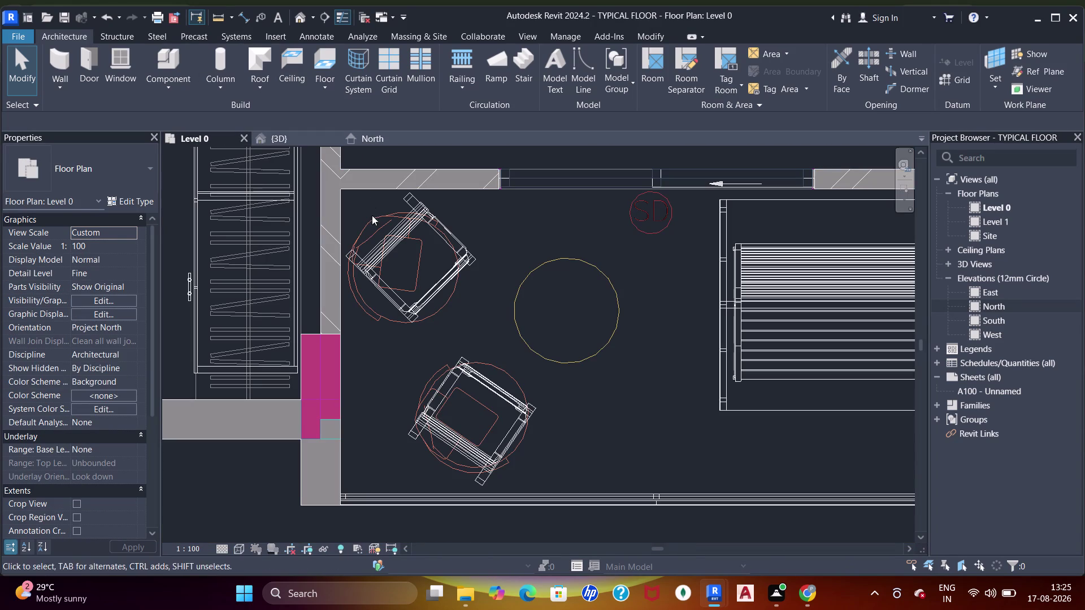
Start placing a component and open the Load Family browser.
click(172, 59)
click(612, 69)
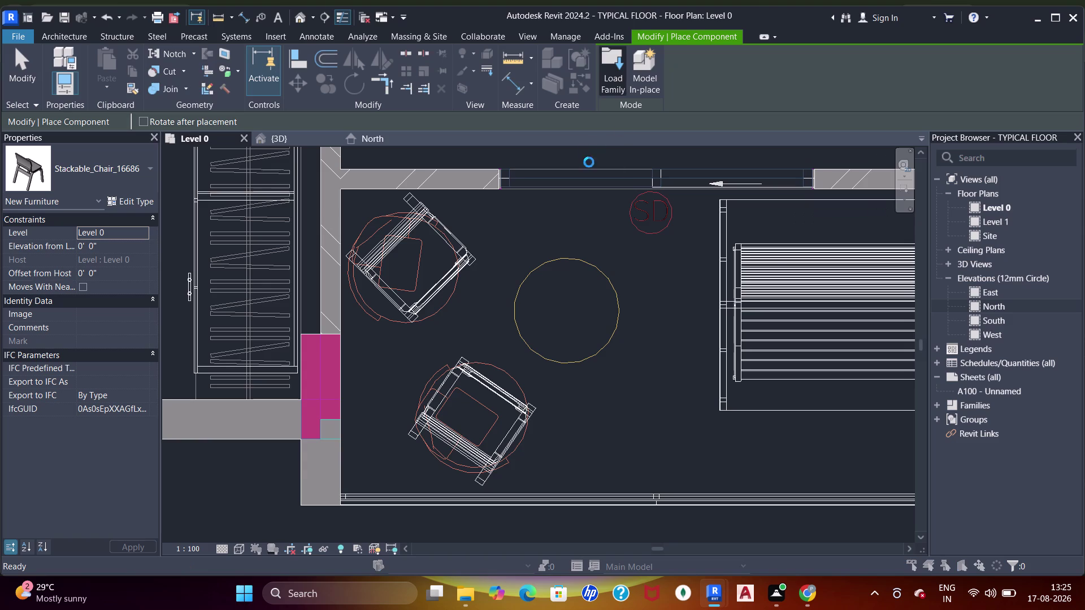
click(390, 264)
click(404, 248)
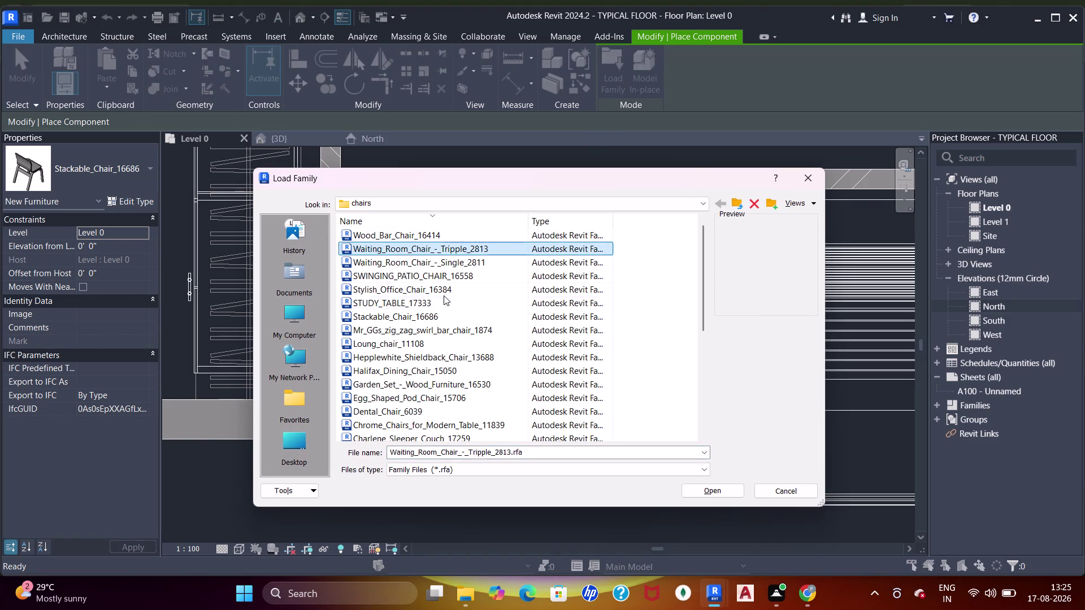
Preview chair families such as Stylish_Office_Chair_16384 and Halifax_Dining_Chair_15050.
click(438, 307)
click(436, 286)
click(410, 321)
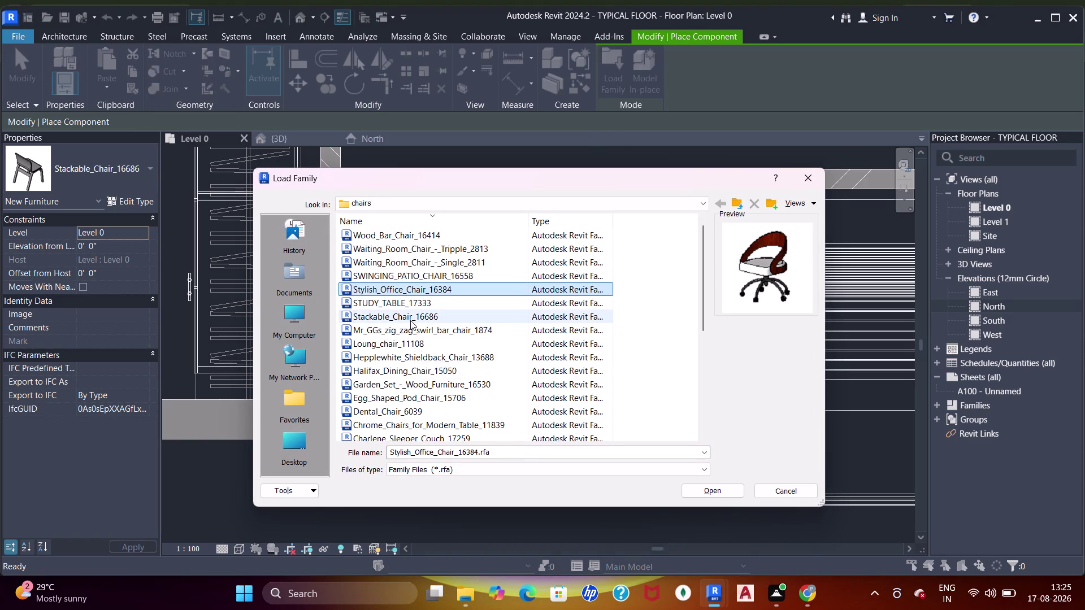
click(402, 303)
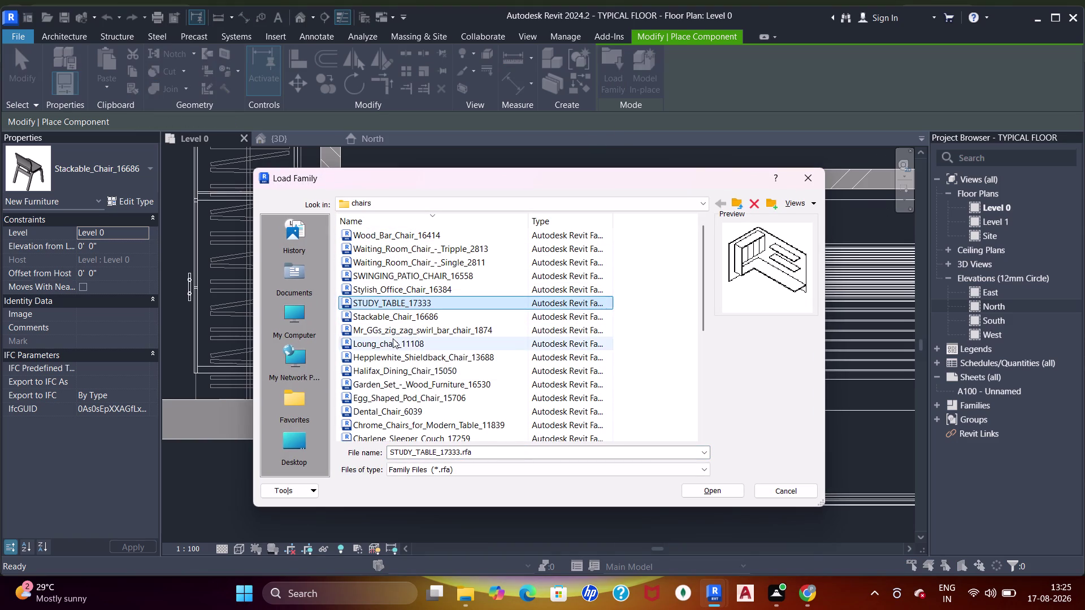
click(393, 339)
click(387, 353)
click(386, 368)
Scroll further and load Egg_Shaped_Pod_Chair_15706.rfa.
scroll(down, 3)
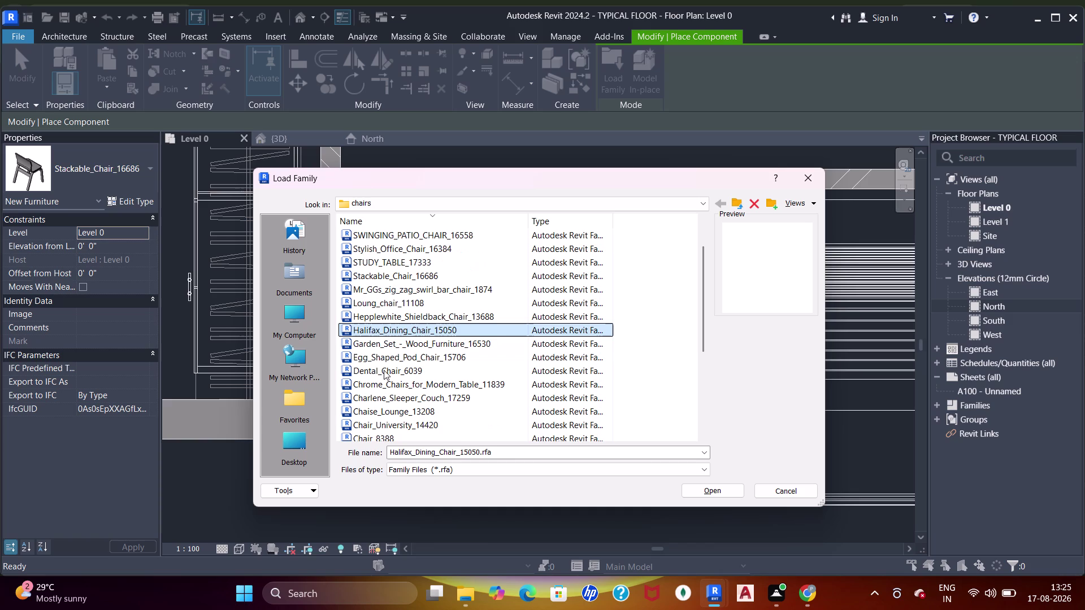
click(385, 358)
click(394, 347)
click(404, 373)
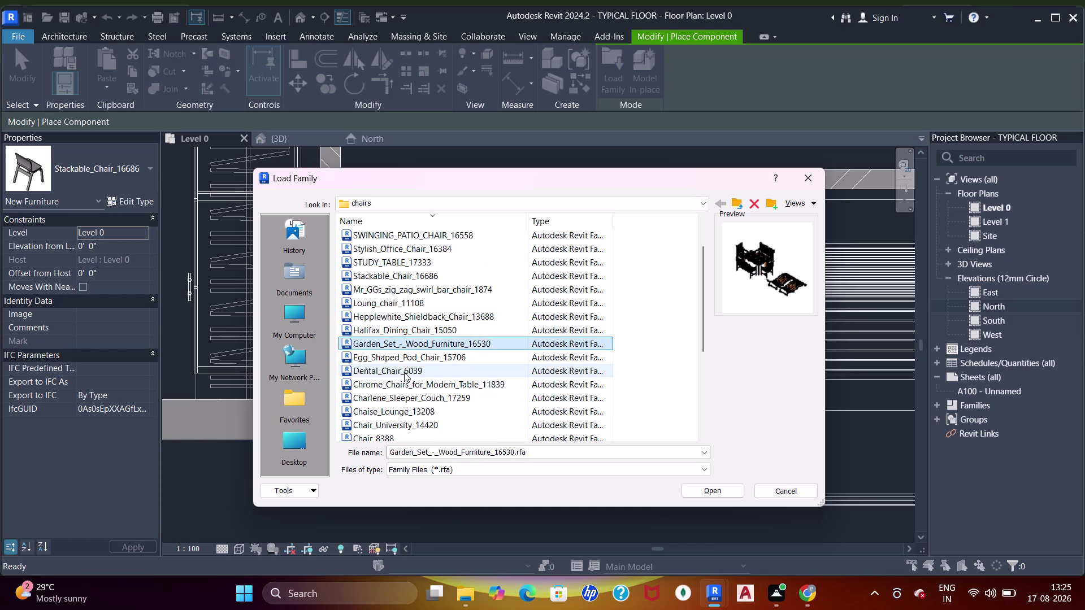
click(402, 360)
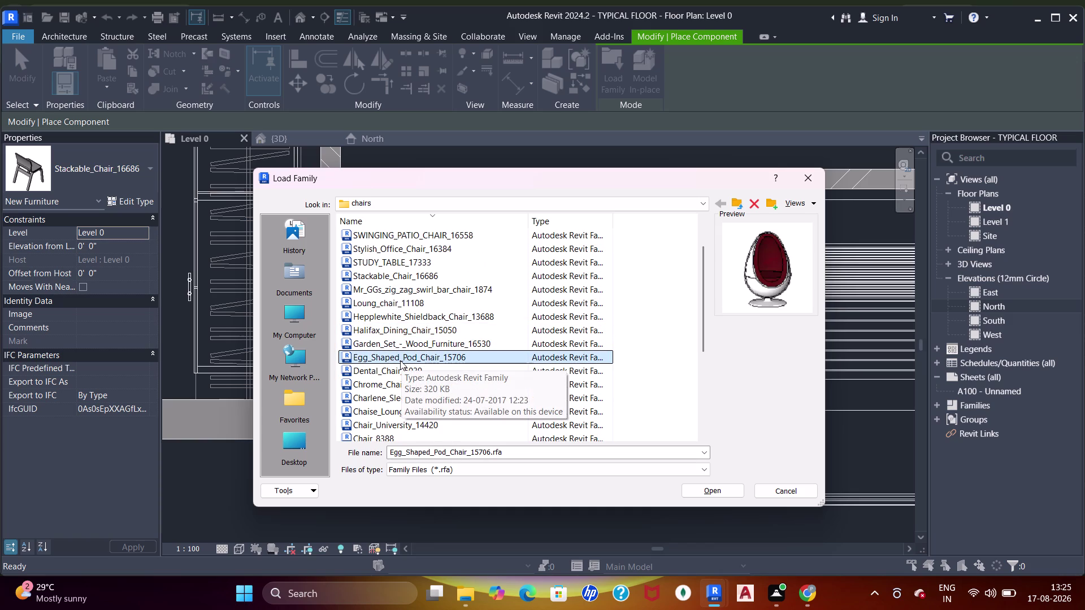
click(398, 357)
click(395, 357)
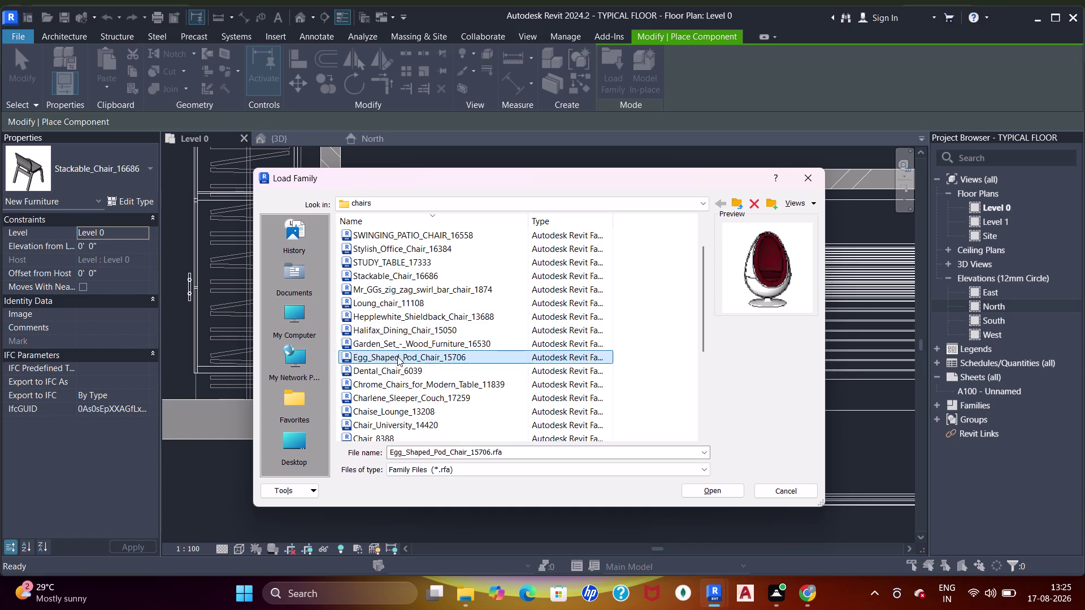
double_click(493, 355)
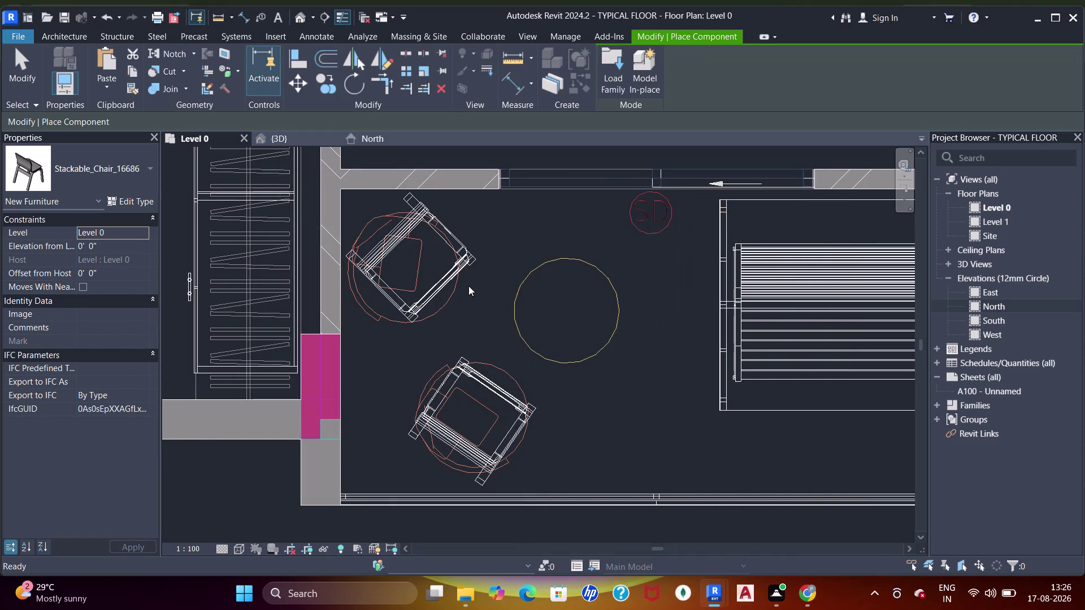
Place the egg pod chair on the balcony and orbit the 3D view to inspect it.
click(551, 259)
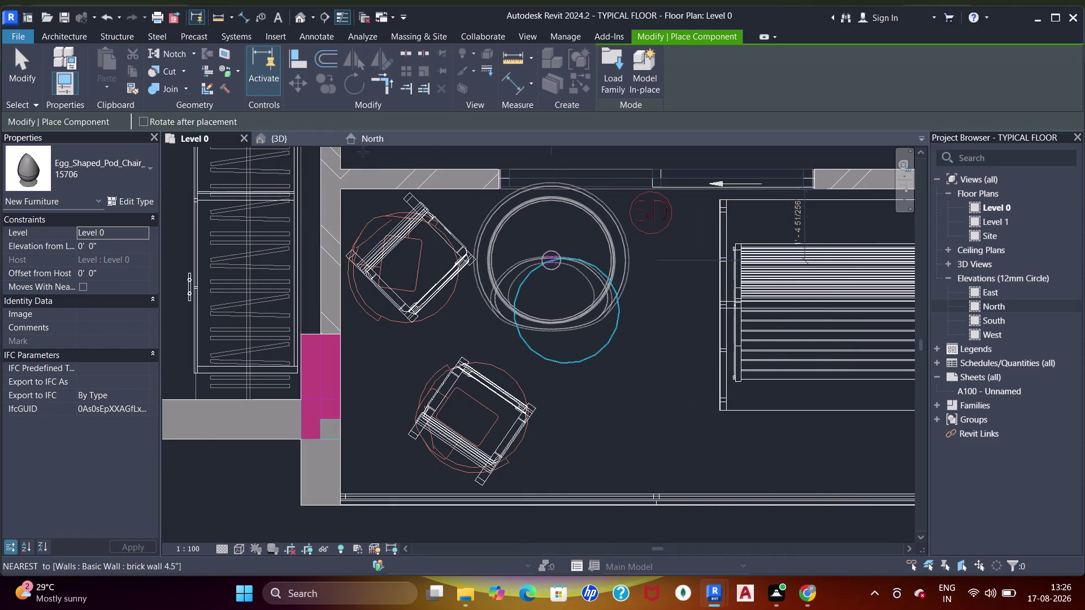
click(282, 134)
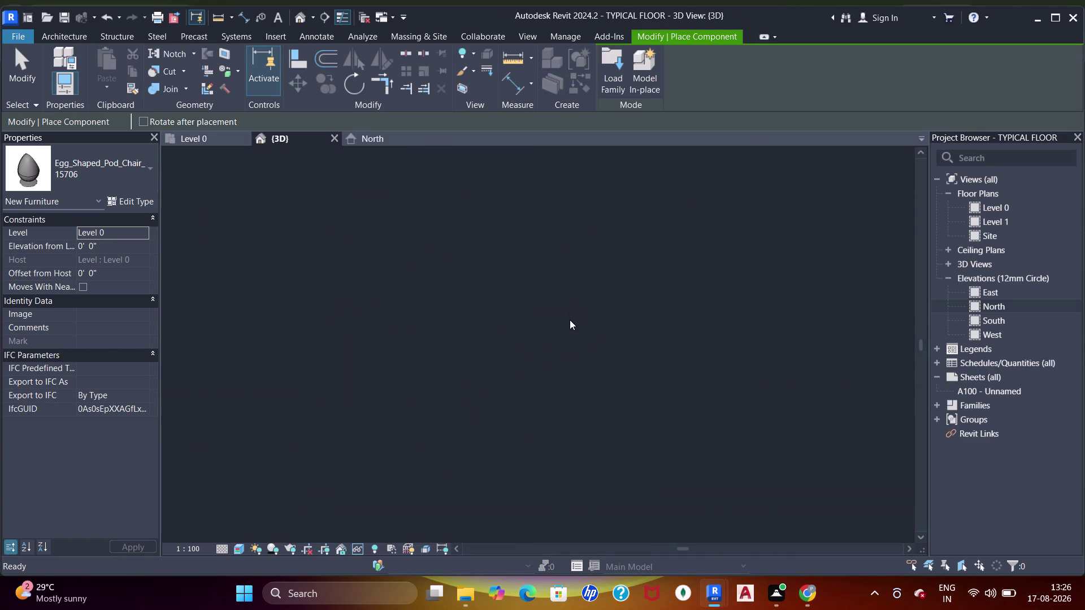
key(Escape)
key(Escape)
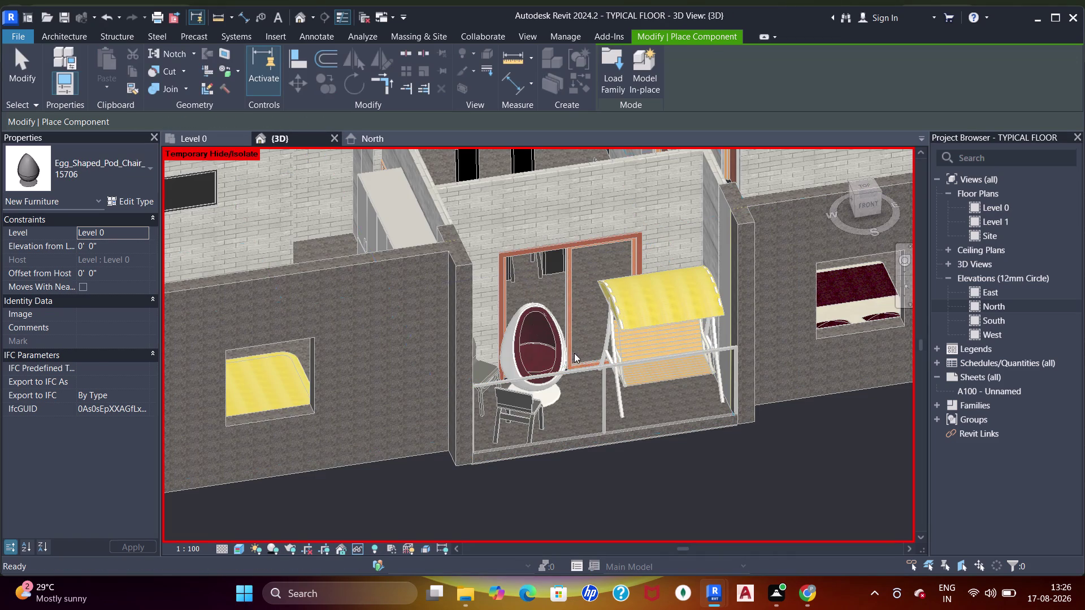
middle_drag(578, 388, 541, 433)
middle_drag(354, 421, 639, 315)
middle_drag(609, 338, 607, 341)
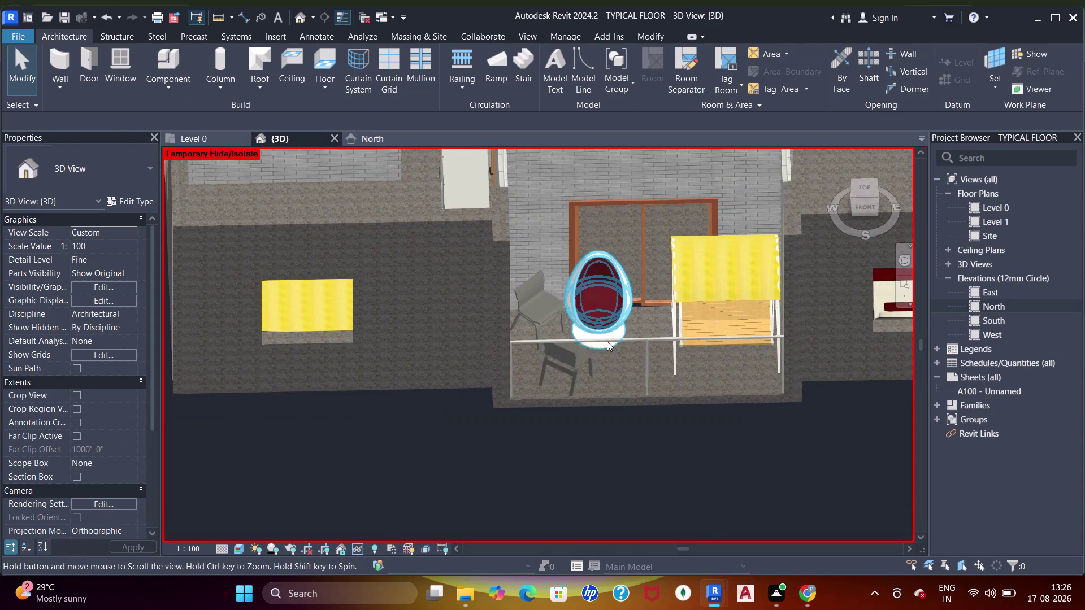
middle_drag(607, 341, 577, 373)
middle_click(575, 373)
scroll(up, 3)
middle_drag(437, 235, 526, 335)
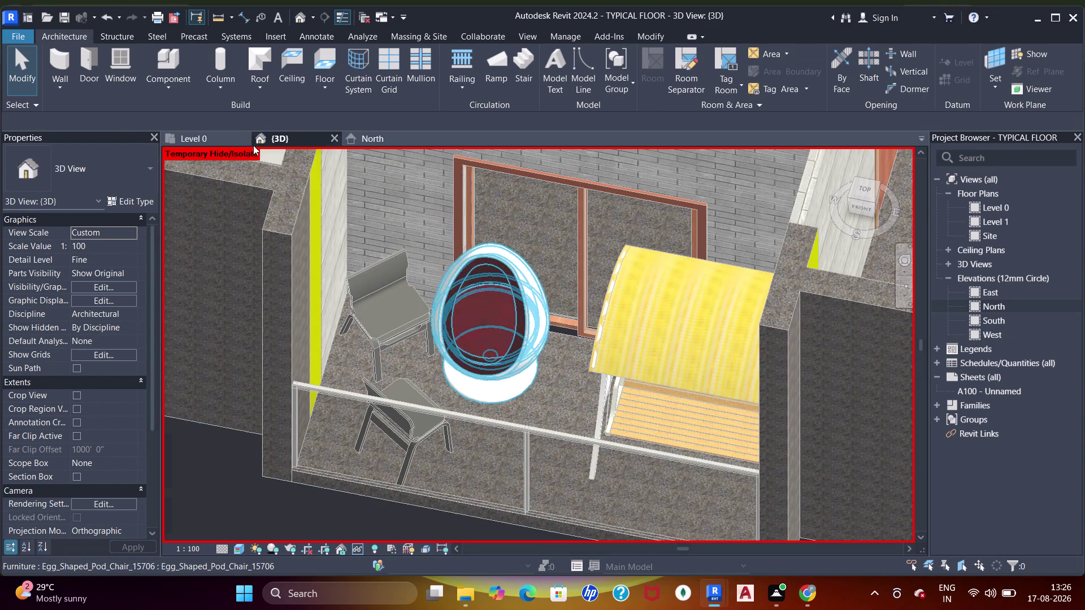
click(384, 298)
key(Escape)
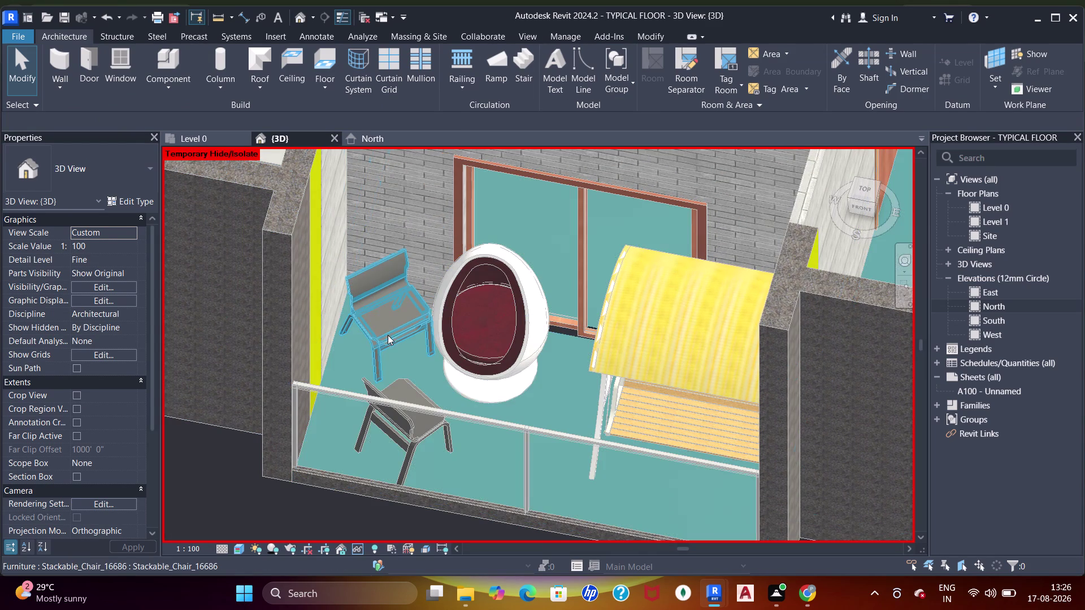
Delete the upper stackable chair, nudge the egg pod chair left, and open Level 0.
click(381, 330)
key(Delete)
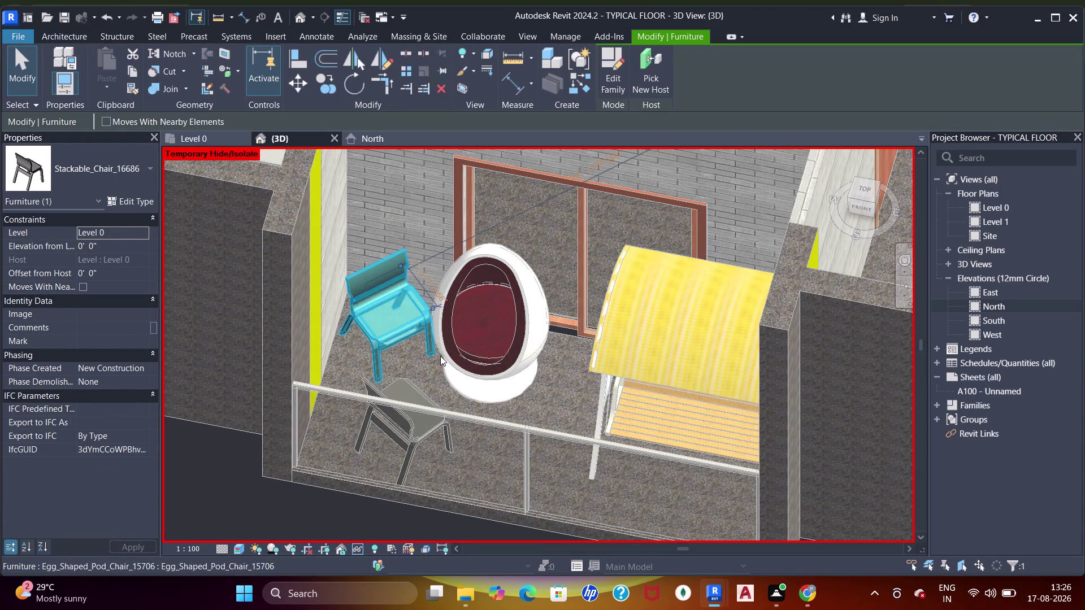
click(454, 362)
key(Left)
key(Left)
key(Left)
key(Left)
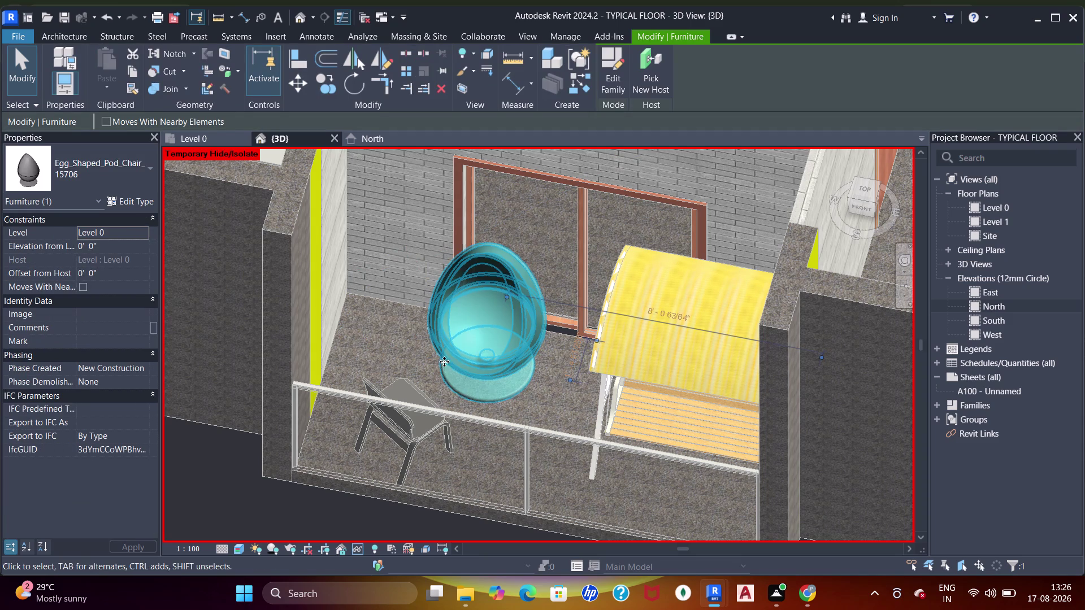
key(Left)
key(Left)
key(Left)
key(Left)
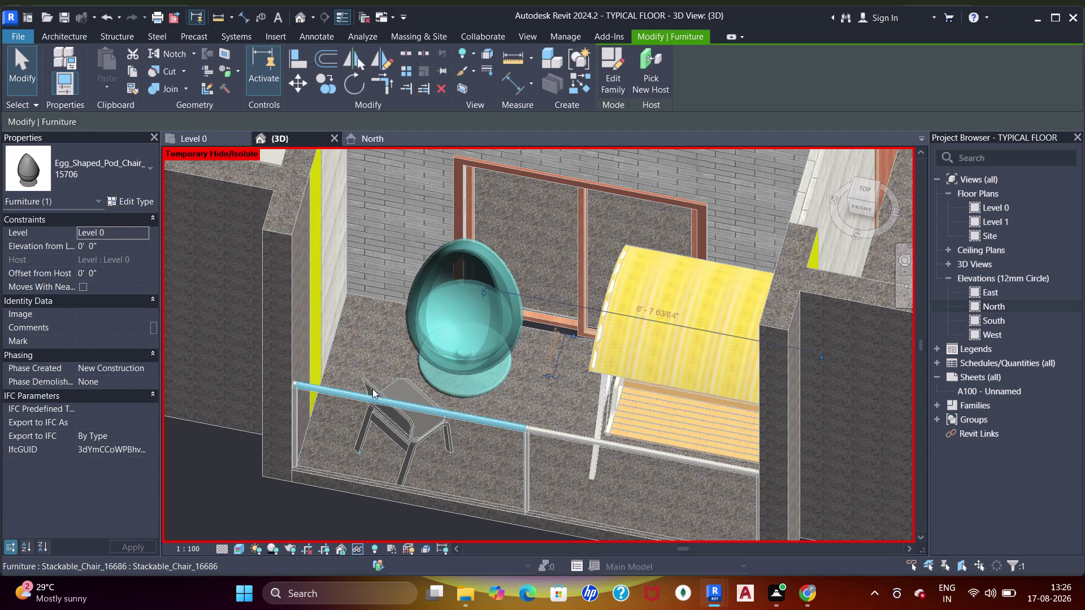
click(194, 140)
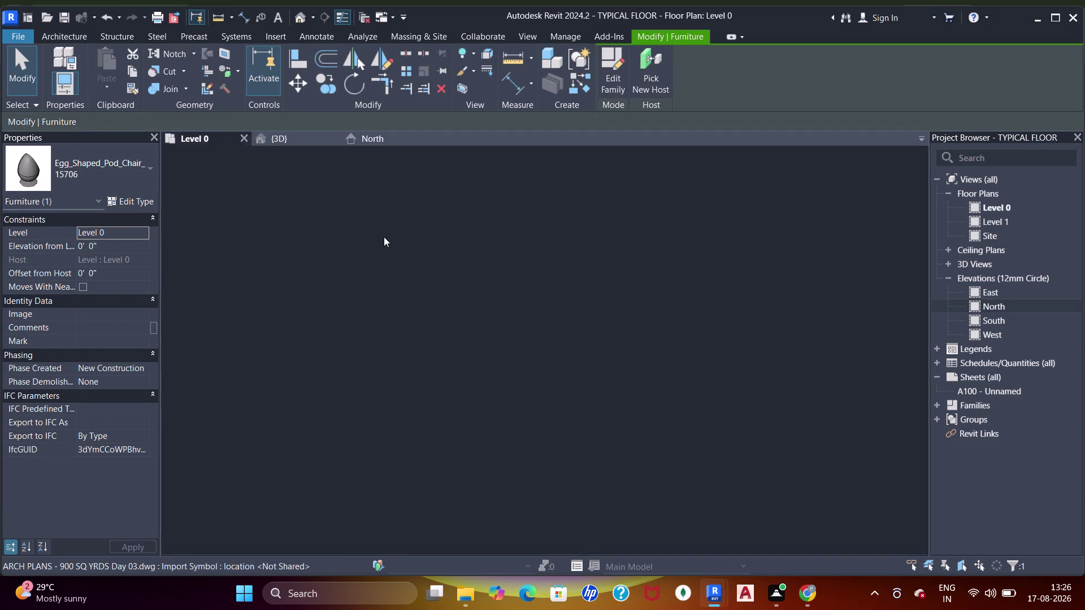
Delete a stackable chair and drag the egg pod chair against the left balcony wall.
click(434, 418)
key(Delete)
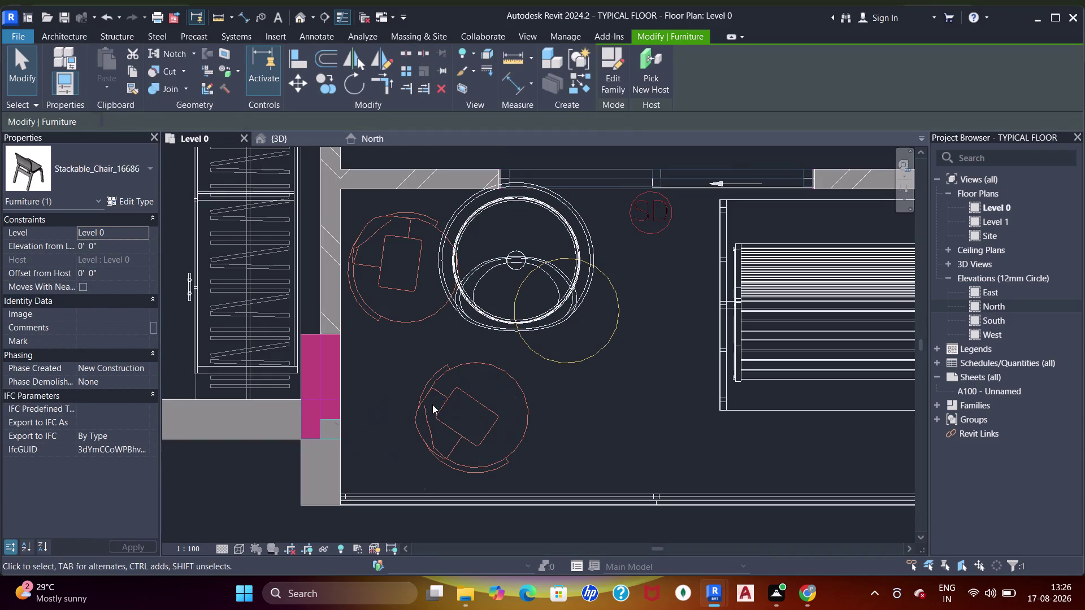
click(471, 310)
drag(453, 287, 381, 298)
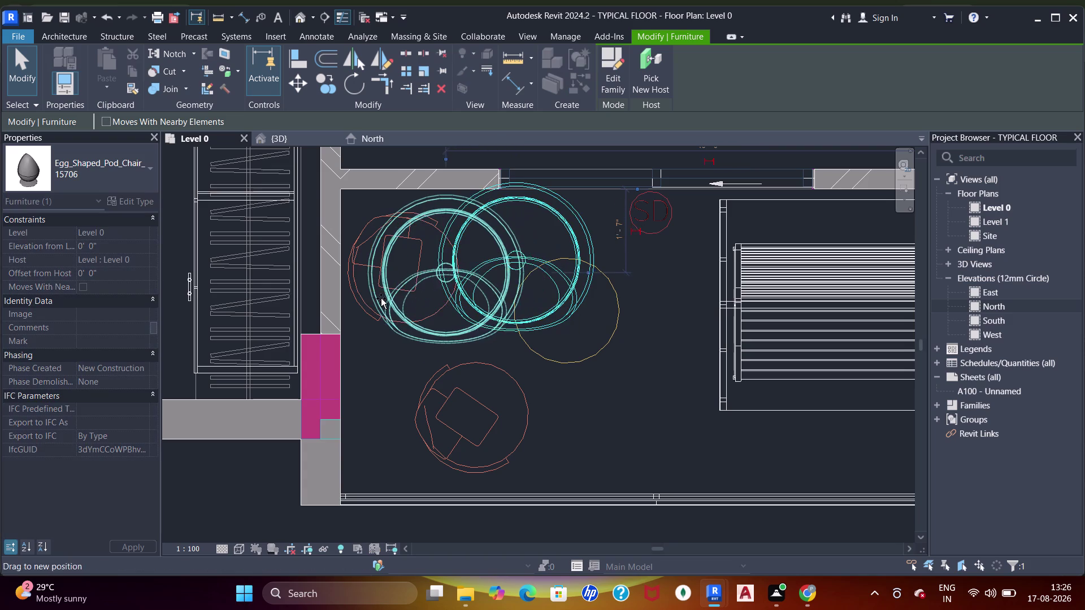
key(space)
drag(470, 341, 447, 336)
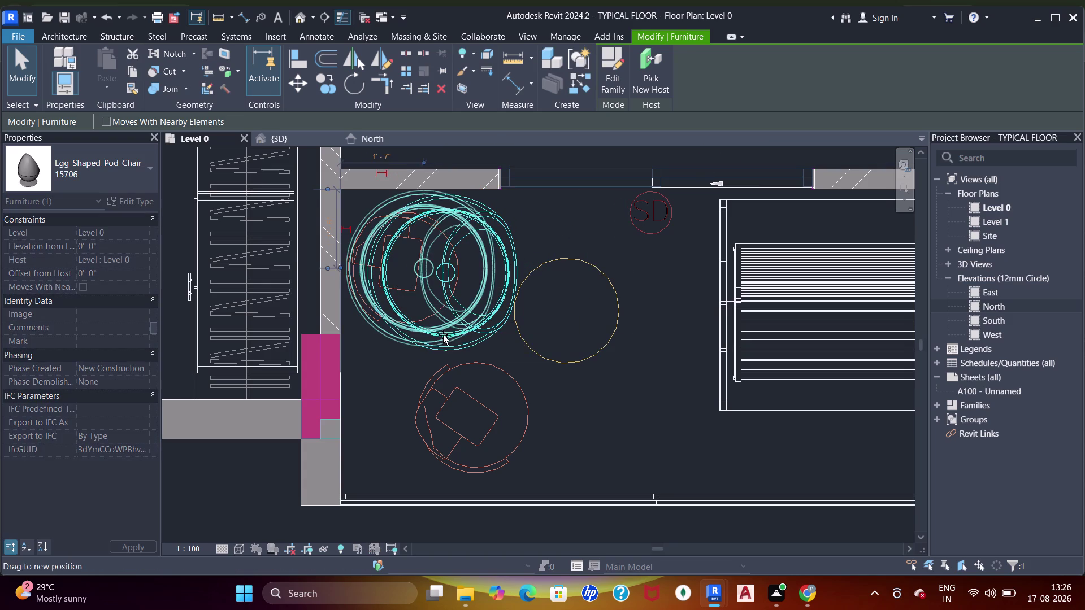
drag(447, 336, 446, 335)
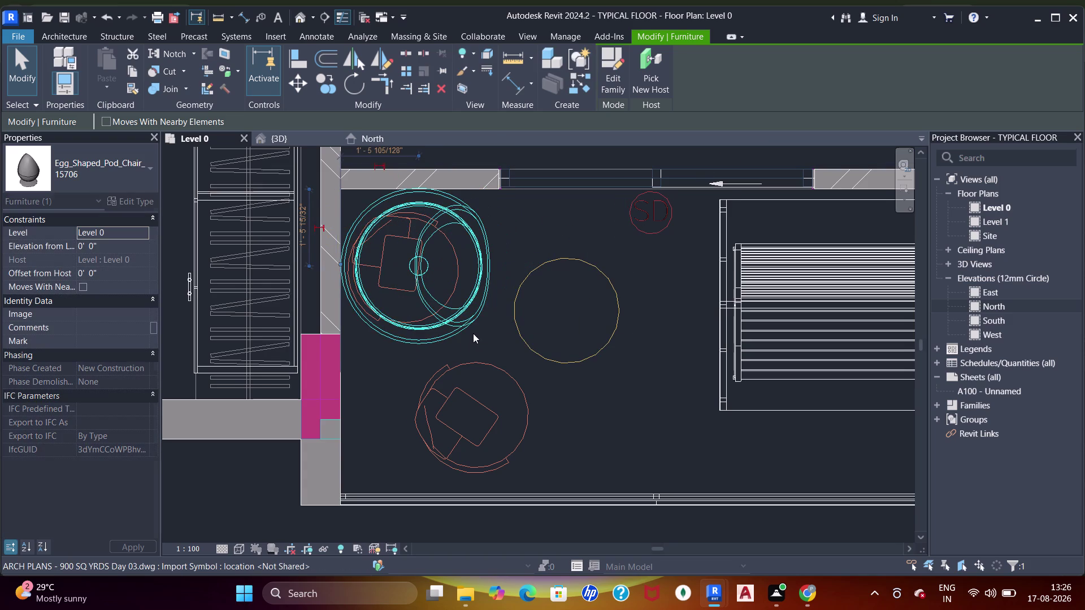
Fine-tune the egg pod chair's position with arrow-key nudges.
scroll(down, 3)
middle_drag(472, 330, 527, 326)
key(Escape)
click(506, 331)
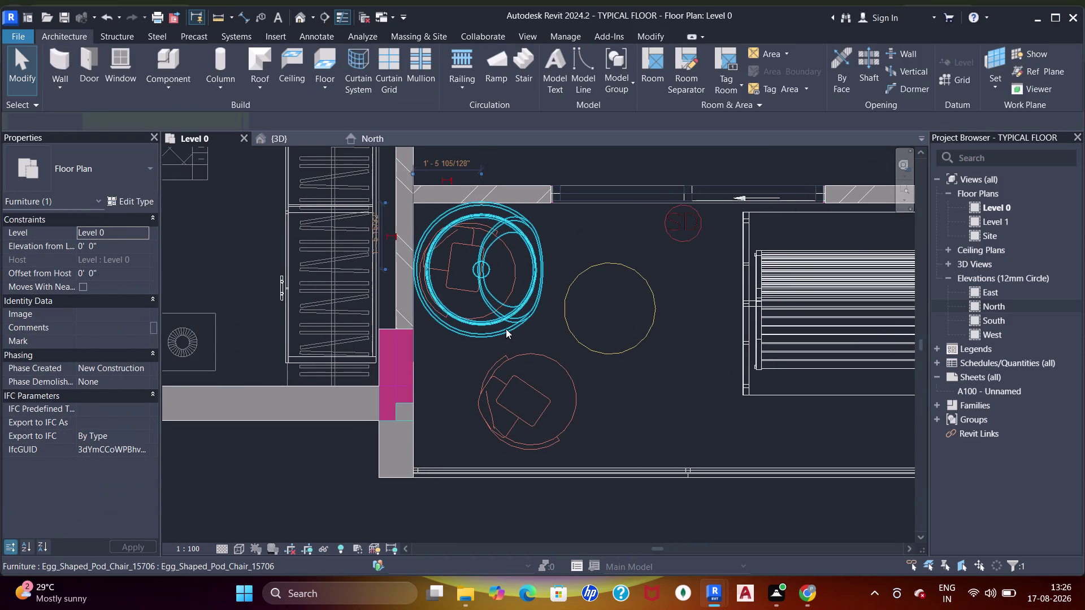
scroll(up, 3)
key(Right)
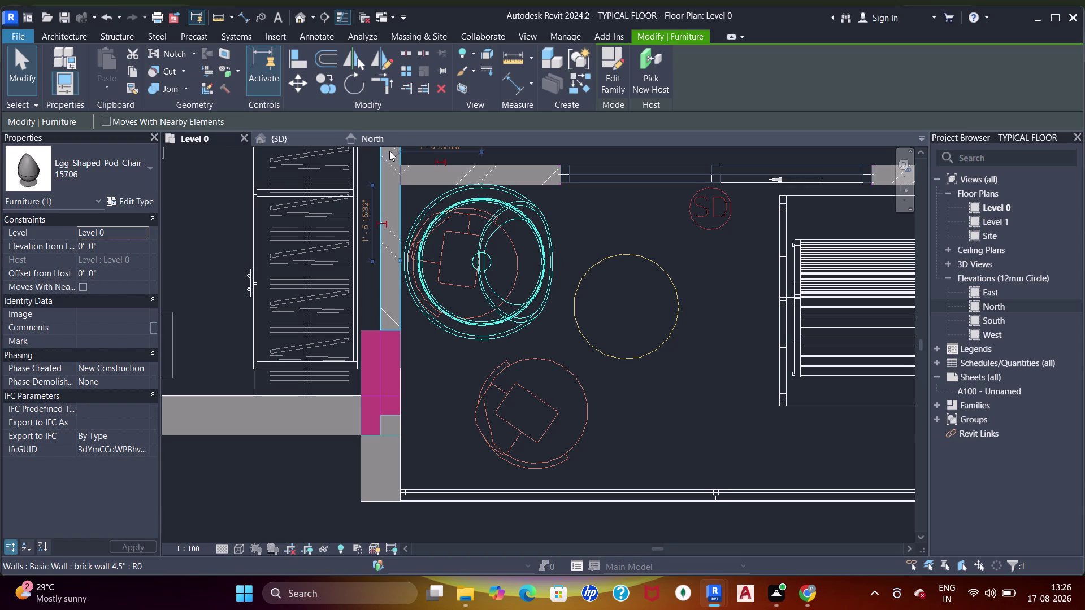
key(Down)
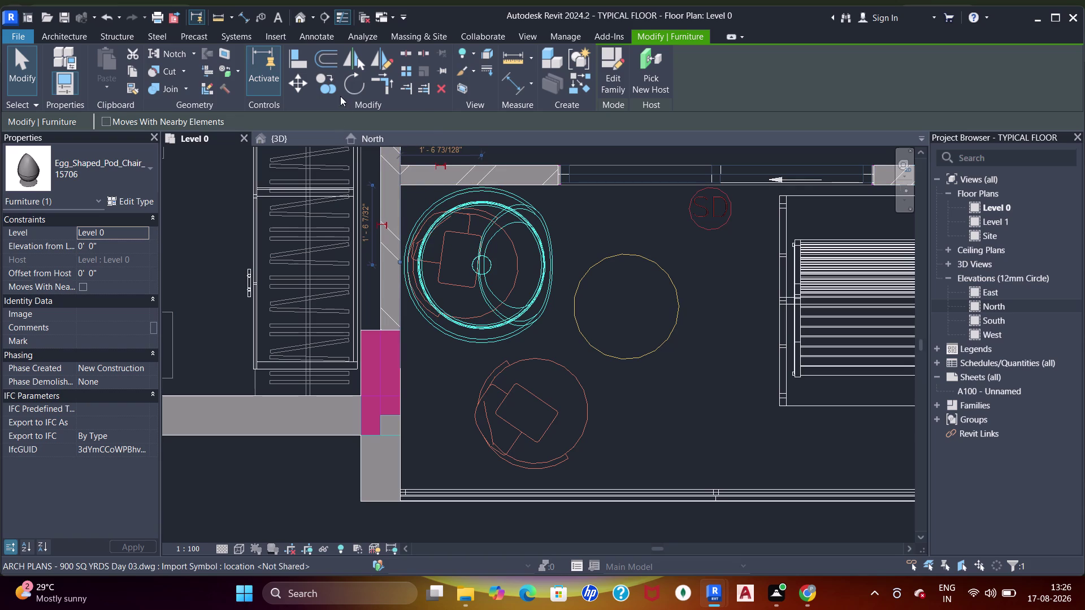
Copy the egg pod chair to a second spot on the balcony.
click(321, 85)
click(491, 314)
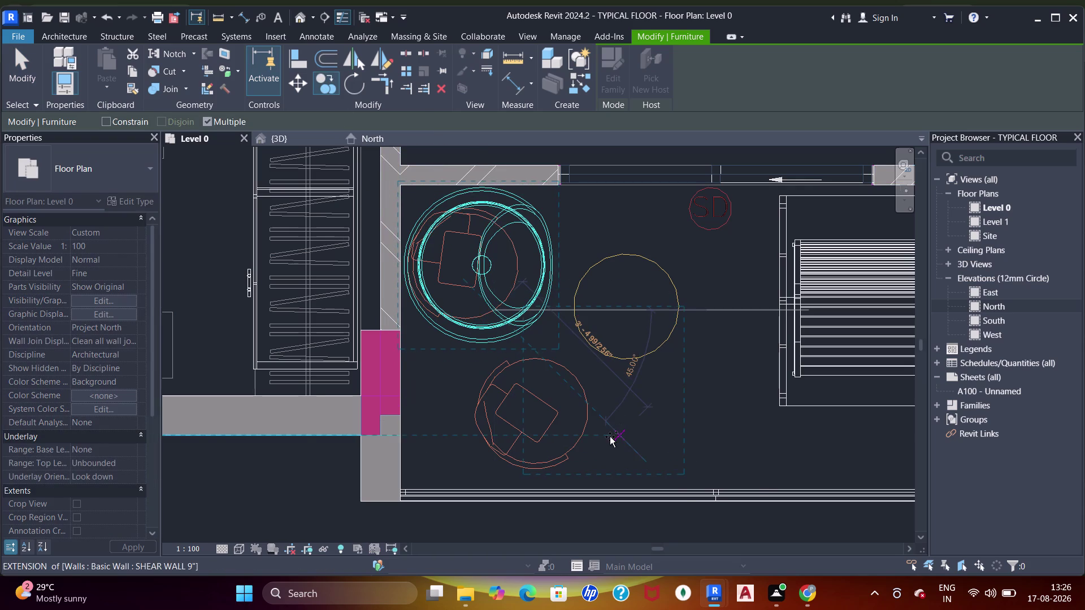
click(609, 437)
key(Escape)
key(Escape)
key(Escape)
Drag the copied pod chair onto the lower stackable chair's position, then open 3D.
click(576, 453)
drag(576, 450, 514, 467)
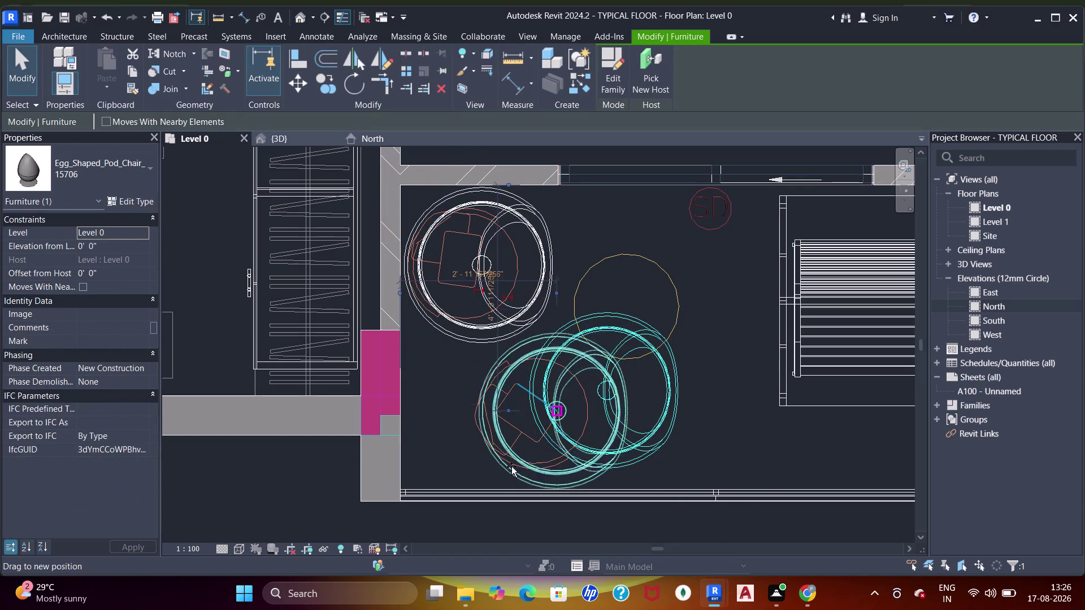
drag(514, 466, 510, 467)
key(space)
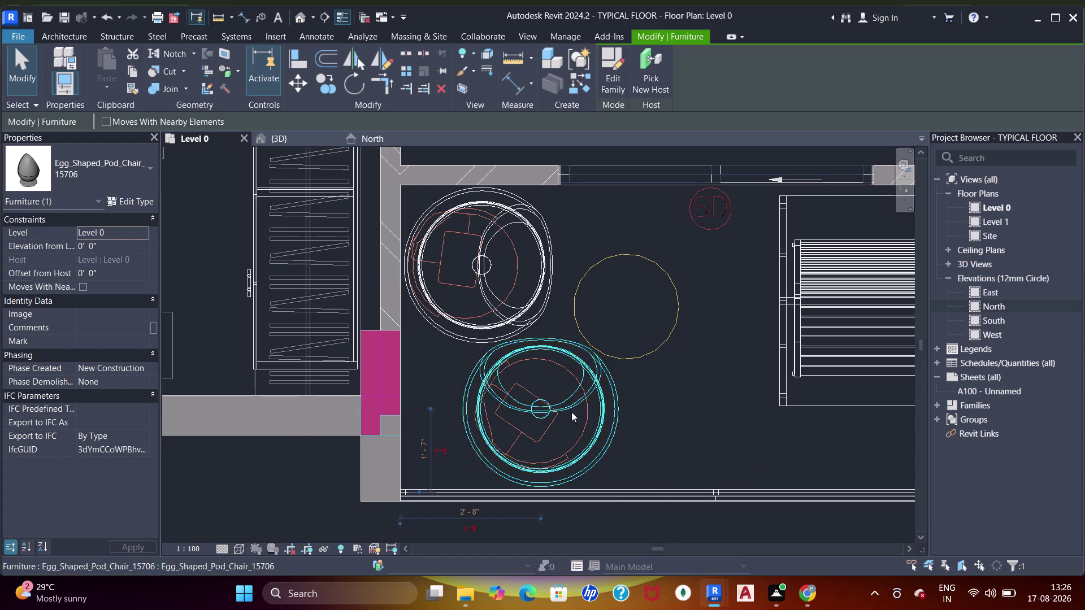
click(513, 312)
key(Escape)
click(281, 140)
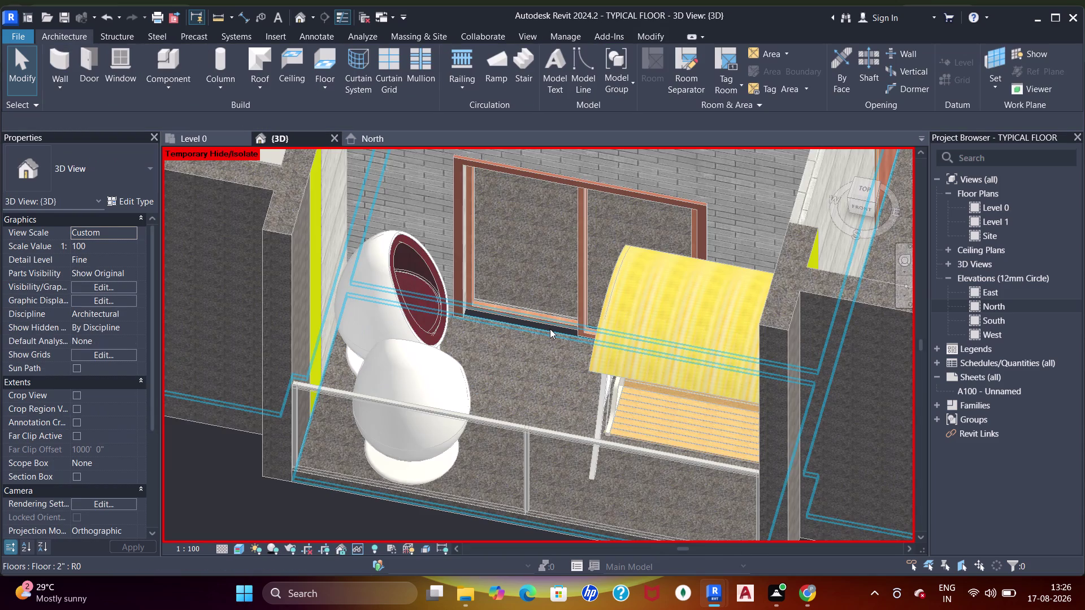
scroll(down, 3)
middle_drag(552, 349, 508, 411)
scroll(down, 3)
middle_drag(422, 279, 555, 421)
scroll(up, 3)
middle_drag(520, 364, 513, 371)
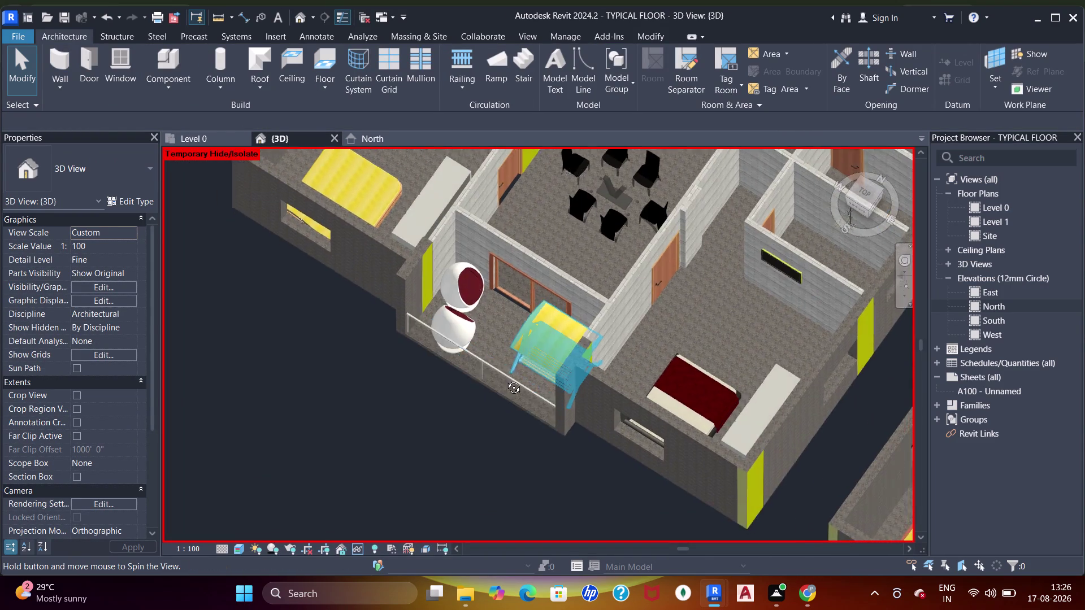
middle_drag(514, 372, 575, 330)
middle_drag(600, 423, 510, 261)
scroll(up, 3)
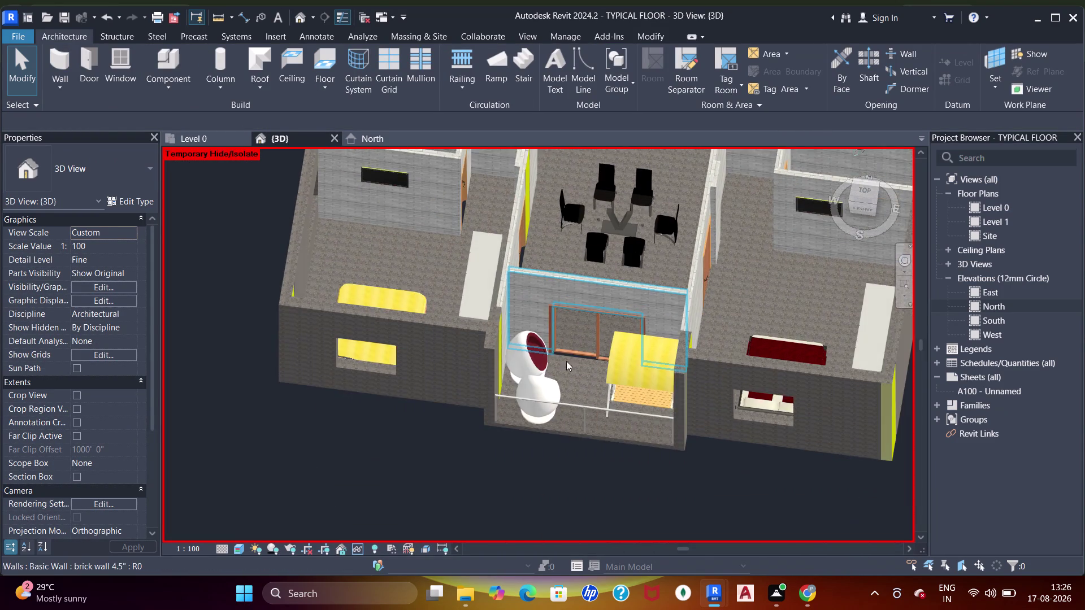
scroll(up, 3)
click(526, 402)
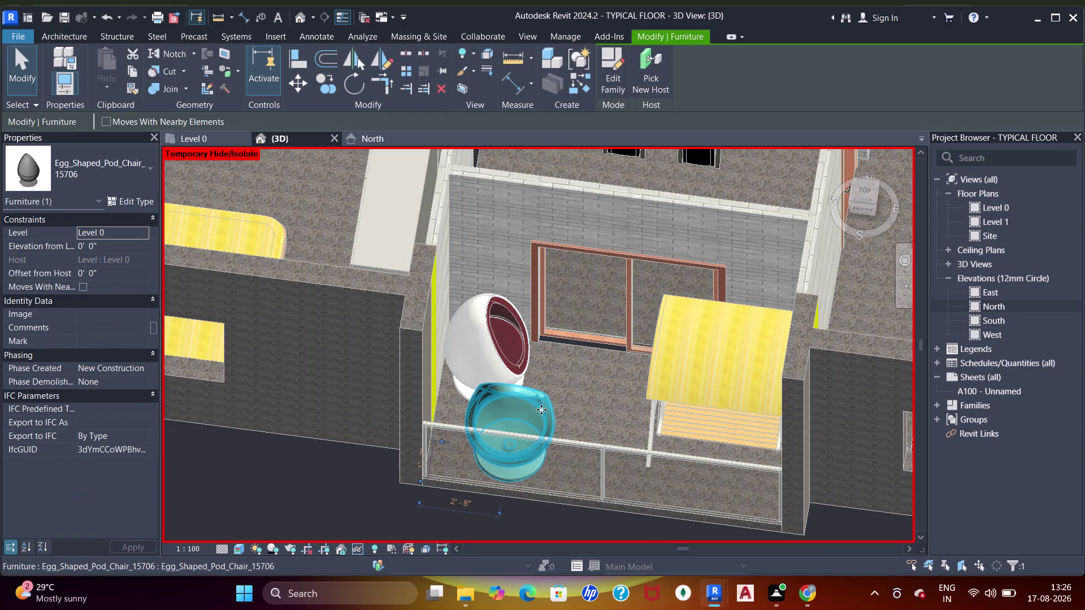
key(space)
key(space)
key(space)
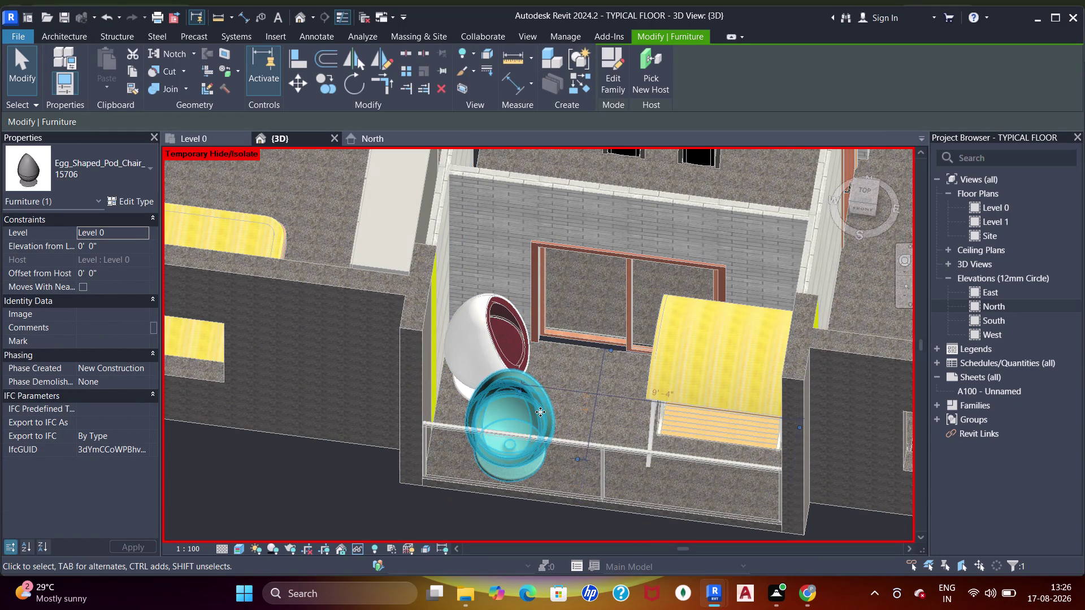
key(space)
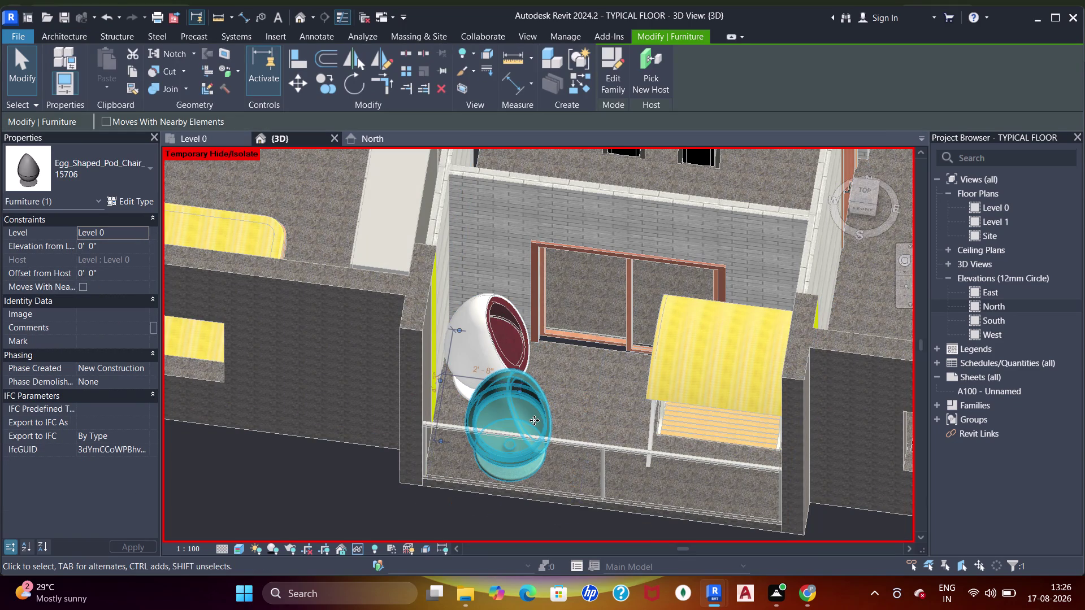
click(484, 360)
key(space)
key(space)
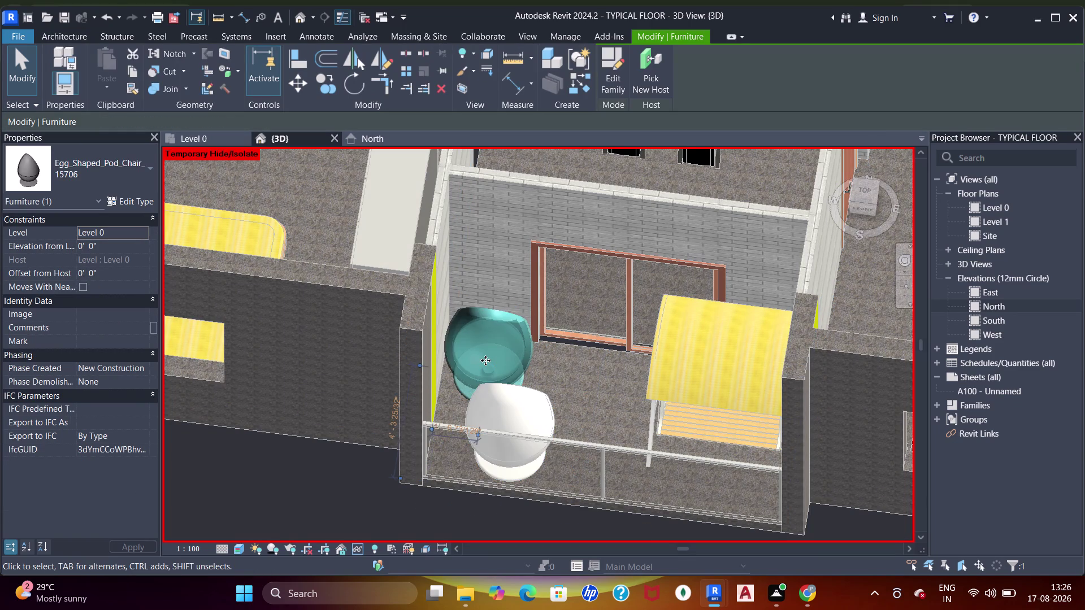
key(space)
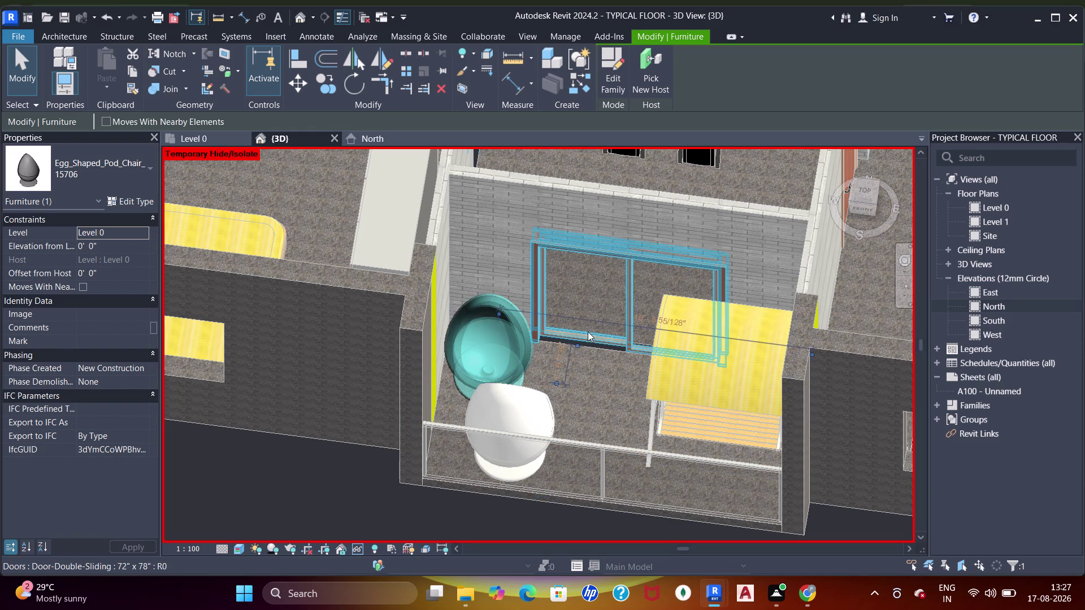
key(space)
key(Escape)
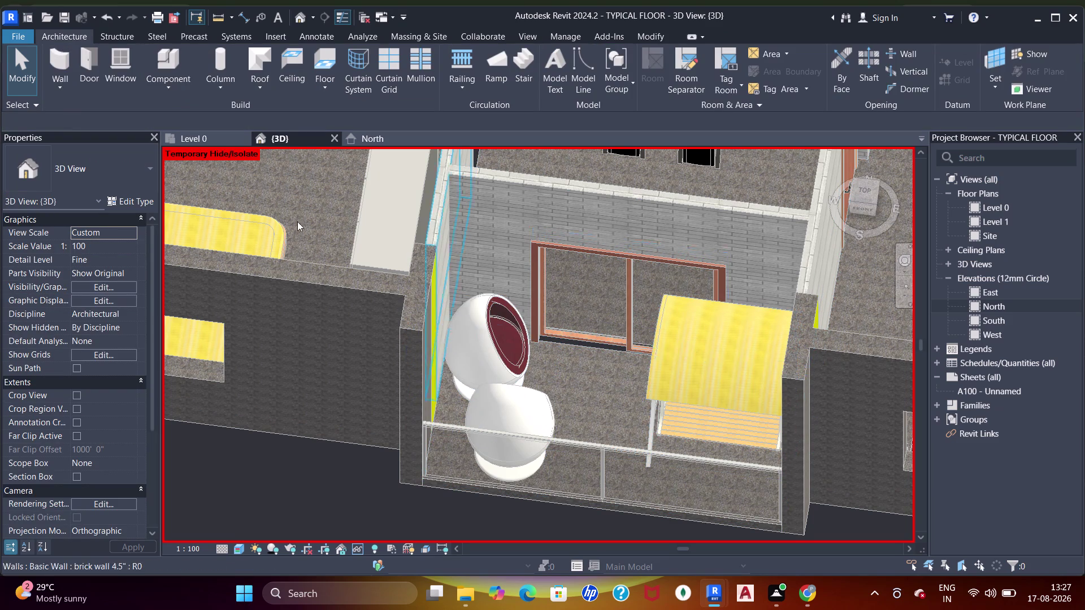
click(203, 137)
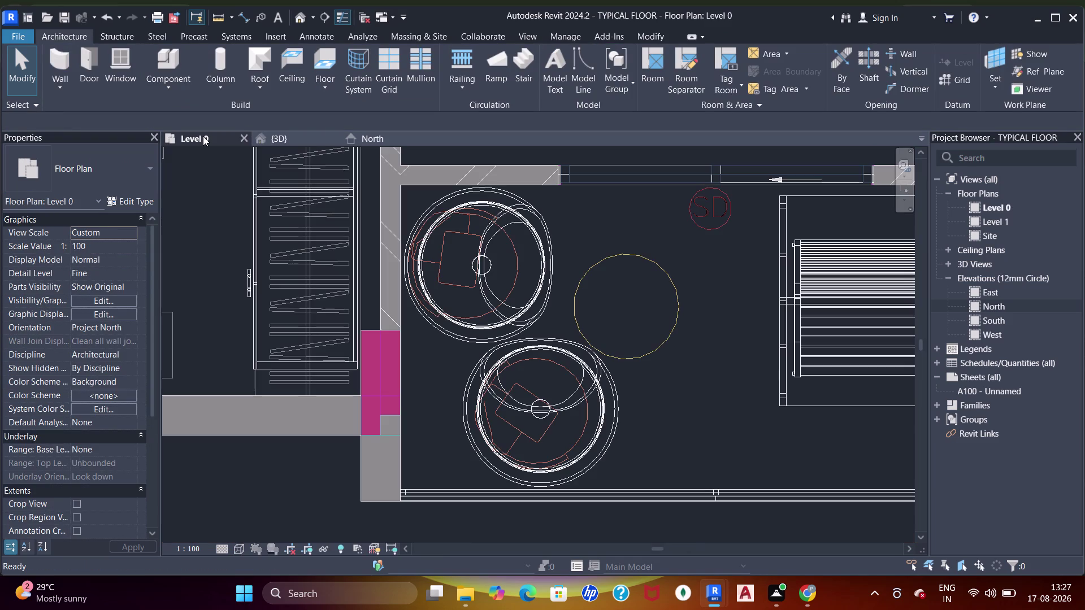
Rotate the upper egg pod chair to a new angle.
click(493, 280)
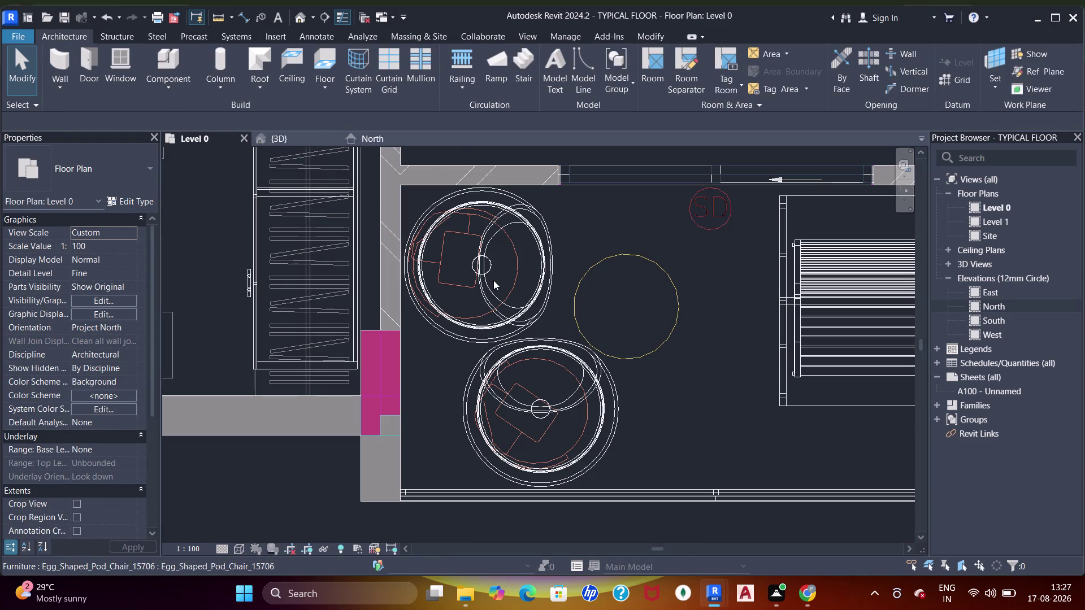
click(479, 289)
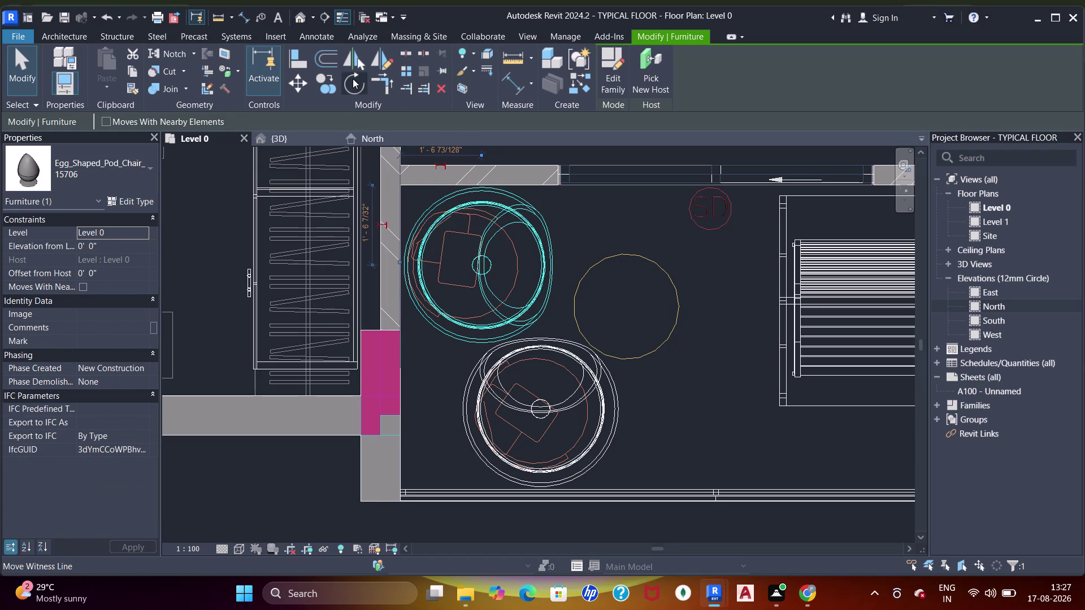
click(351, 81)
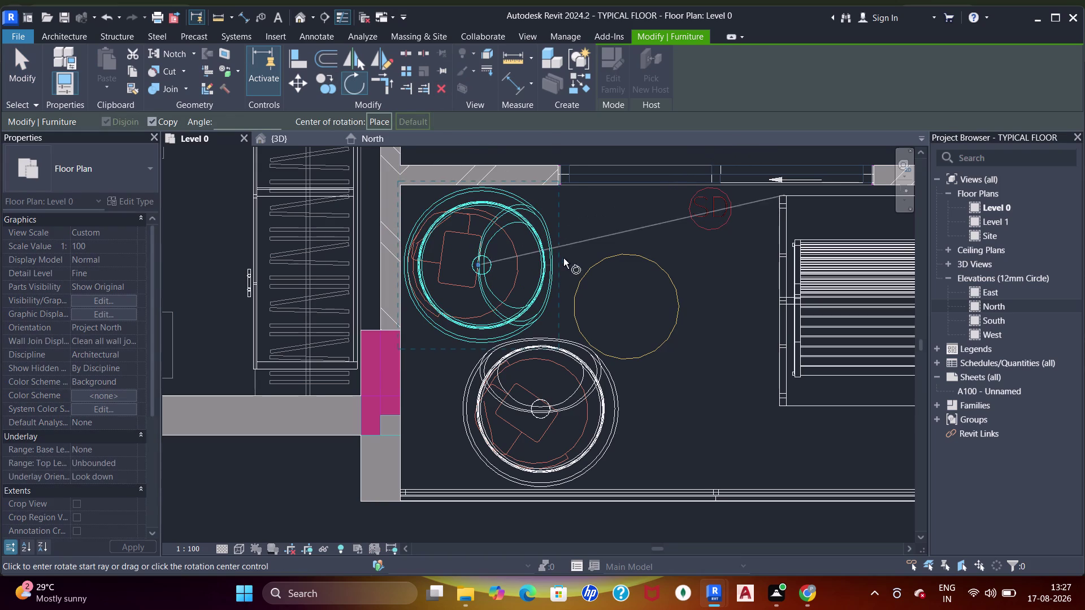
click(581, 264)
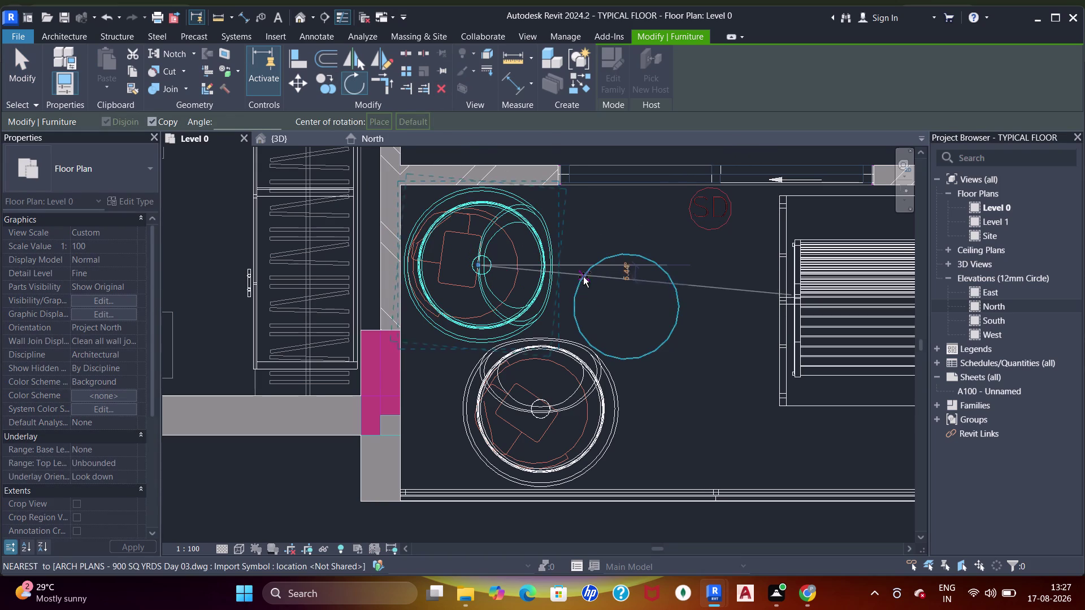
click(578, 290)
key(Escape)
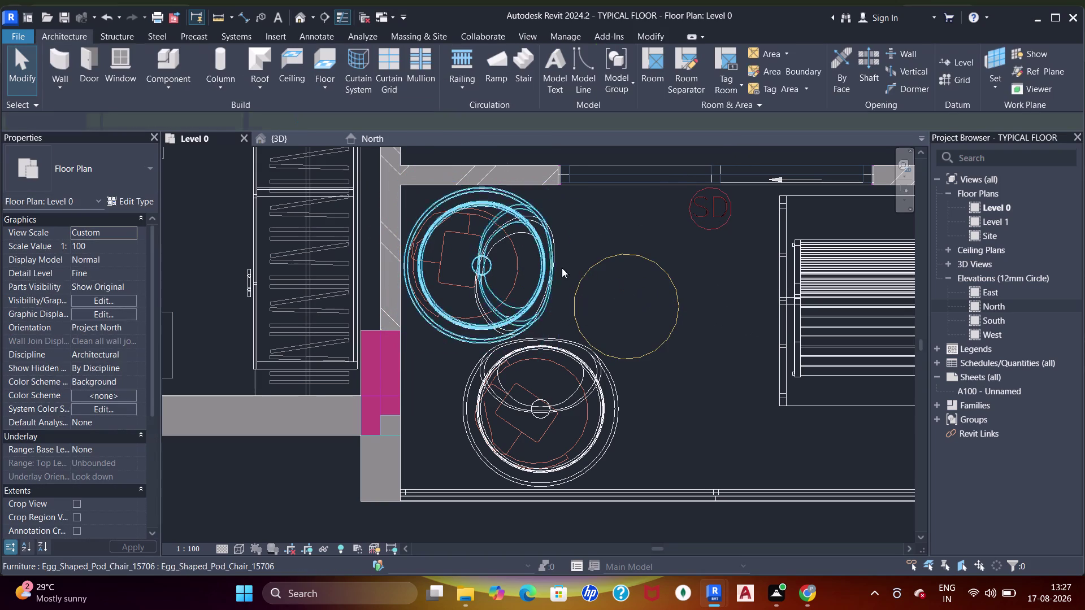
Rotate the lower egg pod chair about 20 degrees and switch to 3D.
middle_drag(581, 307, 587, 279)
click(597, 335)
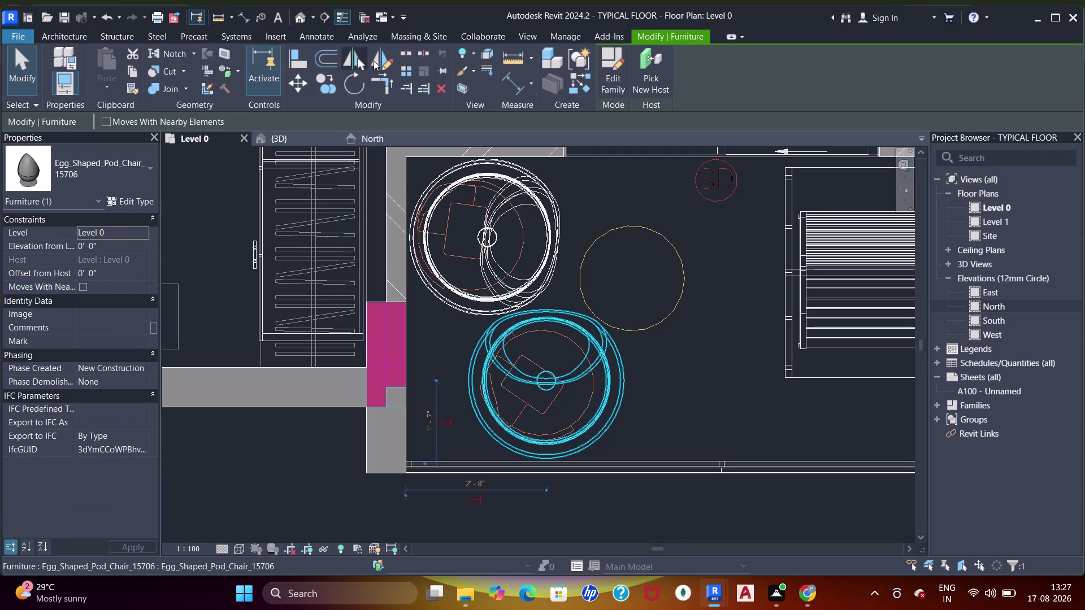
click(354, 93)
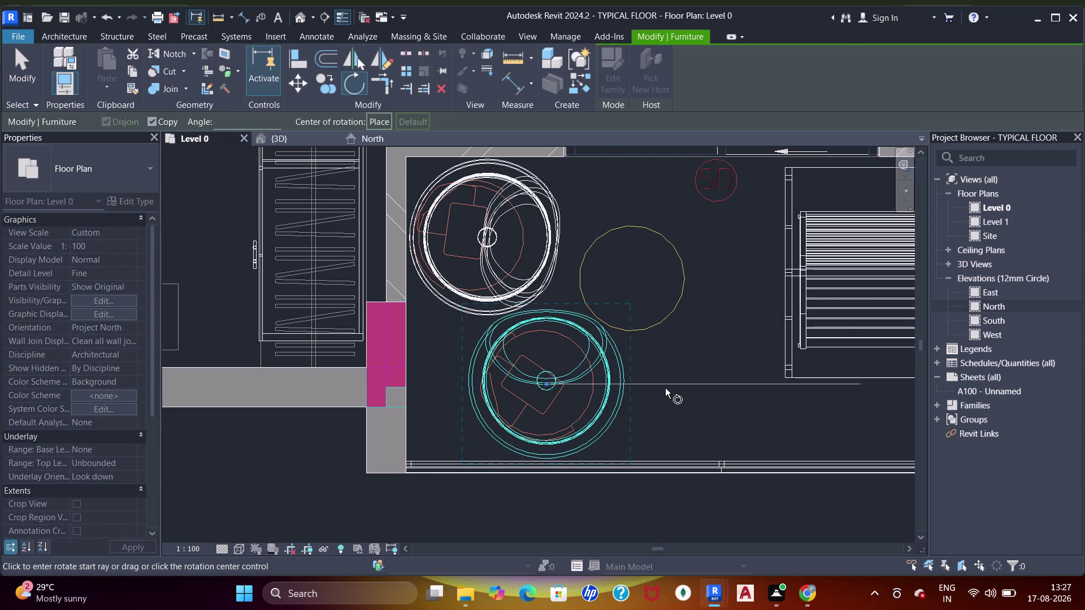
click(661, 382)
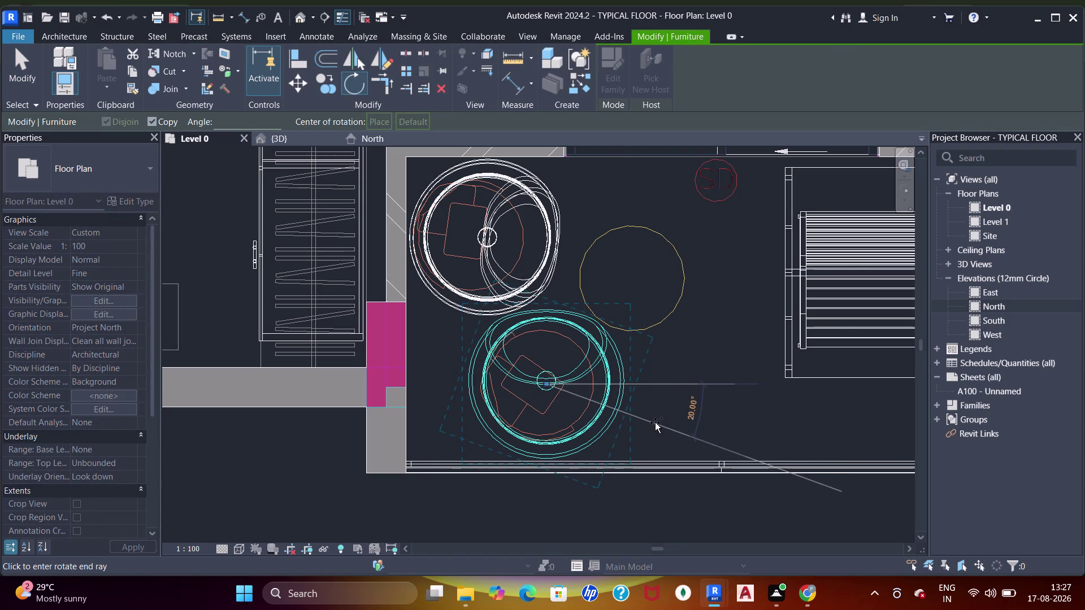
click(655, 424)
key(Escape)
key(Escape)
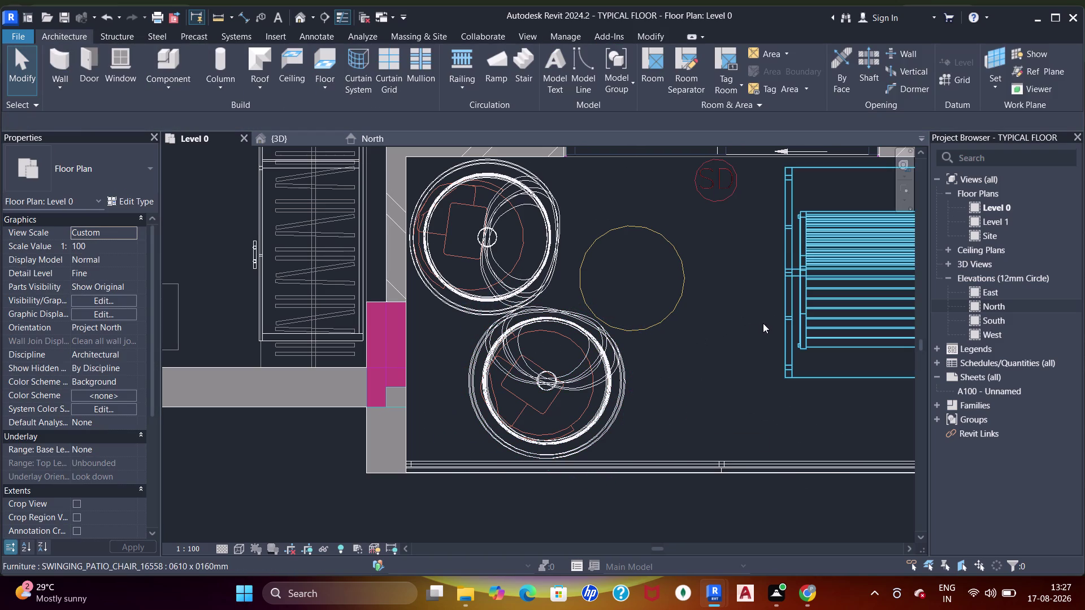
click(286, 142)
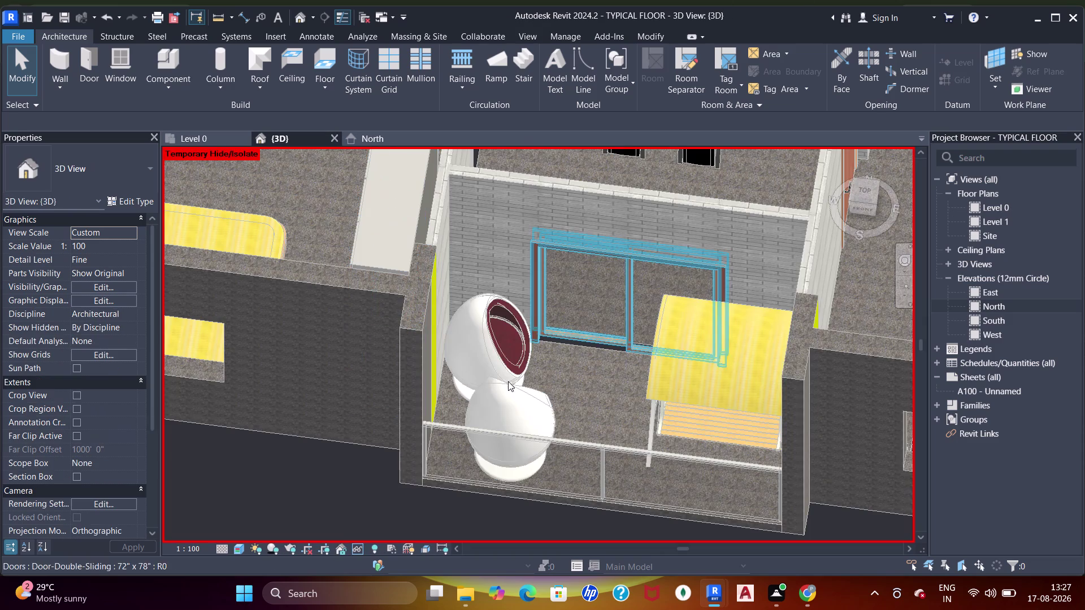
Rotate the lower pod chair again in the 3D view.
middle_drag(611, 431, 600, 484)
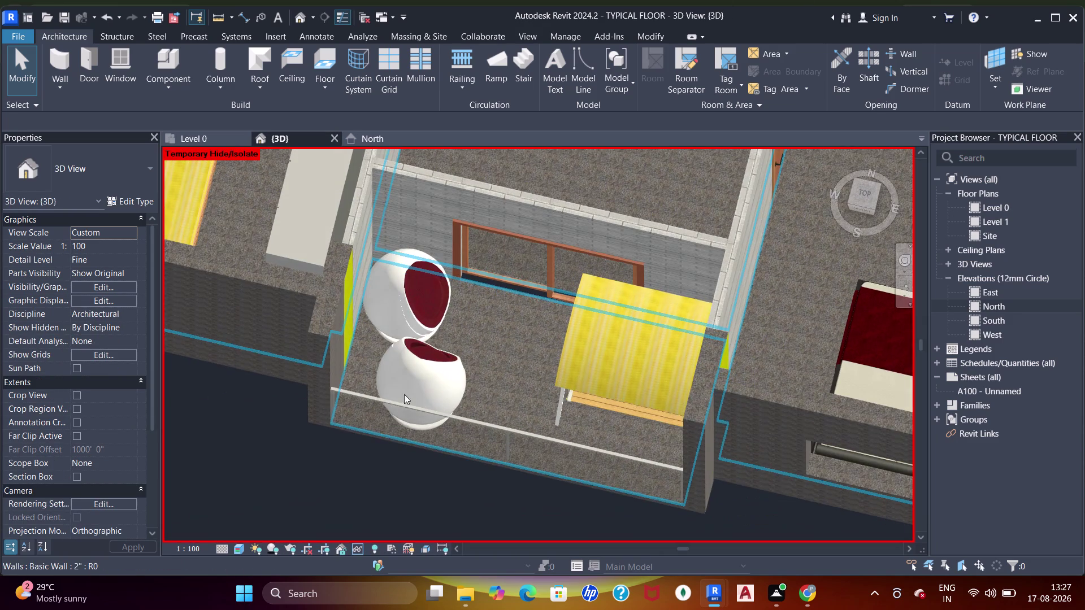
click(411, 368)
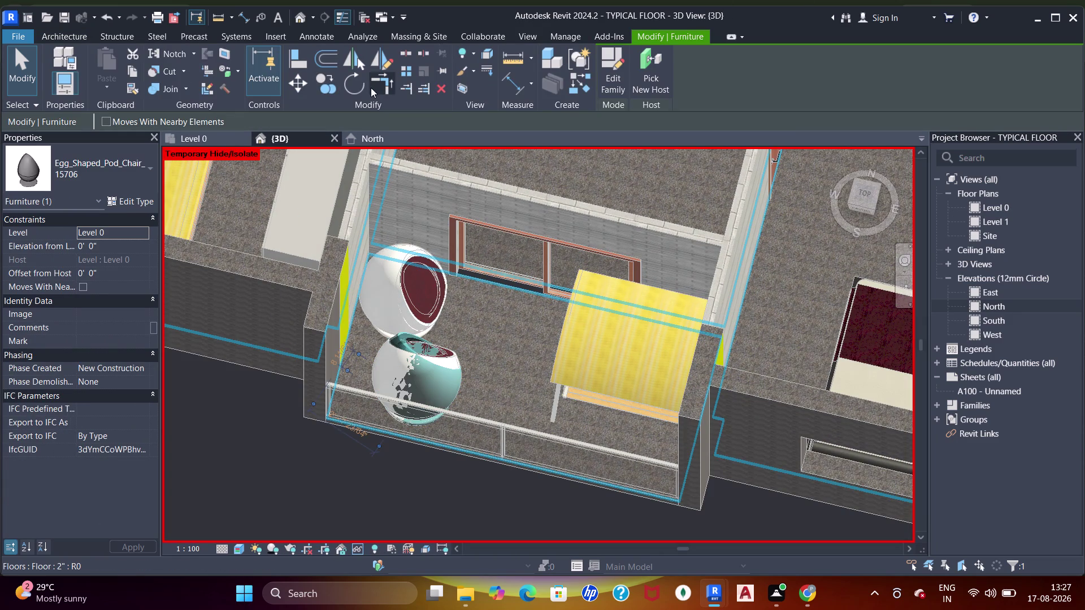
click(357, 86)
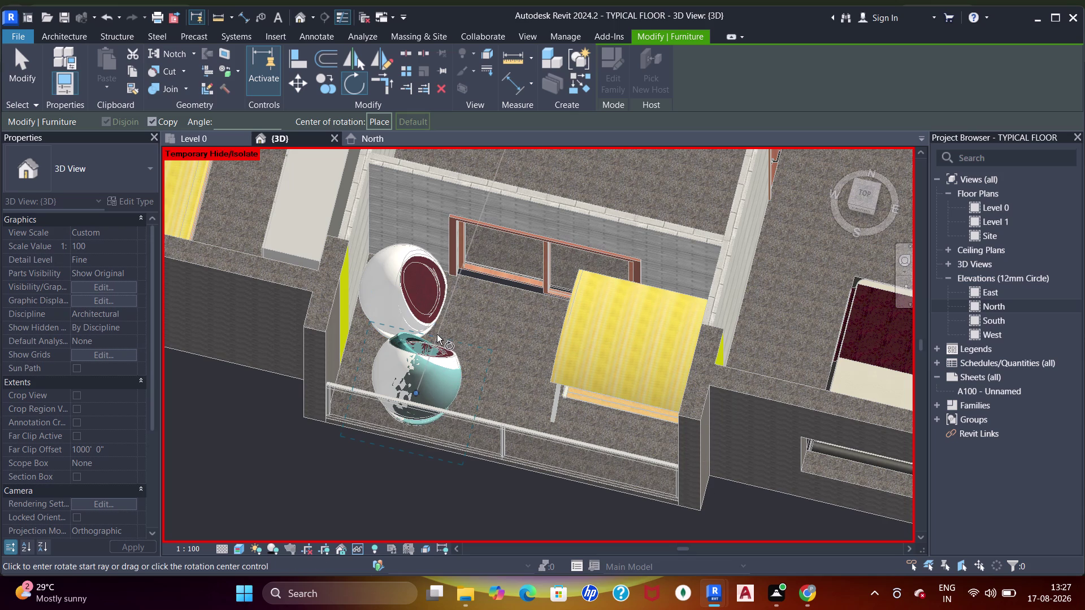
click(437, 334)
click(465, 377)
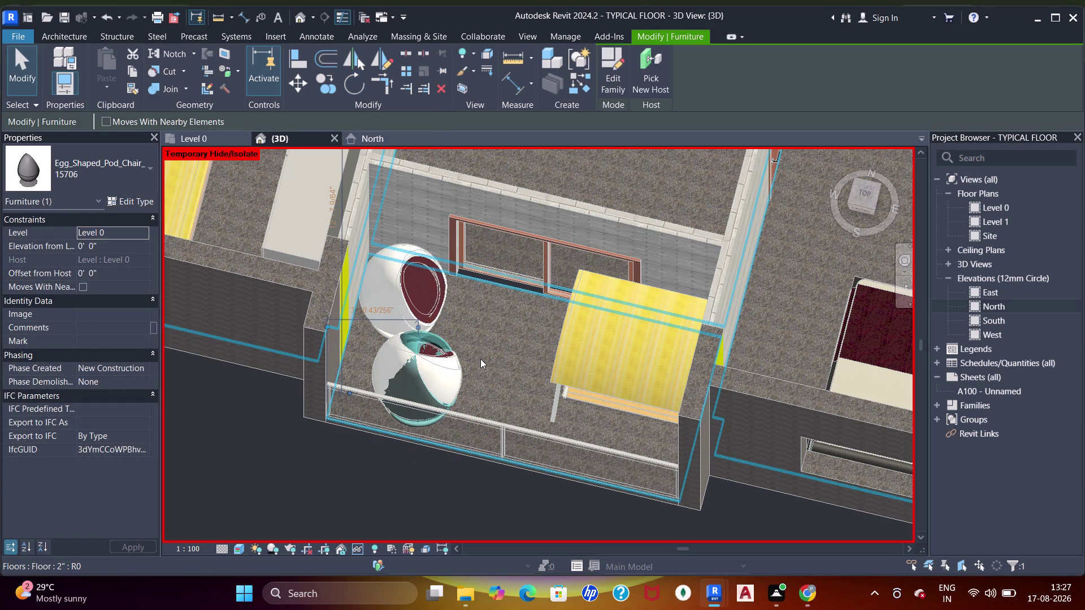
key(Escape)
Orbit around the pod chairs, undo the last change, and return to Level 0.
middle_drag(492, 414, 485, 452)
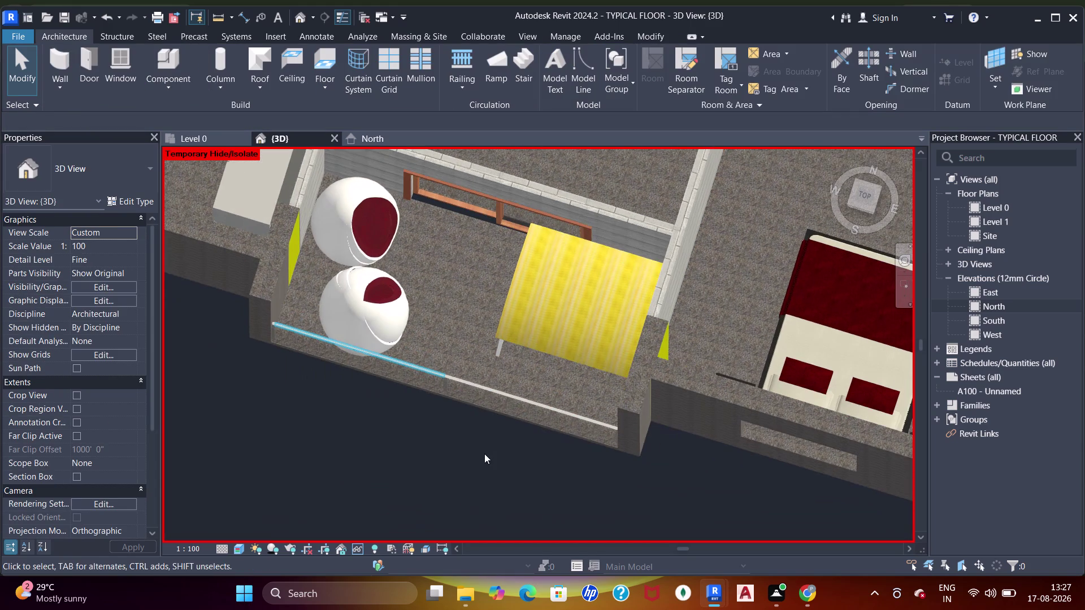
key(ctrl+z)
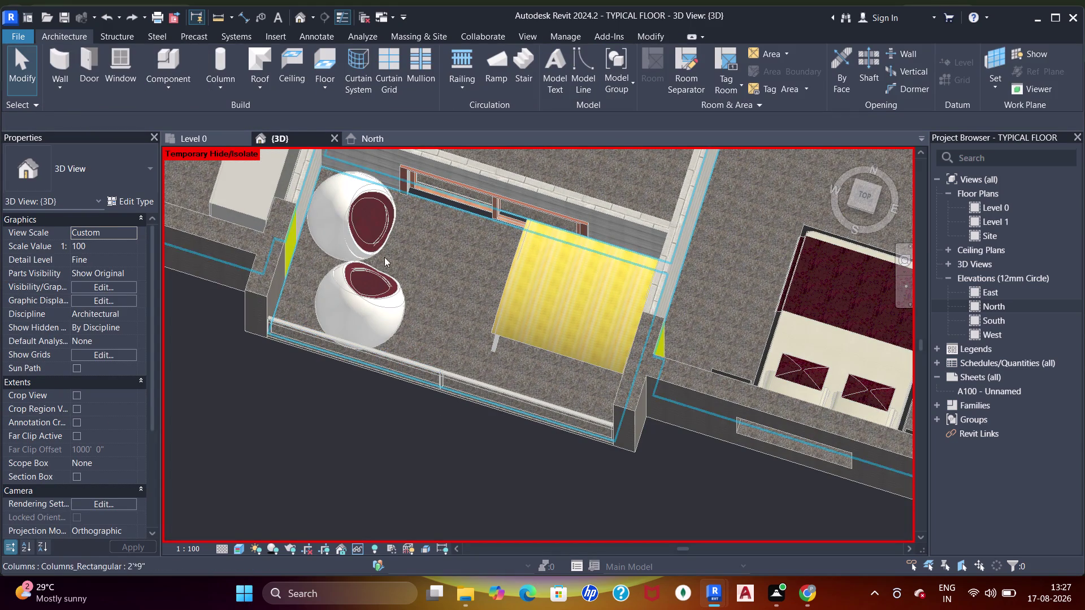
click(209, 141)
click(550, 388)
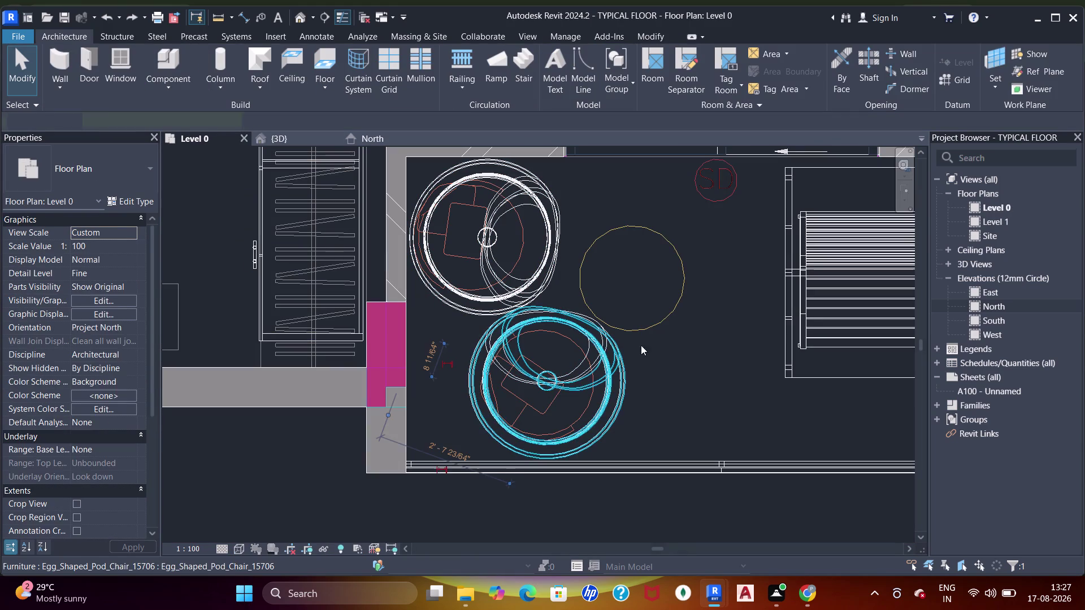
Rotate the lower pod chair on the plan and inspect the result in 3D.
click(350, 79)
click(623, 374)
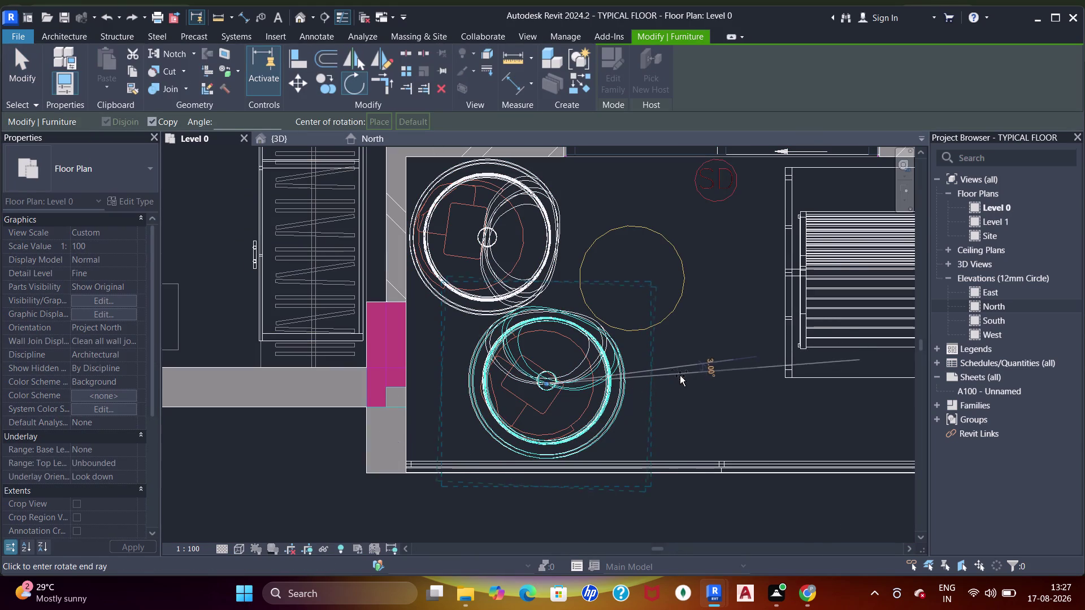
click(682, 455)
key(Escape)
key(Escape)
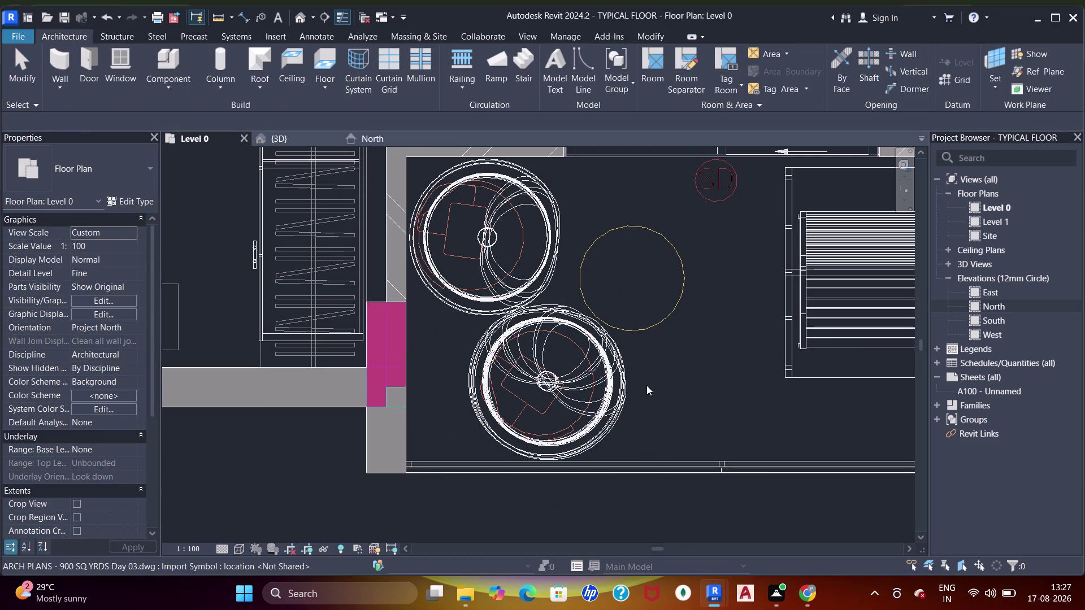
key(Escape)
click(290, 137)
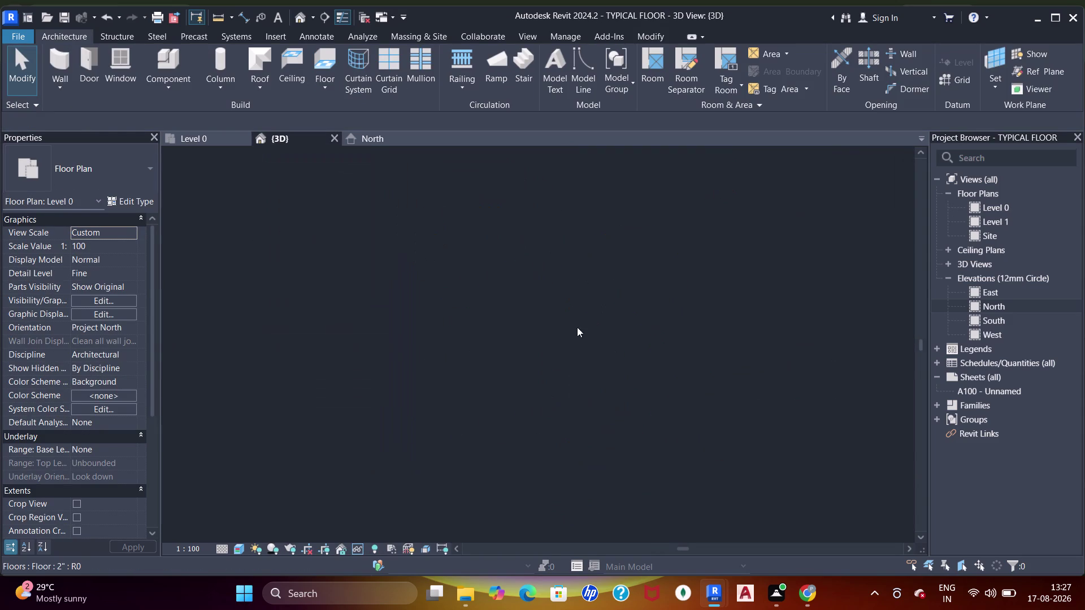
middle_drag(443, 346, 416, 374)
middle_drag(407, 284, 648, 486)
scroll(up, 3)
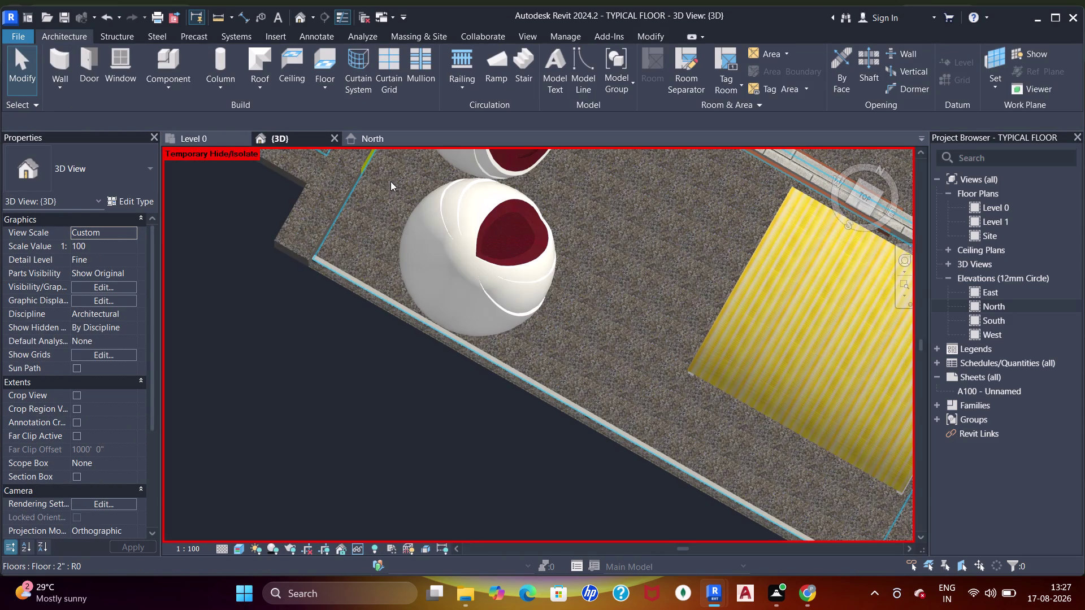
Back on Level 0, undo the rotation and drag the lower pod chair to a new spot.
click(215, 137)
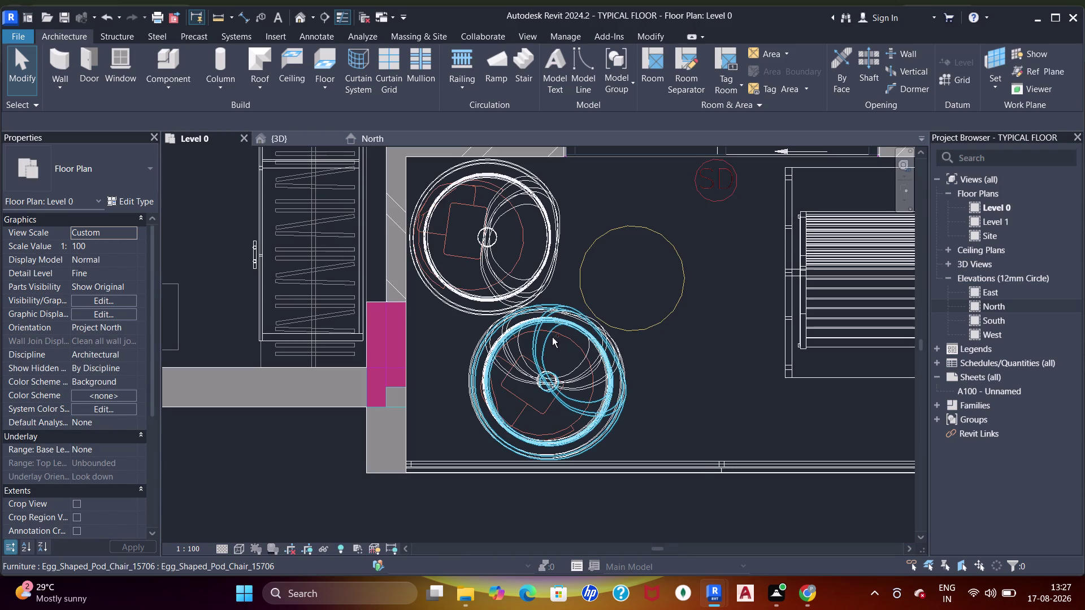
key(ctrl+z)
click(625, 392)
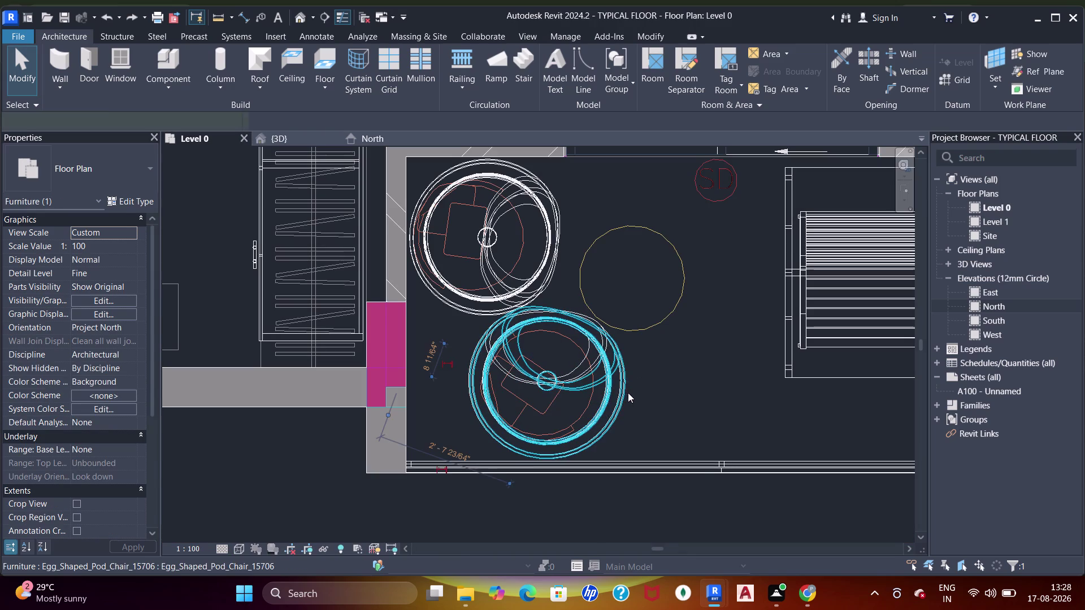
key(Escape)
drag(686, 404, 610, 403)
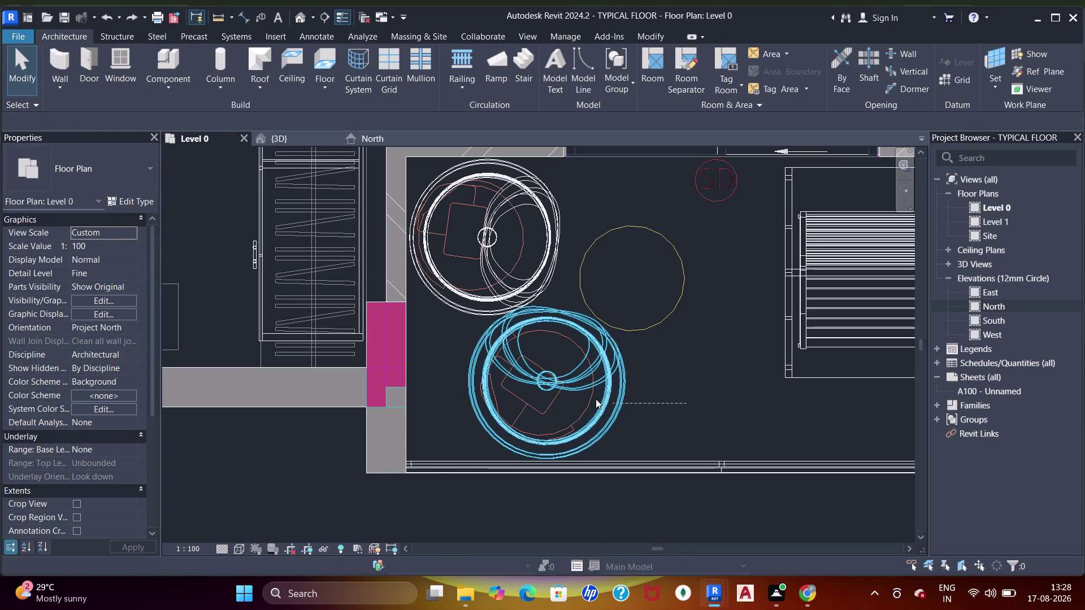
drag(610, 403, 517, 369)
key(Escape)
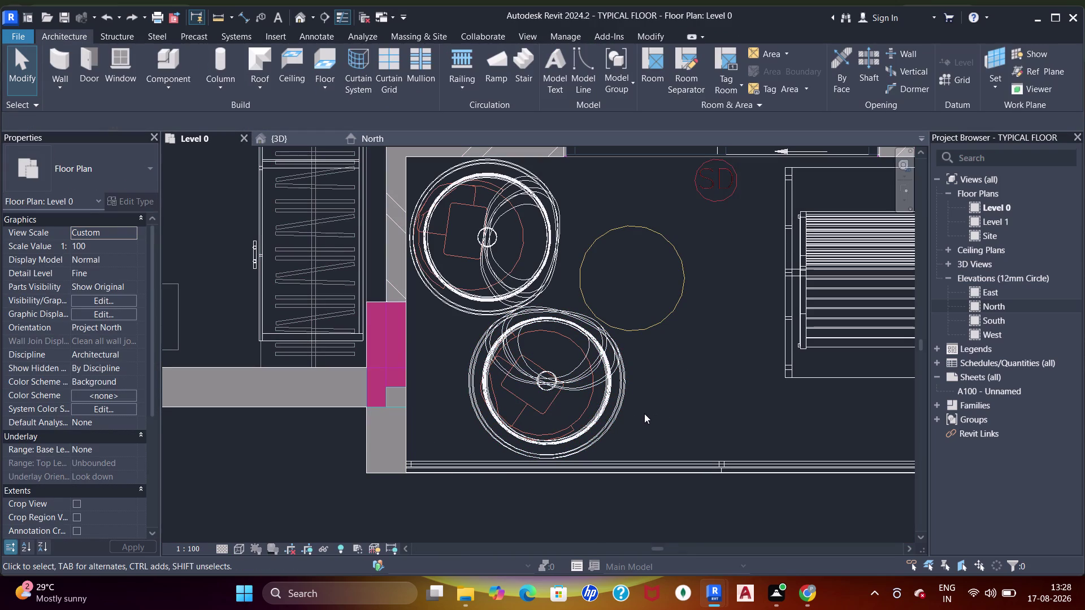
Select both pod chairs, rotate about 25 degrees, and open the 3D view.
drag(631, 423, 589, 406)
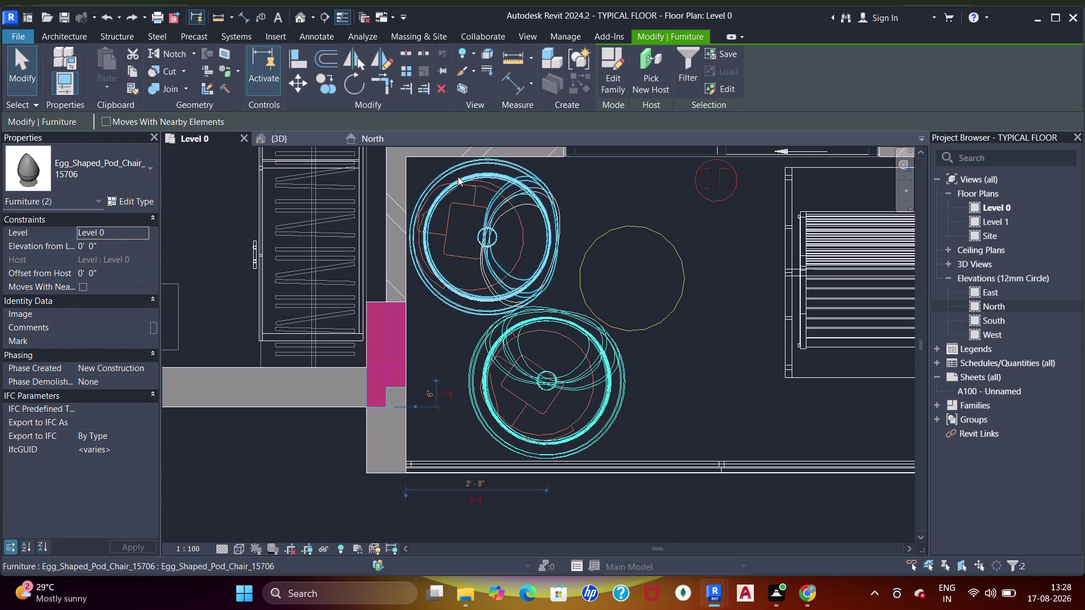
click(361, 89)
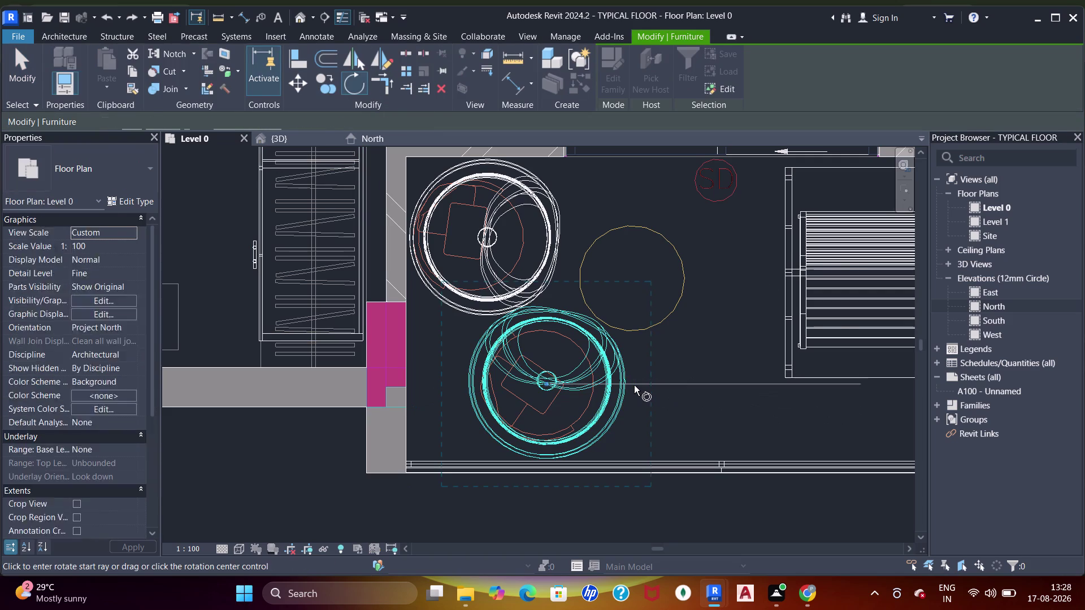
click(627, 380)
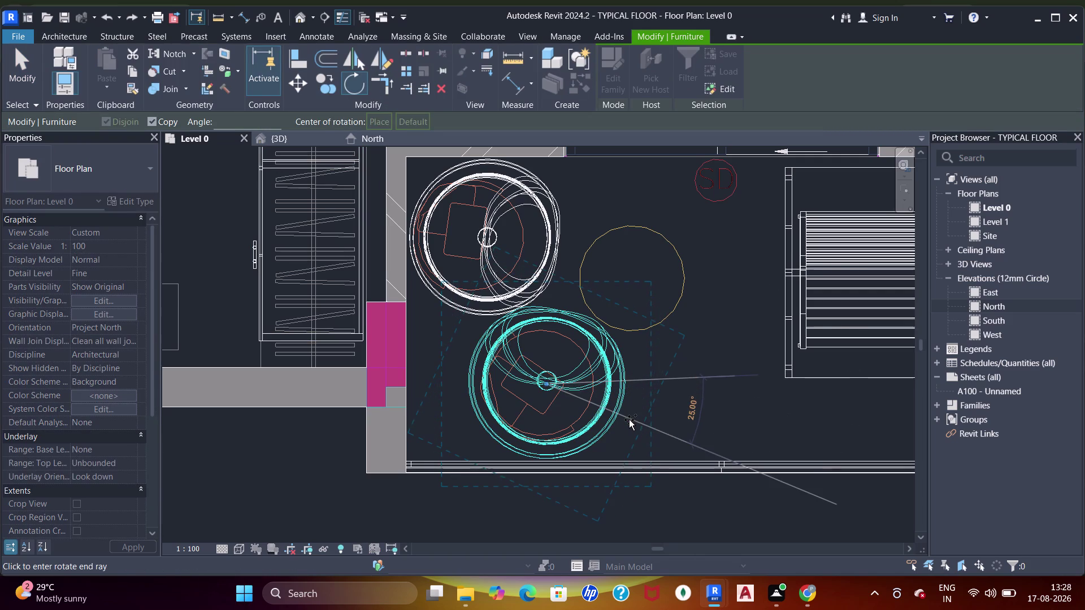
click(629, 420)
click(280, 141)
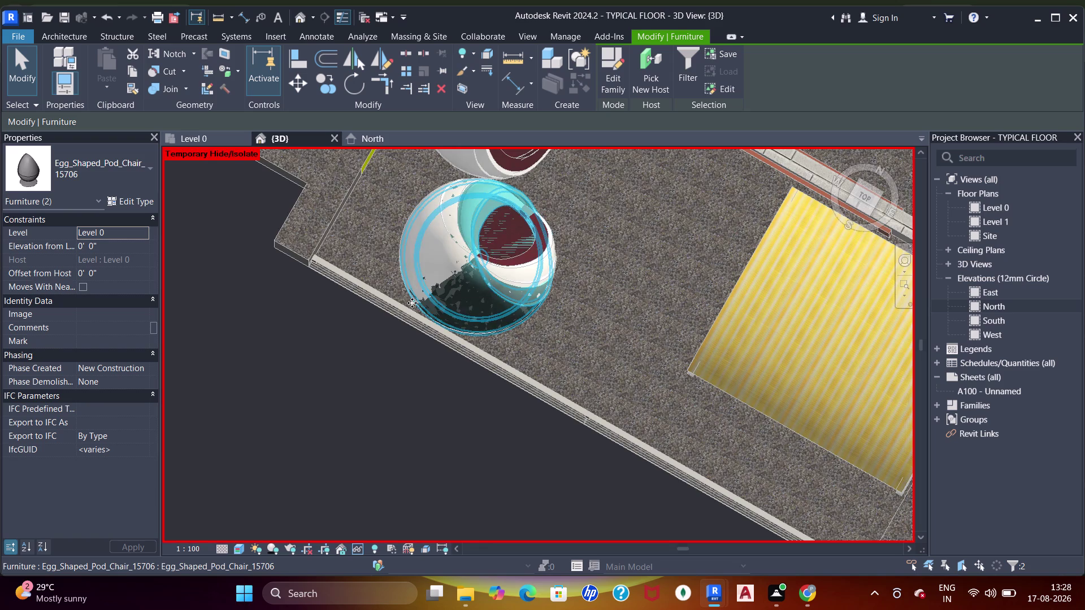
Orbit and zoom around the pod chairs and nearby bathroom walls in 3D.
key(Escape)
key(Escape)
scroll(down, 3)
middle_drag(616, 351, 607, 345)
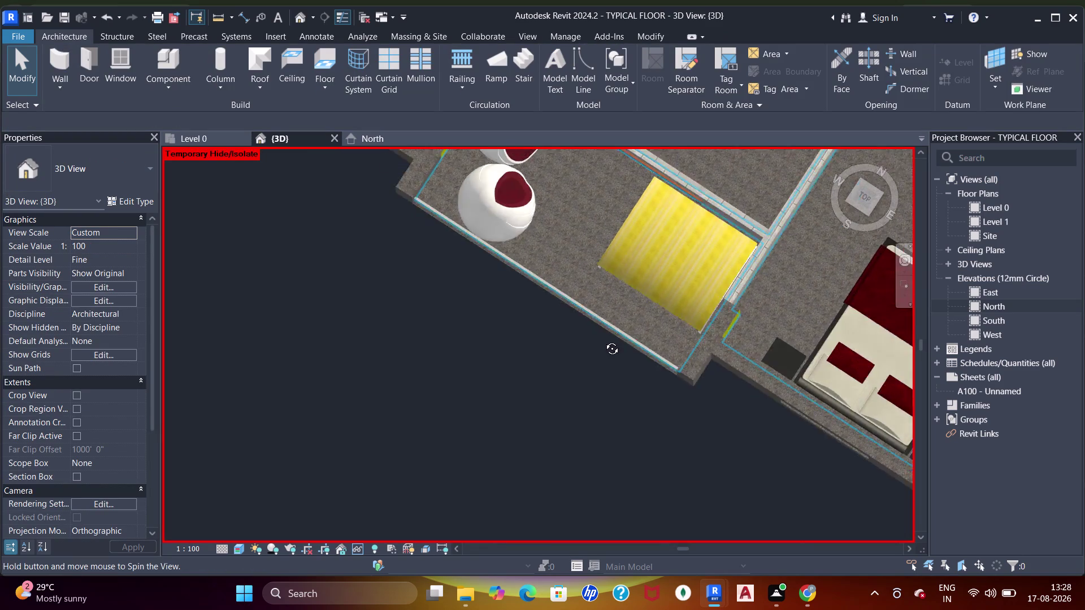
middle_drag(608, 346, 587, 316)
scroll(down, 3)
middle_drag(629, 215, 632, 411)
middle_drag(647, 418, 562, 303)
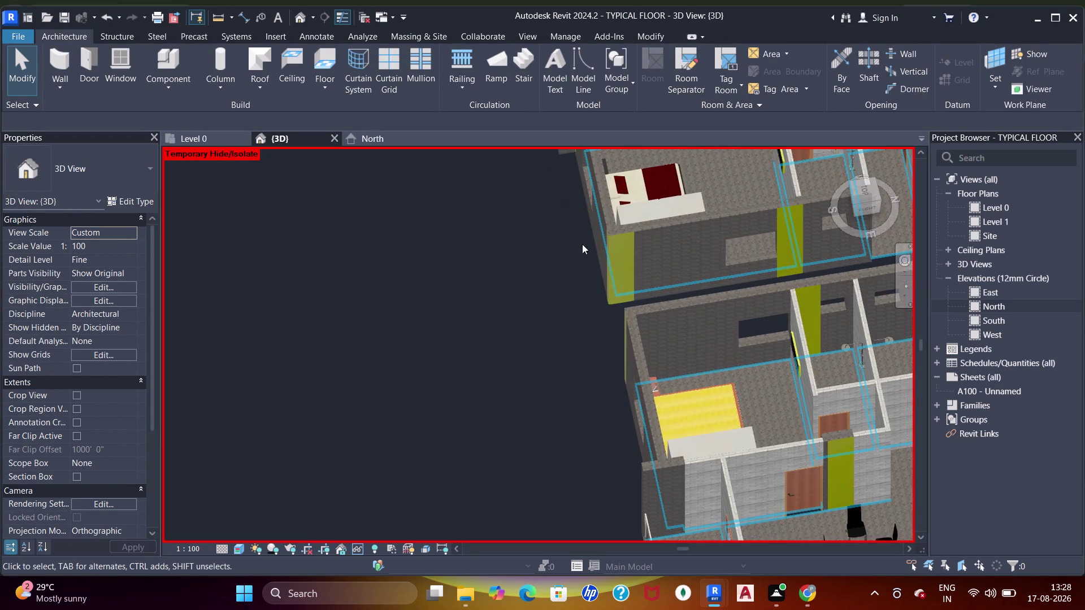
scroll(up, 3)
middle_drag(593, 211, 629, 501)
scroll(up, 3)
scroll(up, 3)
Orbit out over the whole floor, then return to the Level 0 plan.
middle_drag(616, 215, 603, 359)
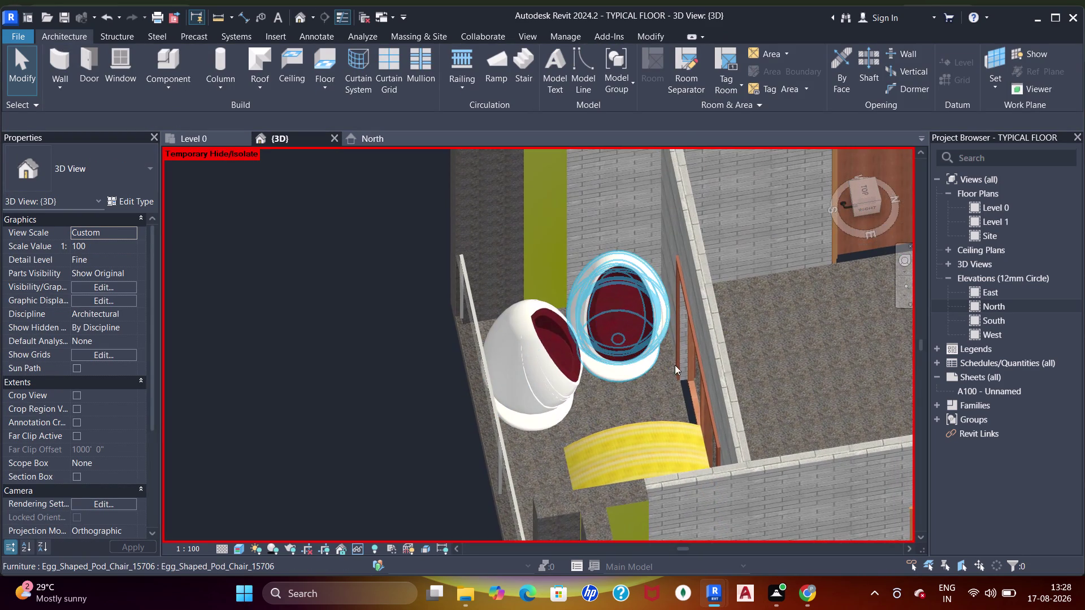
scroll(down, 3)
scroll(down, 3)
middle_drag(450, 365, 545, 397)
scroll(up, 3)
scroll(down, 3)
middle_drag(598, 399, 406, 170)
middle_drag(529, 383, 540, 365)
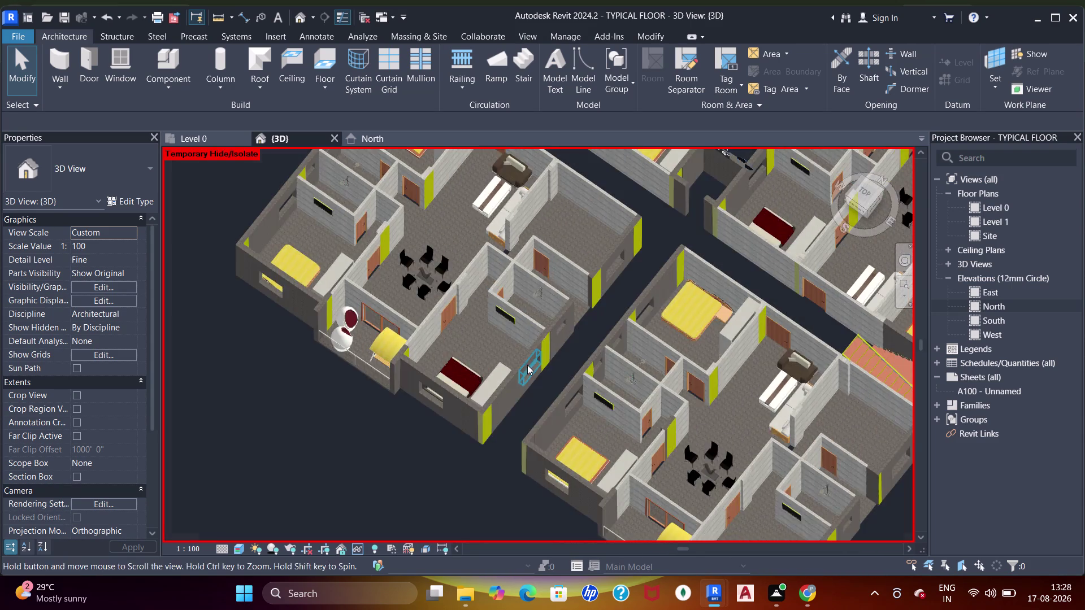
scroll(up, 3)
click(204, 135)
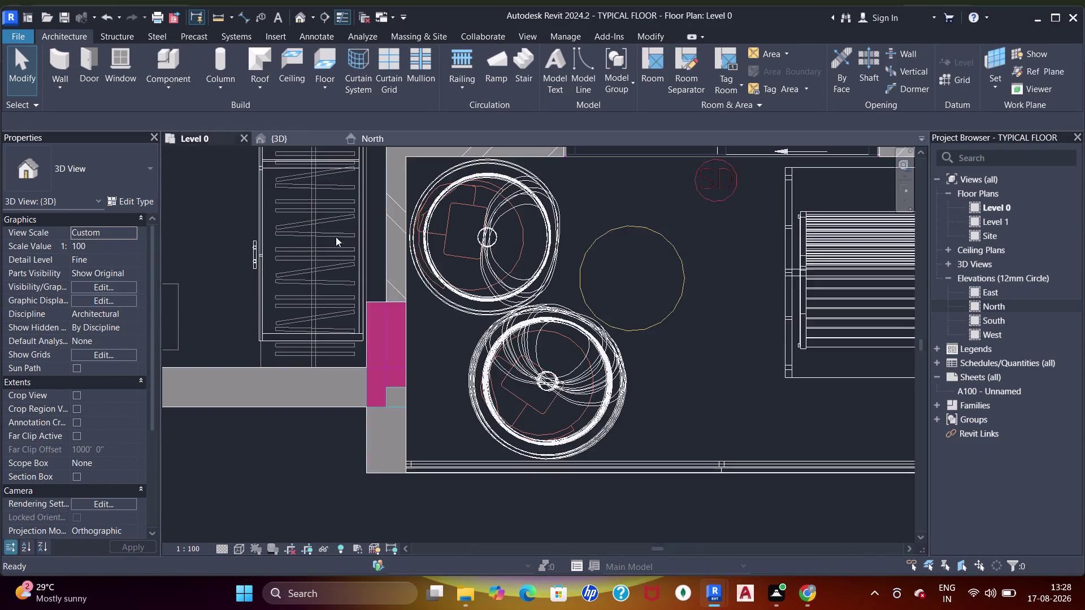
Pan and zoom across neighbouring units to the balcony pod chairs.
scroll(down, 3)
middle_drag(615, 330, 514, 388)
scroll(up, 3)
scroll(down, 3)
middle_drag(629, 330, 387, 303)
scroll(down, 3)
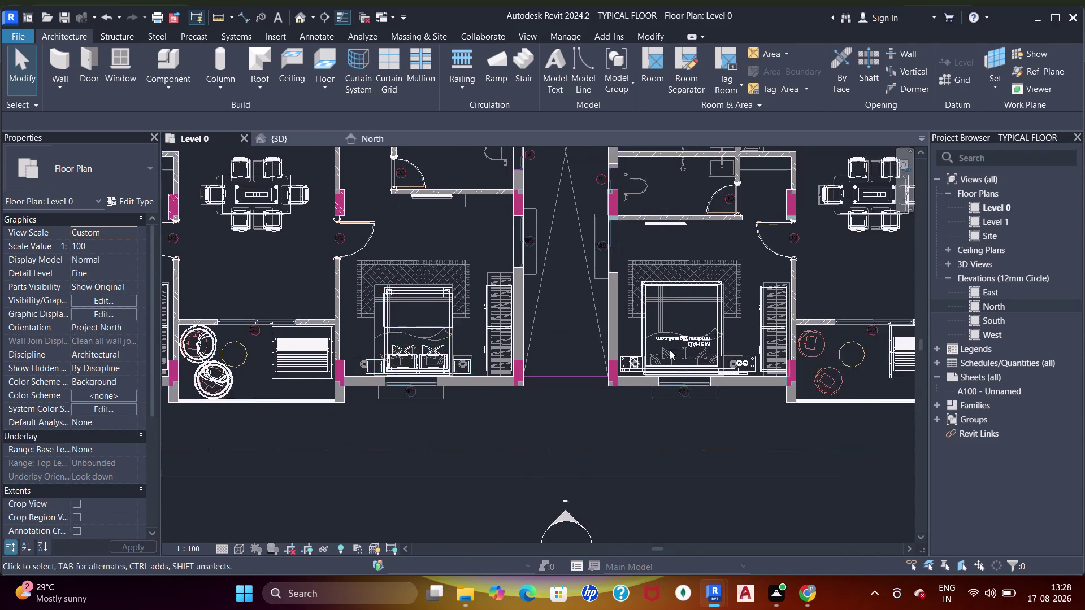
middle_drag(673, 352, 516, 331)
scroll(up, 3)
scroll(down, 3)
middle_drag(511, 329, 712, 338)
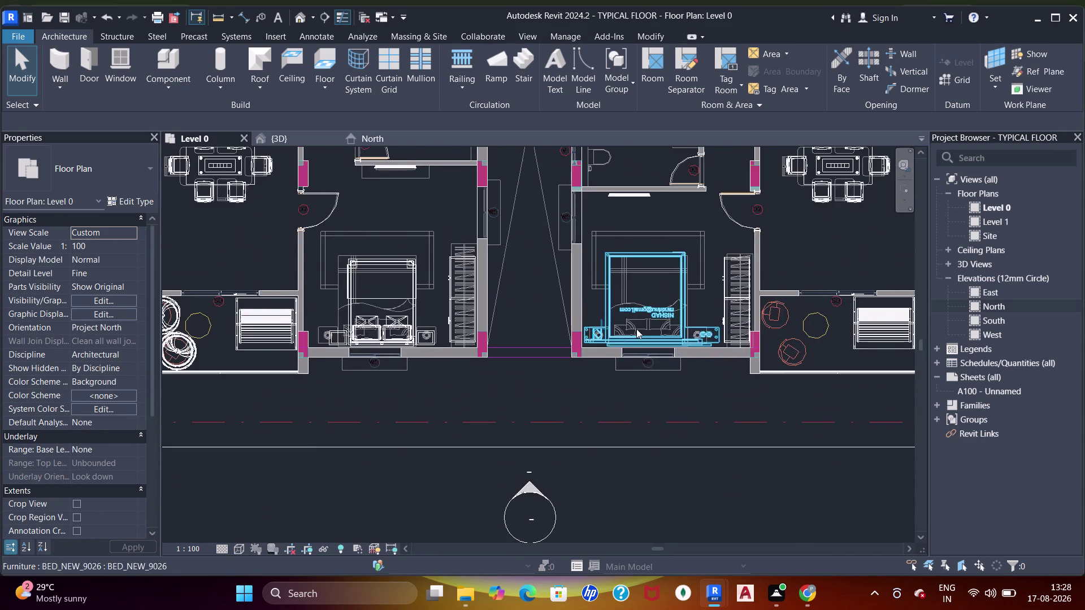
middle_drag(224, 321, 354, 344)
Select two pod chairs in the left unit, then shift the view toward the bathroom.
click(299, 383)
click(295, 350)
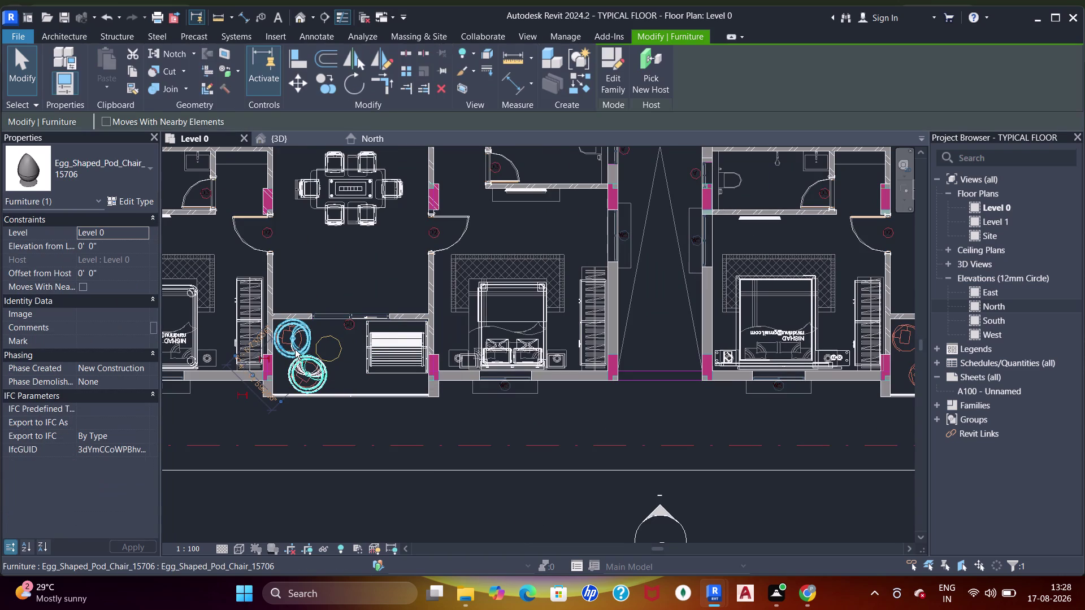
click(326, 88)
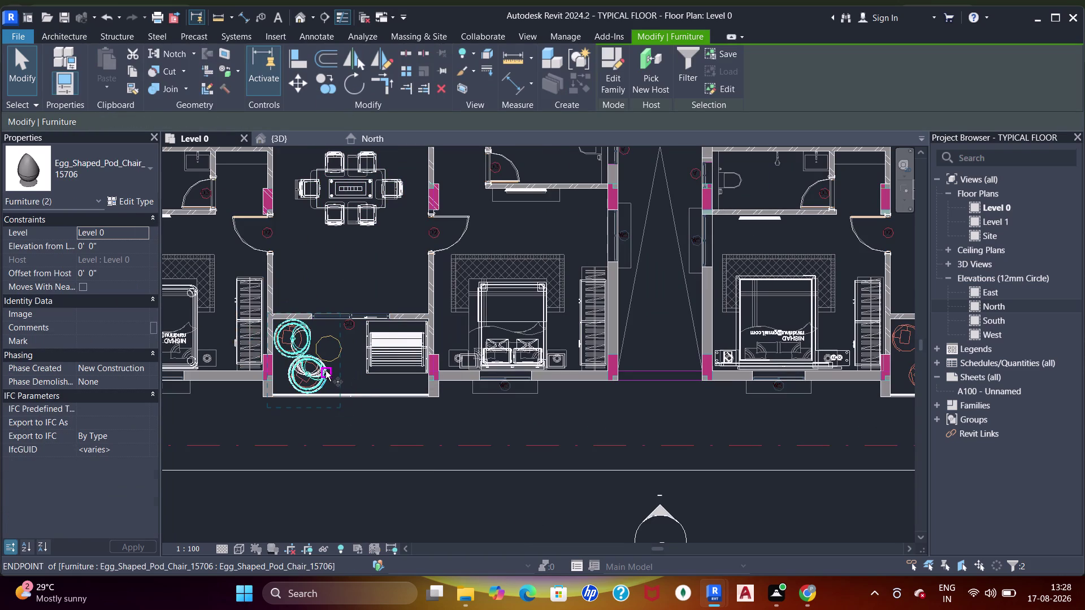
click(439, 398)
middle_drag(688, 419, 316, 369)
middle_drag(600, 387, 462, 388)
scroll(up, 3)
click(551, 334)
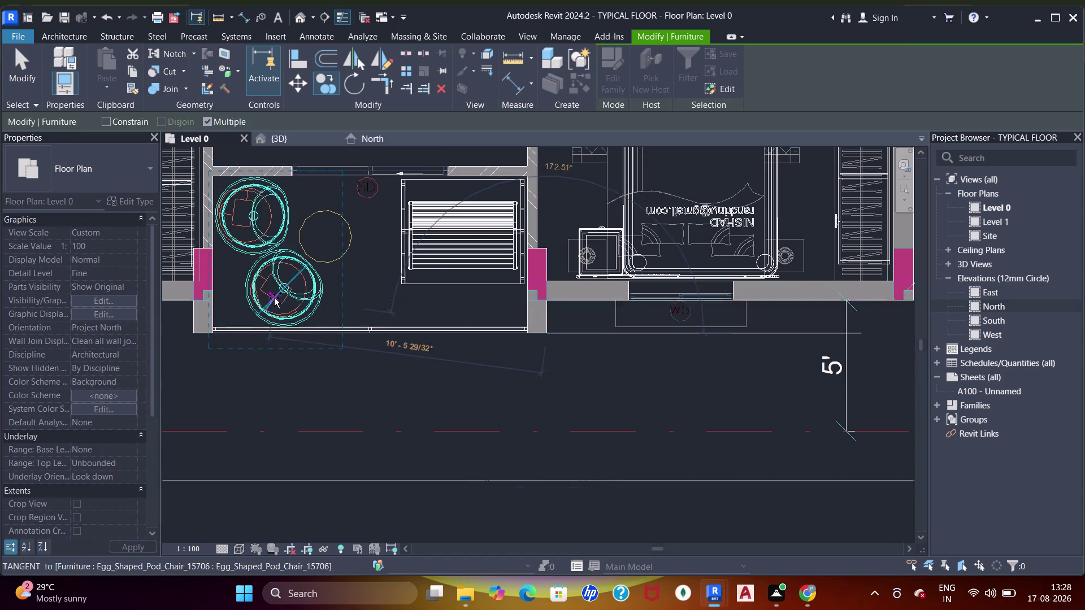
middle_drag(279, 306, 476, 432)
Clear the chair selection and open the family browser from Component.
key(Escape)
key(Escape)
key(Escape)
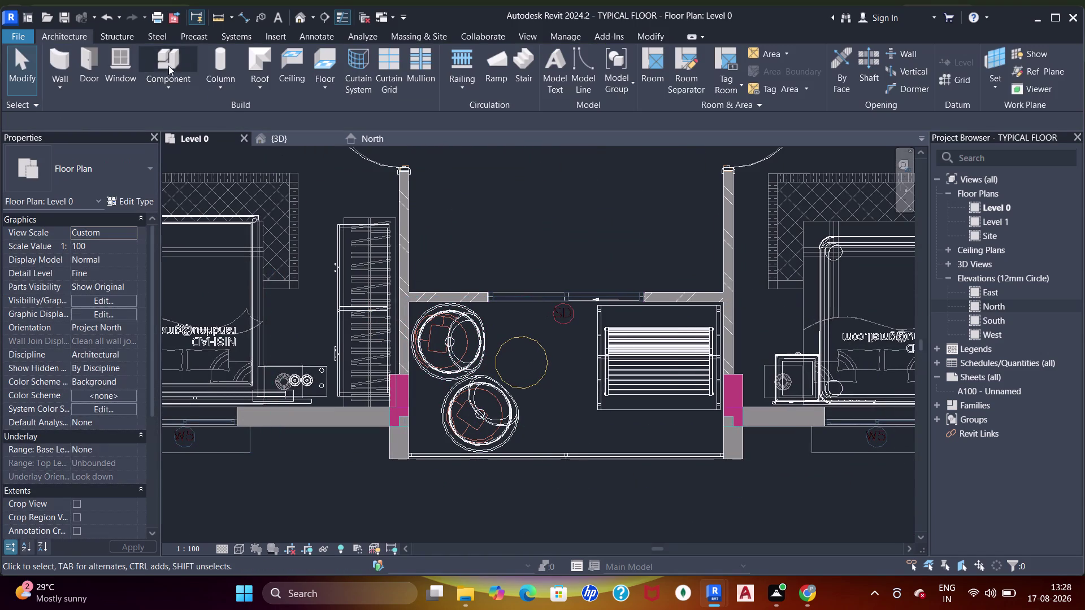
drag(171, 59, 182, 64)
click(614, 70)
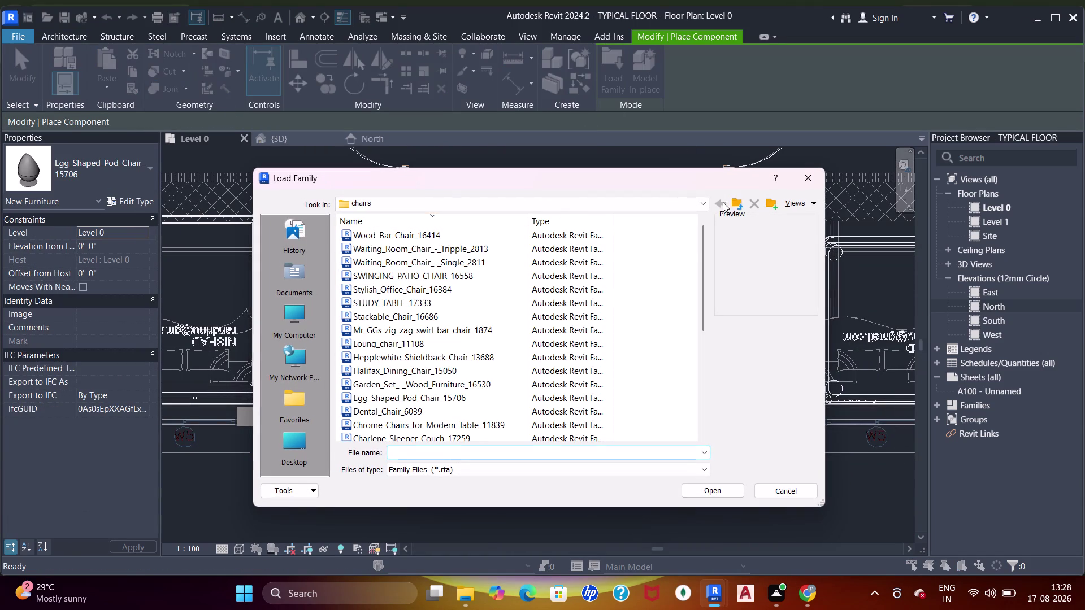
Go up to the SHUBHAM CITY folder and scroll through its folder list.
click(736, 203)
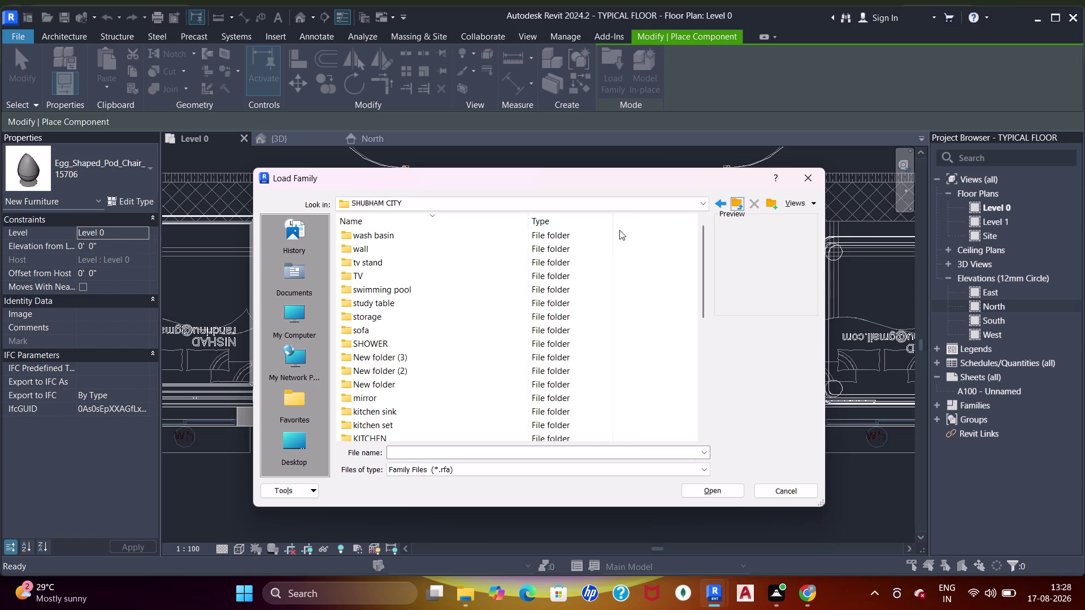
click(391, 303)
scroll(down, 3)
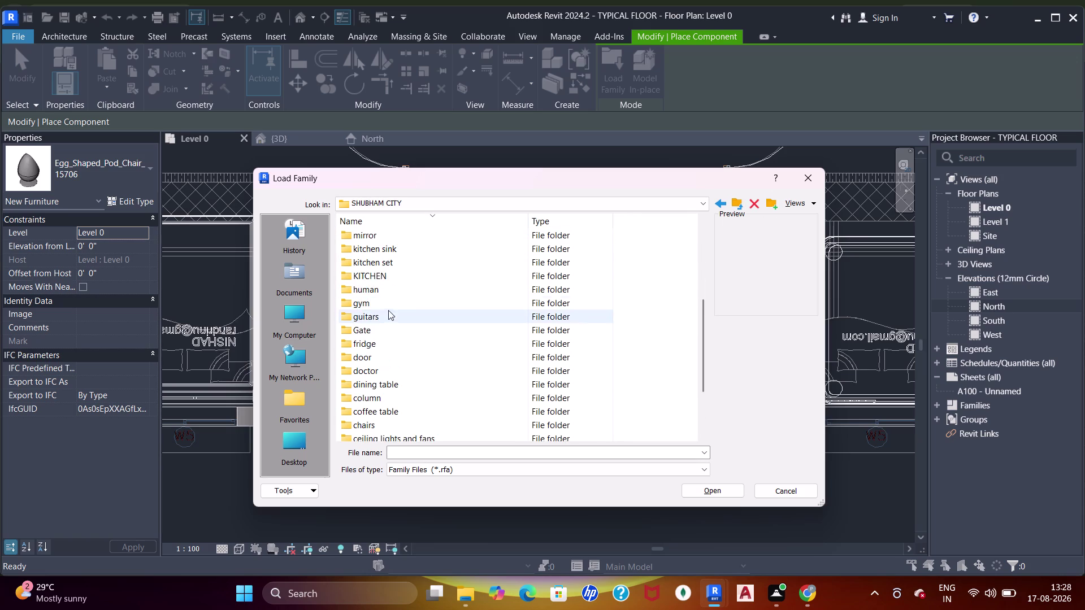
scroll(down, 3)
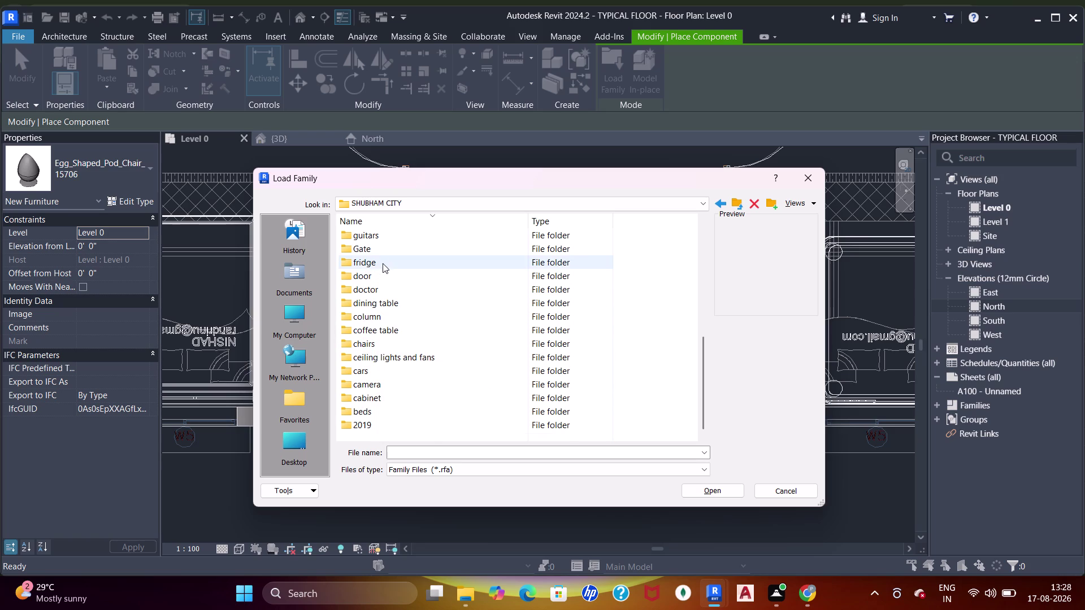
scroll(up, 3)
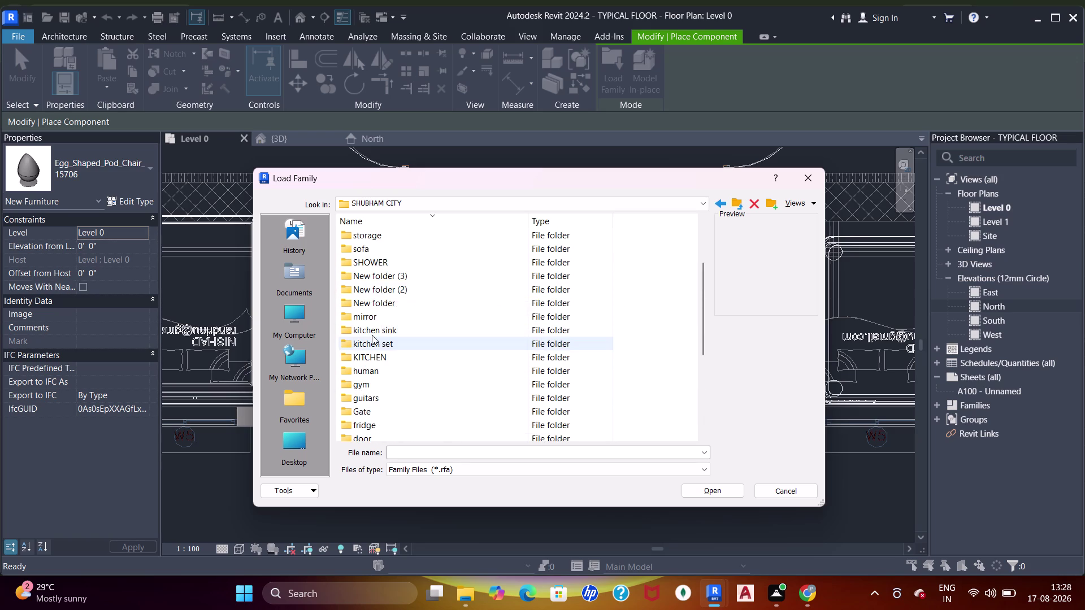
scroll(up, 3)
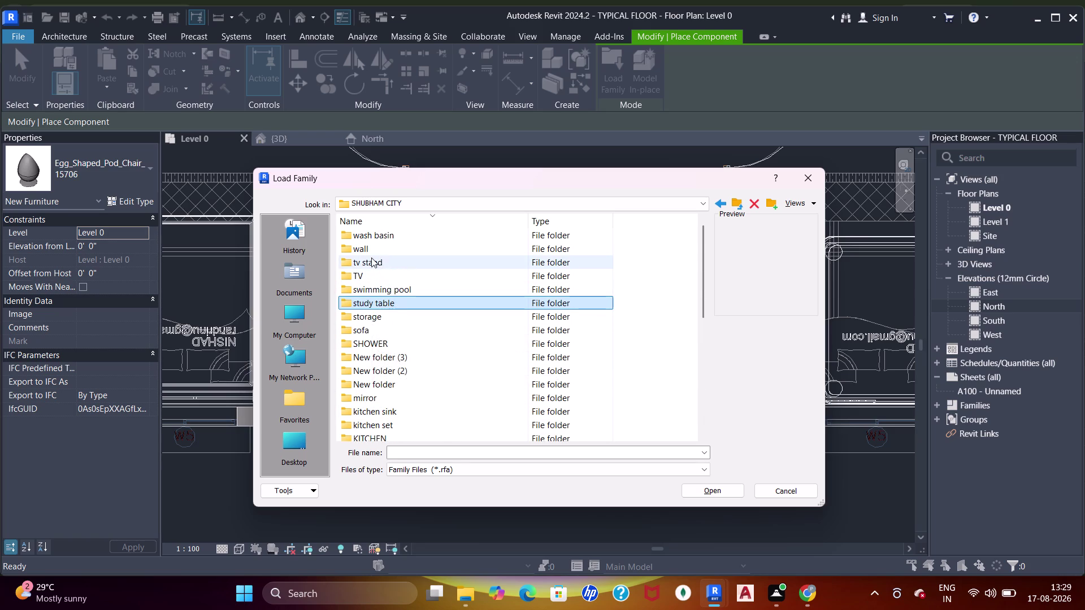
scroll(up, 3)
scroll(down, 3)
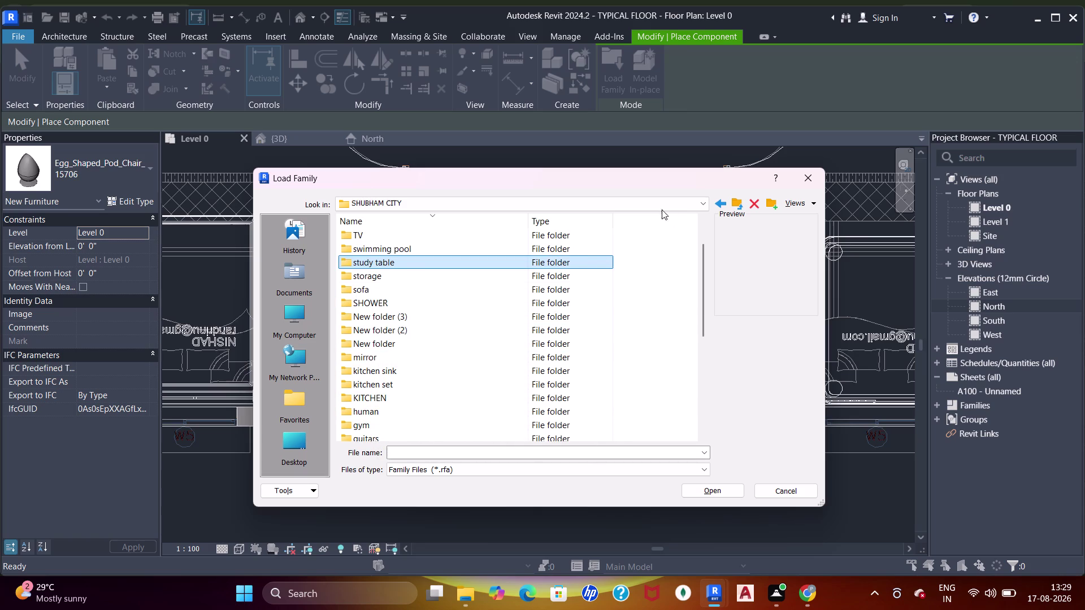
Close the family browser without loading and cancel the component placement.
key(Escape)
key(Escape)
key(Escape)
scroll(down, 3)
Zoom out to bring the whole Level 0 plan into view.
middle_drag(534, 286, 558, 394)
scroll(down, 3)
middle_drag(626, 296, 615, 307)
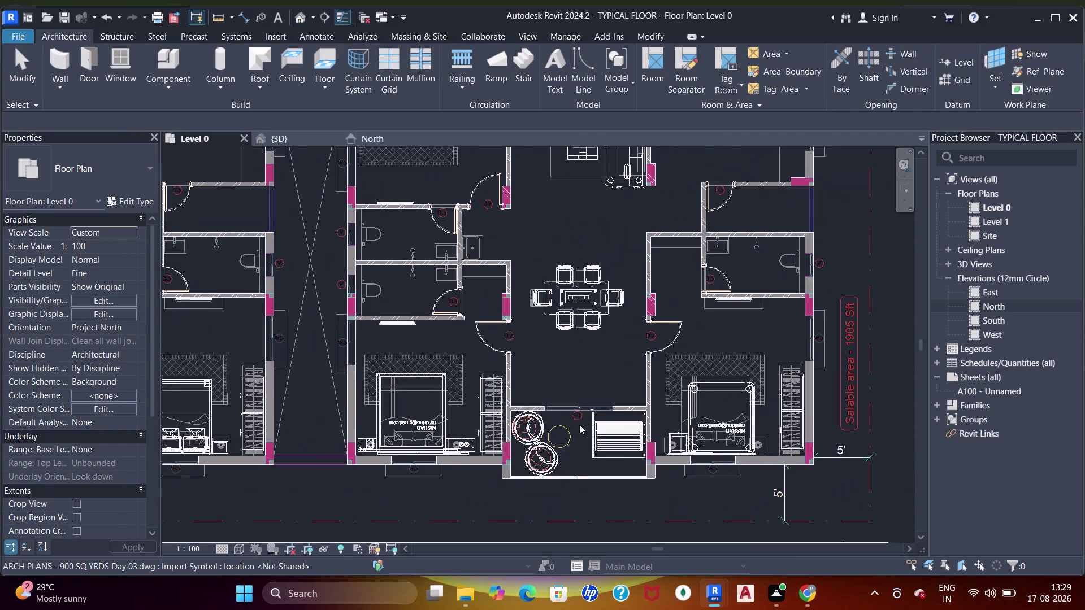
scroll(up, 3)
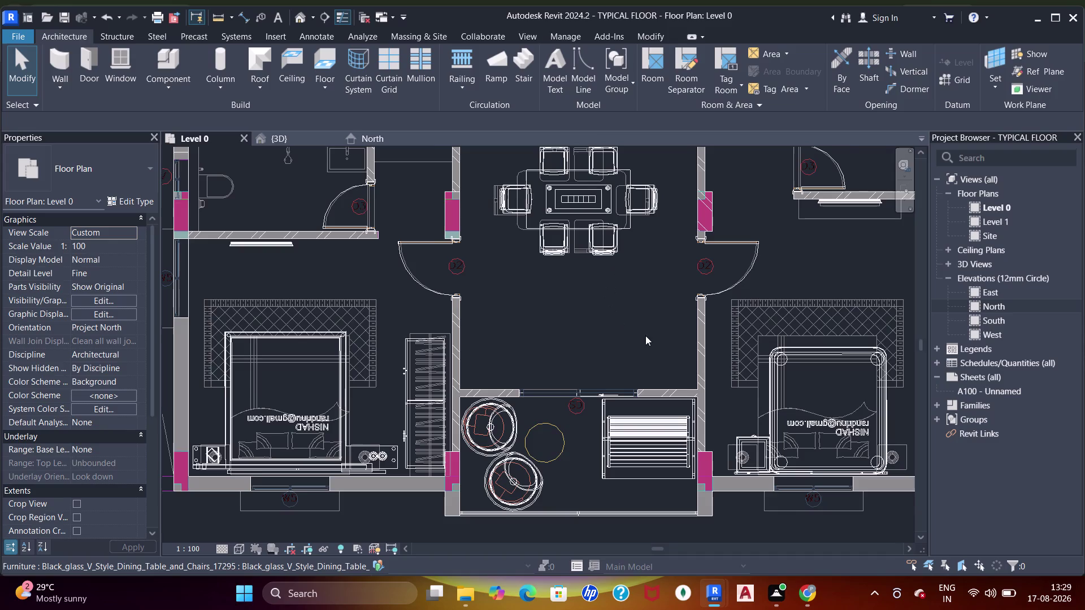
scroll(up, 3)
scroll(down, 3)
Pan up to the kitchen room and reopen the family browser from Component.
middle_drag(644, 278, 580, 429)
scroll(down, 3)
middle_drag(647, 296, 657, 355)
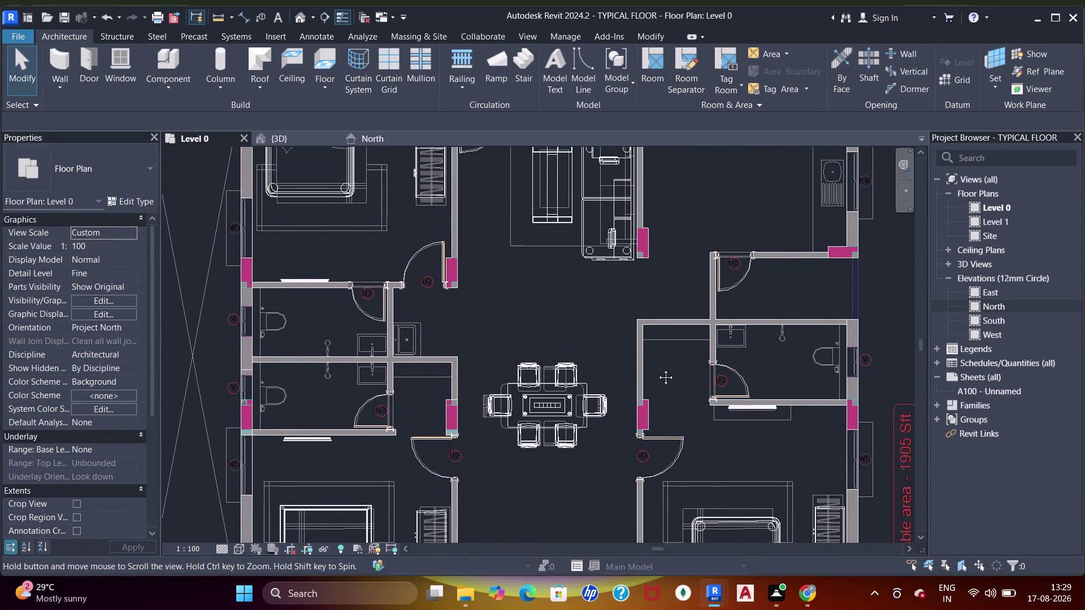
middle_drag(657, 355, 657, 424)
middle_drag(694, 299, 663, 348)
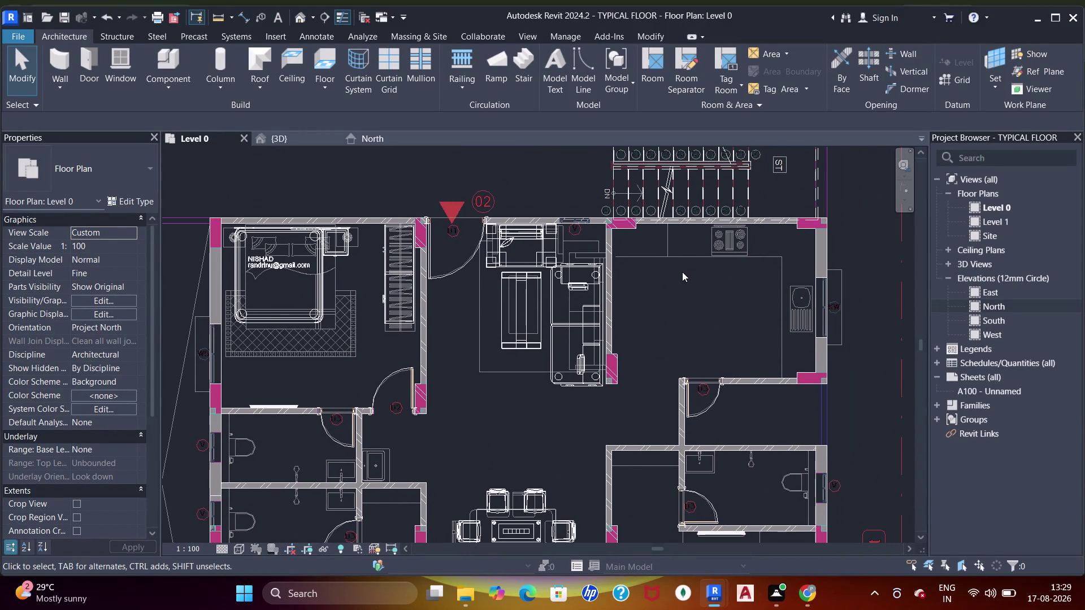
scroll(down, 3)
middle_drag(708, 271, 609, 257)
scroll(up, 3)
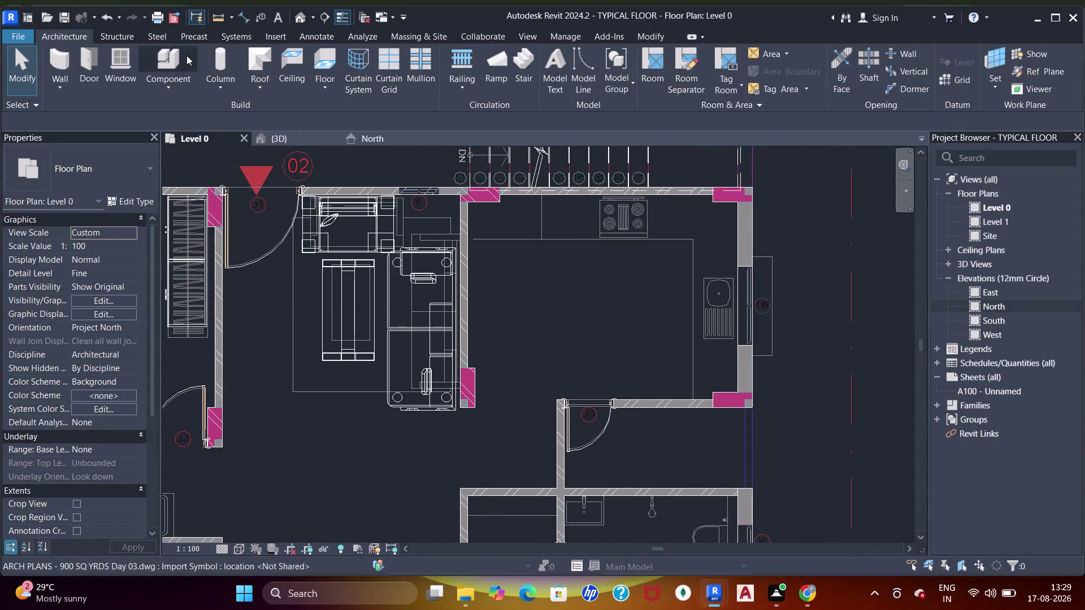
click(170, 55)
click(607, 60)
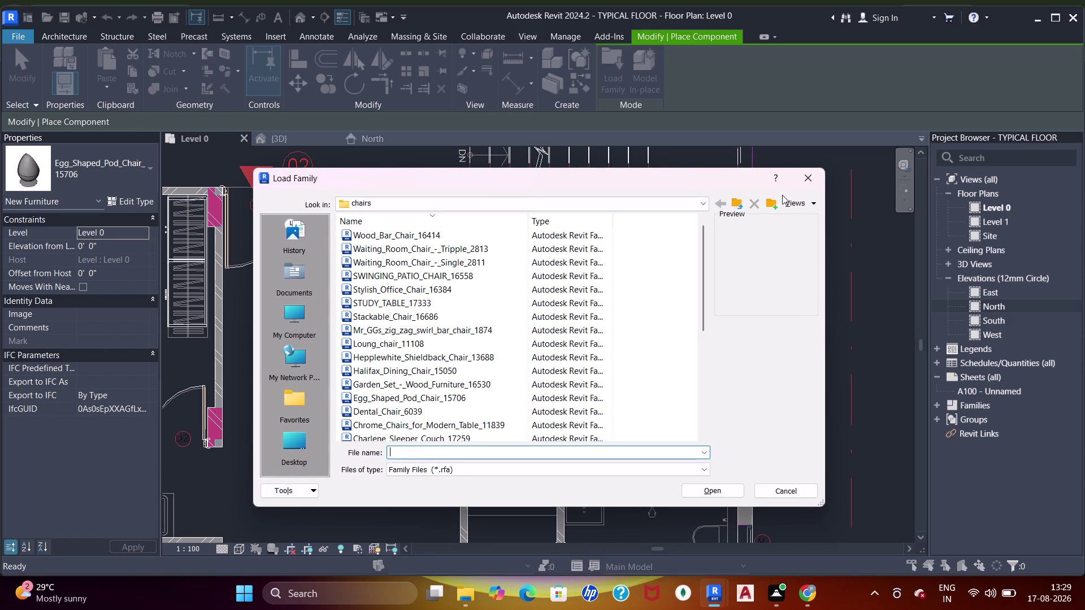
Go up to SHUBHAM CITY and open the KITCHEN folder.
click(742, 200)
scroll(down, 3)
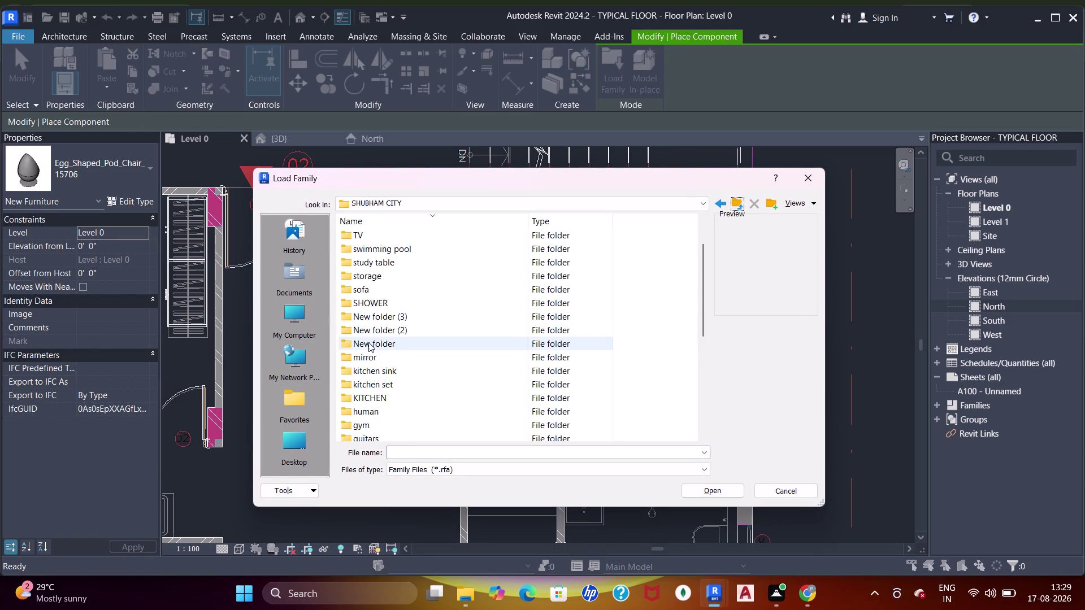
scroll(down, 3)
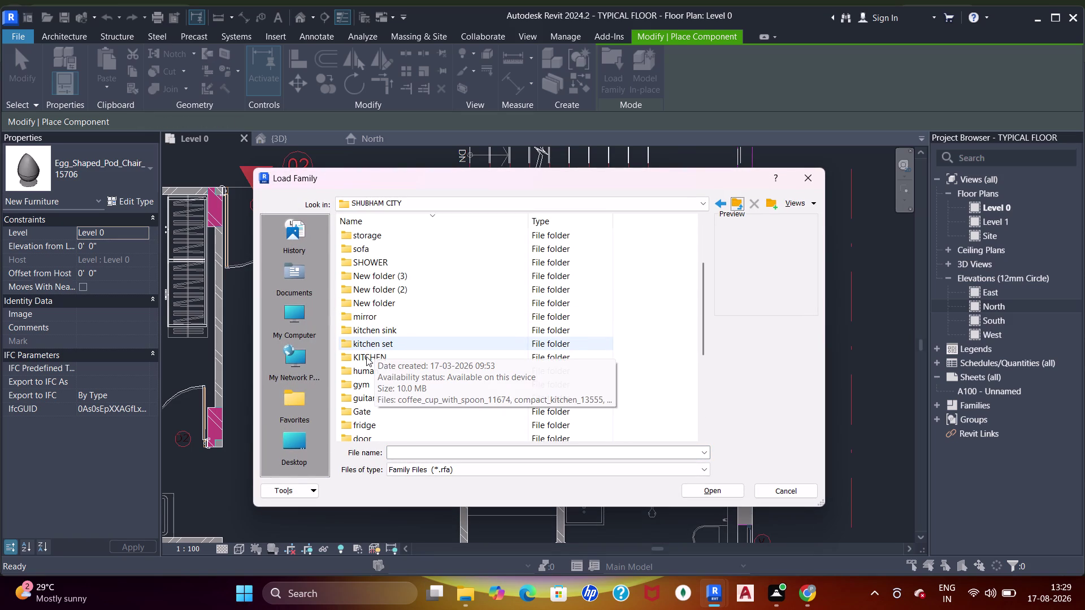
double_click(366, 357)
Preview Triple_Oven_Stack_7244, Kitchen_5847 and other kitchens, then load kitchen_1_6050.
click(422, 244)
click(425, 235)
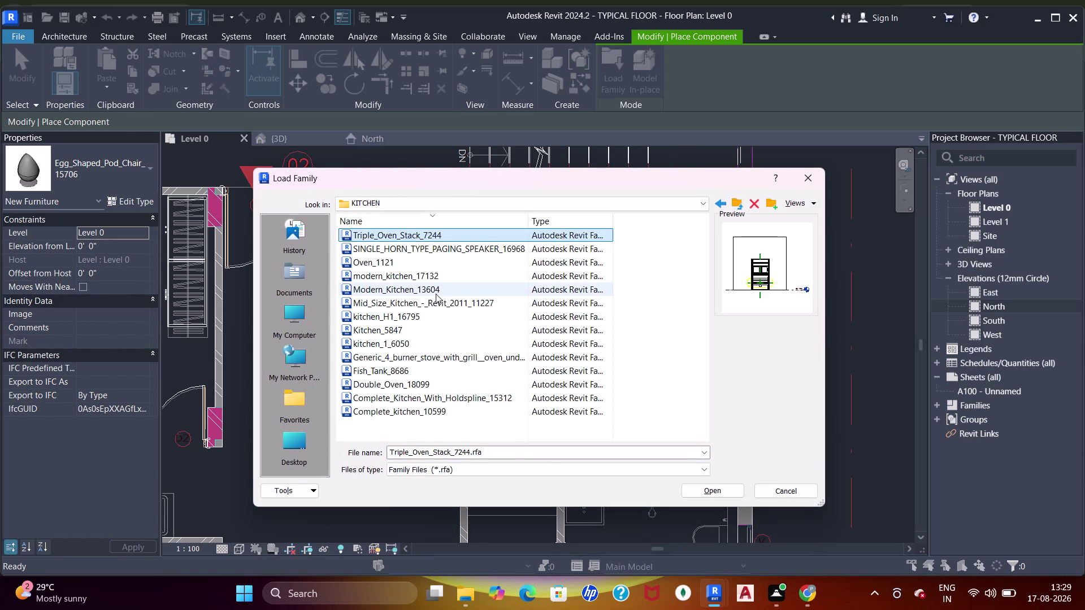
click(435, 293)
click(430, 277)
click(425, 303)
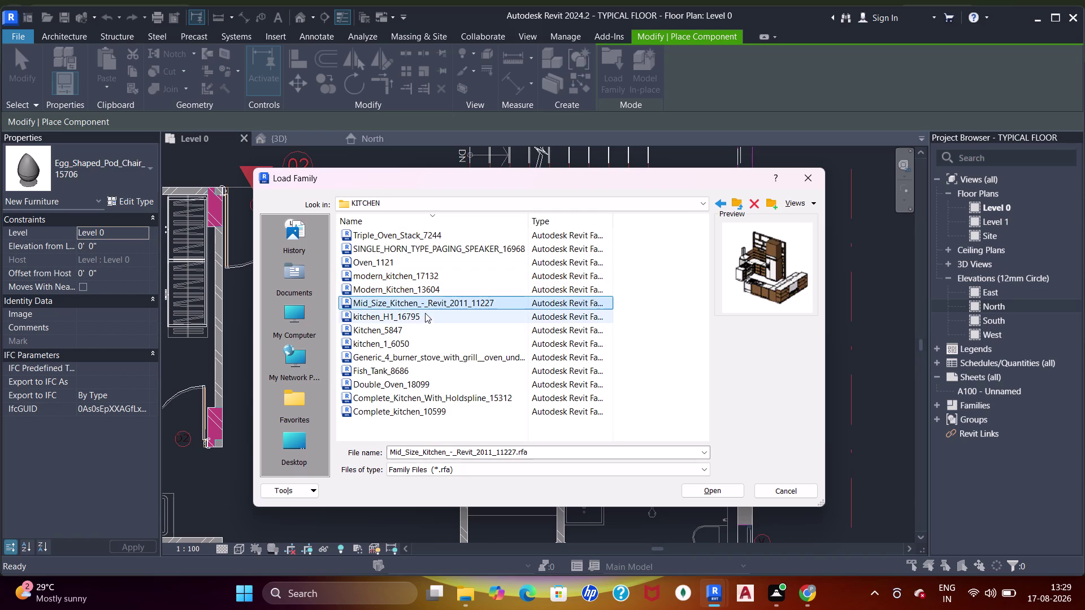
click(418, 317)
click(412, 329)
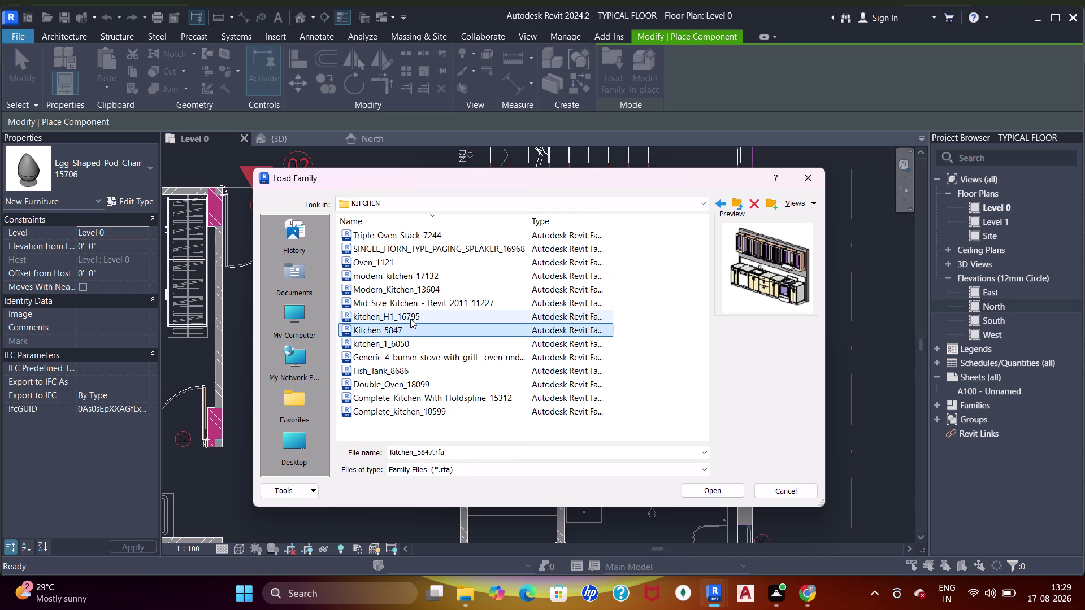
click(399, 341)
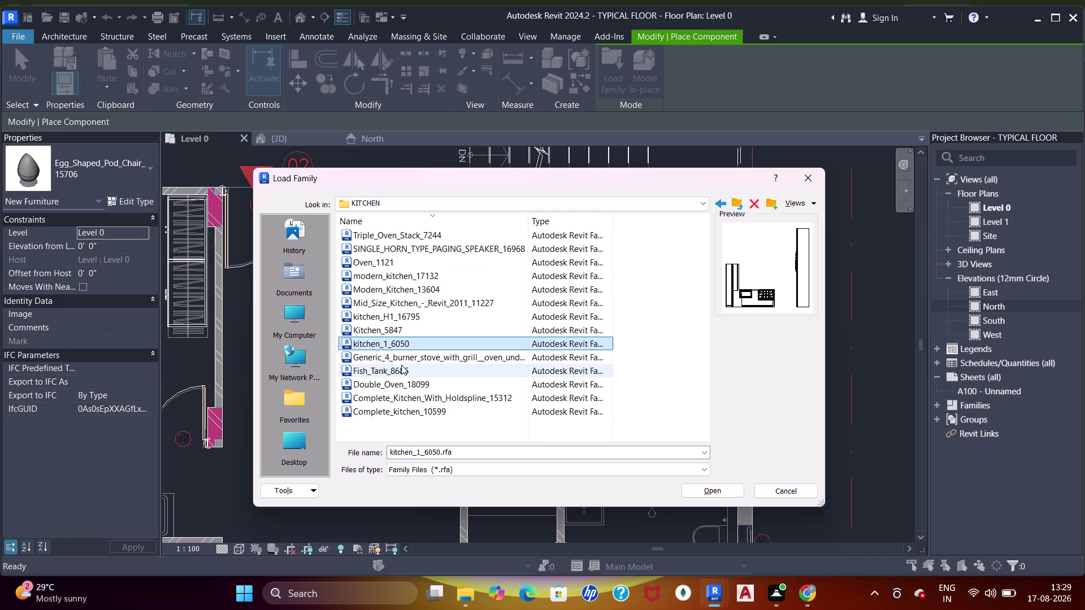
click(376, 360)
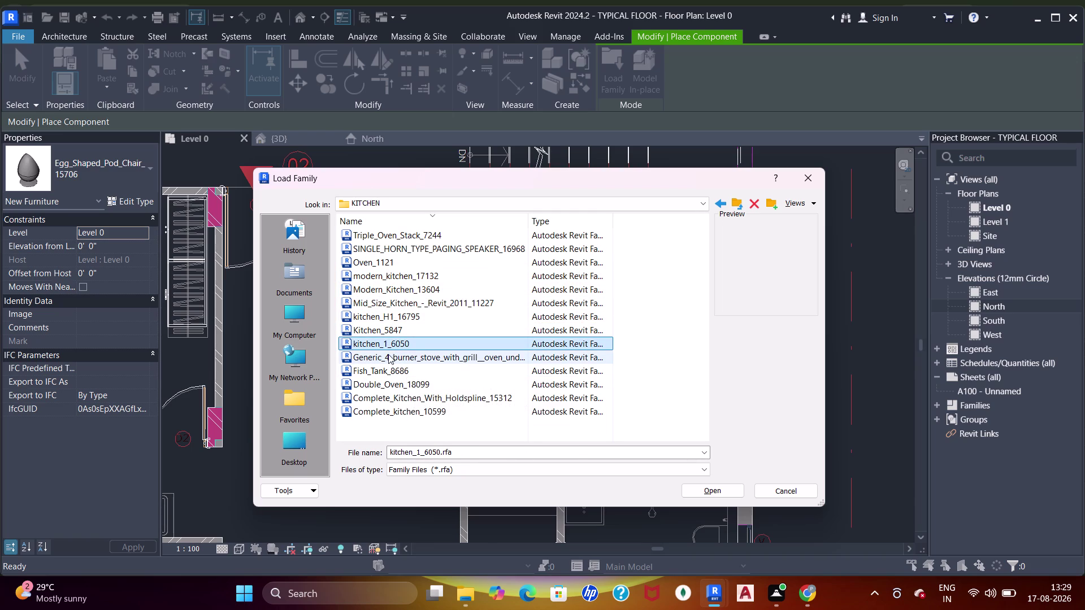
double_click(394, 347)
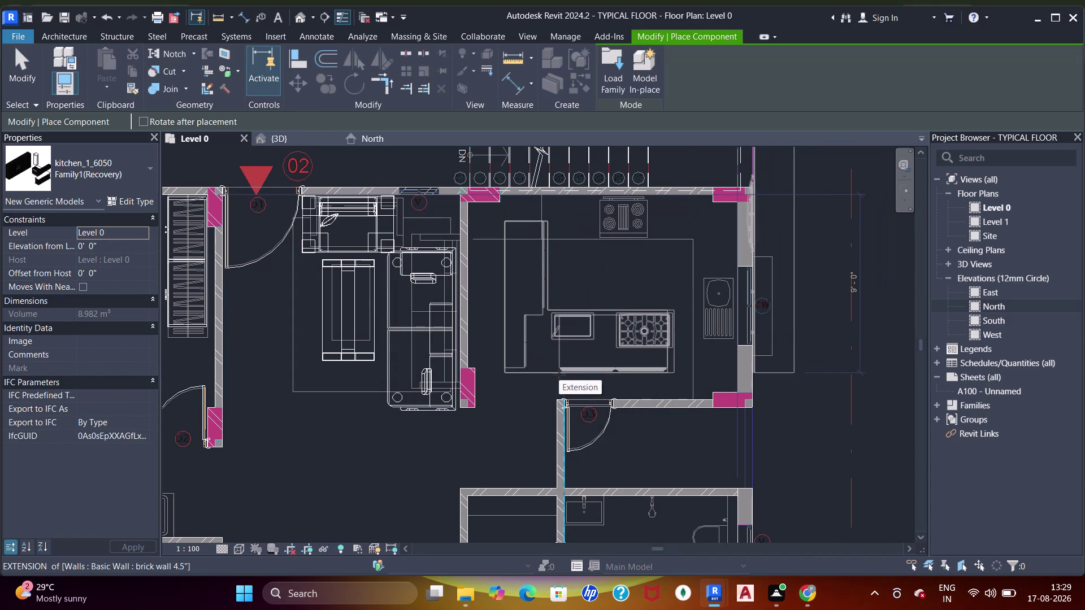
Drop kitchen_1_6050, preview modern_kitchen_17132, load Modern_Kitchen_13604, and reopen the browser.
click(620, 72)
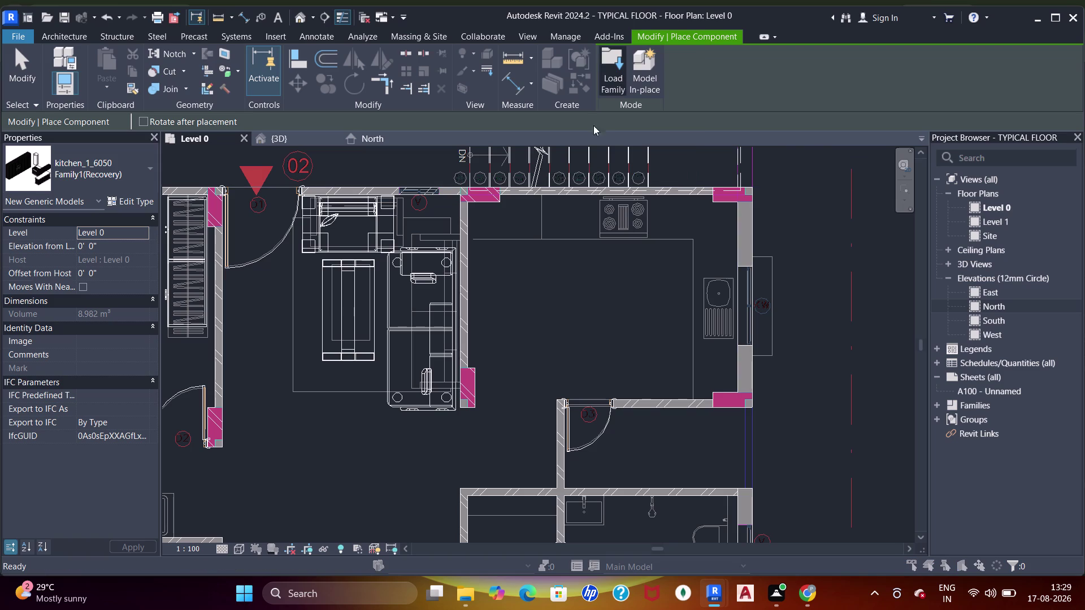
scroll(up, 3)
click(423, 253)
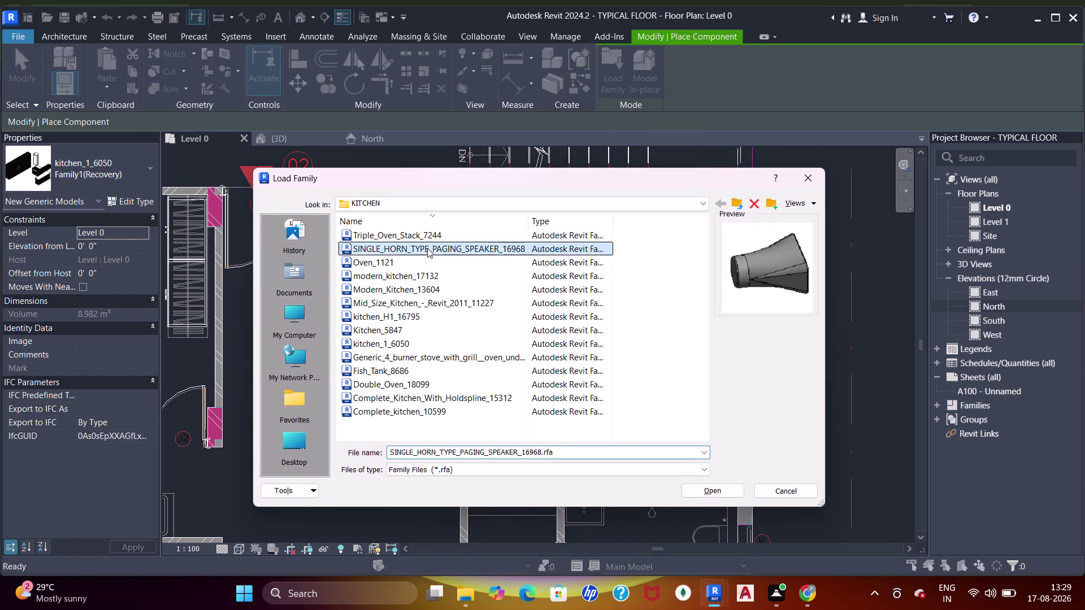
click(425, 279)
click(418, 287)
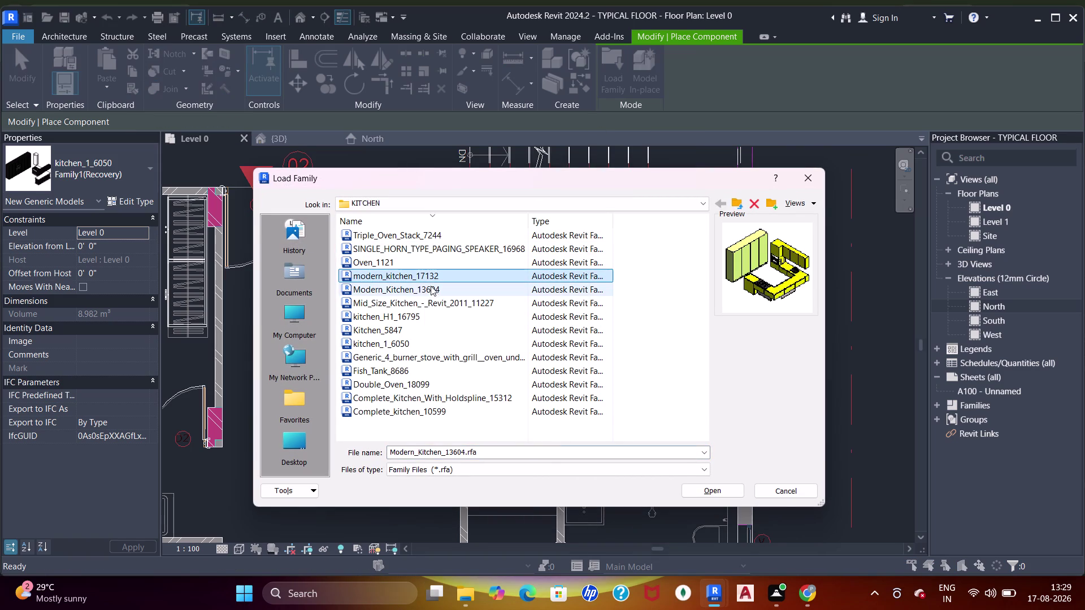
double_click(423, 281)
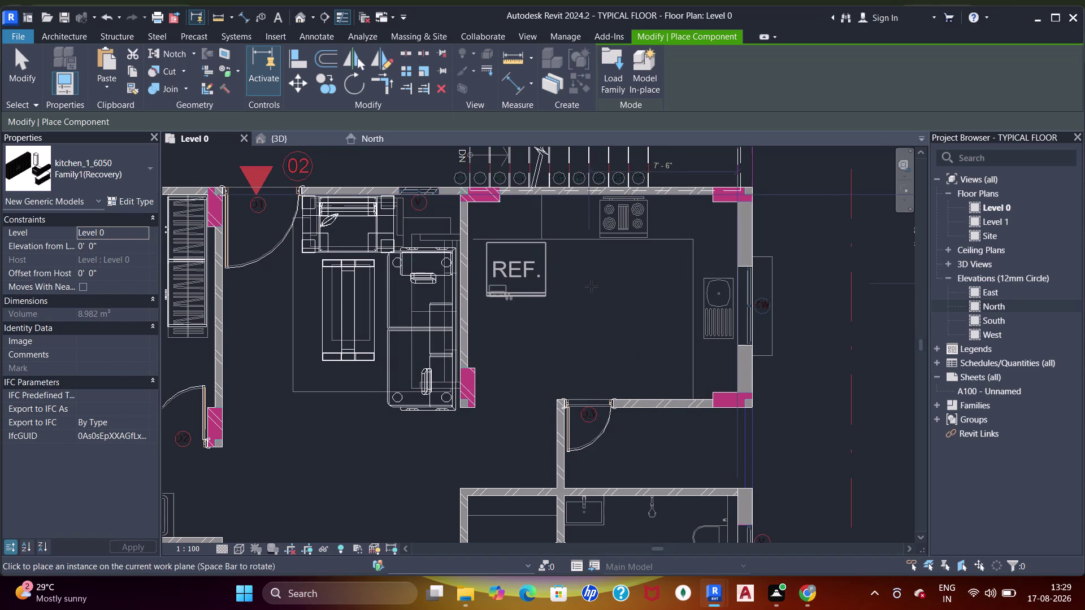
click(607, 73)
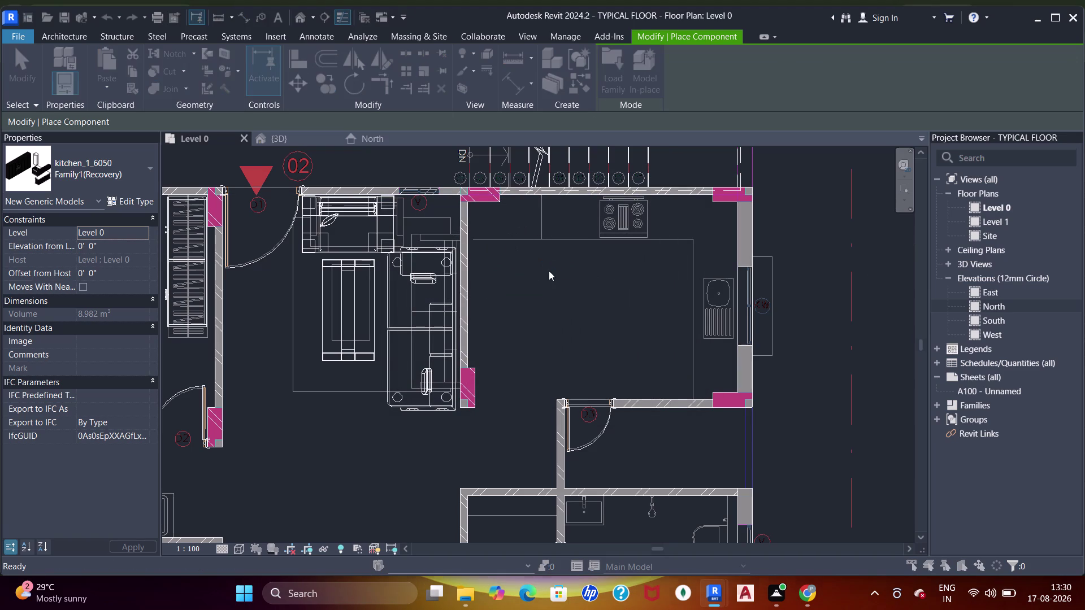
click(455, 293)
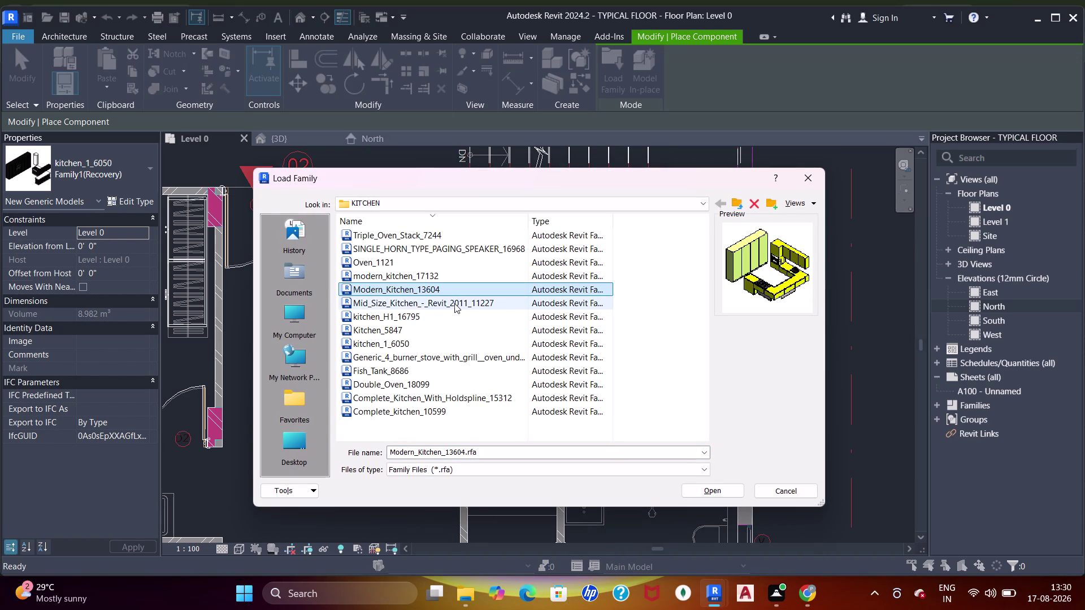
Preview Kitchen_5847, kitchen_H1_16795, Double_Oven_18099 and the complete kitchen families.
click(454, 304)
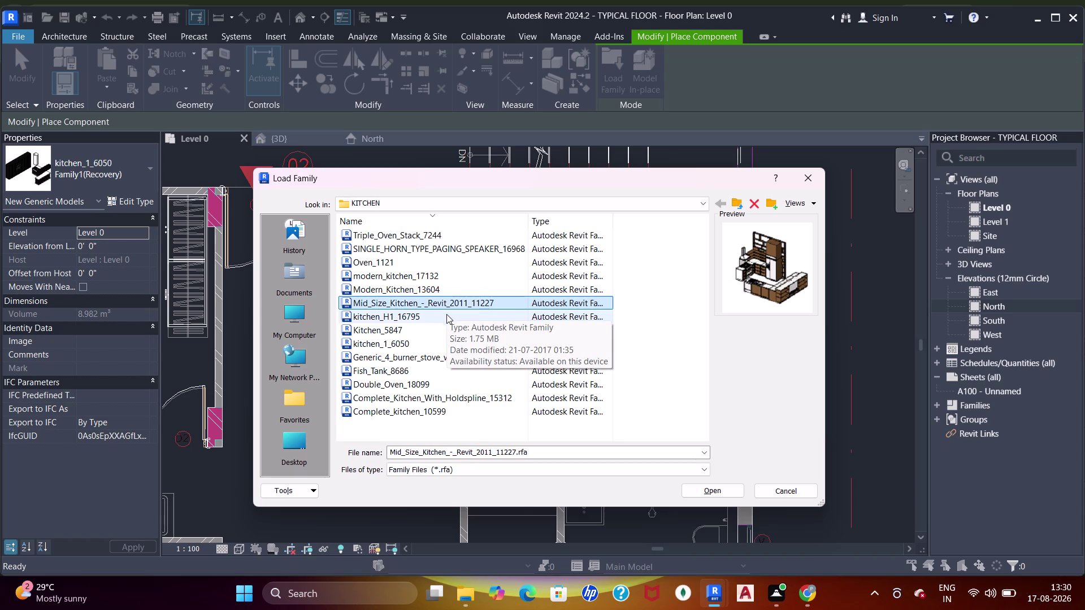
click(400, 344)
click(394, 331)
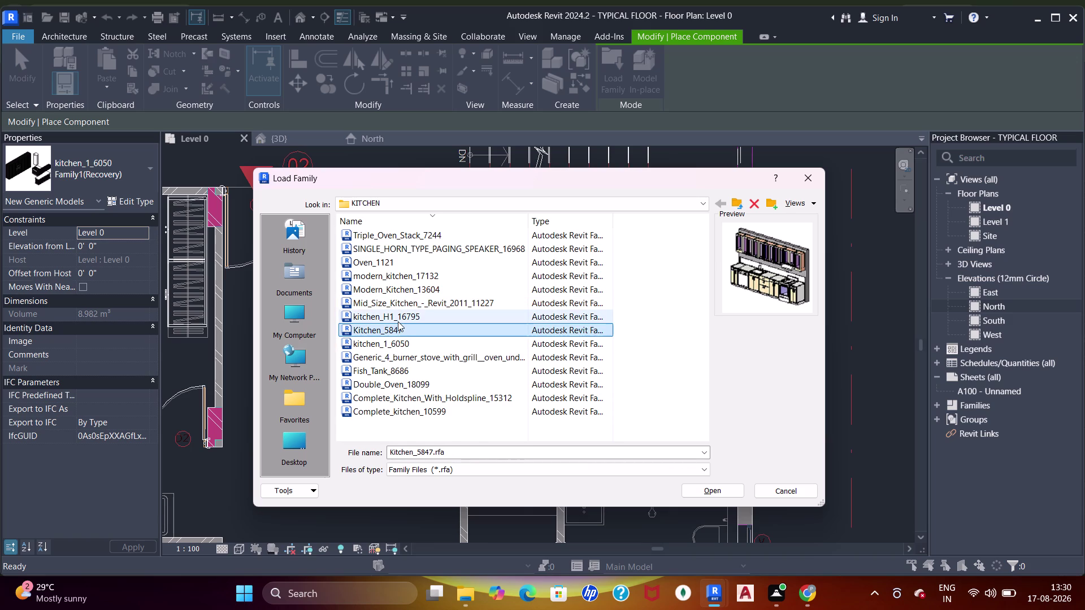
click(398, 319)
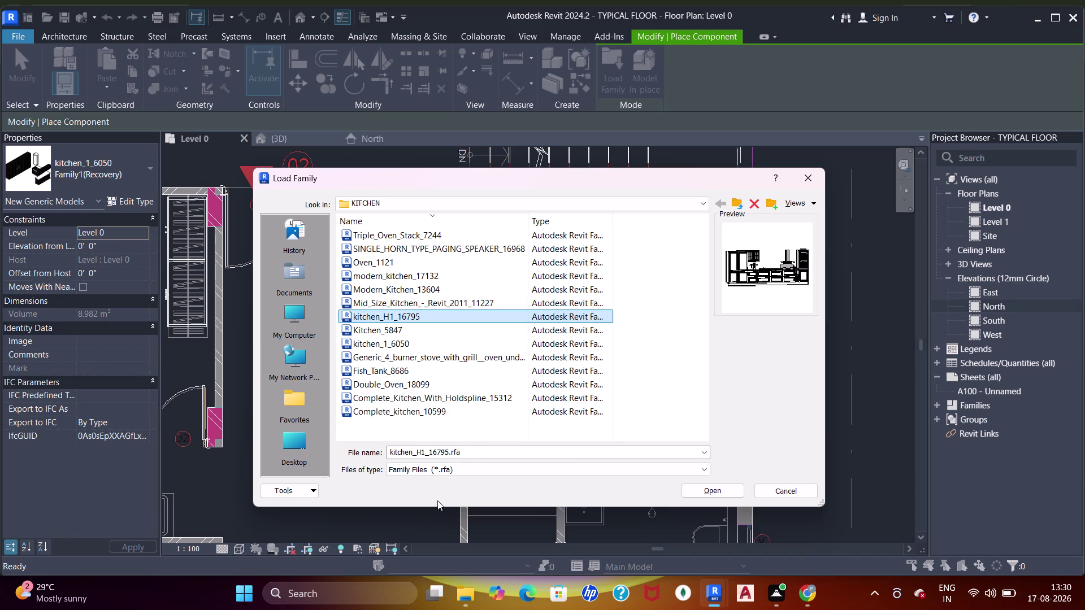
click(402, 372)
click(397, 403)
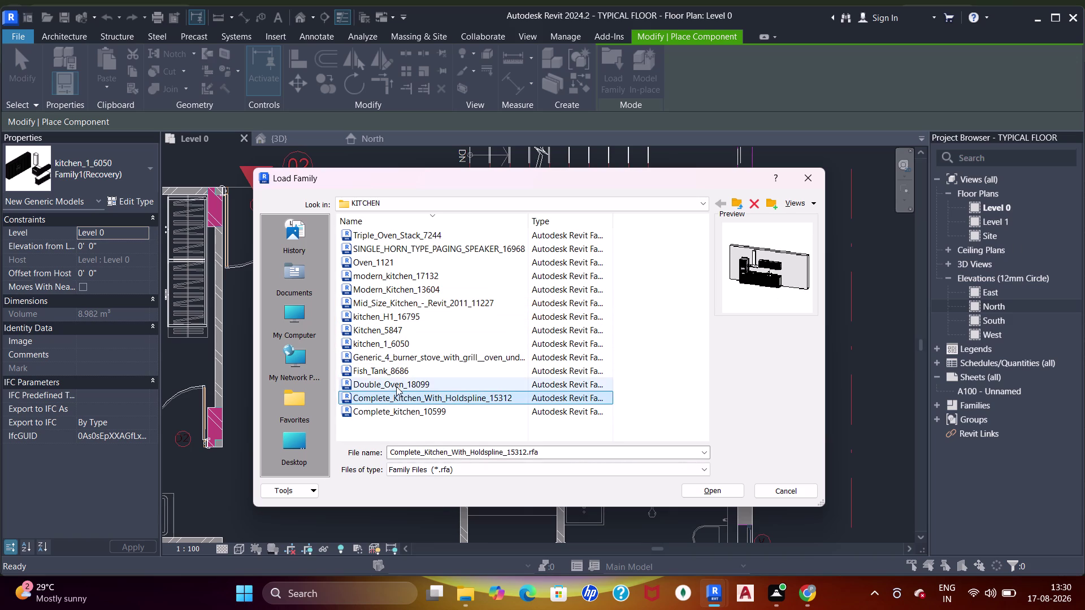
click(396, 387)
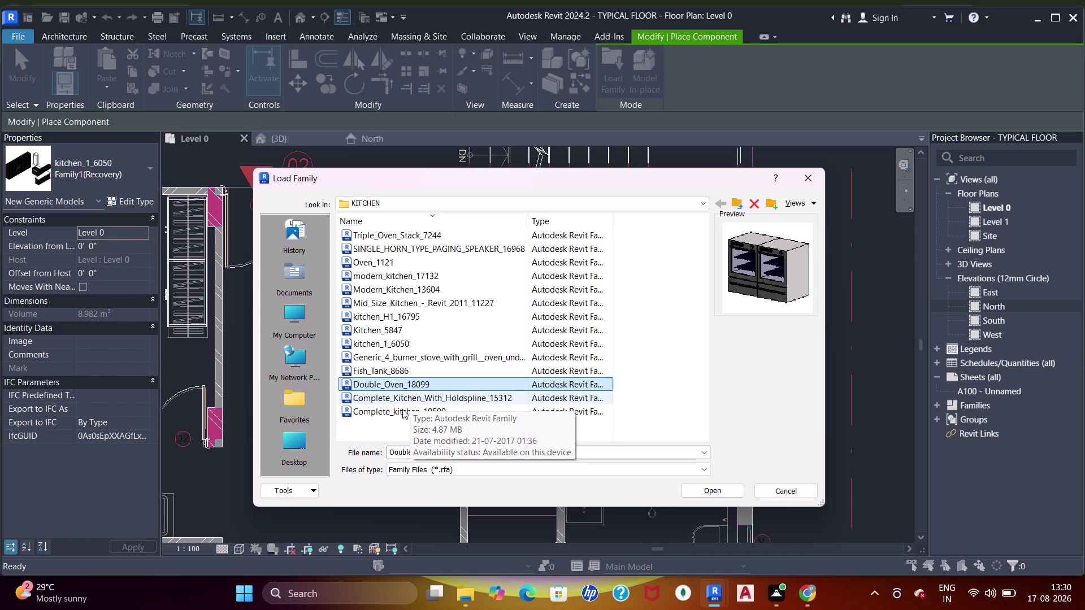
click(380, 417)
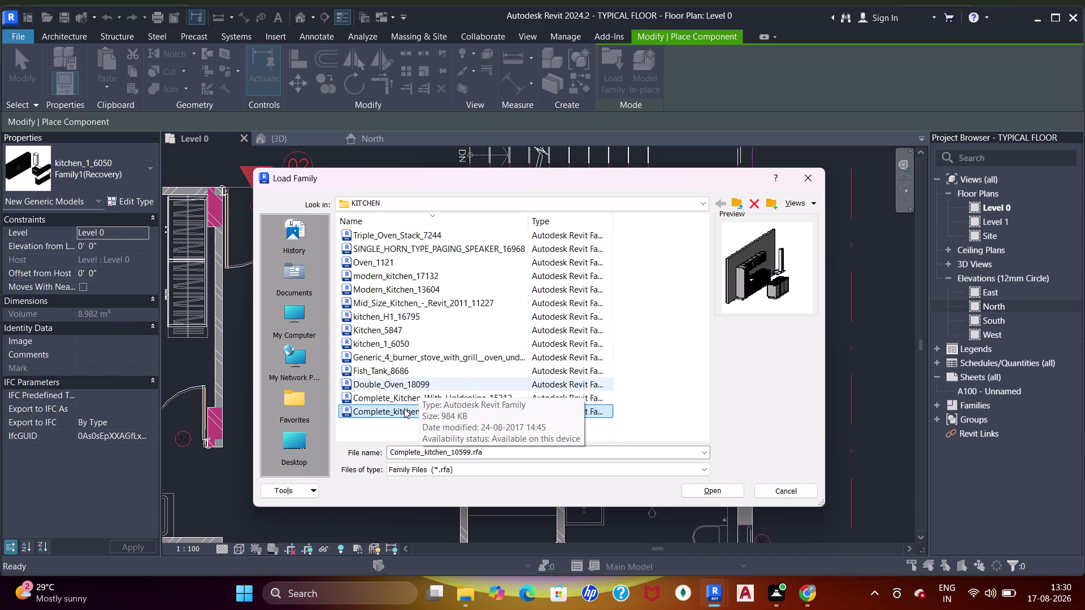
Open the kitchen sink folder and preview the concrete bar with sink family.
click(472, 196)
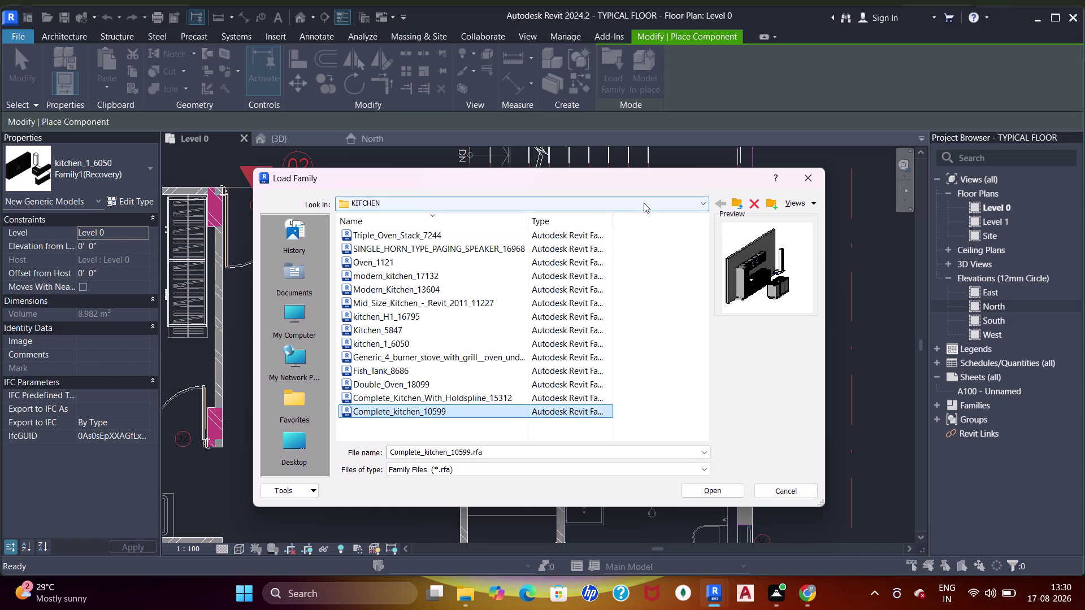
click(735, 201)
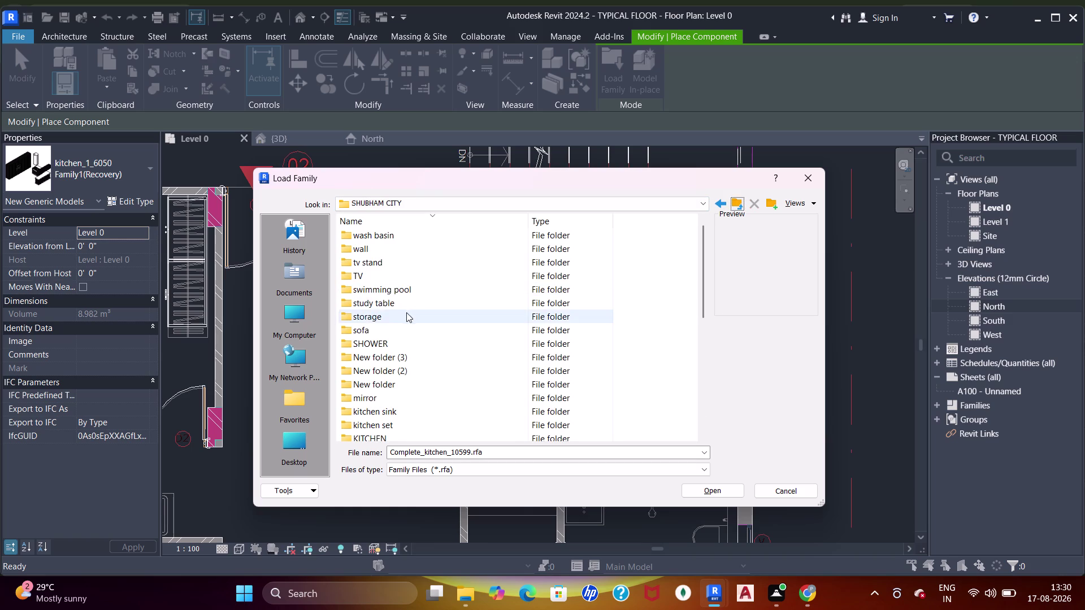
double_click(377, 410)
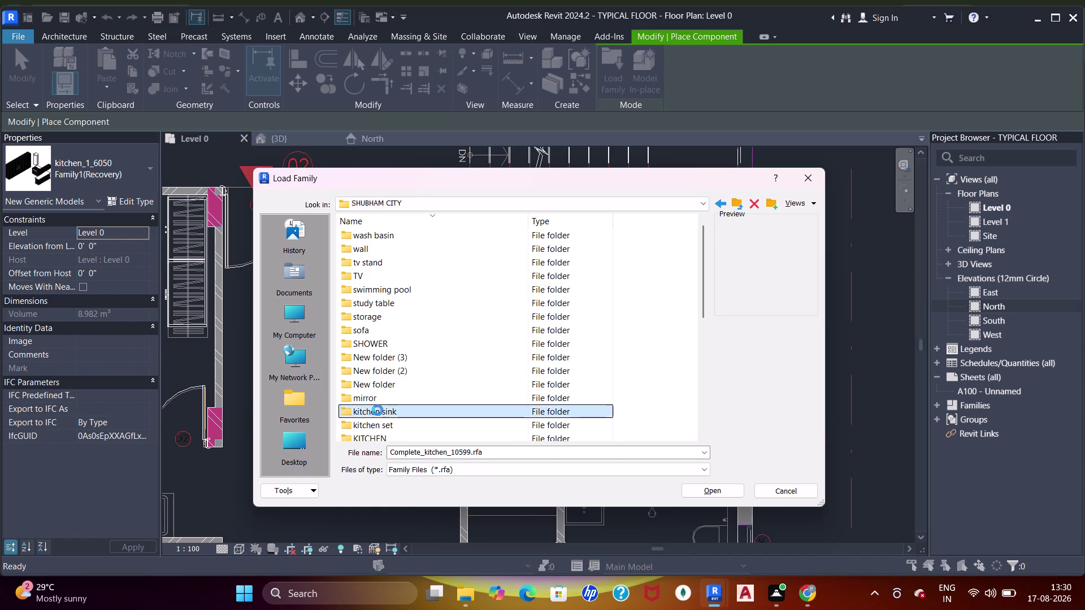
click(422, 231)
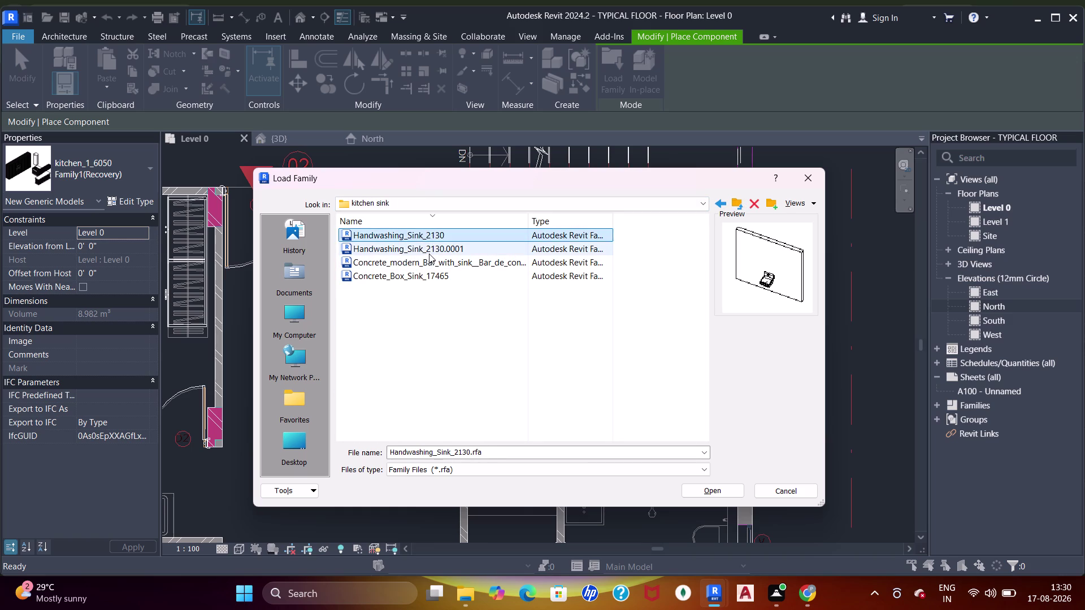
click(429, 255)
click(443, 272)
click(452, 262)
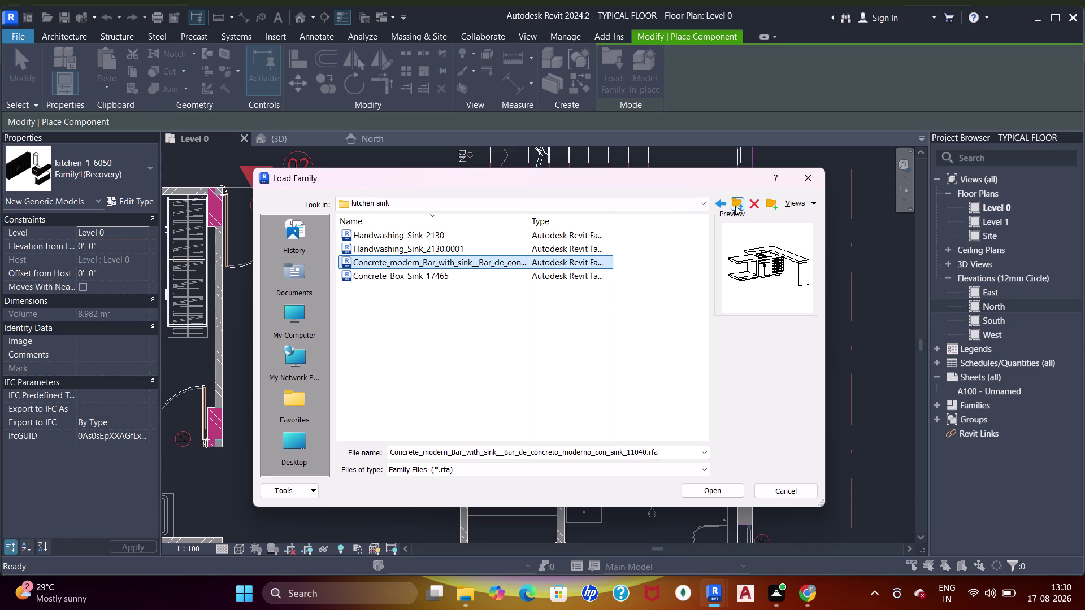
Open the kitchen set folder and preview Contemporary_Kitchen_Stool_16292 and the dinner set.
click(739, 204)
scroll(down, 3)
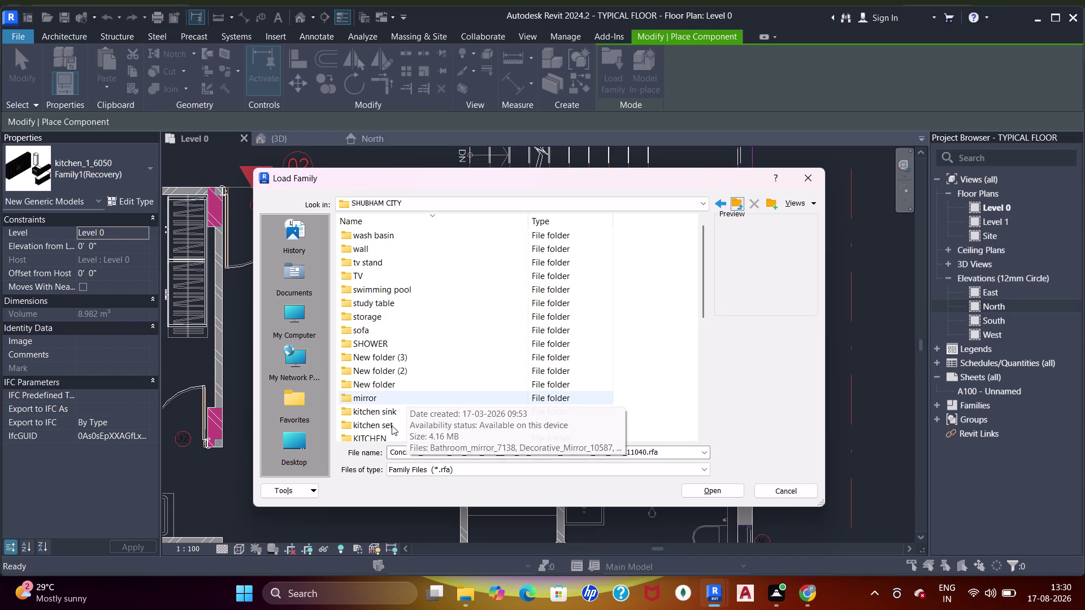
double_click(392, 426)
click(419, 225)
click(418, 237)
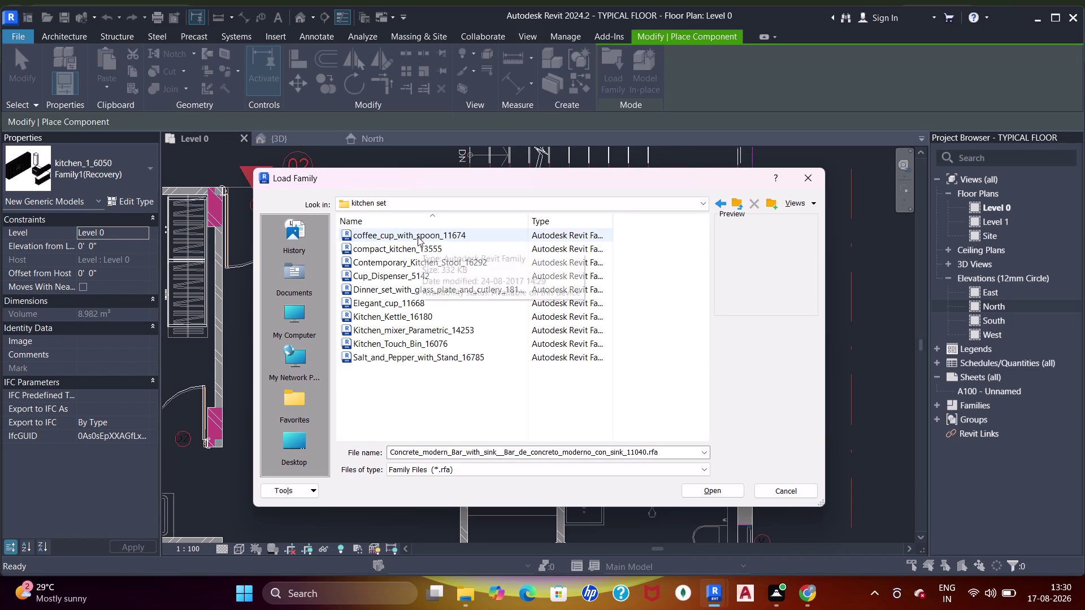
click(420, 247)
click(420, 261)
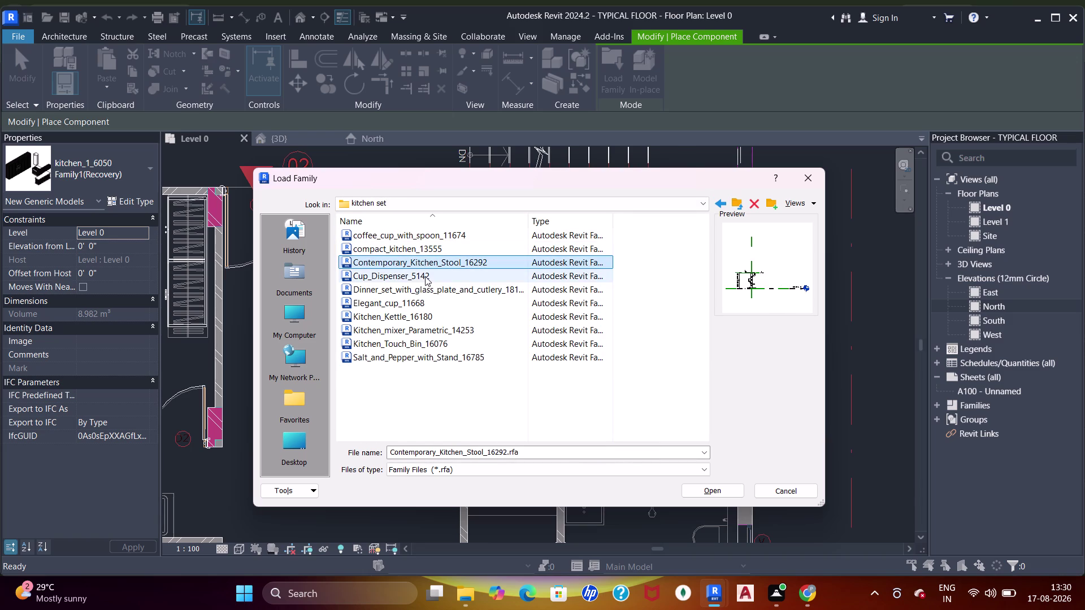
click(417, 251)
click(415, 279)
click(411, 293)
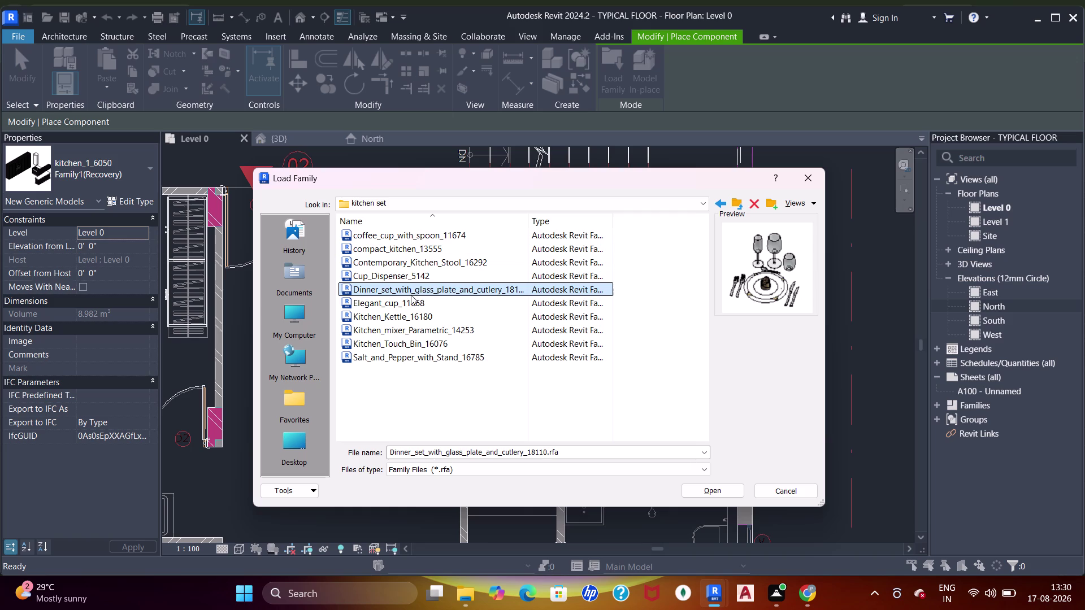
Preview Kitchen_Kettle_16180, Kitchen_Touch_Bin_16076 and compact_kitchen_13555.
click(407, 304)
click(405, 316)
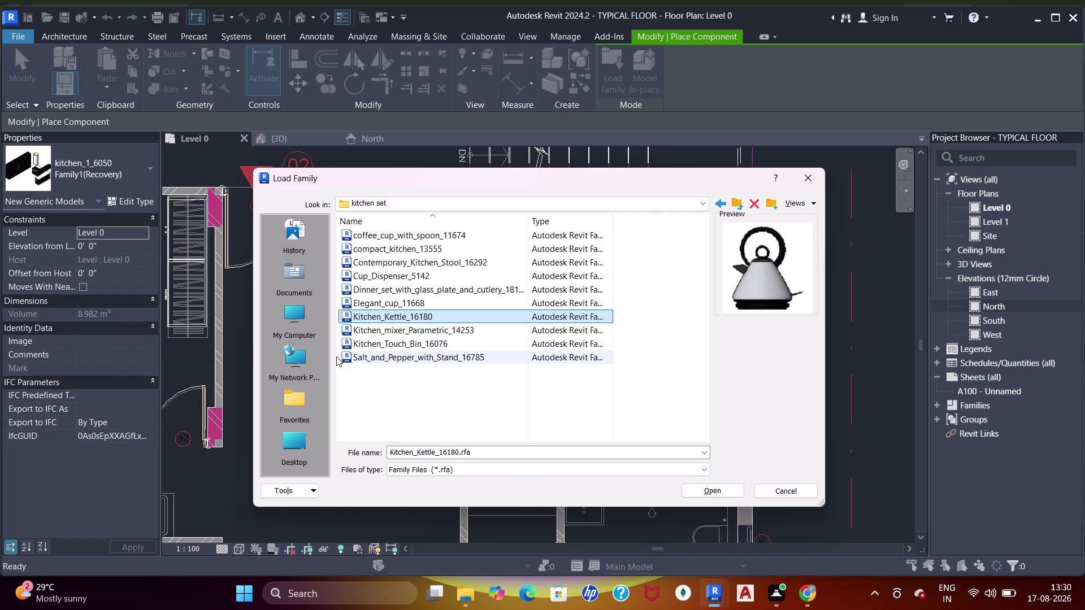
click(352, 329)
click(404, 354)
click(403, 347)
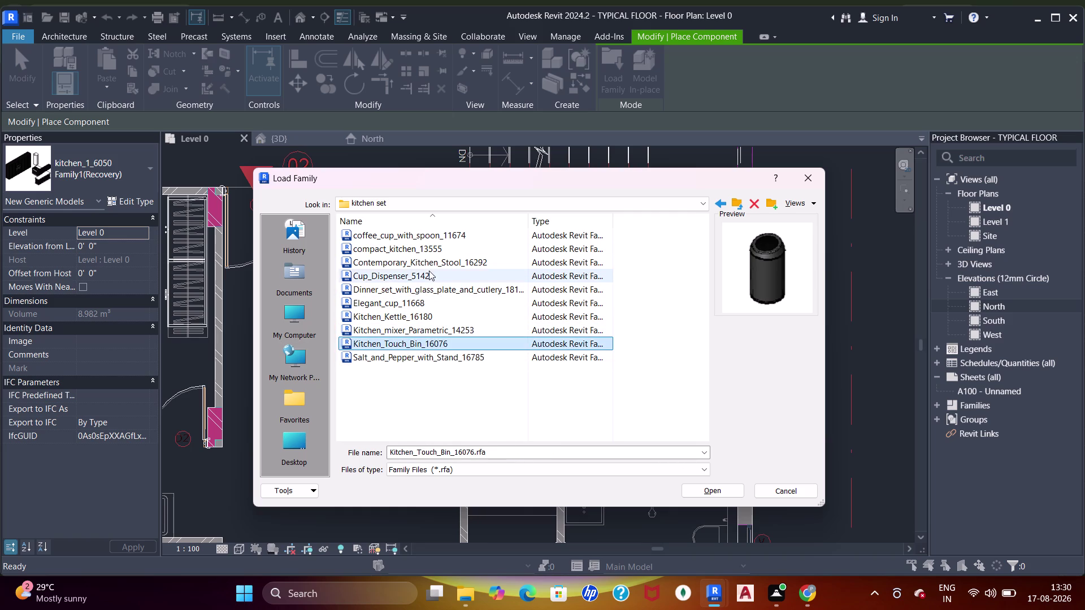
click(427, 269)
click(426, 258)
click(418, 251)
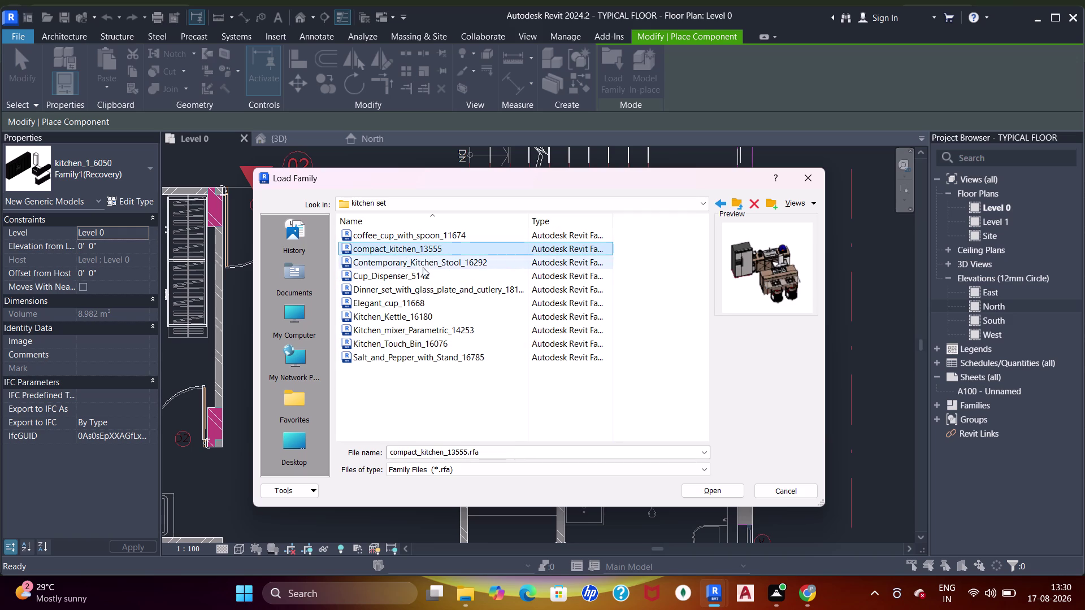
Back in KITCHEN, compare the two complete kitchens and load Complete_kitchen_10599.
click(740, 207)
scroll(down, 3)
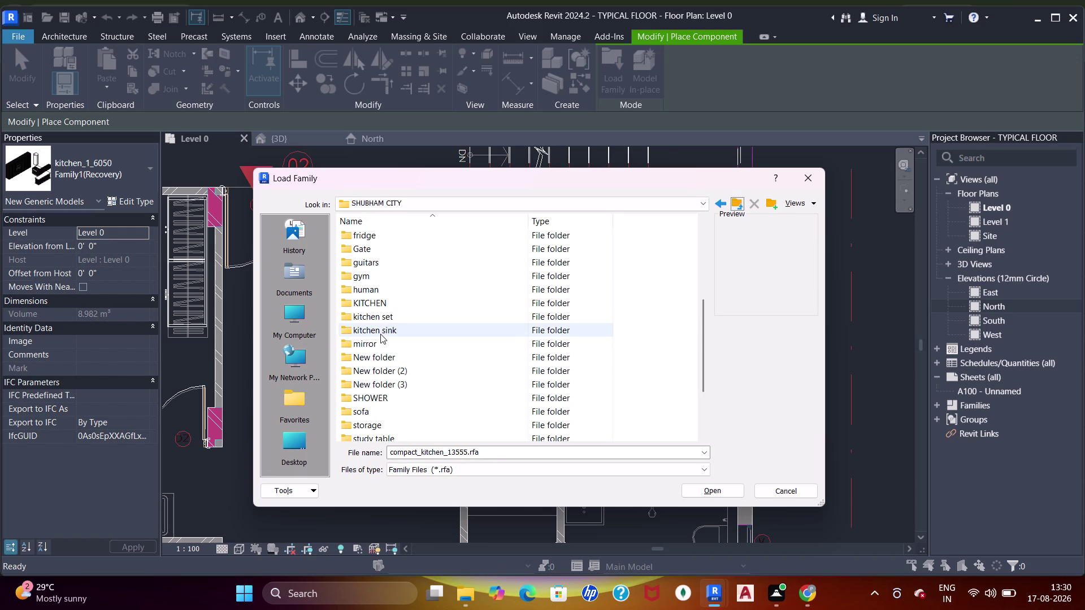
double_click(381, 306)
click(381, 245)
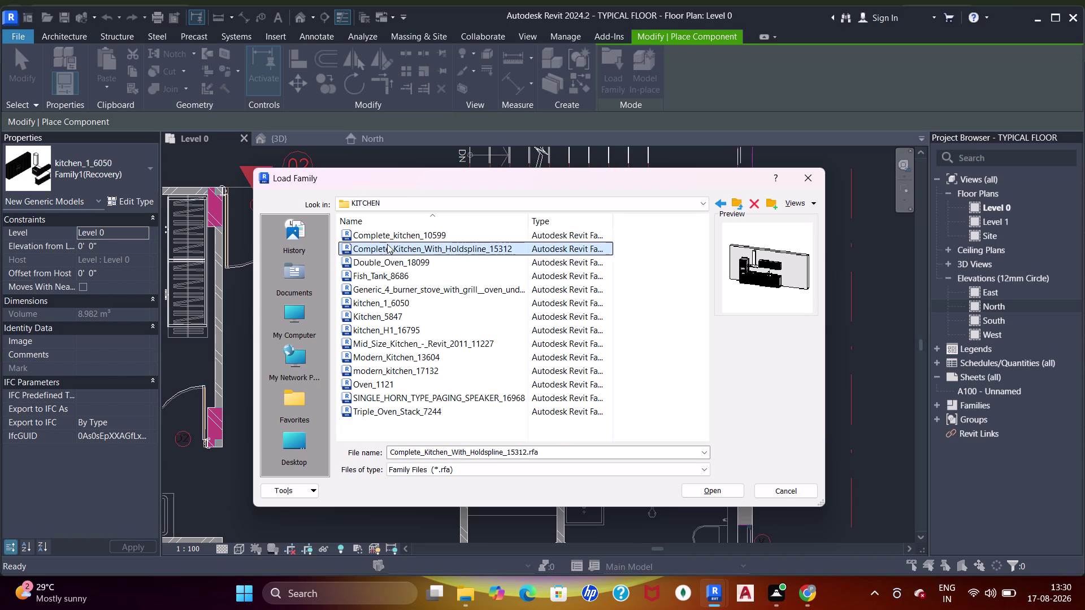
click(399, 235)
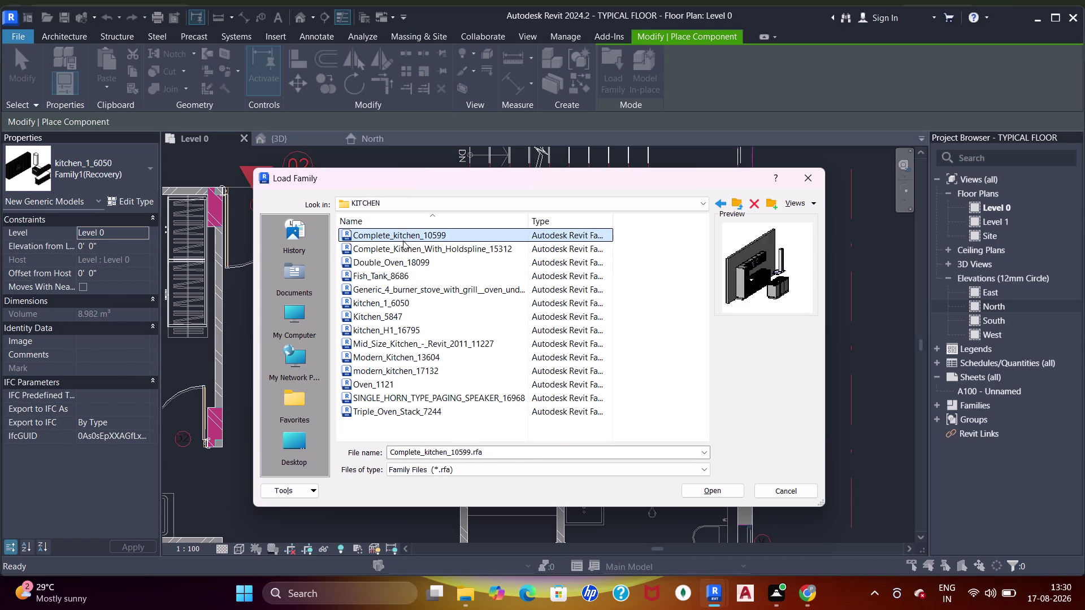
click(413, 248)
click(420, 232)
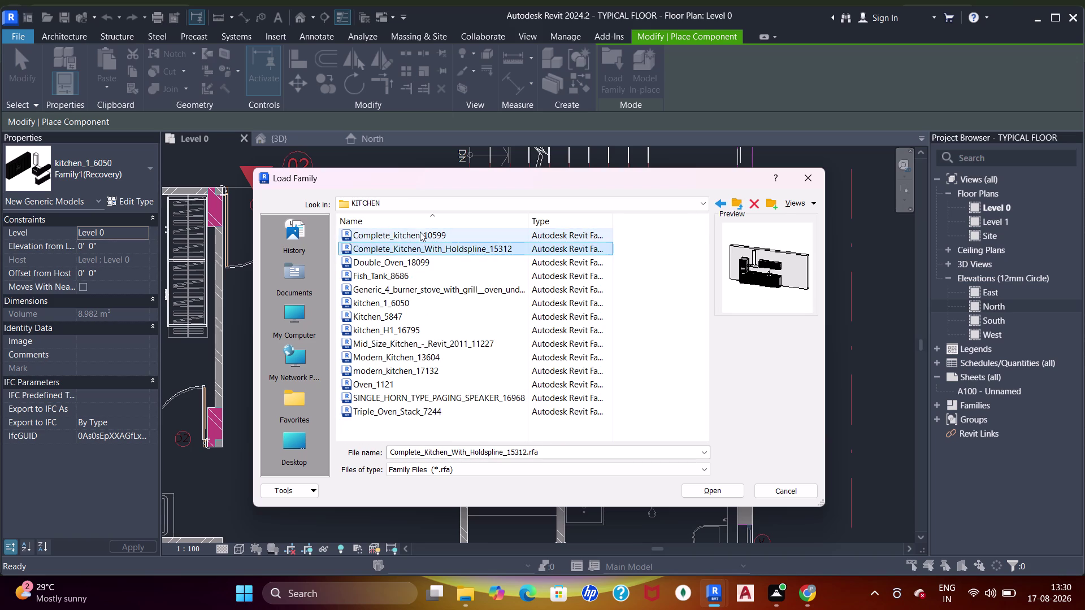
click(423, 246)
click(417, 228)
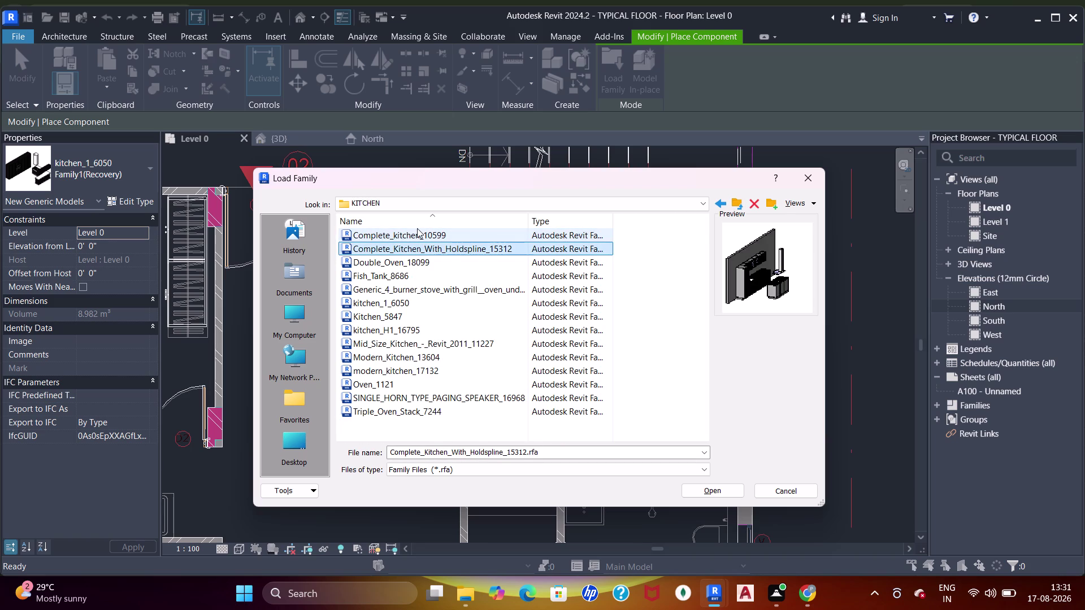
double_click(414, 236)
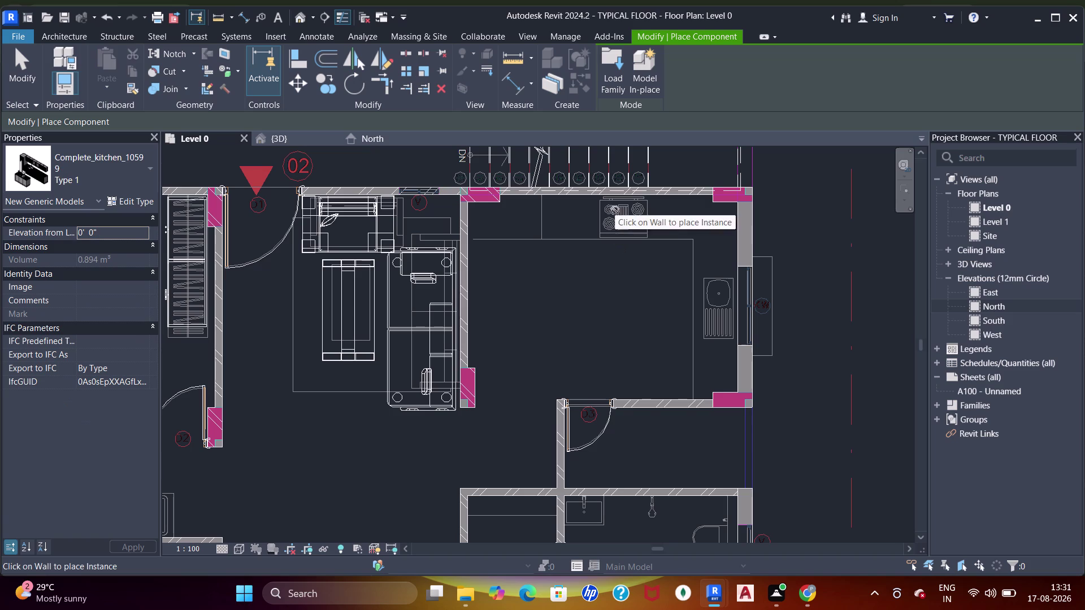
Place the Complete_kitchen_10599 set along the kitchen's top wall.
click(574, 199)
key(Escape)
key(Escape)
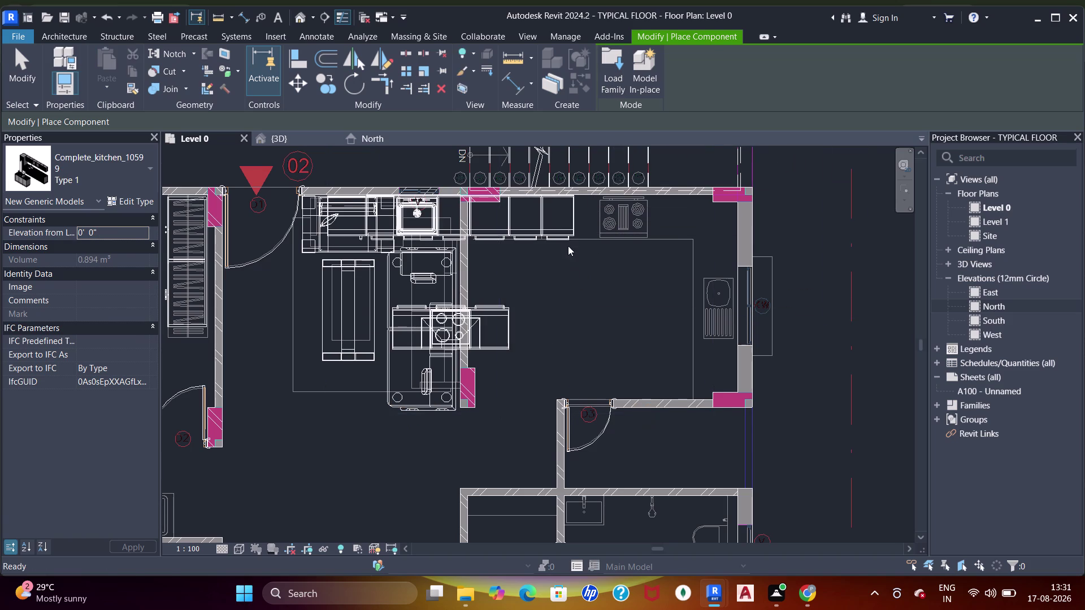
key(Escape)
key(Escape)
Nudge the kitchen set right and down against the right wall, then view in 3D.
click(558, 237)
key(Right)
key(Right)
key(Right)
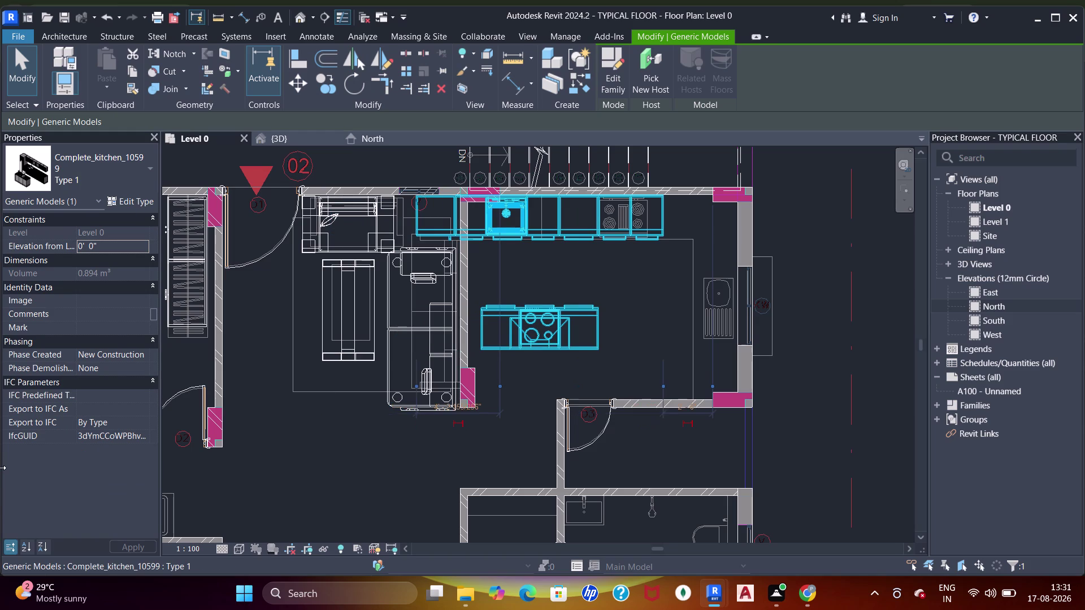
key(Right)
key(Right)
key(Right)
key(Right)
key(Right)
key(Right)
key(Right)
key(Right)
key(Right)
key(Right)
key(Right)
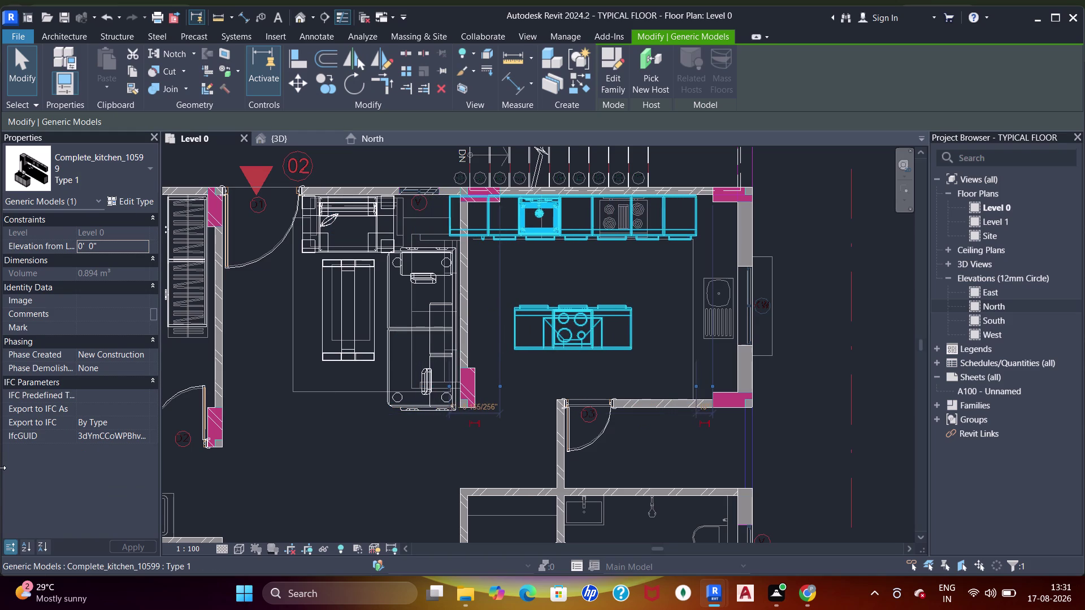
key(space)
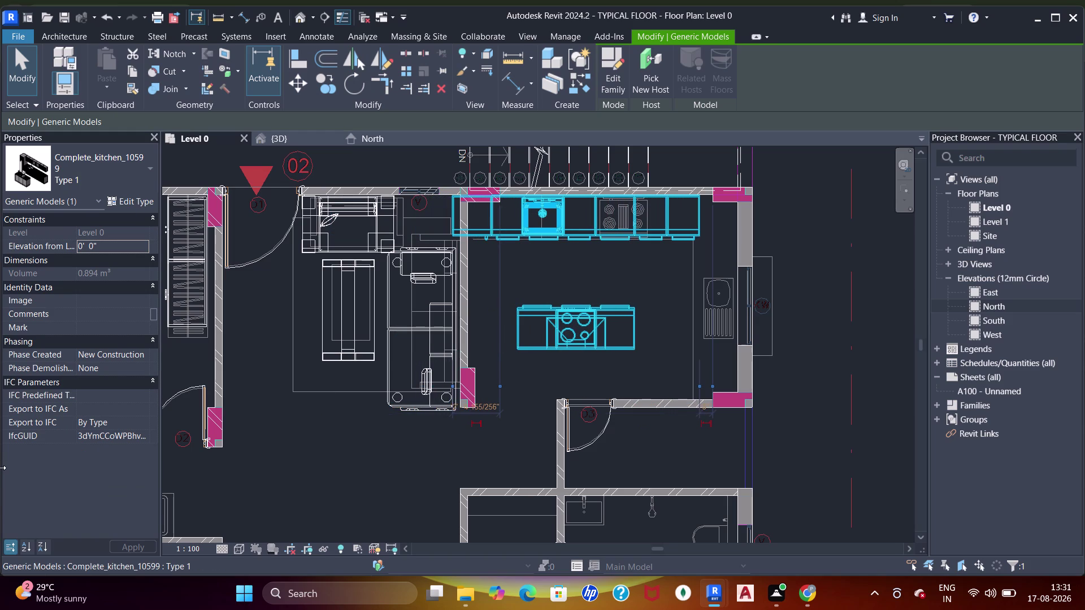
key(space)
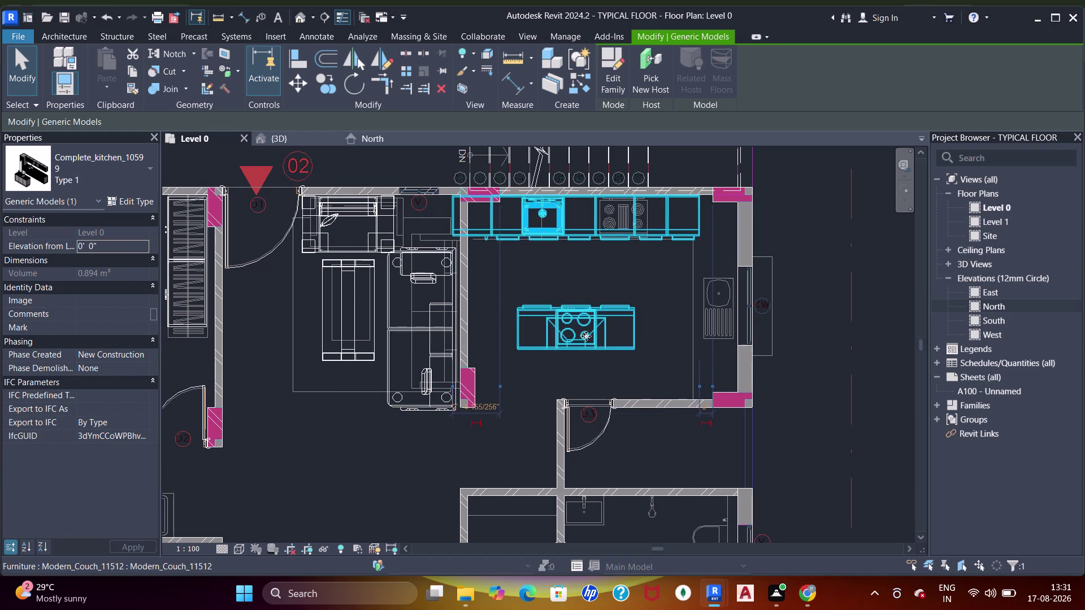
key(Right)
key(Right)
key(Right)
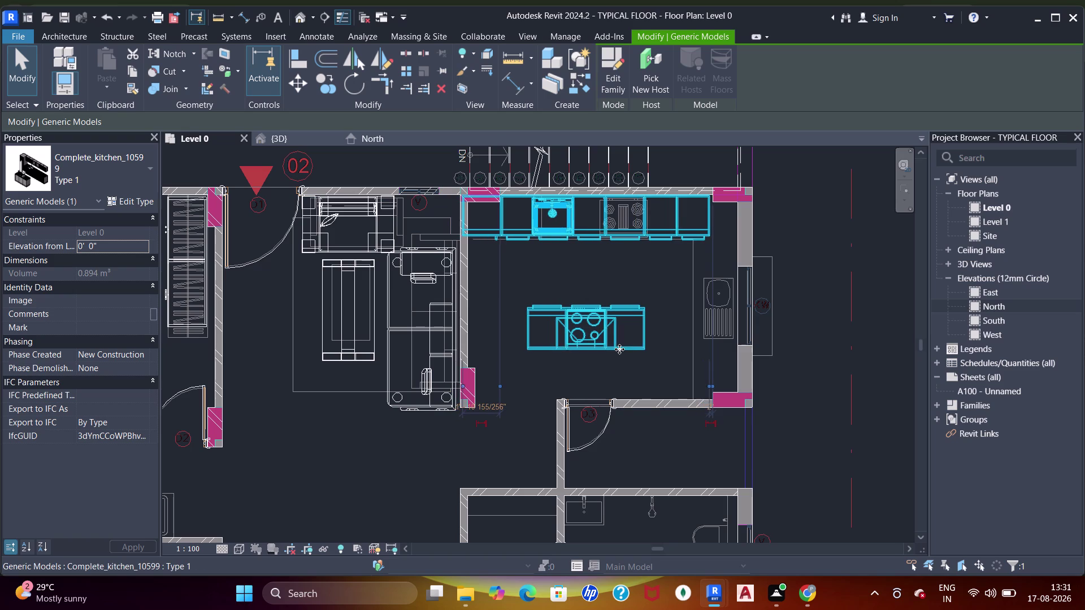
key(Right)
key(Right)
key(Right)
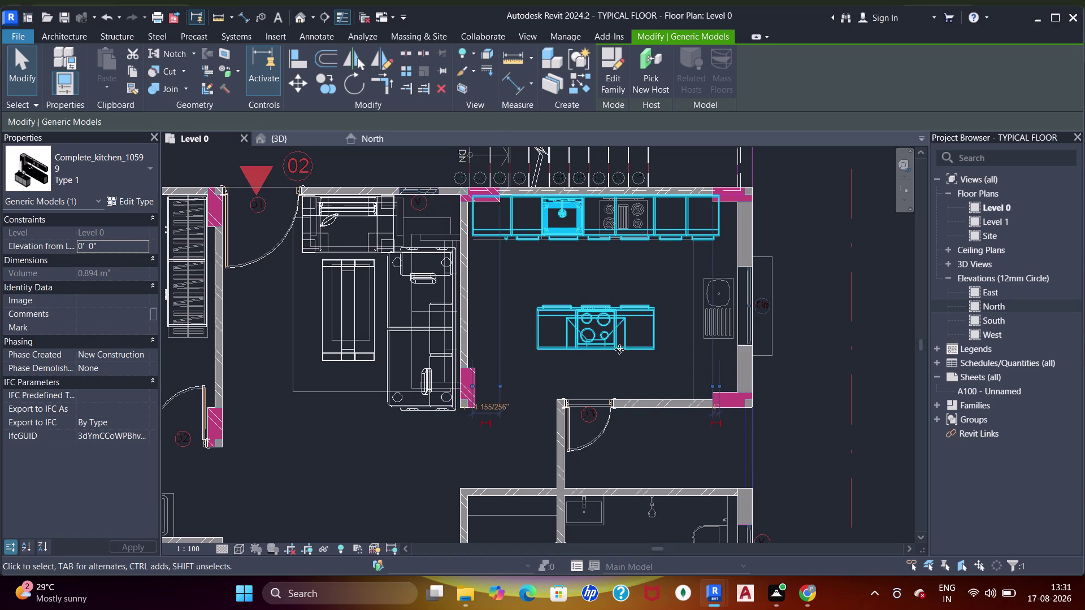
key(Right)
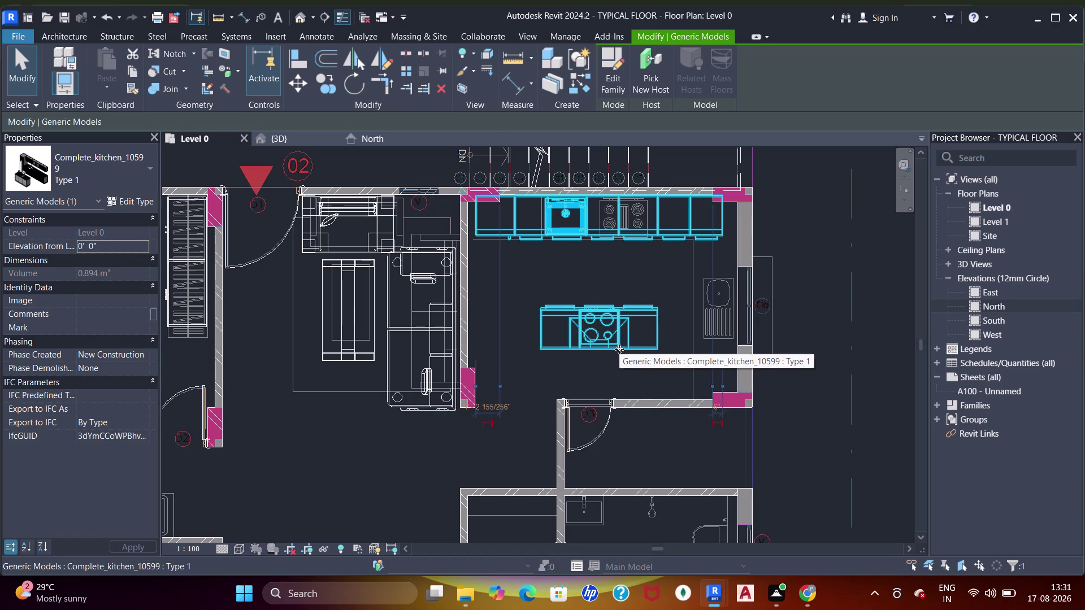
key(Down)
key(Down)
key(Down)
key(Down)
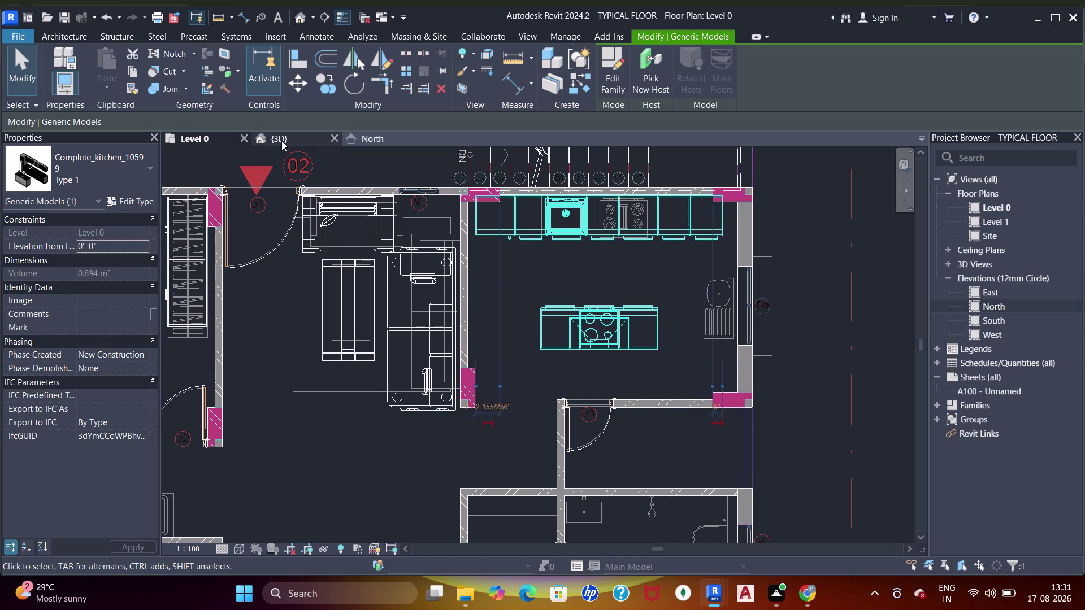
click(281, 141)
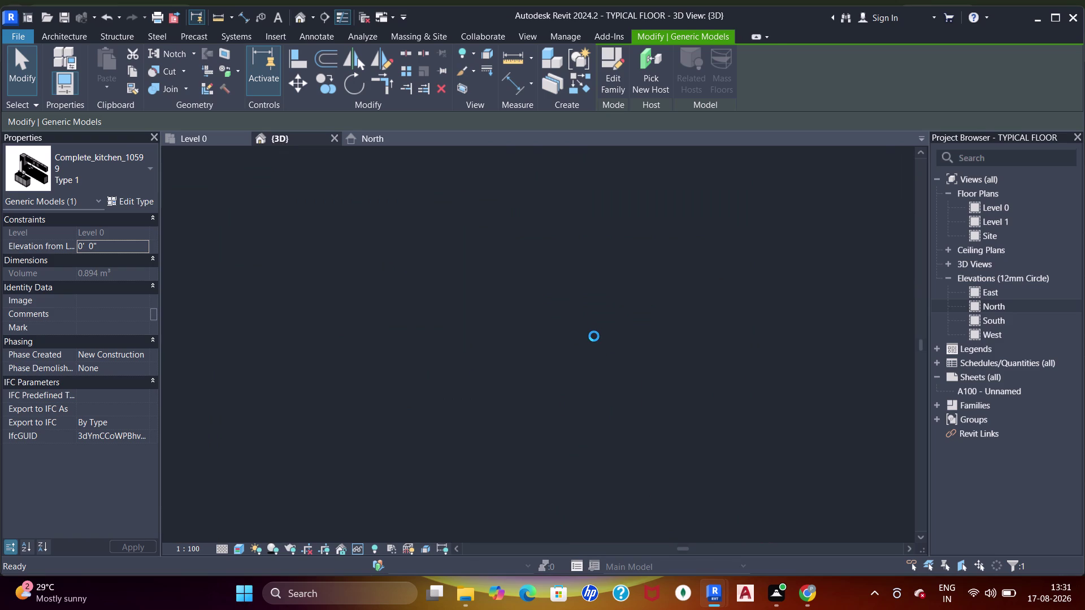
Orbit the 3D model to inspect the new kitchen set, then return to Level 0.
scroll(down, 3)
middle_drag(678, 323, 460, 370)
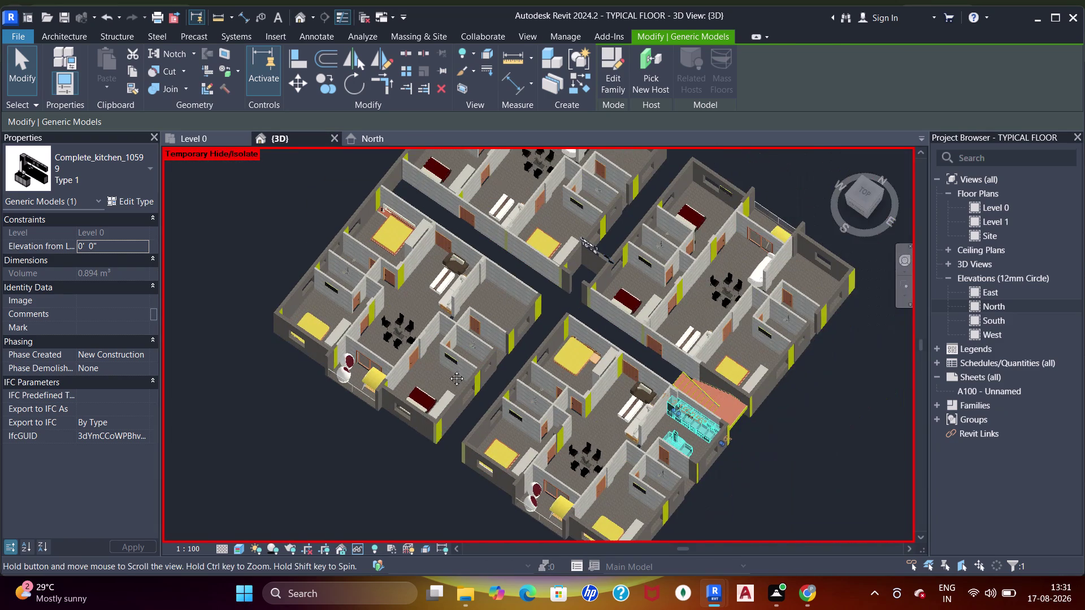
middle_drag(460, 370, 448, 370)
middle_drag(608, 405, 609, 405)
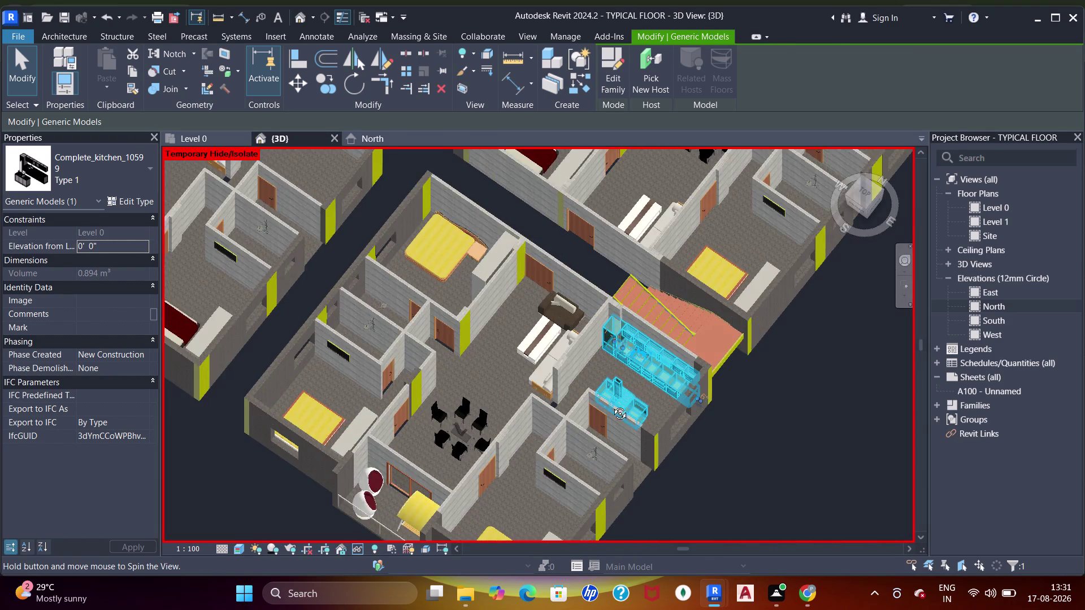
middle_drag(610, 405, 753, 368)
scroll(up, 3)
key(Escape)
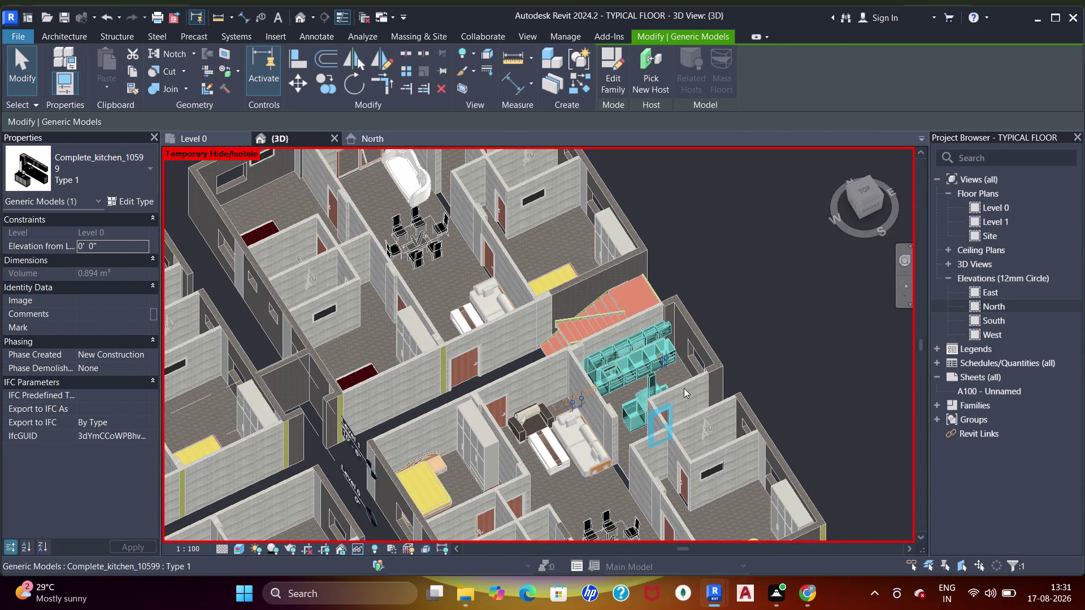
key(Escape)
middle_drag(623, 401, 652, 409)
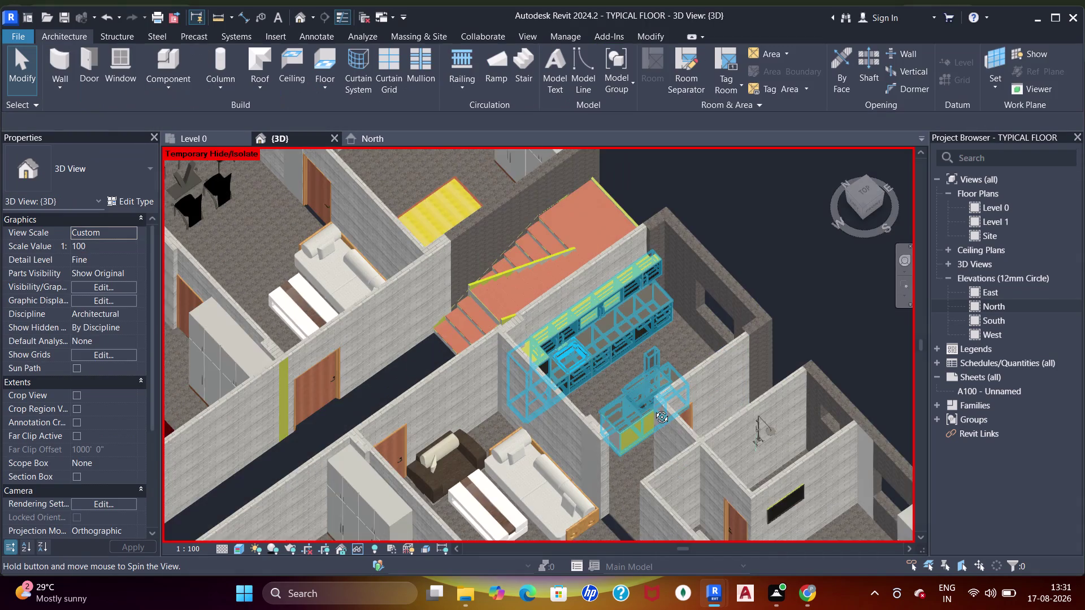
middle_drag(652, 408, 653, 408)
middle_drag(685, 391, 695, 347)
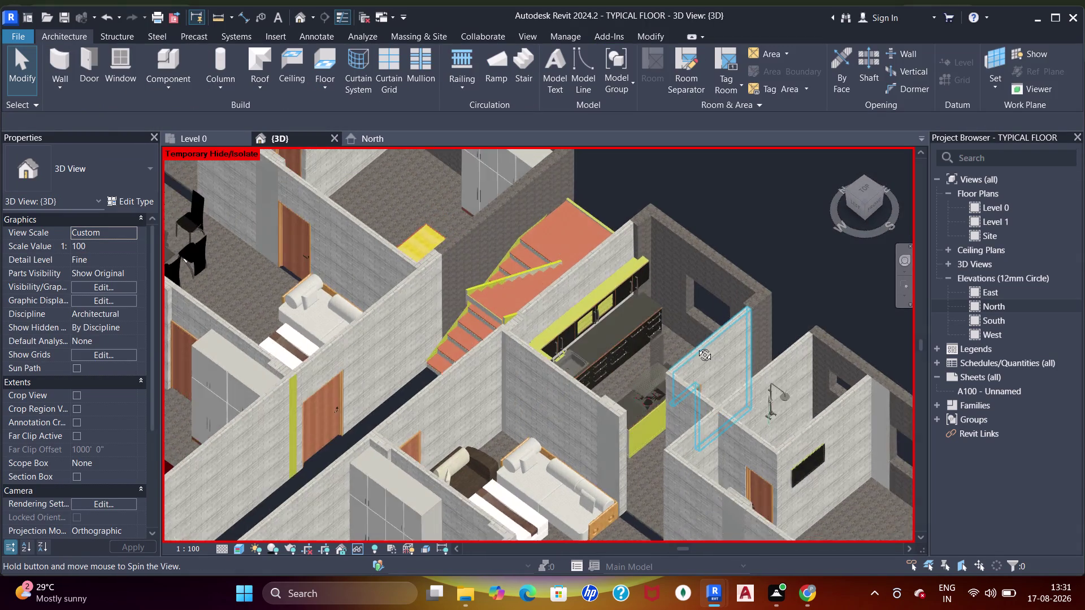
middle_drag(695, 348, 734, 469)
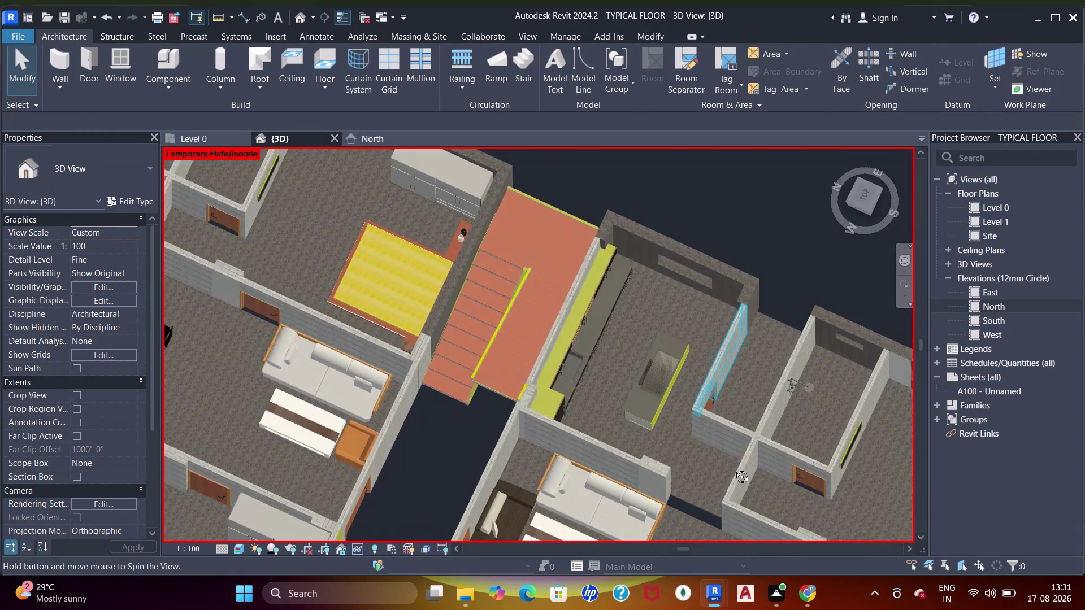
middle_drag(733, 470, 544, 376)
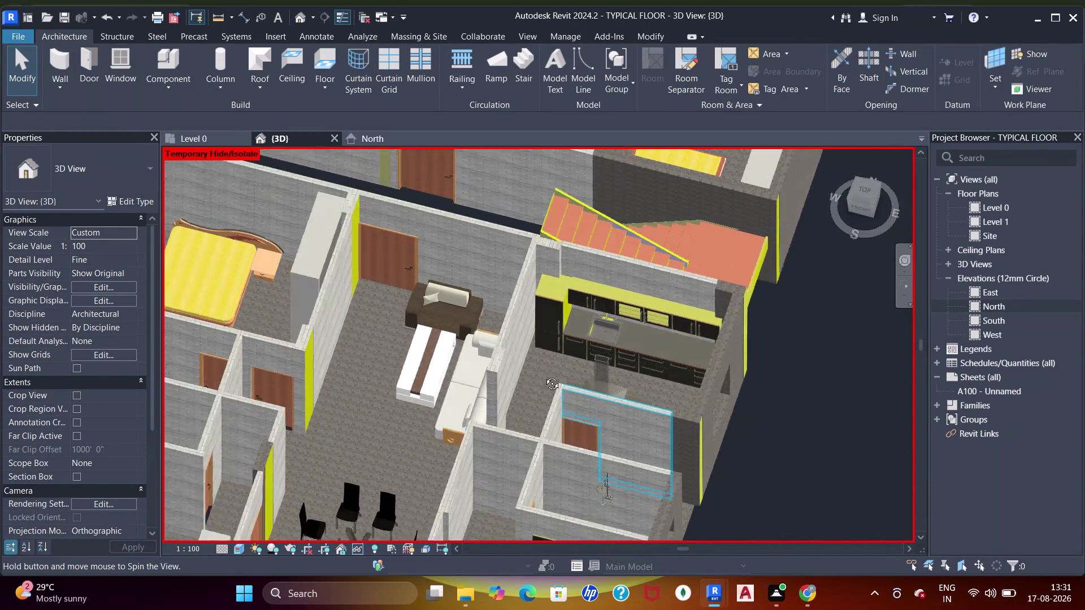
middle_drag(543, 375, 652, 419)
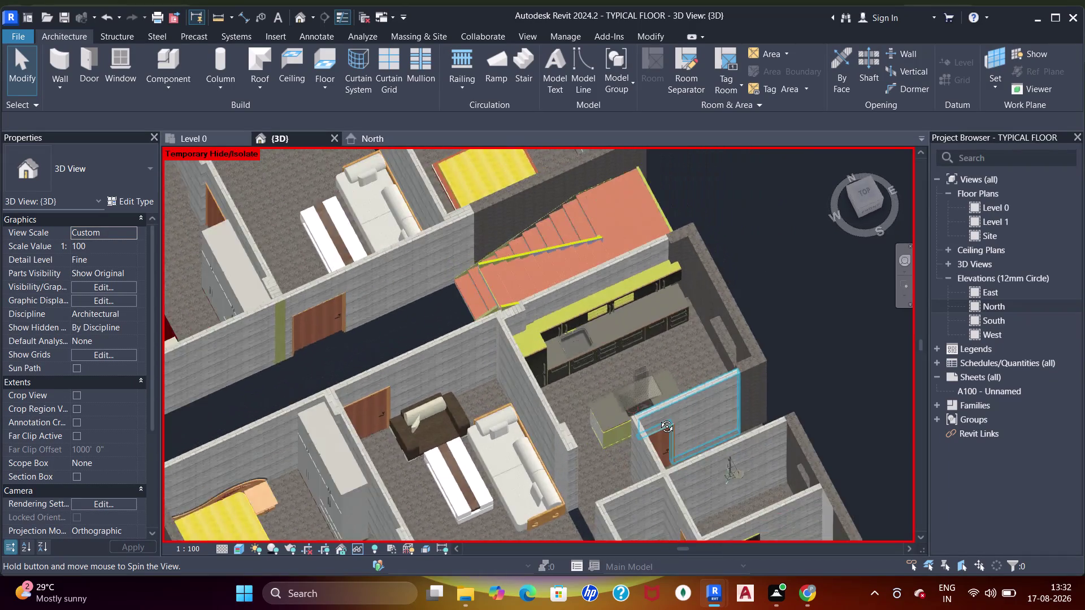
middle_drag(652, 419, 742, 394)
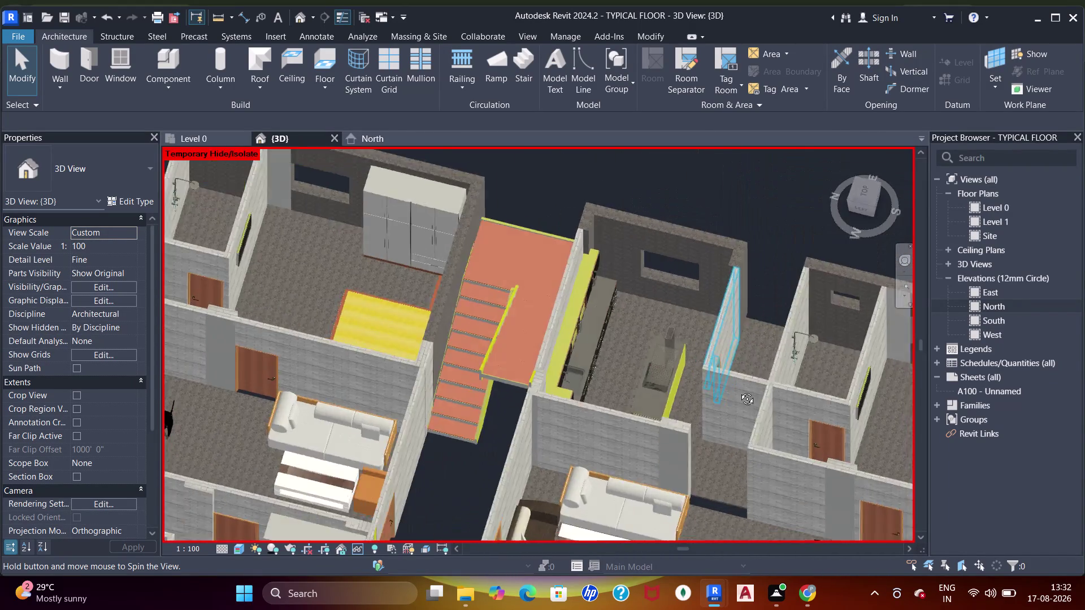
middle_drag(742, 394, 732, 380)
scroll(up, 3)
click(220, 141)
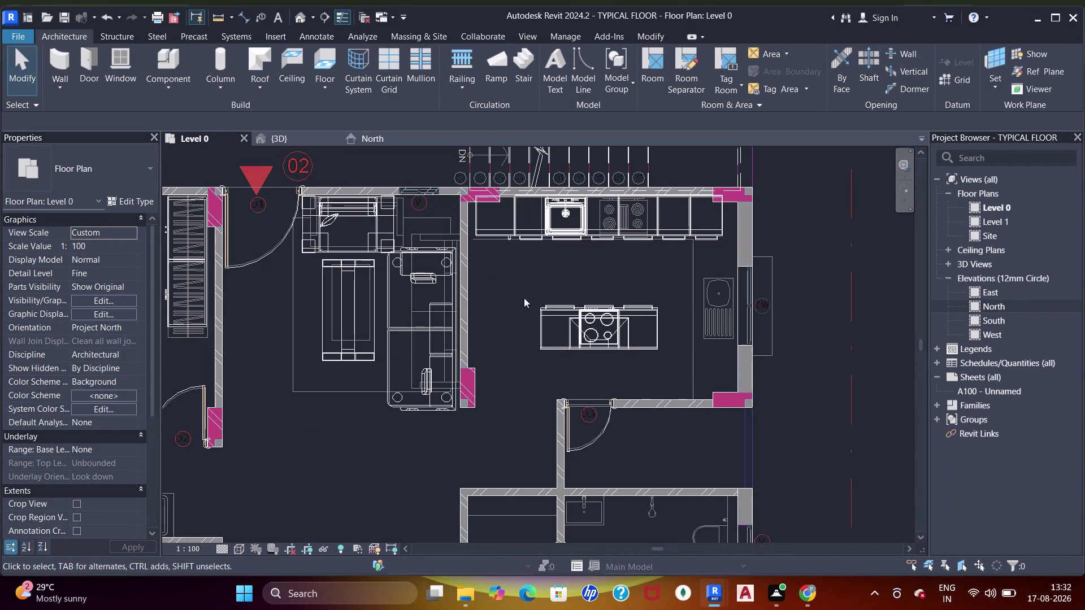
Nudge the original kitchen set down and right into position.
click(611, 238)
key(Down)
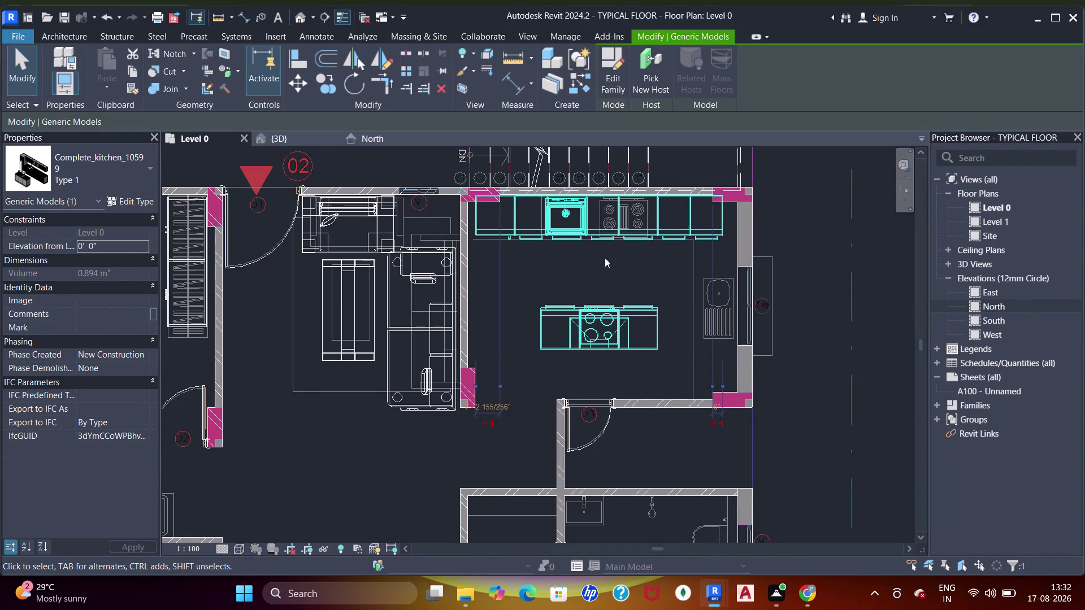
key(Down)
key(Right)
key(Right)
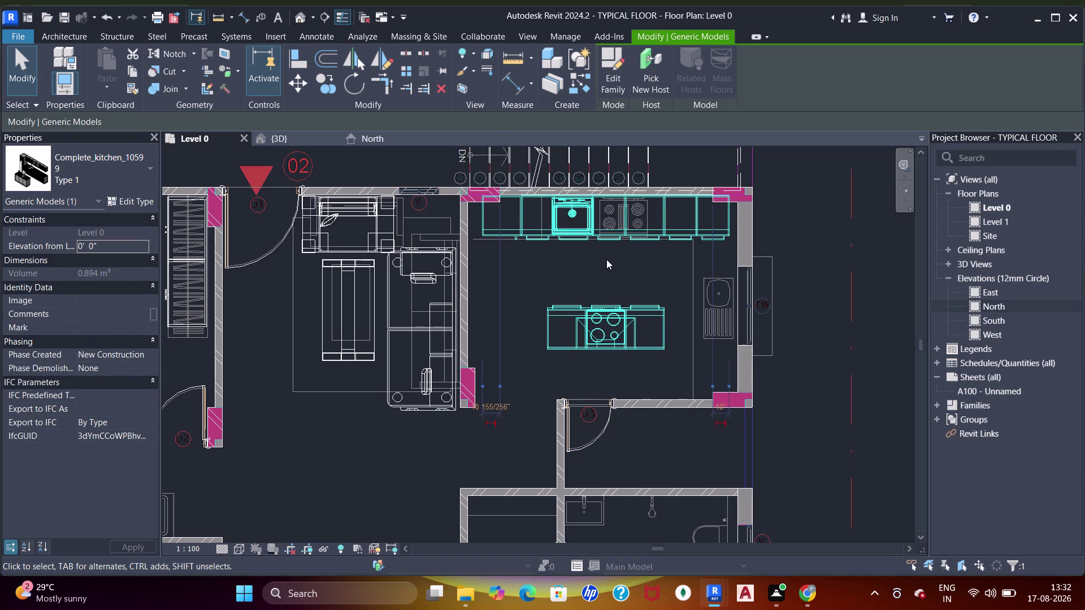
key(Escape)
Copy the kitchen set into the neighbouring flat's kitchen.
scroll(down, 3)
click(581, 234)
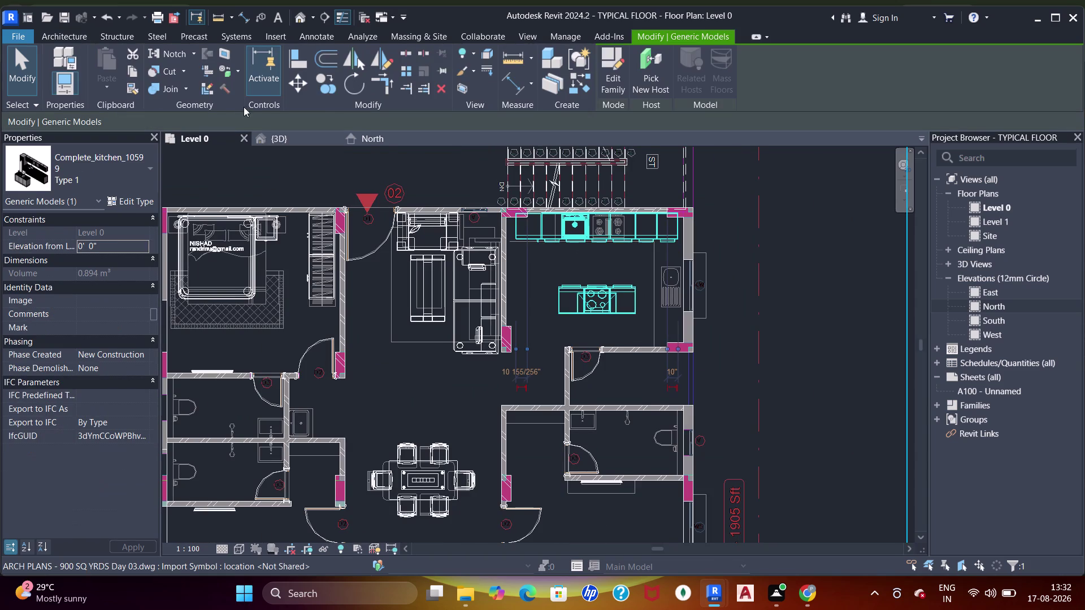
click(335, 87)
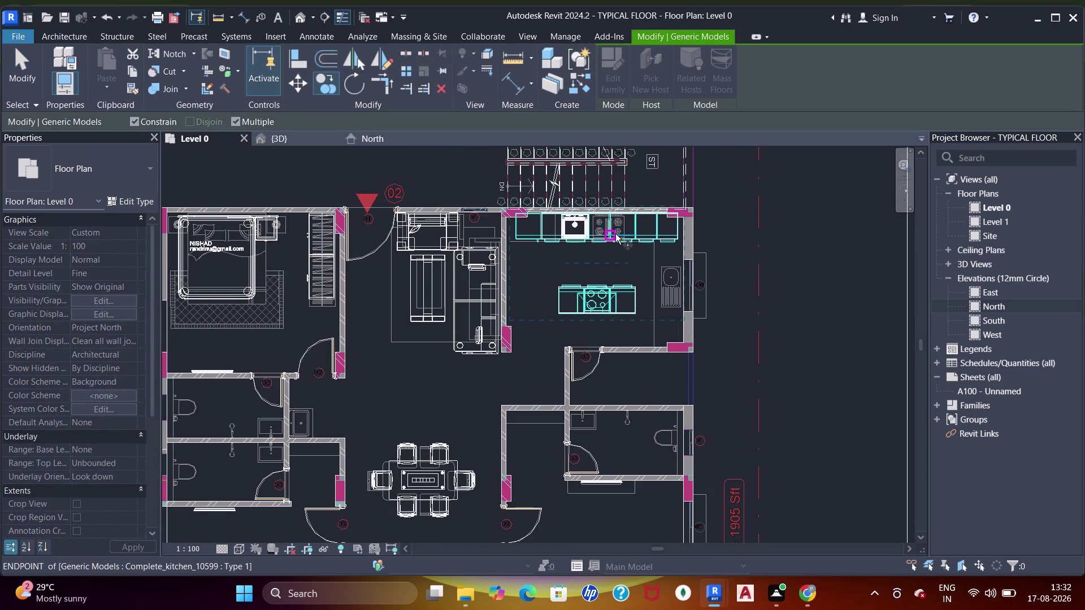
scroll(up, 3)
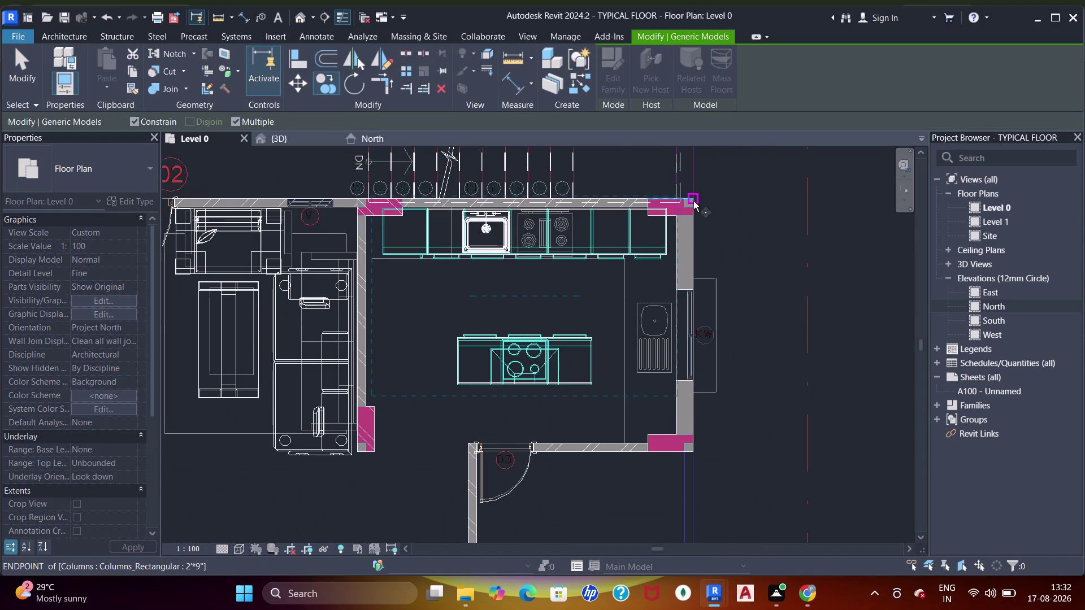
click(693, 201)
scroll(down, 3)
middle_drag(684, 339, 685, 215)
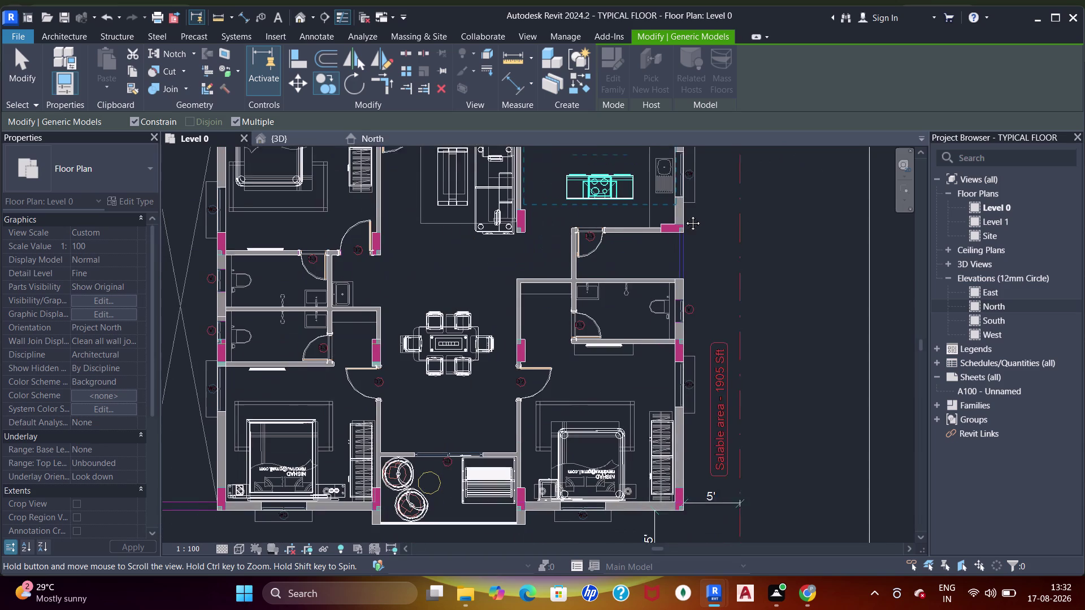
middle_drag(685, 214, 823, 362)
middle_drag(519, 309, 712, 314)
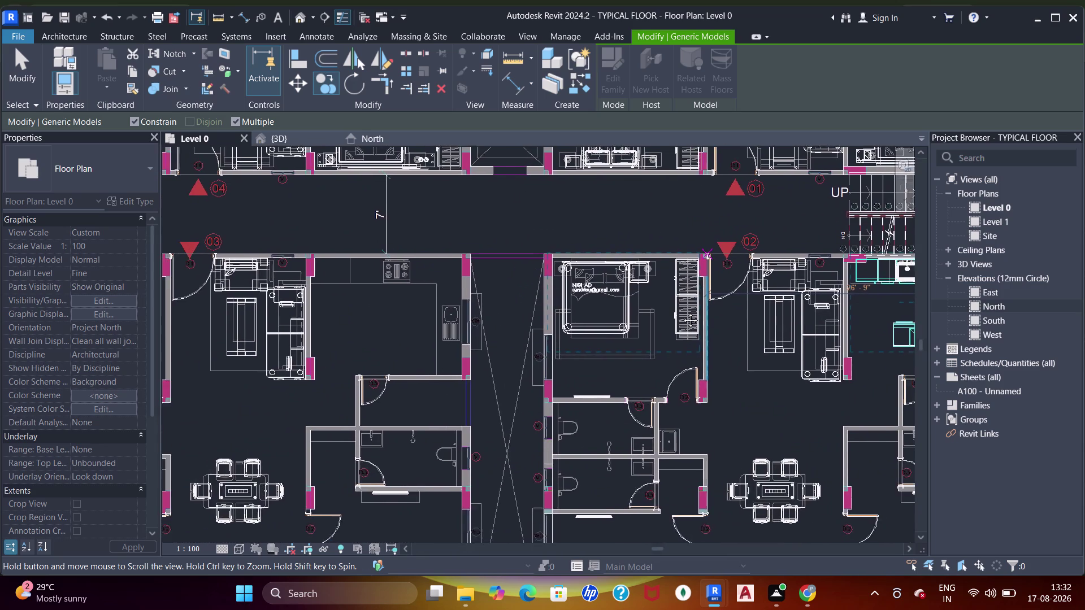
middle_drag(406, 279, 650, 247)
scroll(up, 3)
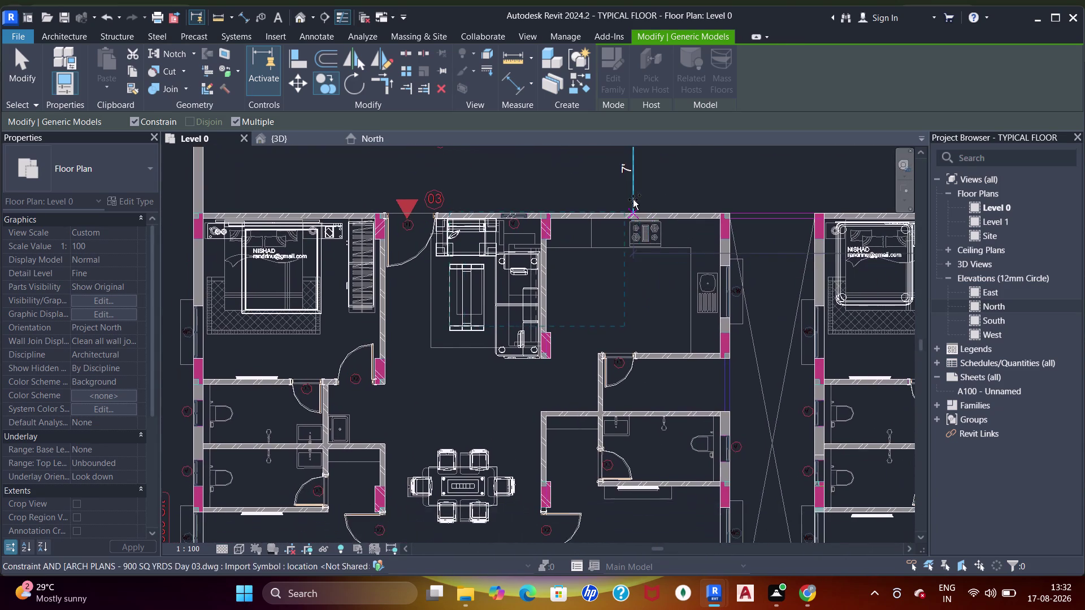
scroll(down, 3)
middle_drag(638, 245, 605, 251)
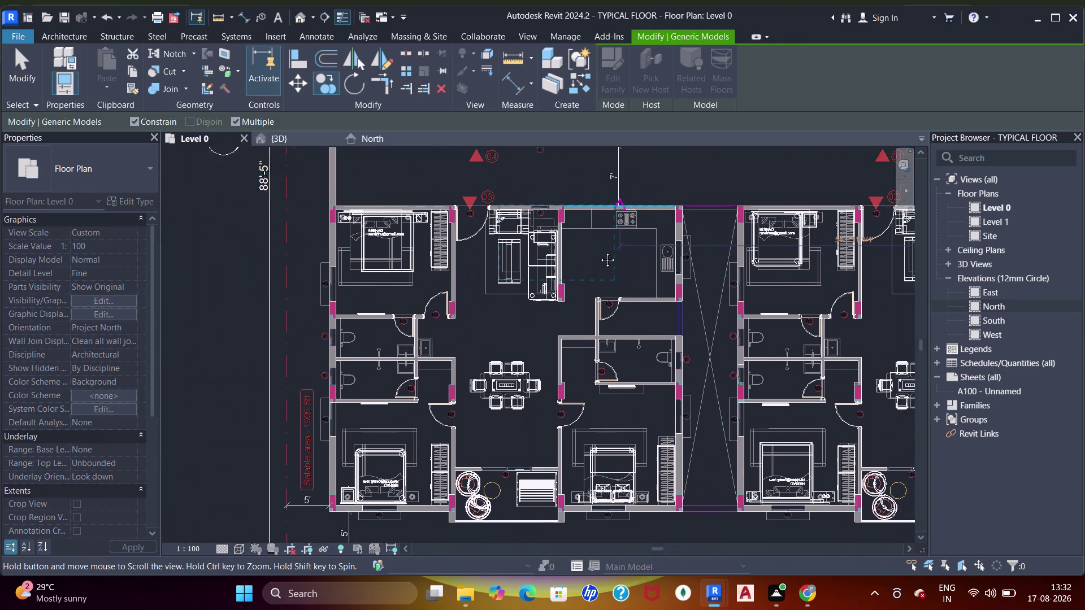
middle_drag(606, 251, 522, 247)
scroll(up, 3)
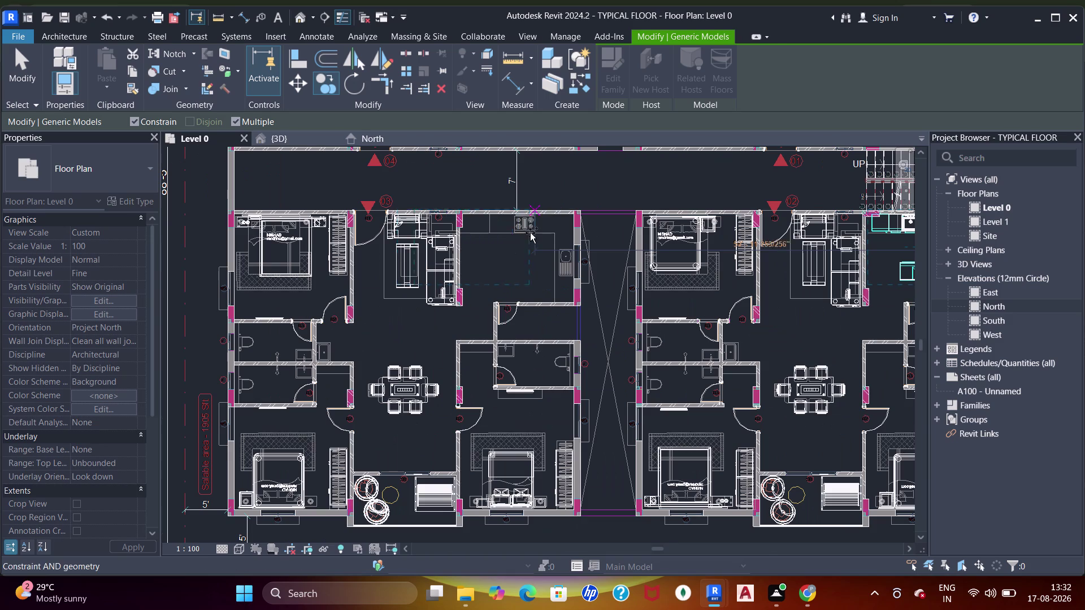
scroll(up, 3)
click(532, 228)
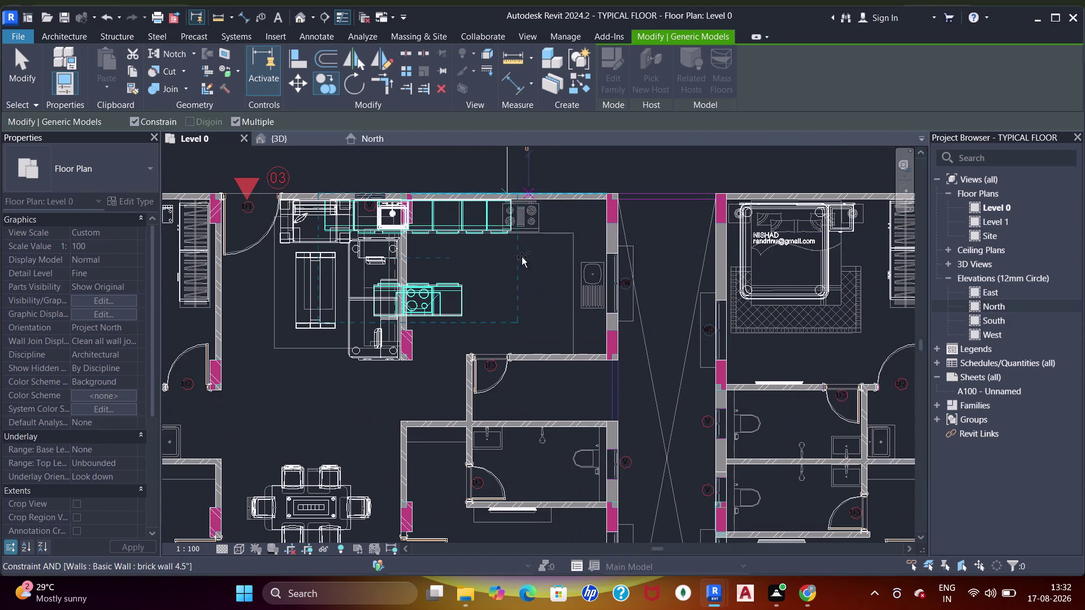
key(Escape)
key(Escape)
key(Escape)
Nudge the copied kitchen set right into place.
click(507, 238)
key(Right)
key(Right)
key(Right)
key(Right)
key(Right)
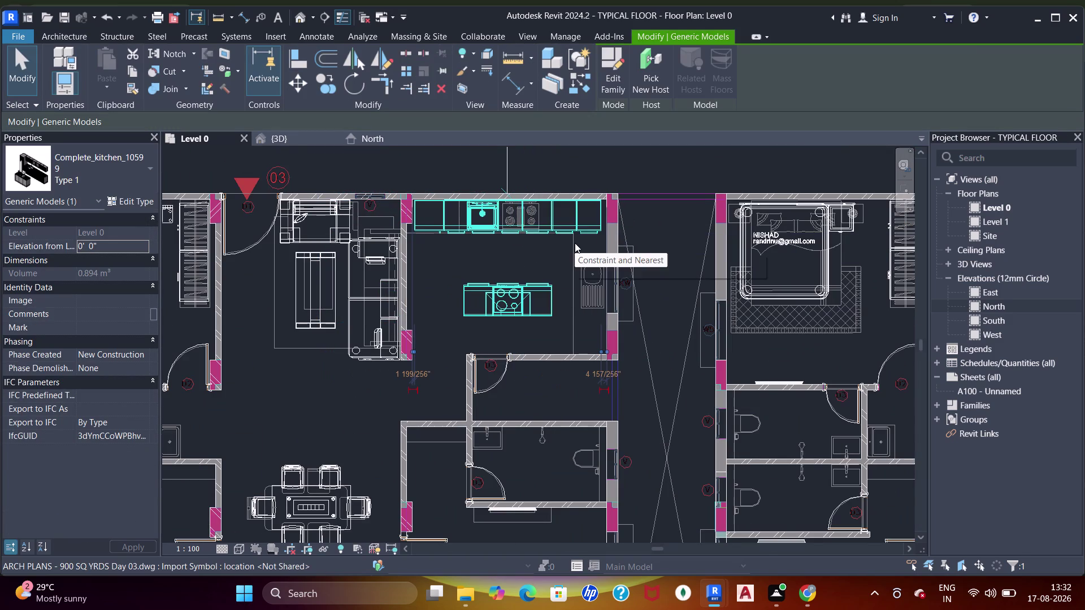
Copy the kitchen set into another flat's kitchen, then switch to the 3D view.
click(324, 87)
click(461, 207)
scroll(down, 3)
middle_drag(489, 229, 519, 418)
scroll(down, 3)
middle_drag(503, 256, 505, 327)
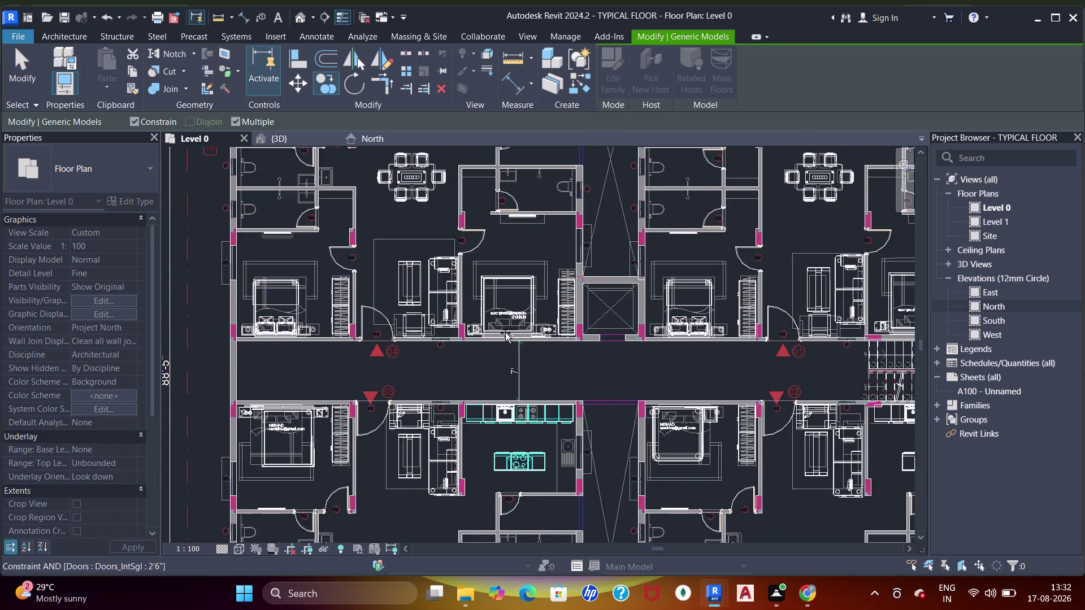
middle_drag(504, 326, 518, 412)
scroll(up, 3)
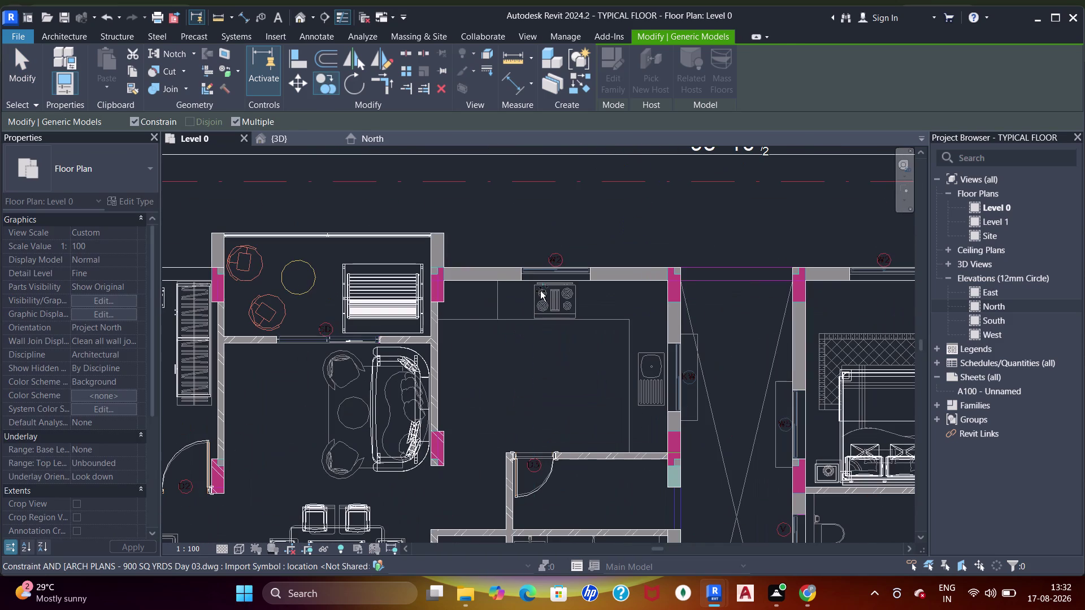
click(541, 291)
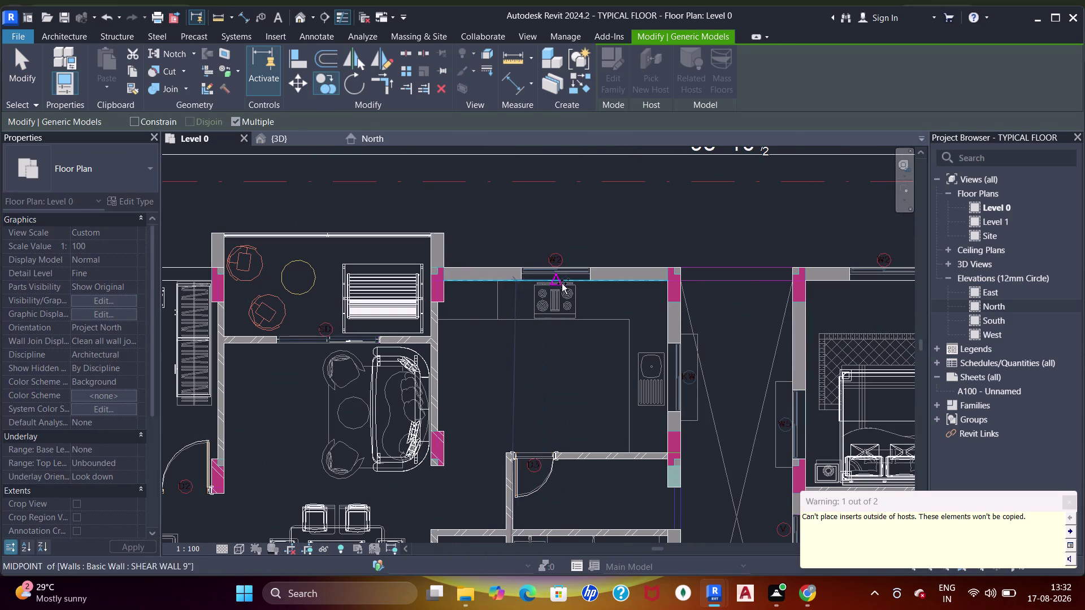
click(568, 284)
scroll(down, 3)
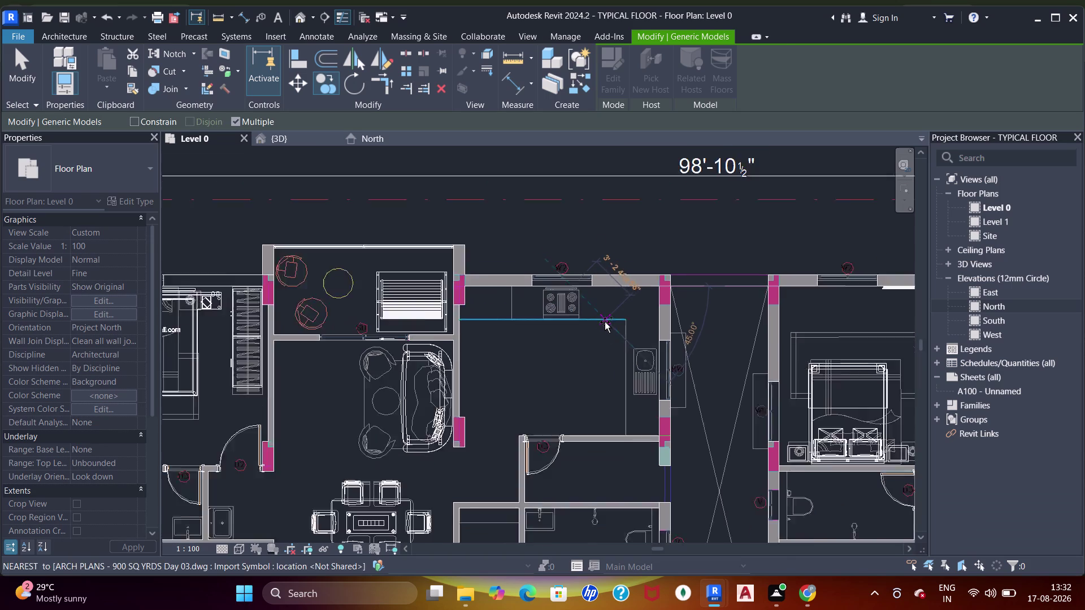
middle_drag(608, 324, 558, 290)
click(285, 140)
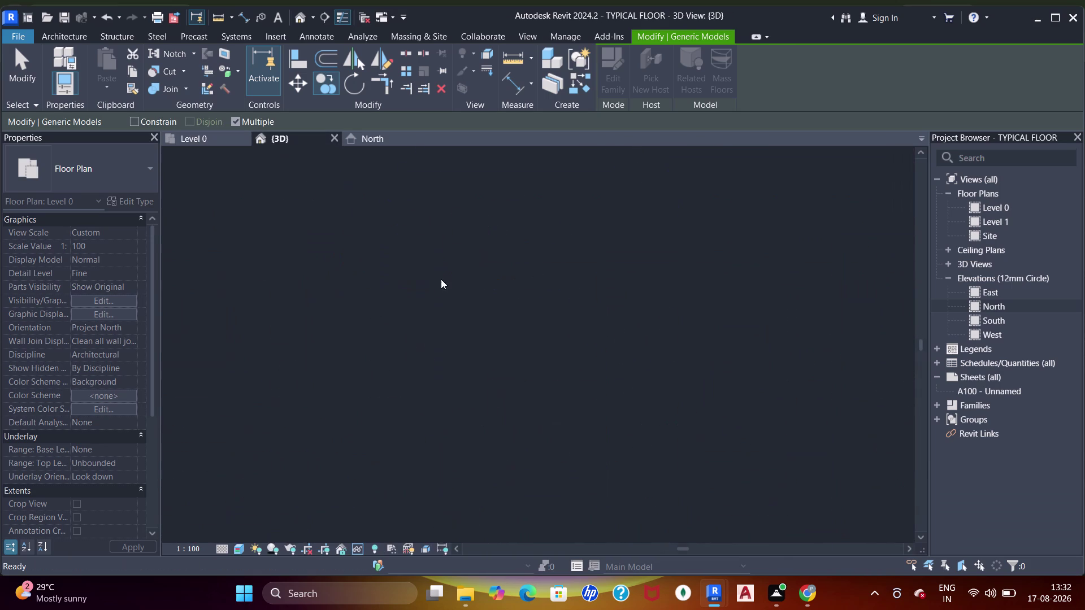
Orbit the 3D model to look over the whole floor and the copied kitchens.
scroll(down, 3)
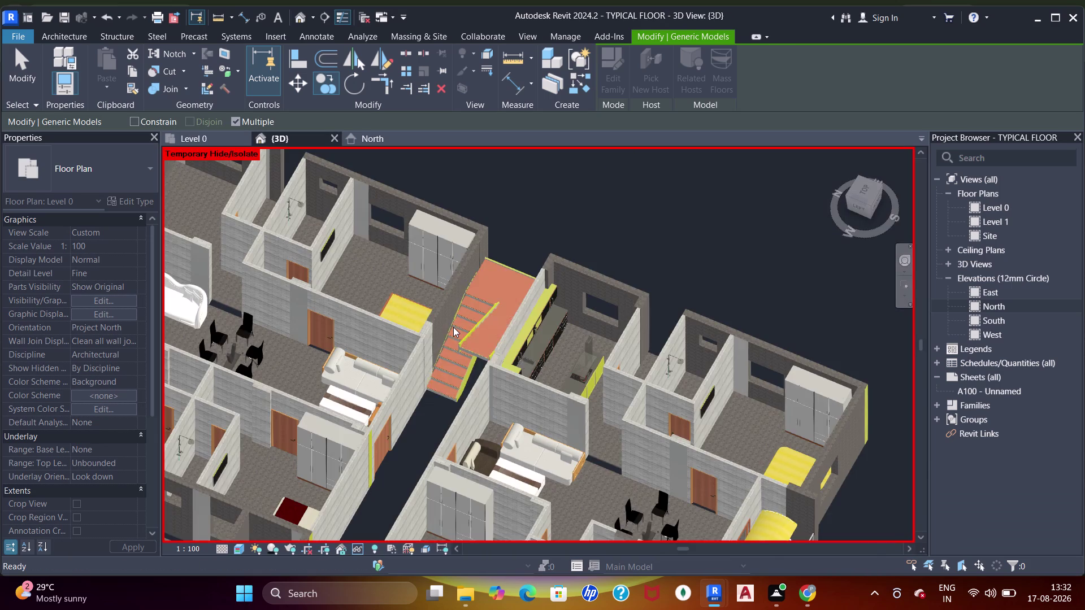
scroll(down, 3)
middle_drag(337, 424, 349, 415)
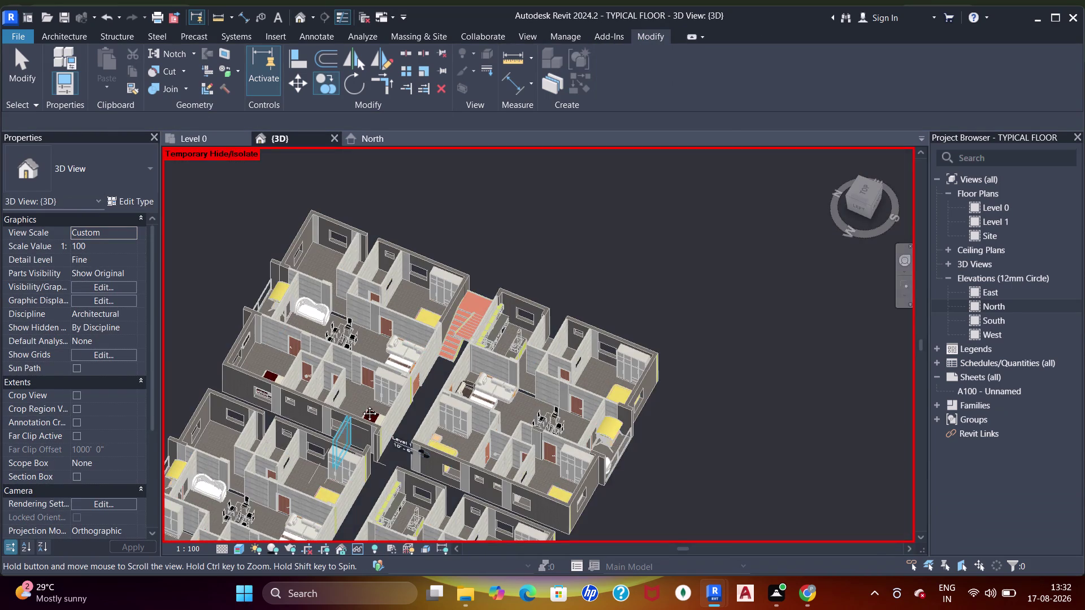
middle_drag(349, 414, 448, 313)
key(Escape)
key(Escape)
key(Escape)
middle_drag(484, 368, 512, 366)
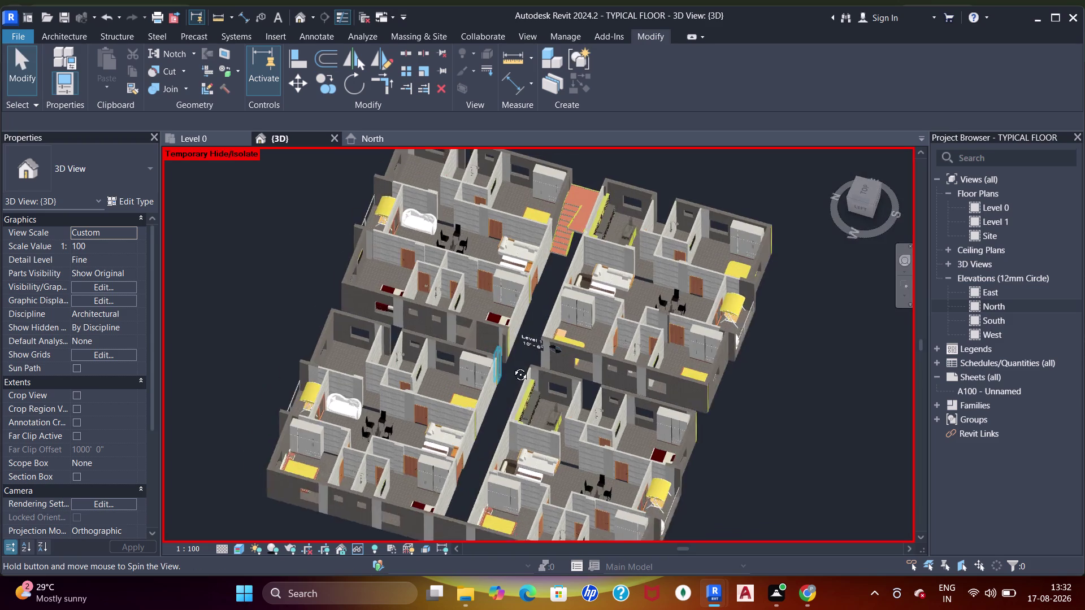
middle_drag(512, 367, 545, 393)
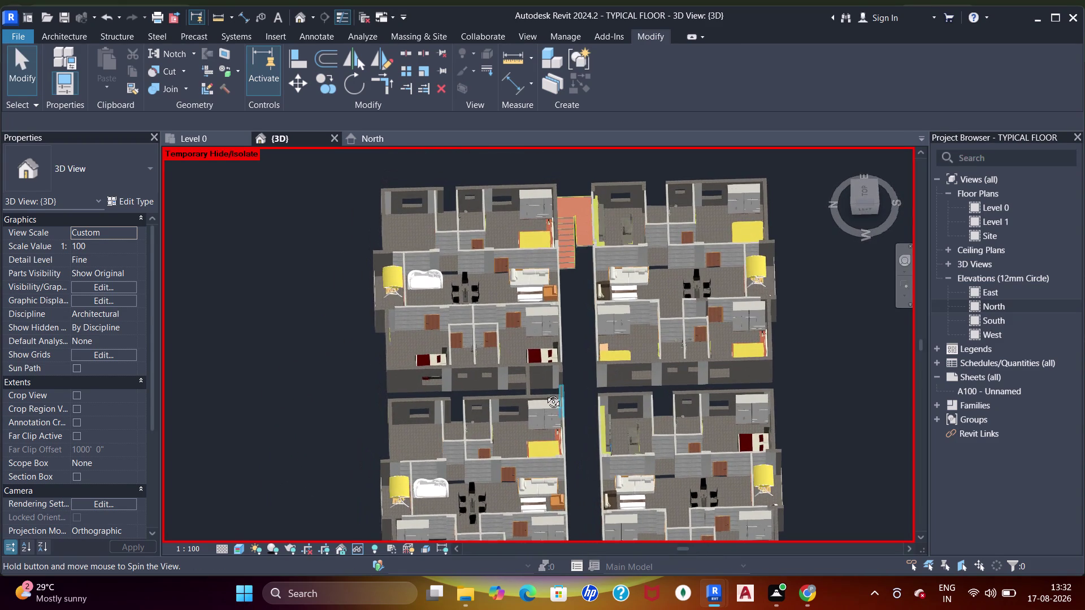
middle_drag(545, 393, 544, 343)
scroll(up, 3)
scroll(down, 3)
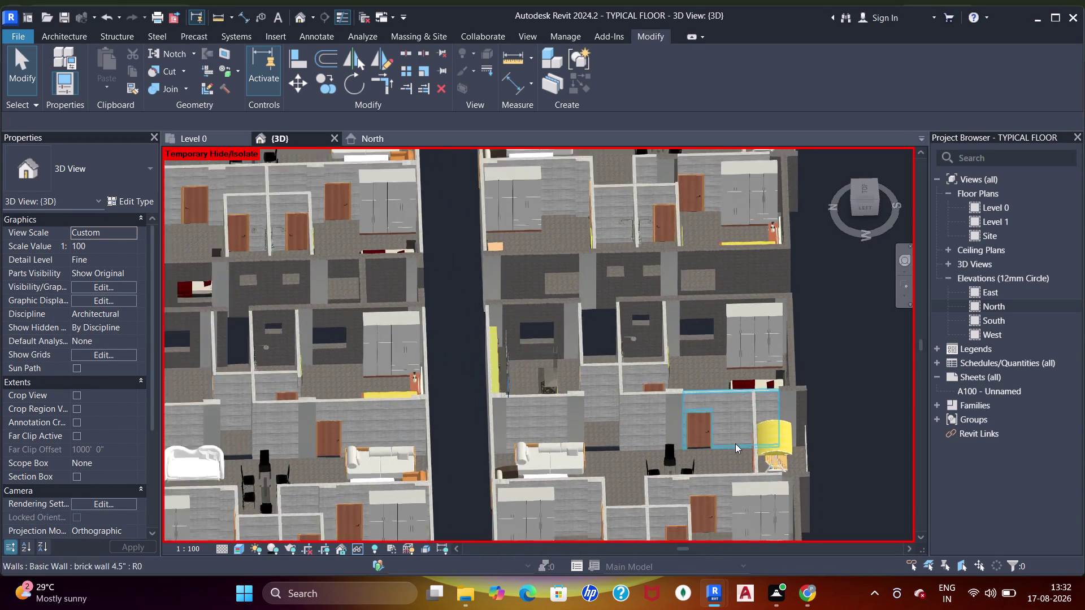
middle_drag(735, 445, 696, 293)
middle_drag(676, 338, 707, 407)
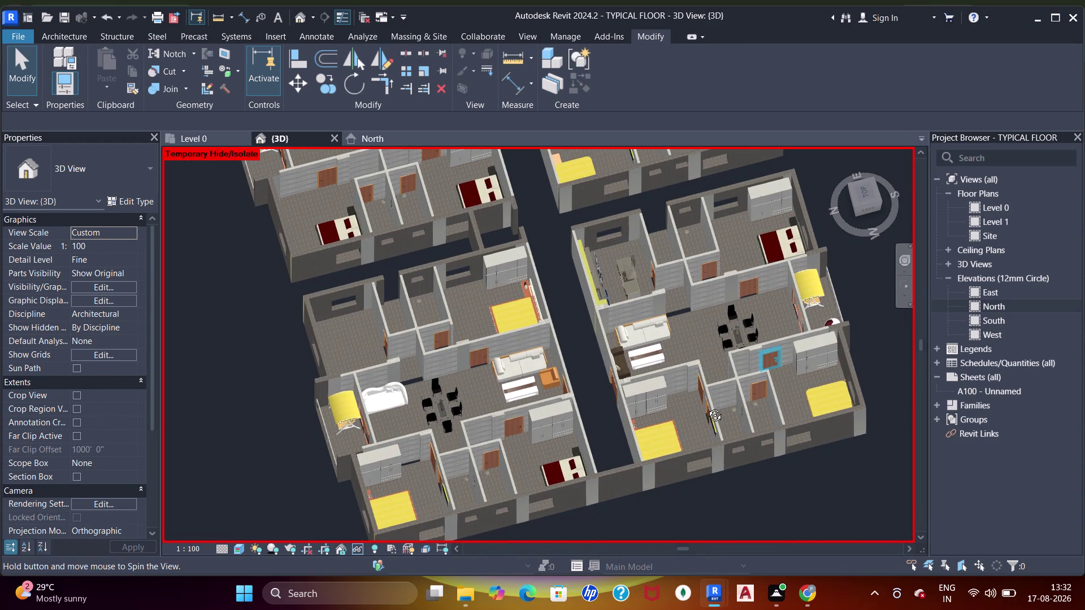
middle_drag(707, 407, 705, 407)
middle_drag(644, 312, 673, 414)
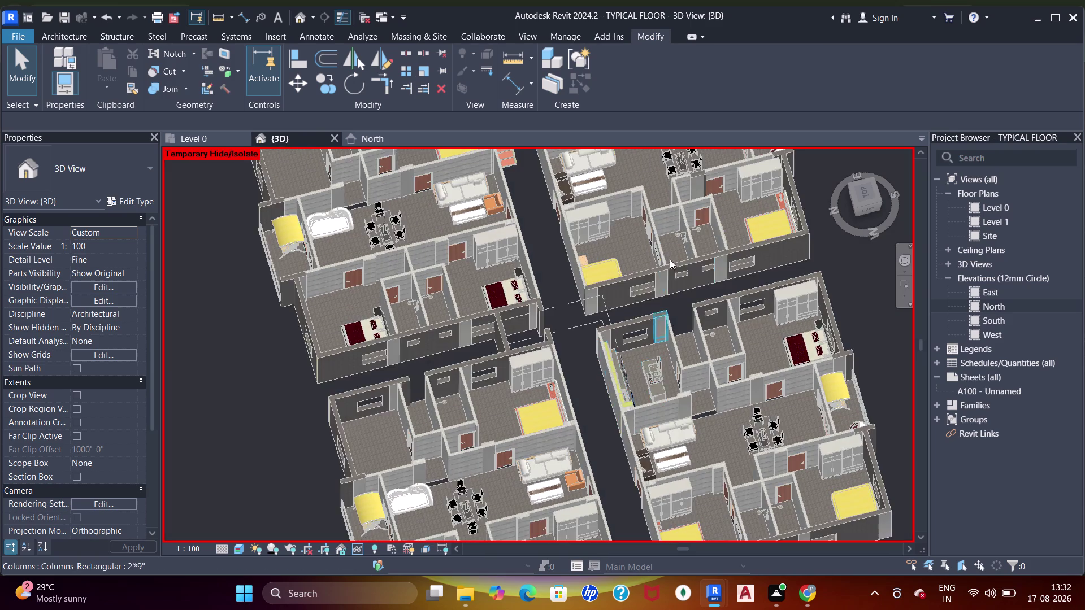
middle_drag(667, 259, 663, 385)
key(ctrl+z)
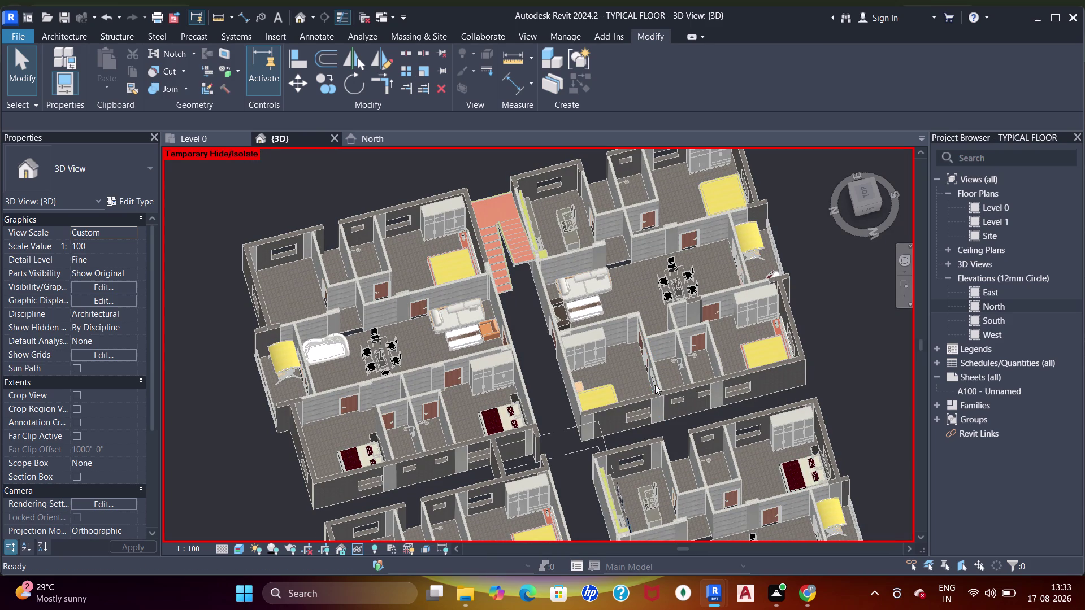
middle_drag(645, 375, 598, 230)
middle_drag(637, 328, 590, 187)
middle_drag(632, 322, 633, 229)
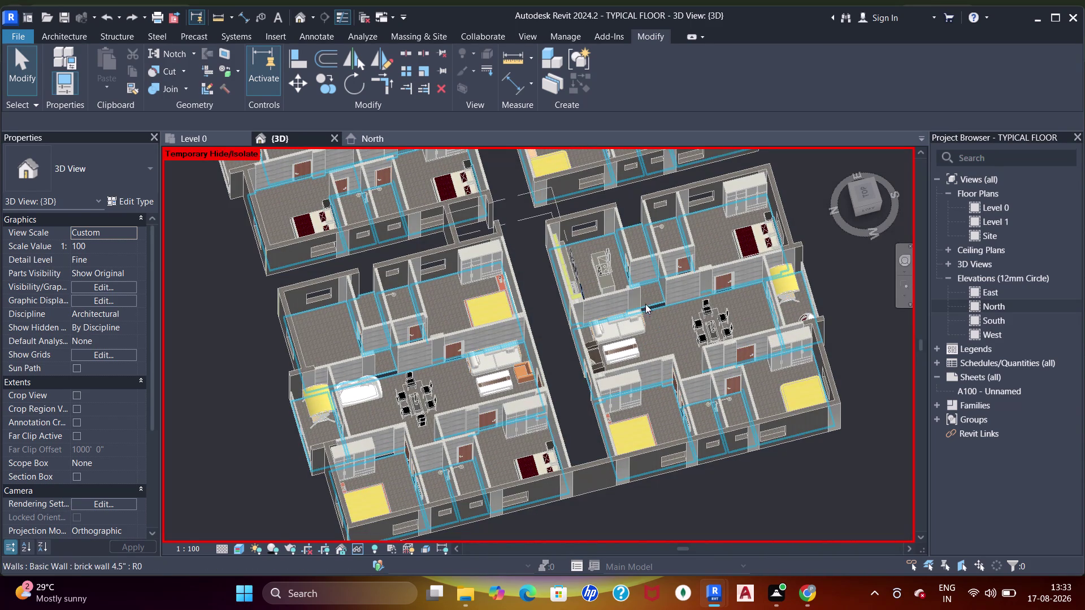
Pan and orbit across the furnished apartments and corridor, then return to Level 0.
middle_drag(764, 401, 740, 412)
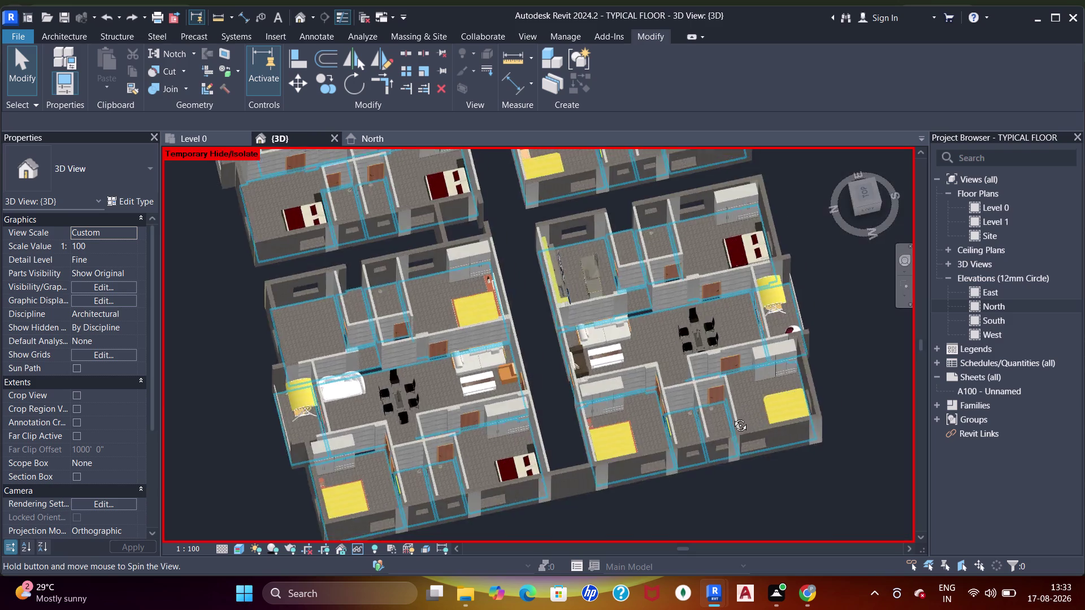
middle_drag(740, 412, 655, 452)
middle_drag(430, 343, 561, 426)
middle_drag(556, 414, 515, 347)
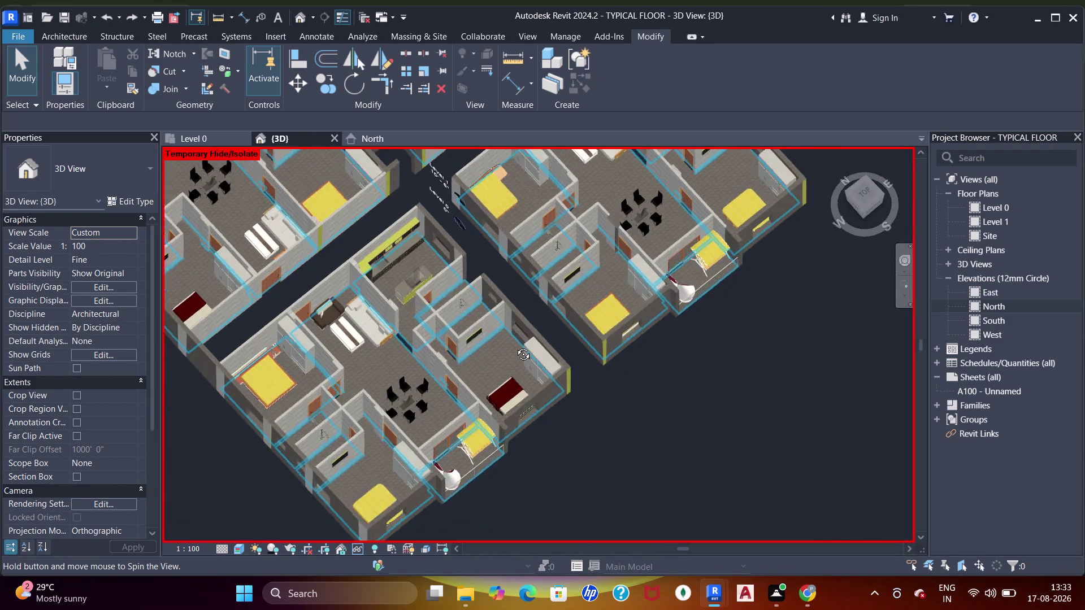
middle_drag(515, 347, 500, 326)
middle_drag(331, 203, 526, 397)
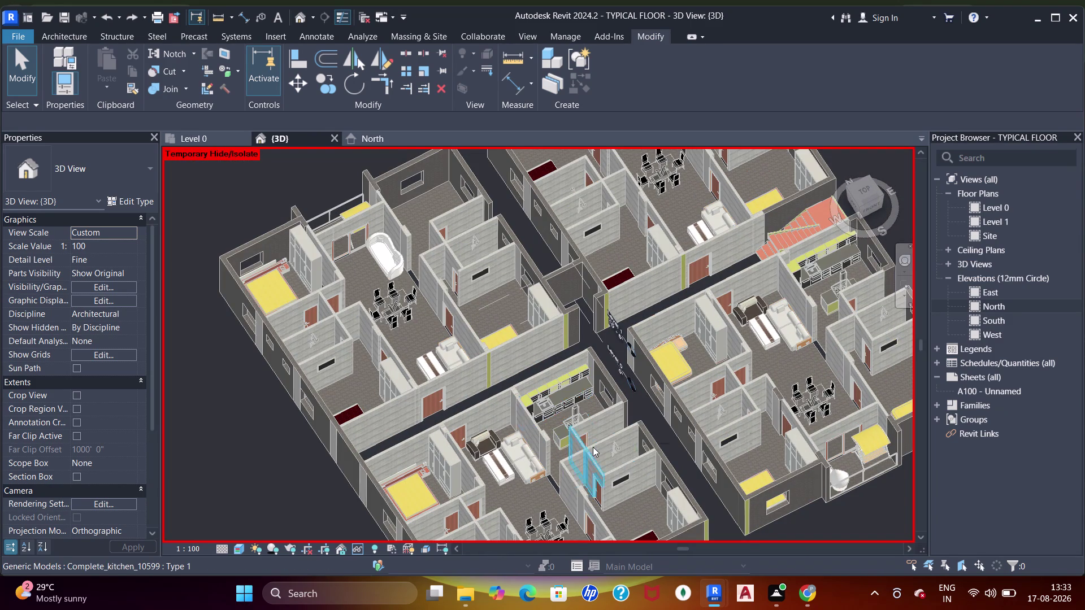
scroll(up, 3)
middle_drag(625, 416, 420, 439)
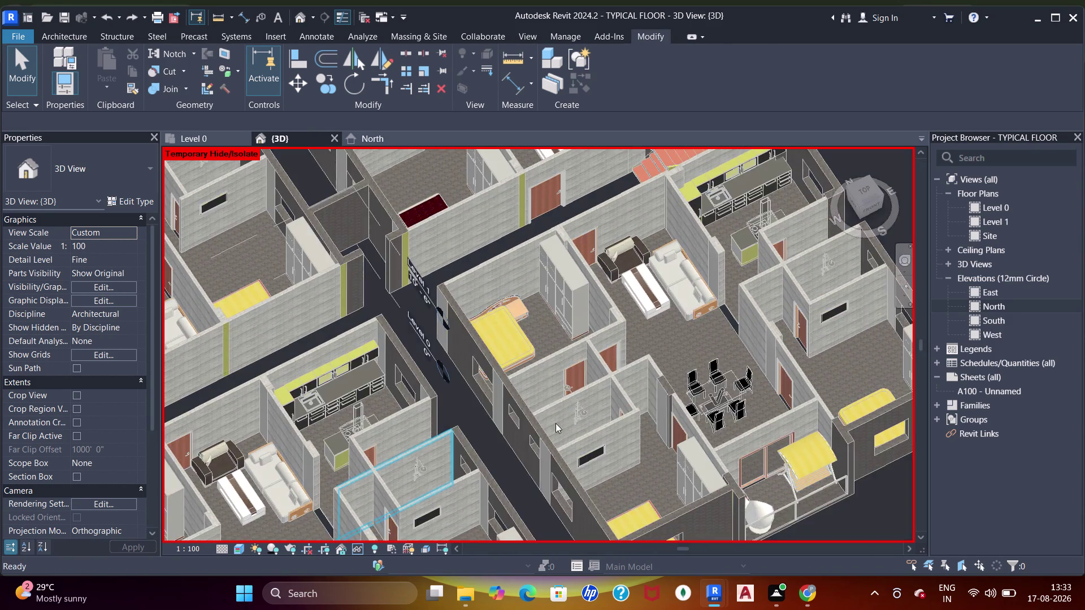
middle_drag(559, 417, 491, 449)
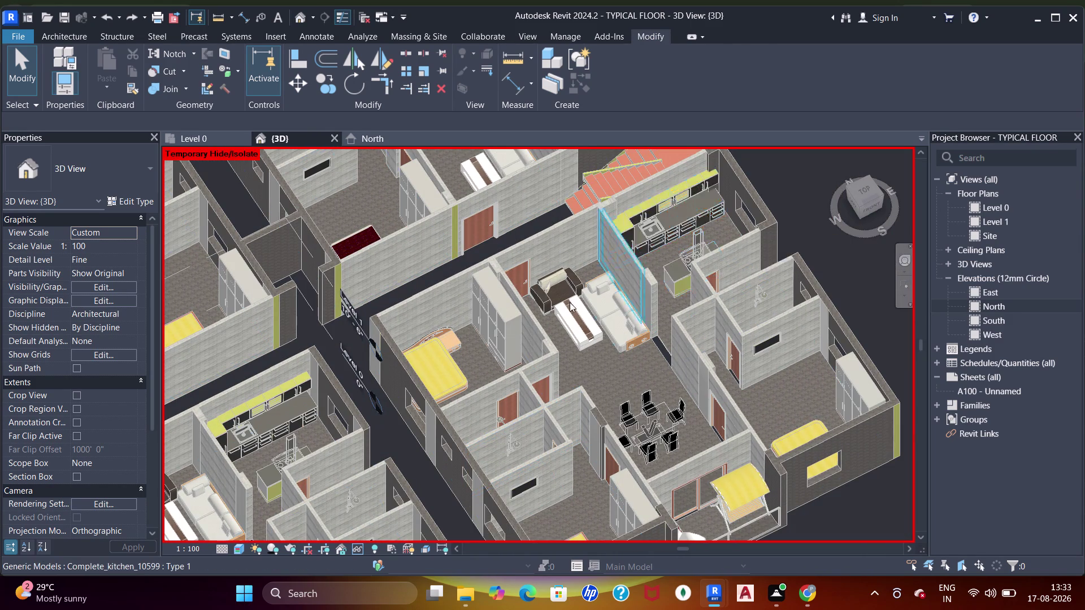
middle_drag(292, 386, 441, 496)
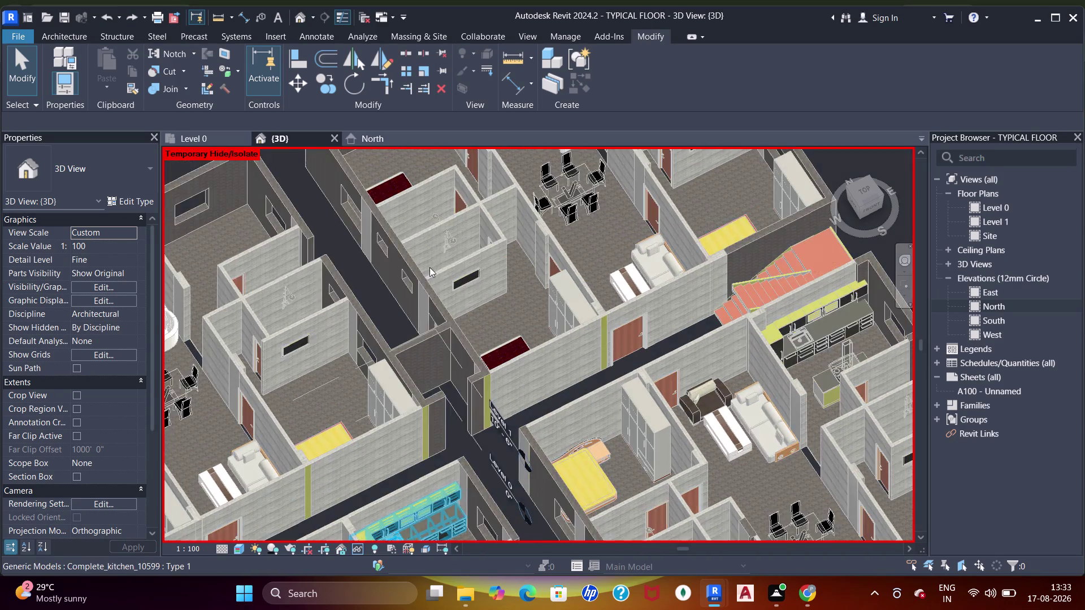
middle_drag(430, 273, 529, 437)
middle_drag(530, 438, 631, 269)
scroll(down, 3)
middle_drag(579, 326, 571, 296)
middle_drag(592, 393, 584, 147)
middle_drag(610, 317, 620, 436)
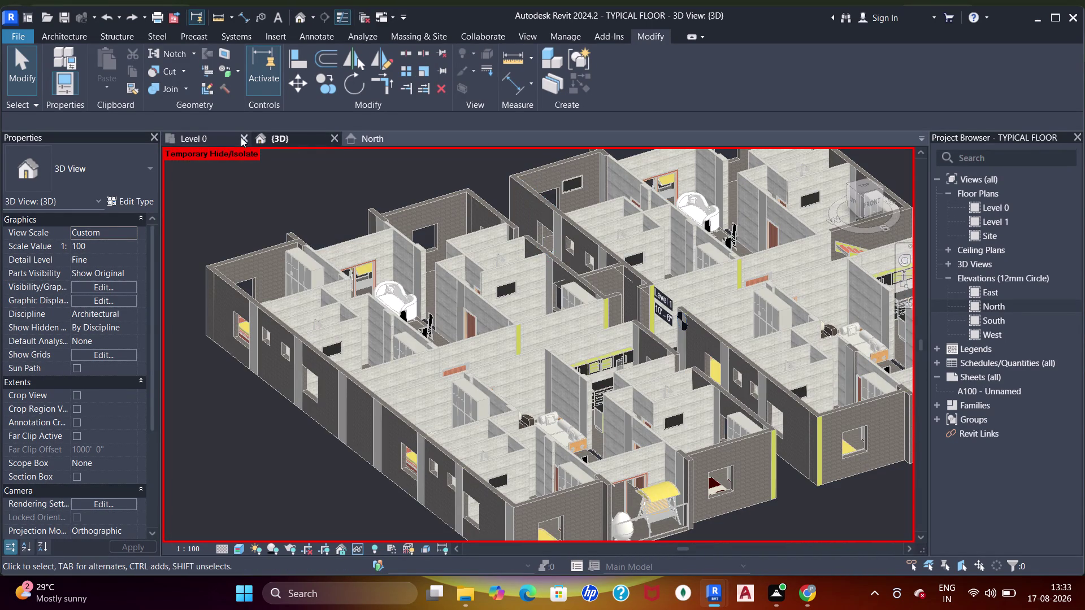
click(219, 137)
scroll(down, 3)
Place the Complete_kitchen_10599 component in the top-right kitchen.
middle_drag(487, 401, 438, 244)
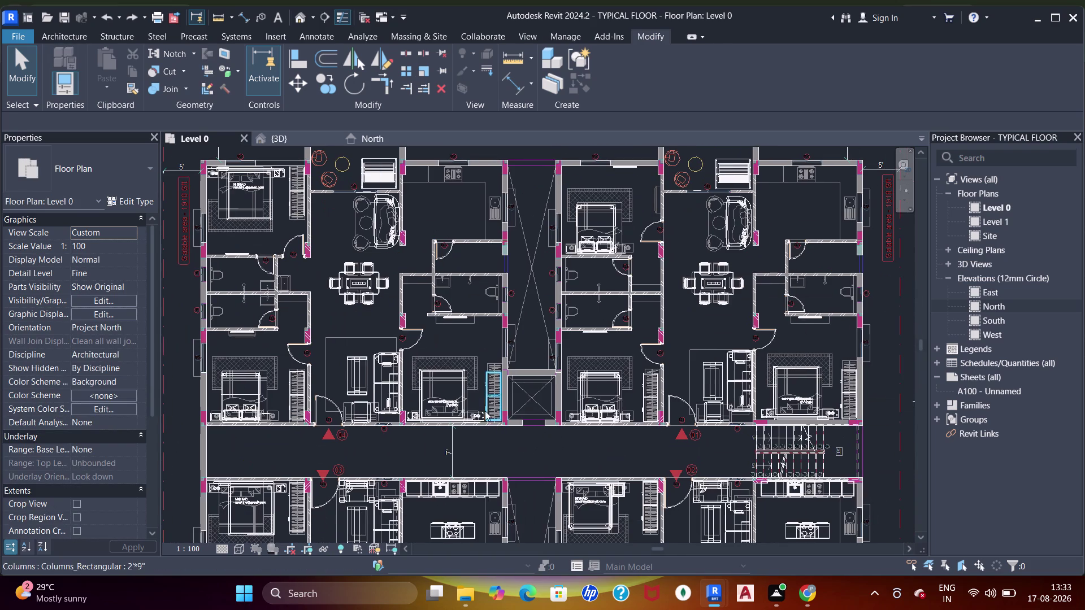
middle_drag(508, 218, 490, 414)
click(80, 36)
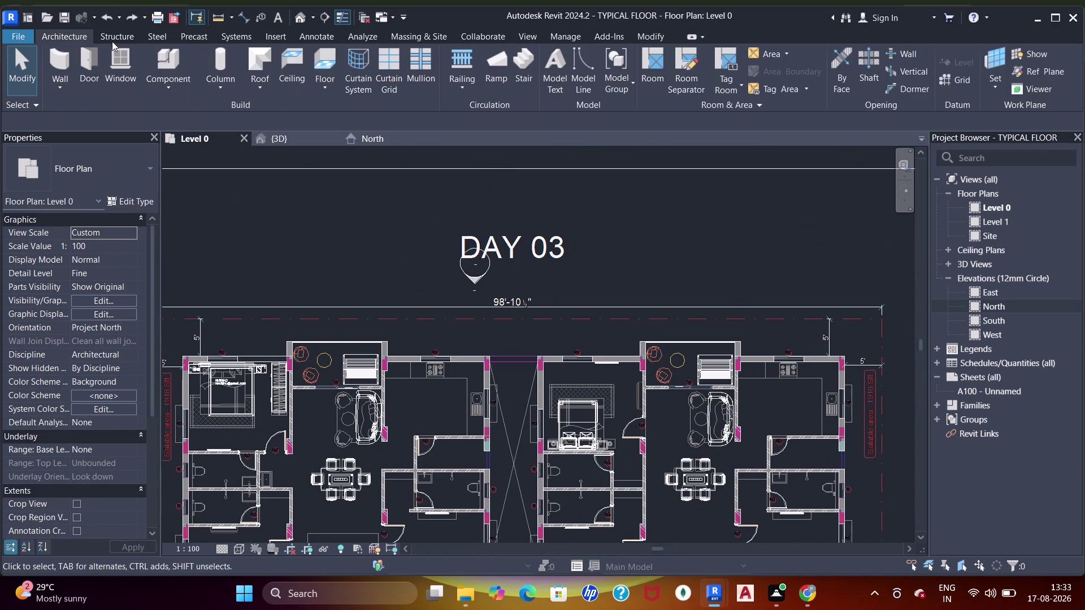
click(165, 58)
scroll(up, 3)
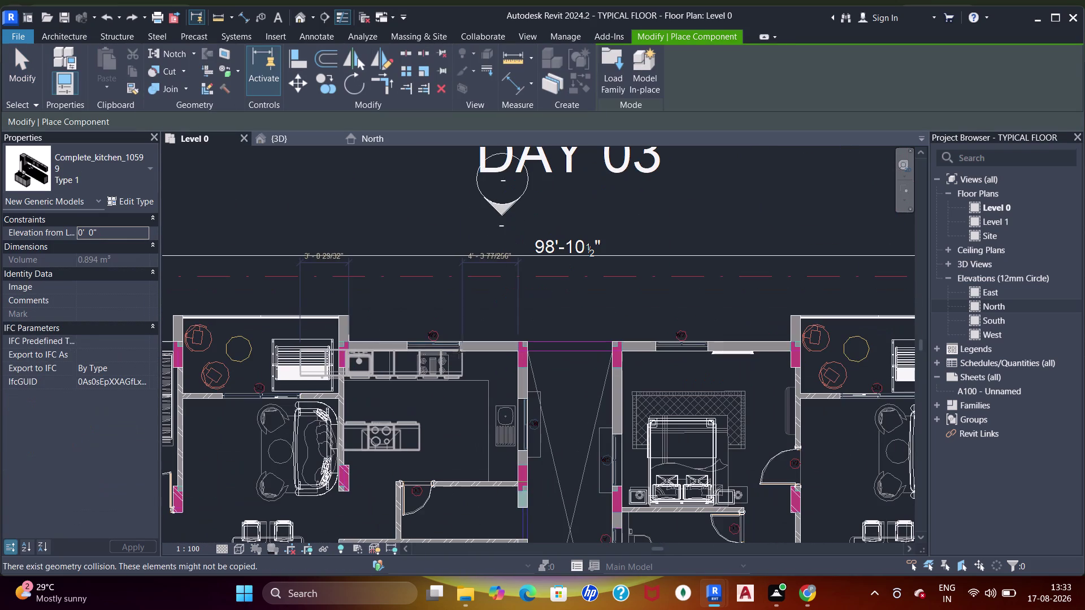
click(459, 352)
middle_drag(653, 376, 400, 365)
scroll(up, 3)
middle_drag(727, 381, 475, 353)
click(554, 314)
key(Escape)
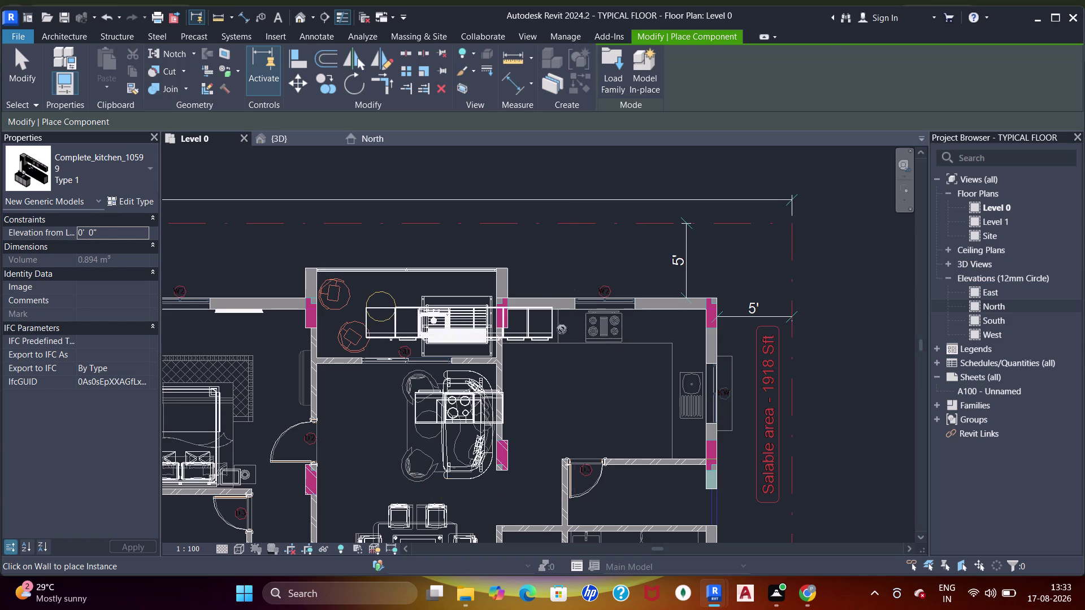
key(Escape)
key(Escape)
key(Escape)
click(546, 334)
Nudge the kitchen set with arrow keys to fit between the walls.
key(Right)
key(Right)
key(Right)
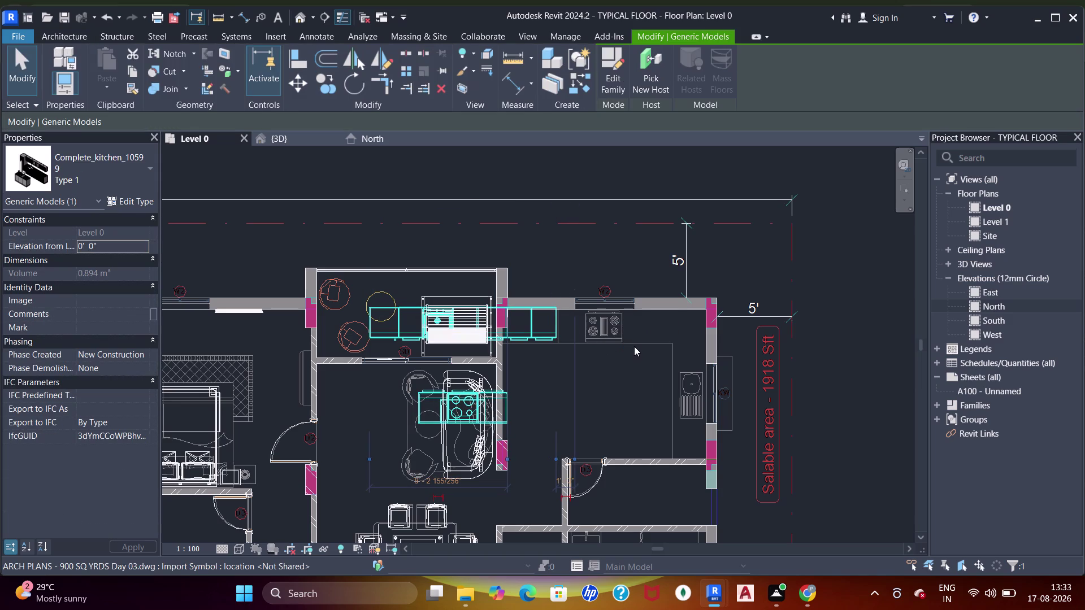
key(Right)
key(Right)
key(Right)
key(Right)
key(Right)
key(Right)
key(Right)
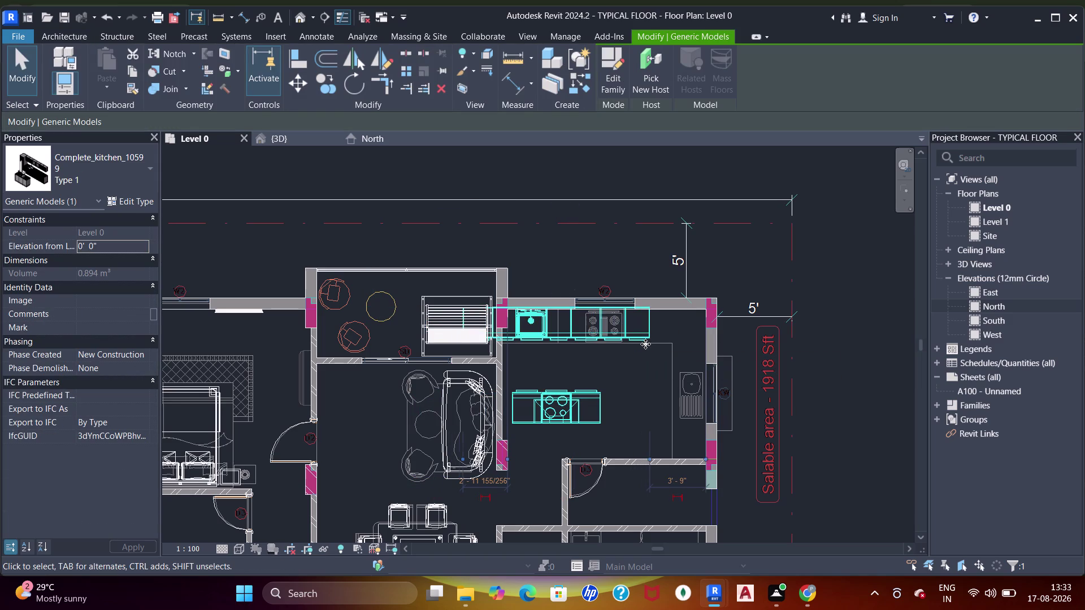
key(Right)
key(Right)
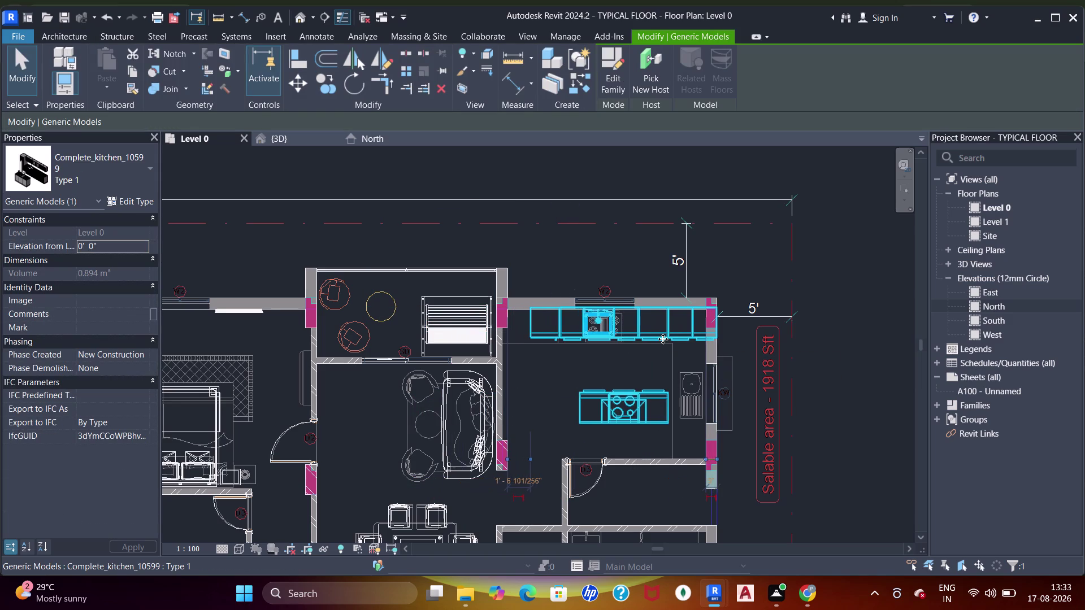
key(Left)
key(Left)
key(Left)
key(Left)
key(Left)
key(Down)
key(Down)
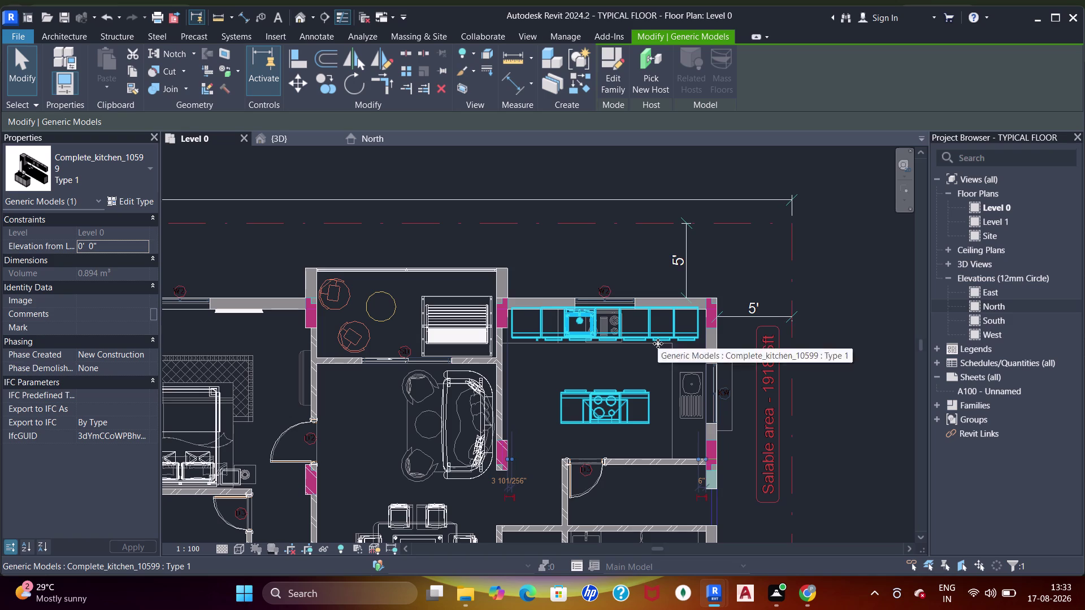
key(Down)
key(Down)
key(Down)
scroll(up, 3)
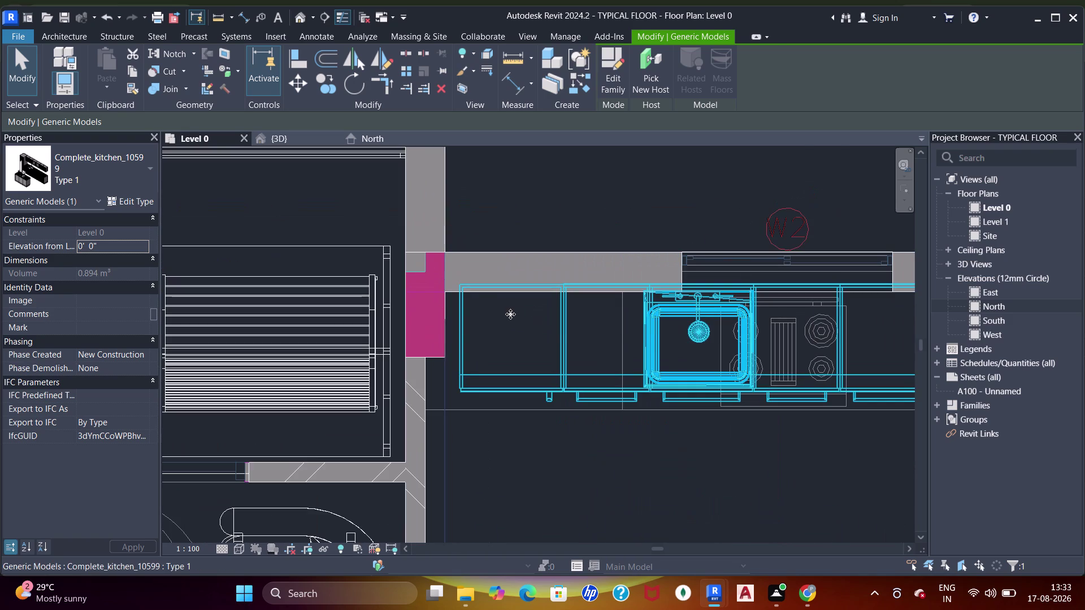
Align the kitchen set's back edge to the wall face.
key(a)
key(a)
key(a)
click(485, 294)
click(486, 286)
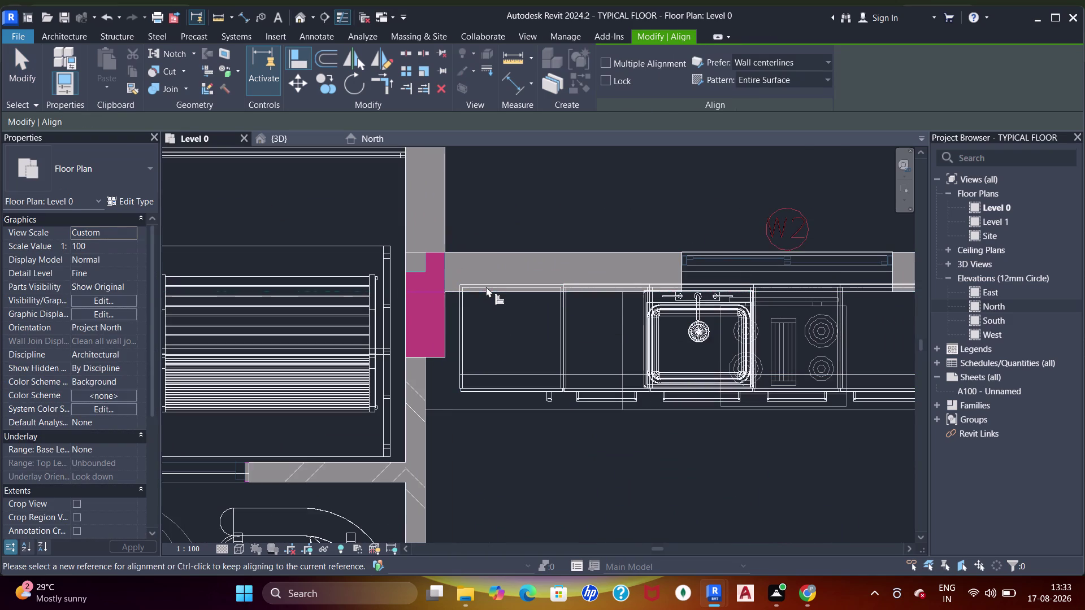
key(Escape)
key(Escape)
Select the placed kitchen set and pan across the top units to check it.
click(683, 371)
scroll(down, 3)
middle_drag(641, 359, 525, 340)
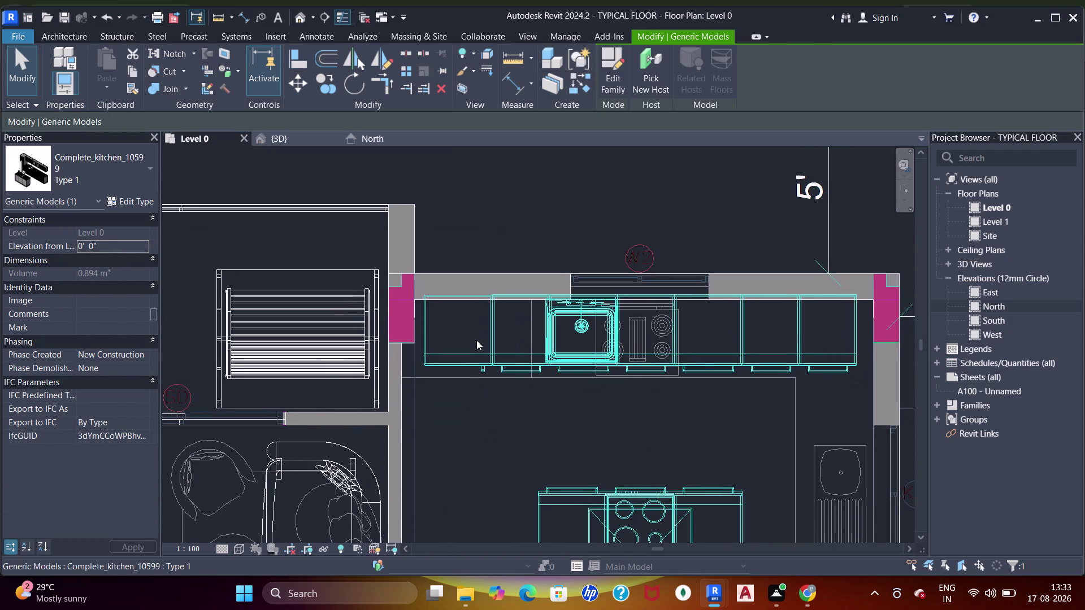
scroll(down, 3)
scroll(down, 3)
middle_drag(442, 350, 675, 376)
scroll(down, 3)
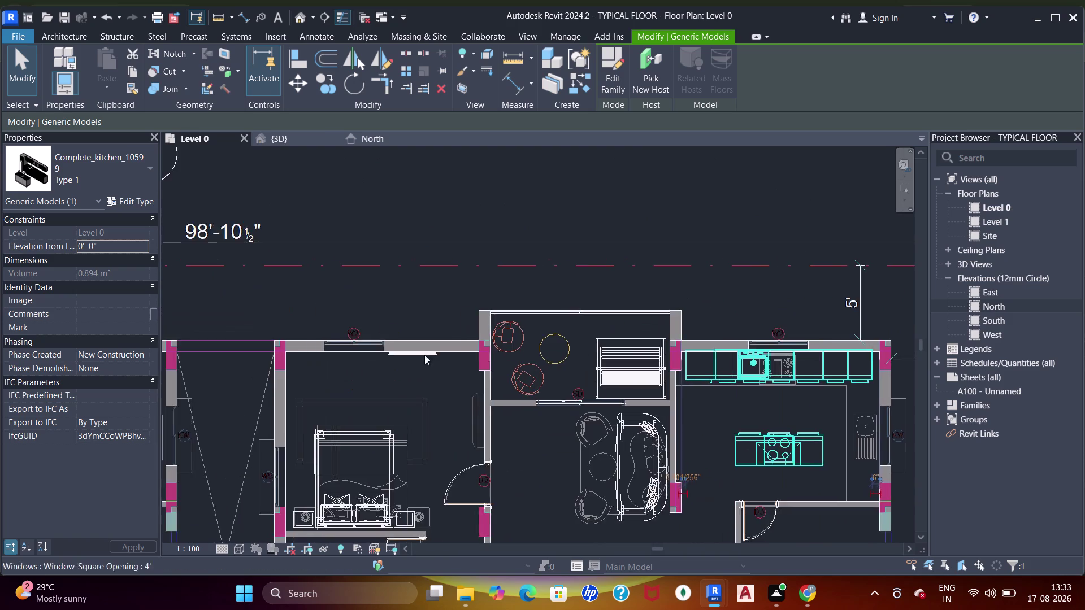
middle_drag(425, 354, 670, 349)
middle_drag(496, 376, 550, 373)
scroll(up, 3)
middle_drag(742, 354, 736, 356)
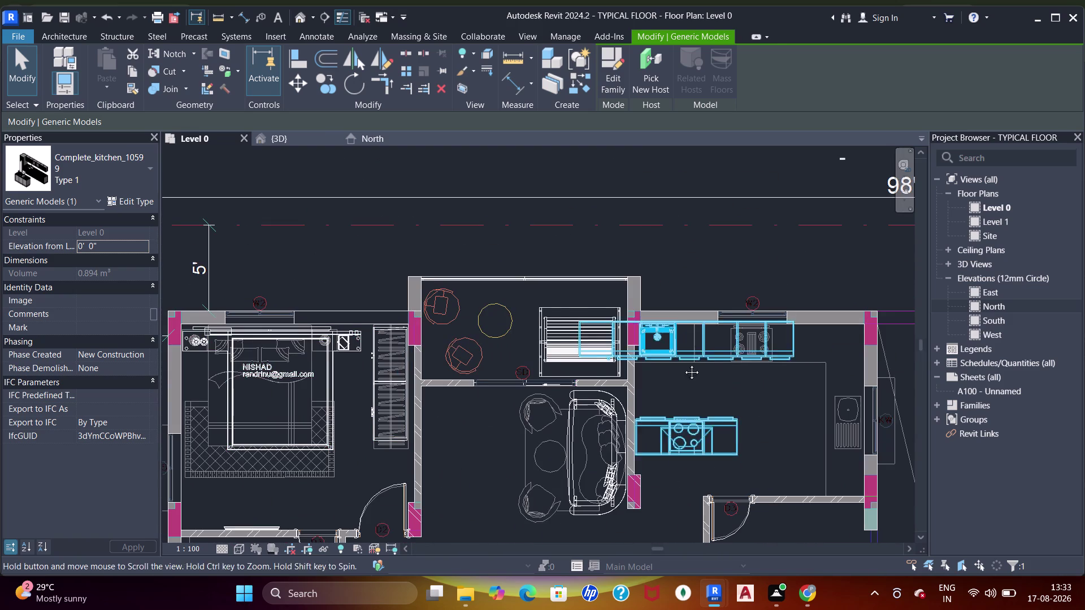
middle_drag(737, 356, 508, 364)
scroll(up, 3)
Reselect the kitchen set and nudge it rightward along the wall.
key(Escape)
click(548, 348)
key(Right)
key(Right)
key(Right)
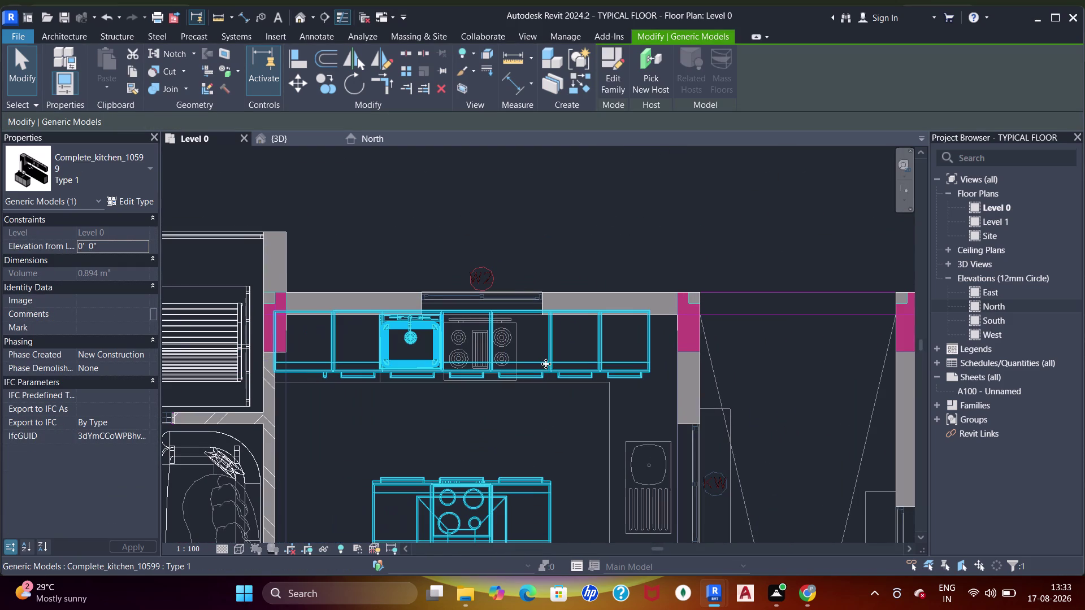
key(Right)
key(Right)
key(Right)
key(Right)
key(Right)
key(Right)
key(Right)
key(Right)
key(Right)
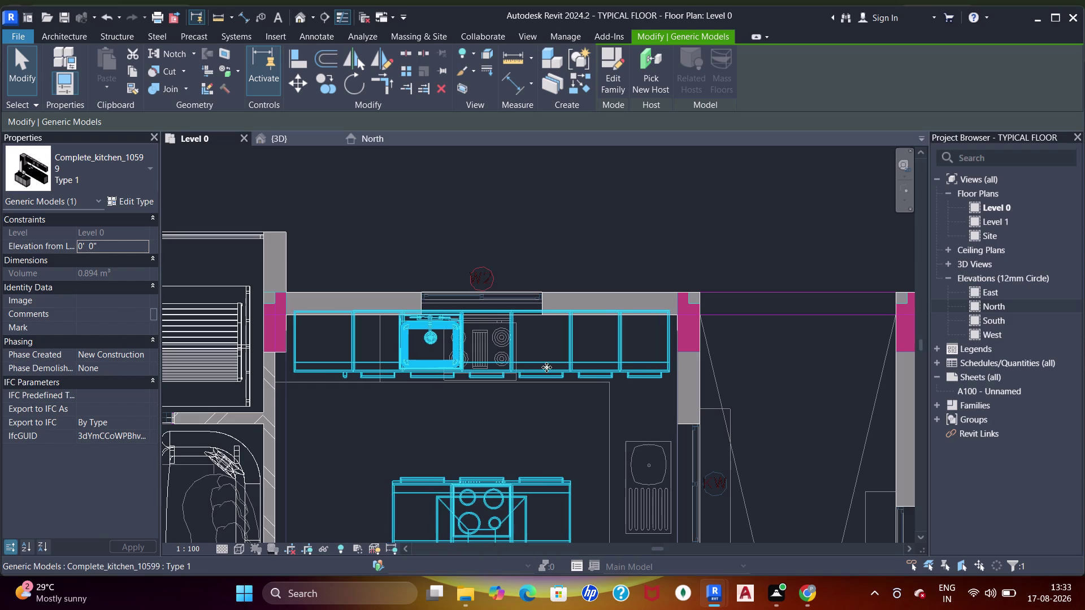
key(Right)
key(Left)
key(Left)
scroll(up, 3)
Align the kitchen back edge to the wall again and check the fit.
key(a)
key(a)
key(a)
click(304, 315)
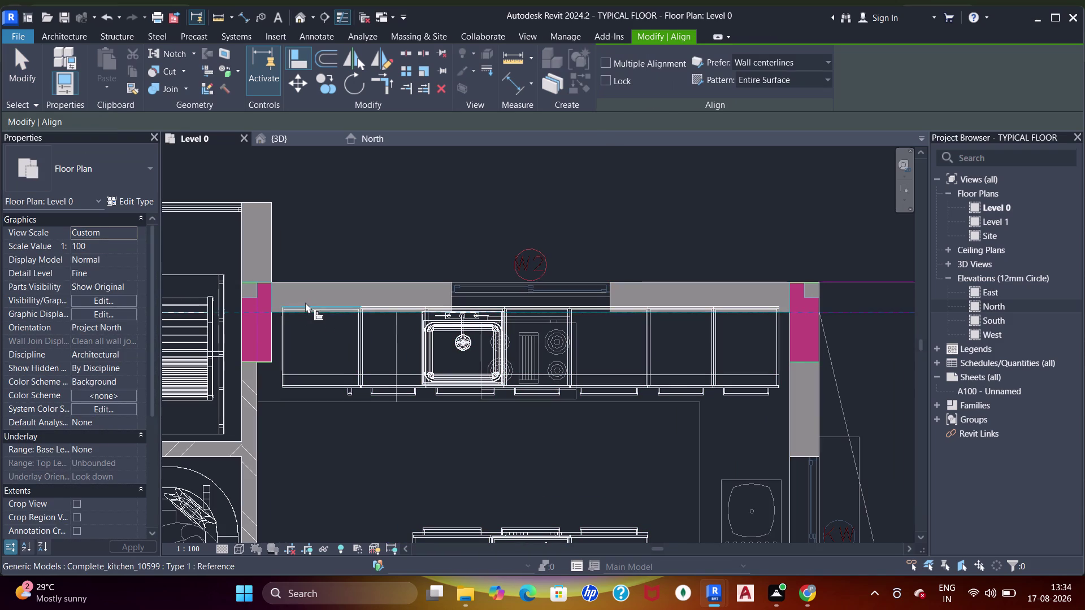
click(305, 303)
key(Escape)
key(Escape)
key(Escape)
click(486, 358)
scroll(down, 3)
middle_drag(529, 338, 530, 317)
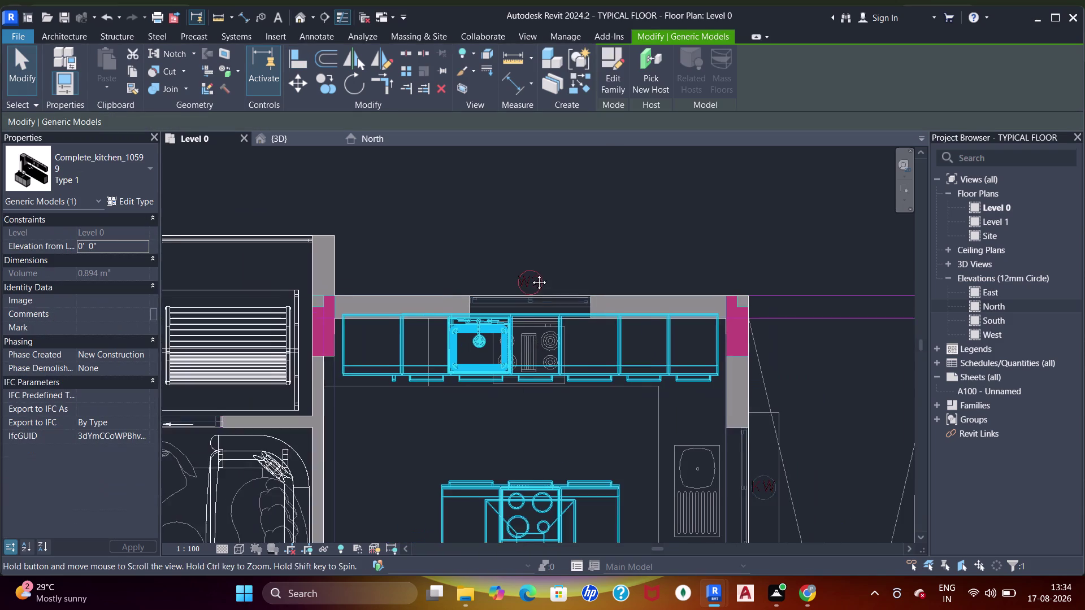
middle_drag(530, 316, 532, 267)
key(Escape)
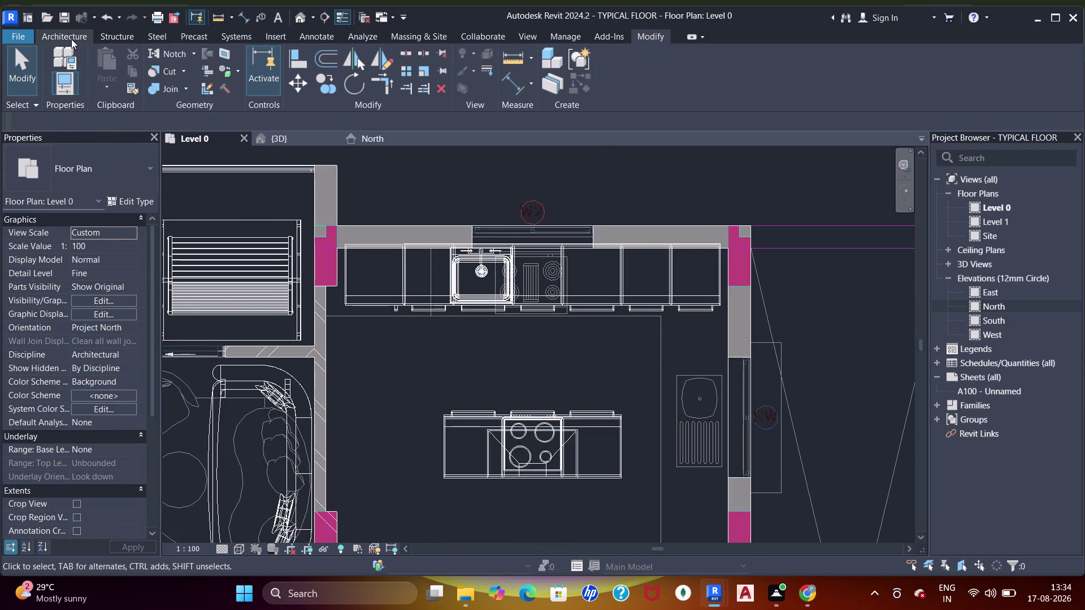
Cancel a second component placement and switch to the 3D view.
click(71, 39)
click(151, 65)
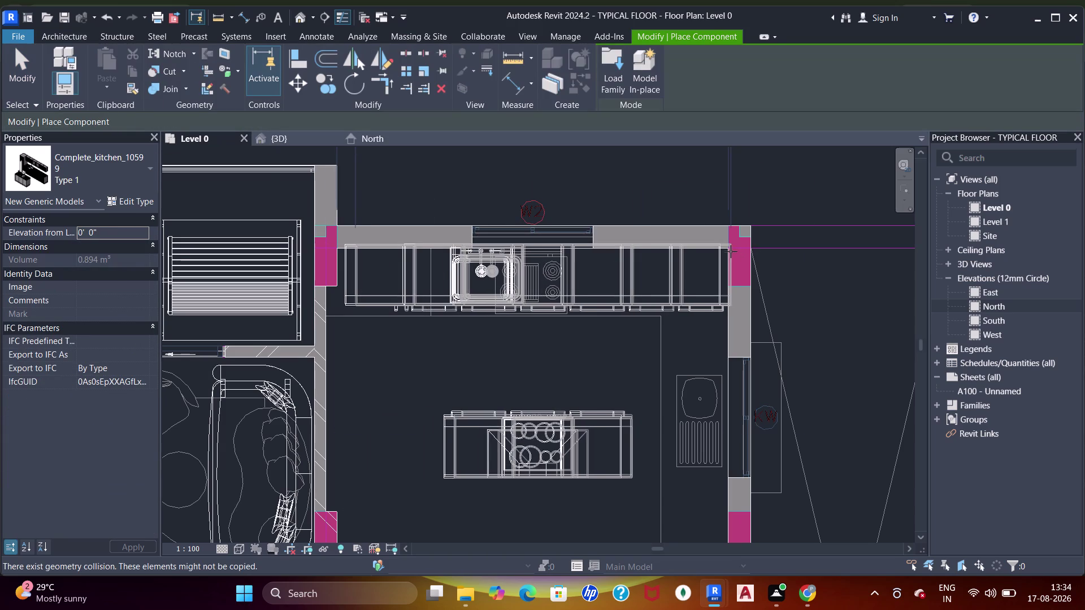
key(Escape)
key(Escape)
scroll(down, 3)
drag(571, 287, 568, 275)
click(268, 134)
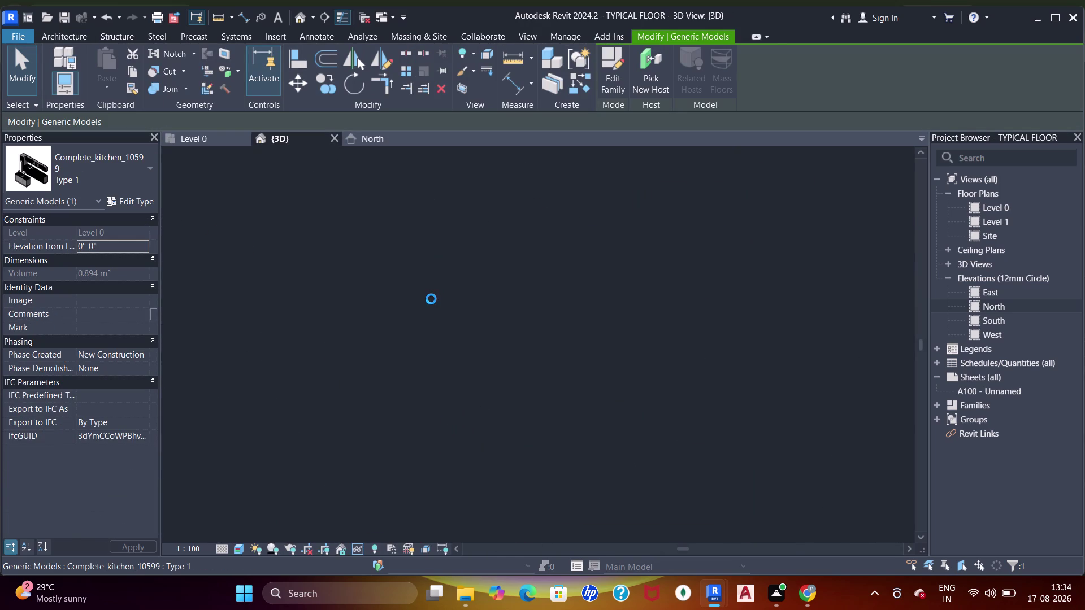
Orbit the 3D model over the furnished kitchens and units, then return to Level 0.
scroll(down, 3)
middle_drag(488, 302, 474, 364)
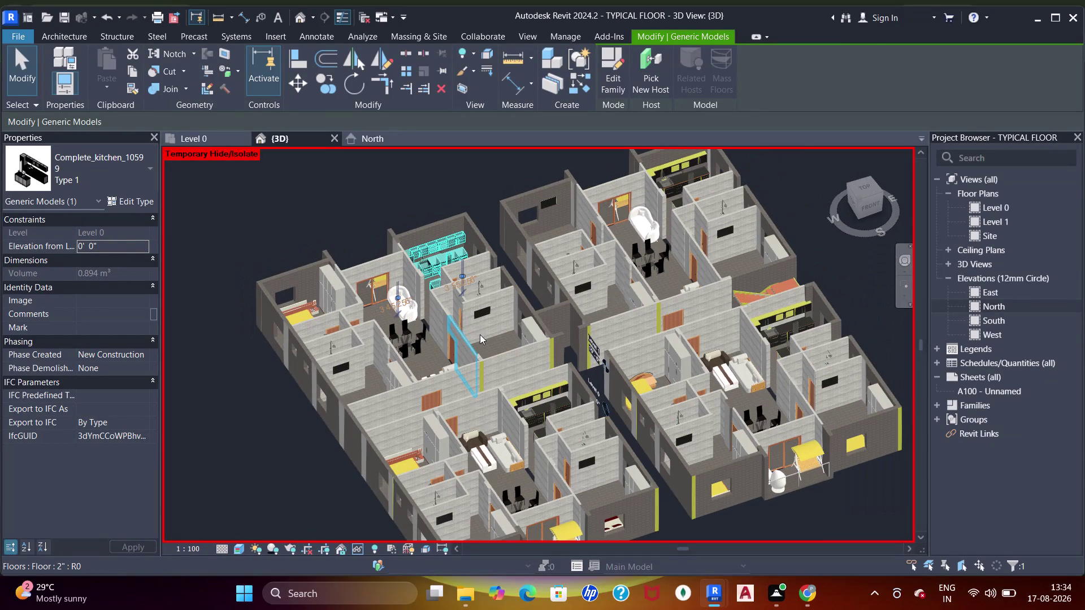
key(Escape)
key(Escape)
scroll(up, 3)
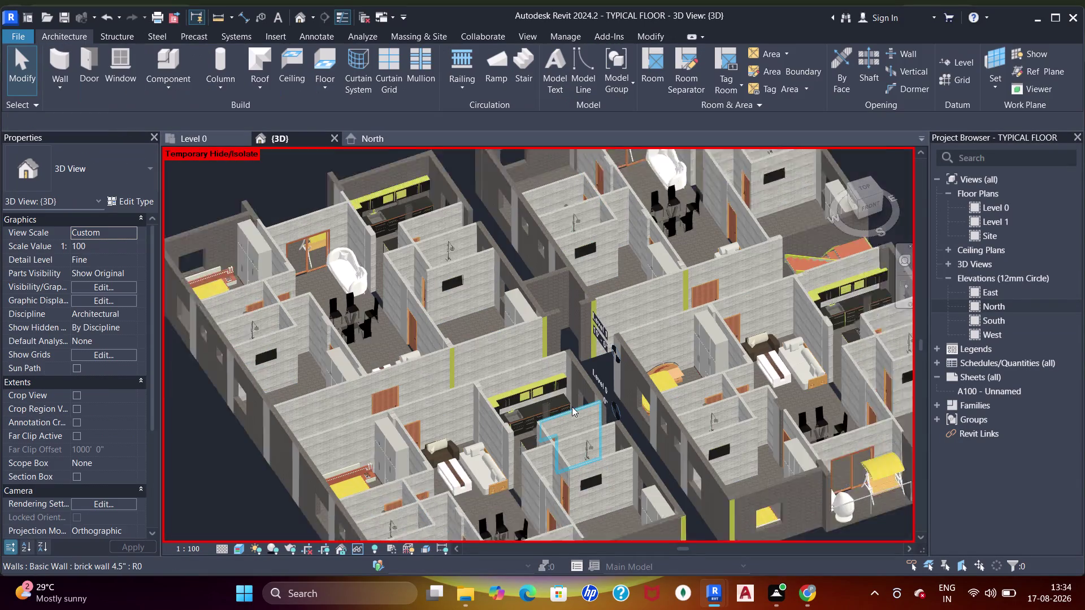
middle_drag(555, 390, 559, 343)
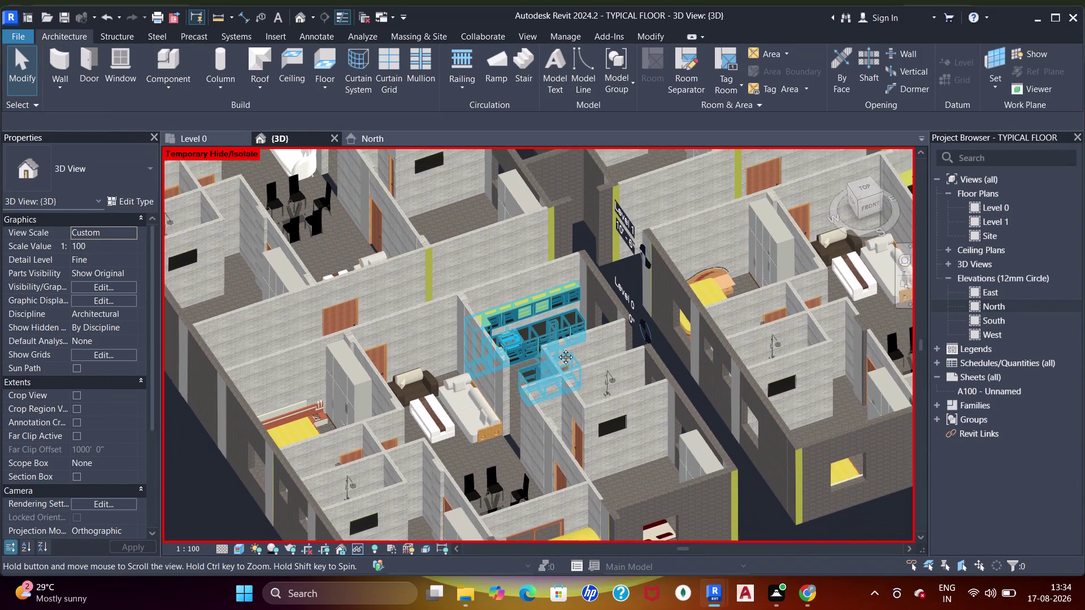
middle_drag(559, 343, 535, 467)
middle_drag(437, 351, 500, 462)
scroll(up, 3)
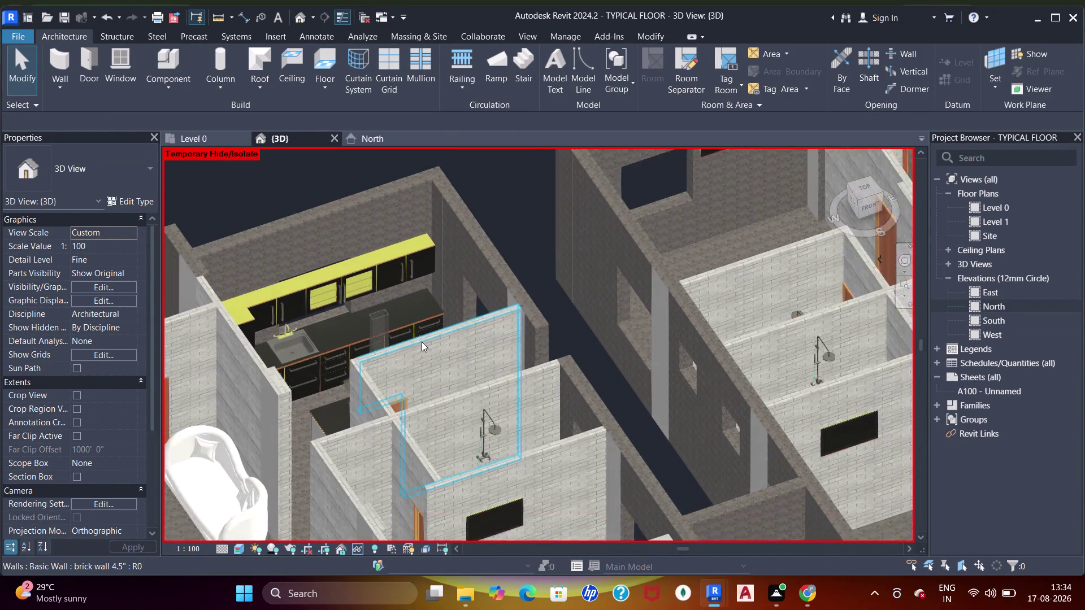
middle_drag(424, 354, 378, 323)
scroll(down, 3)
middle_drag(520, 318, 501, 324)
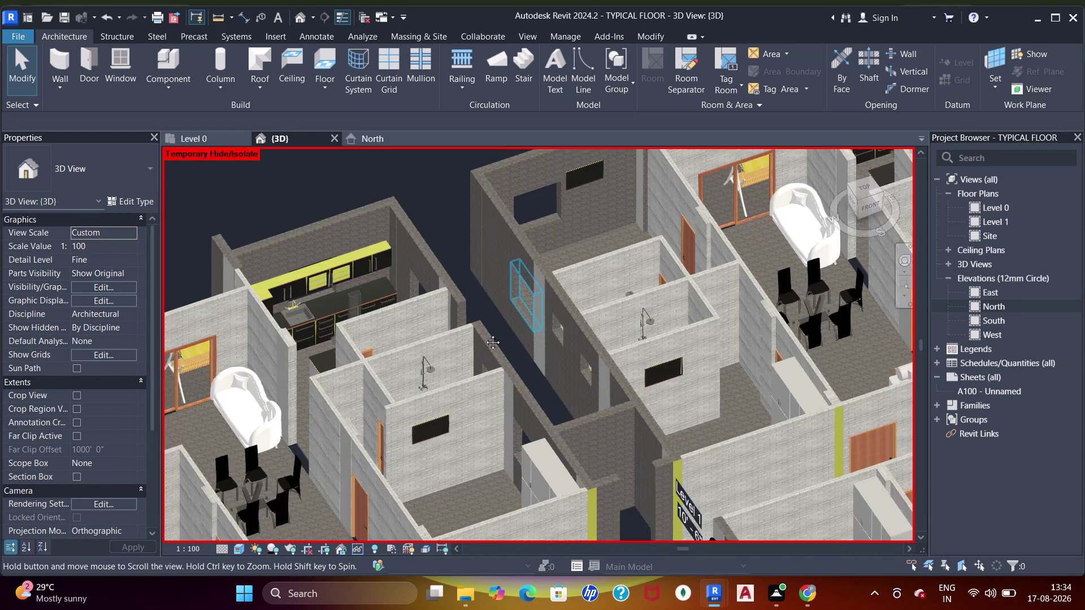
middle_drag(500, 325, 380, 379)
scroll(down, 3)
middle_drag(418, 373, 483, 228)
scroll(up, 3)
scroll(down, 3)
middle_drag(567, 412, 573, 355)
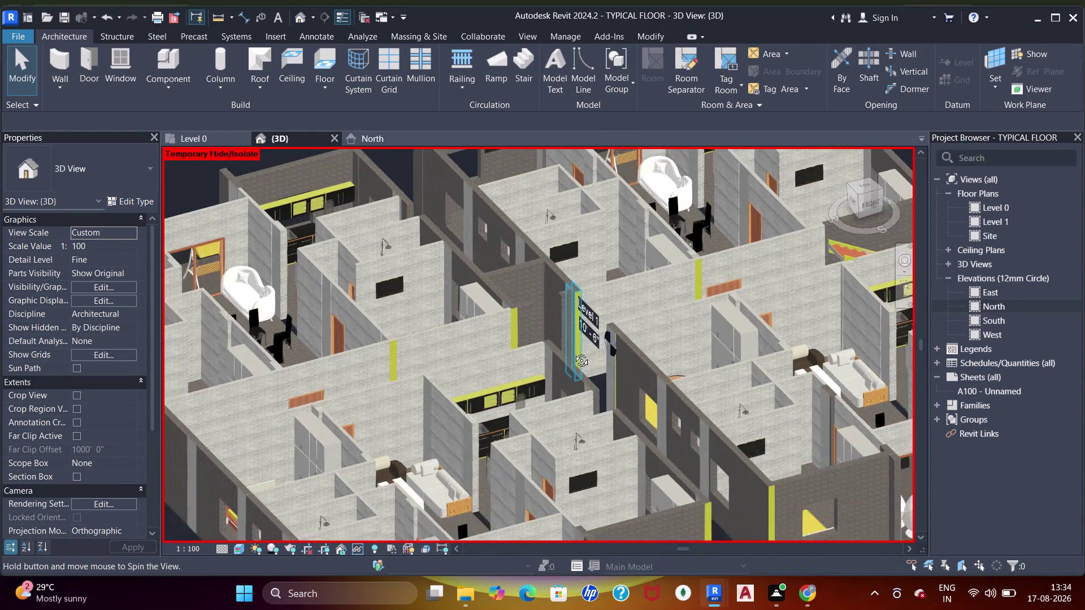
middle_drag(572, 354, 573, 352)
scroll(down, 3)
middle_drag(609, 329, 611, 480)
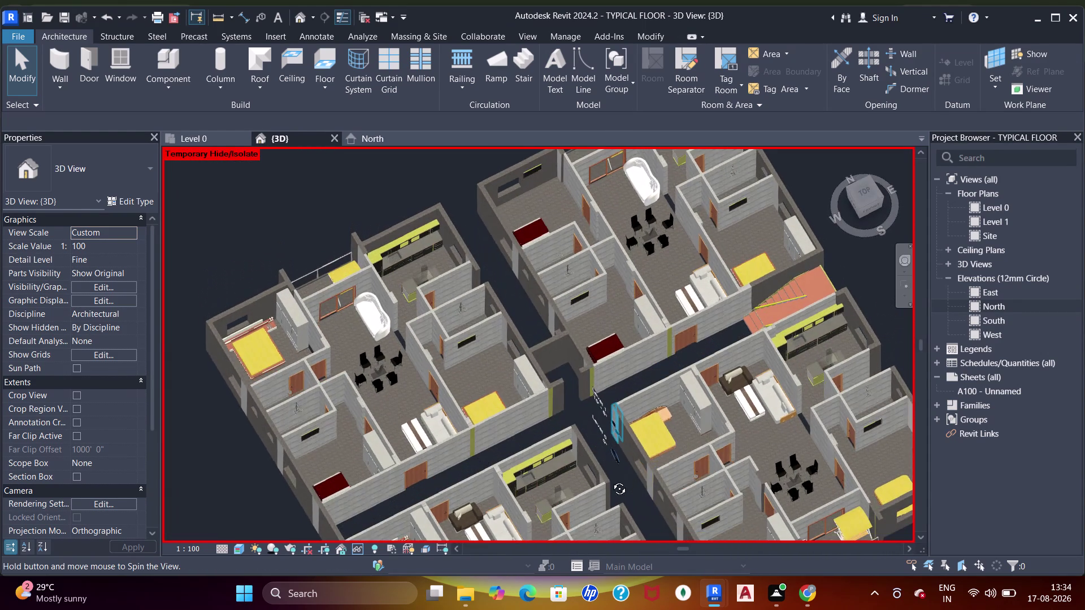
middle_drag(611, 480, 611, 379)
click(202, 142)
scroll(down, 3)
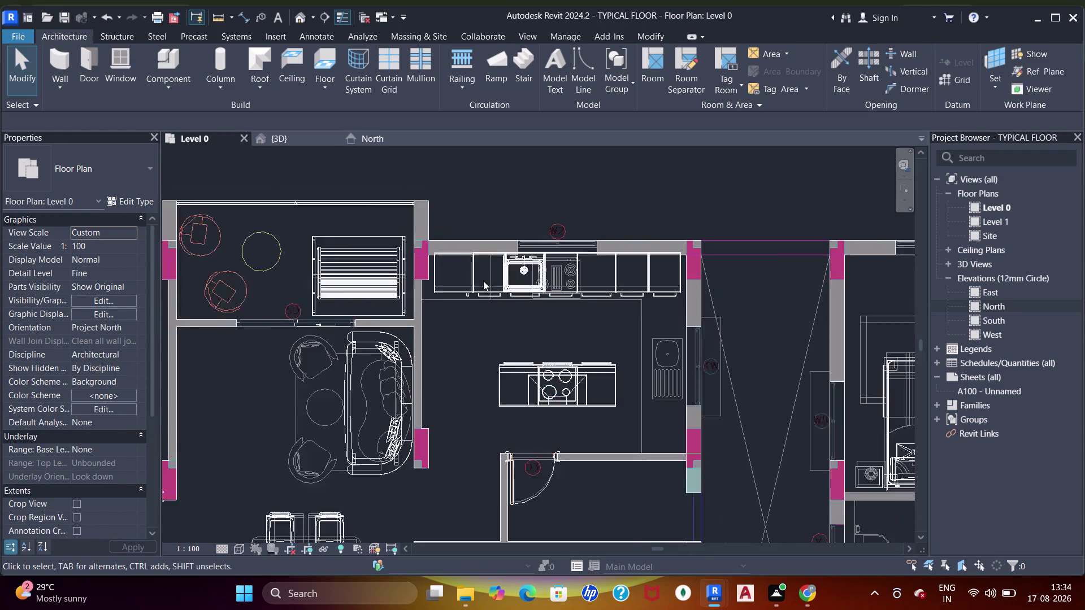
Pan the Level 0 plan toward the left apartment's bedrooms and bathrooms.
scroll(down, 3)
middle_drag(519, 284, 536, 253)
scroll(down, 3)
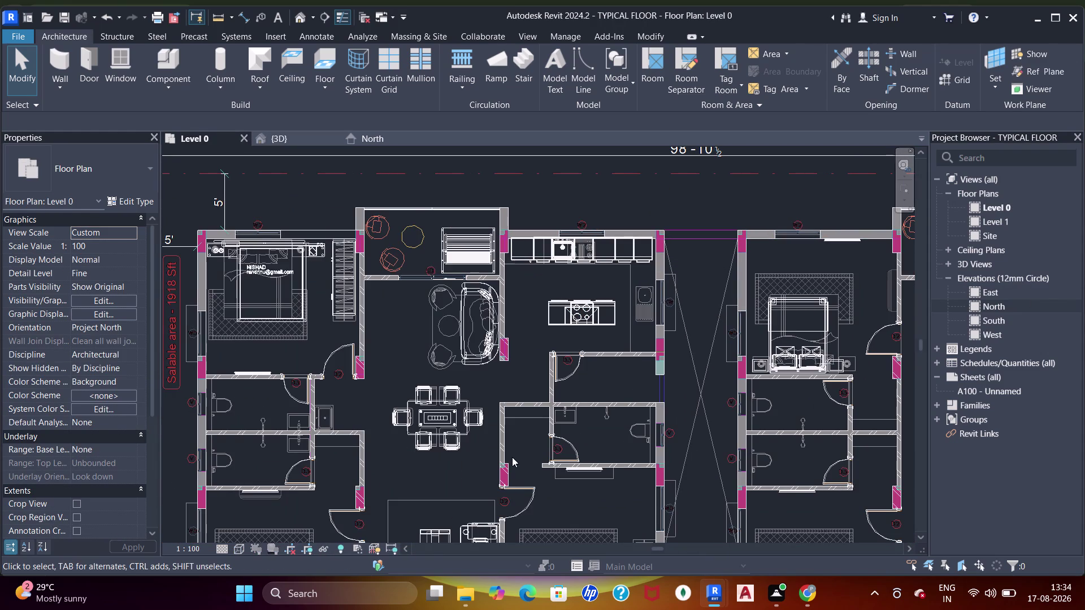
scroll(down, 3)
middle_drag(439, 253, 463, 251)
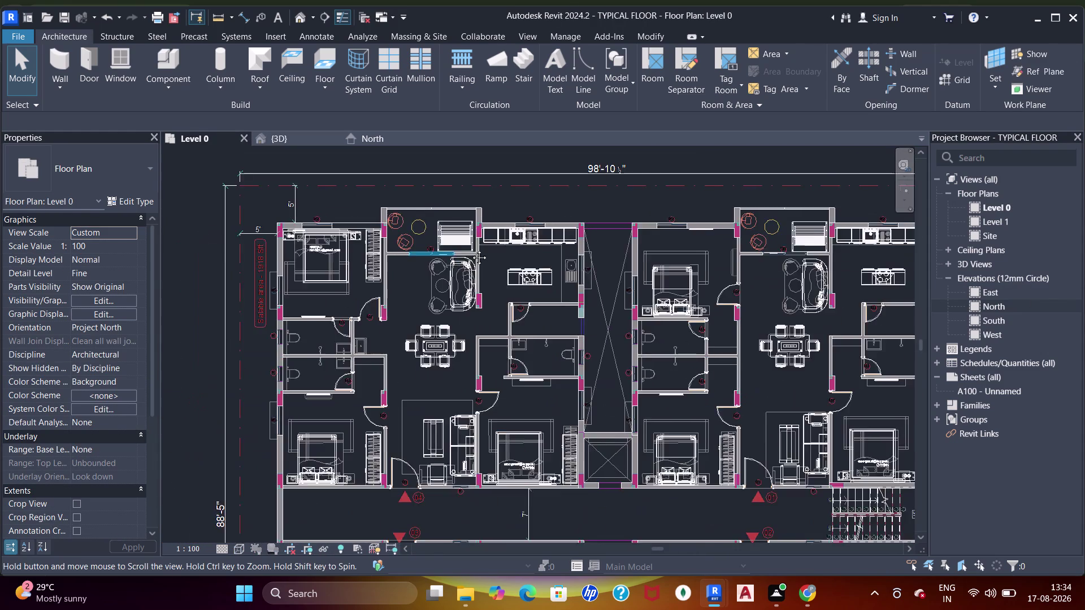
middle_drag(463, 251, 508, 239)
scroll(up, 3)
middle_drag(448, 320, 441, 296)
scroll(up, 3)
middle_drag(521, 284, 514, 289)
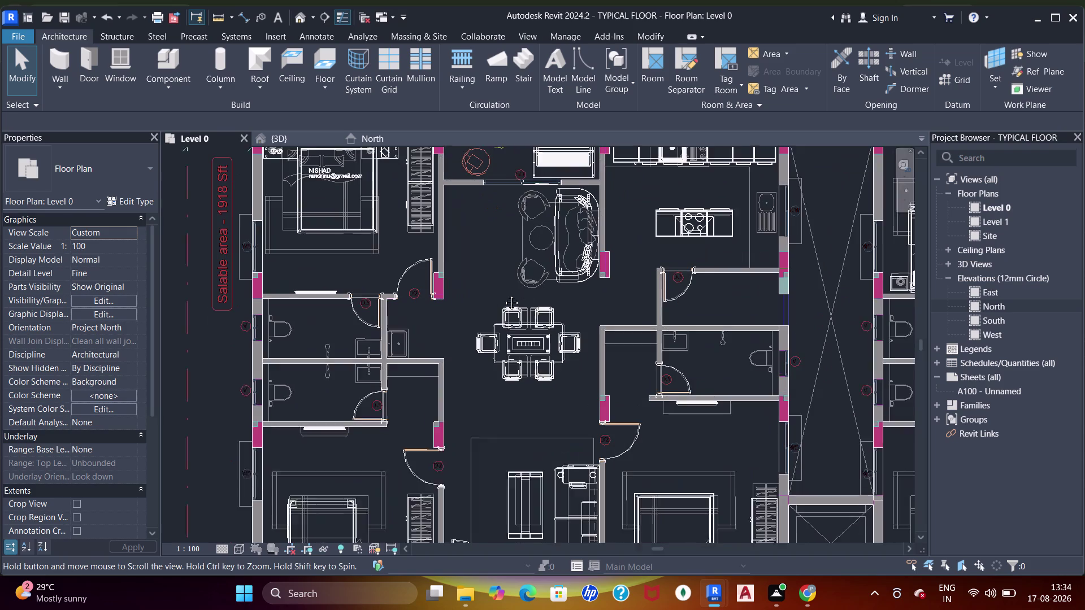
middle_drag(514, 289, 476, 306)
middle_drag(495, 329, 557, 189)
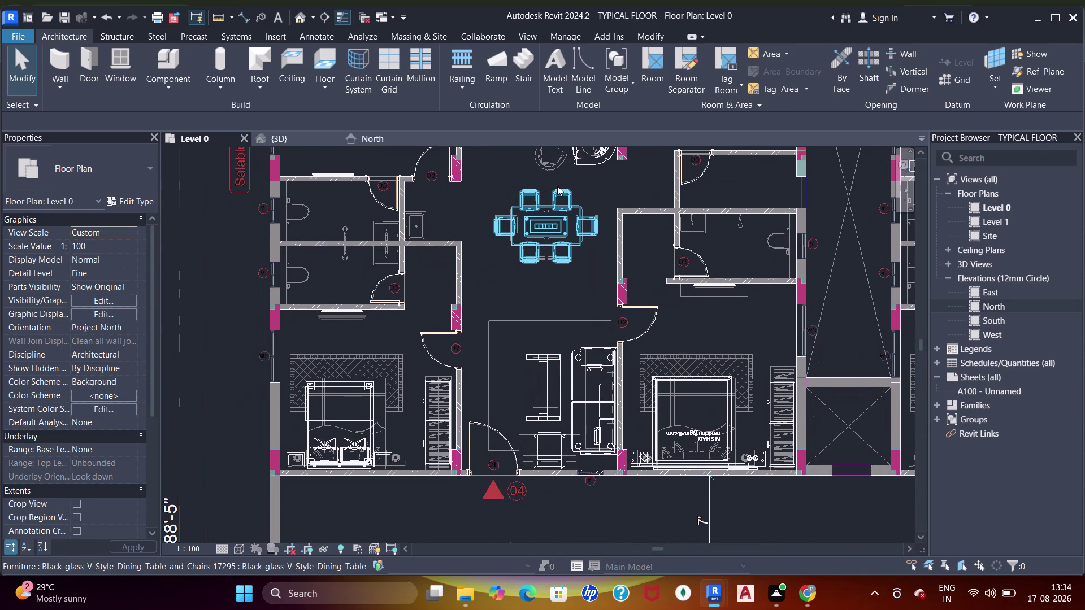
Start placing a component and open Load Family at the SHUBHAM CITY folder.
drag(171, 59, 180, 60)
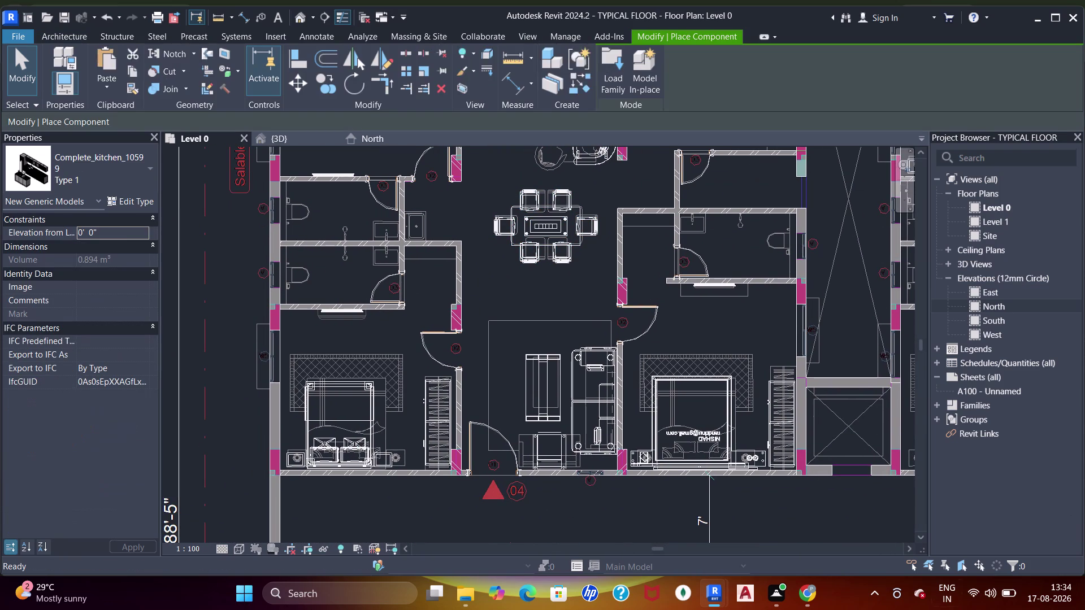
click(607, 71)
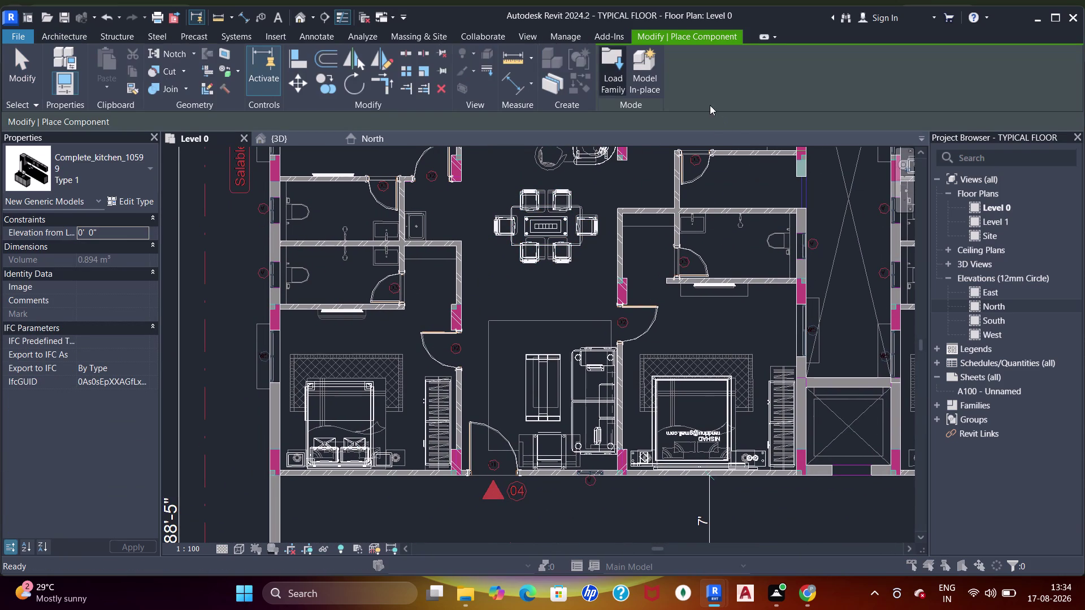
click(736, 203)
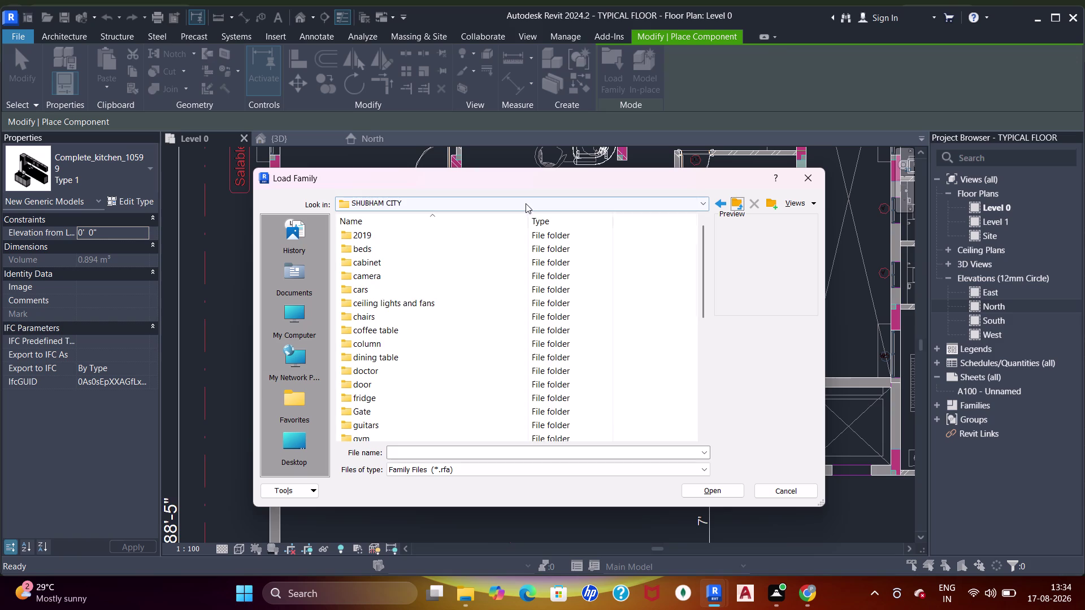
Browse the existing project folders (Kitchen, New folder (2), storage, Shower) for family files.
click(520, 204)
key(Escape)
scroll(down, 3)
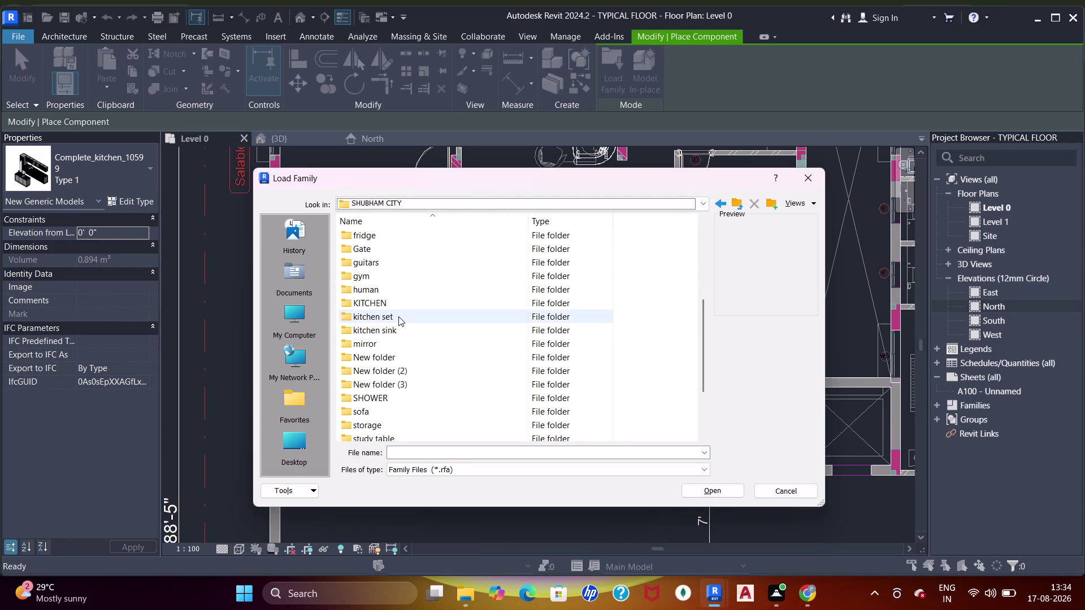
click(381, 295)
click(381, 309)
click(381, 327)
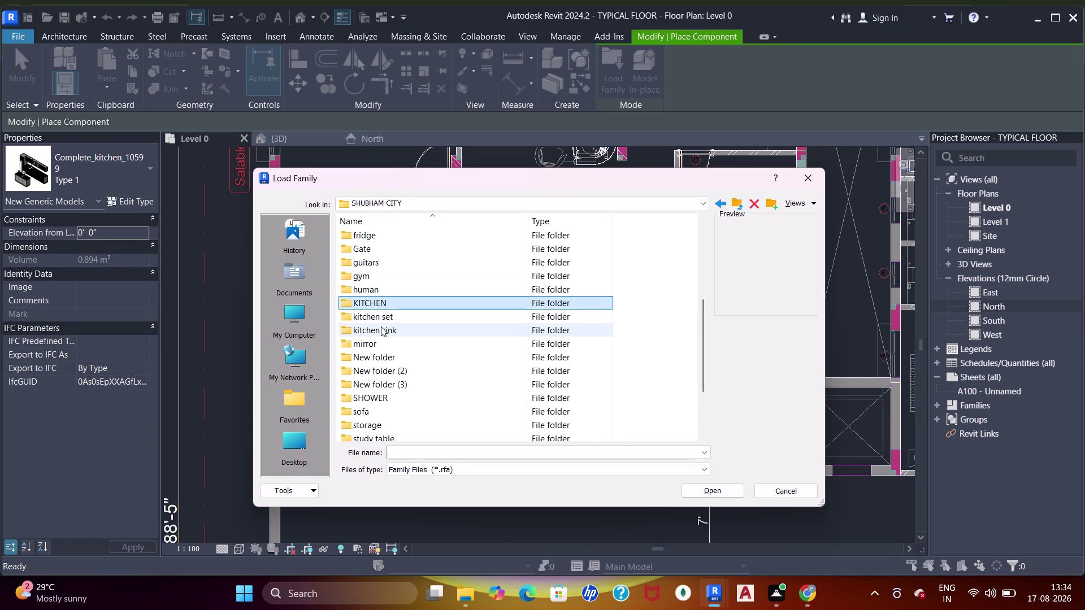
click(374, 357)
click(375, 367)
scroll(down, 3)
click(381, 345)
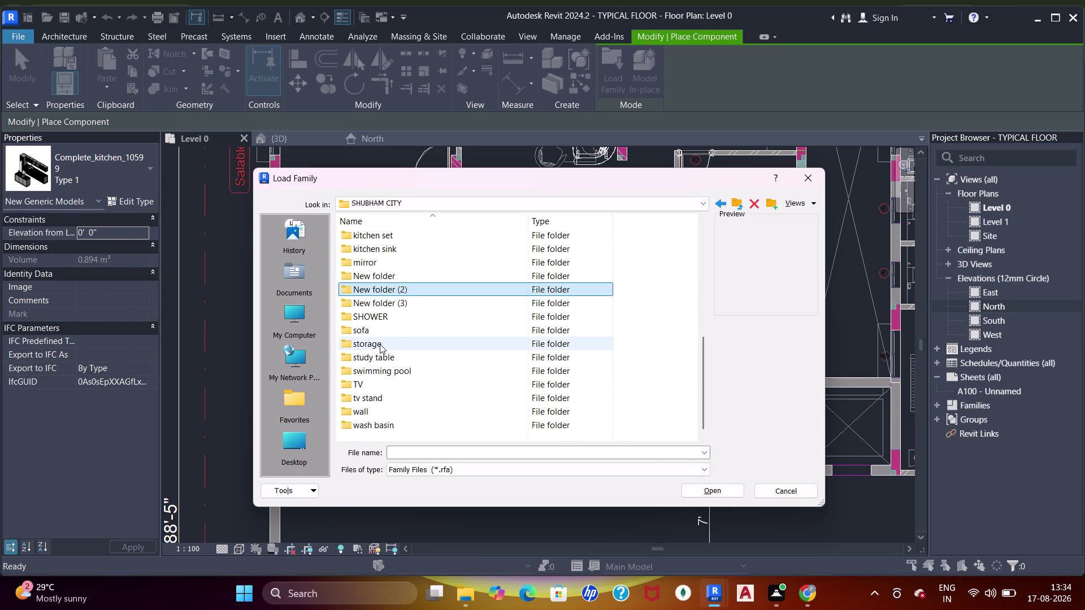
click(367, 332)
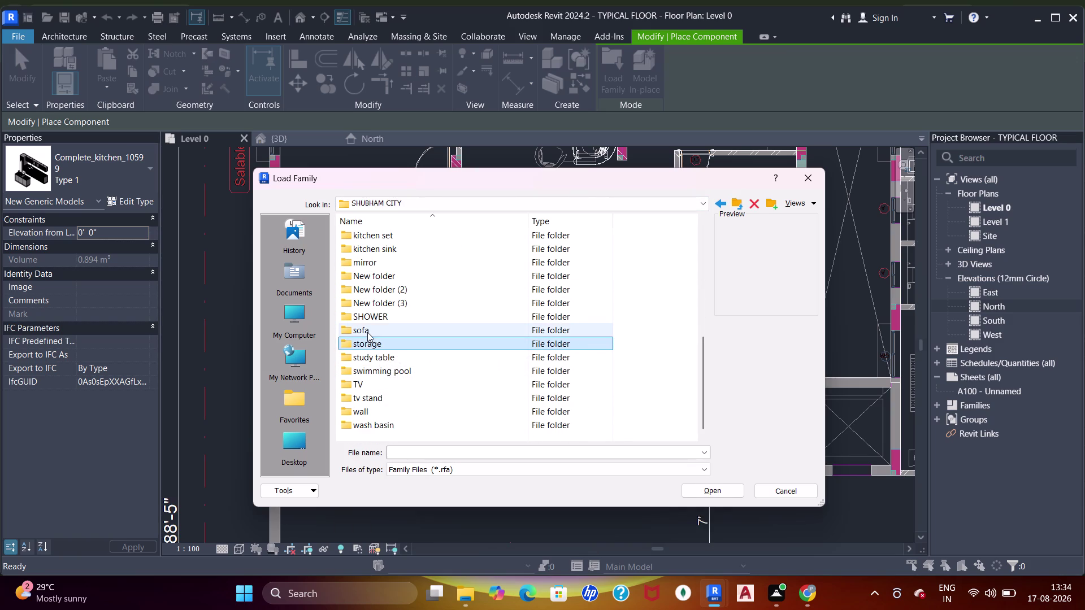
click(375, 320)
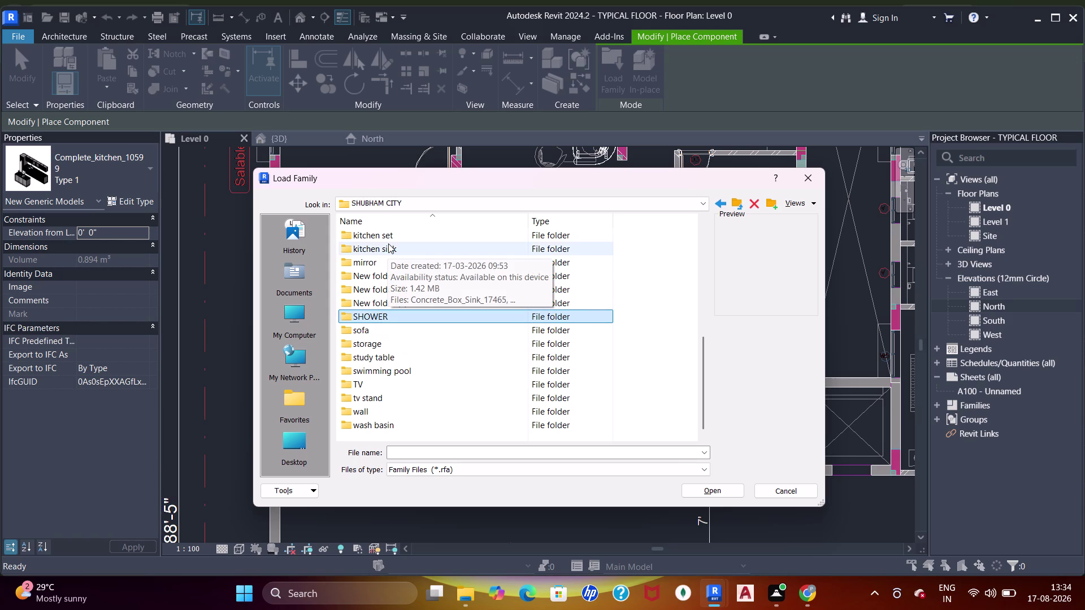
Navigate to the US library under C:\ProgramData\Autodesk\RVT 2024\Libraries.
click(541, 200)
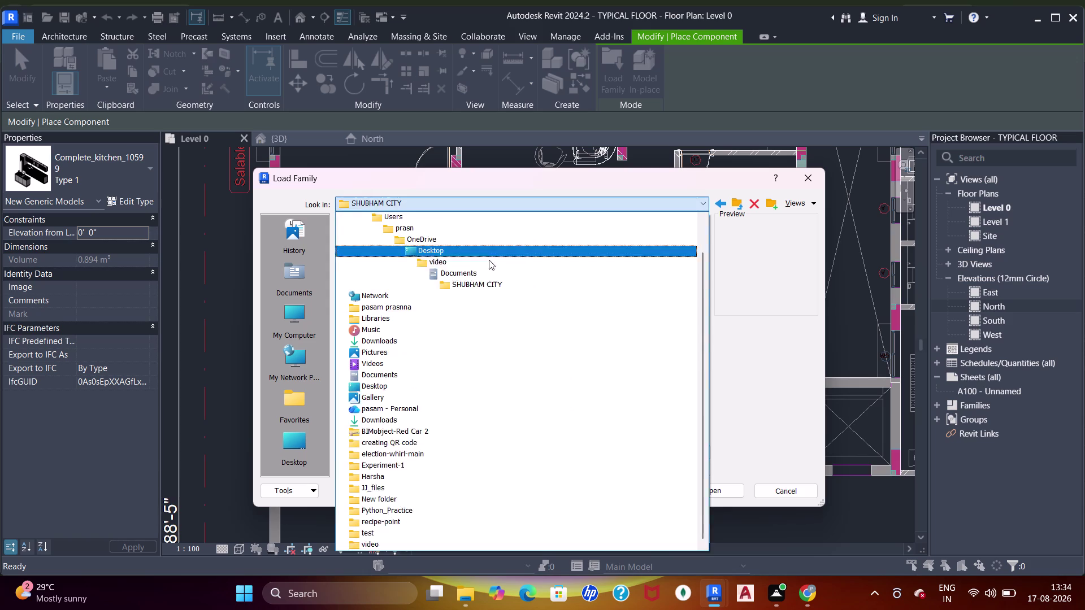
scroll(up, 3)
click(403, 242)
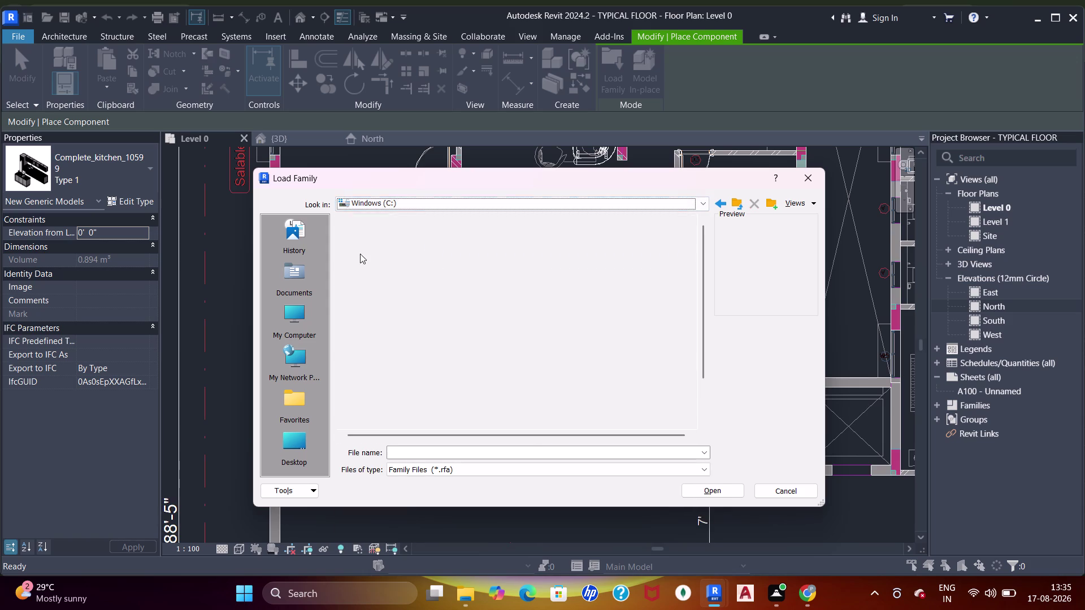
double_click(386, 263)
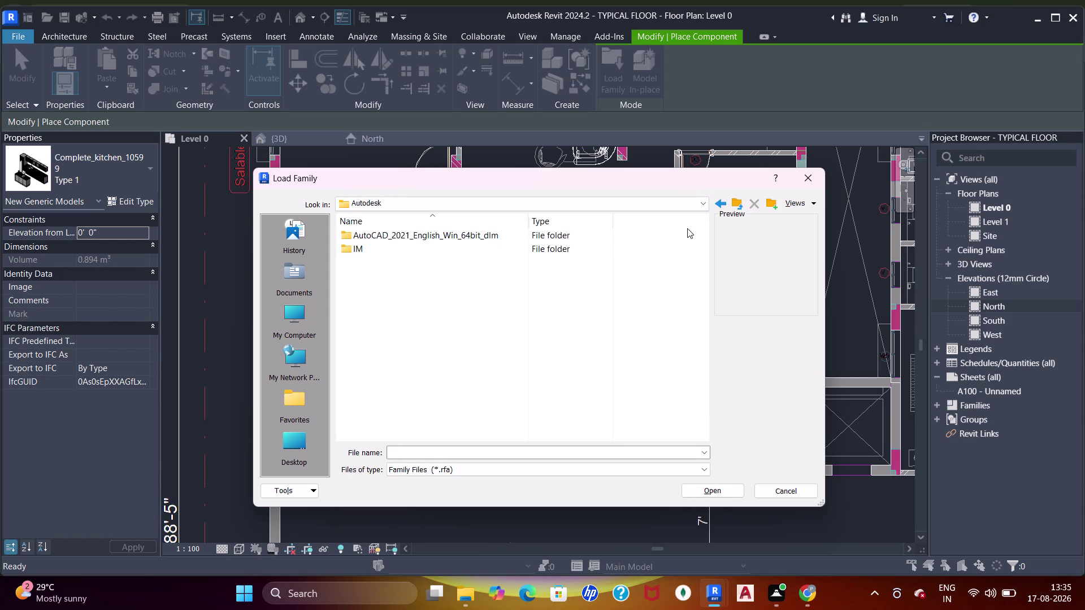
click(737, 205)
scroll(down, 3)
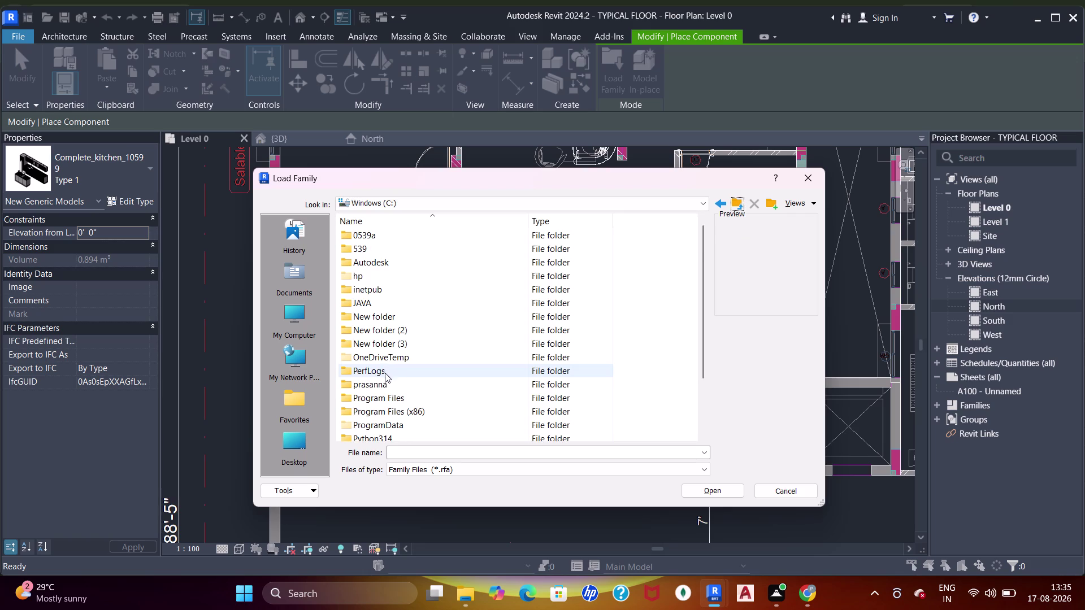
scroll(down, 3)
double_click(382, 386)
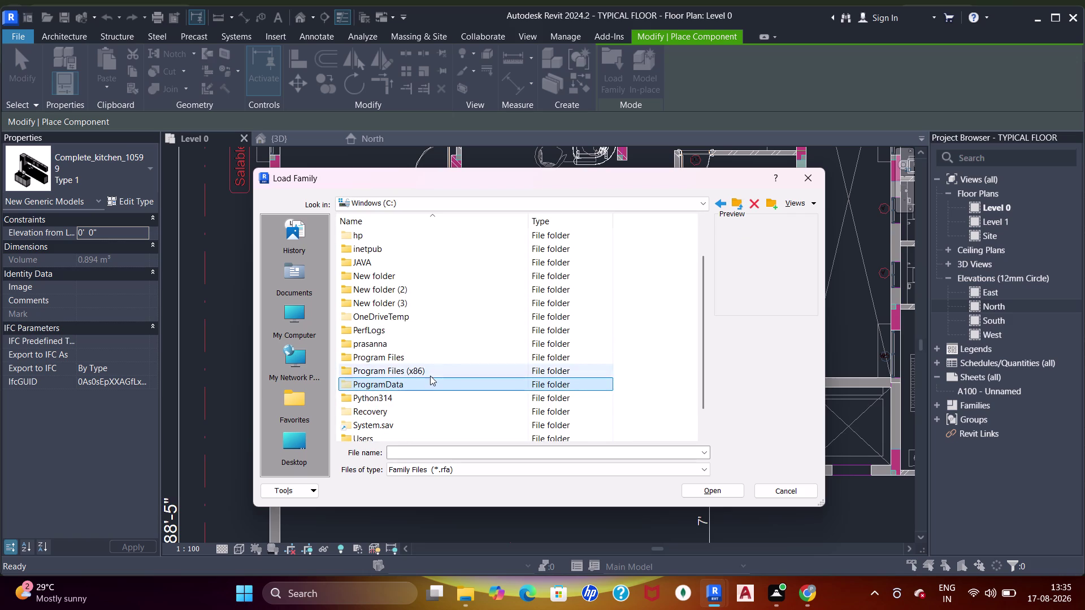
double_click(425, 386)
double_click(402, 252)
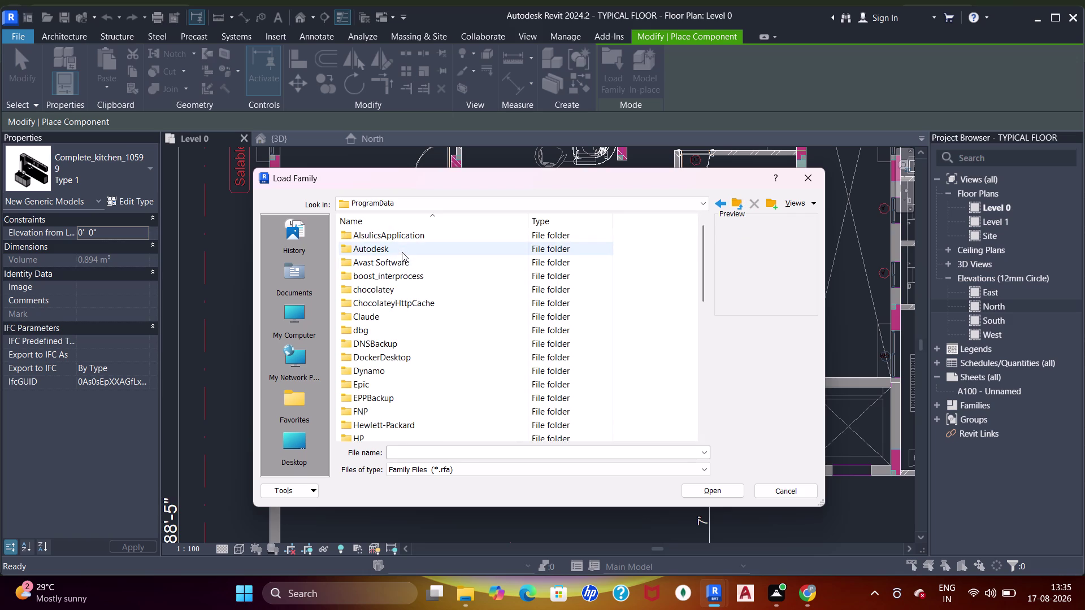
scroll(down, 3)
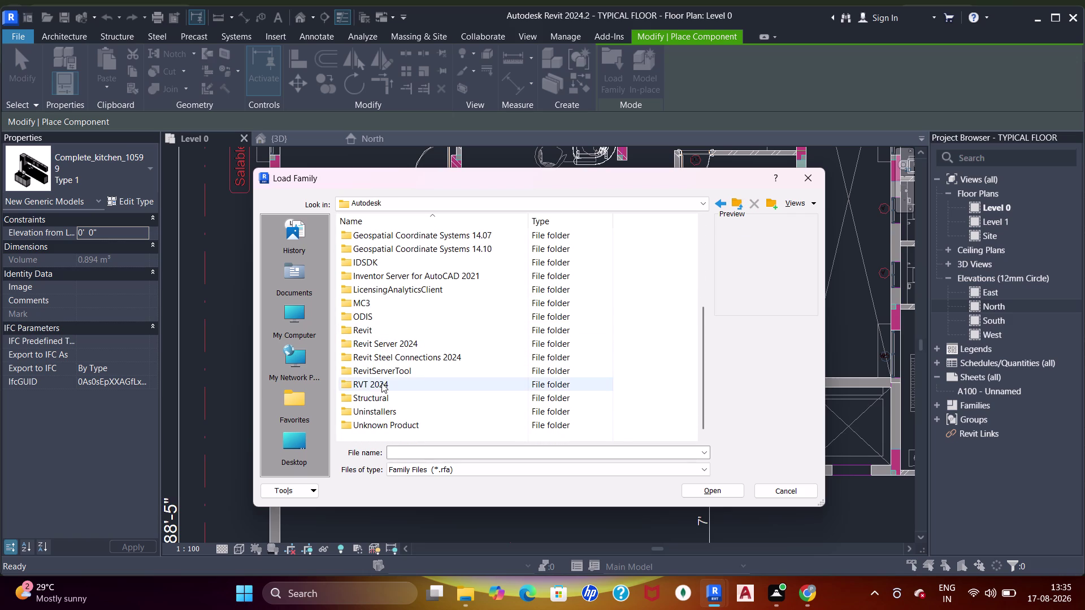
double_click(381, 383)
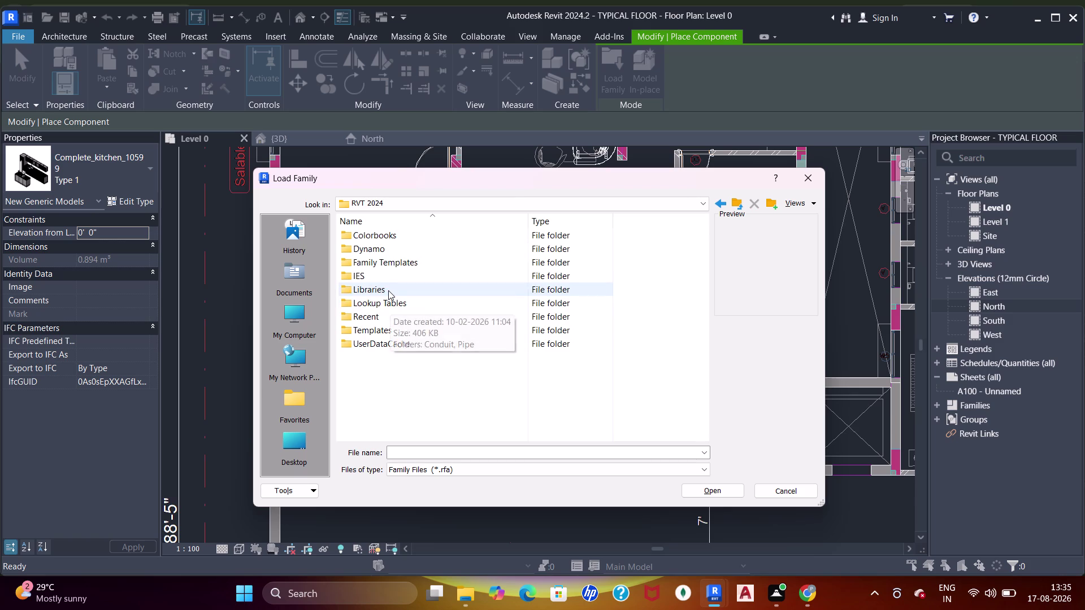
double_click(388, 290)
double_click(392, 276)
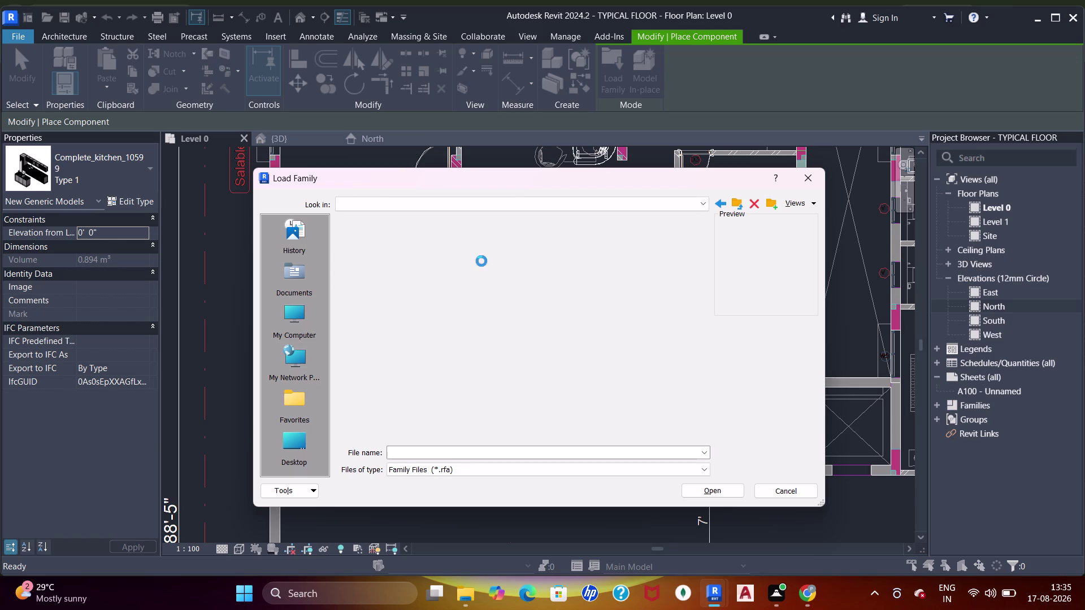
triple_click(395, 243)
click(395, 240)
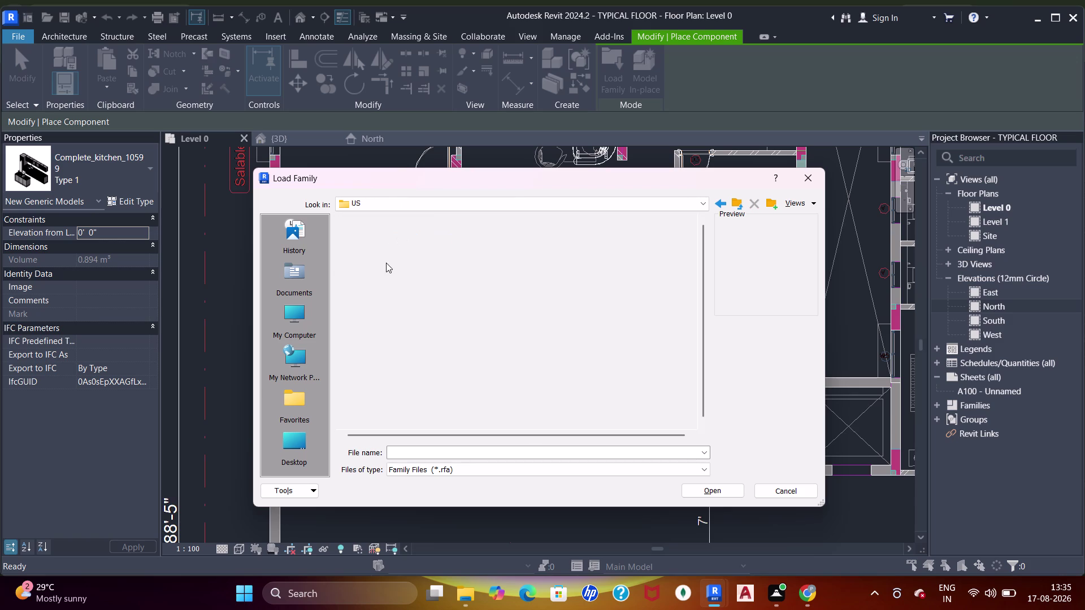
click(387, 256)
Open Plumbing > Architectural > Fixtures > Water Closets and load the domestic toilet family.
scroll(down, 3)
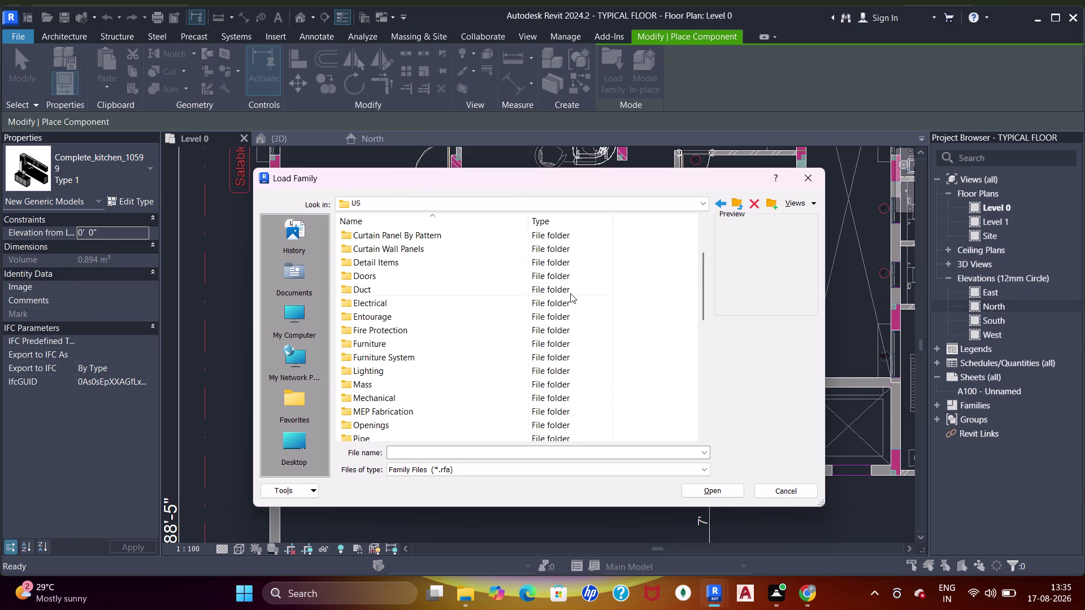
scroll(down, 3)
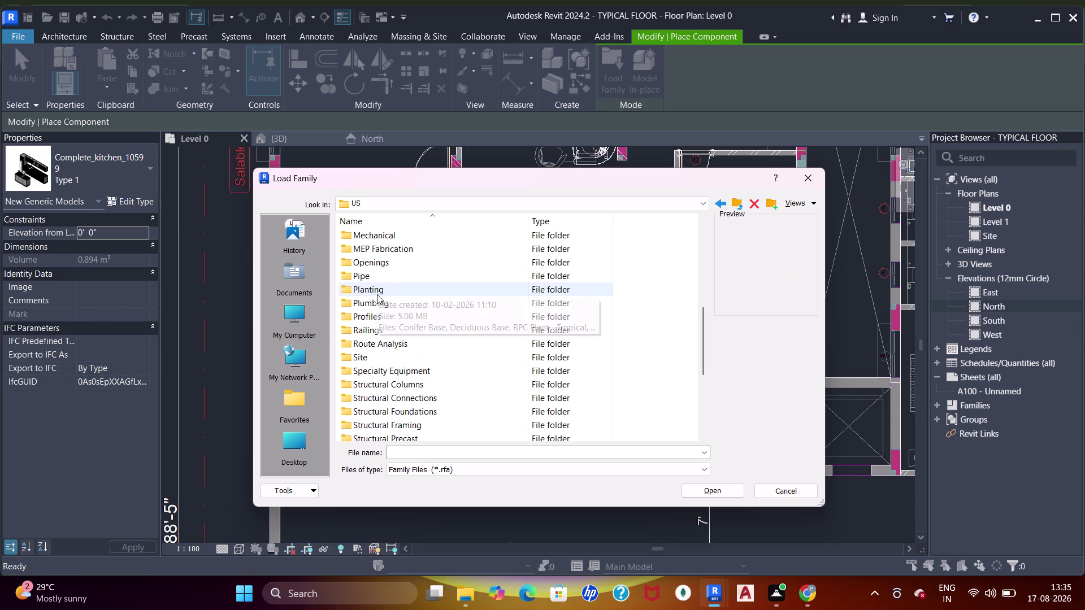
double_click(367, 301)
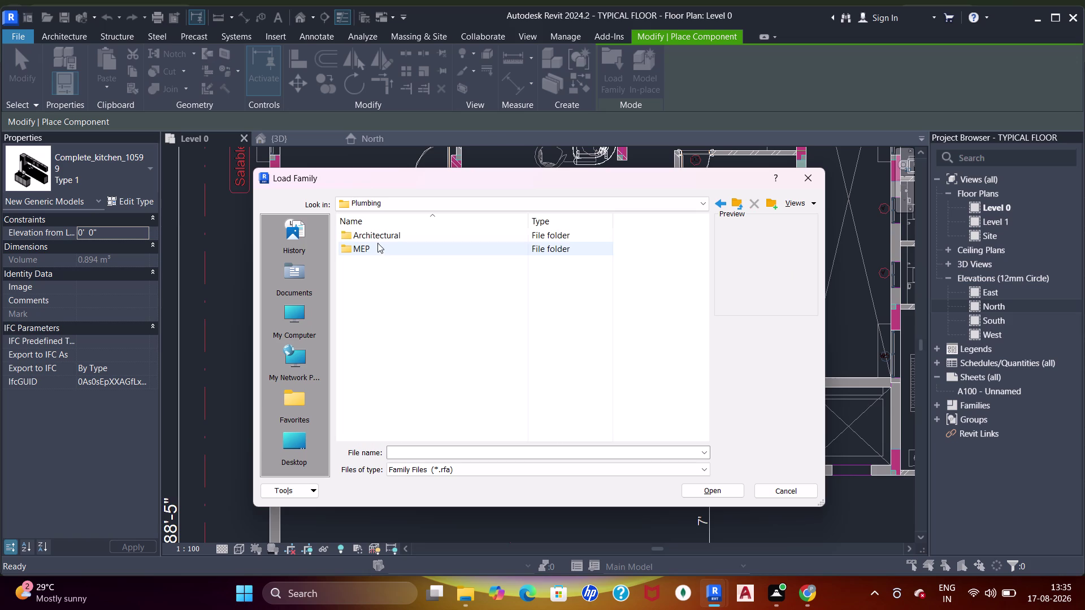
double_click(377, 240)
double_click(373, 249)
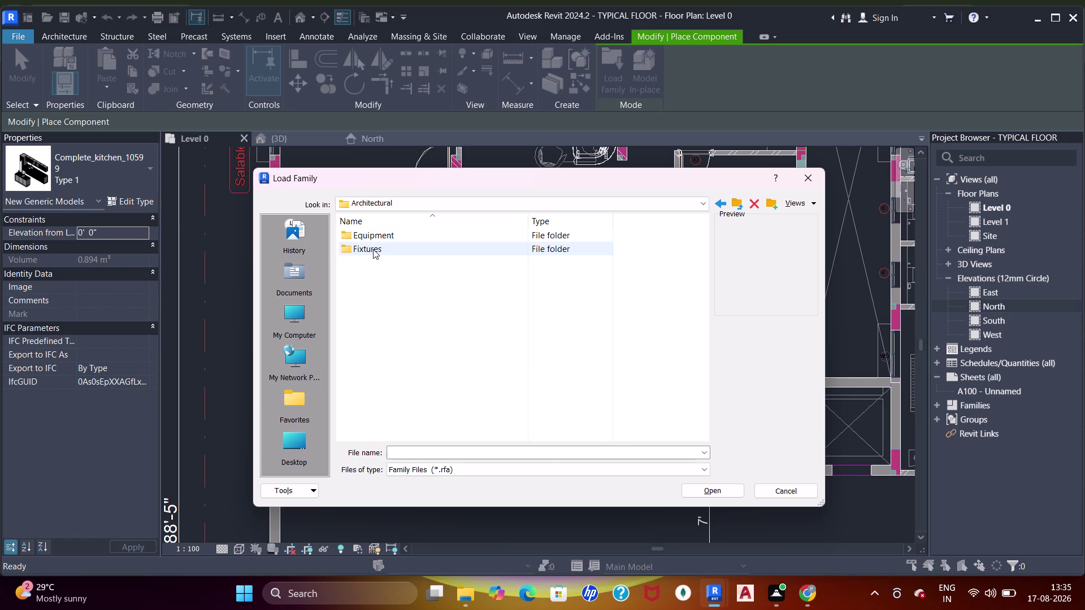
click(375, 248)
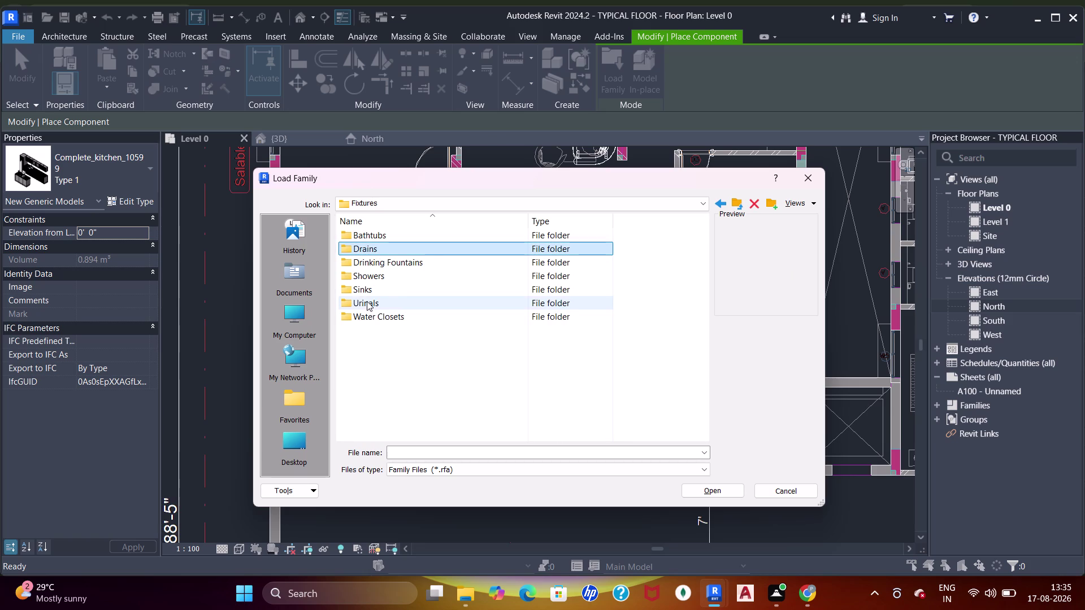
double_click(368, 316)
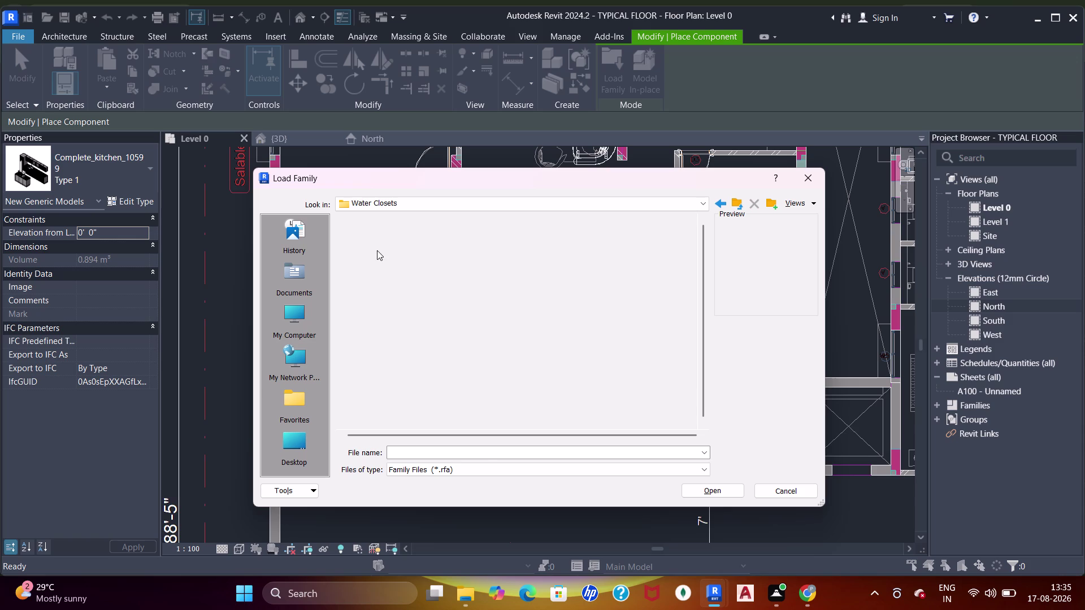
click(377, 250)
click(383, 269)
double_click(391, 274)
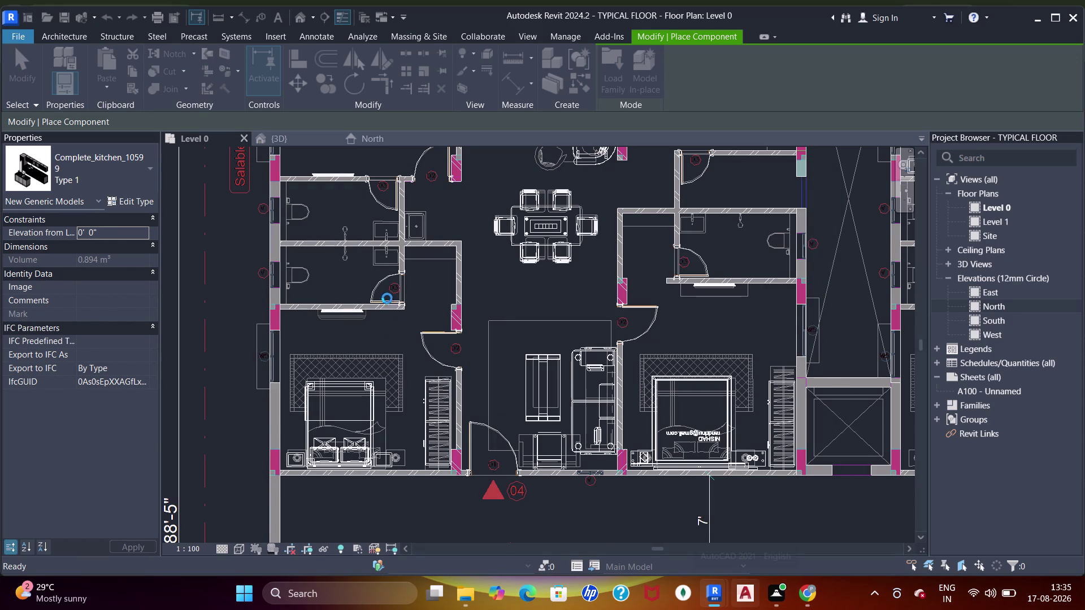
Place rotated toilets against the walls of the first two adjoining bathrooms.
scroll(up, 3)
middle_drag(327, 296, 384, 354)
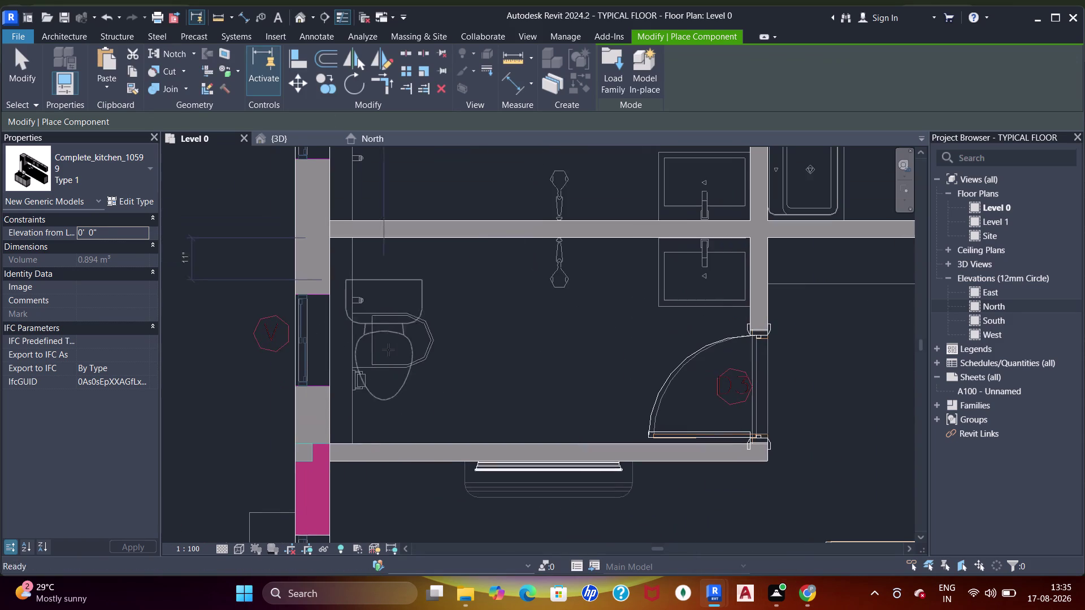
key(space)
scroll(up, 3)
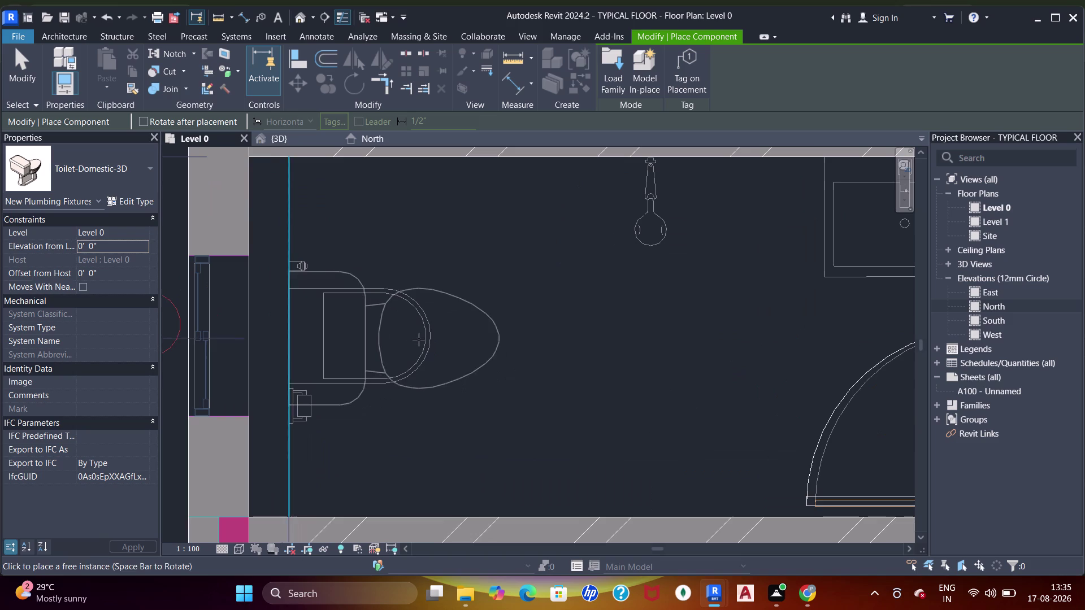
click(416, 344)
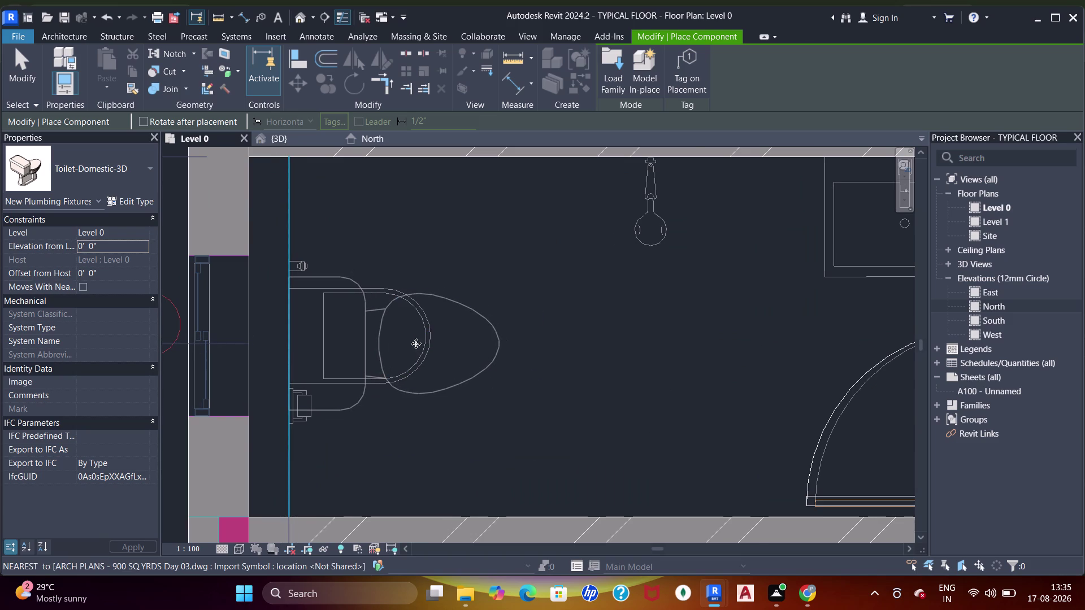
scroll(down, 3)
scroll(up, 3)
middle_drag(425, 271, 423, 413)
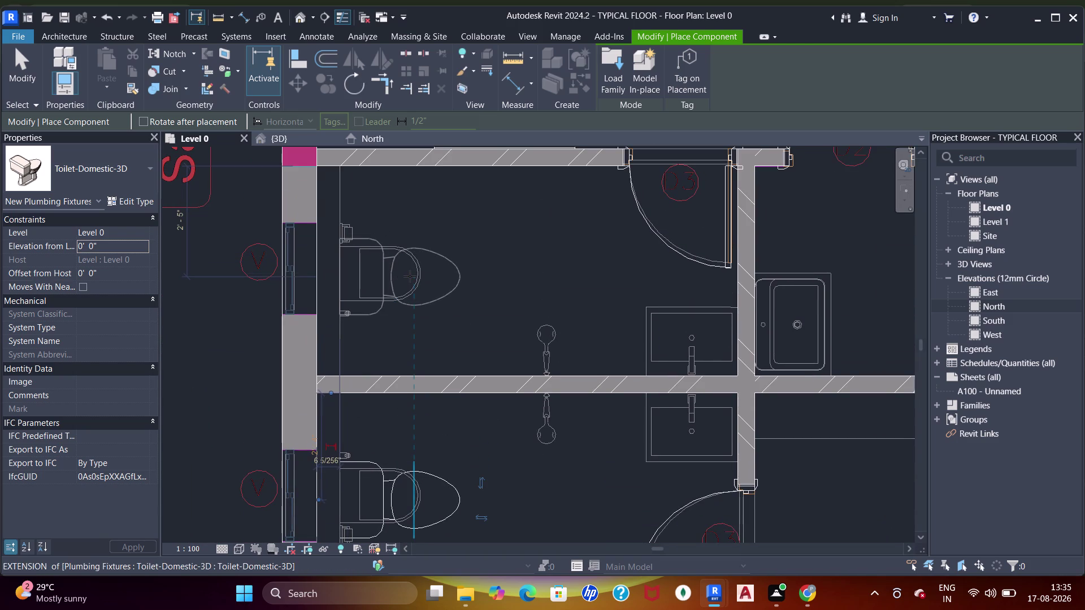
click(410, 277)
Place a toilet turned to back onto the right wall of the next bathroom.
scroll(down, 3)
middle_drag(430, 255, 413, 392)
scroll(up, 3)
scroll(down, 3)
middle_drag(481, 277, 428, 363)
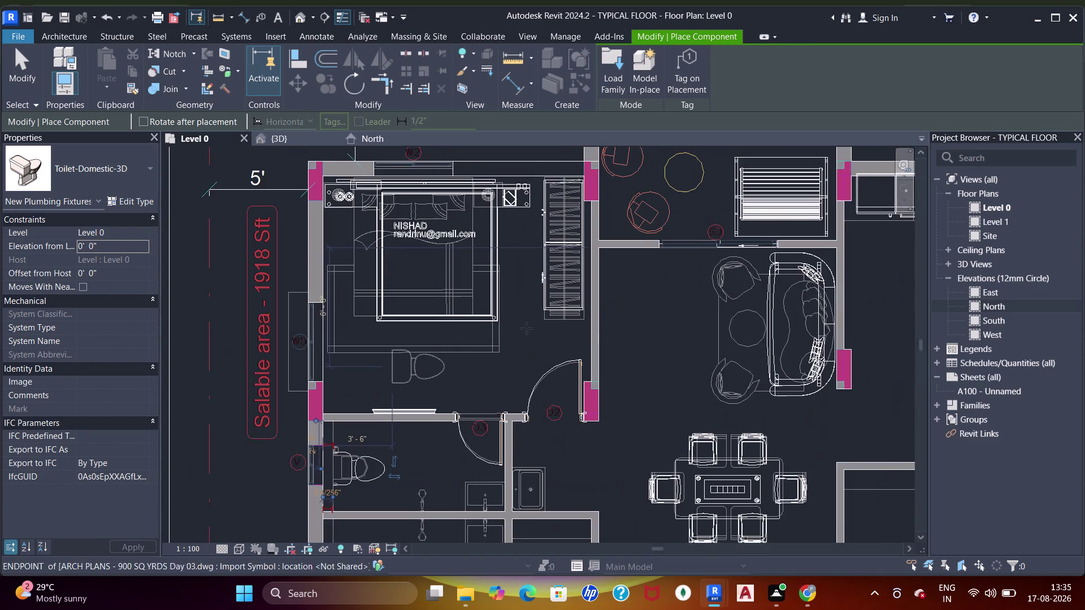
middle_drag(572, 352, 410, 301)
scroll(down, 3)
middle_drag(468, 353, 477, 256)
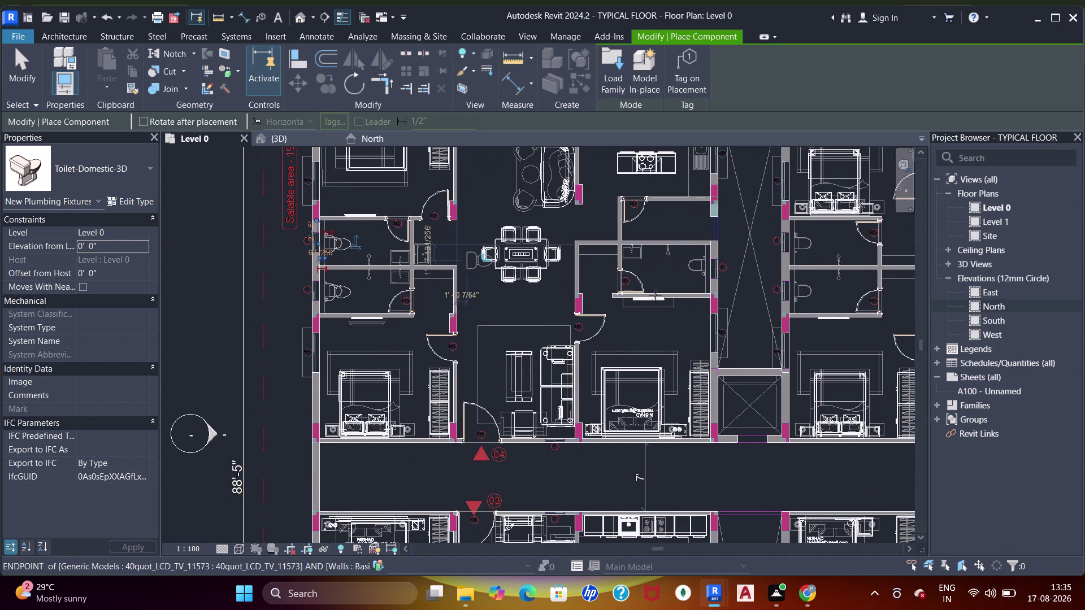
scroll(up, 3)
middle_drag(676, 299, 566, 375)
key(space)
key(space)
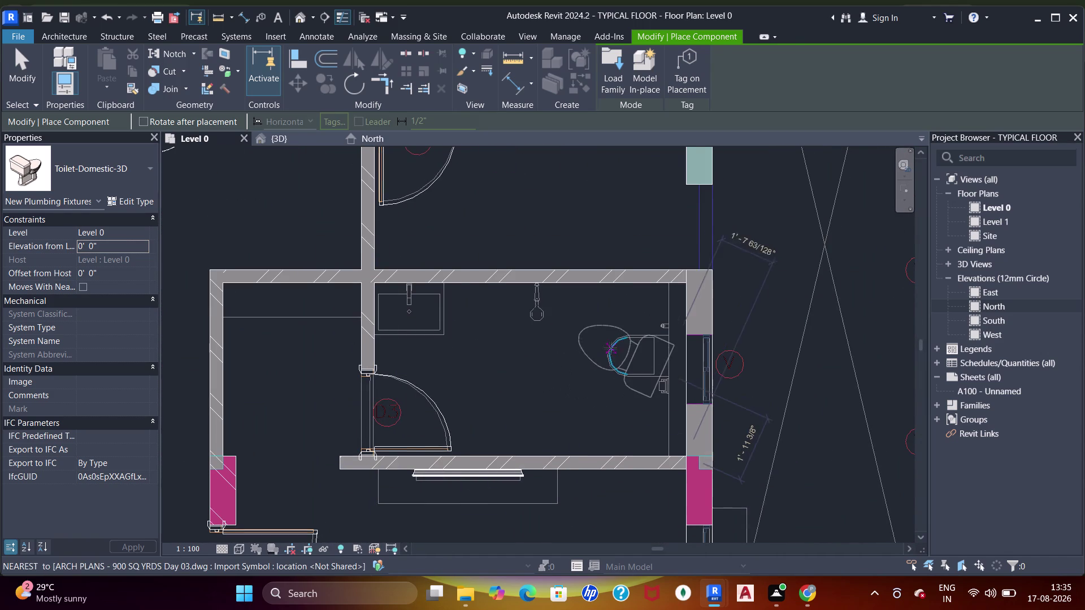
key(space)
key(space)
key(space)
key(space)
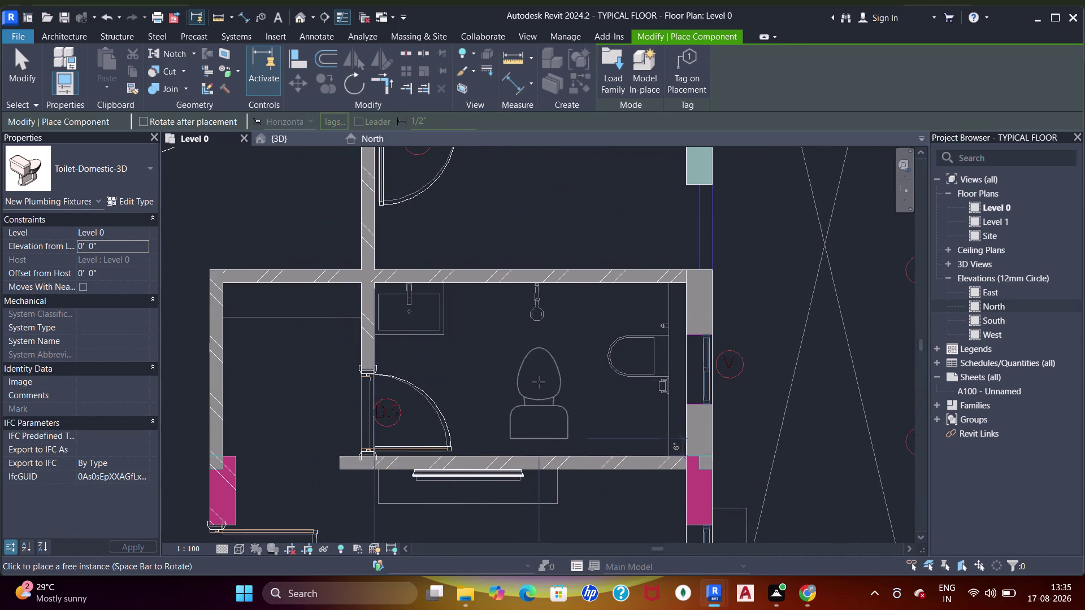
scroll(up, 3)
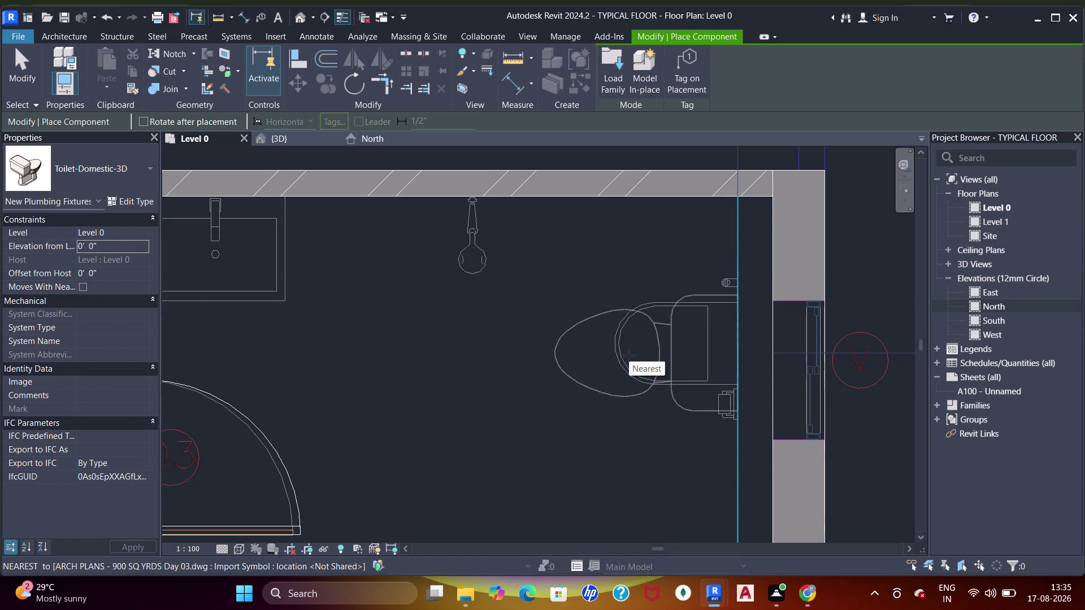
click(629, 356)
Pan across the floor plan to bring another bathroom into view.
scroll(down, 3)
middle_drag(613, 331, 599, 355)
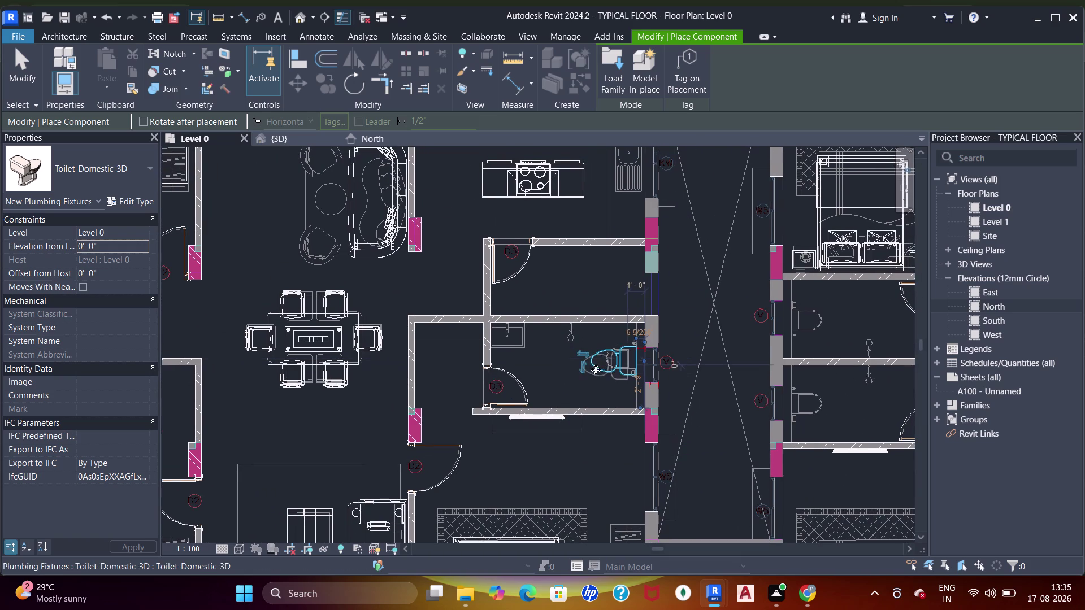
middle_drag(607, 376, 572, 266)
middle_drag(615, 366, 606, 244)
scroll(down, 3)
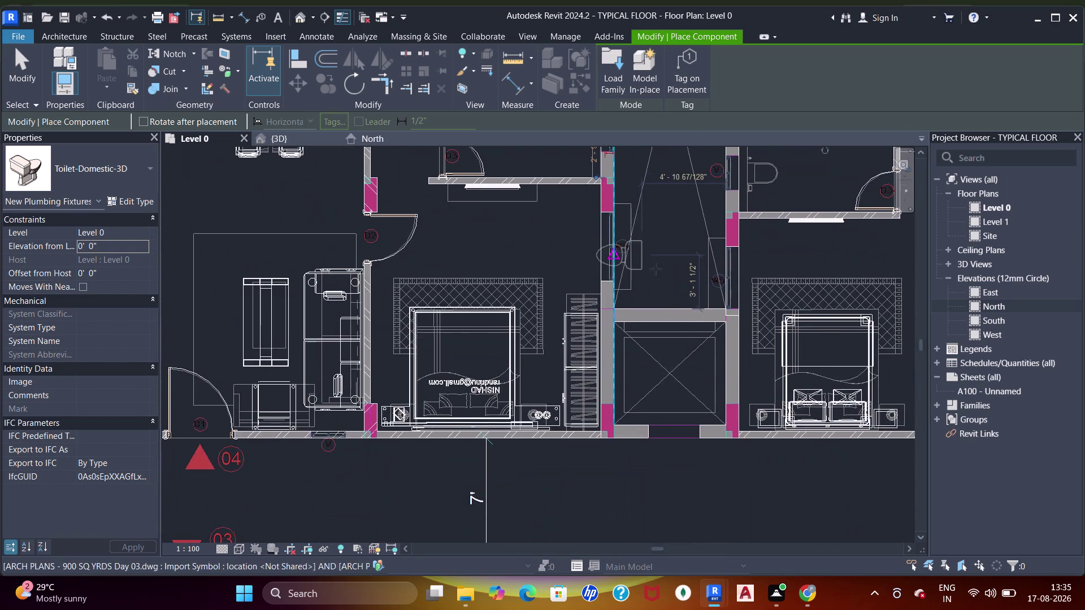
middle_drag(647, 276, 482, 386)
scroll(up, 3)
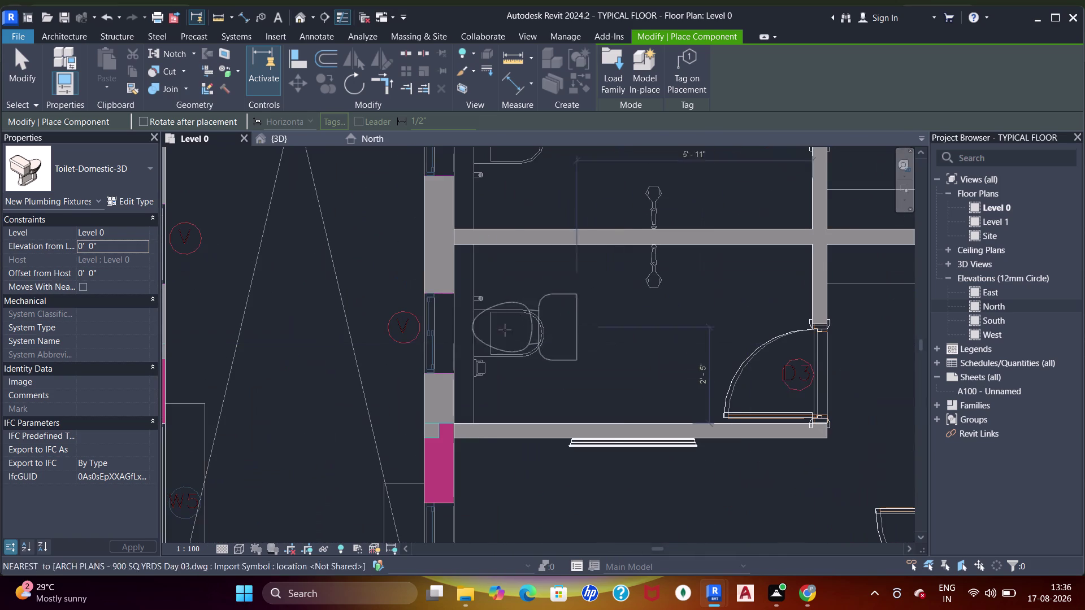
Rotate a domestic toilet and place it against the left wall, plus one in the bathroom above.
key(space)
key(space)
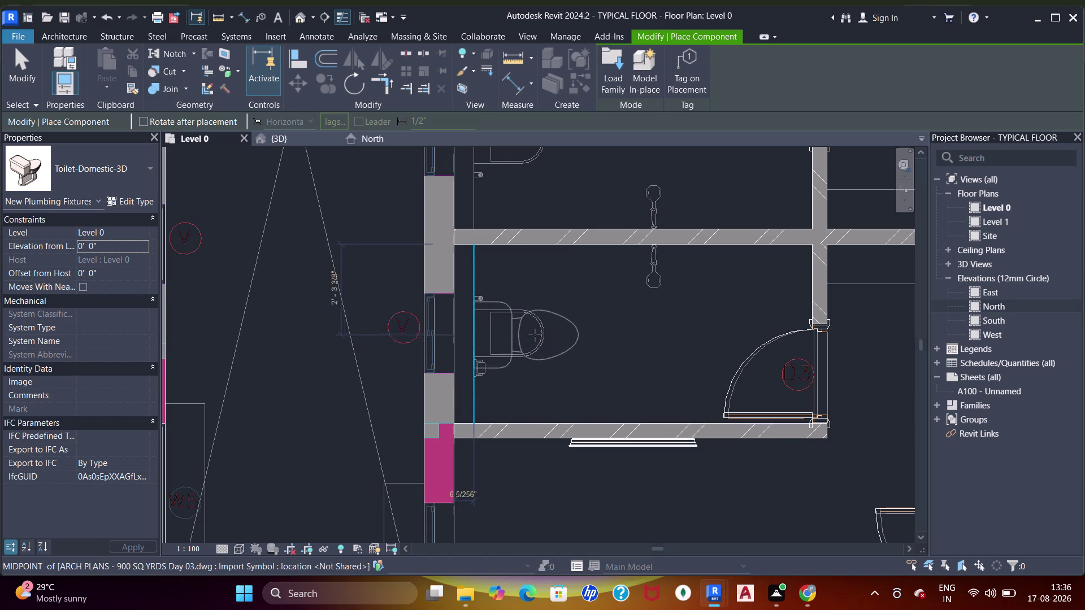
click(534, 338)
scroll(up, 3)
middle_drag(569, 242, 575, 394)
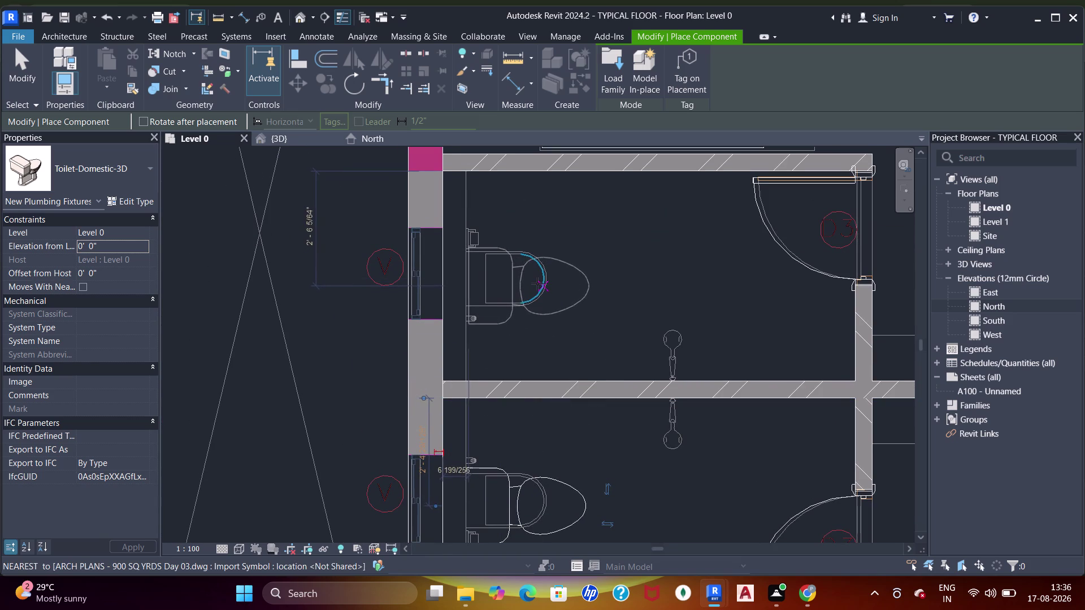
click(535, 283)
Place a rotated toilet against the right wall of the next bathroom.
scroll(down, 3)
middle_drag(586, 364, 468, 339)
scroll(down, 3)
middle_drag(547, 334, 477, 276)
scroll(up, 3)
middle_drag(746, 258, 660, 313)
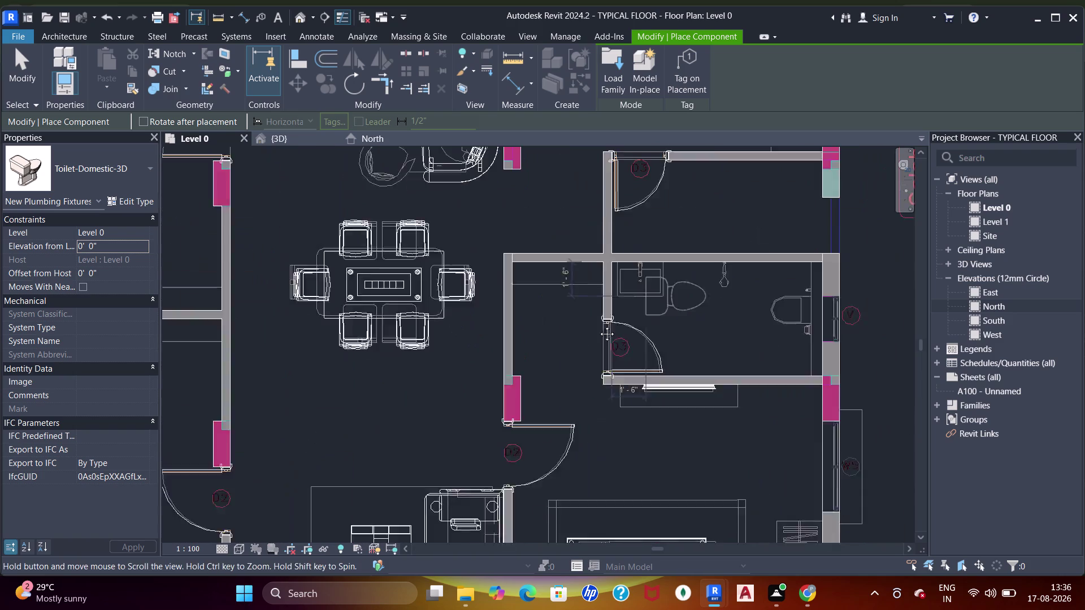
middle_drag(659, 314, 565, 330)
scroll(up, 3)
key(space)
key(space)
key(space)
key(space)
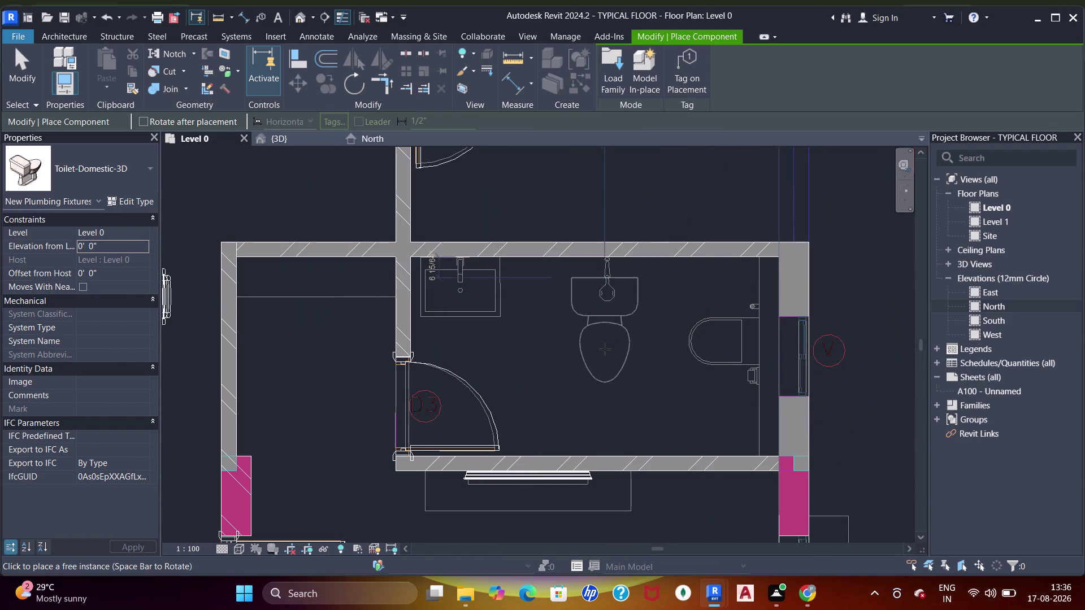
key(space)
key(space)
key(space)
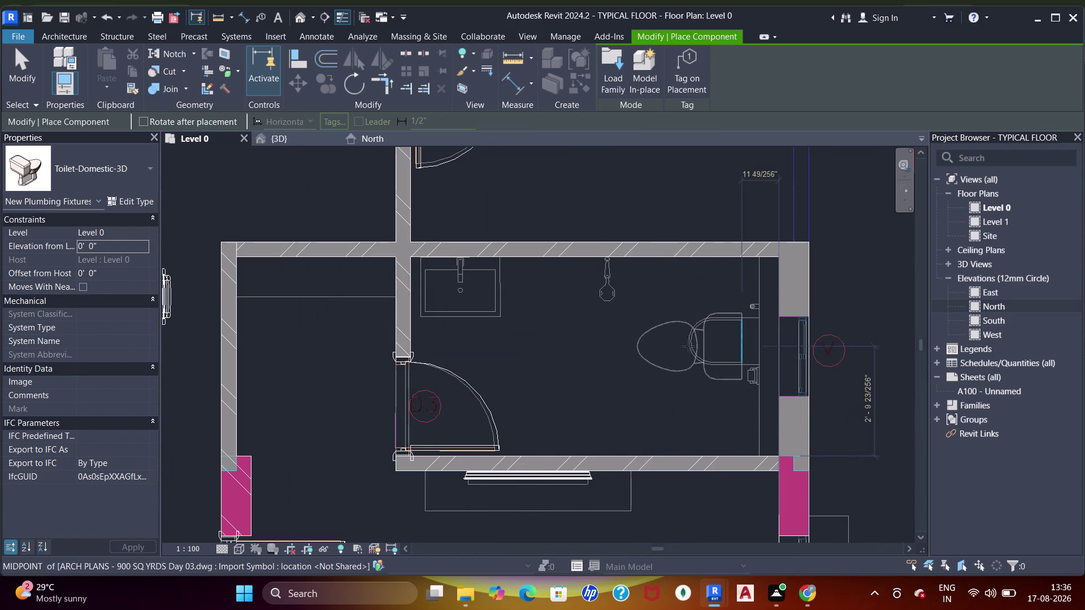
click(699, 345)
Find another unfurnished bathroom and place a toilet backing onto its left wall.
scroll(down, 3)
middle_drag(675, 333, 651, 265)
scroll(up, 3)
scroll(down, 3)
middle_drag(656, 367, 655, 359)
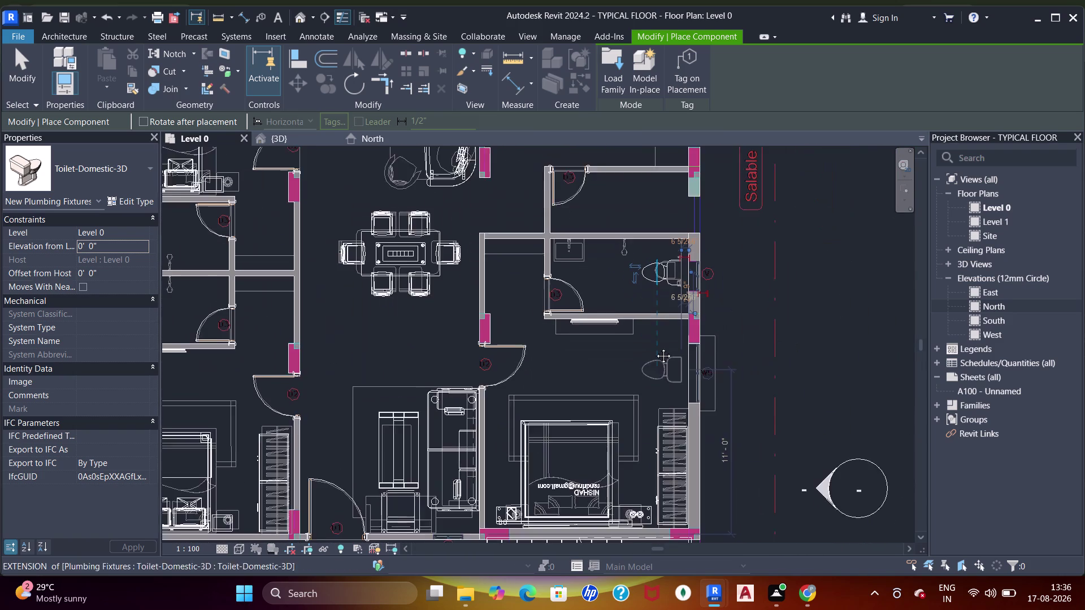
middle_drag(655, 359, 655, 313)
middle_drag(630, 257, 646, 419)
middle_drag(614, 278, 681, 302)
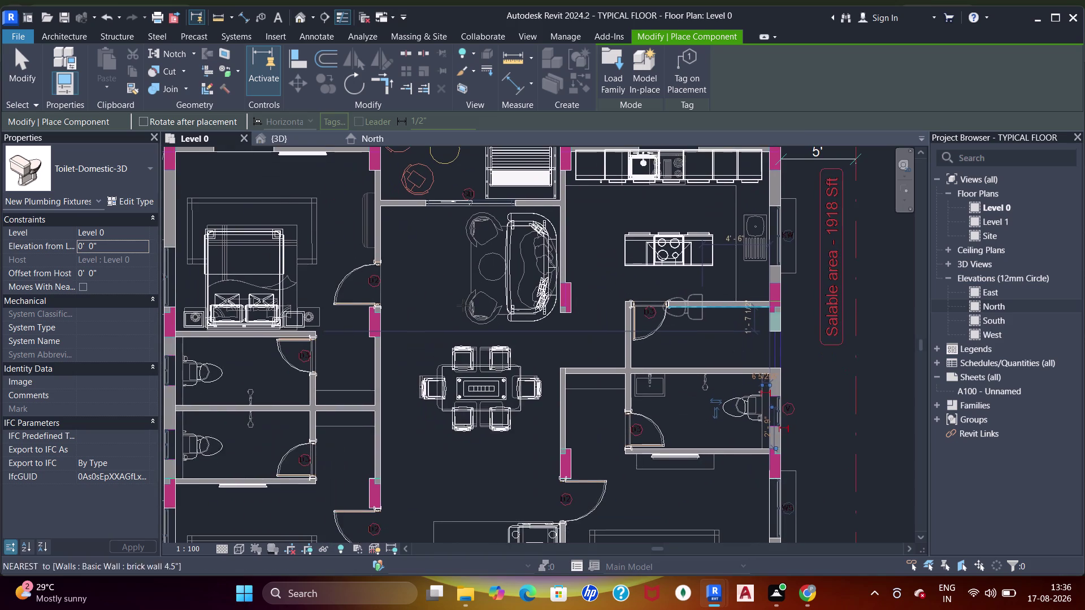
scroll(down, 3)
middle_drag(421, 368, 519, 231)
middle_drag(462, 376, 460, 417)
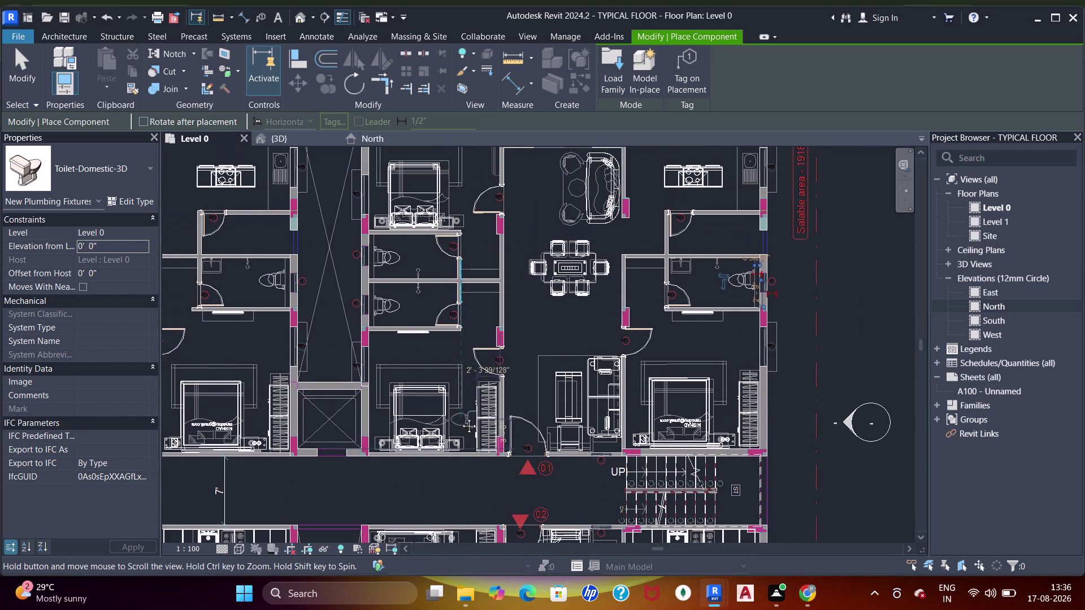
middle_drag(461, 418, 647, 437)
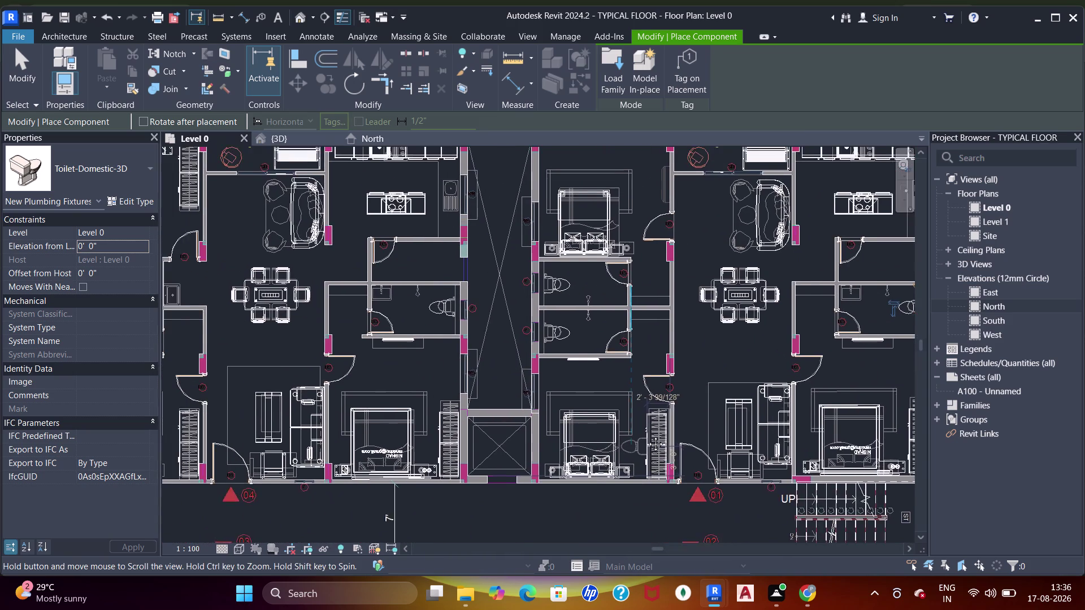
middle_drag(647, 437, 647, 215)
middle_drag(452, 416, 588, 299)
scroll(up, 3)
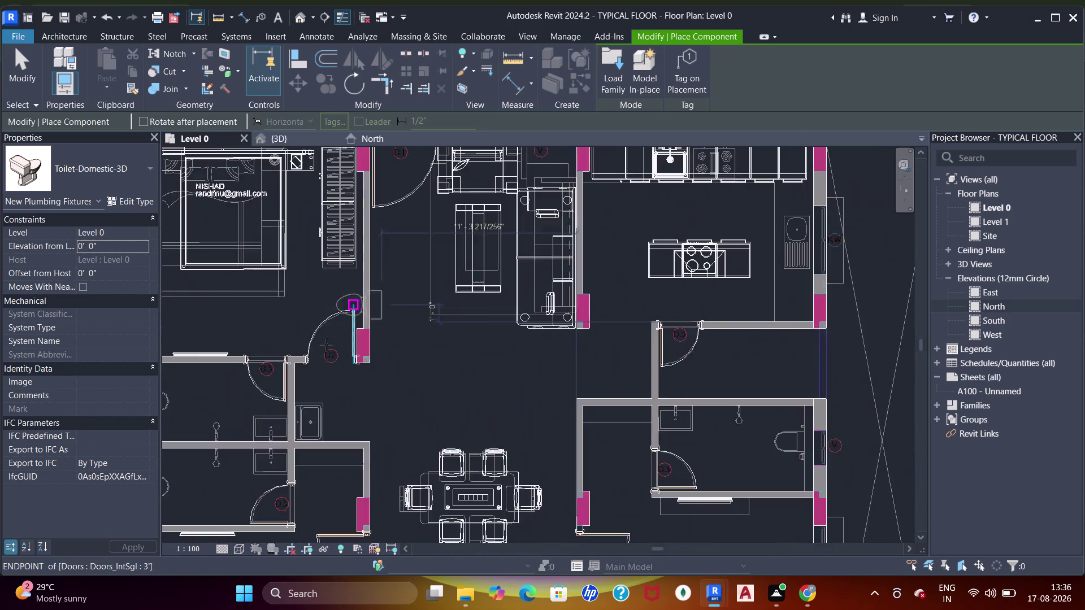
middle_drag(322, 367, 468, 264)
scroll(up, 3)
middle_drag(327, 292, 404, 347)
key(space)
key(space)
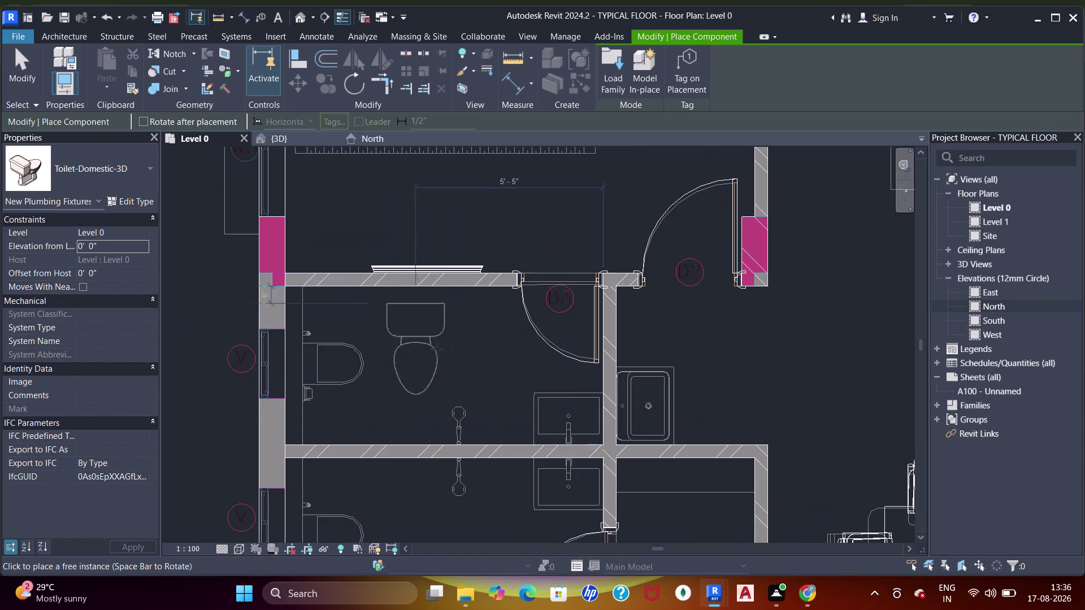
key(space)
key(space)
key(space)
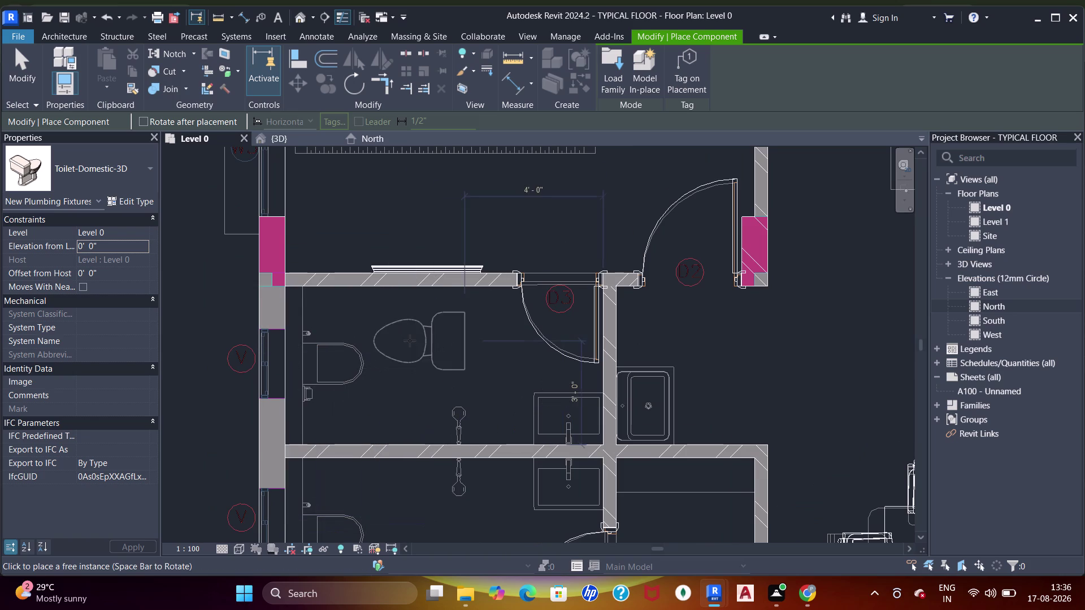
key(space)
scroll(up, 3)
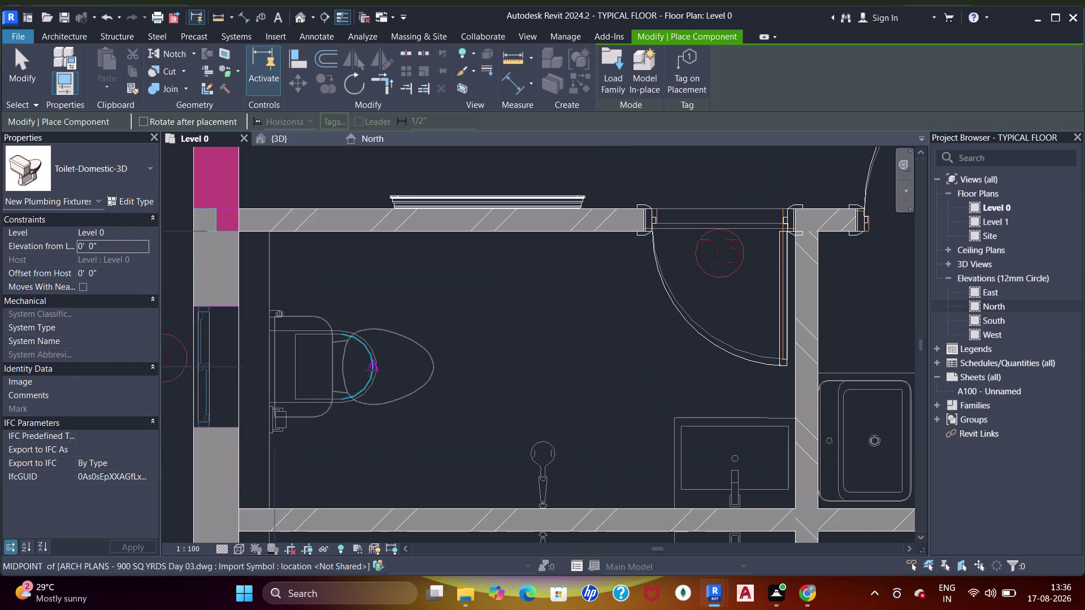
click(362, 372)
Place toilets in the lower bathroom and against a right wall in another bathroom.
scroll(down, 3)
middle_drag(407, 396, 426, 265)
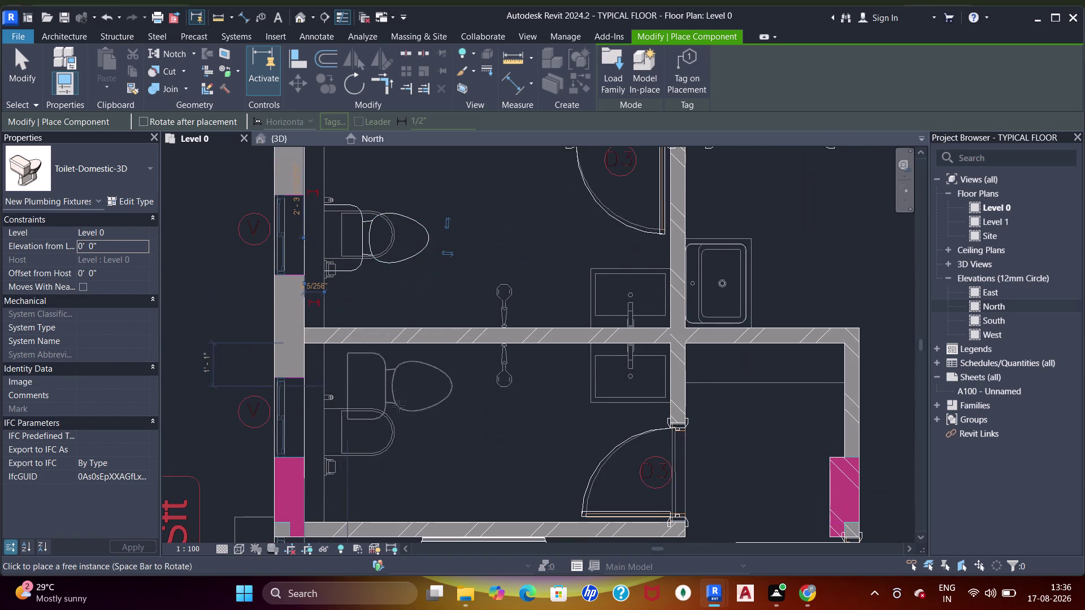
click(384, 433)
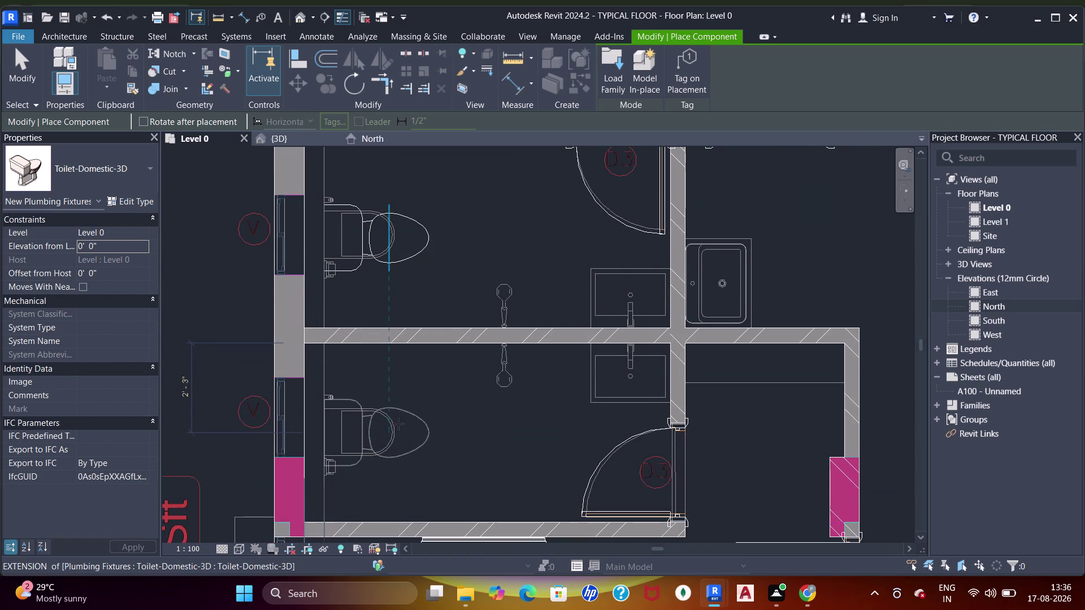
scroll(down, 3)
middle_drag(494, 406, 386, 310)
scroll(down, 3)
middle_drag(553, 316, 436, 209)
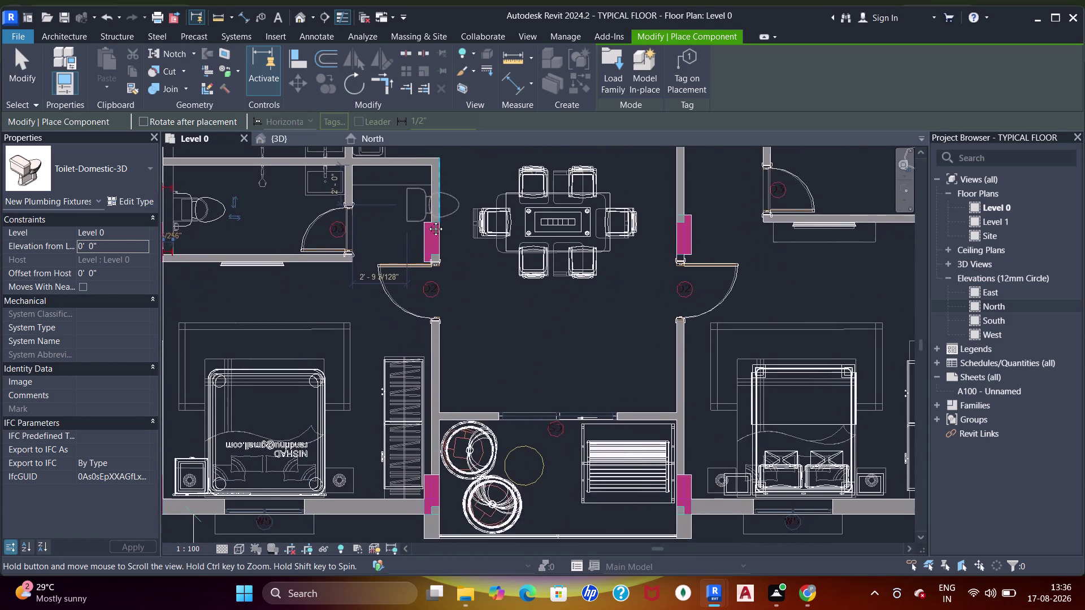
middle_drag(436, 209, 297, 343)
middle_drag(665, 302, 532, 369)
scroll(up, 3)
key(space)
key(space)
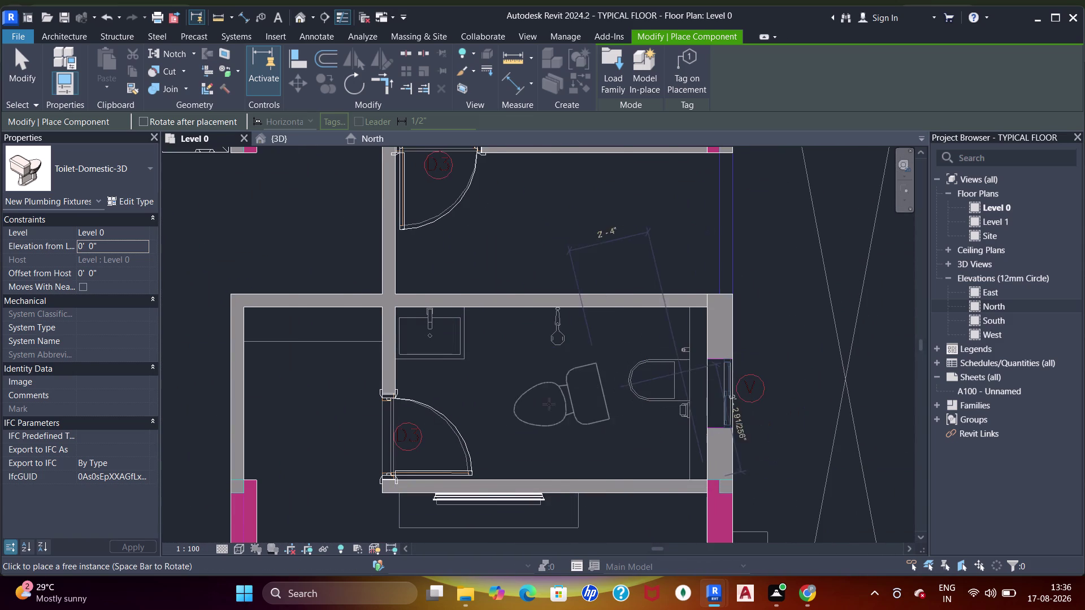
key(space)
key(space)
key(space)
key(space)
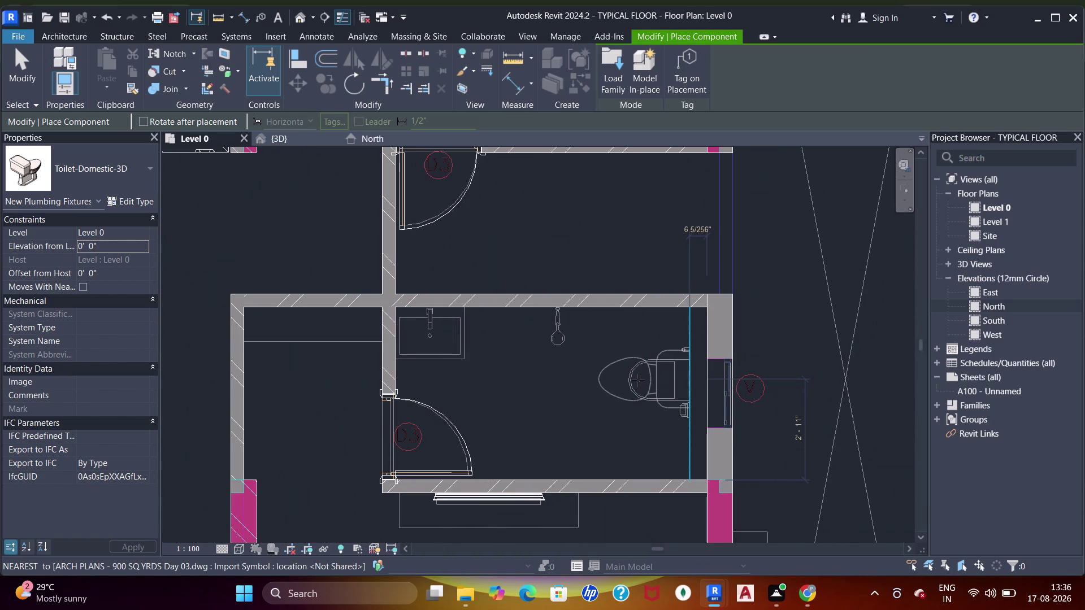
click(638, 381)
Place two more toilets along left walls in further bathrooms.
scroll(down, 3)
middle_drag(646, 355, 565, 365)
scroll(down, 3)
middle_drag(570, 354, 606, 222)
middle_drag(644, 265, 442, 364)
middle_drag(594, 348, 573, 364)
scroll(up, 3)
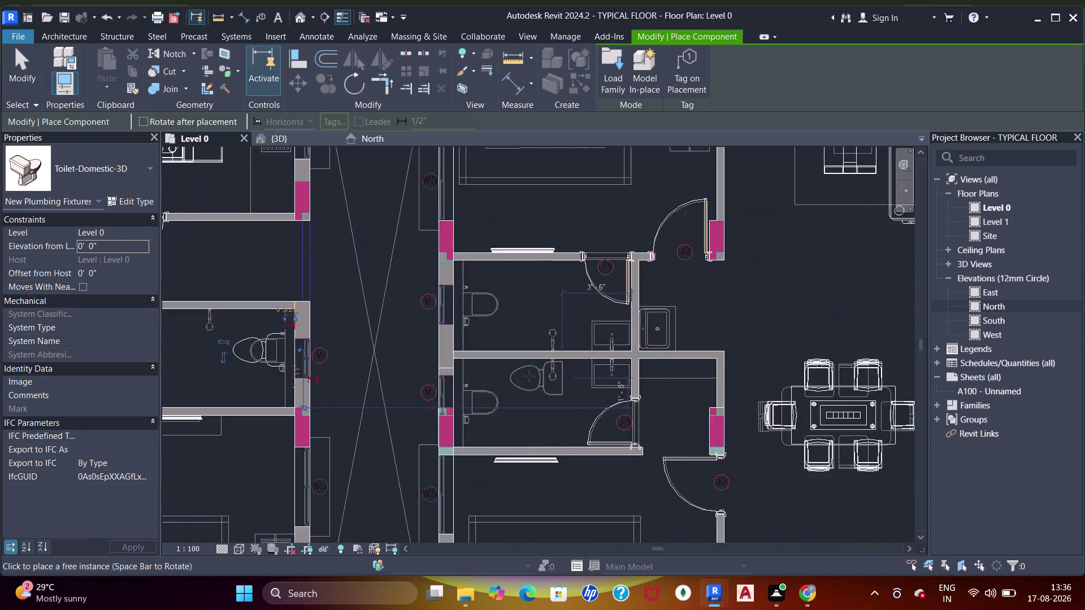
scroll(up, 3)
middle_drag(528, 383, 542, 391)
key(space)
key(space)
scroll(up, 3)
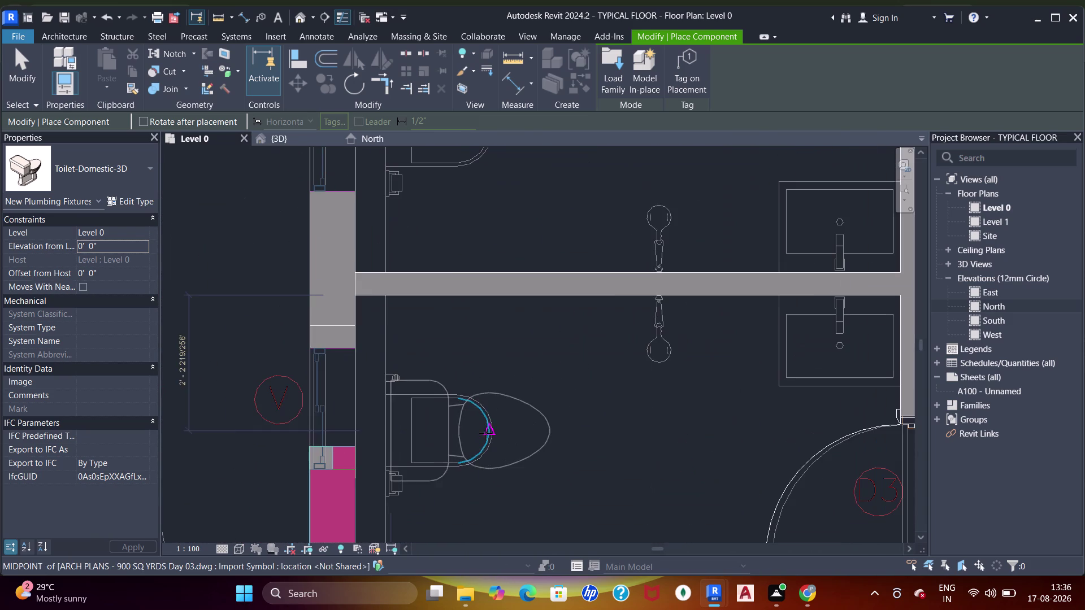
click(479, 441)
middle_drag(530, 243, 544, 414)
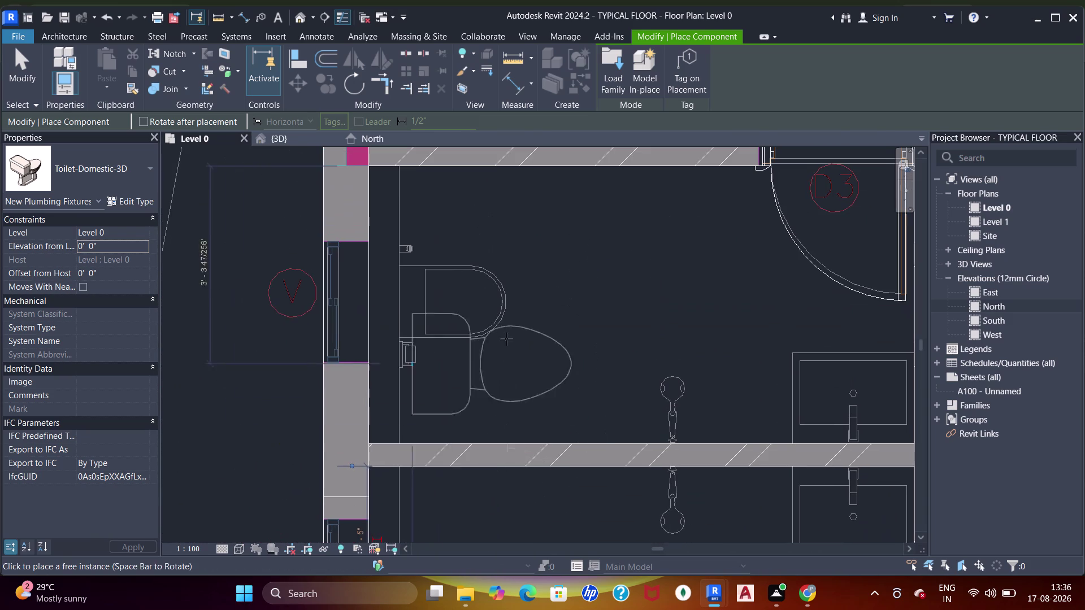
click(491, 296)
scroll(up, 3)
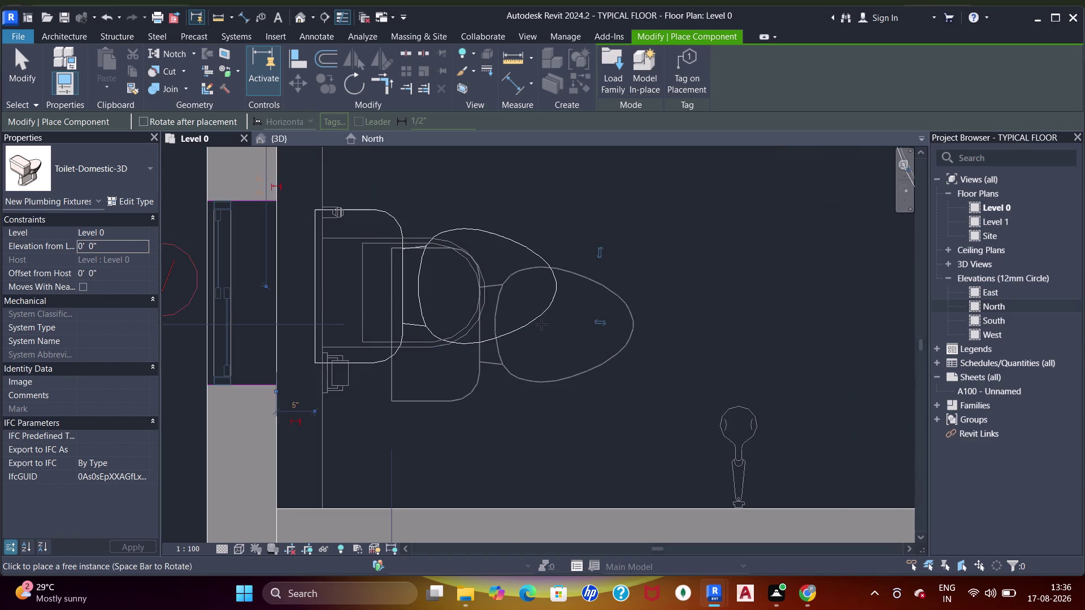
Align a toilet's back flush to its wall face using Align (AL).
key(Escape)
key(Escape)
key(Escape)
key(Escape)
key(a)
key(a)
key(a)
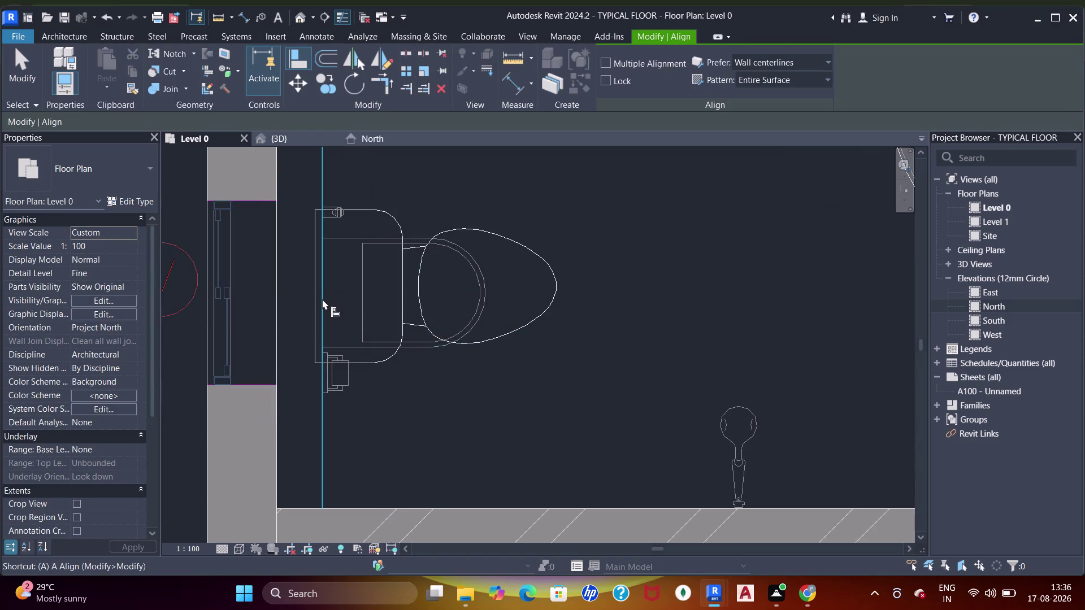
click(323, 304)
click(317, 304)
scroll(down, 3)
middle_drag(388, 289, 355, 310)
key(Escape)
key(Escape)
key(Escape)
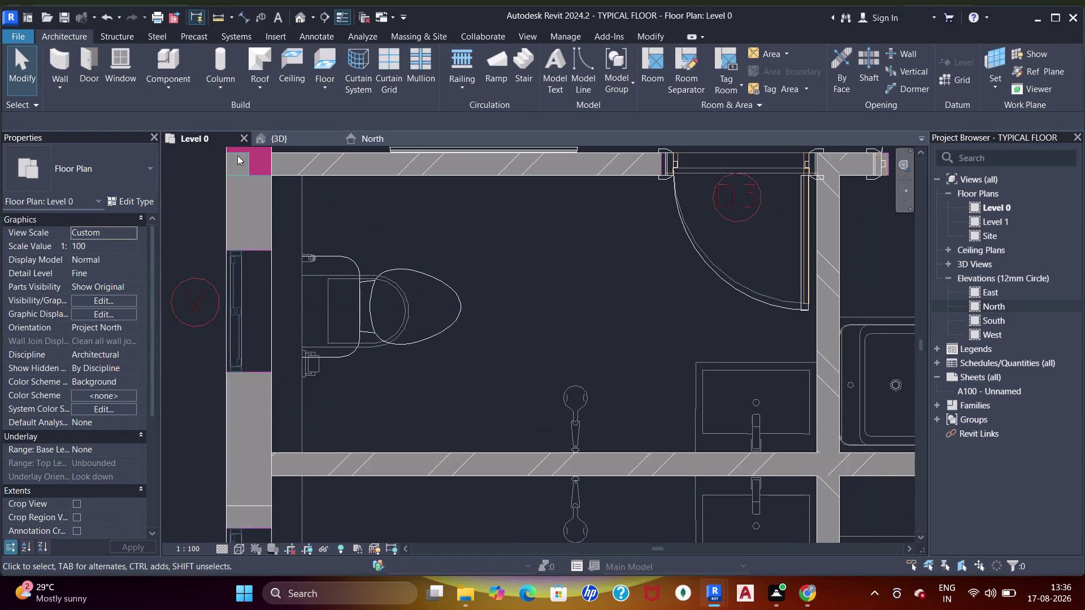
Place a toilet with its tank against the right wall of the right-hand bathroom.
drag(170, 55, 180, 71)
scroll(down, 3)
scroll(down, 3)
middle_drag(658, 339, 504, 301)
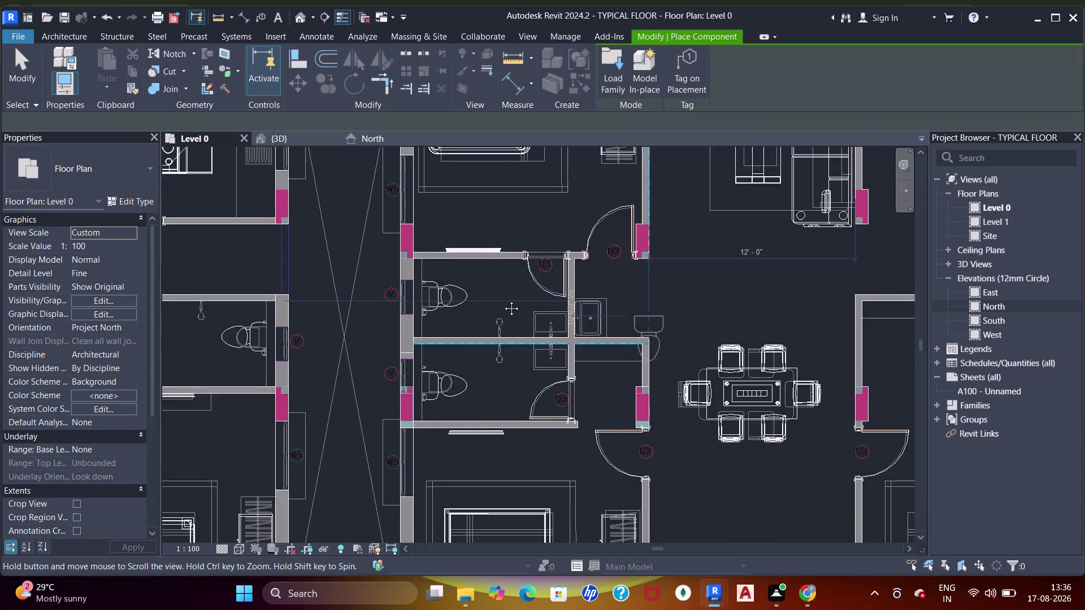
middle_drag(504, 300, 503, 300)
middle_drag(634, 378, 626, 316)
scroll(down, 3)
middle_drag(656, 320, 519, 372)
scroll(down, 3)
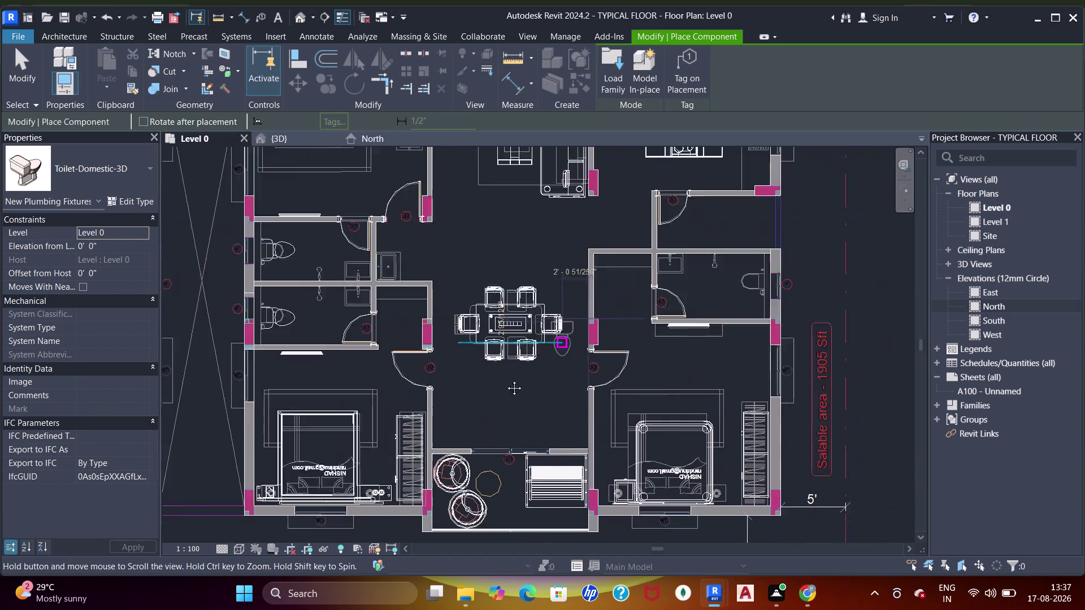
middle_drag(518, 372, 495, 384)
scroll(up, 3)
scroll(up, 3)
key(space)
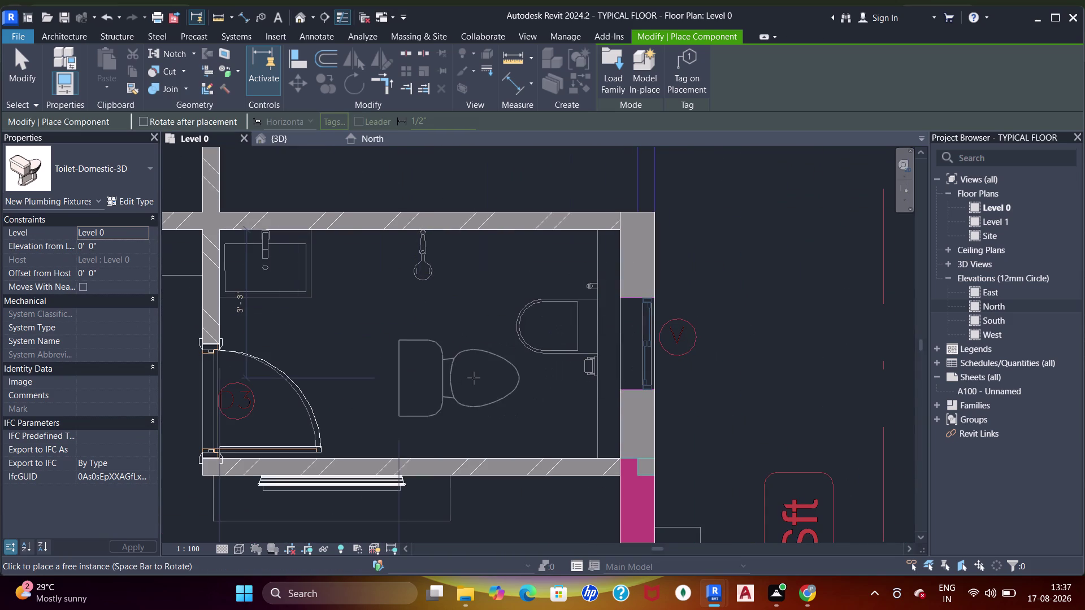
key(space)
key(space)
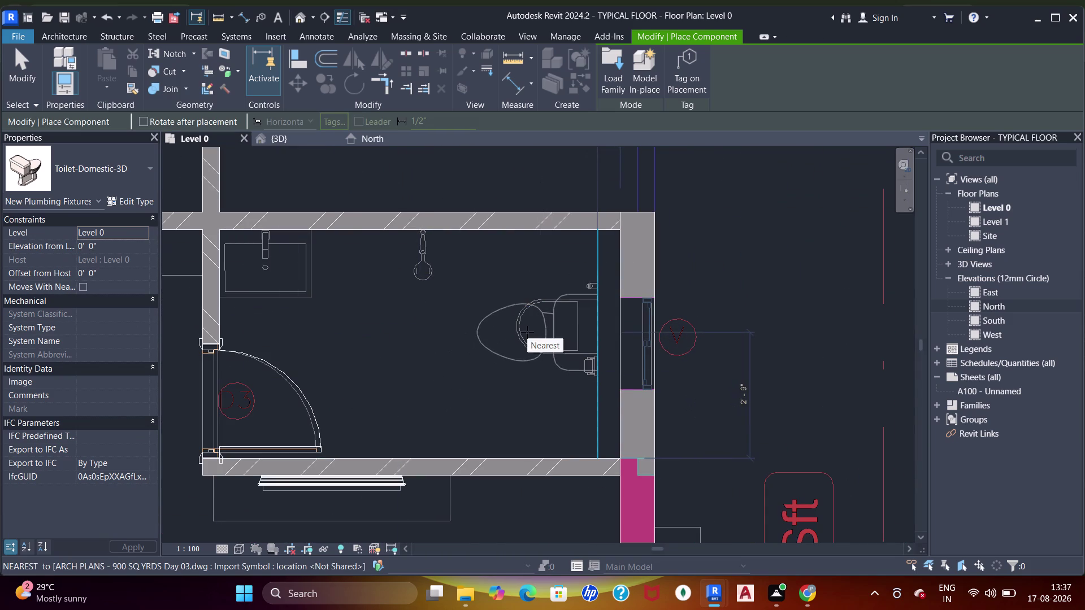
click(527, 332)
Pan across the whole Level 0 plan to check the units for missing toilets.
scroll(down, 3)
middle_drag(509, 296, 573, 358)
scroll(down, 3)
middle_drag(532, 338, 550, 379)
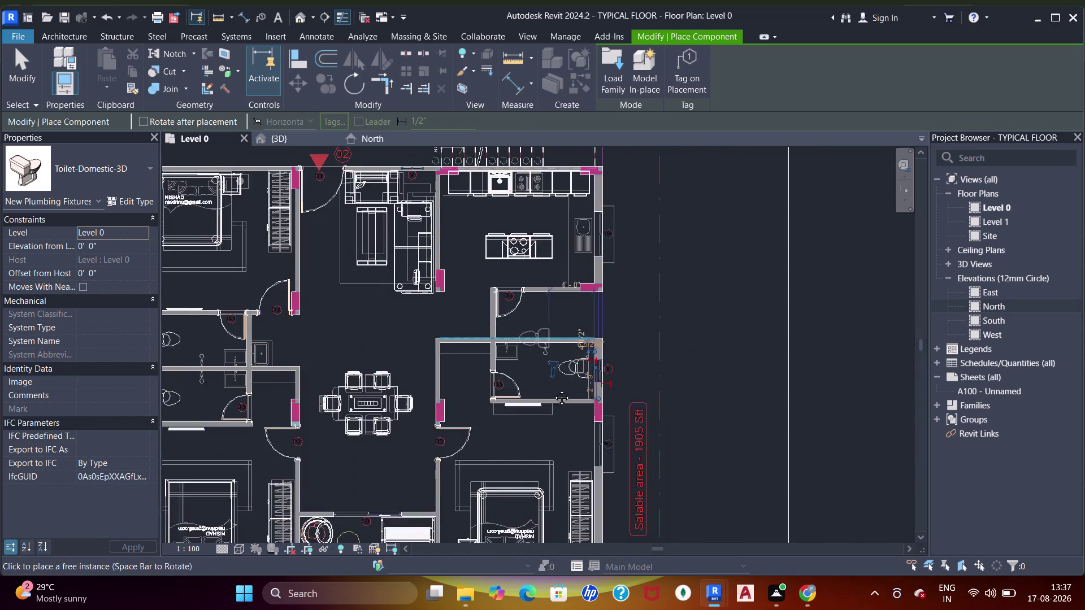
middle_drag(550, 380, 600, 231)
scroll(down, 3)
middle_drag(578, 321, 685, 387)
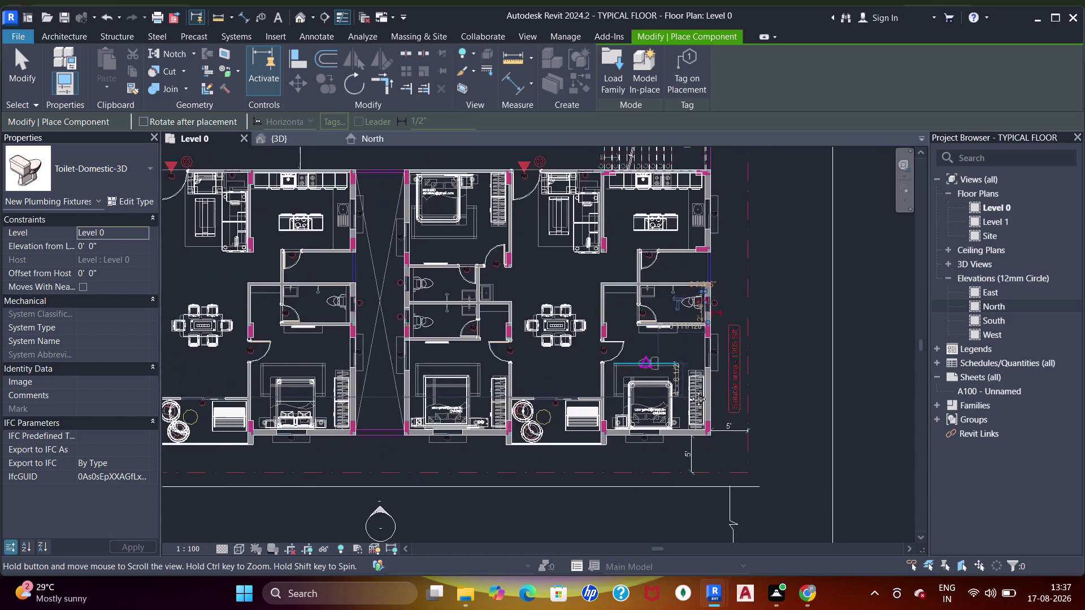
middle_drag(685, 387, 690, 391)
middle_drag(520, 361, 622, 372)
middle_drag(494, 364, 577, 386)
middle_drag(513, 326, 512, 327)
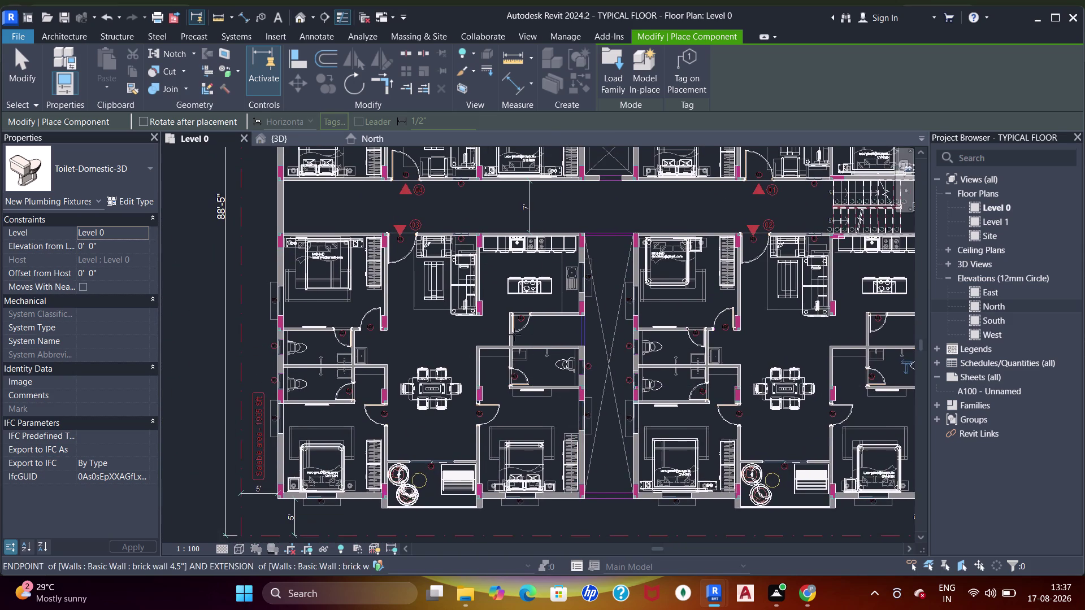
middle_drag(513, 327, 511, 355)
drag(603, 64, 610, 65)
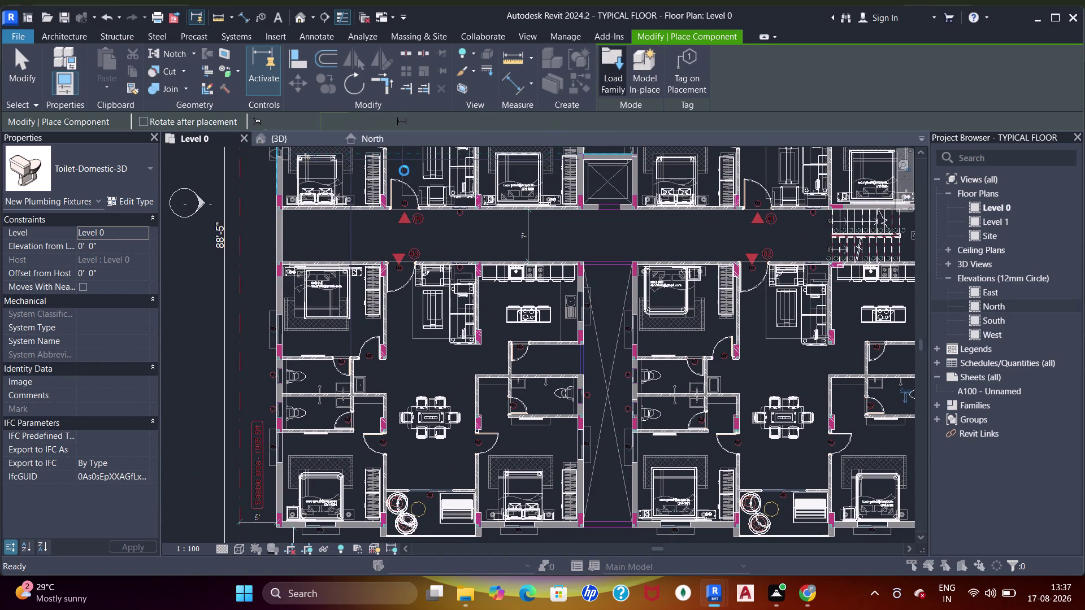
click(737, 201)
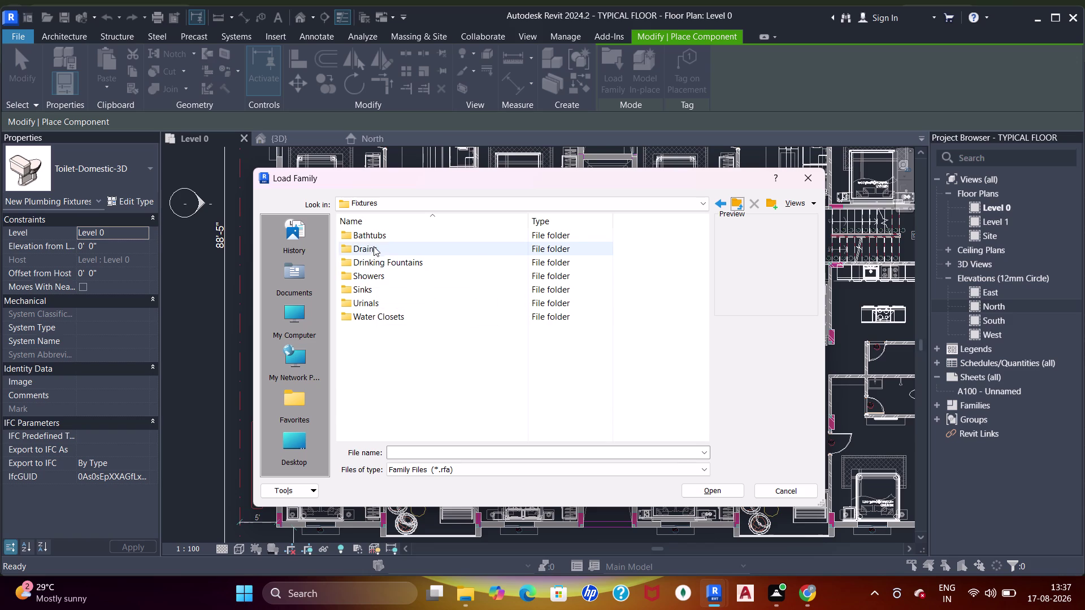
Preview the families in the Sinks folder and load Sink Vanity-Square.rfa.
double_click(378, 288)
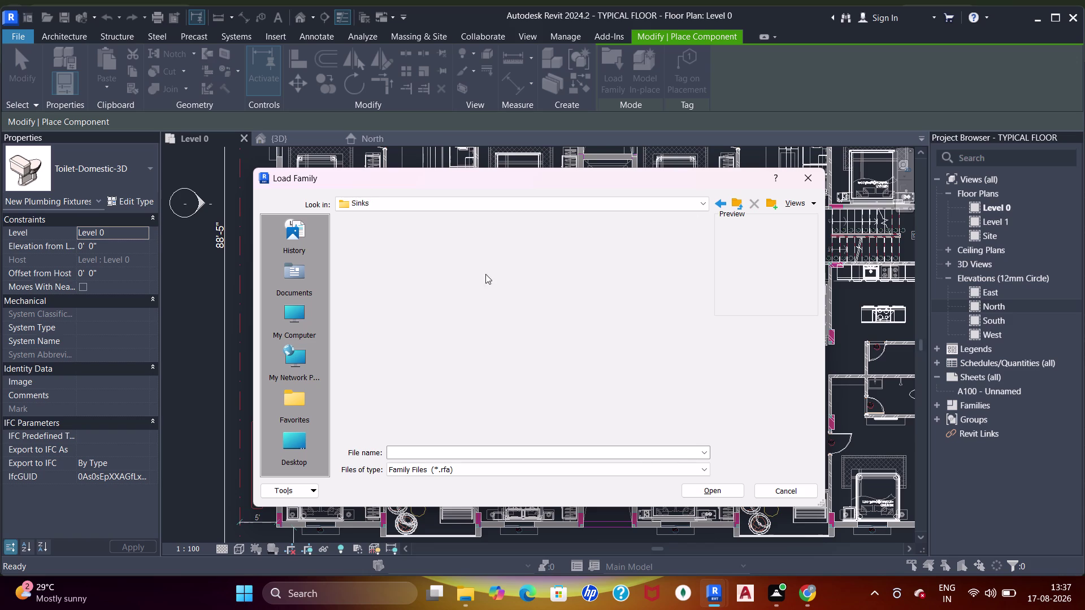
click(397, 239)
click(404, 250)
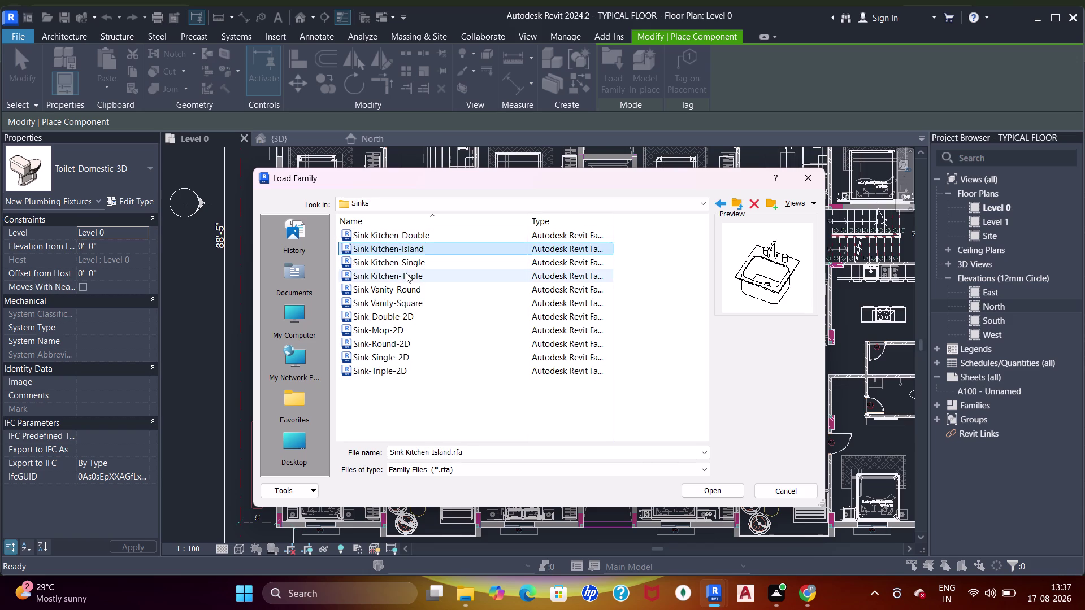
click(405, 272)
click(409, 267)
click(409, 297)
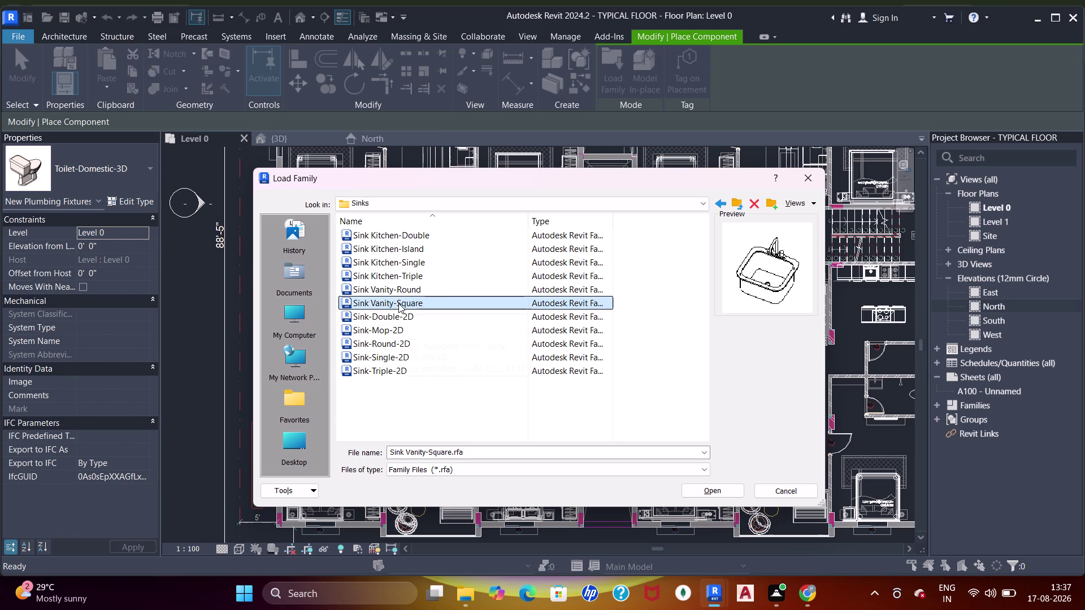
click(402, 289)
click(398, 283)
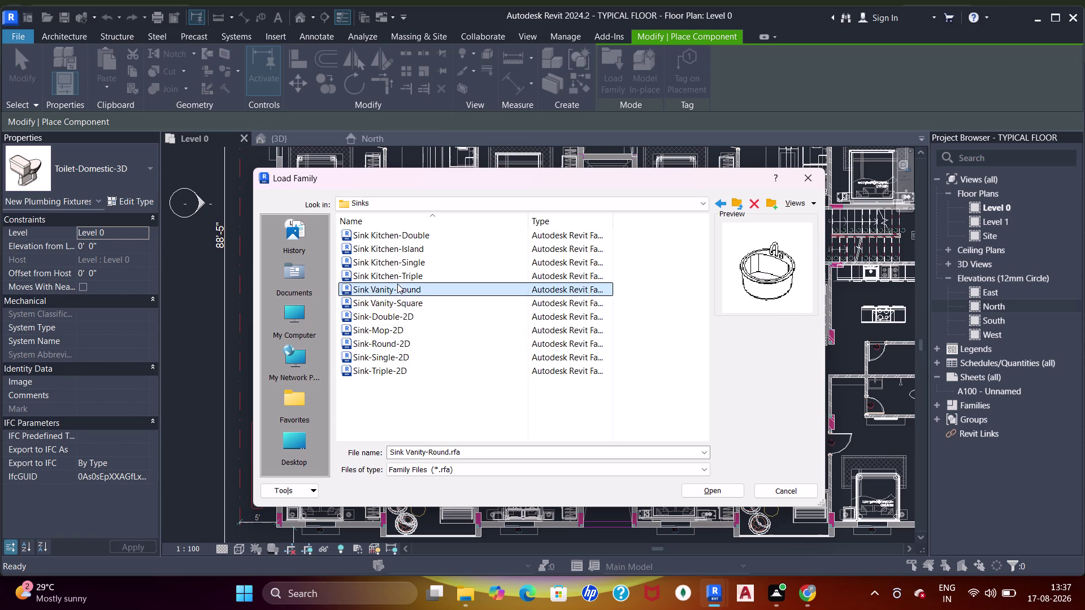
click(407, 306)
click(410, 320)
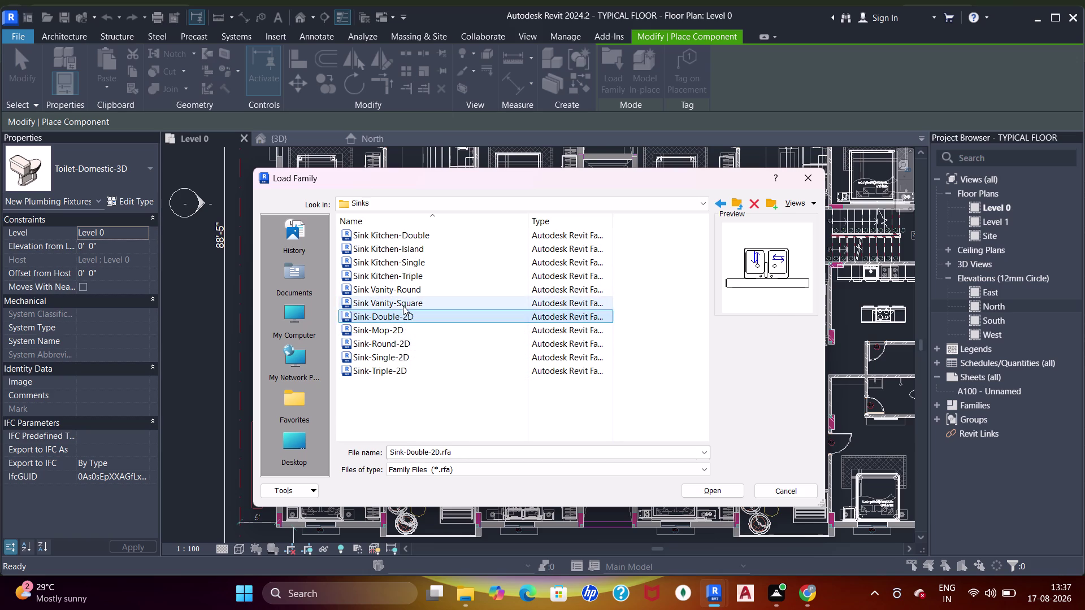
click(403, 305)
double_click(404, 302)
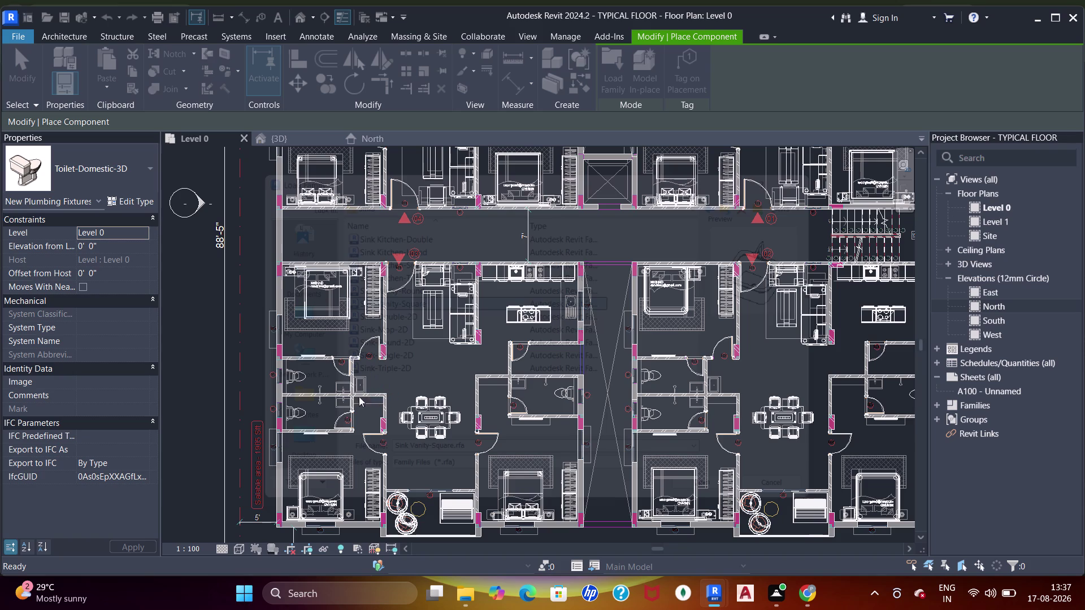
Rotate the square vanity sink and place it against the lower bathroom wall.
scroll(up, 3)
scroll(up, 3)
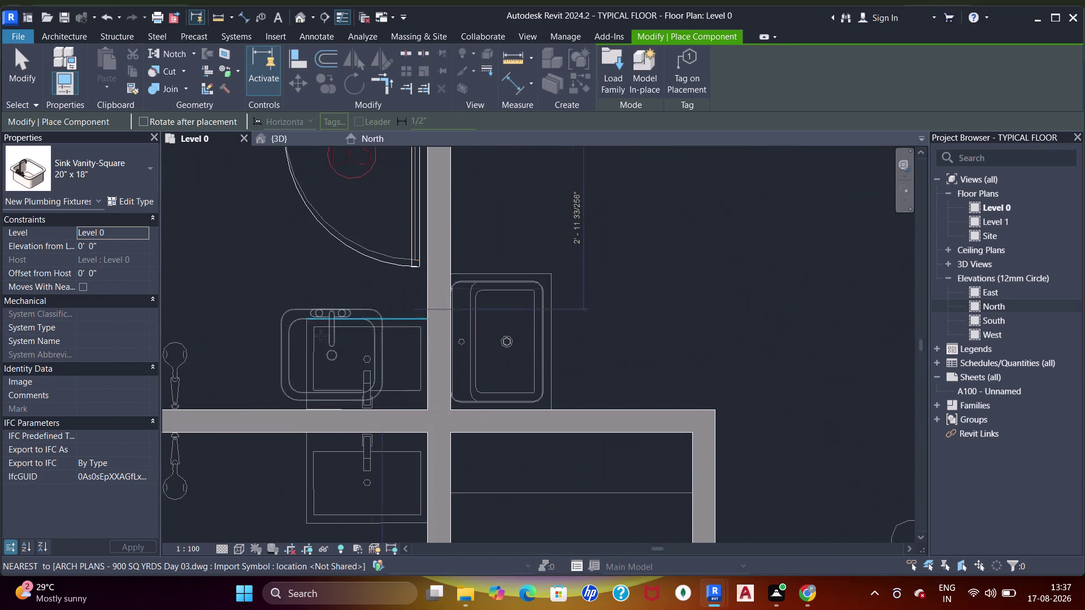
key(space)
key(space)
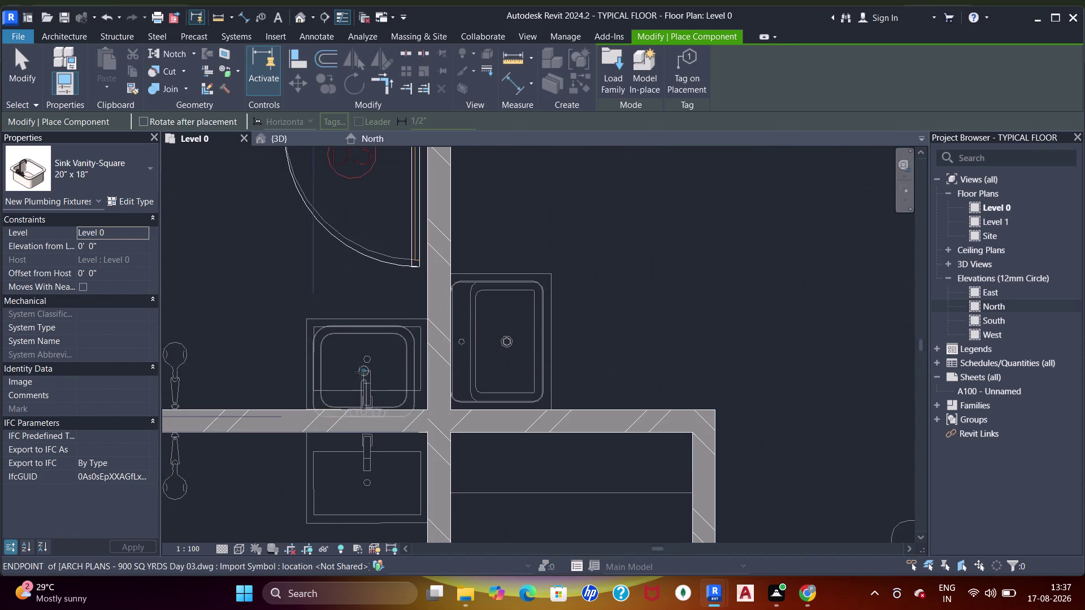
click(362, 363)
In the bathroom below, place a rotated vanity sink against the upper wall.
middle_drag(369, 406, 368, 386)
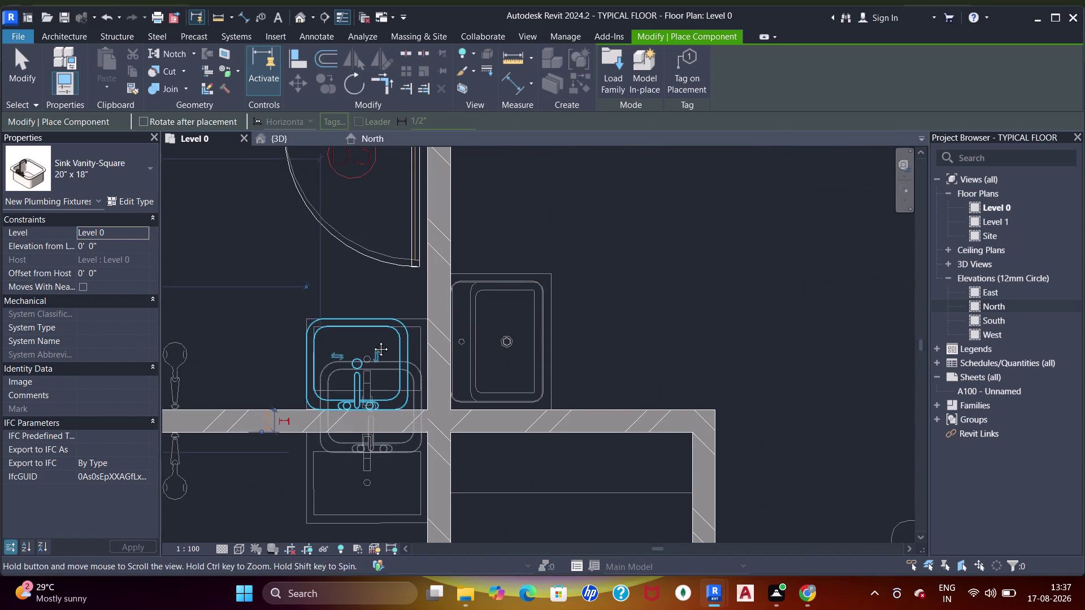
middle_drag(369, 386, 389, 269)
key(space)
key(space)
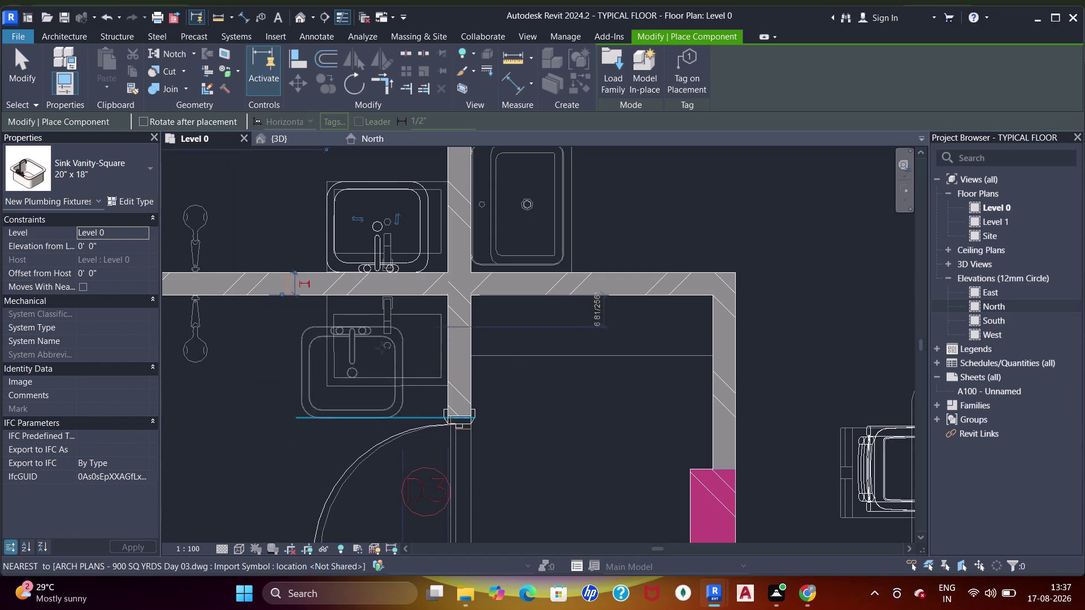
click(387, 345)
Place a vanity sink against the top wall of a neighbouring bathroom.
scroll(down, 3)
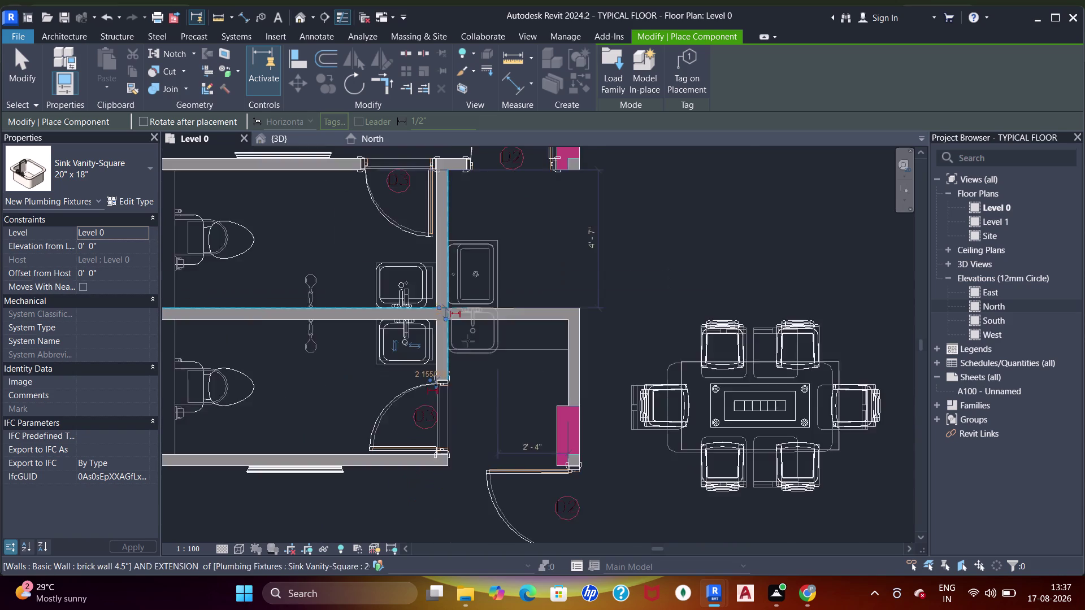
middle_drag(468, 353, 446, 381)
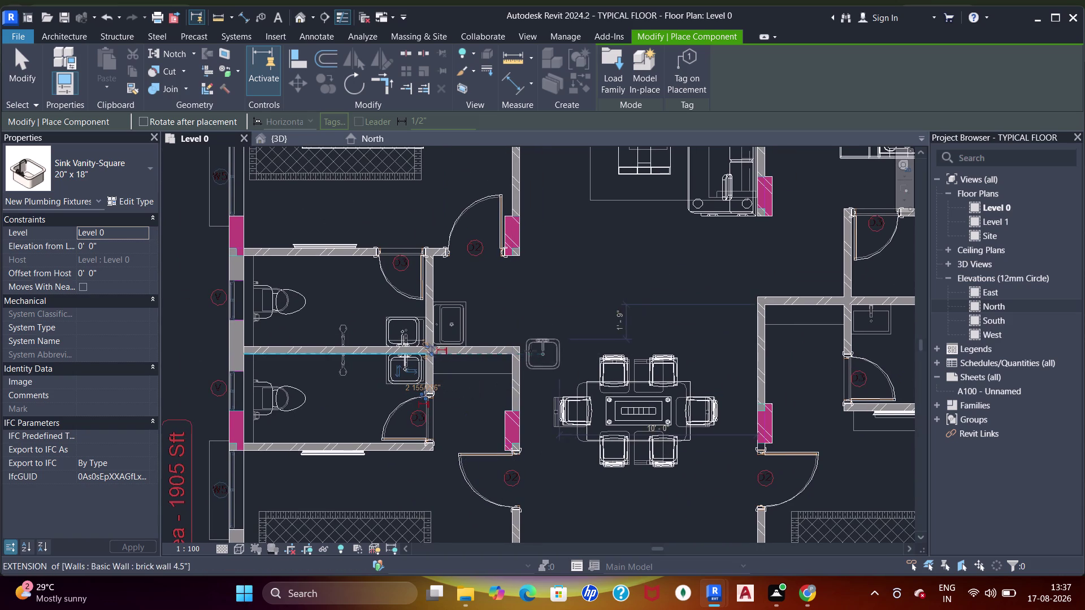
middle_drag(659, 311, 467, 306)
scroll(up, 3)
middle_drag(693, 348, 650, 421)
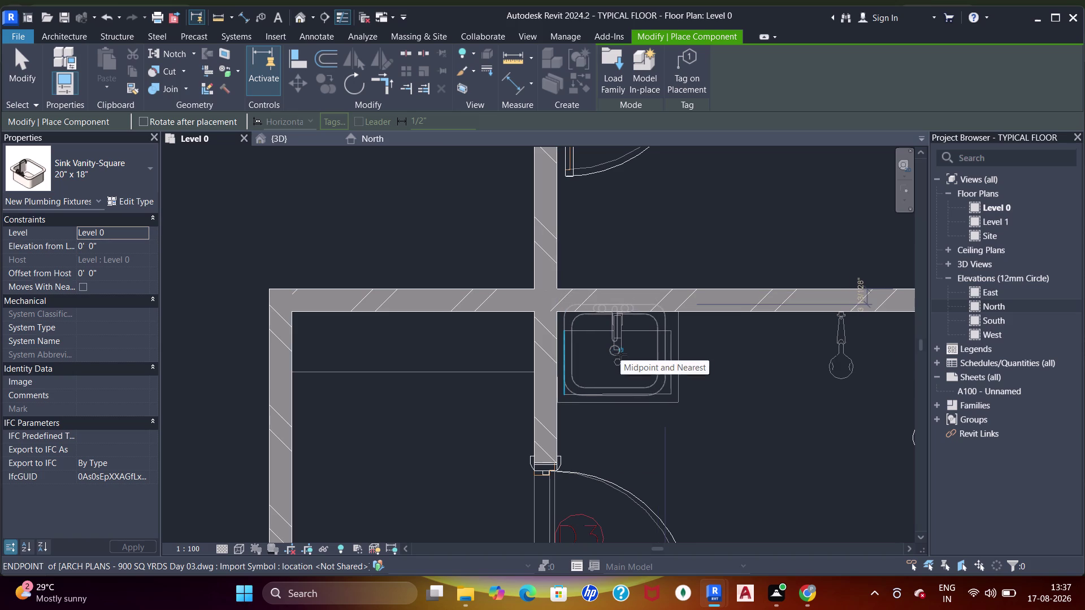
click(620, 358)
Place a vanity sink just below the wall in the next bathroom.
scroll(down, 3)
middle_drag(683, 386, 597, 324)
scroll(down, 3)
middle_drag(584, 340, 601, 410)
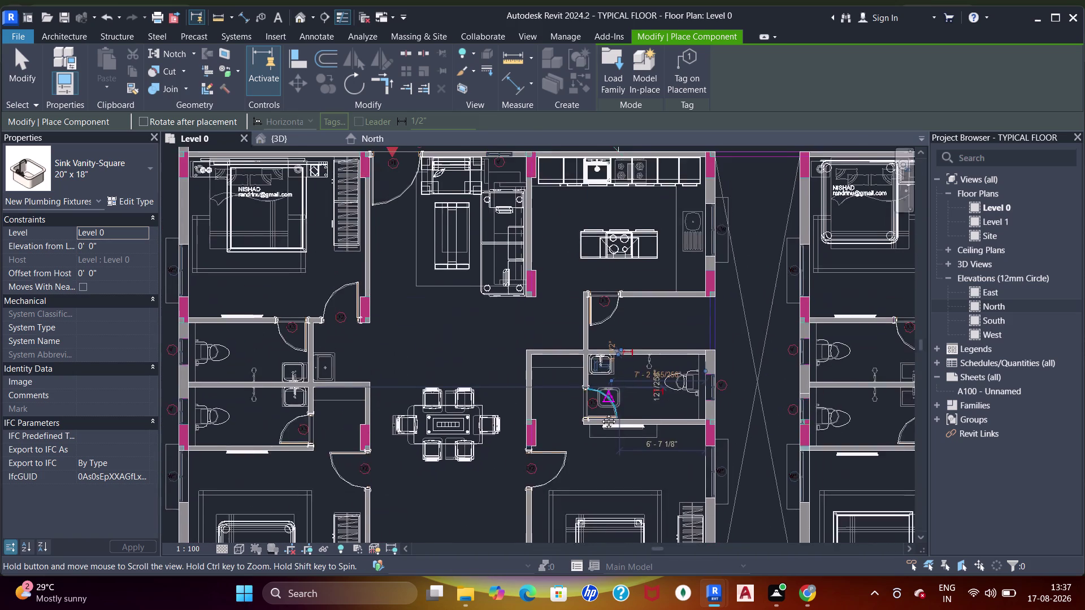
middle_drag(602, 410, 365, 349)
middle_drag(657, 365, 599, 323)
scroll(up, 3)
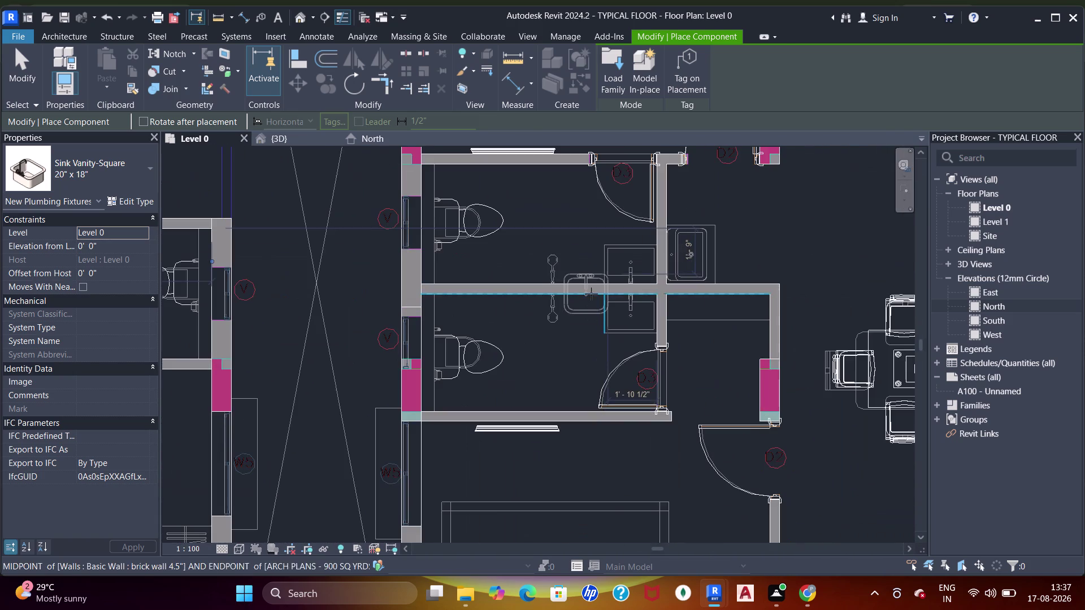
scroll(up, 3)
click(691, 346)
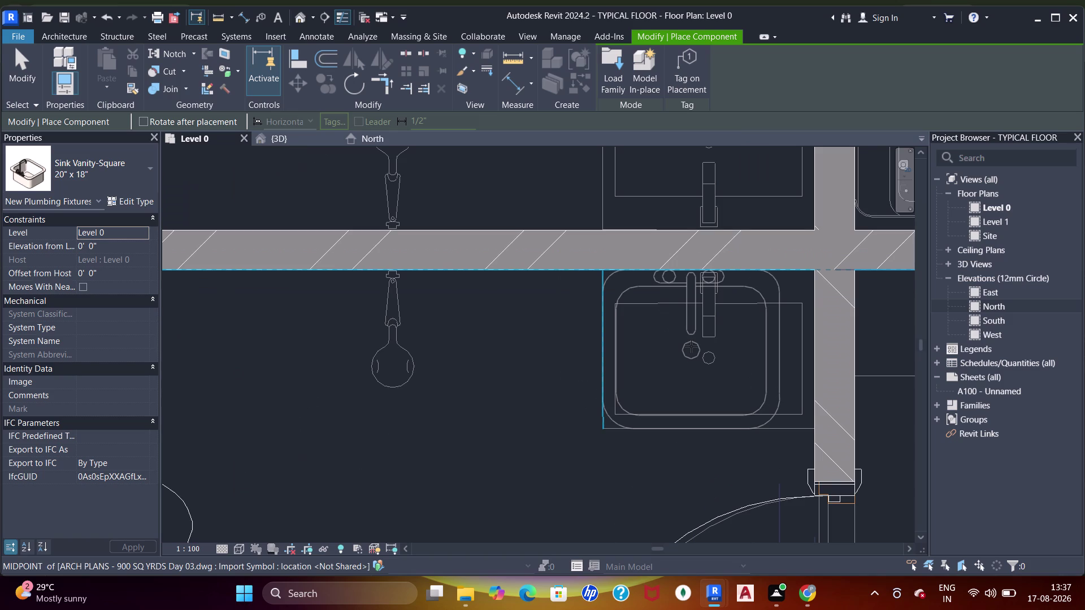
key(space)
key(space)
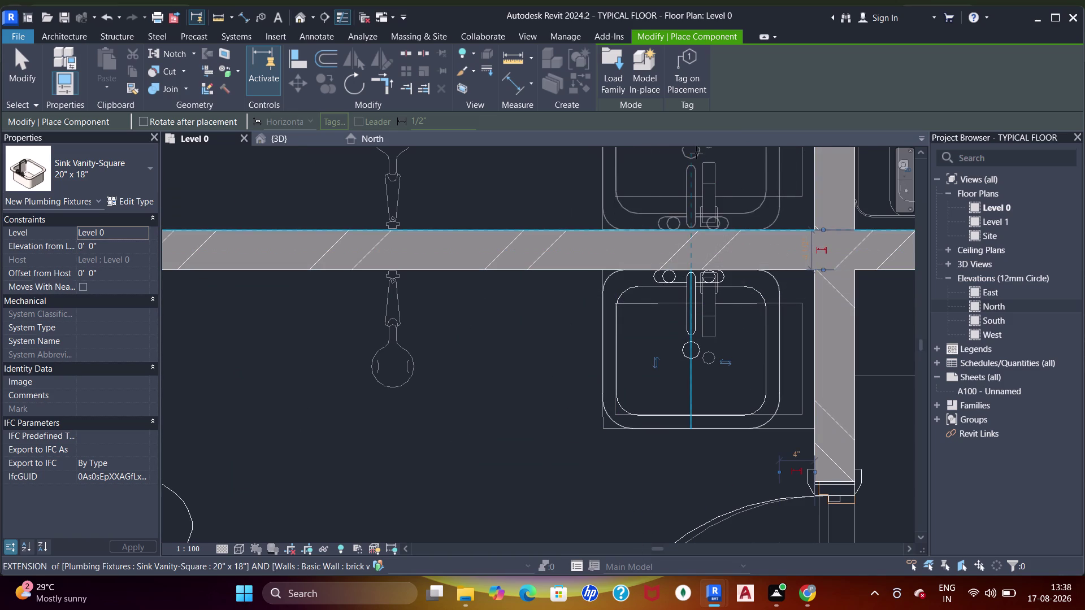
click(696, 153)
Place a rotated square vanity sink in the upper-right bathroom.
scroll(down, 3)
middle_drag(702, 231, 577, 328)
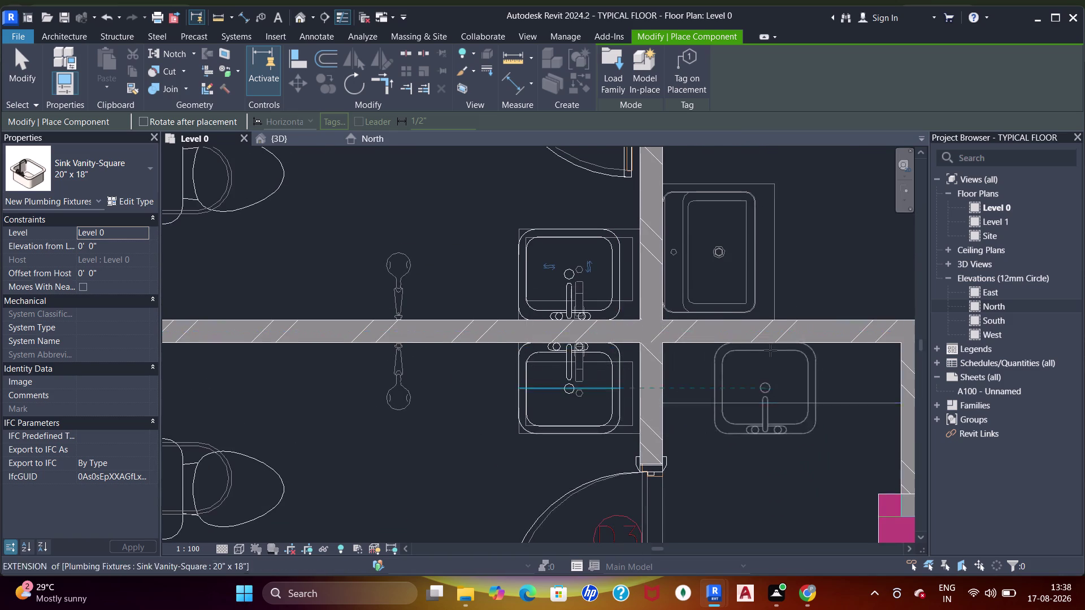
scroll(down, 3)
middle_drag(775, 340, 579, 323)
scroll(down, 3)
middle_drag(634, 306, 491, 336)
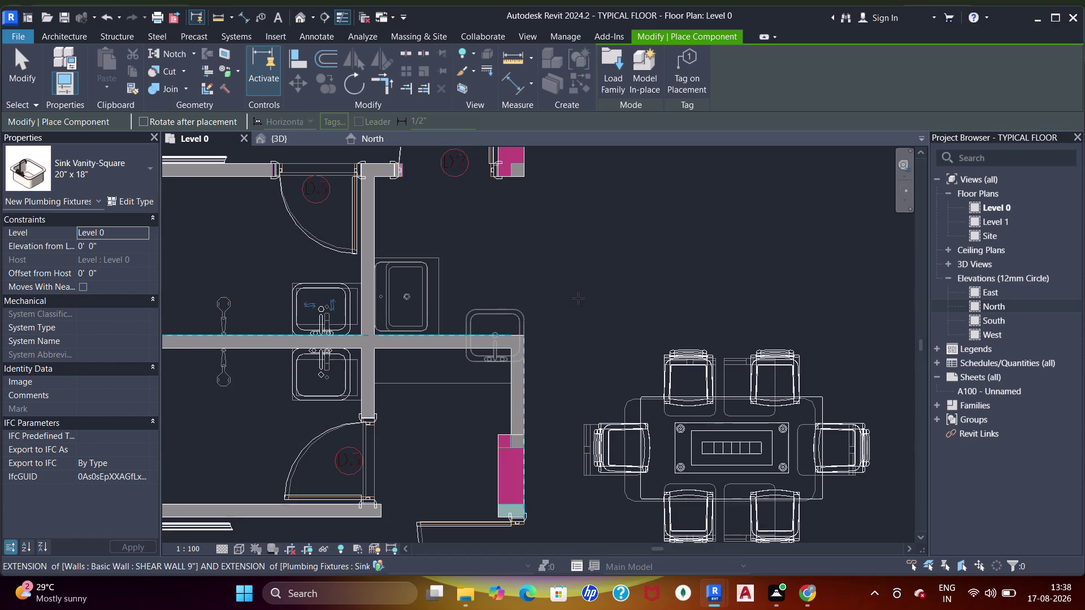
middle_drag(635, 307, 555, 260)
scroll(up, 3)
scroll(down, 3)
middle_drag(512, 306, 618, 246)
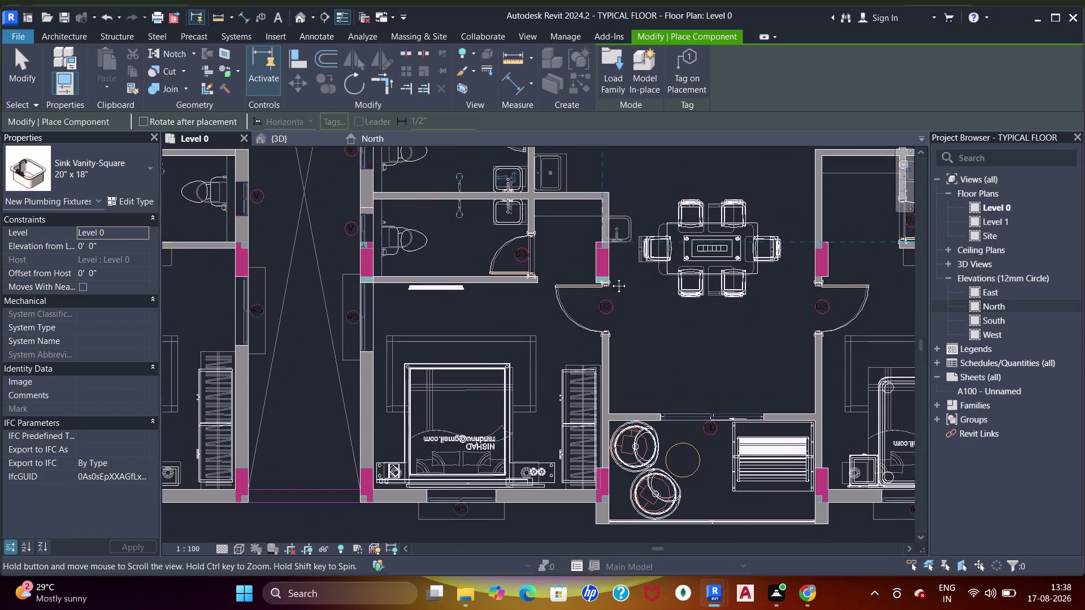
middle_drag(618, 247, 534, 411)
scroll(down, 3)
middle_drag(628, 326, 490, 328)
scroll(up, 3)
scroll(up, 3)
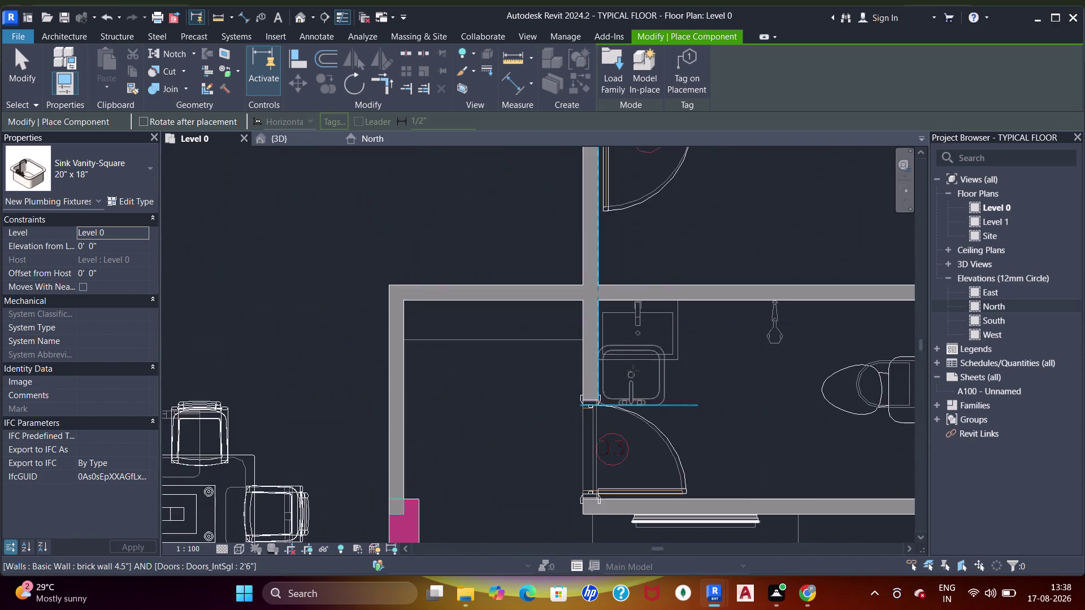
scroll(up, 3)
key(space)
key(space)
scroll(up, 3)
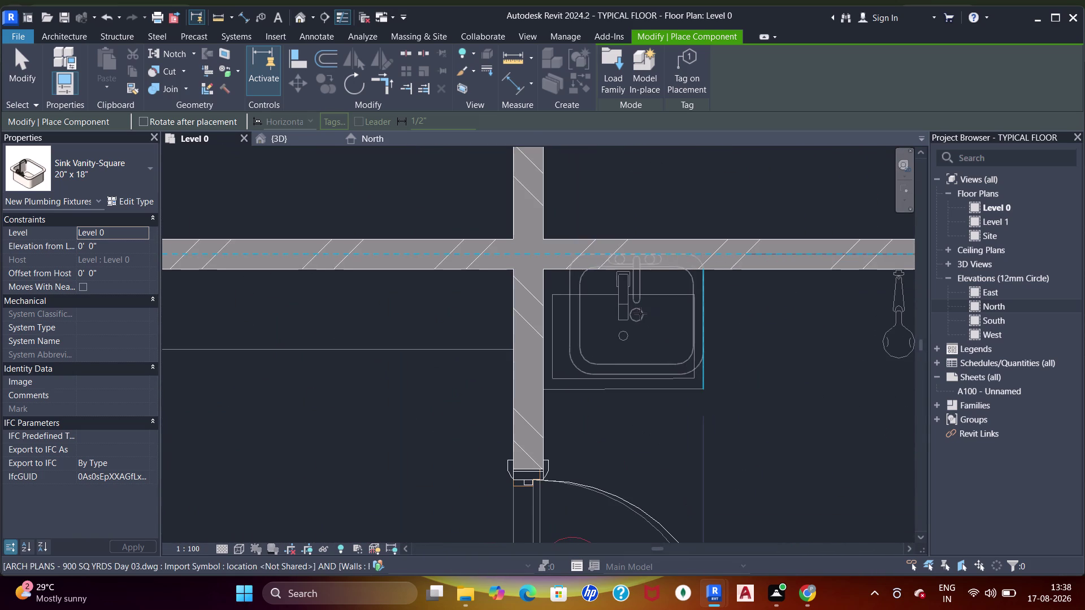
click(626, 331)
Pan across the plan to the TYPICAL FLOOR title, then back to the stair and kitchen.
scroll(down, 3)
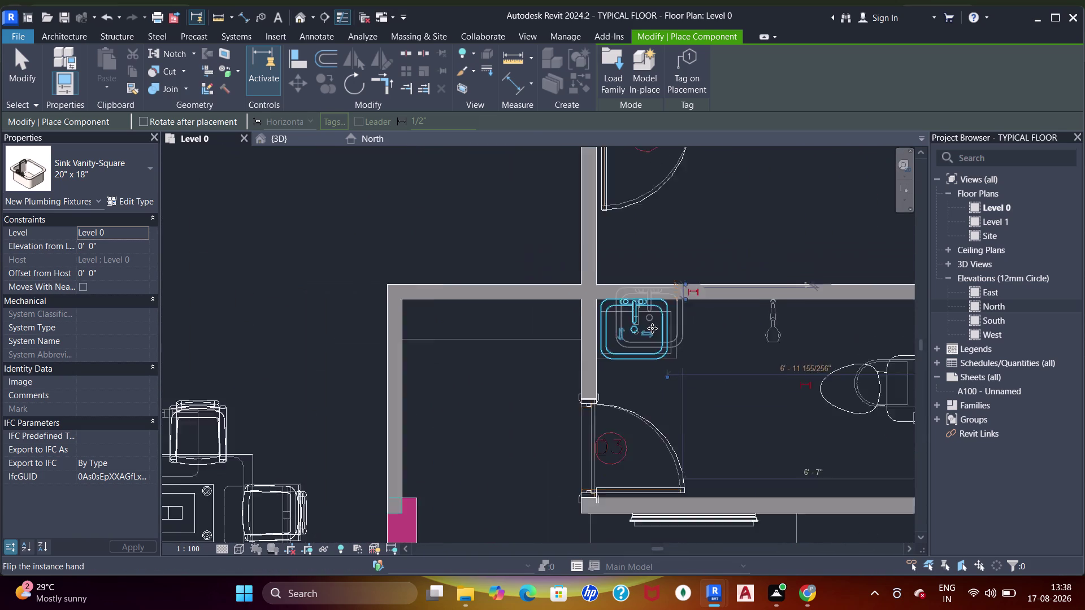
scroll(down, 3)
middle_drag(687, 388, 685, 248)
scroll(down, 3)
middle_drag(700, 355, 715, 335)
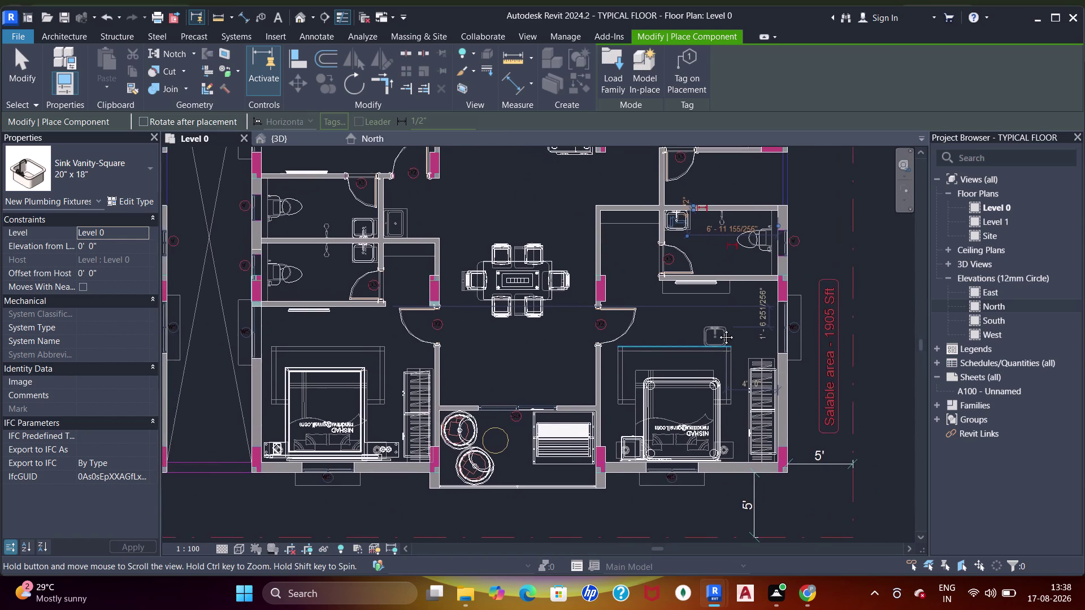
middle_drag(715, 335, 723, 235)
middle_drag(691, 404, 634, 251)
middle_drag(686, 408, 687, 213)
scroll(down, 3)
middle_drag(652, 212, 671, 276)
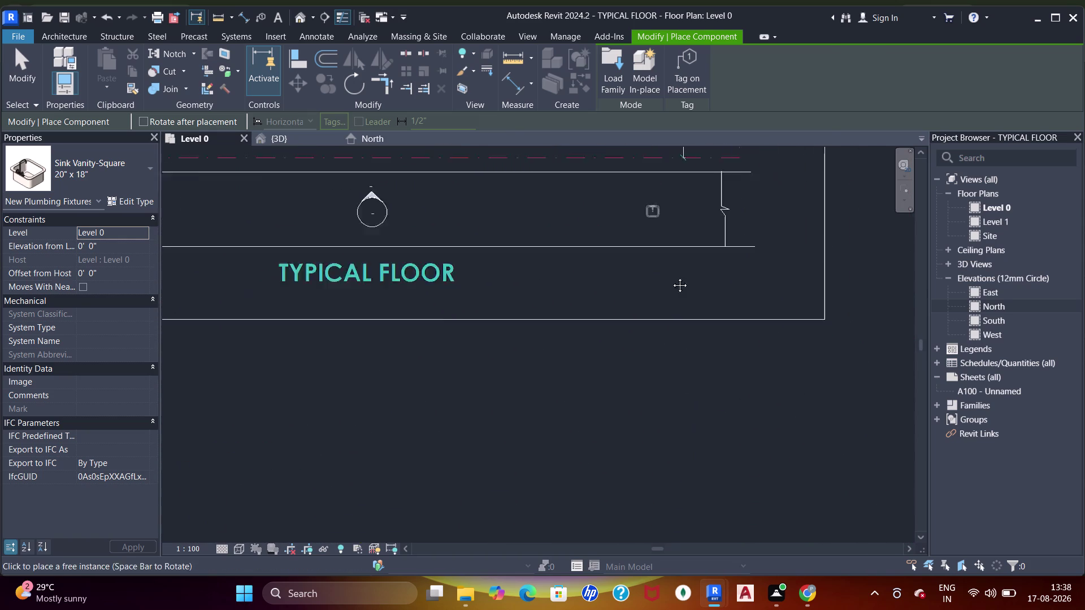
middle_drag(671, 277, 713, 421)
middle_drag(698, 272, 695, 454)
scroll(up, 3)
middle_drag(682, 290, 690, 389)
scroll(up, 3)
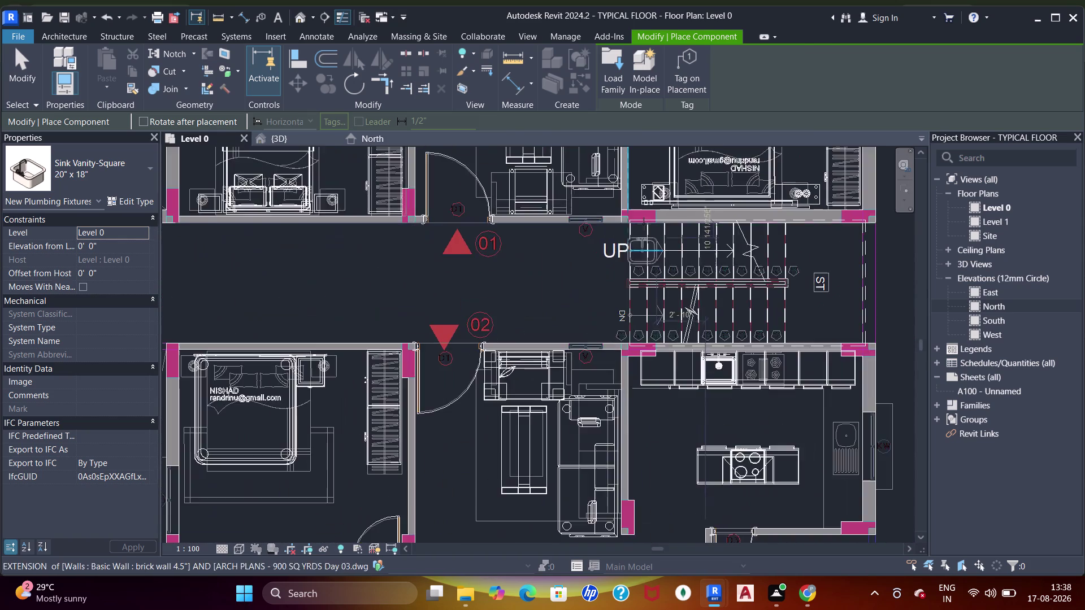